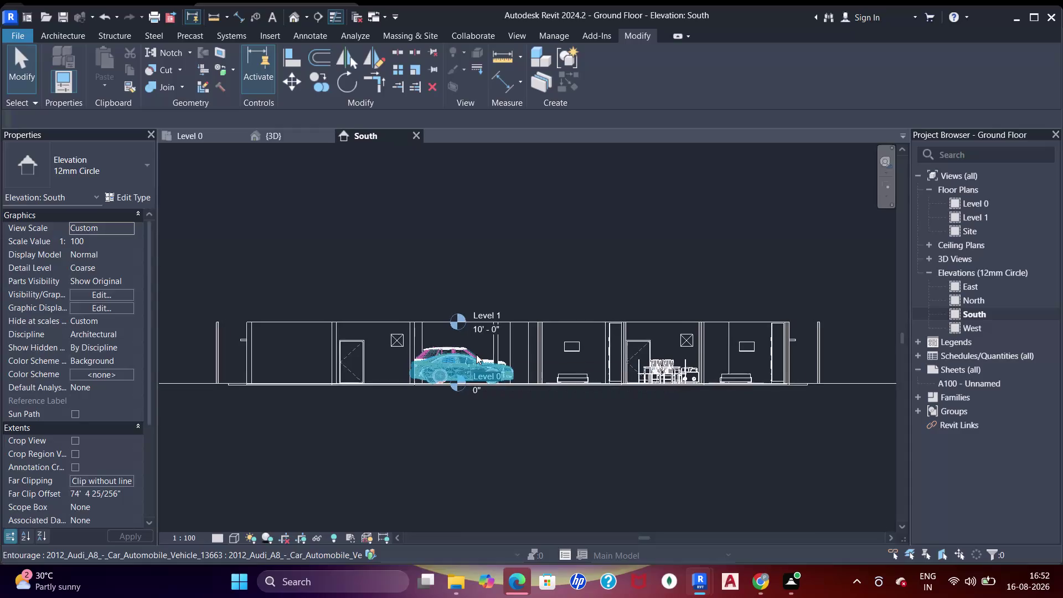
Zoom and pan the elevation to centre on the parked car.
scroll(up, 3)
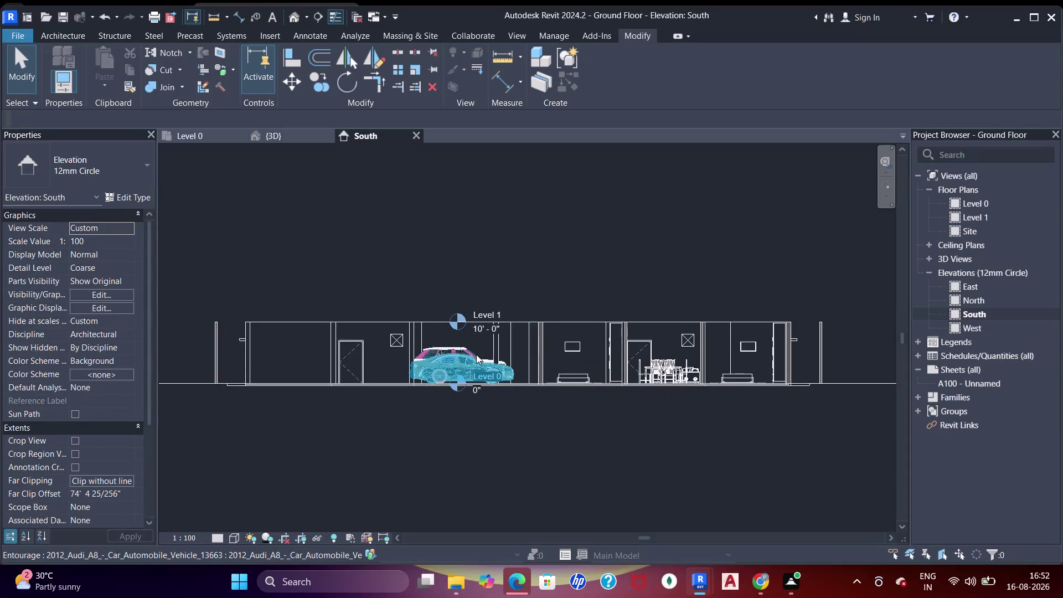
scroll(up, 3)
scroll(up, 3)
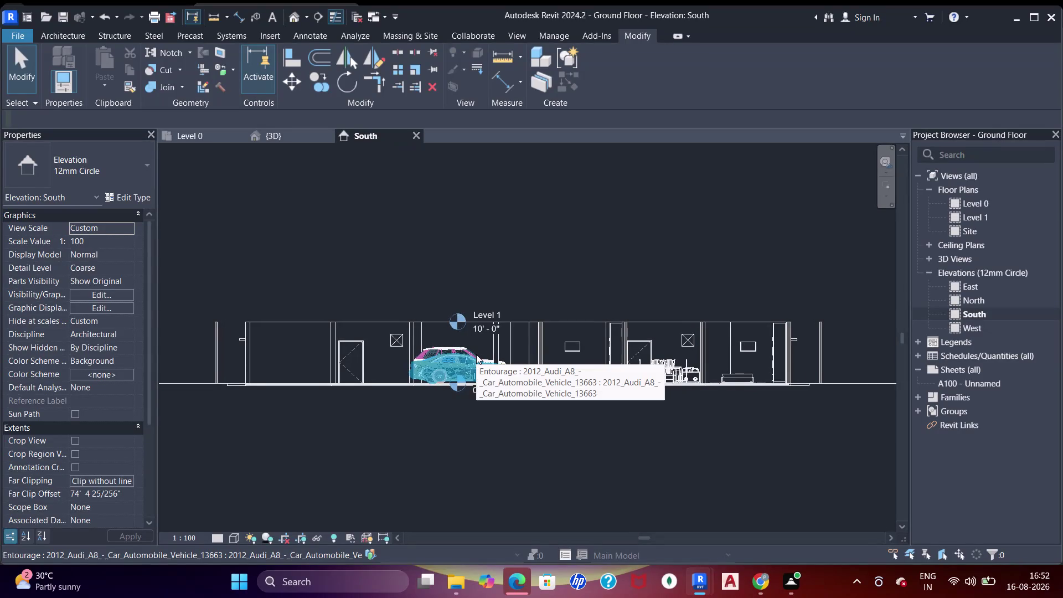
scroll(up, 3)
scroll(up, 3)
scroll(up, 3)
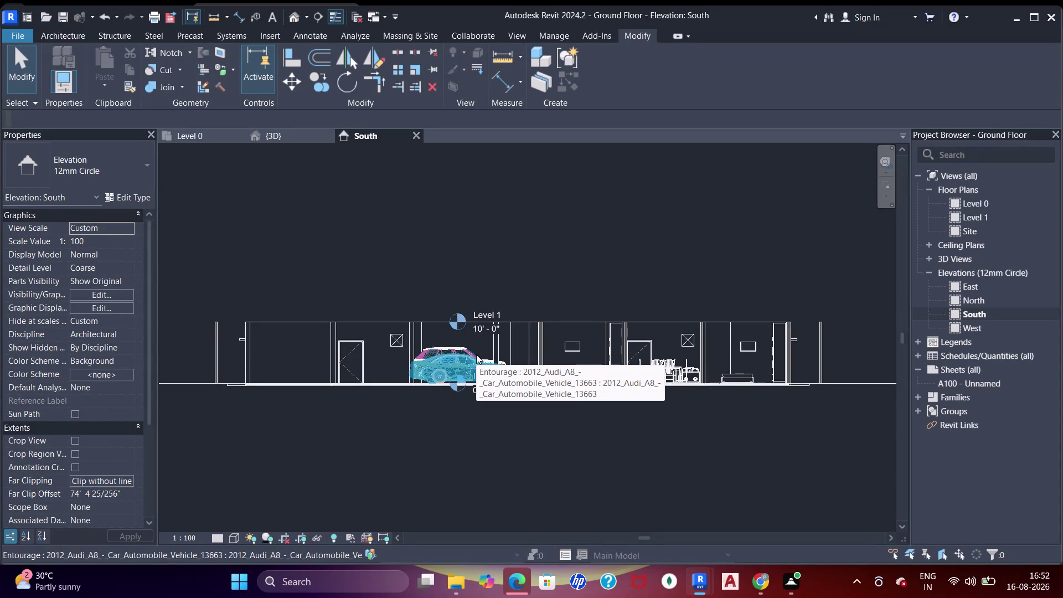
scroll(up, 3)
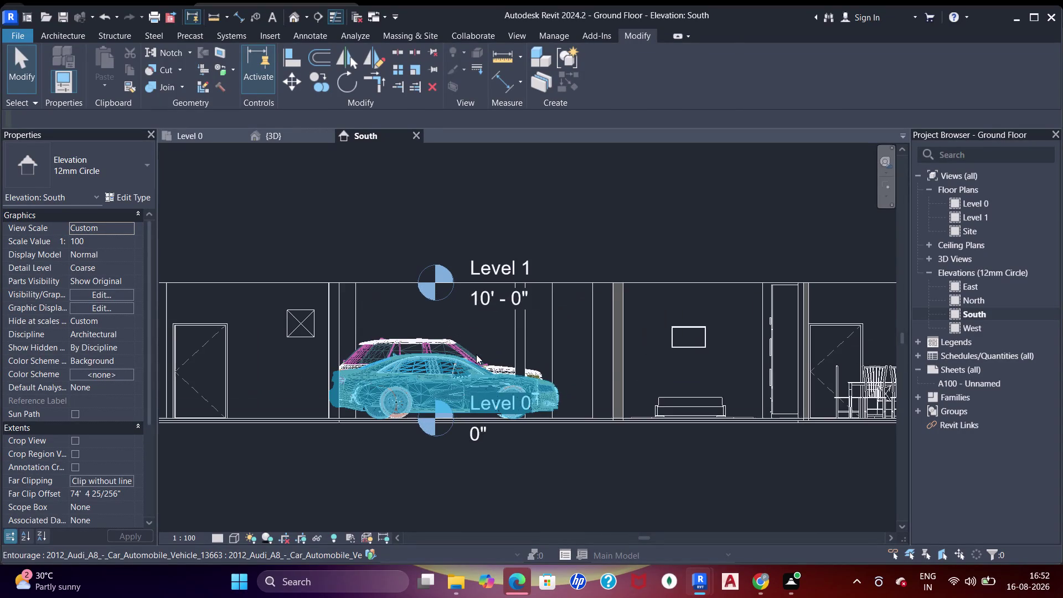
scroll(up, 3)
scroll(down, 3)
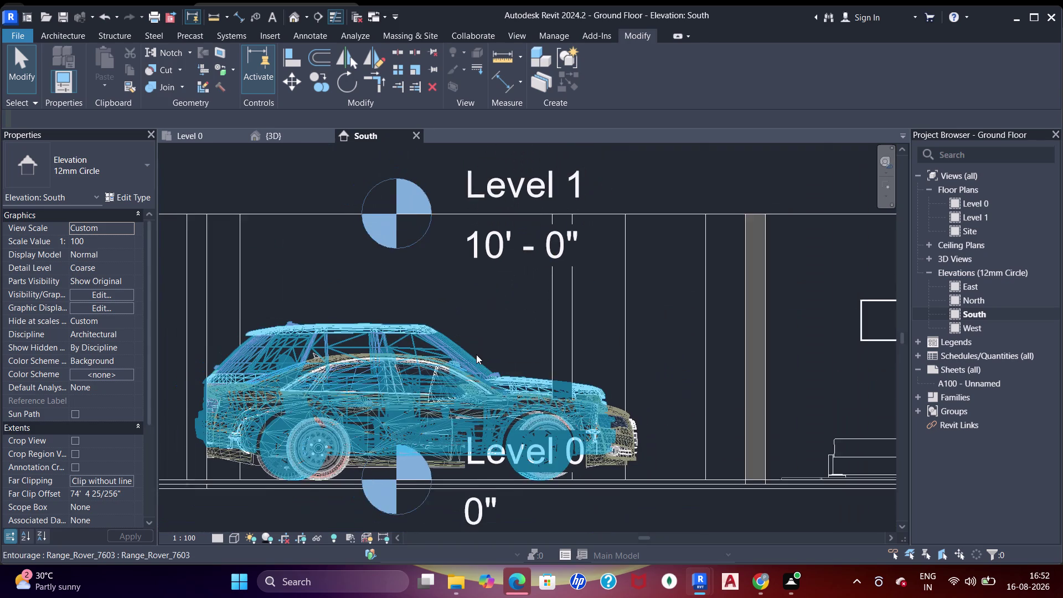
scroll(down, 3)
scroll(down, 3)
scroll(down, 3)
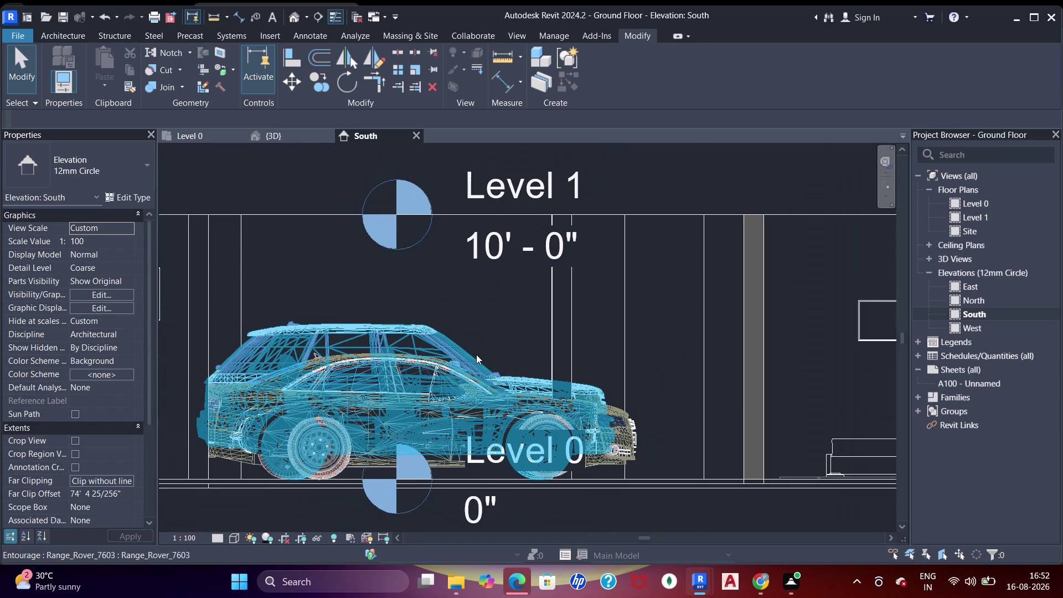
scroll(down, 3)
scroll(down, 3)
scroll(down, 3)
scroll(down, 3)
scroll(down, 3)
scroll(down, 3)
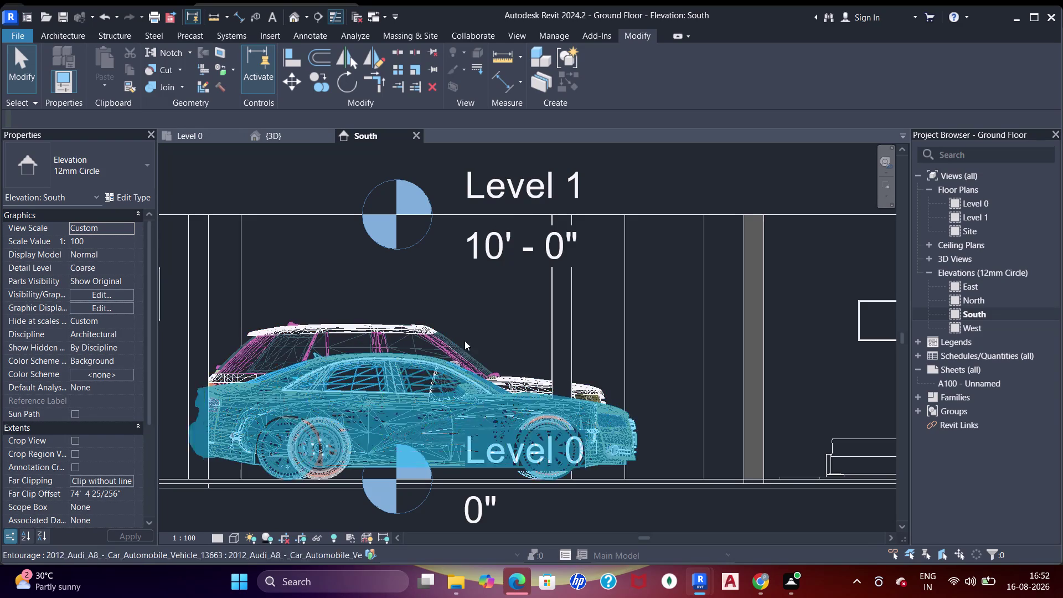
scroll(down, 3)
middle_drag(653, 293, 649, 299)
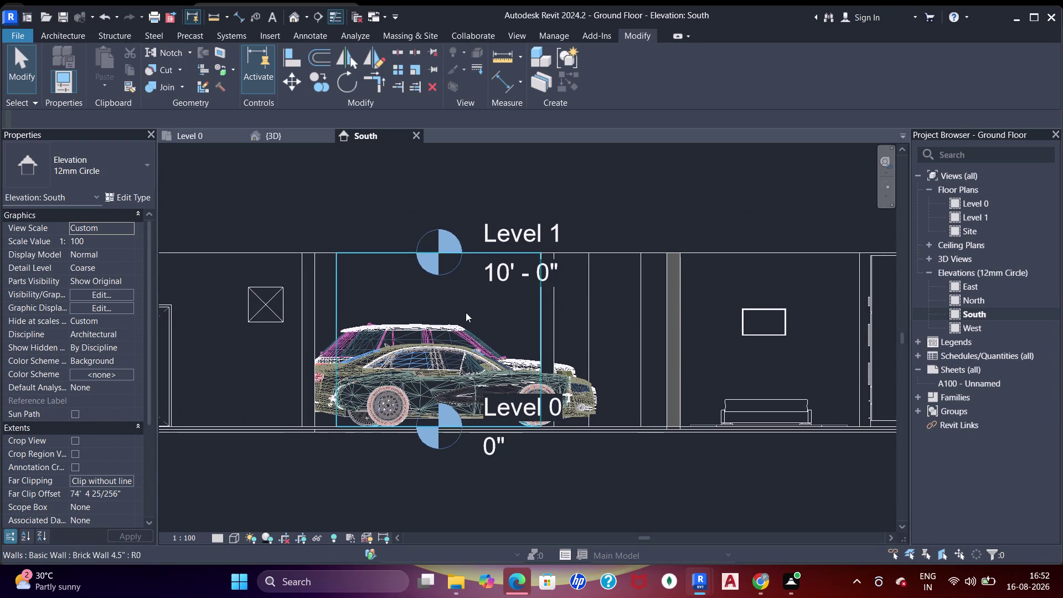
scroll(down, 3)
middle_drag(422, 320, 474, 362)
scroll(down, 3)
middle_click(473, 346)
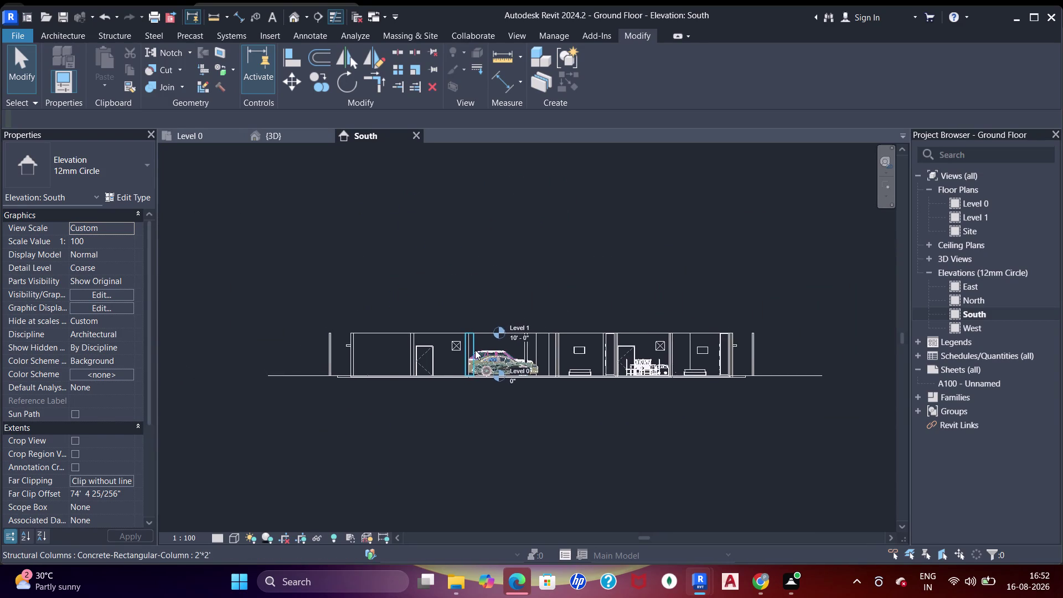
Zoom in and out repeatedly, then shift the elevation view sideways.
scroll(up, 3)
scroll(down, 3)
scroll(up, 3)
scroll(down, 3)
scroll(up, 3)
scroll(down, 3)
scroll(up, 3)
scroll(down, 3)
scroll(up, 3)
scroll(down, 3)
scroll(up, 3)
scroll(down, 3)
scroll(up, 3)
scroll(down, 3)
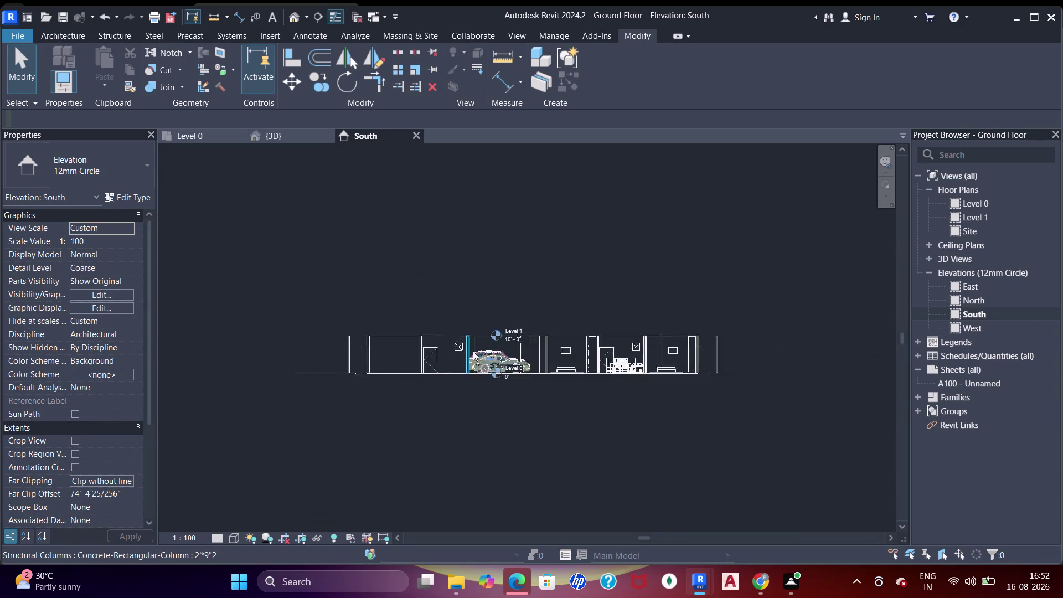
scroll(down, 3)
scroll(up, 3)
scroll(down, 3)
scroll(up, 3)
scroll(down, 3)
scroll(up, 3)
scroll(down, 3)
scroll(up, 3)
scroll(down, 3)
scroll(up, 3)
scroll(down, 3)
scroll(up, 3)
scroll(down, 3)
scroll(up, 3)
scroll(down, 3)
scroll(up, 3)
scroll(down, 3)
scroll(up, 3)
scroll(down, 3)
scroll(up, 3)
scroll(down, 3)
scroll(up, 3)
scroll(down, 3)
scroll(up, 3)
scroll(down, 3)
scroll(up, 3)
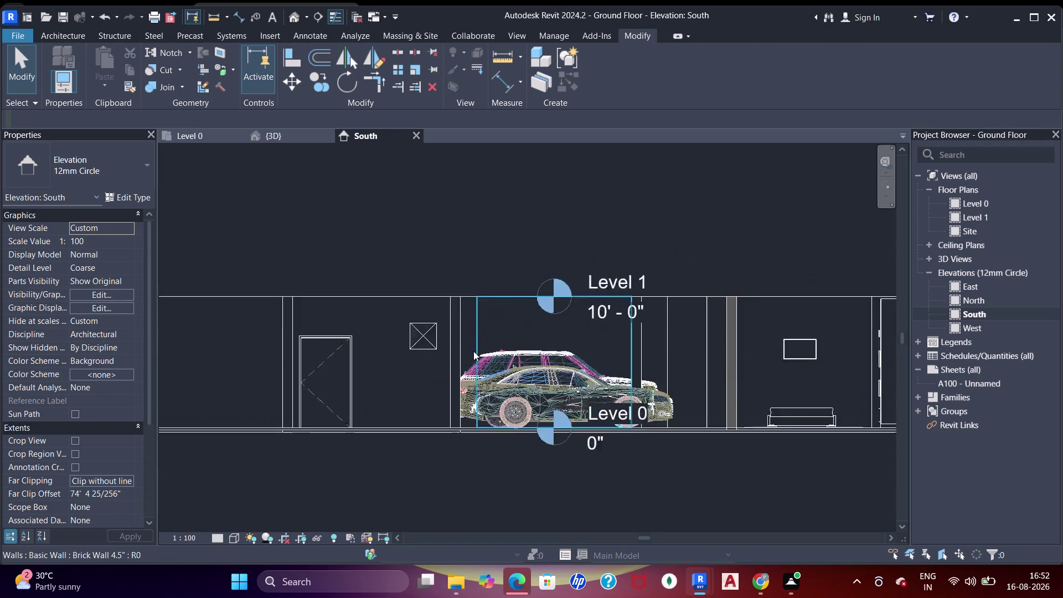
scroll(down, 3)
scroll(up, 3)
scroll(down, 3)
scroll(down, 3)
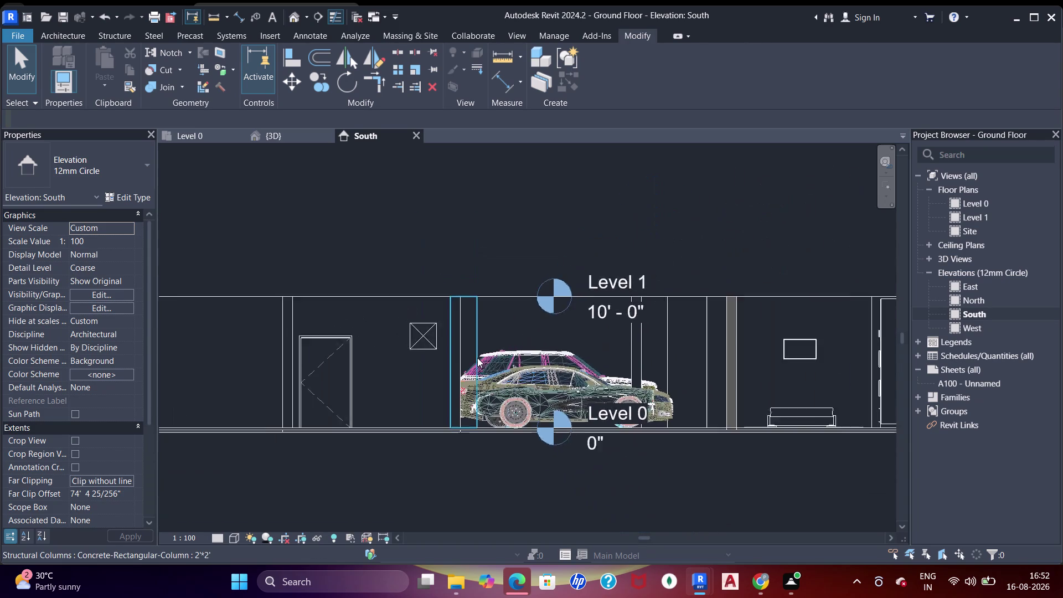
scroll(up, 3)
scroll(down, 3)
scroll(up, 3)
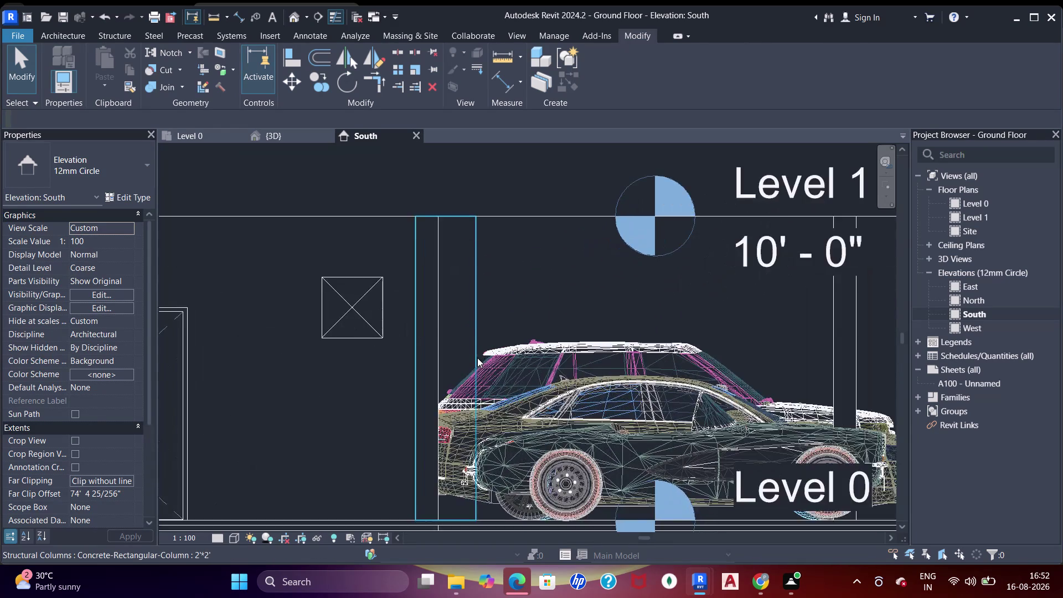
scroll(down, 3)
scroll(down, 3)
scroll(up, 3)
scroll(down, 3)
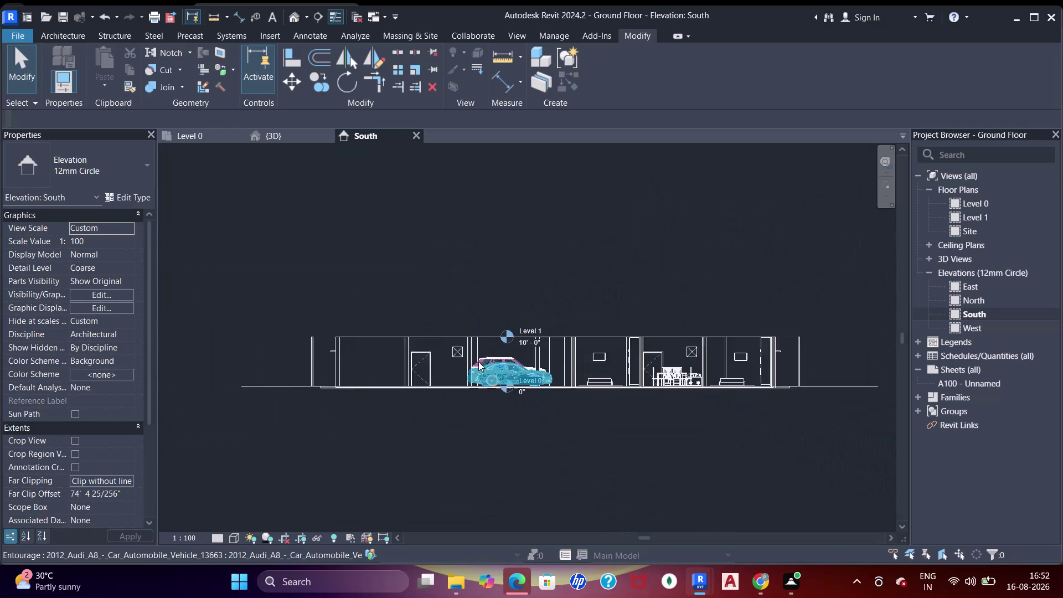
scroll(up, 3)
scroll(down, 3)
scroll(up, 3)
scroll(down, 3)
scroll(up, 3)
scroll(down, 3)
scroll(up, 3)
scroll(down, 3)
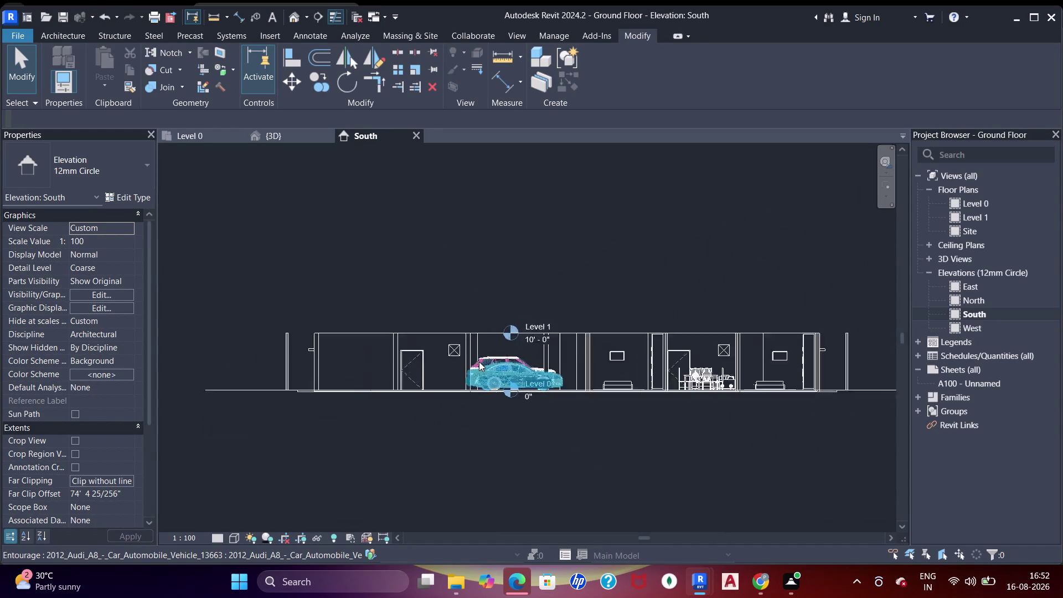
scroll(up, 3)
scroll(down, 3)
scroll(up, 3)
scroll(down, 3)
scroll(up, 3)
scroll(down, 3)
scroll(up, 3)
scroll(down, 3)
scroll(up, 3)
scroll(down, 3)
scroll(up, 3)
scroll(down, 3)
scroll(up, 3)
scroll(down, 3)
scroll(up, 3)
scroll(down, 3)
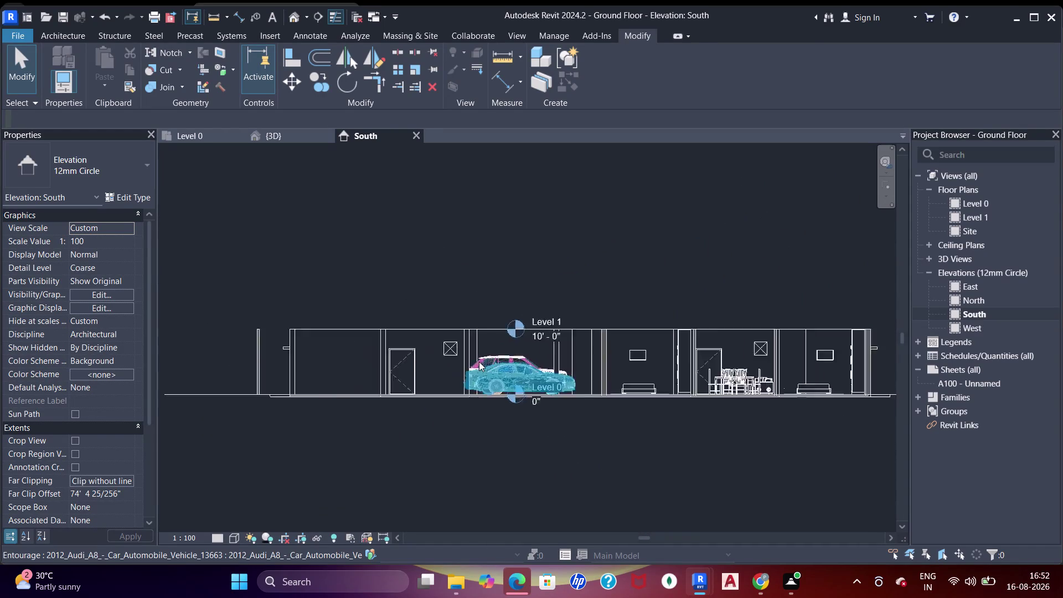
scroll(down, 3)
scroll(up, 3)
scroll(down, 3)
scroll(up, 3)
scroll(down, 3)
scroll(up, 3)
scroll(down, 3)
scroll(up, 3)
scroll(down, 3)
scroll(up, 3)
scroll(down, 3)
scroll(up, 3)
scroll(down, 3)
scroll(up, 3)
scroll(down, 3)
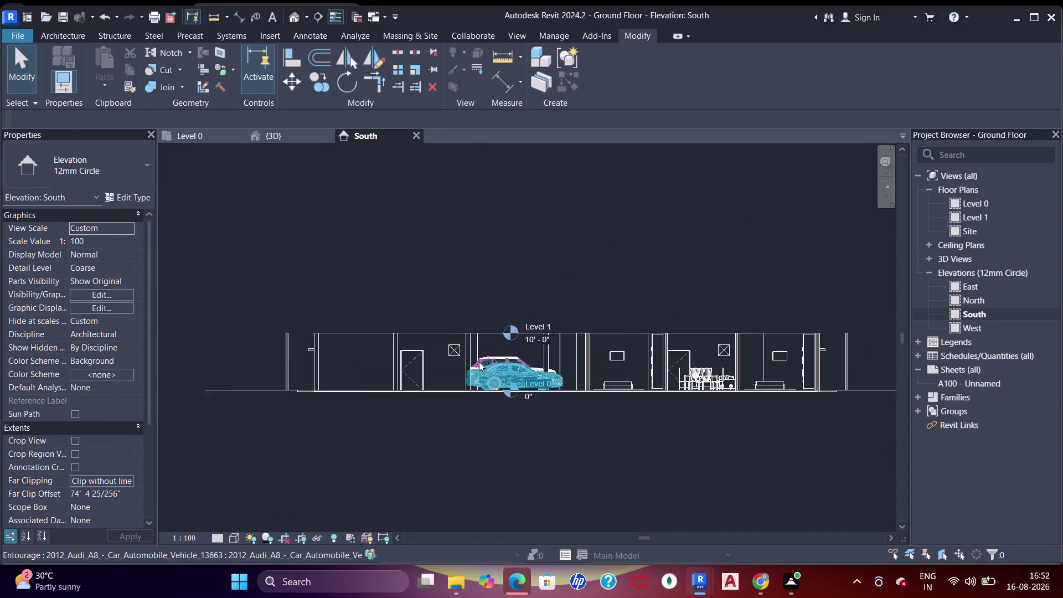
scroll(down, 3)
scroll(up, 3)
scroll(down, 3)
scroll(up, 3)
scroll(down, 3)
scroll(up, 3)
scroll(down, 3)
scroll(up, 3)
scroll(down, 3)
scroll(up, 3)
scroll(down, 3)
scroll(up, 3)
scroll(down, 3)
scroll(up, 3)
scroll(down, 3)
scroll(up, 3)
scroll(down, 3)
scroll(up, 3)
scroll(down, 3)
scroll(down, 3)
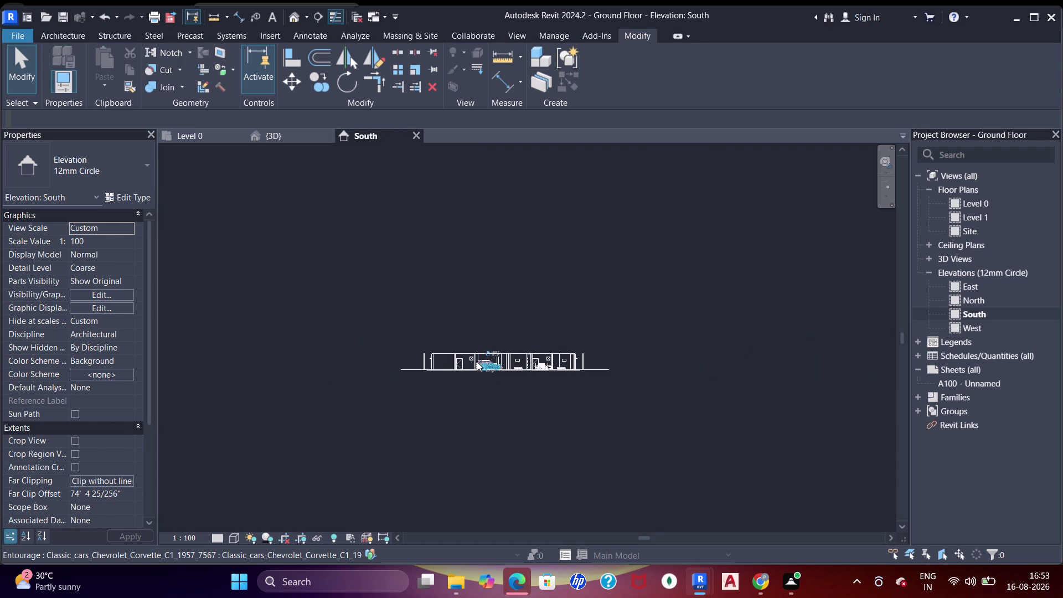
scroll(up, 3)
scroll(up, 3)
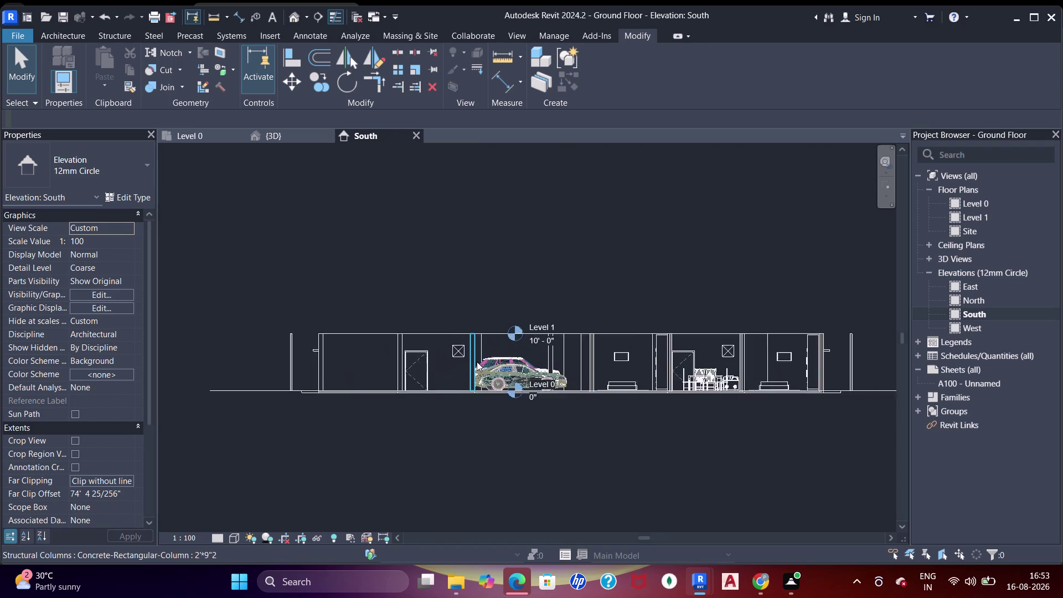
scroll(down, 3)
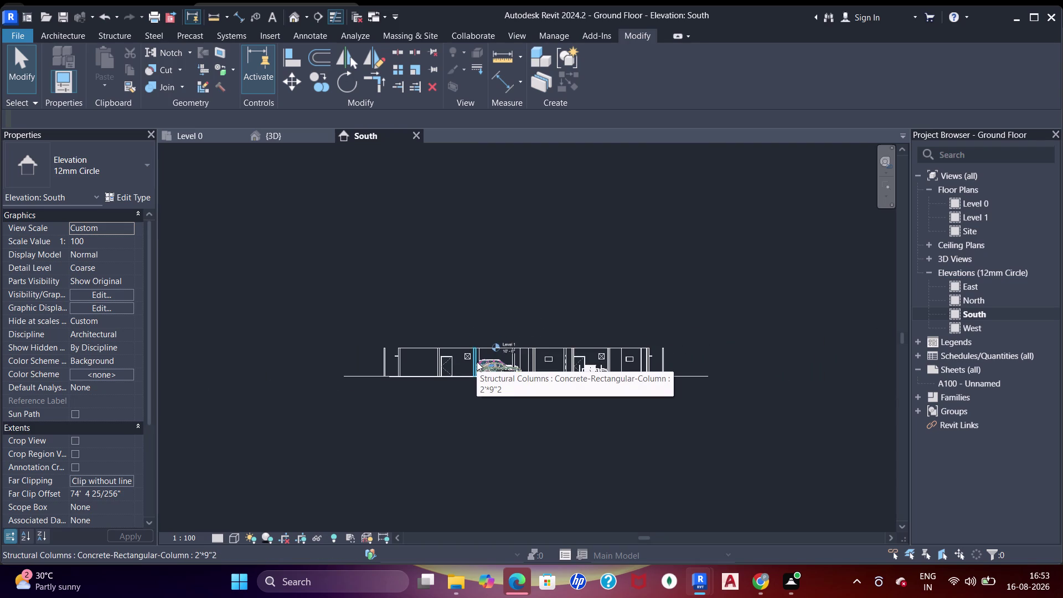
scroll(down, 3)
scroll(up, 3)
scroll(up, 3)
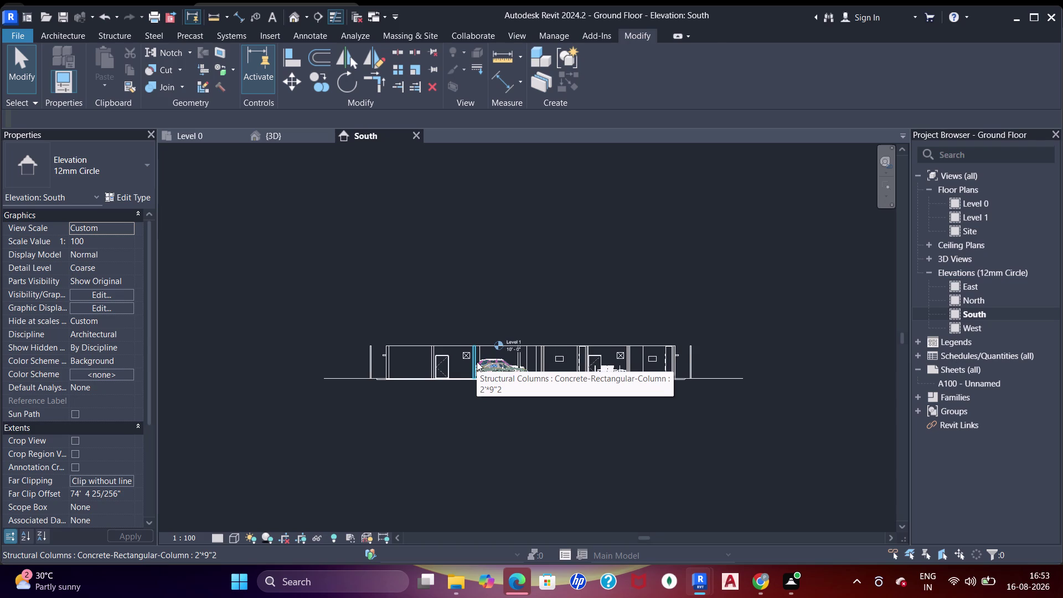
scroll(down, 3)
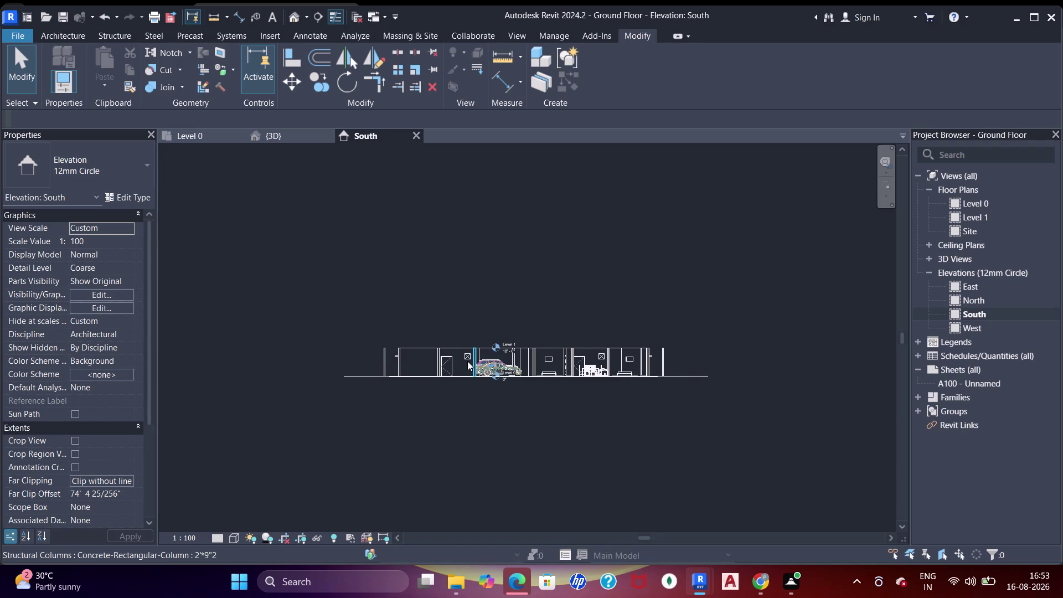
scroll(up, 3)
scroll(up, 3)
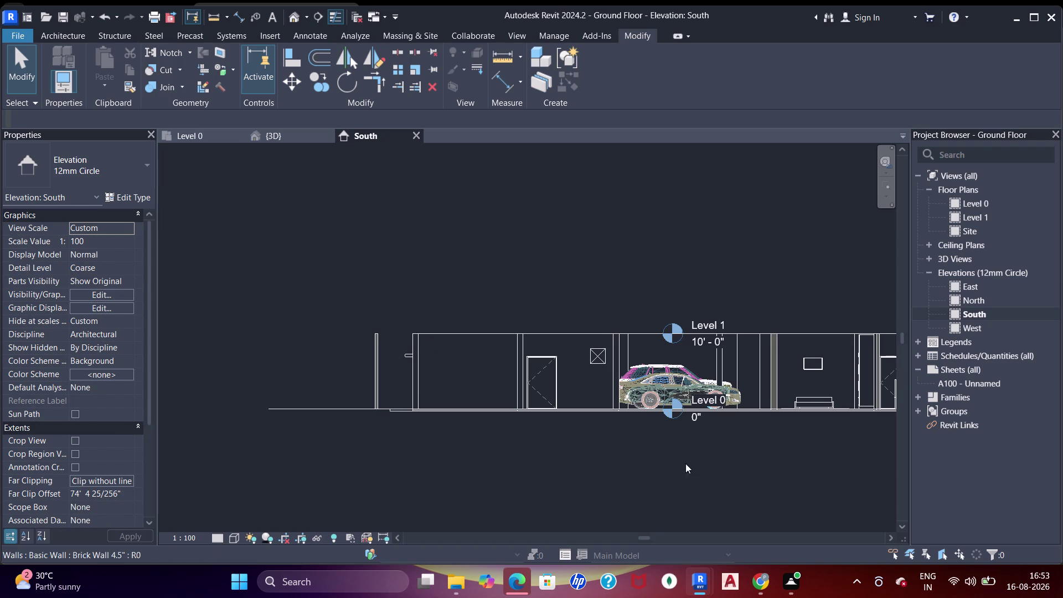
middle_drag(691, 443, 592, 416)
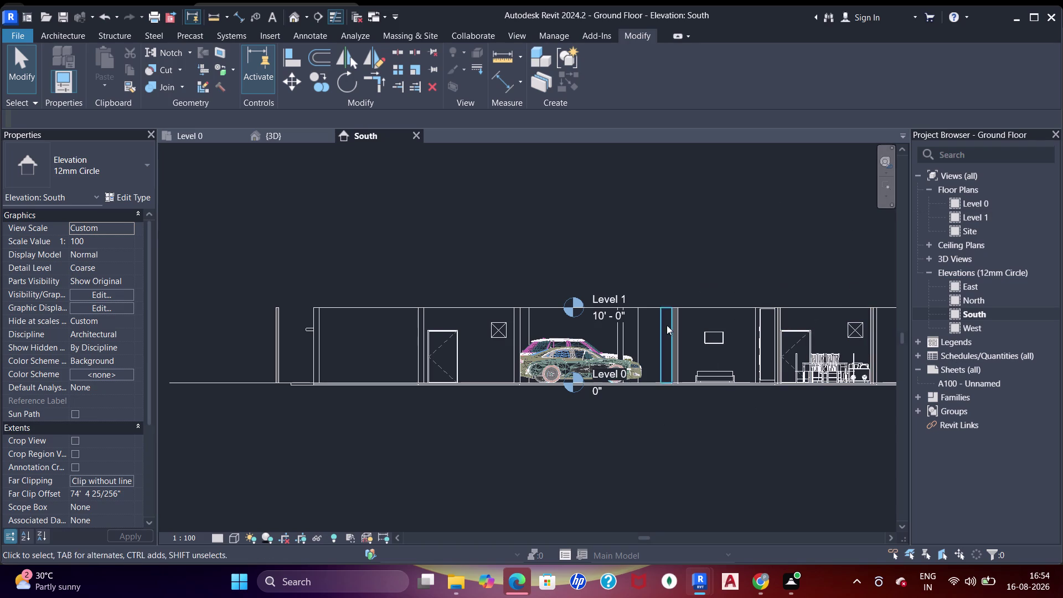
Box-select elements, then select the brick wall and Level 1 datum, keeping Level 1 at 10' 0".
drag(795, 268, 718, 391)
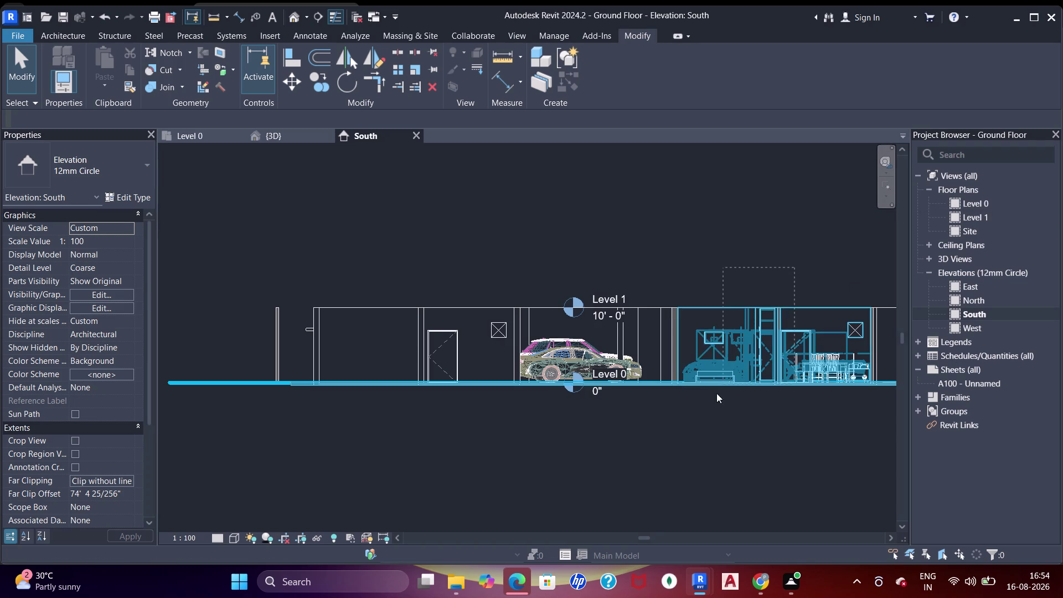
drag(719, 390, 171, 339)
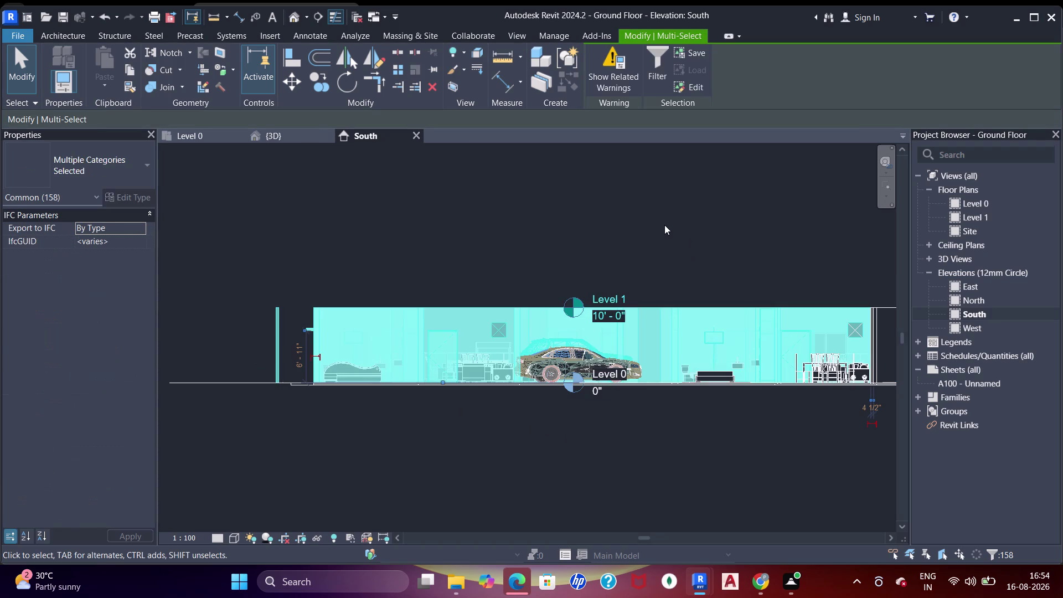
click(665, 225)
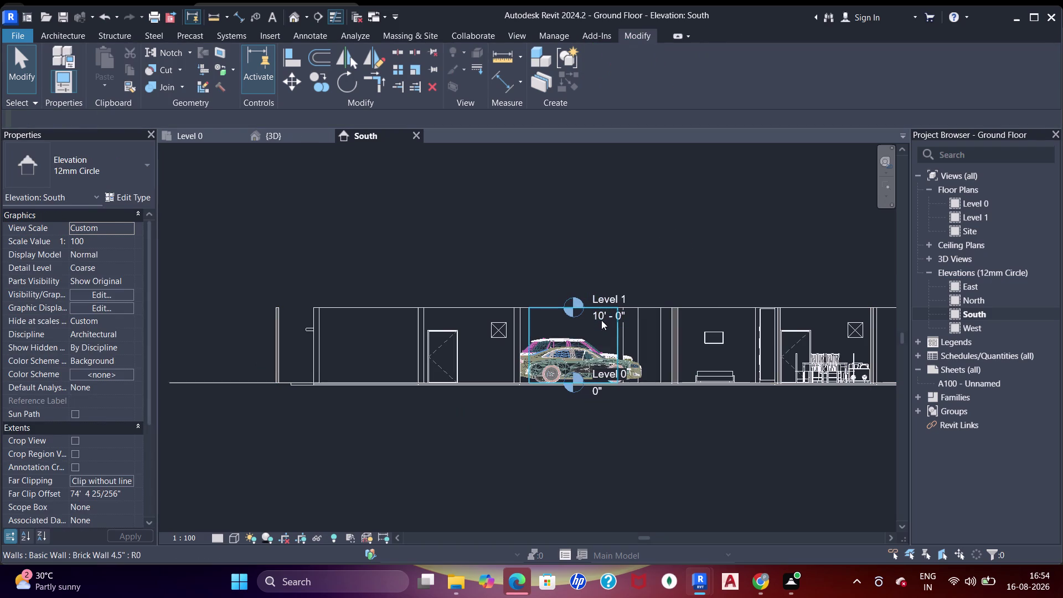
click(601, 320)
click(615, 297)
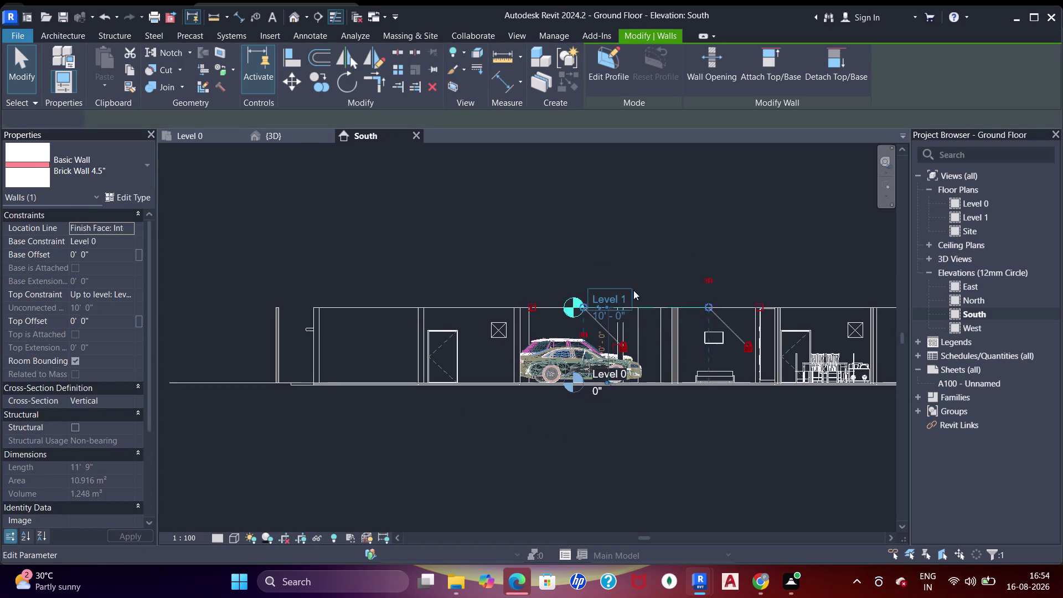
click(654, 265)
click(603, 298)
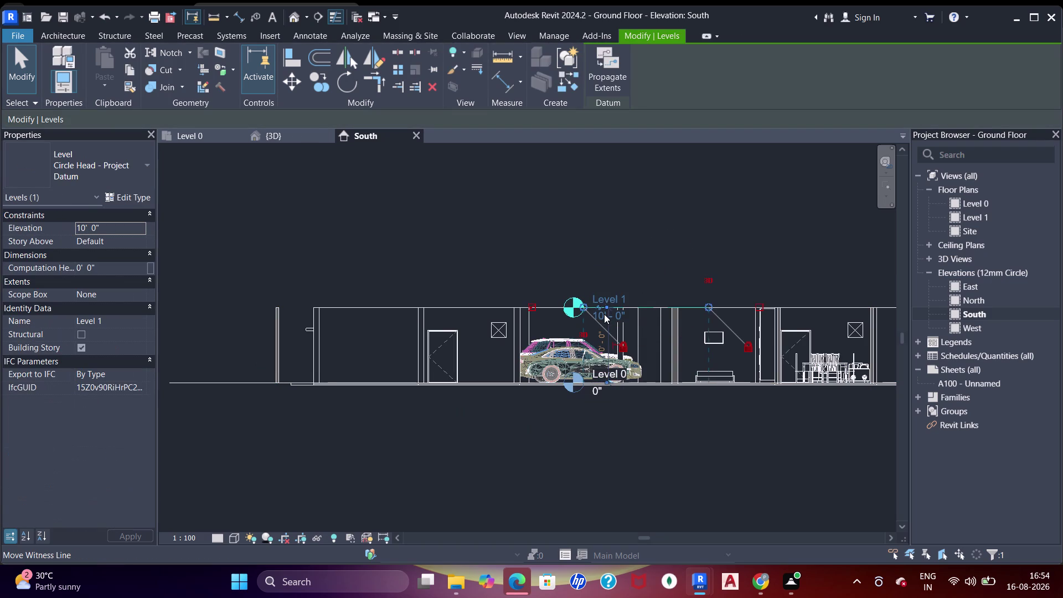
click(604, 314)
click(616, 317)
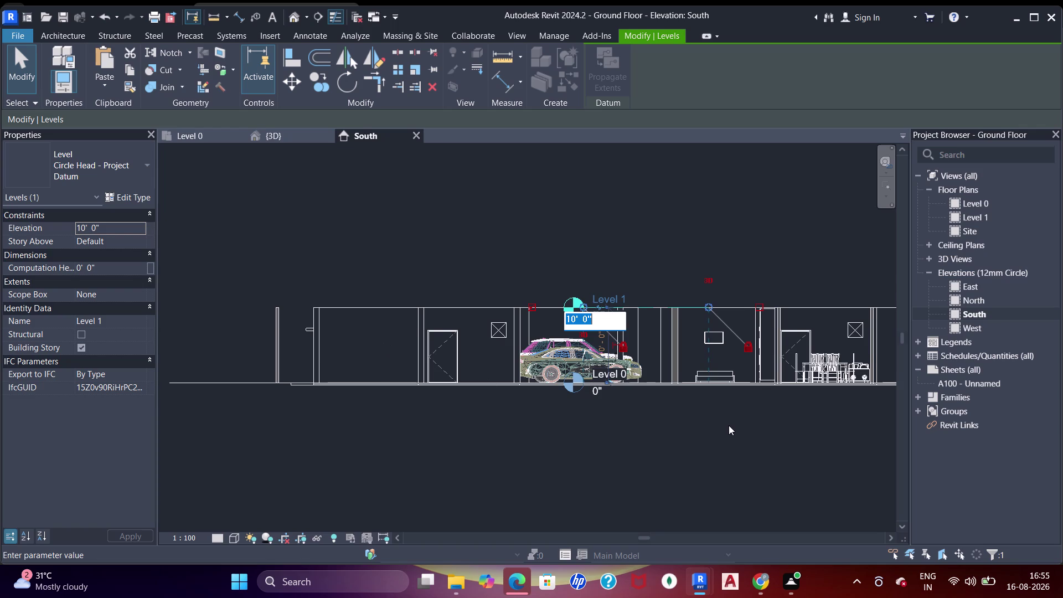
middle_drag(544, 408, 531, 405)
click(530, 404)
middle_drag(699, 451, 508, 417)
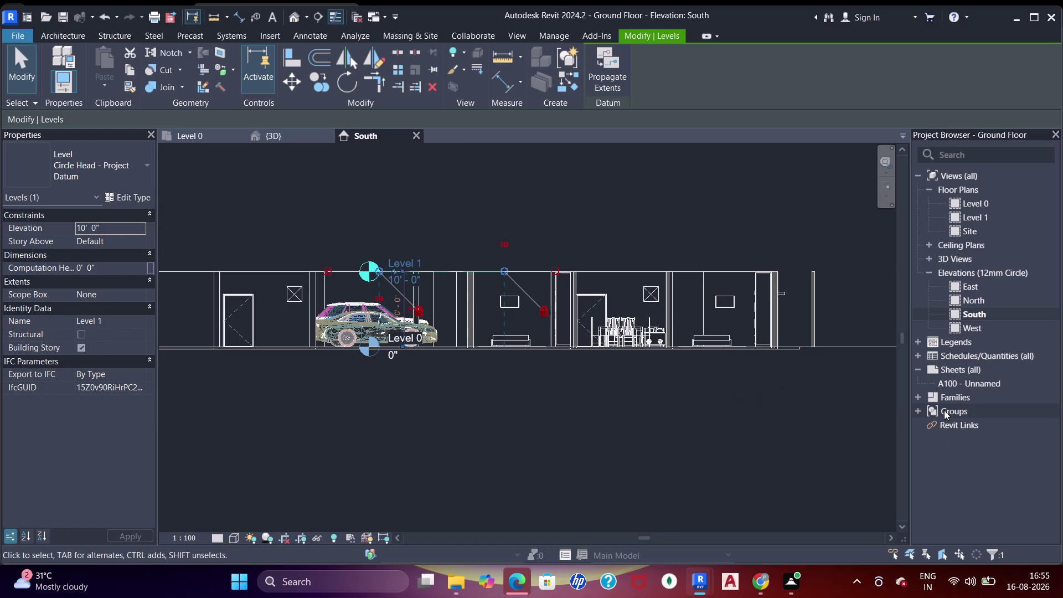
Open the East elevation and recentre the building in view.
double_click(970, 286)
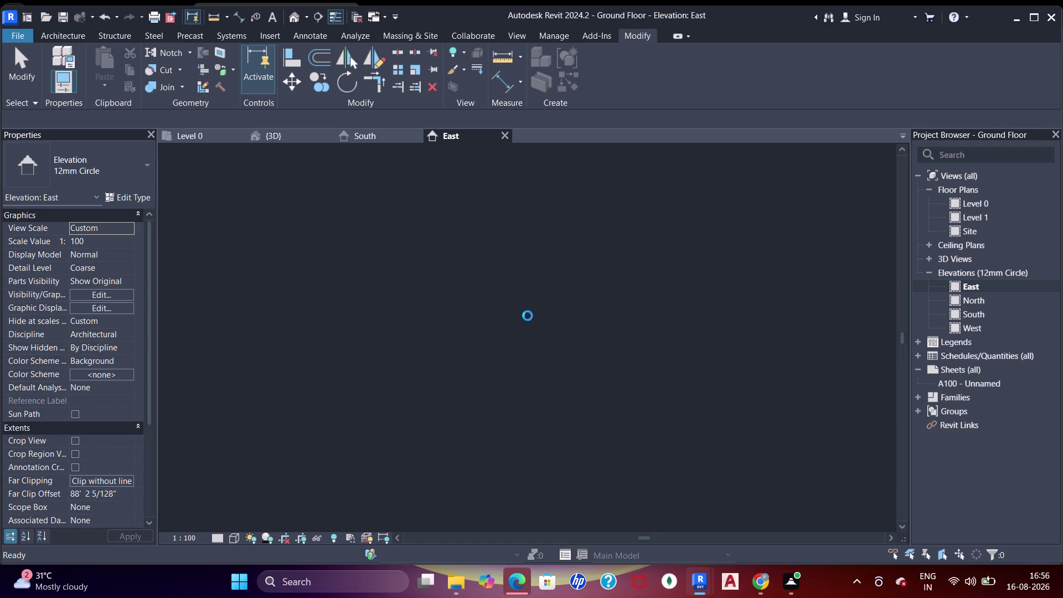
scroll(up, 3)
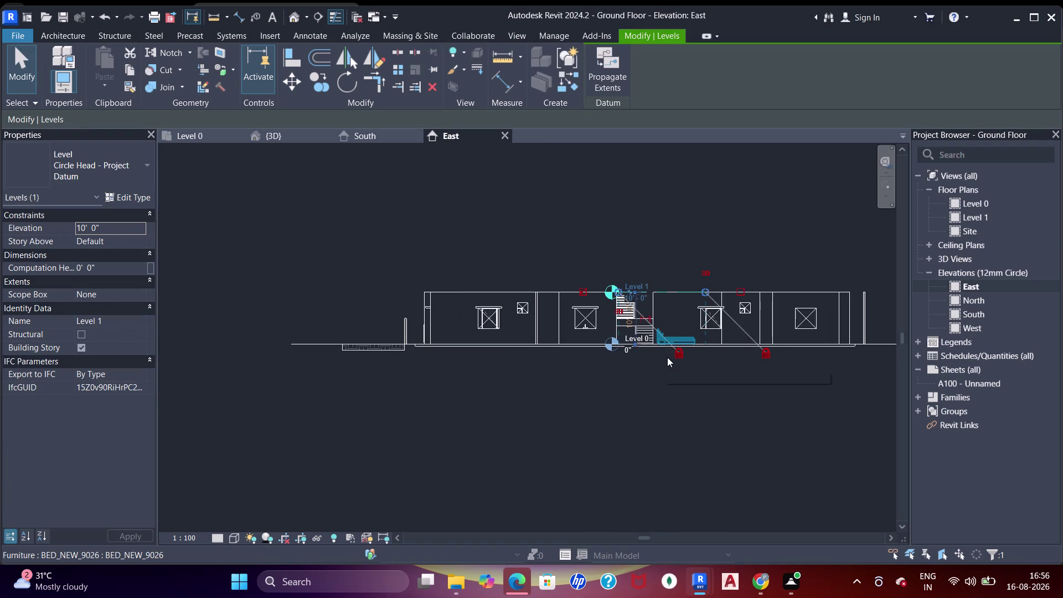
scroll(up, 3)
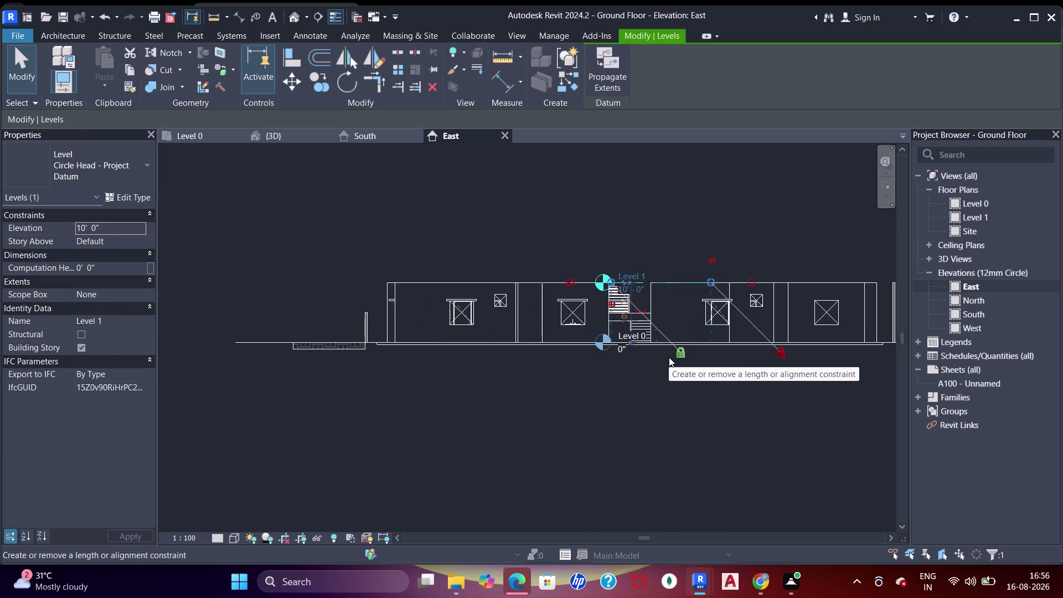
middle_drag(658, 356, 651, 357)
middle_drag(730, 379, 689, 381)
middle_click(668, 380)
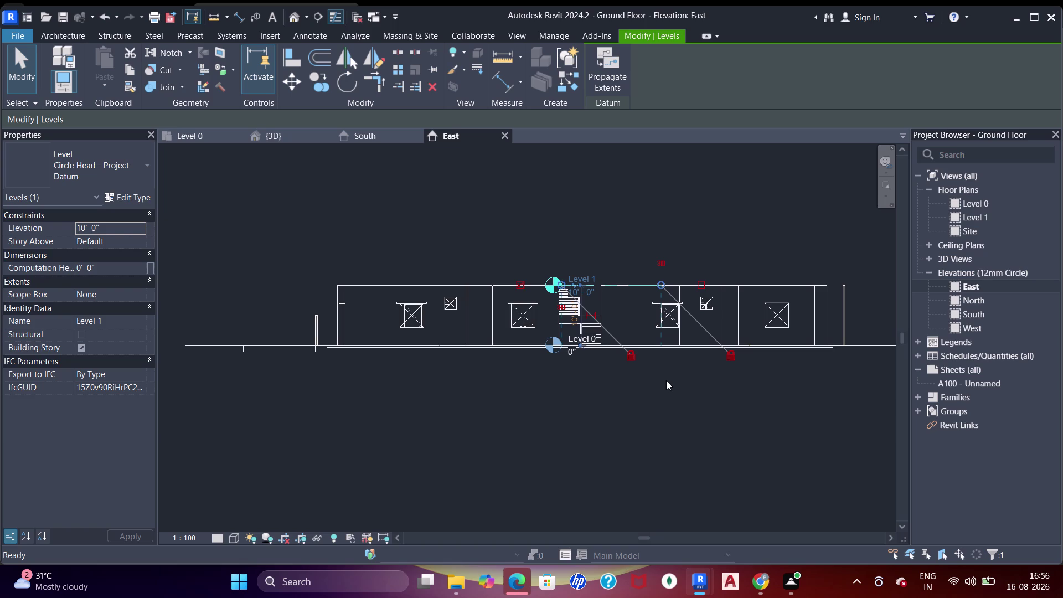
Open the West elevation and bring the building into view.
double_click(978, 325)
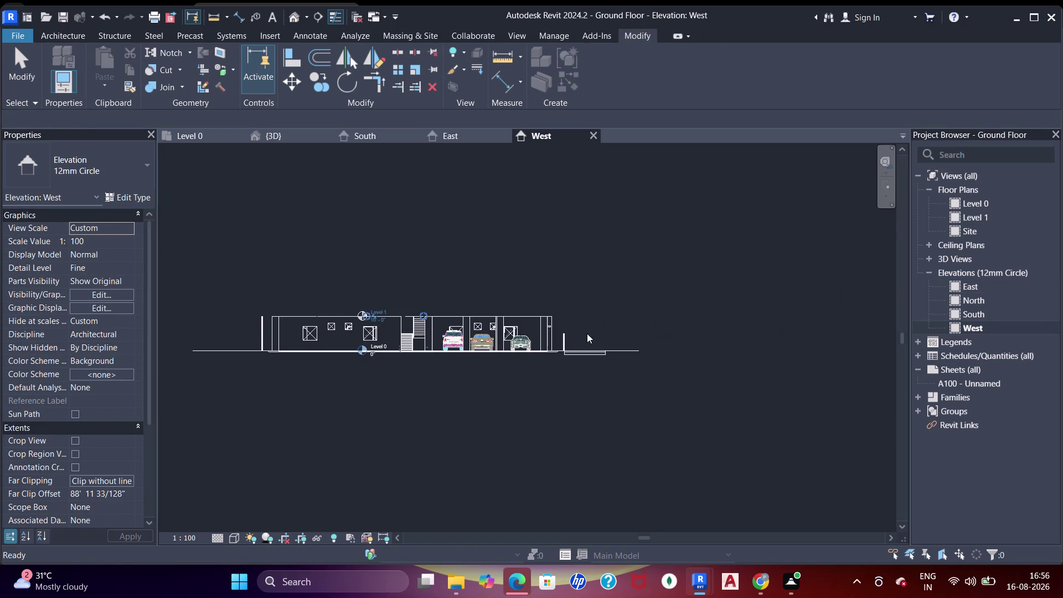
scroll(up, 3)
scroll(up, 3)
middle_drag(475, 359, 477, 372)
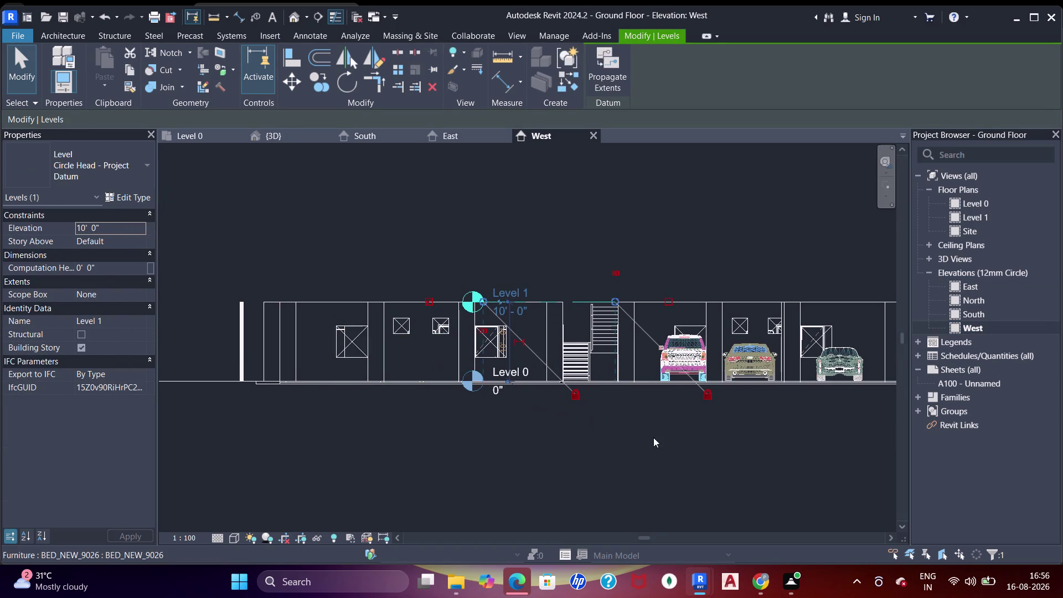
middle_drag(760, 460, 732, 455)
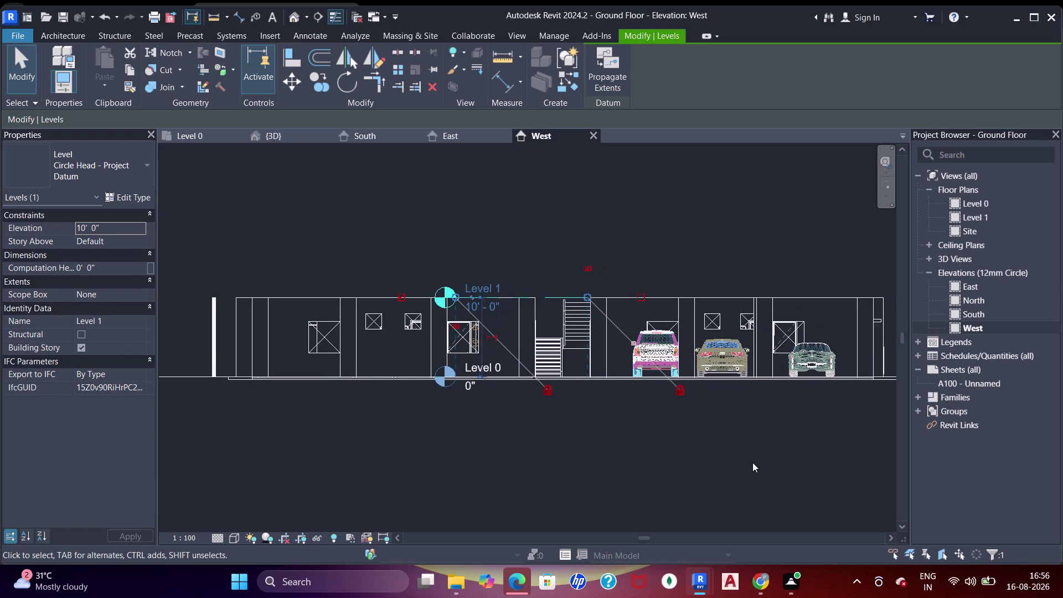
Switch to East again, return to West, and pan toward the building's left end.
click(973, 289)
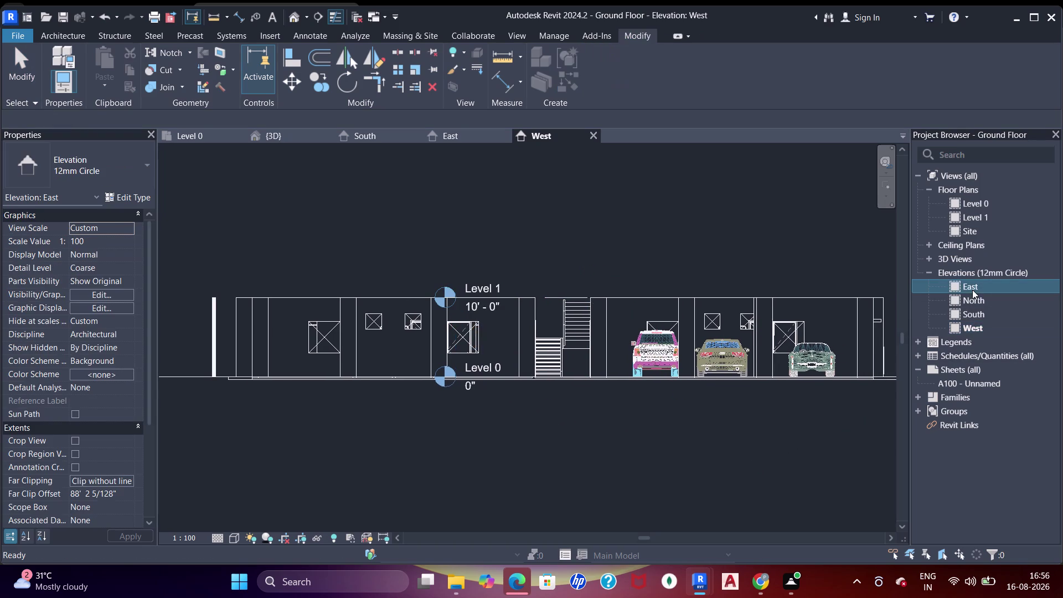
click(473, 134)
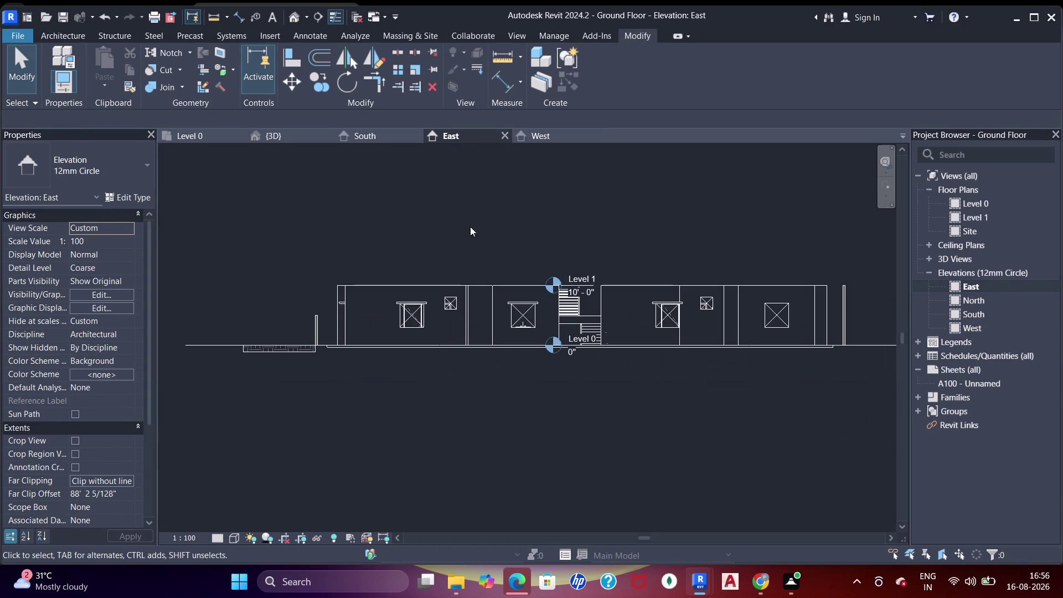
scroll(up, 3)
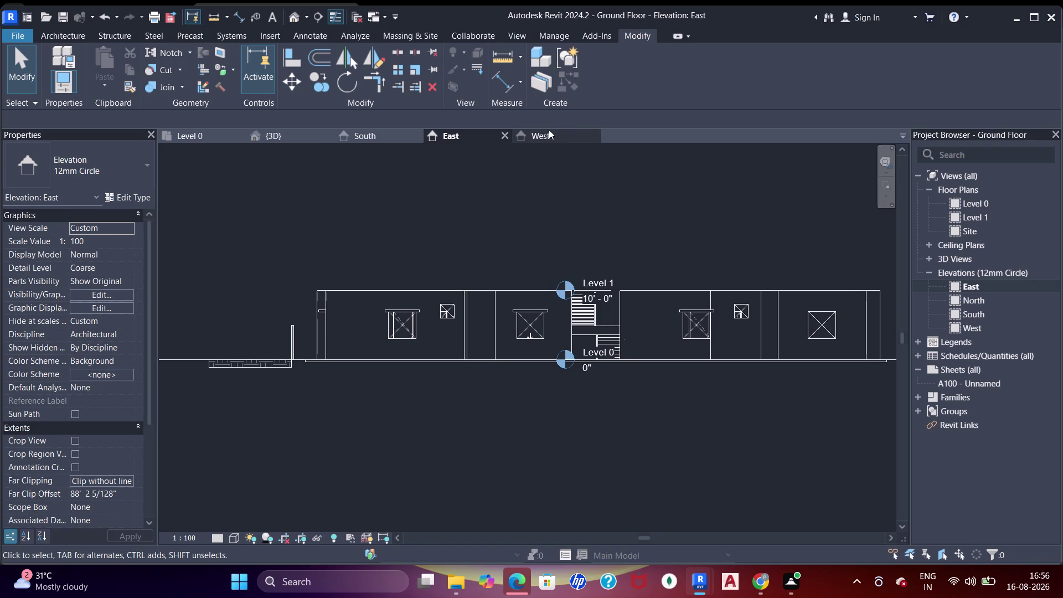
click(549, 129)
scroll(up, 3)
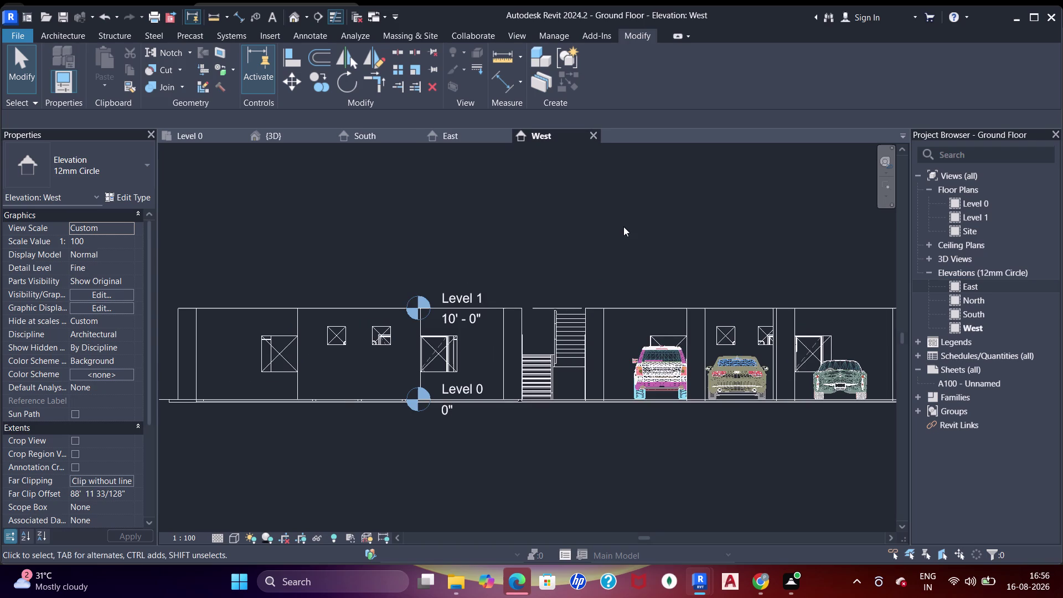
scroll(down, 3)
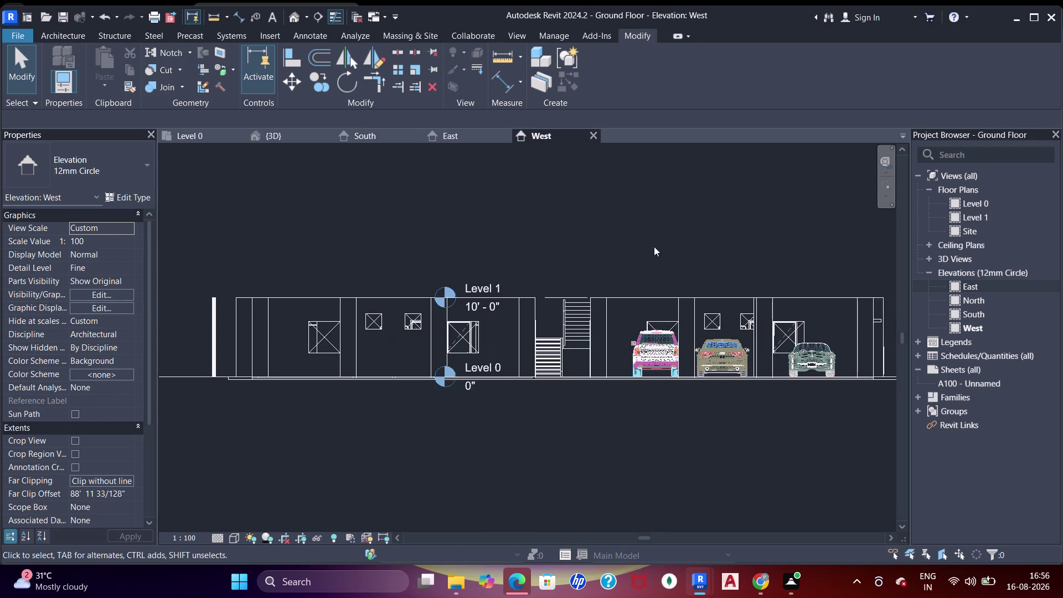
middle_click(660, 252)
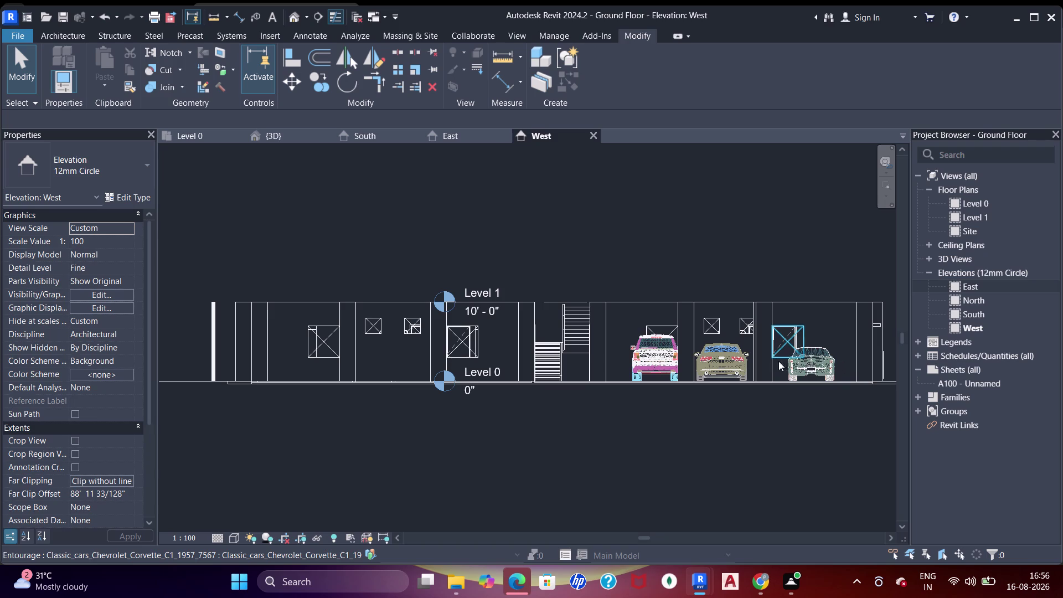
middle_drag(568, 401, 608, 412)
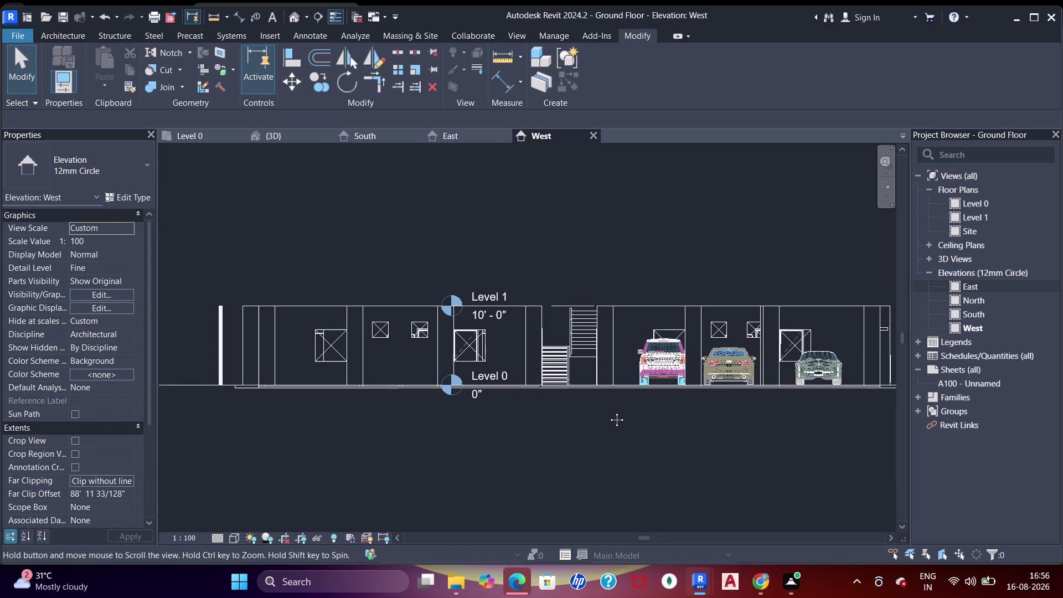
middle_drag(607, 411, 674, 416)
Check the floor slab, wardrobe, columns and left-room walls in West elevation, then return to Level 0.
middle_drag(506, 390, 558, 405)
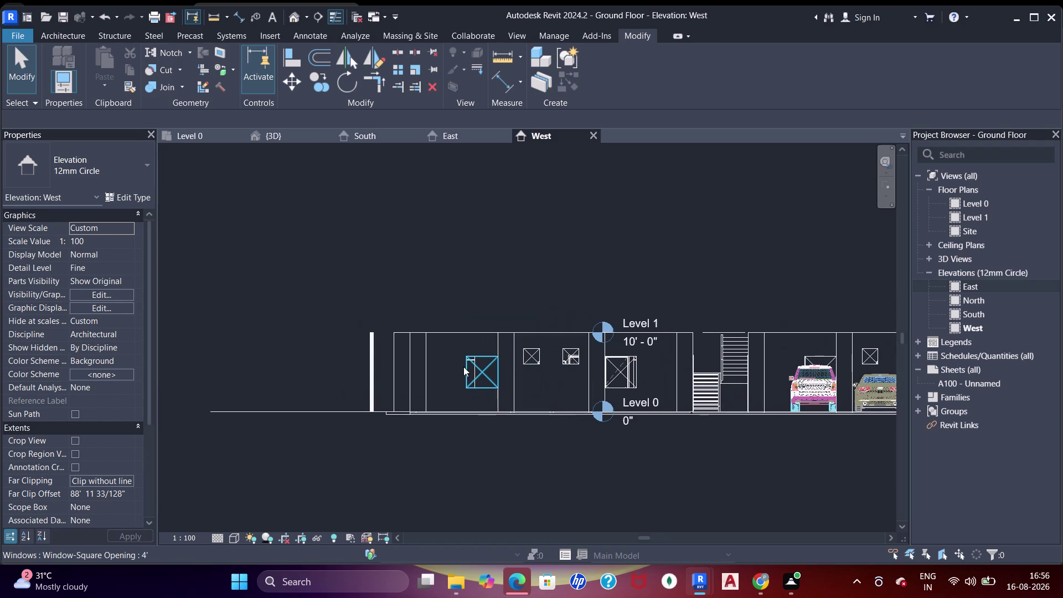
click(450, 407)
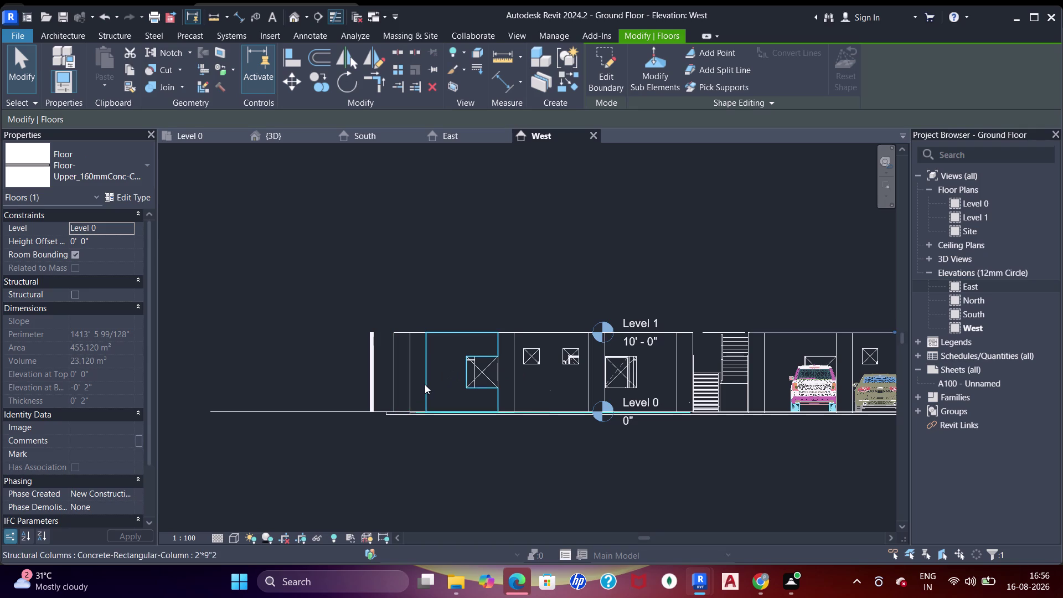
click(426, 385)
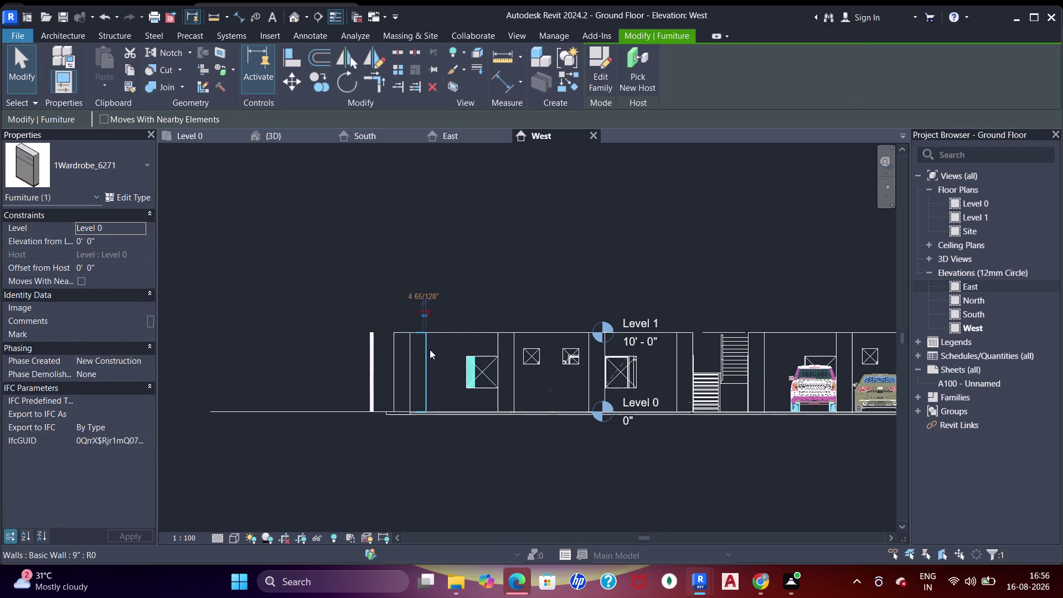
click(504, 328)
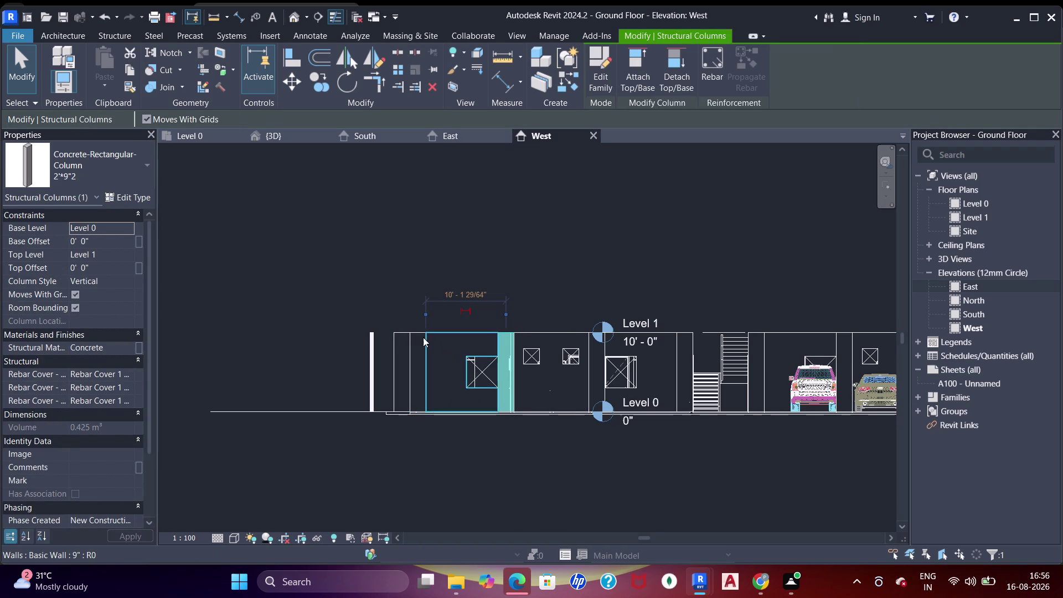
click(418, 331)
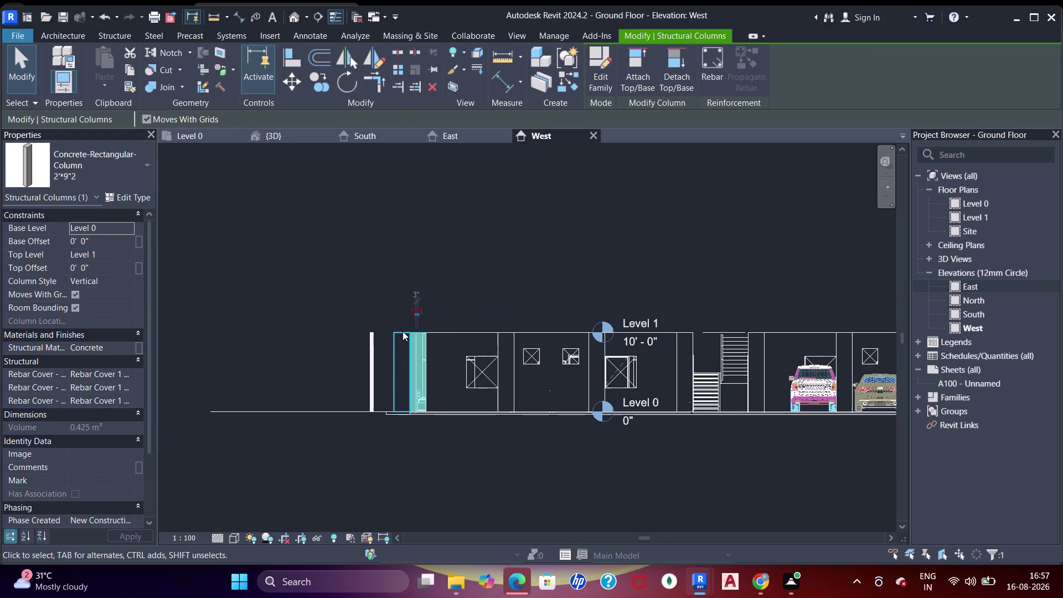
click(402, 331)
click(461, 333)
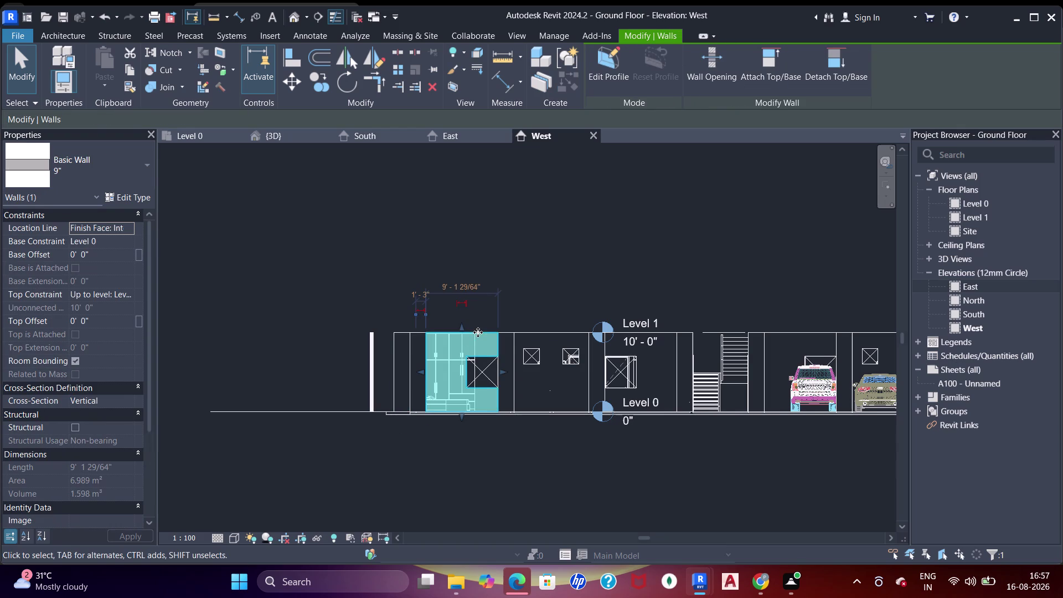
click(476, 335)
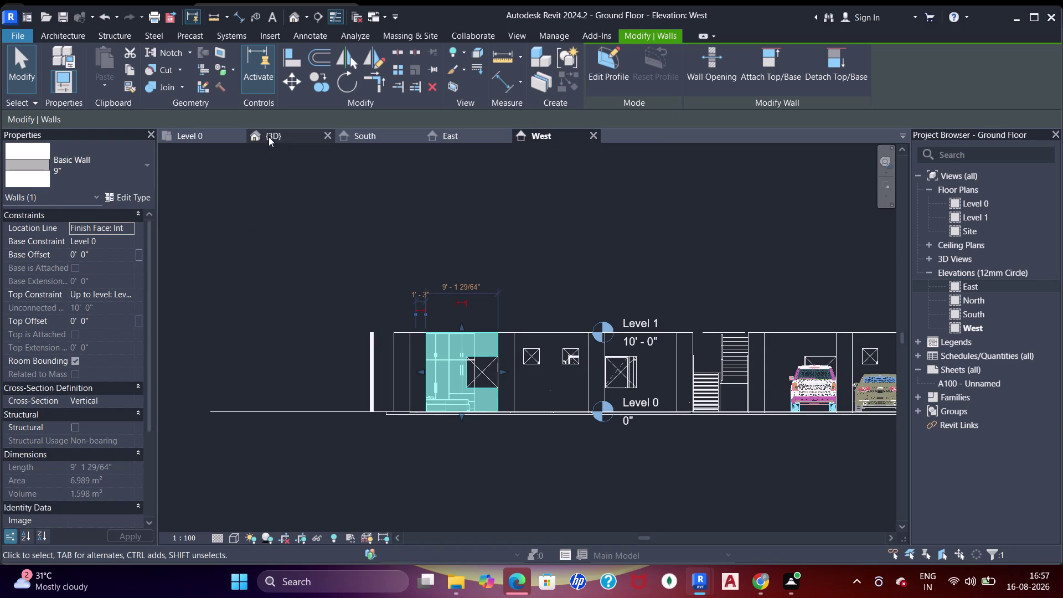
click(190, 142)
Frame the whole Level 0 plan, then move toward the parking area and street.
scroll(down, 3)
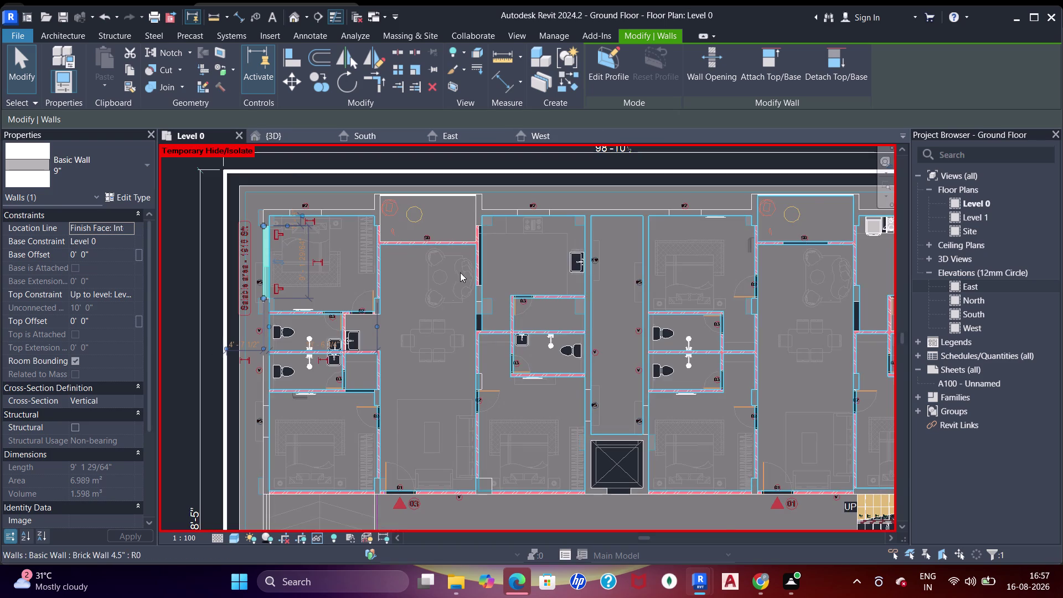
middle_drag(476, 281, 513, 225)
scroll(down, 3)
middle_drag(582, 227, 572, 240)
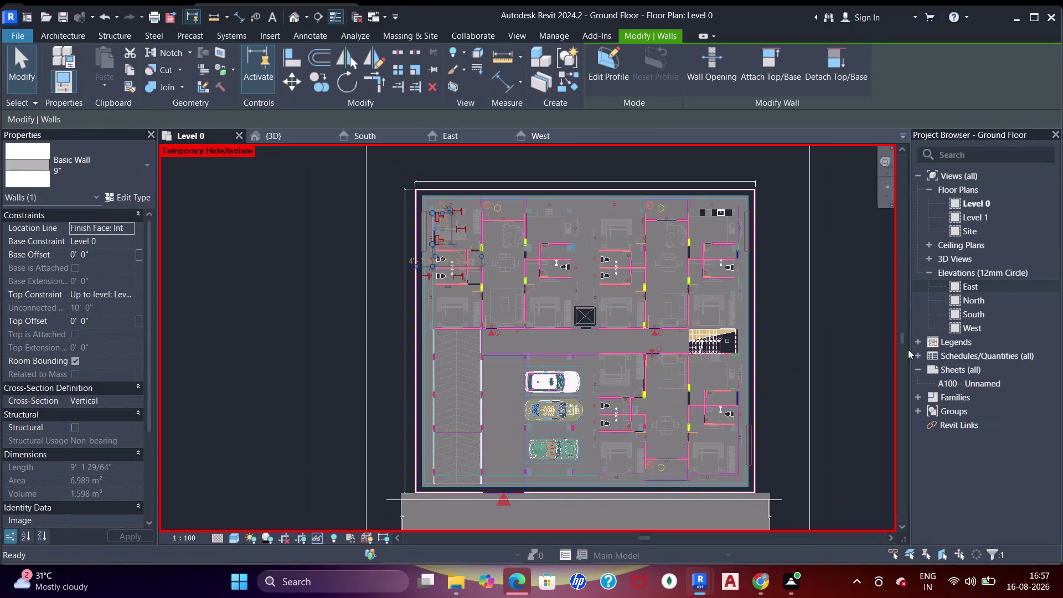
scroll(up, 3)
middle_drag(454, 394, 470, 324)
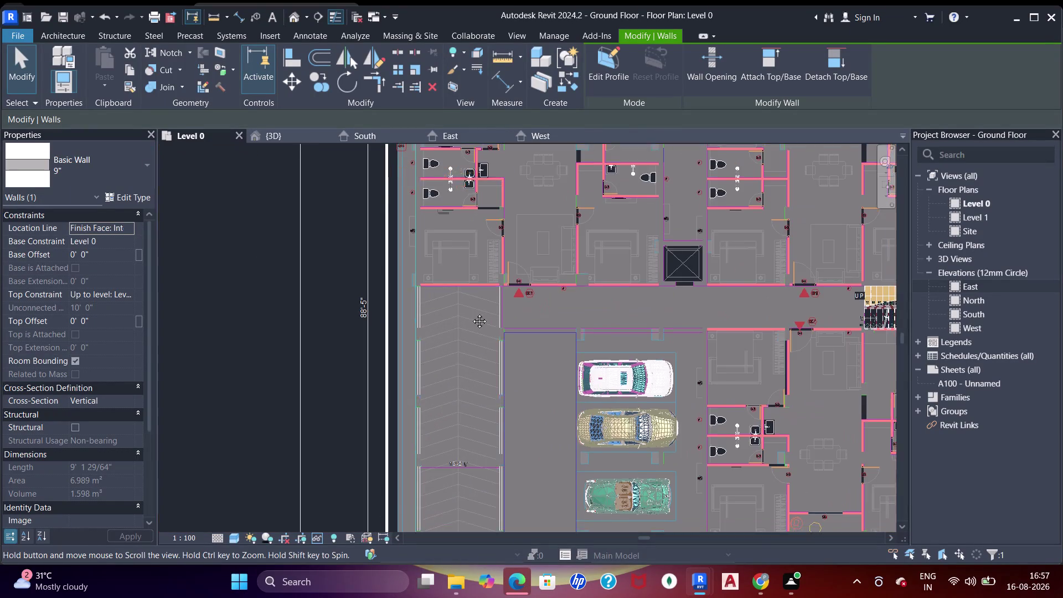
middle_drag(470, 324, 473, 308)
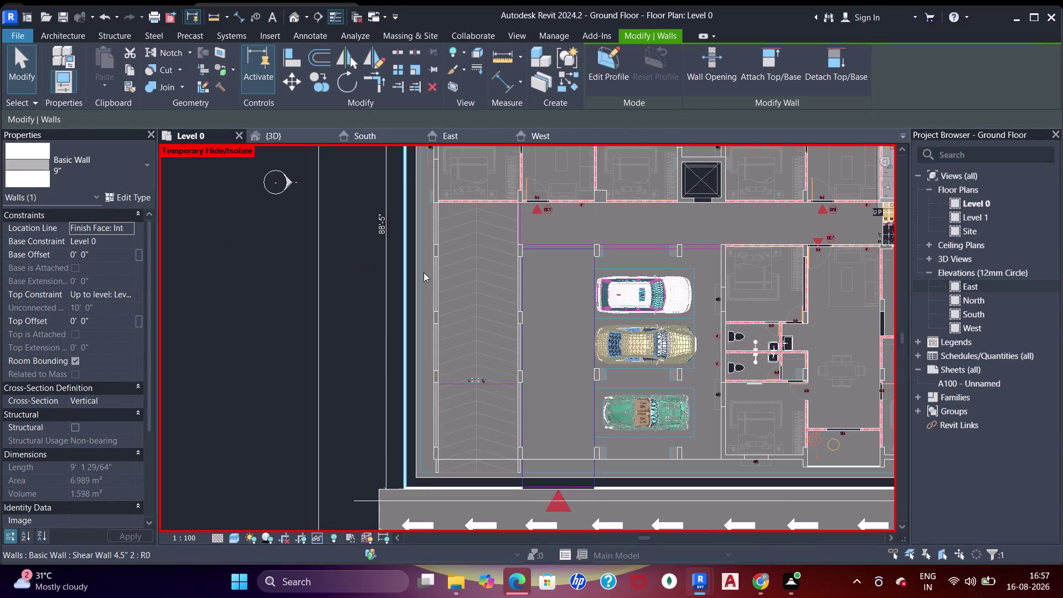
Hide the Floors category in the Level 0 plan's Visibility/Graphic Overrides (VG).
key(v)
key(g)
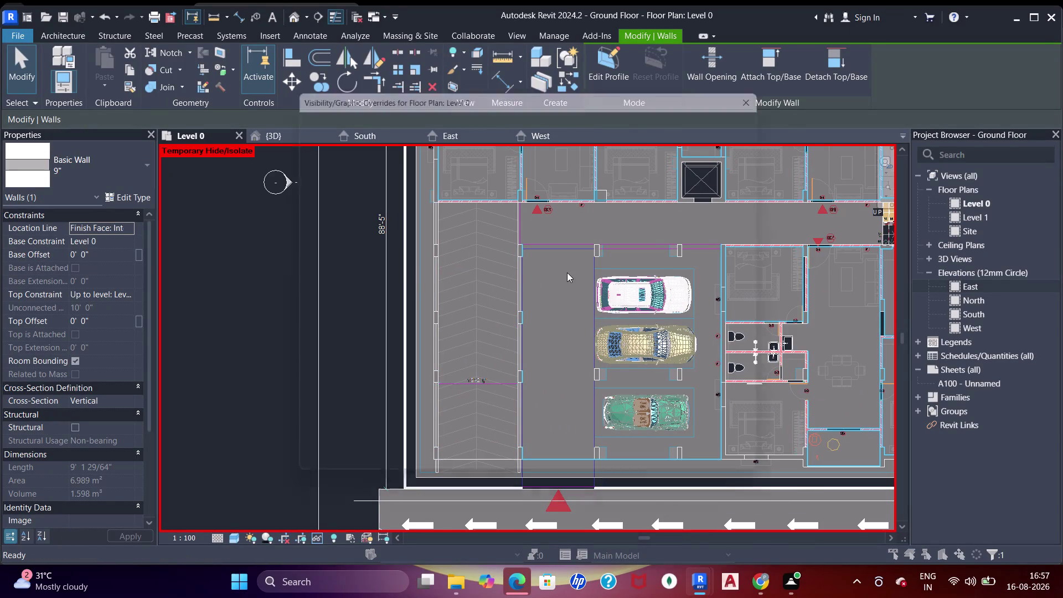
double_click(401, 149)
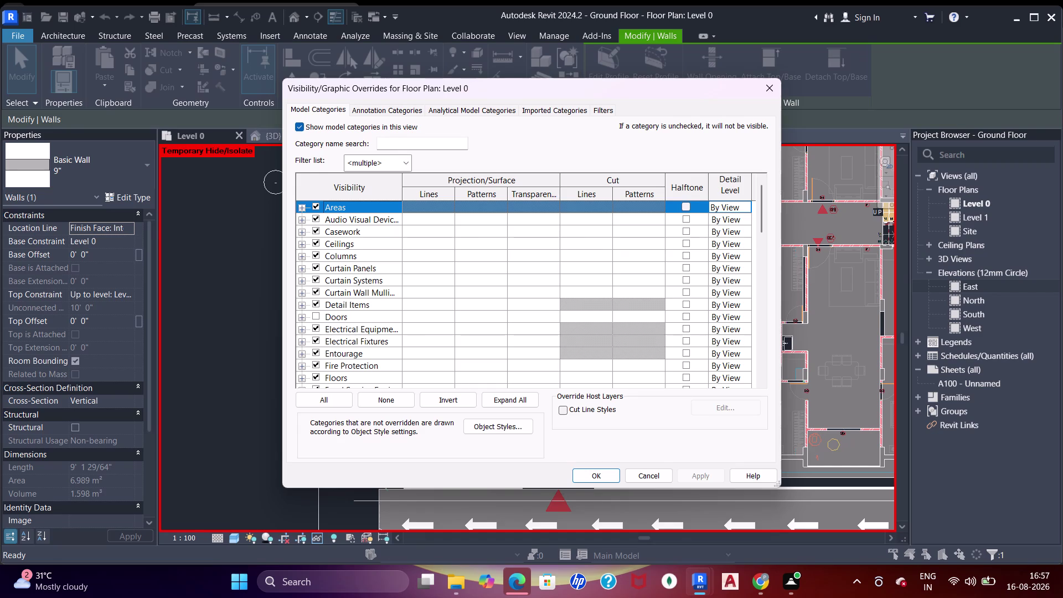
key(f)
key(l)
key(o)
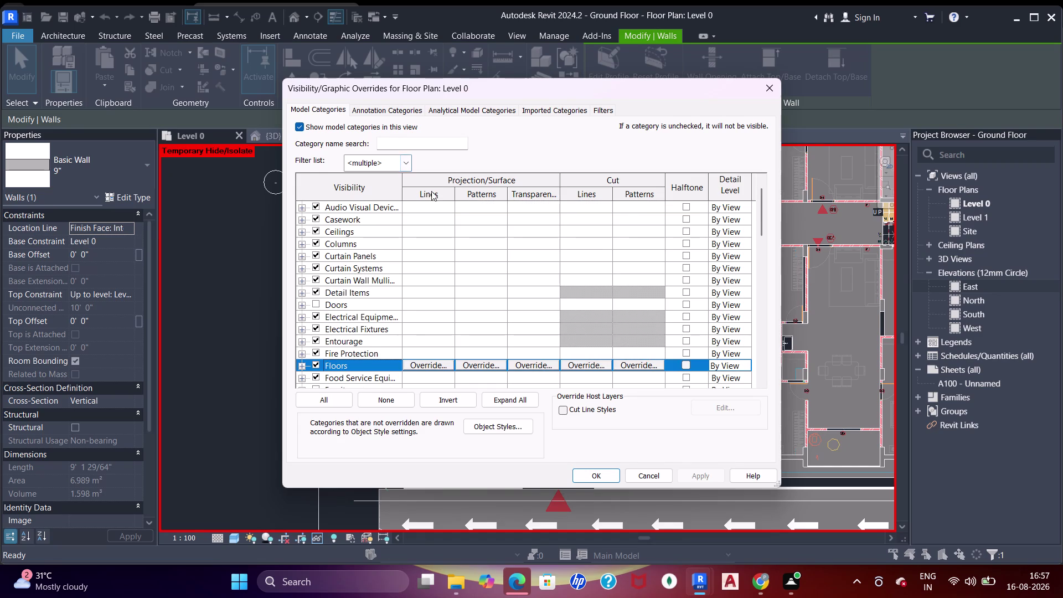
click(319, 365)
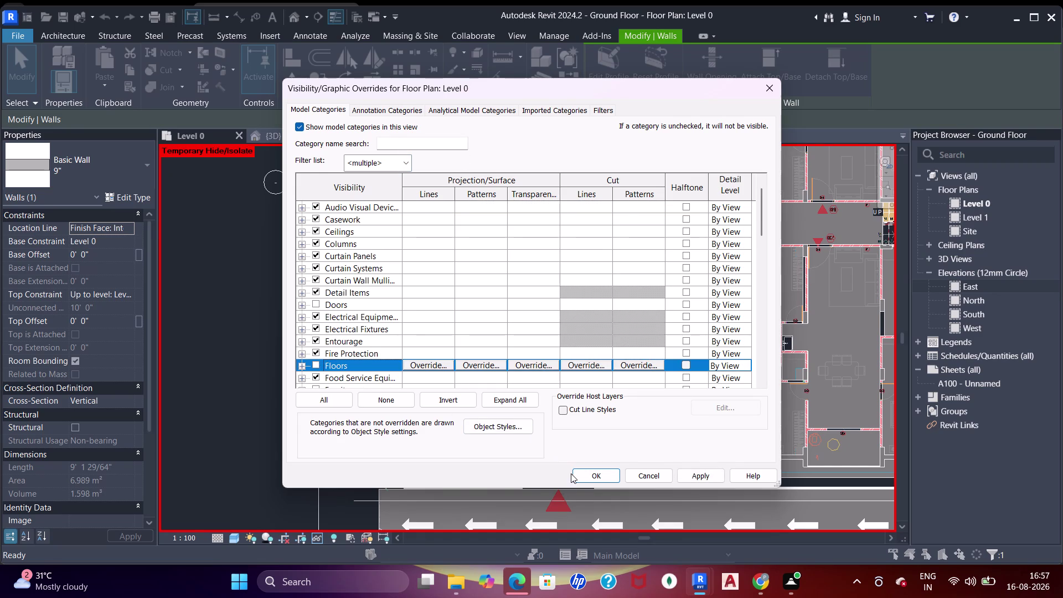
click(572, 473)
click(590, 475)
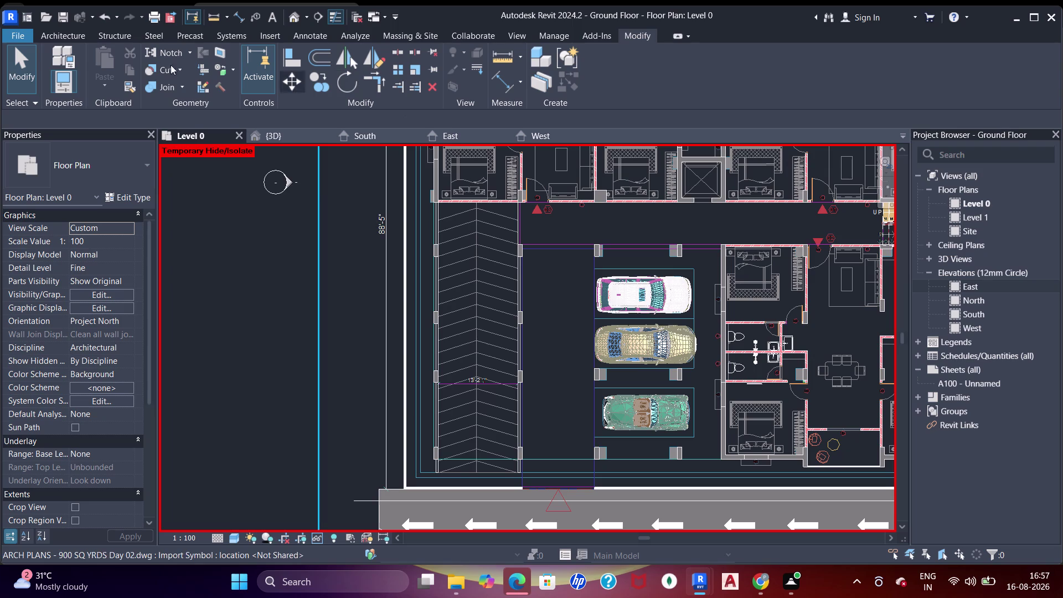
click(63, 39)
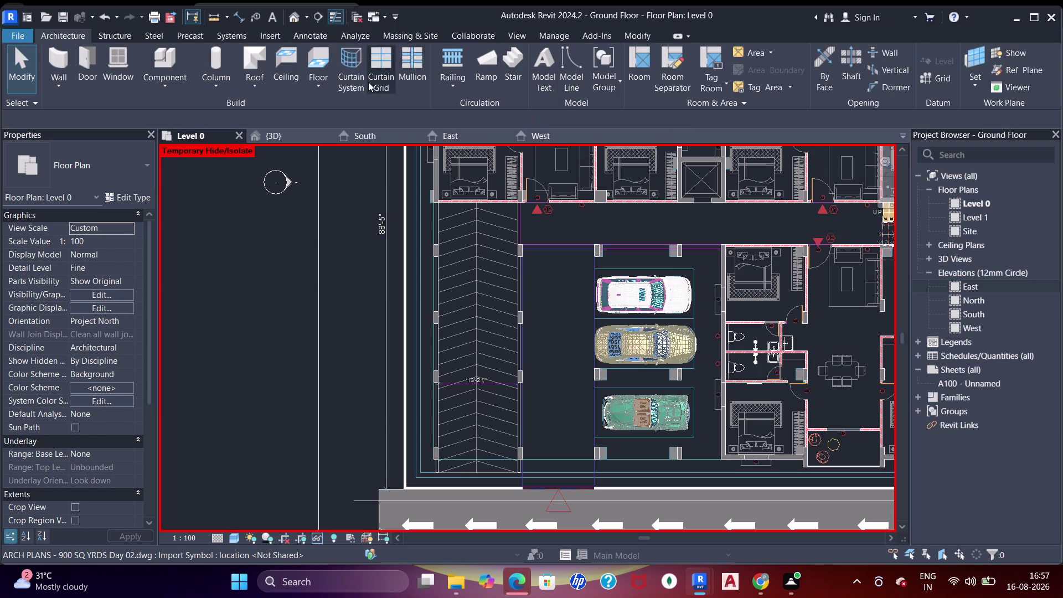
Sketch a single ramp run beside the parked cars.
click(487, 66)
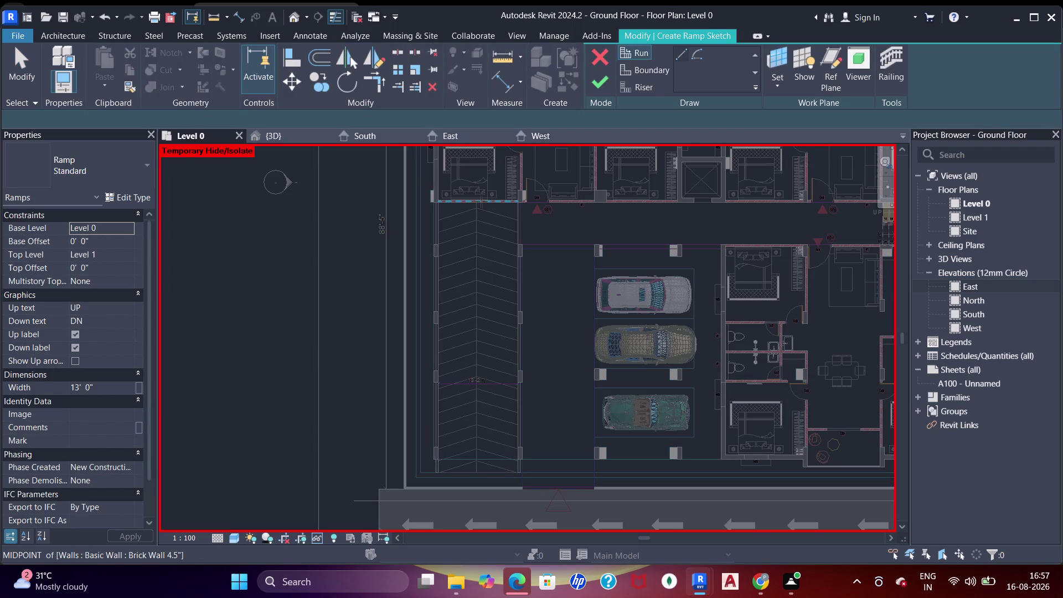
click(477, 203)
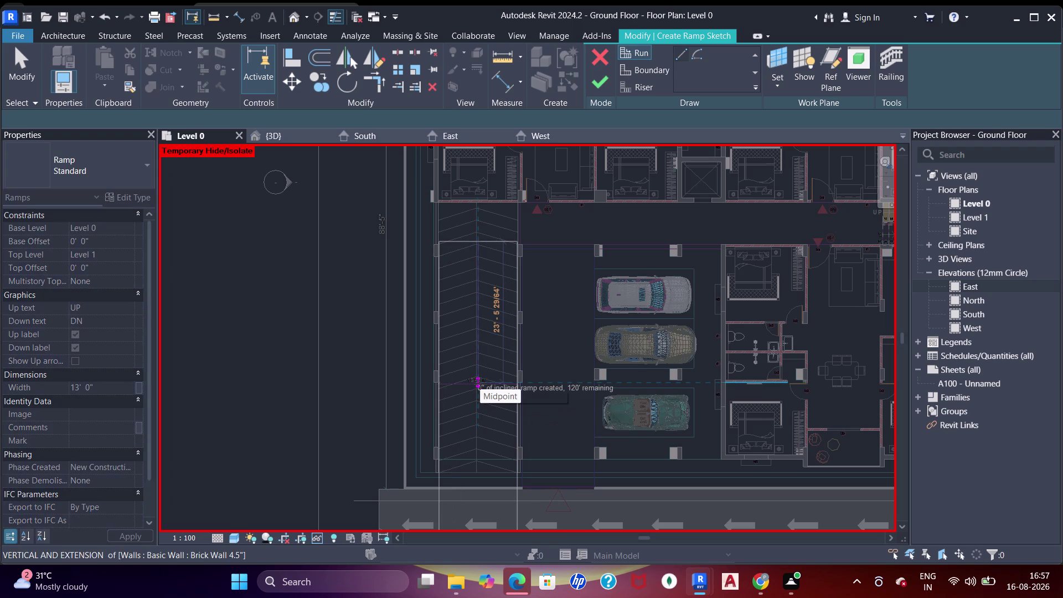
click(480, 393)
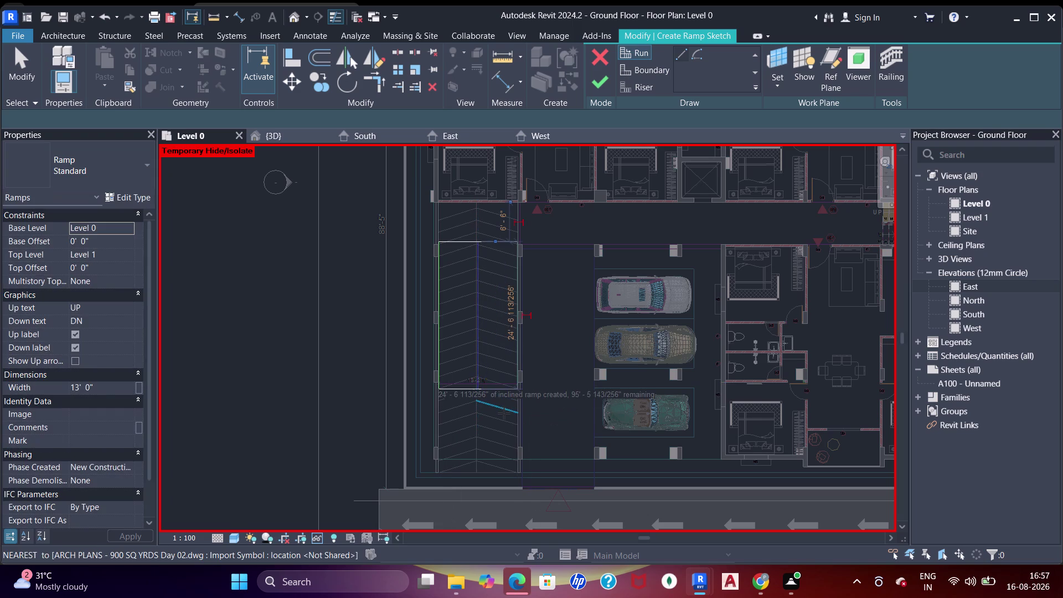
key(Escape)
key(Escape)
Align the ramp run's upper end to the wall edge using Align (AL).
key(Escape)
key(a)
key(a)
key(a)
scroll(up, 3)
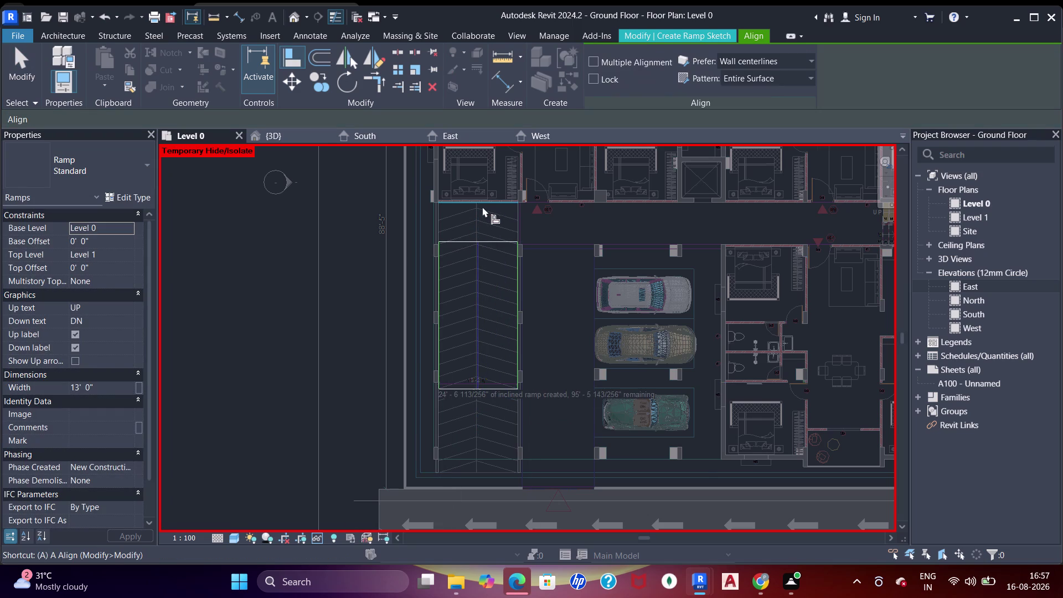
scroll(up, 3)
click(554, 193)
click(548, 349)
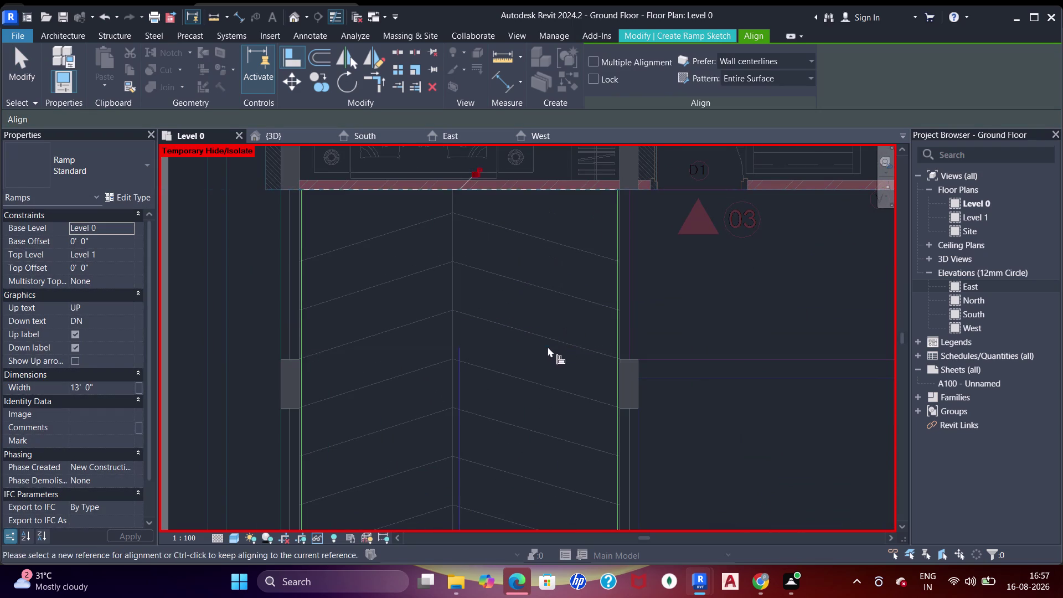
Align the ramp run's lower end to a nearby reference.
scroll(down, 3)
middle_drag(574, 348, 554, 185)
middle_drag(549, 340, 552, 244)
scroll(up, 3)
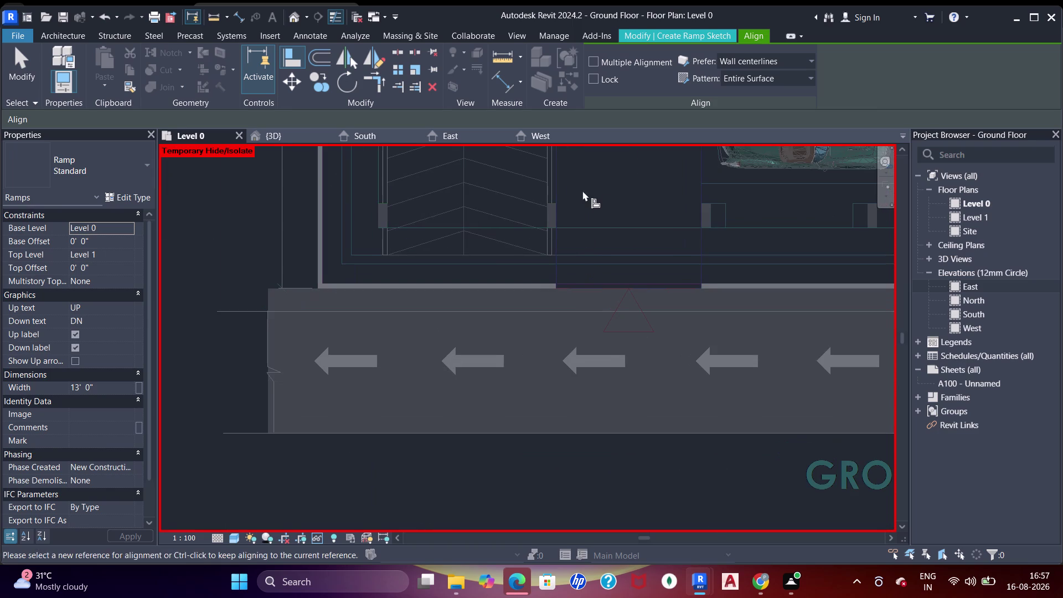
click(584, 177)
click(506, 252)
Frame the ramp run and bring up the Standard ramp type properties.
scroll(down, 3)
middle_drag(502, 216, 524, 343)
click(483, 259)
scroll(down, 3)
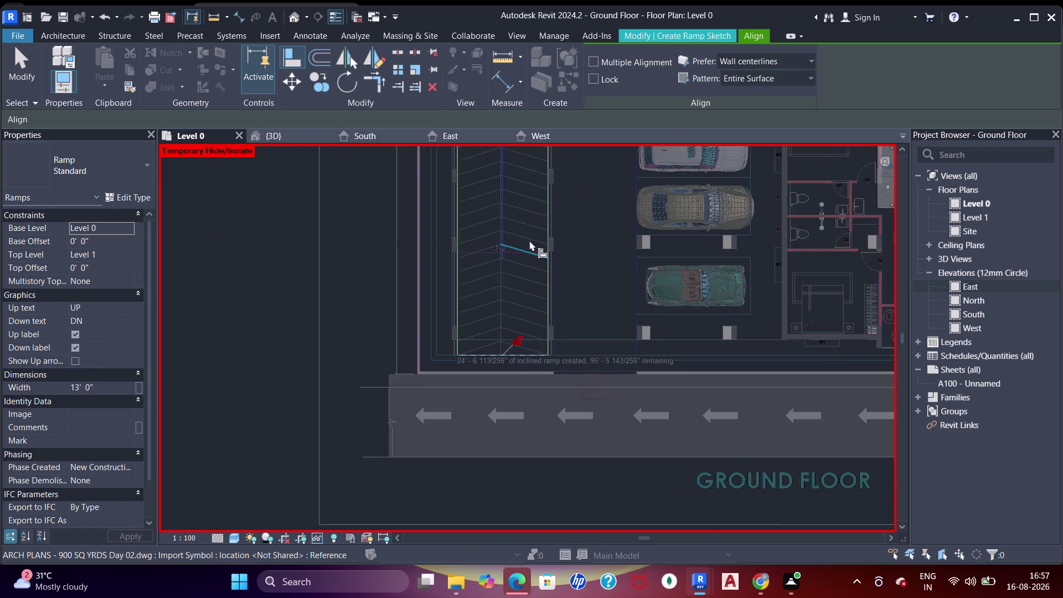
middle_drag(533, 261, 556, 330)
scroll(up, 3)
middle_drag(595, 297, 595, 343)
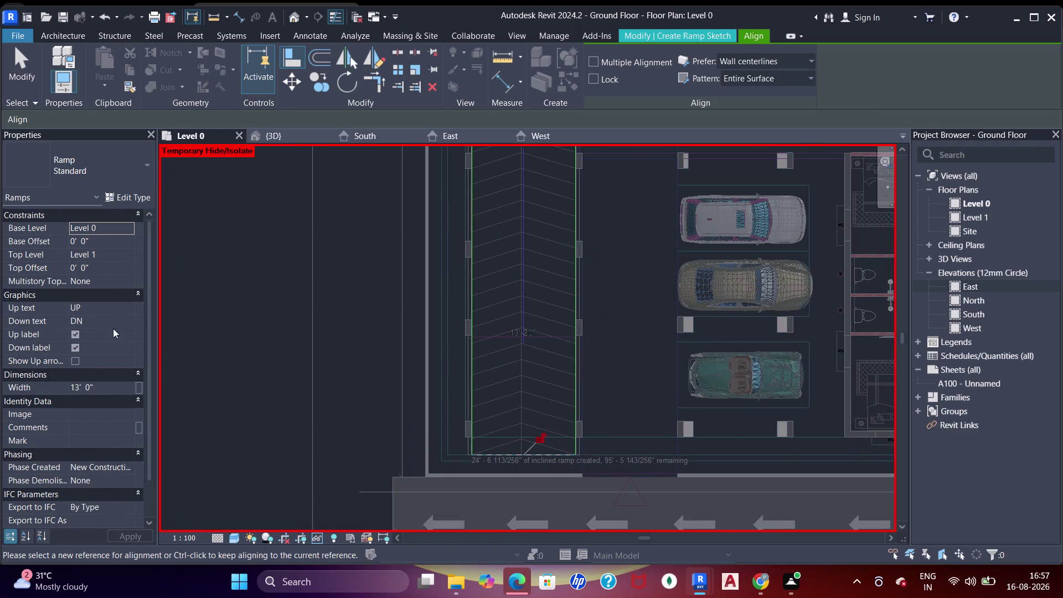
click(138, 198)
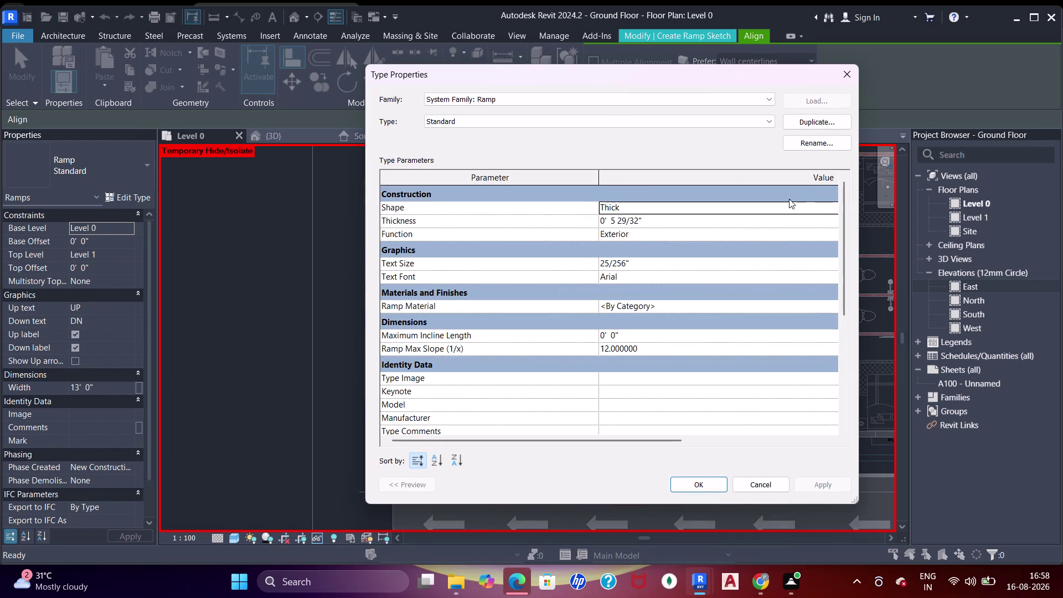
Set the Standard ramp type's Shape to Solid and confirm.
click(753, 210)
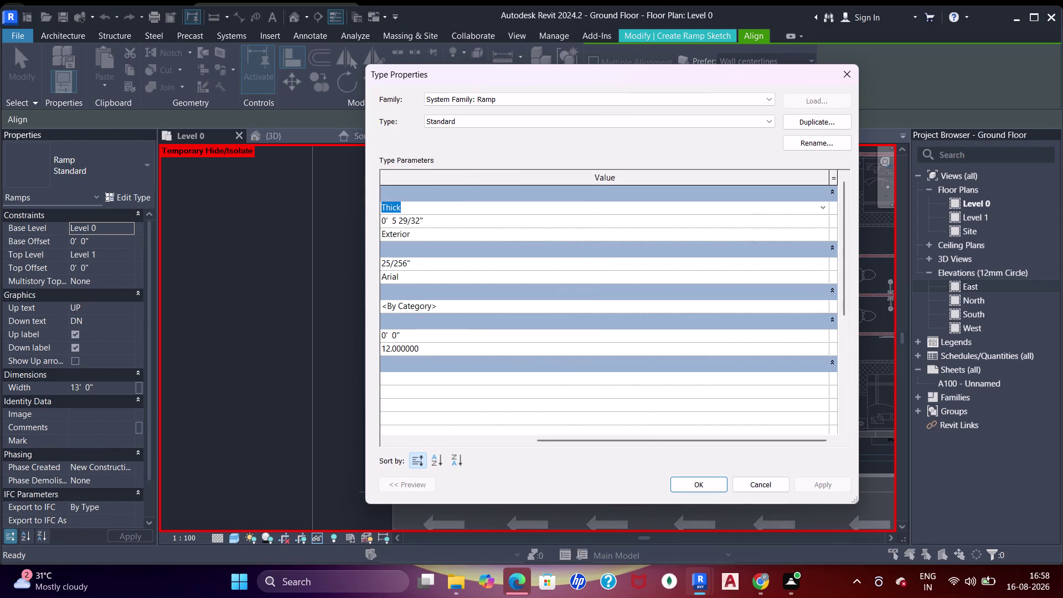
click(823, 208)
click(721, 231)
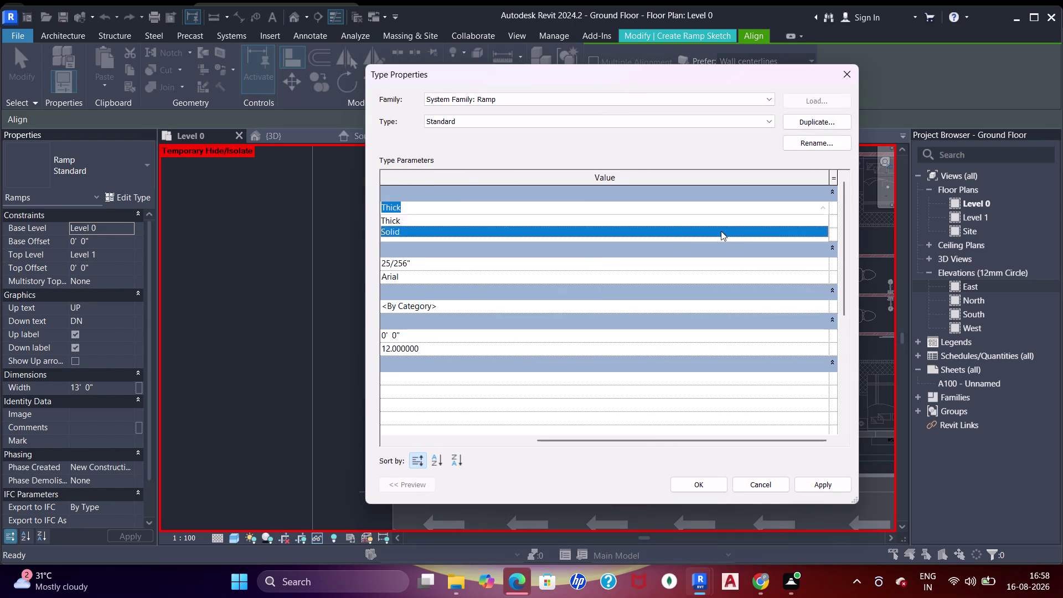
drag(832, 482, 827, 478)
drag(708, 489, 708, 484)
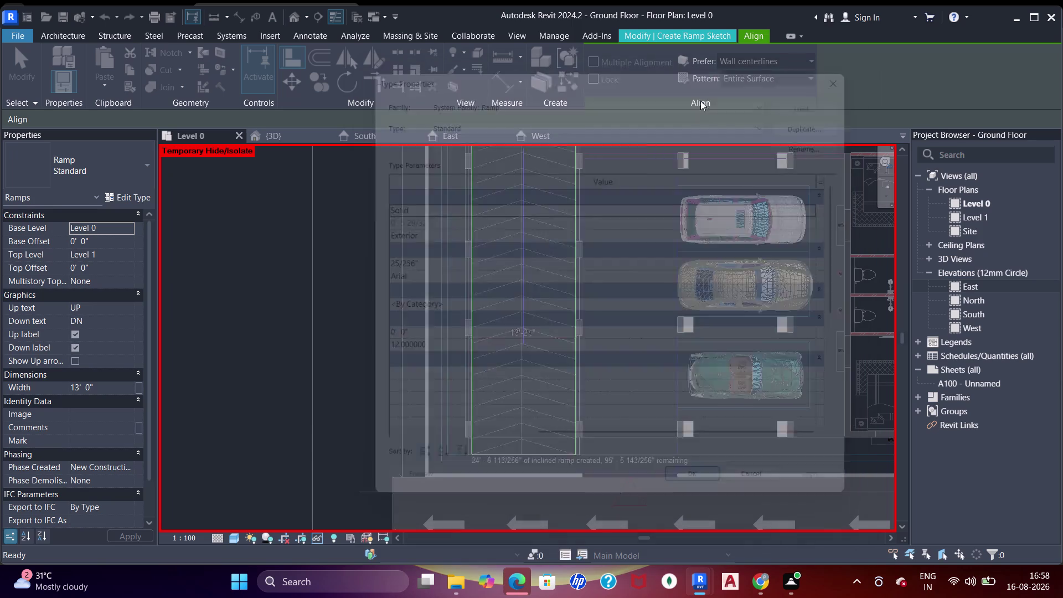
Leave the Align operation and finish the ramp sketch.
key(Escape)
key(Escape)
key(Escape)
click(599, 84)
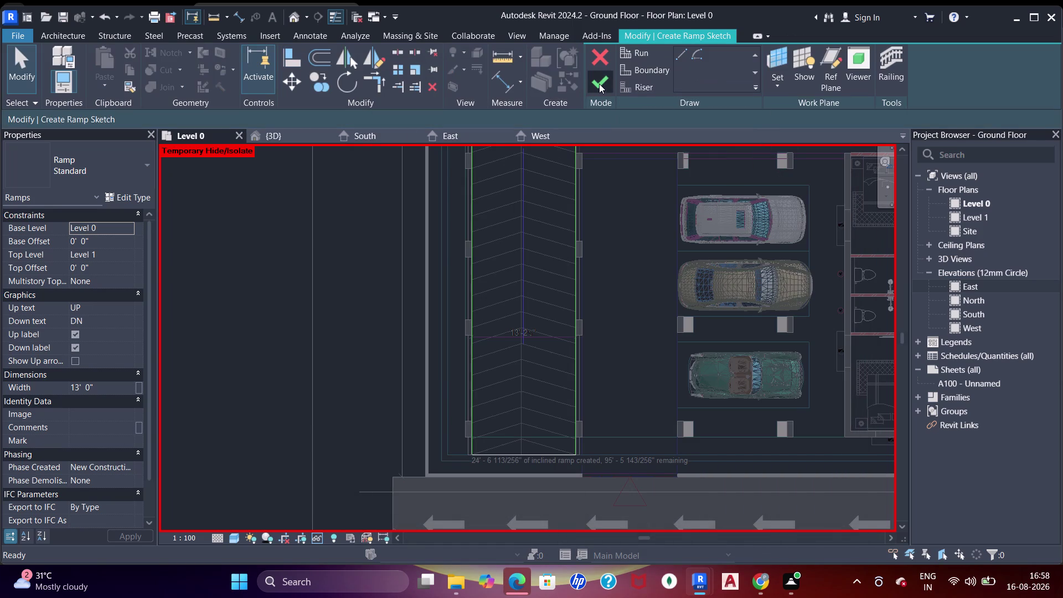
click(278, 133)
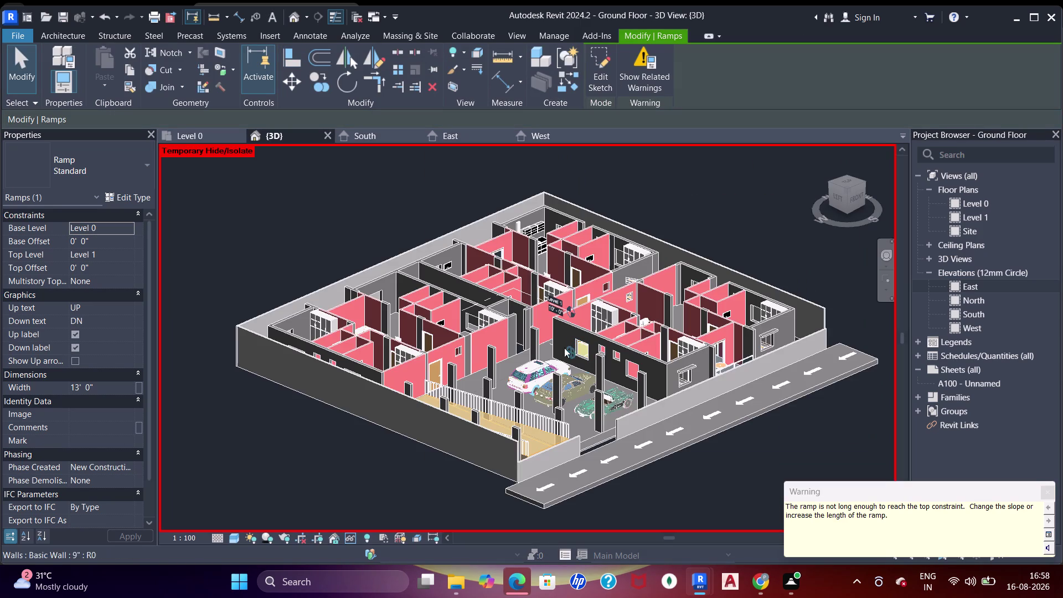
Delete the railings placed along the new ramp.
scroll(up, 3)
click(558, 412)
key(Delete)
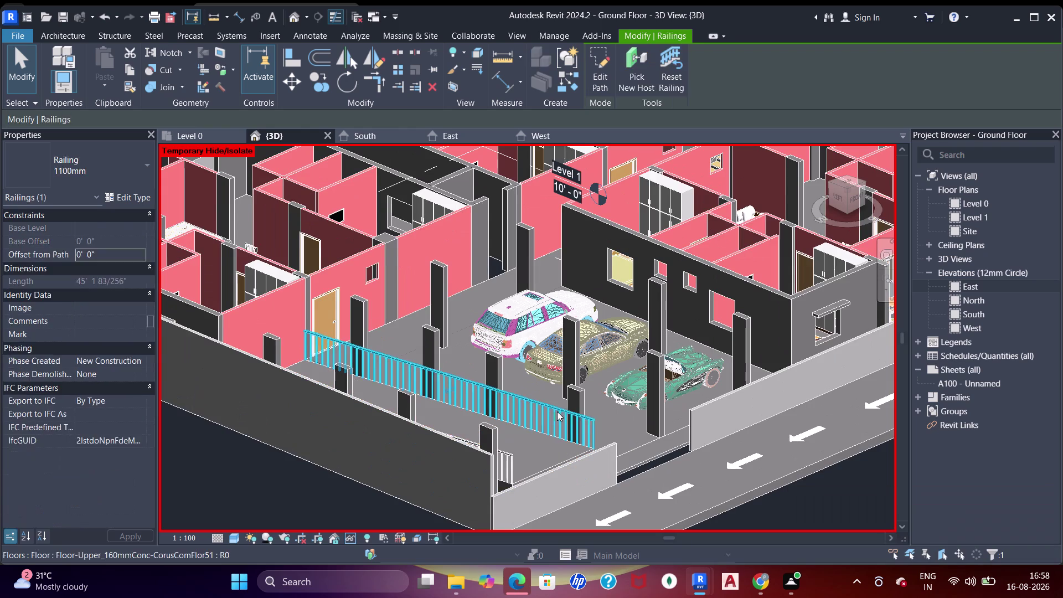
click(514, 467)
key(Delete)
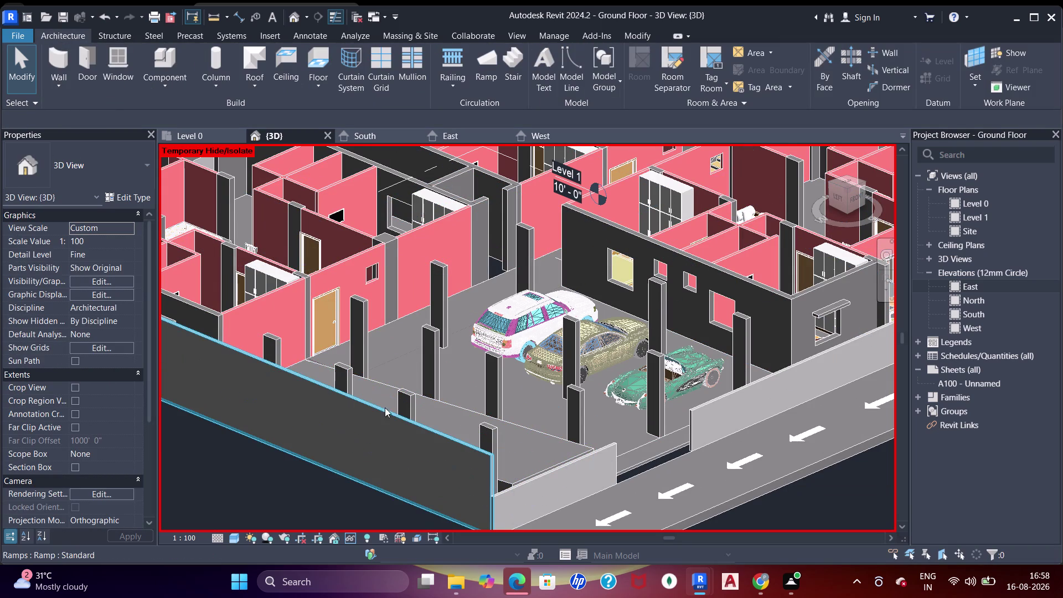
Select the new ramp, switch to the 3D view and clear the selection.
click(524, 427)
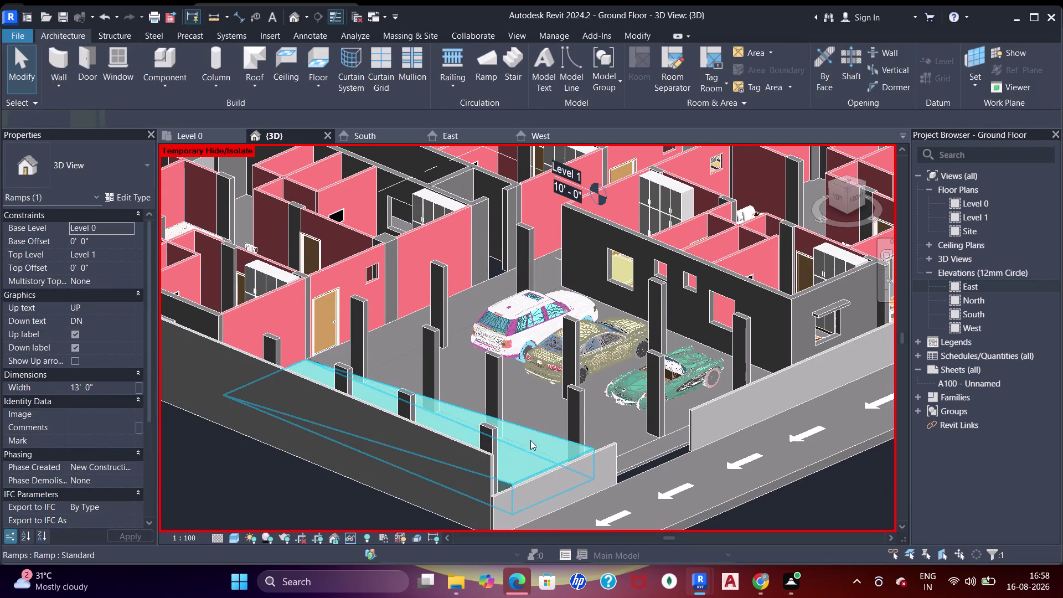
click(212, 135)
scroll(up, 3)
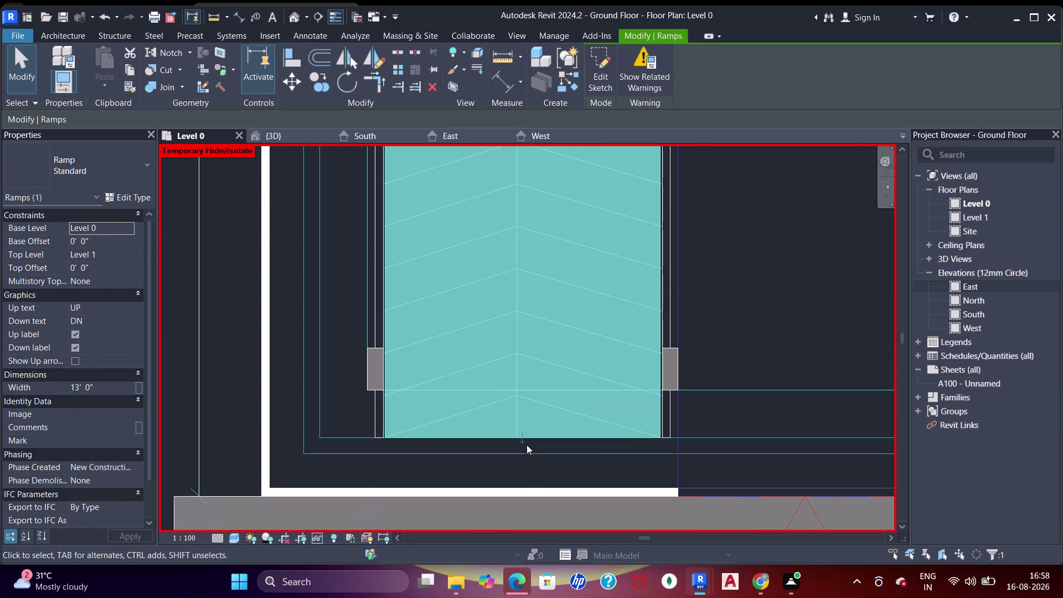
click(522, 442)
click(273, 139)
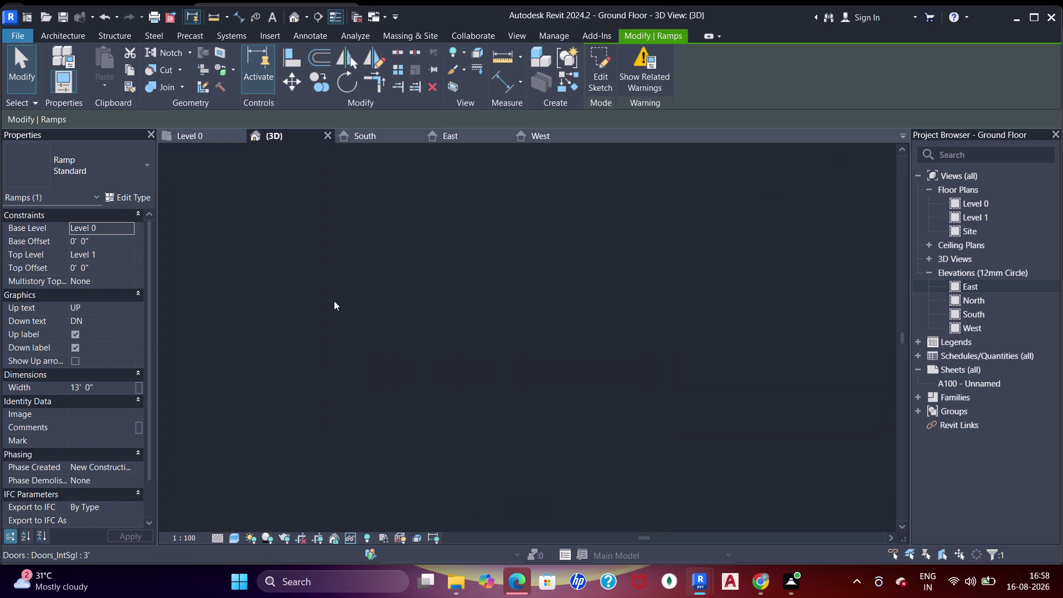
key(Escape)
Orbit the 3D model to view the ramp from the road, then open West elevation.
scroll(down, 3)
middle_drag(520, 374, 474, 394)
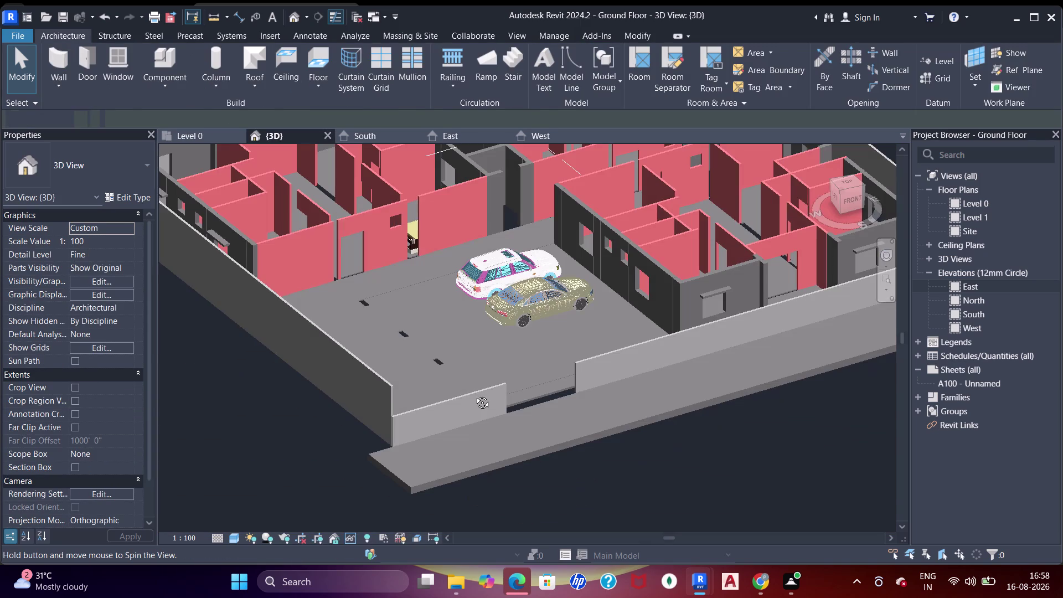
middle_drag(474, 394, 425, 376)
middle_drag(453, 370, 422, 324)
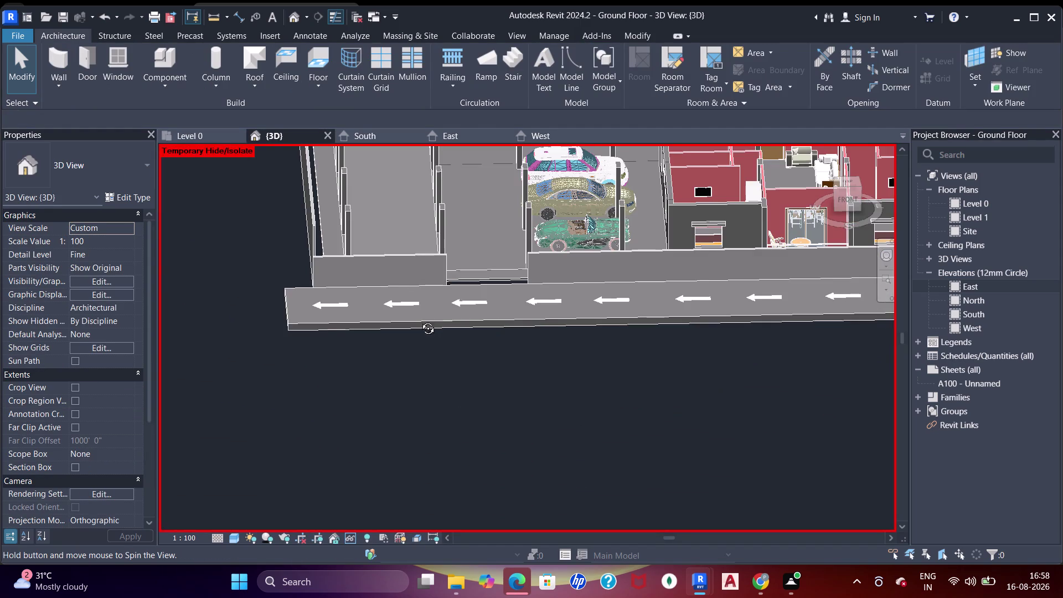
middle_drag(422, 324, 372, 267)
middle_drag(471, 247, 451, 353)
middle_drag(515, 353, 558, 423)
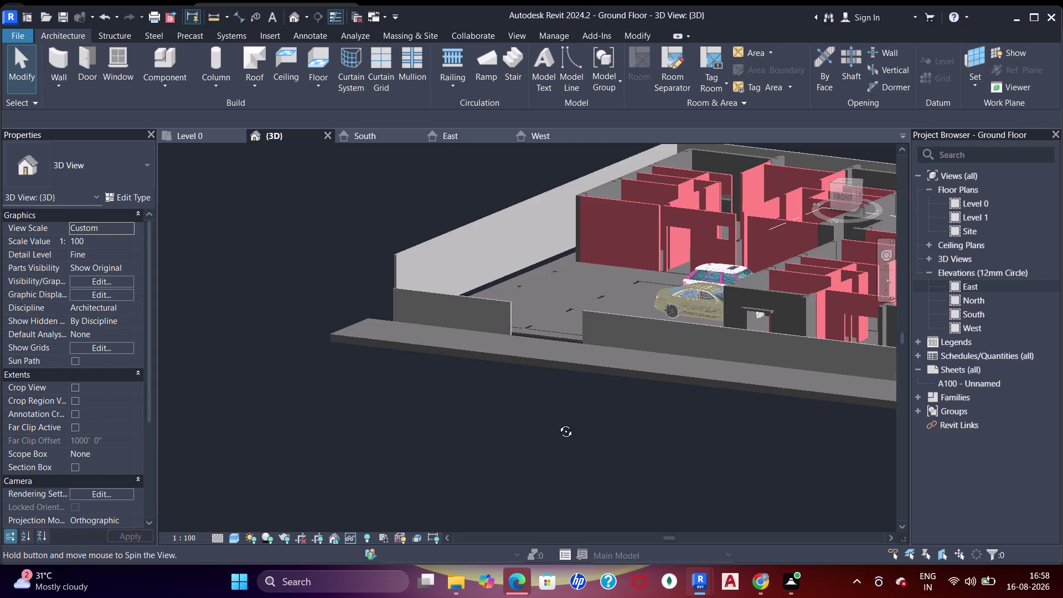
scroll(up, 3)
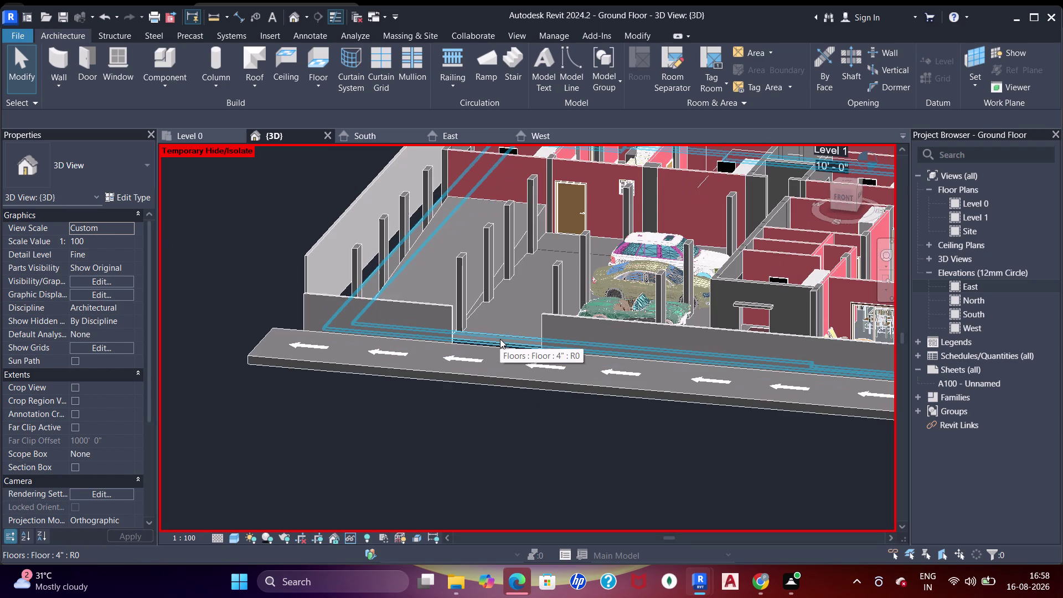
middle_drag(500, 339, 497, 361)
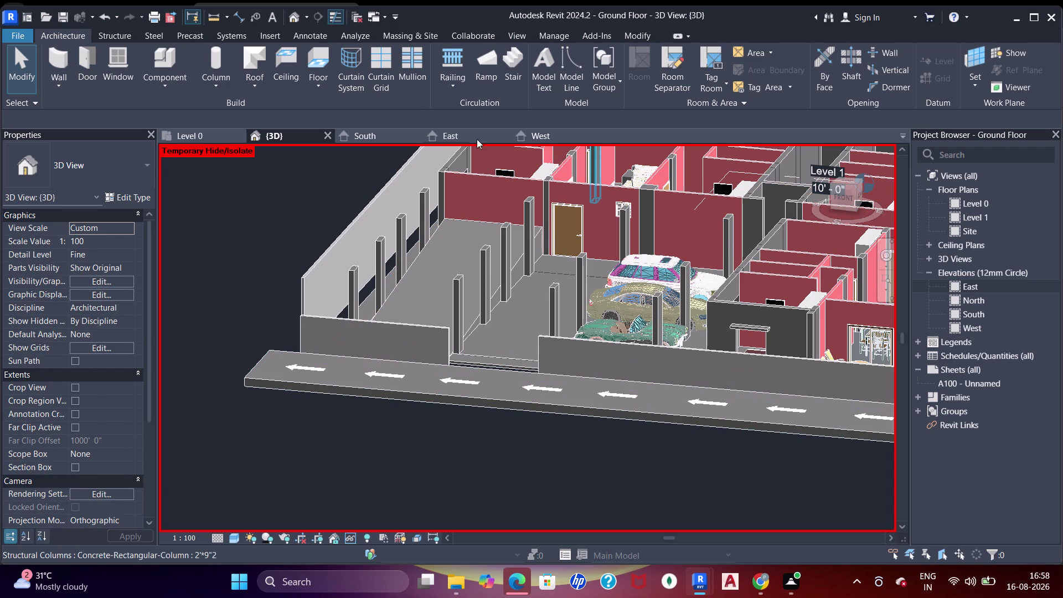
click(553, 138)
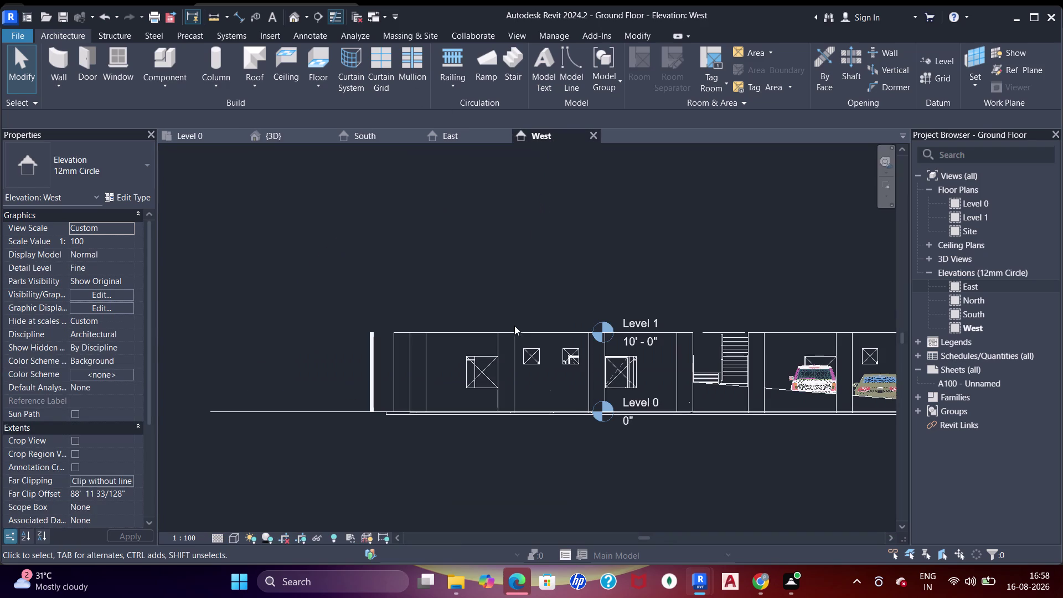
Zoom in on the ramp in West elevation, select it, and reopen the Level 0 plan.
middle_drag(555, 339, 372, 365)
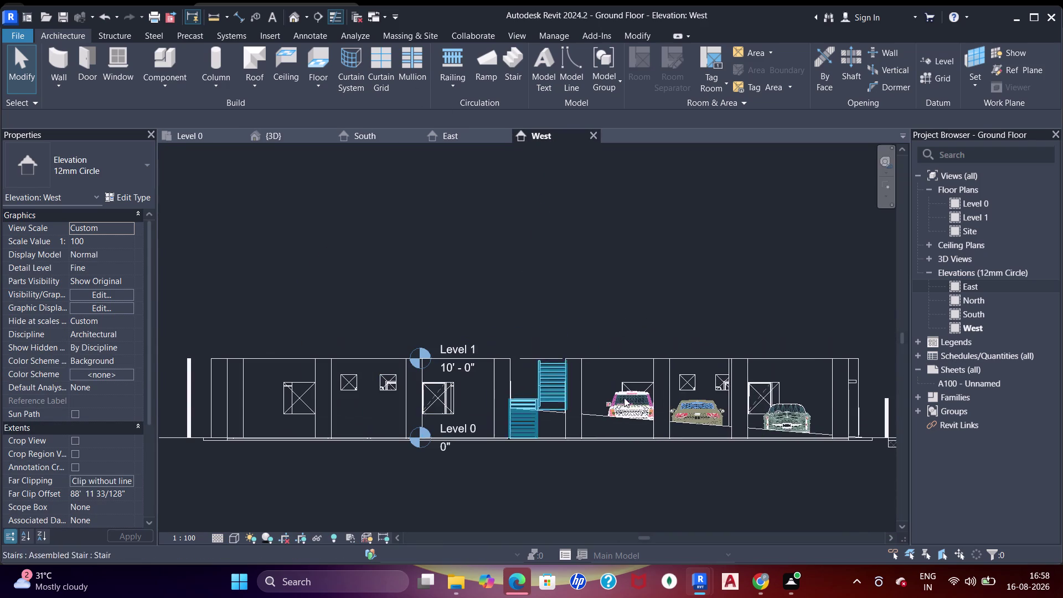
middle_drag(638, 437, 579, 430)
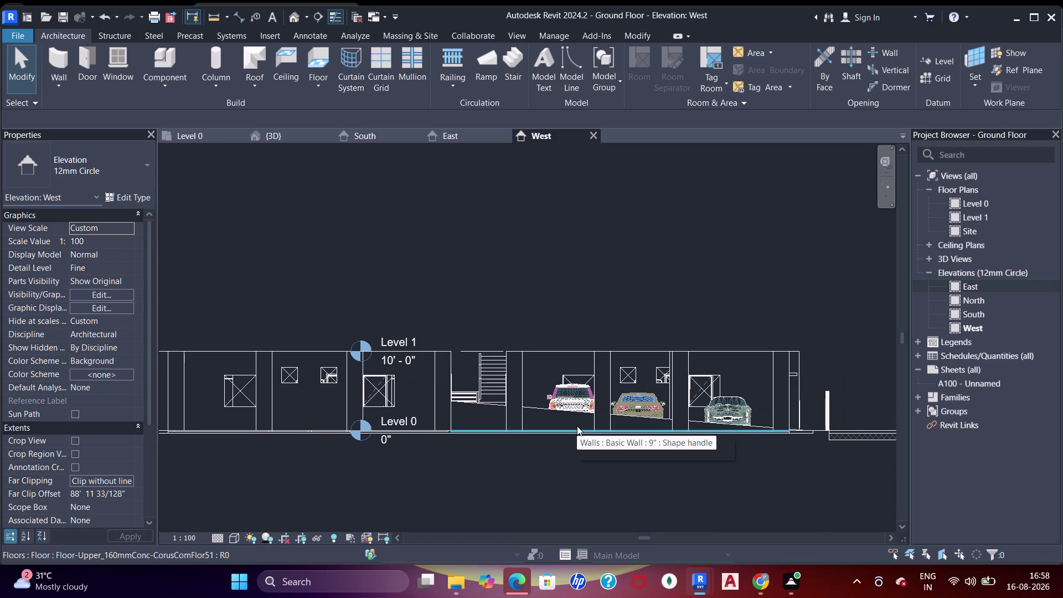
middle_drag(461, 425, 481, 417)
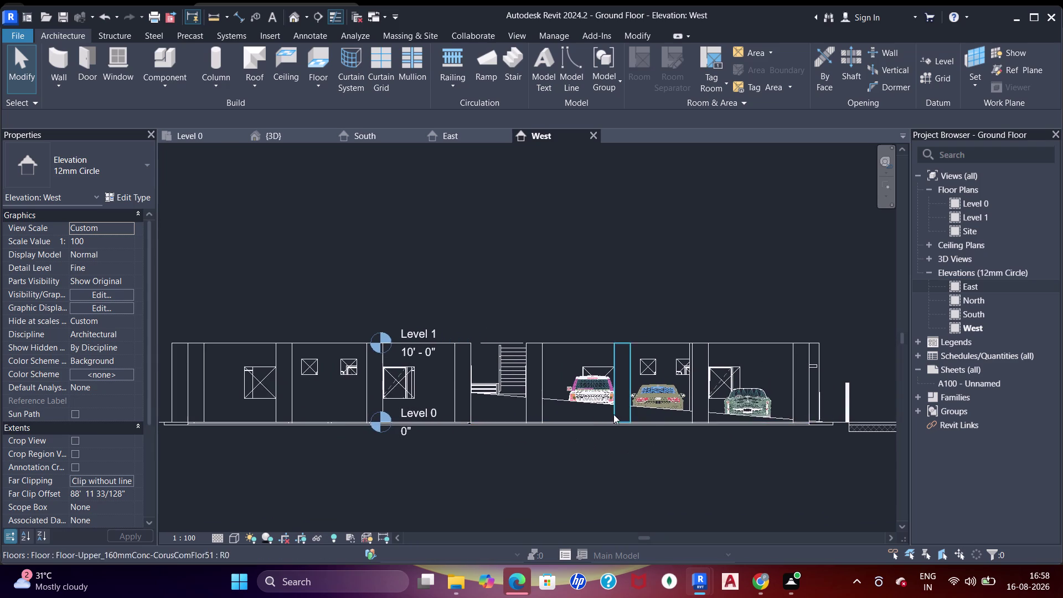
scroll(up, 3)
click(561, 401)
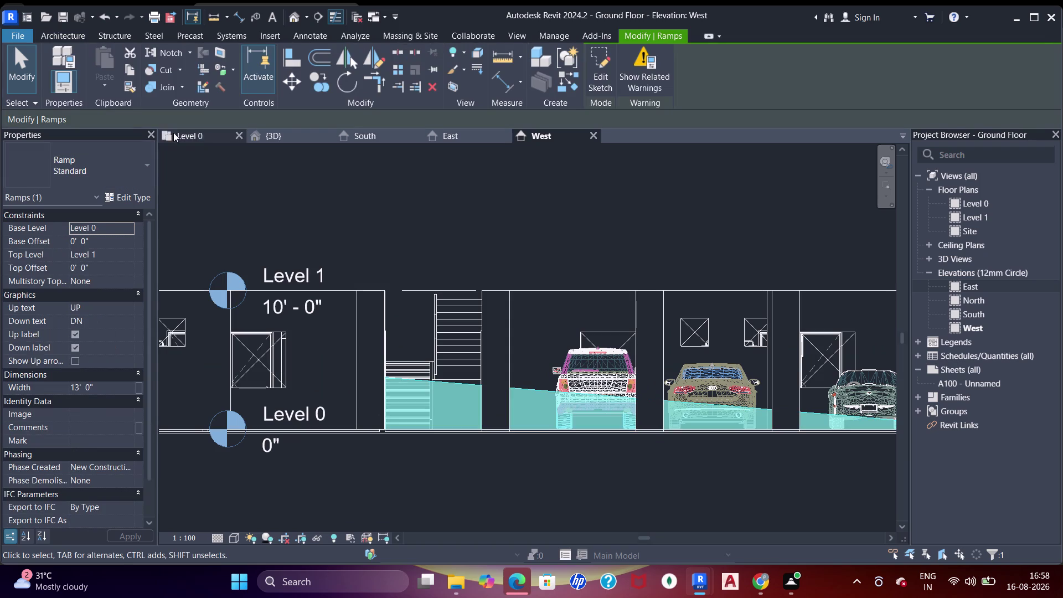
click(200, 139)
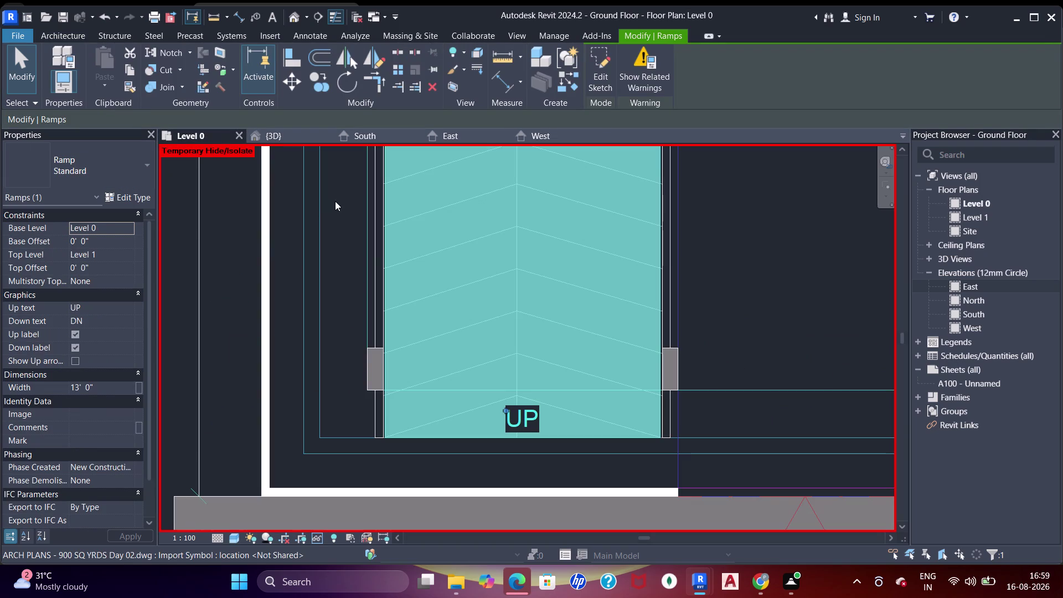
In the 3D view, enter 10 as the Standard ramp type's maximum slope.
click(273, 135)
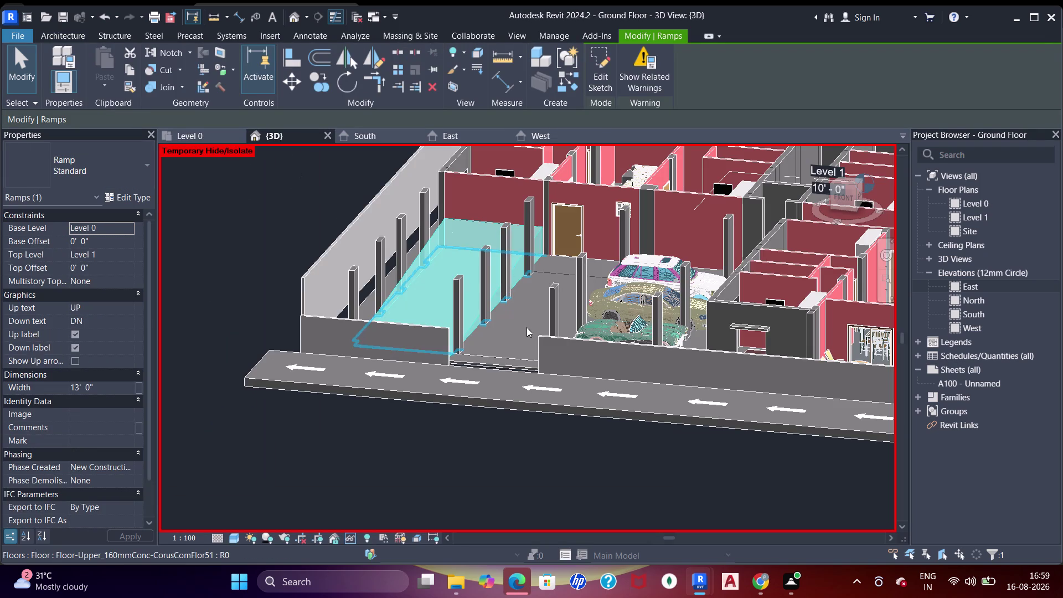
click(132, 200)
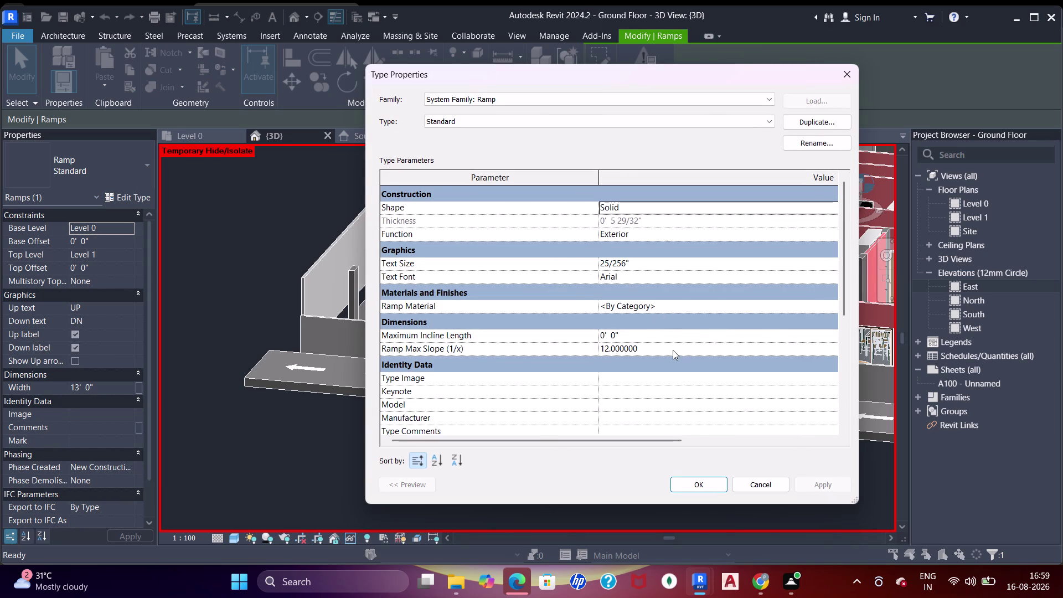
drag(673, 350, 659, 343)
text(10)
key(Return)
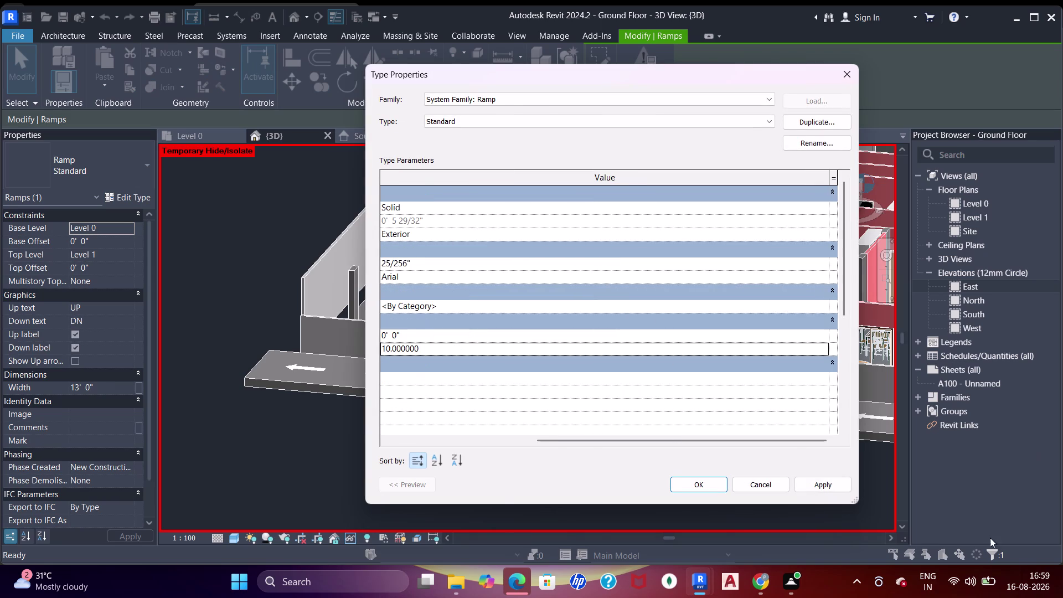
click(841, 484)
click(707, 483)
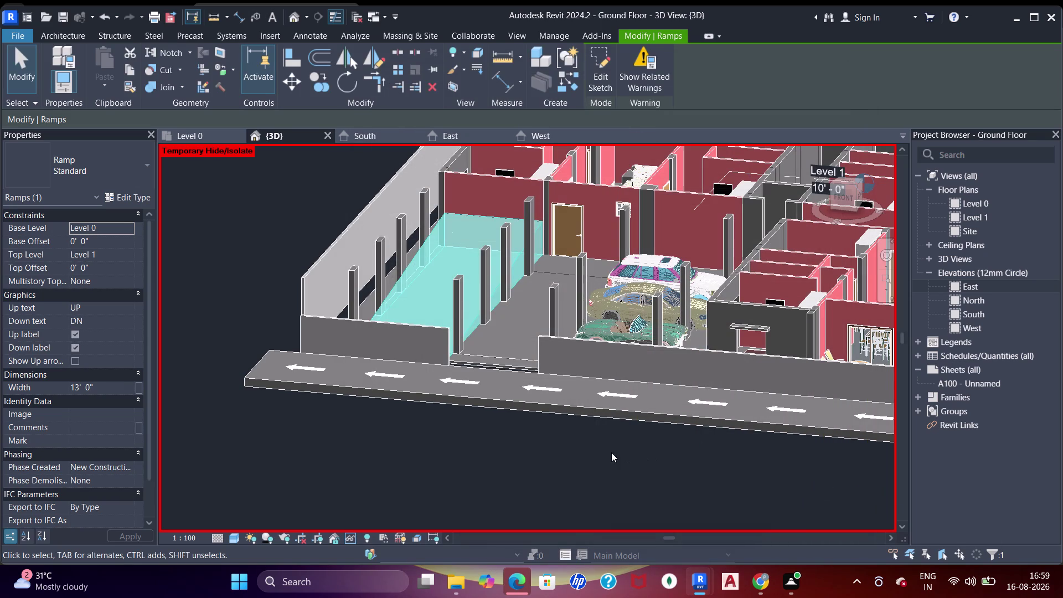
Change the ramp maximum slope to 1/25, accept, and clear the selection.
click(114, 196)
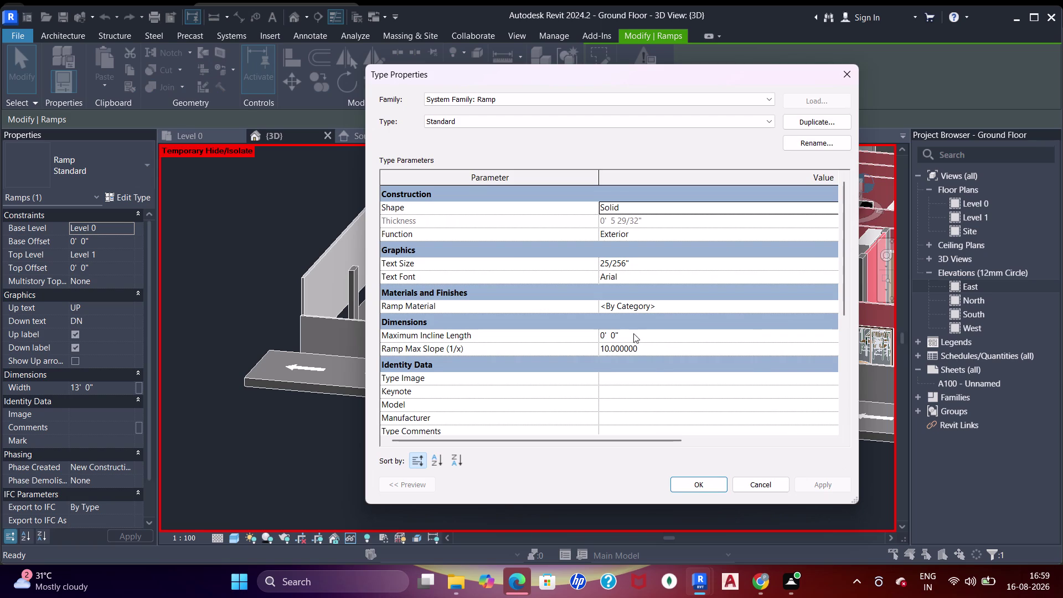
click(656, 348)
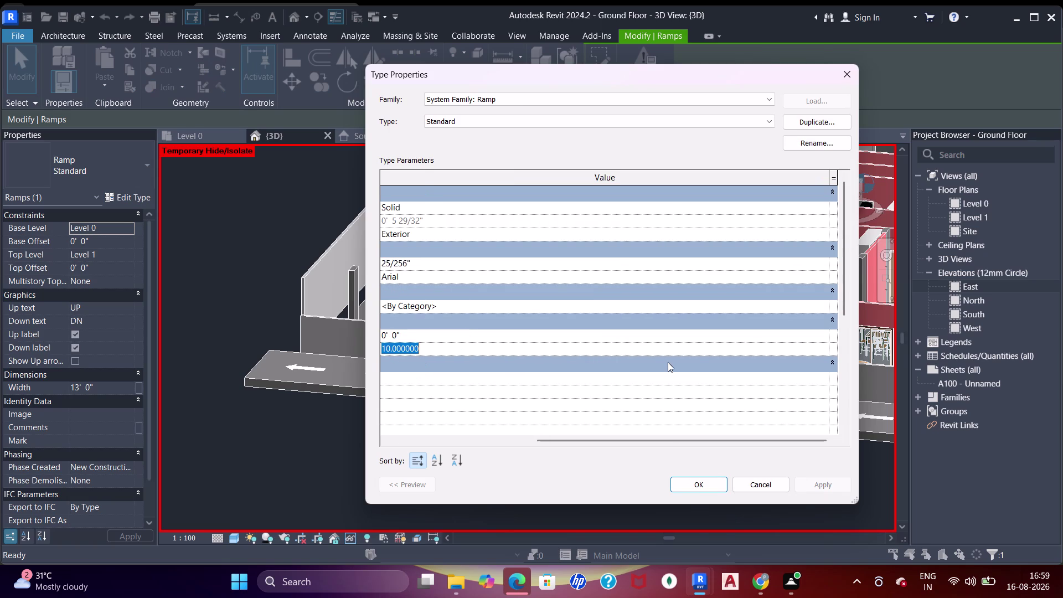
text(25)
key(Return)
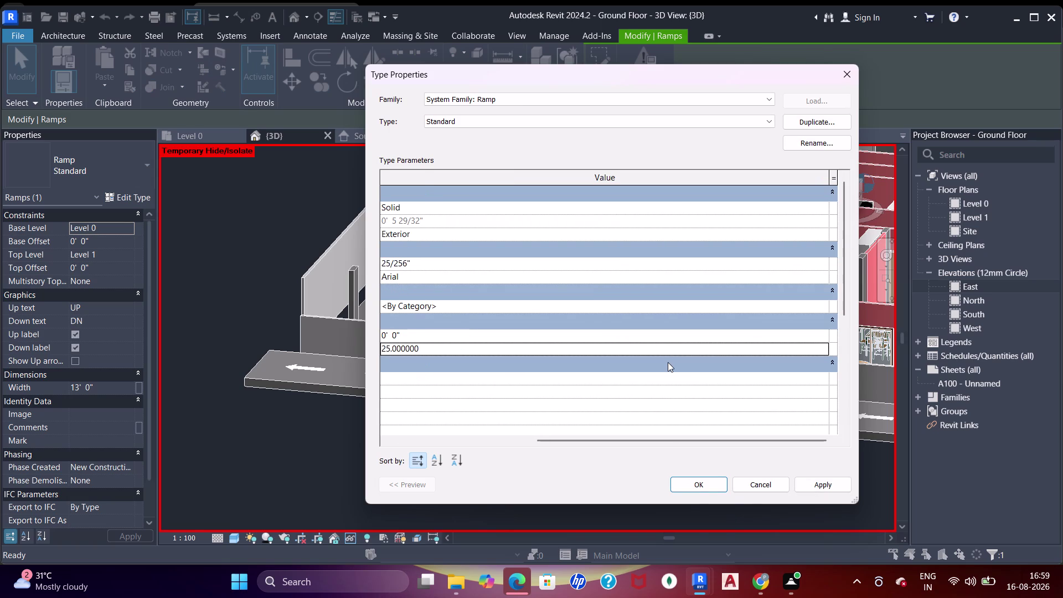
click(694, 488)
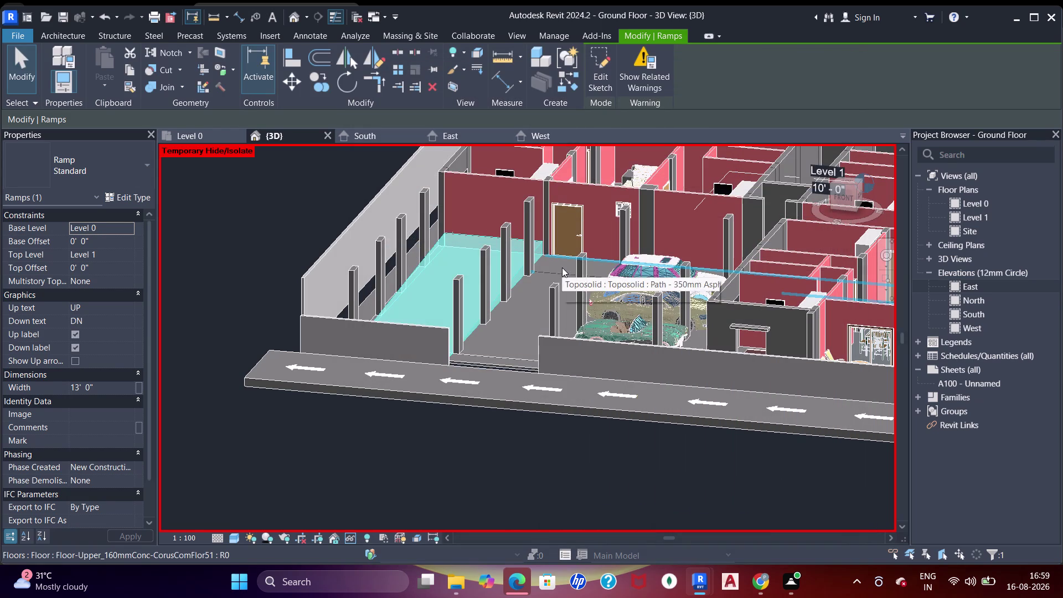
key(Escape)
Pan the 3D view across the parking entrance and parked cars, then pull back.
middle_drag(570, 371, 536, 356)
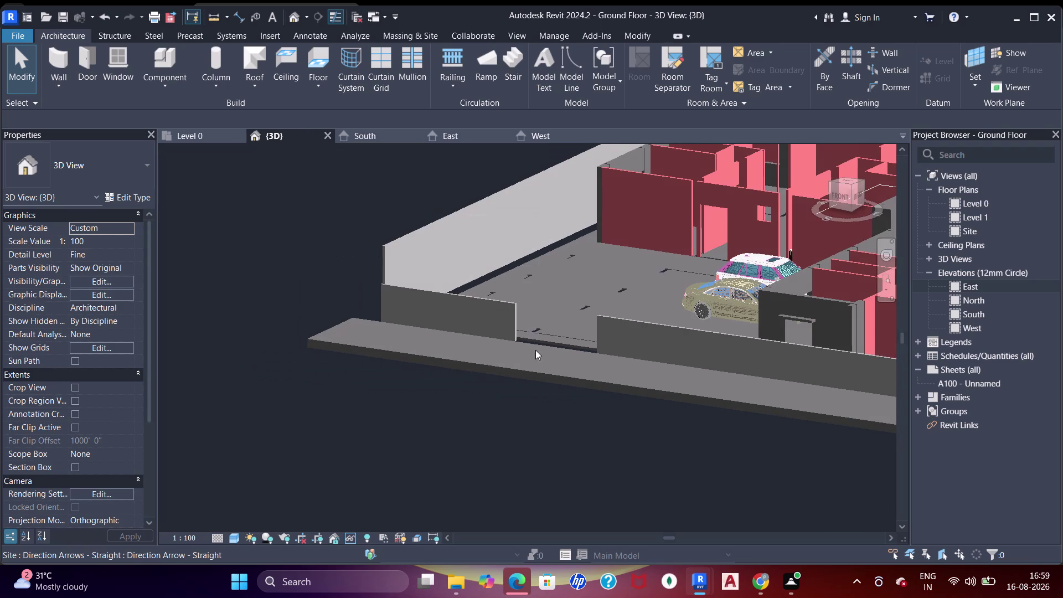
scroll(up, 3)
scroll(down, 3)
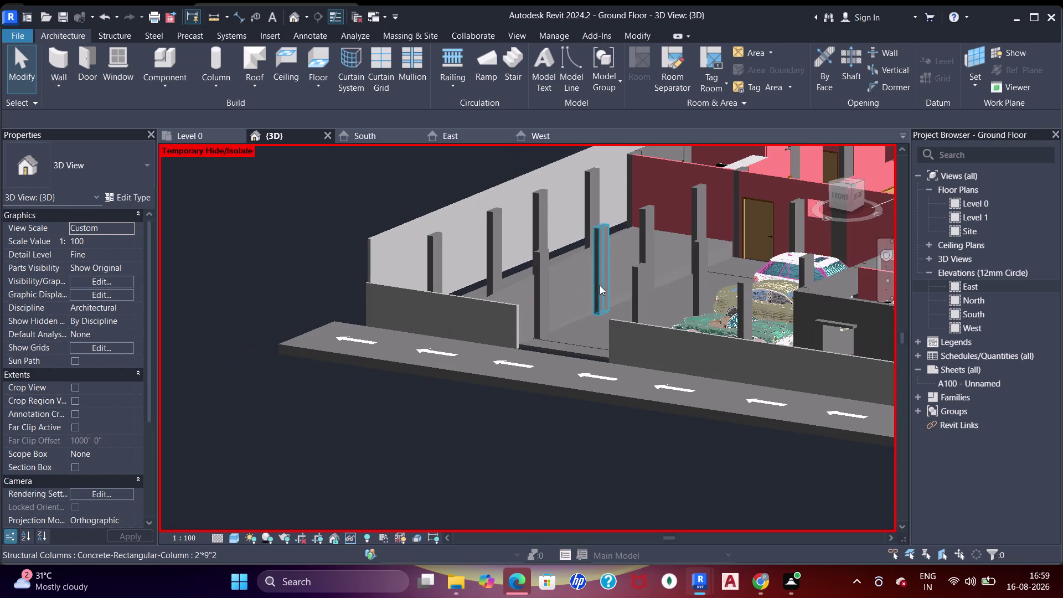
middle_drag(612, 322, 672, 329)
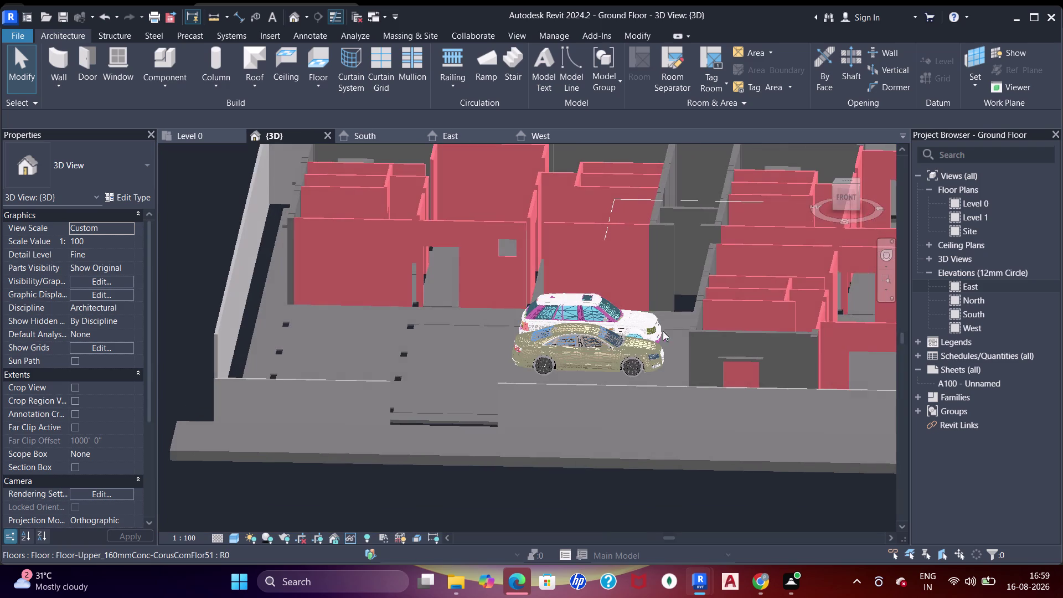
middle_drag(377, 381, 409, 382)
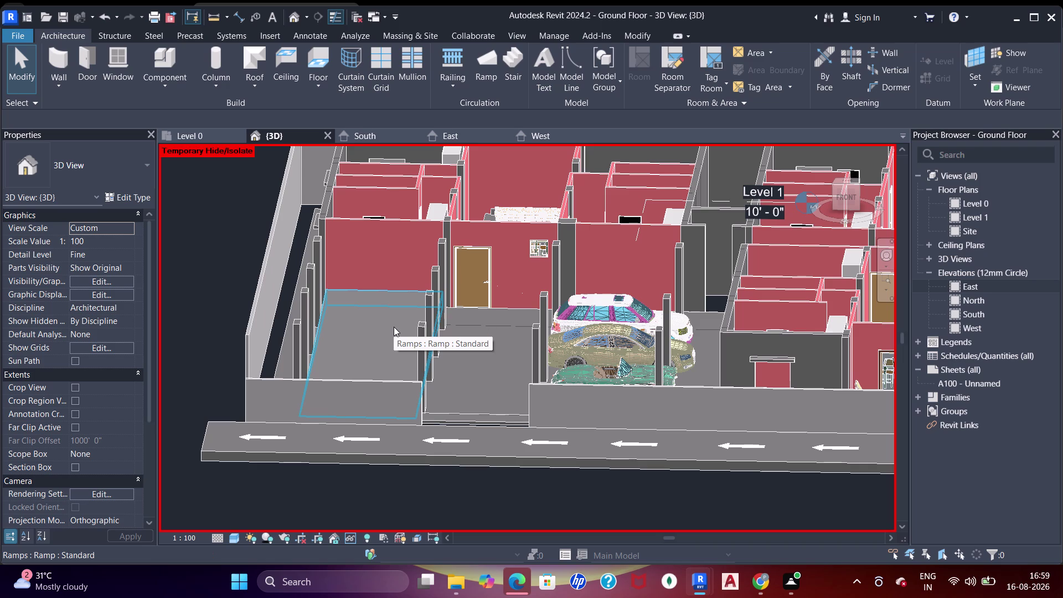
scroll(down, 3)
middle_drag(366, 327, 415, 338)
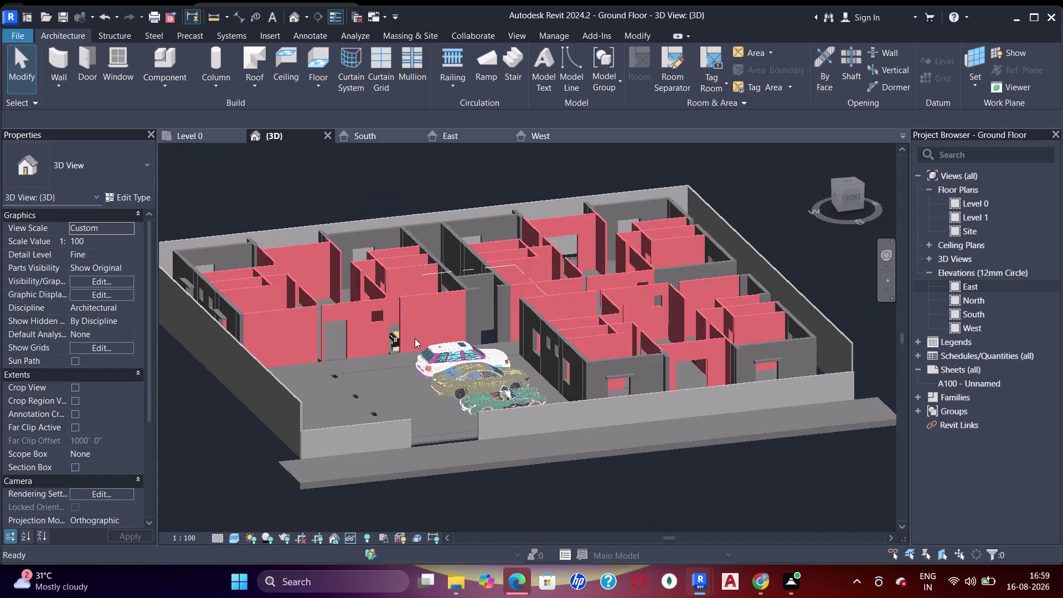
middle_drag(412, 340, 388, 354)
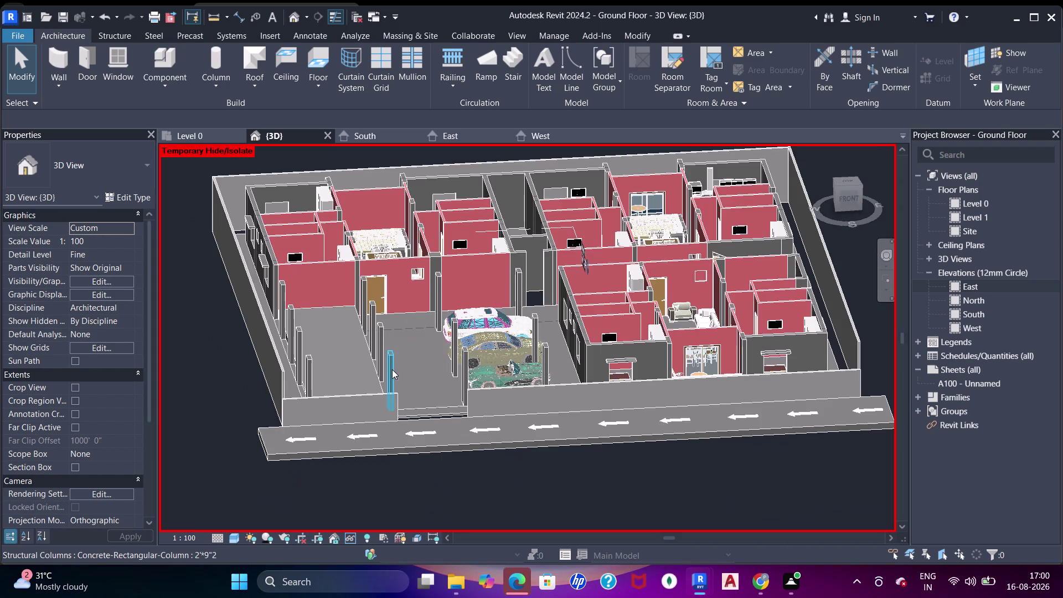
middle_drag(391, 370, 369, 364)
Move in close to the entrance ramp between the columns and switch to West elevation.
click(372, 326)
middle_drag(449, 391, 385, 344)
scroll(up, 3)
middle_click(426, 343)
middle_drag(413, 358, 423, 373)
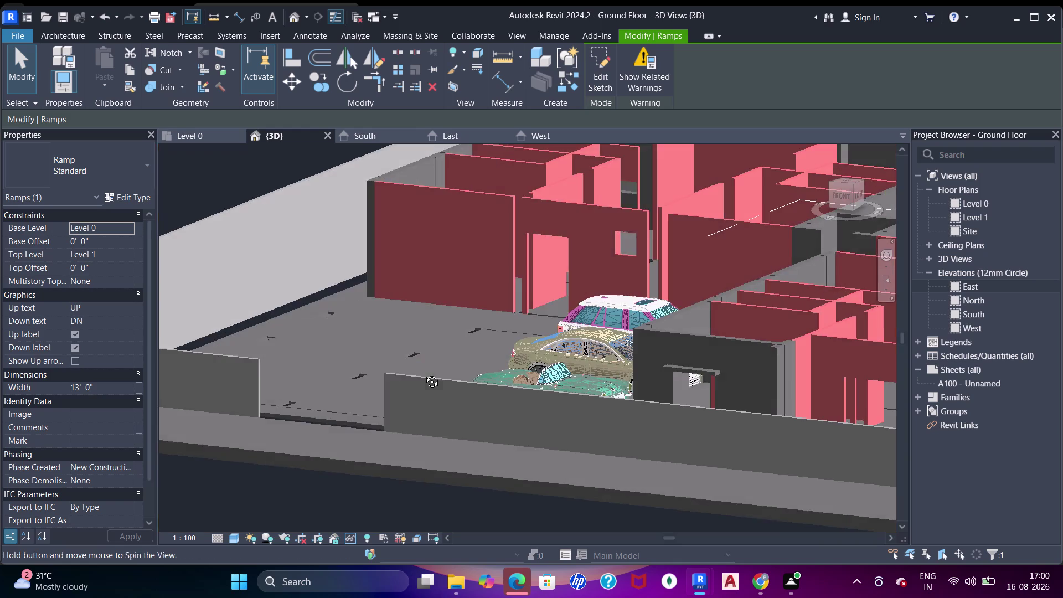
middle_drag(424, 373, 437, 385)
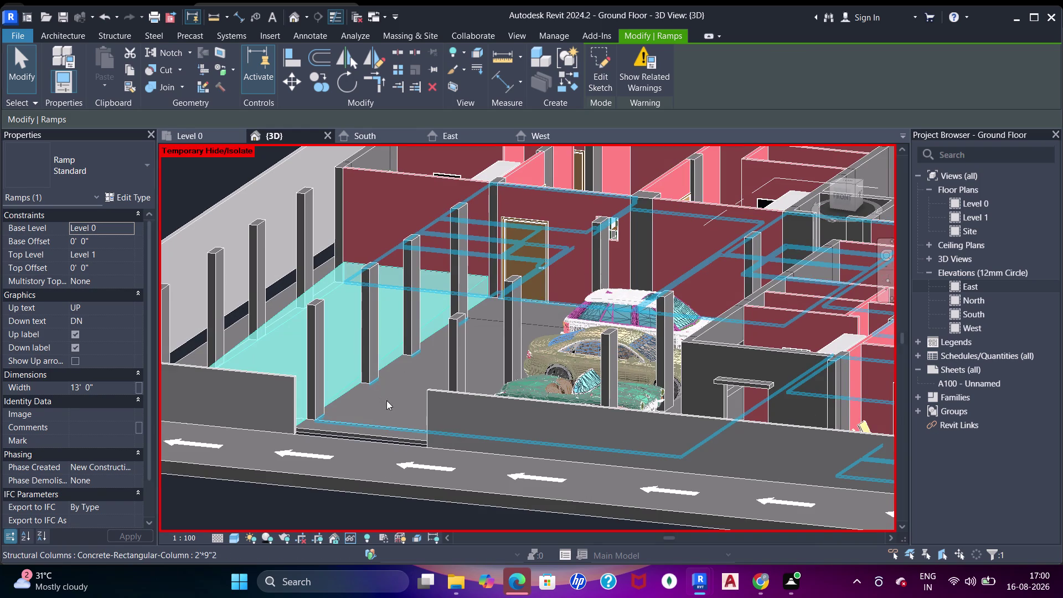
middle_drag(403, 401, 413, 397)
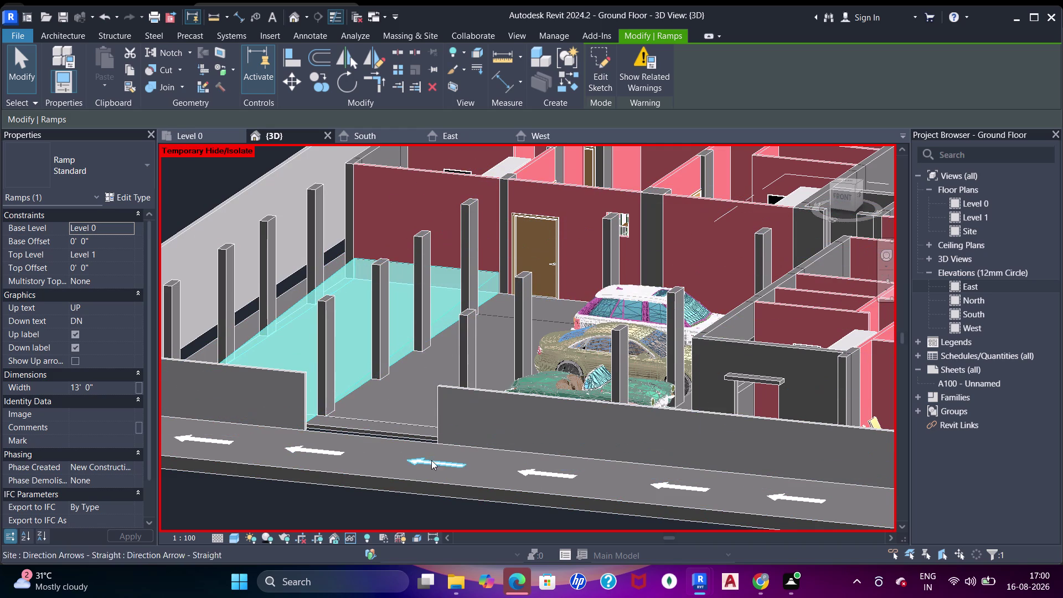
click(531, 137)
middle_drag(649, 337, 617, 352)
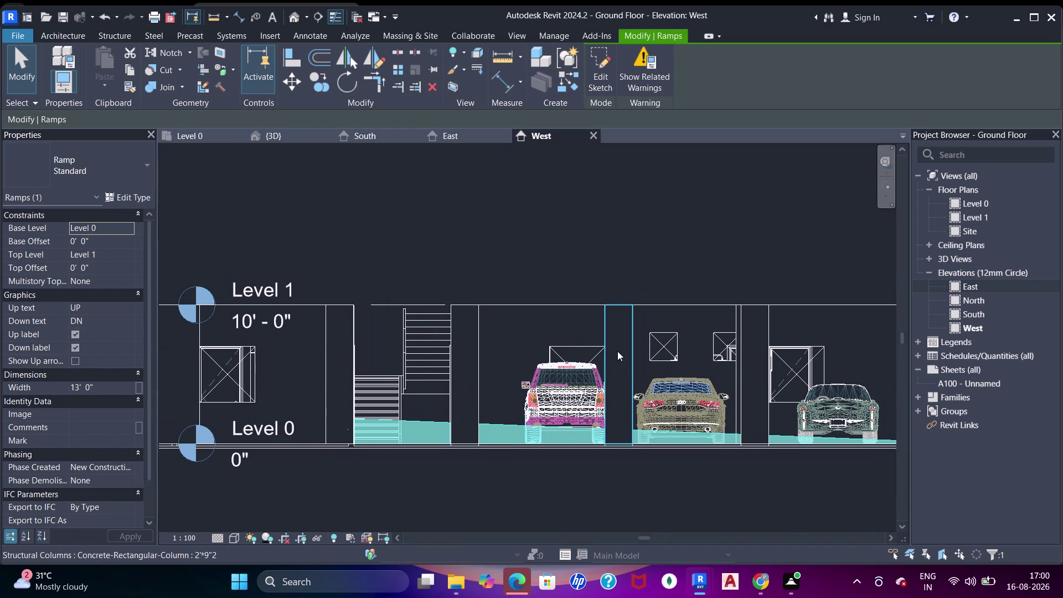
middle_drag(644, 361, 556, 360)
key(Escape)
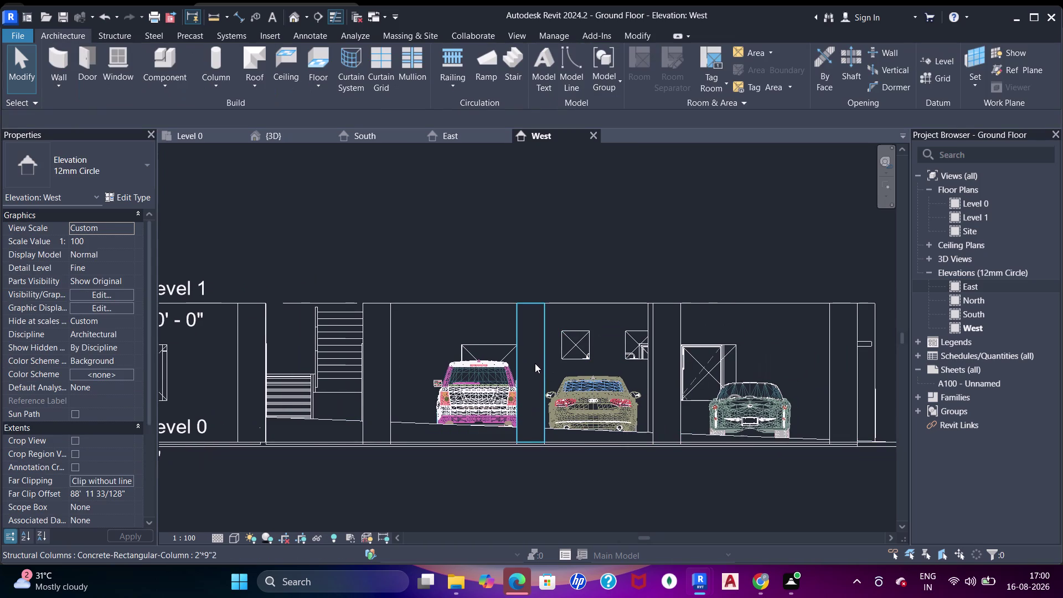
click(430, 424)
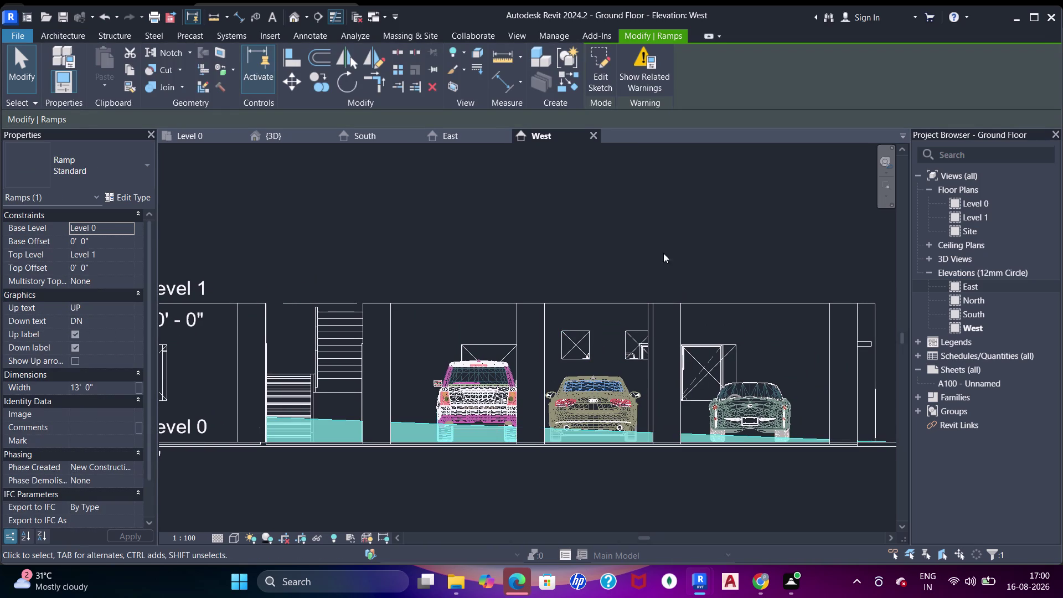
click(73, 347)
click(76, 332)
click(138, 538)
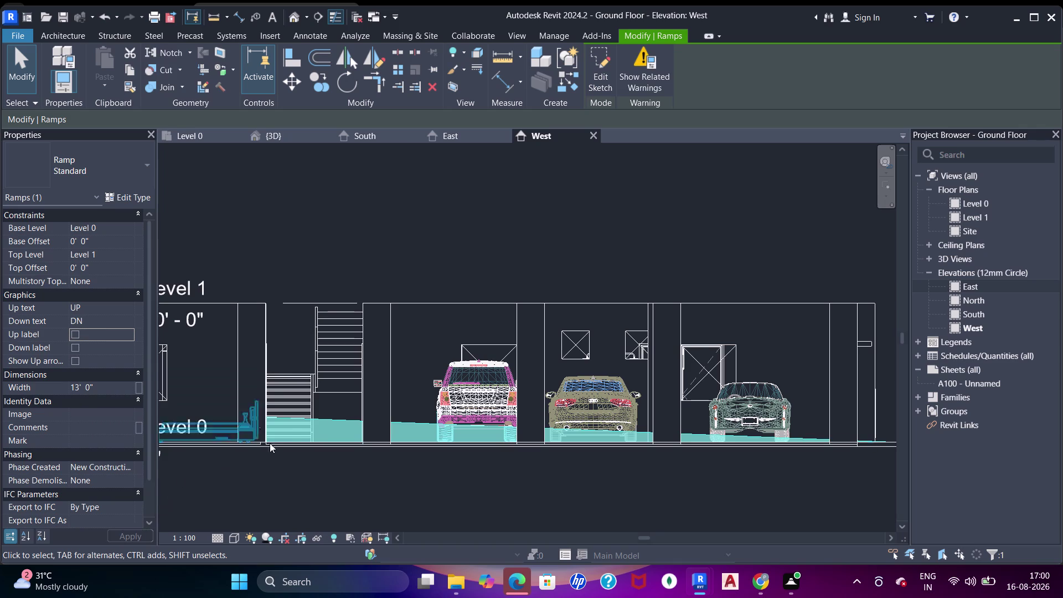
click(74, 334)
click(73, 348)
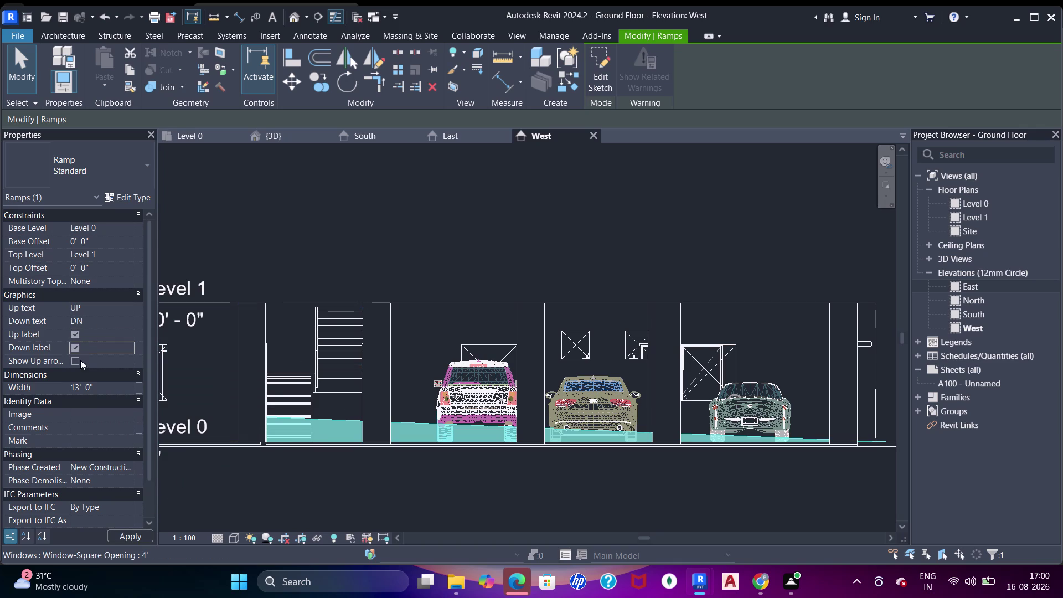
click(75, 362)
click(115, 529)
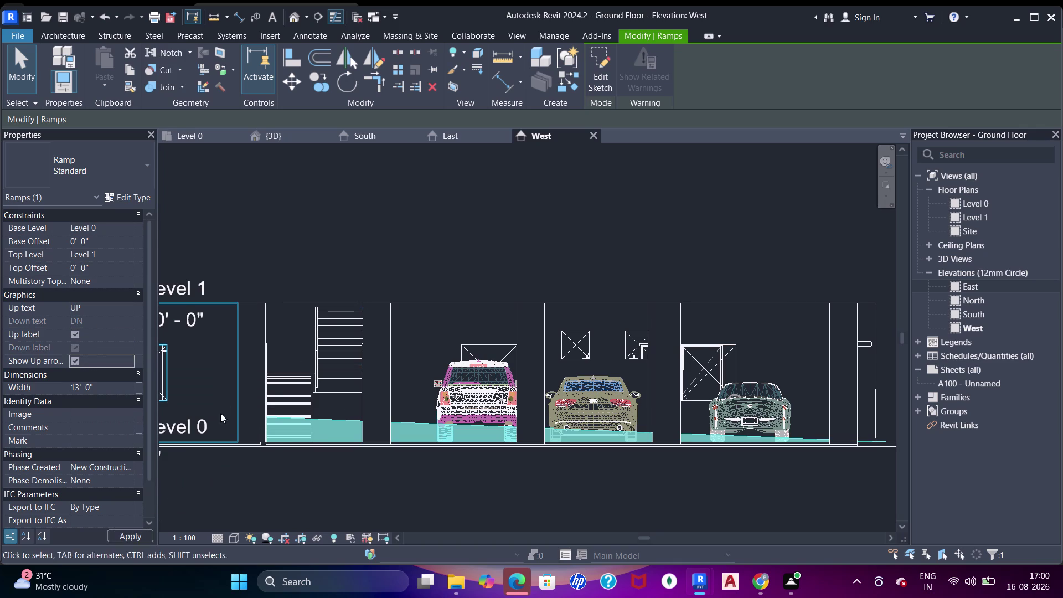
click(78, 362)
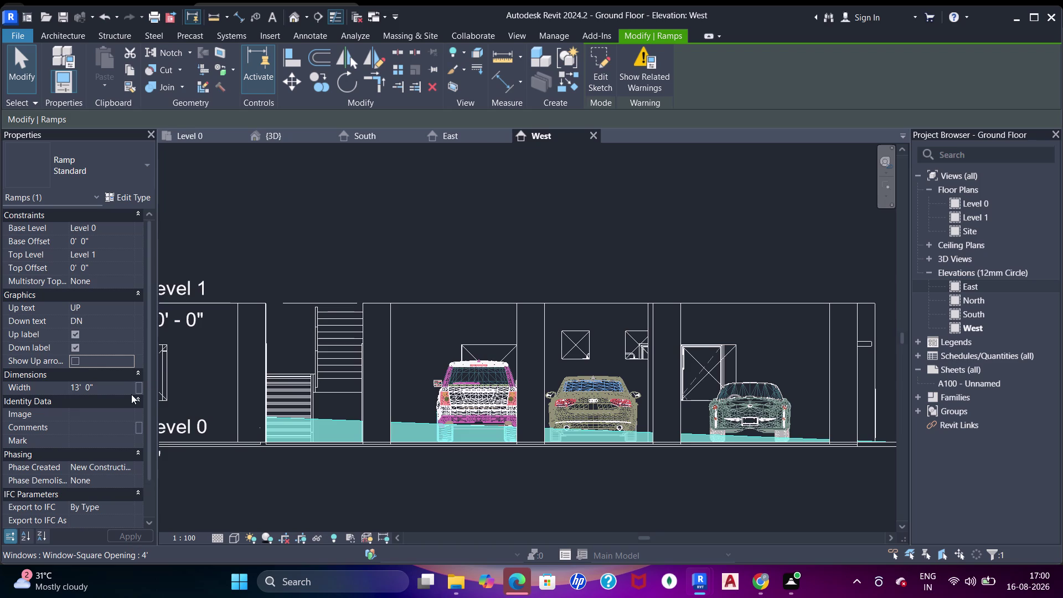
scroll(up, 3)
scroll(down, 3)
scroll(up, 3)
click(116, 283)
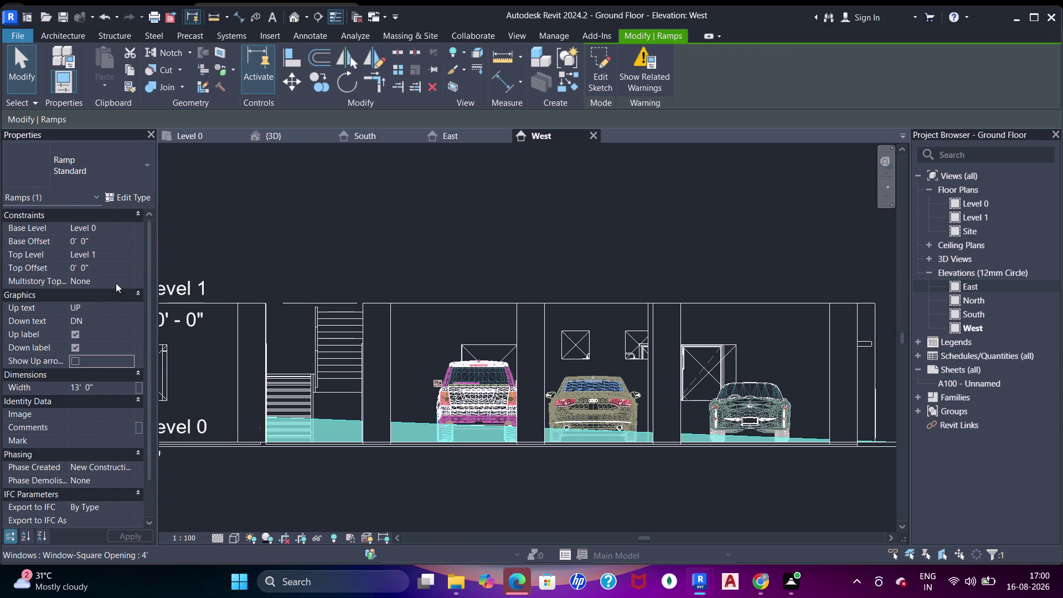
click(129, 283)
click(102, 317)
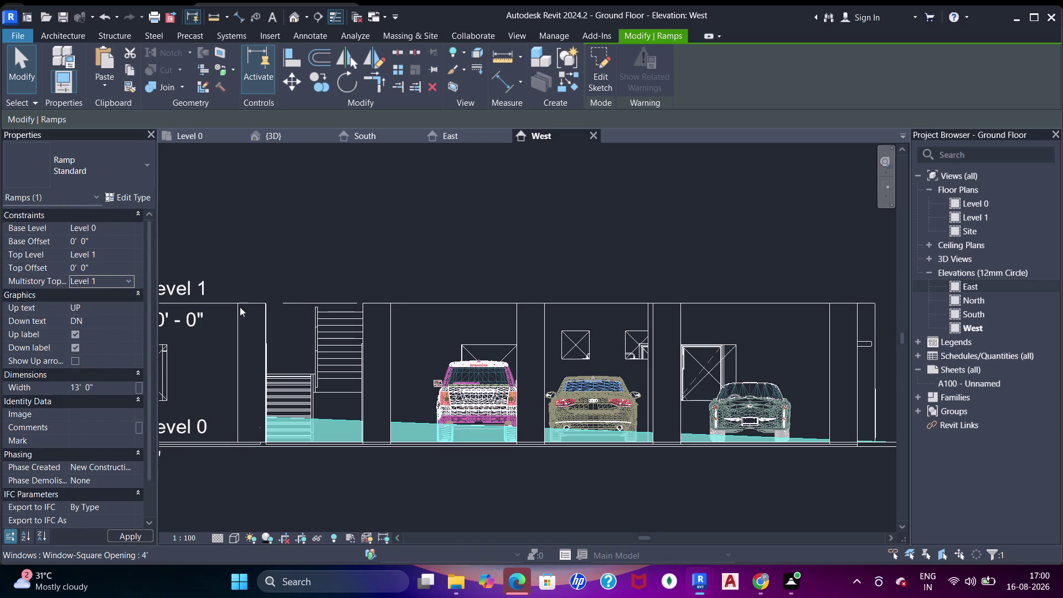
click(636, 338)
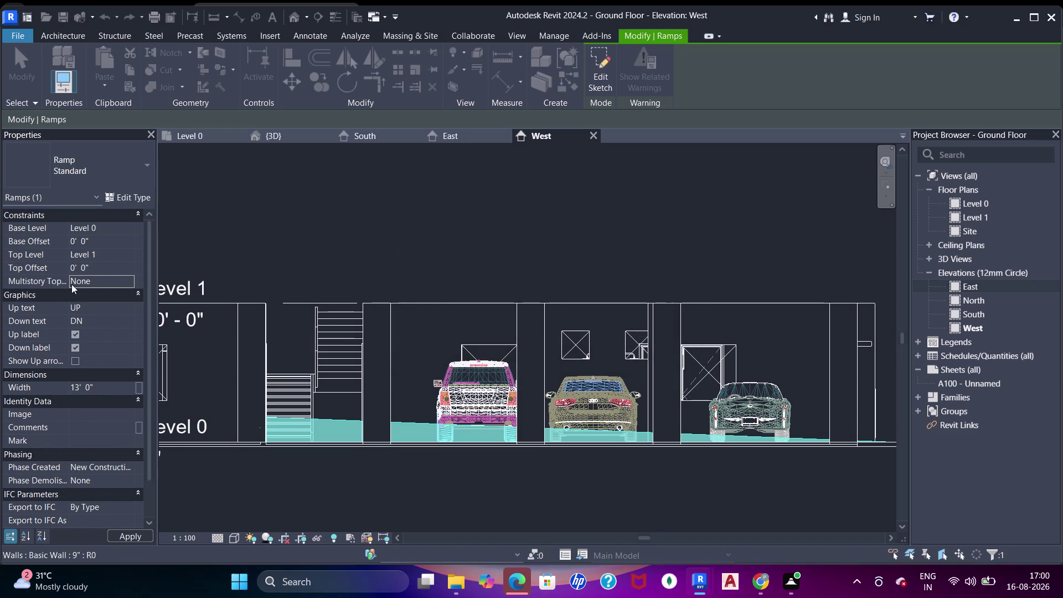
click(119, 183)
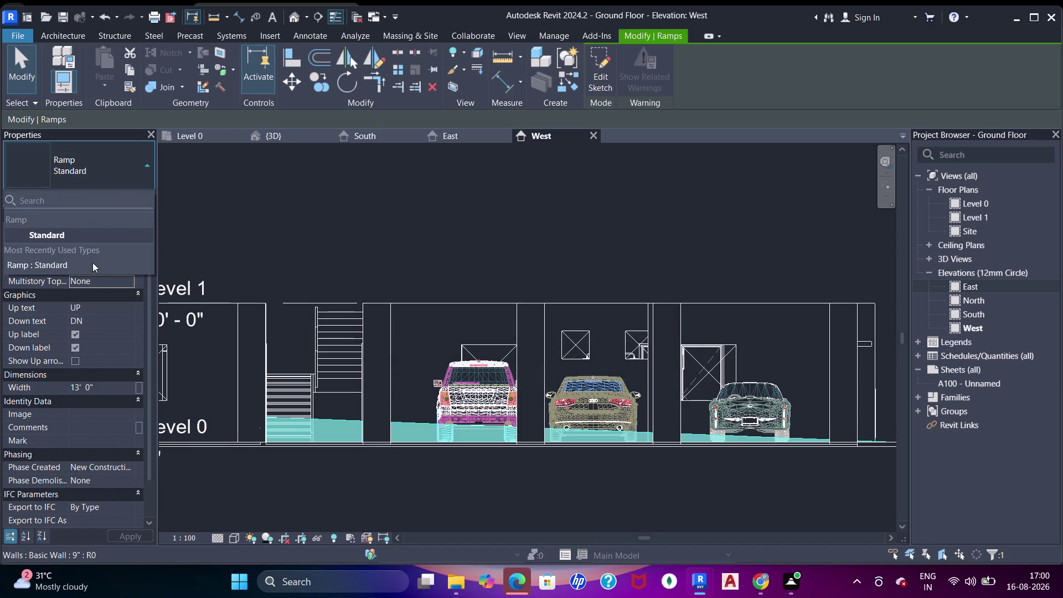
click(116, 175)
click(186, 176)
click(122, 197)
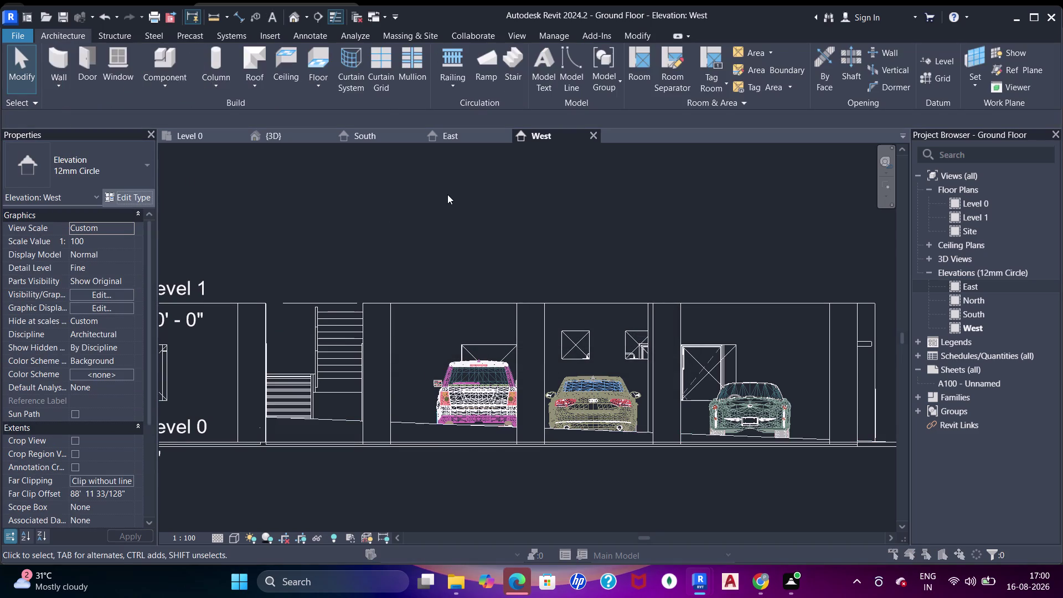
click(856, 75)
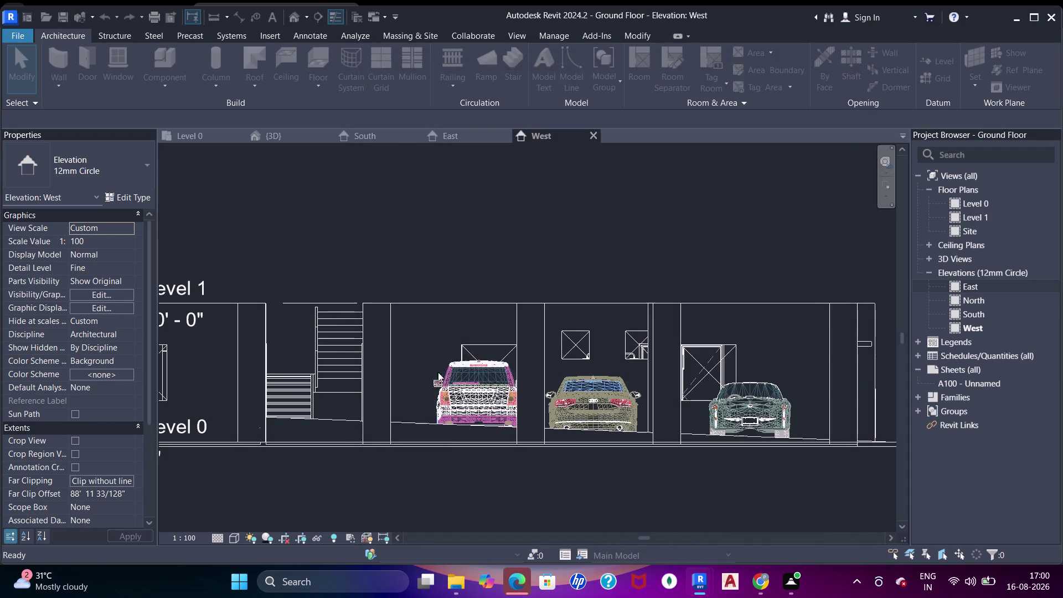
click(433, 420)
click(110, 185)
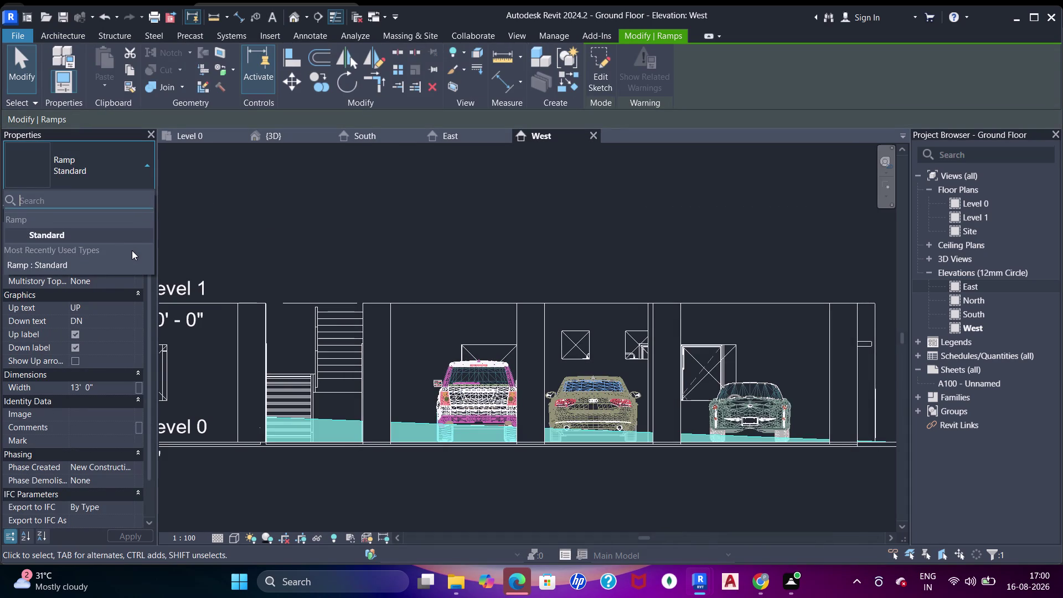
Set the Standard ramp type's maximum incline length to 12' 0" and return to 3D view.
key(Escape)
click(137, 197)
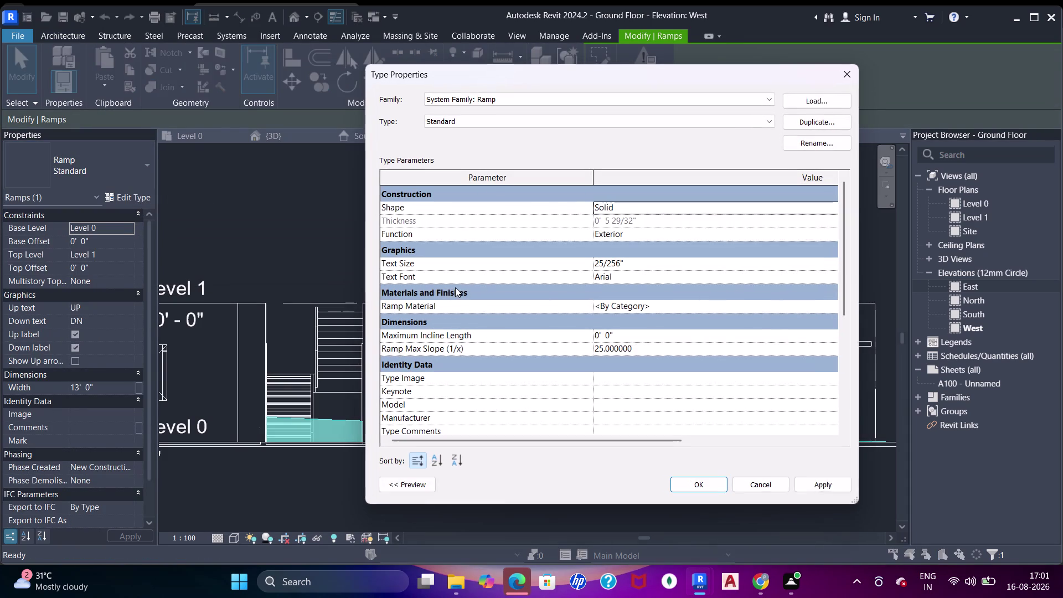
click(749, 265)
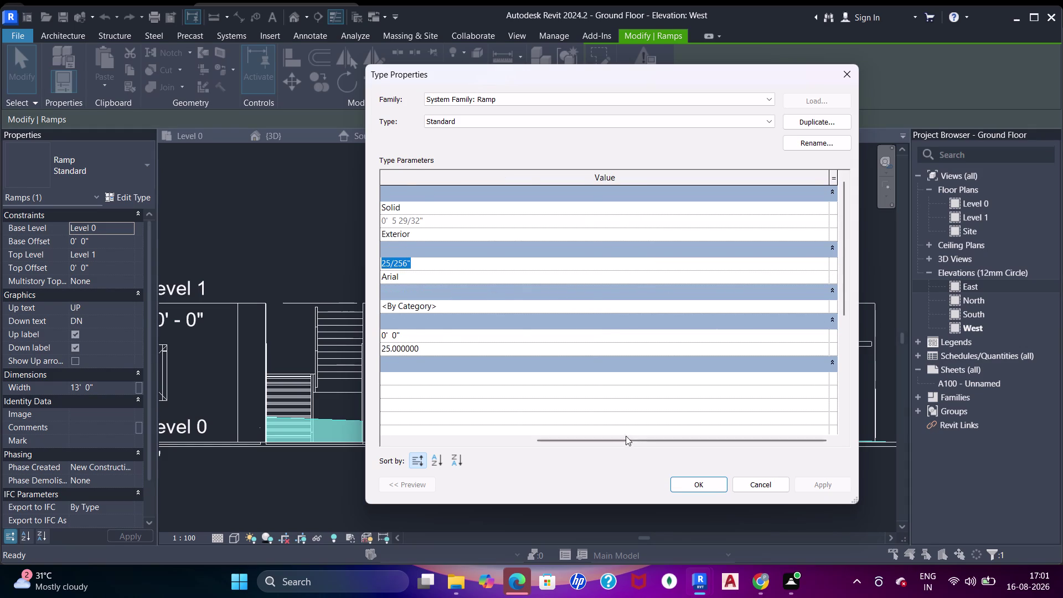
drag(624, 439, 377, 429)
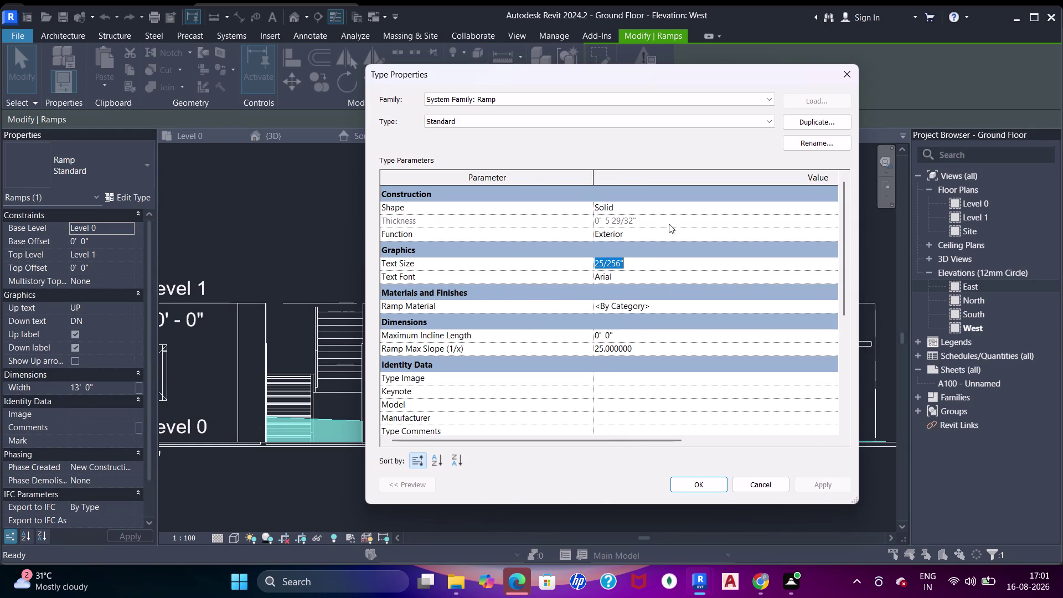
scroll(down, 3)
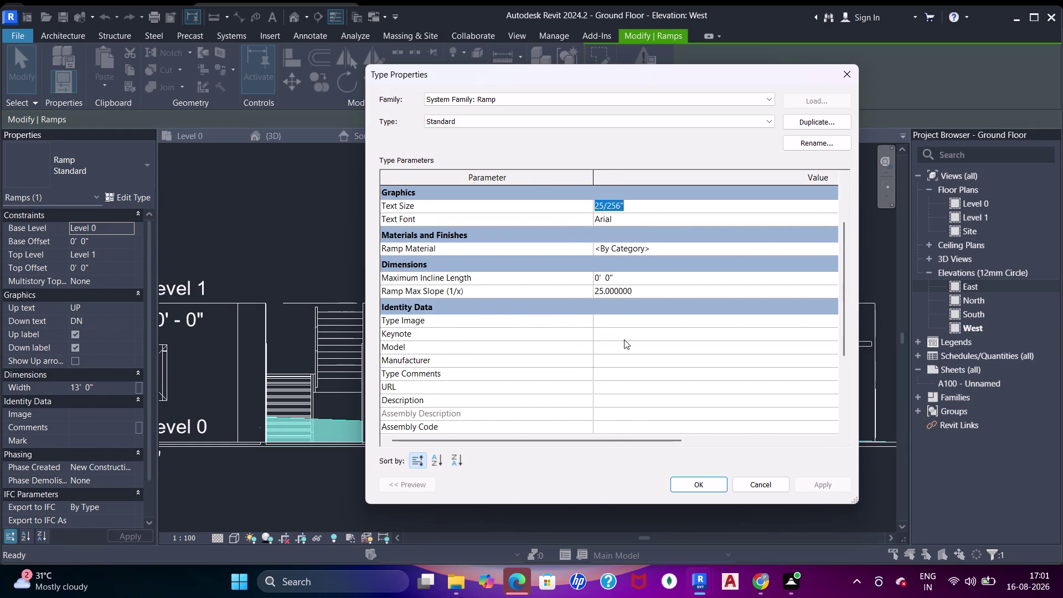
scroll(down, 3)
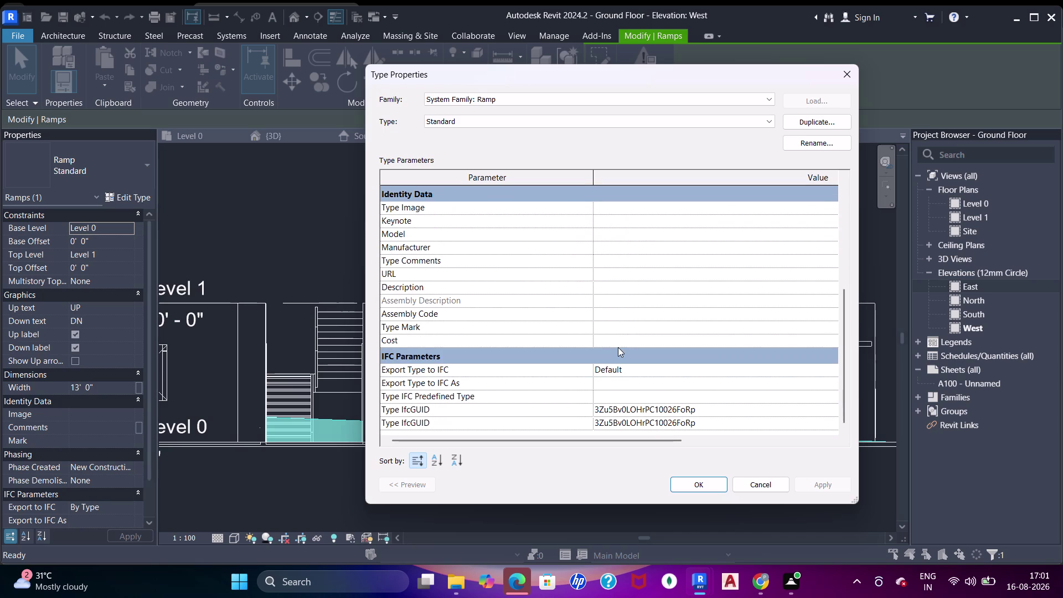
scroll(up, 3)
click(645, 330)
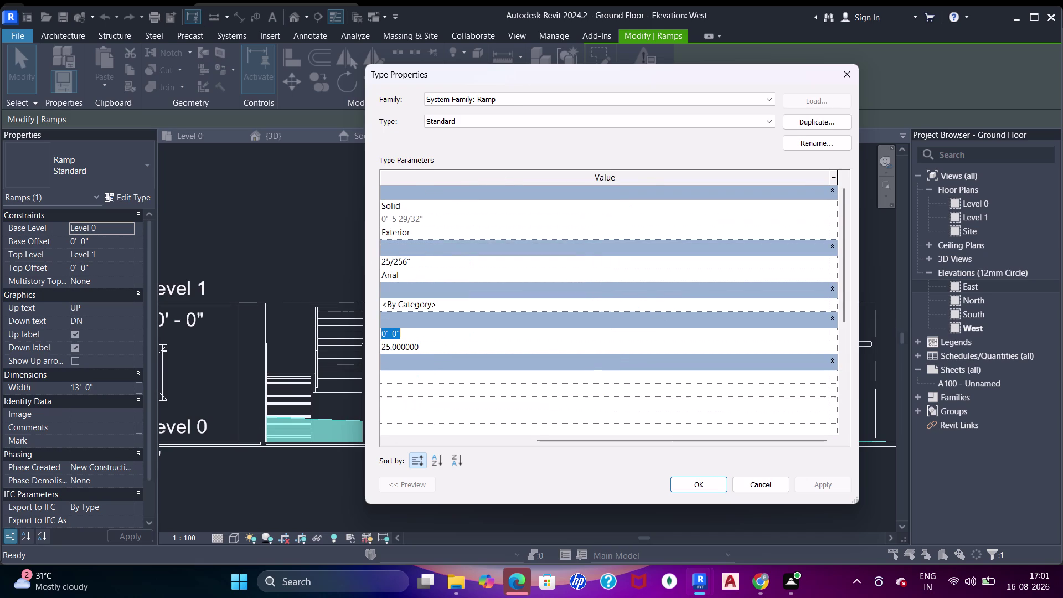
text(12')
key(Return)
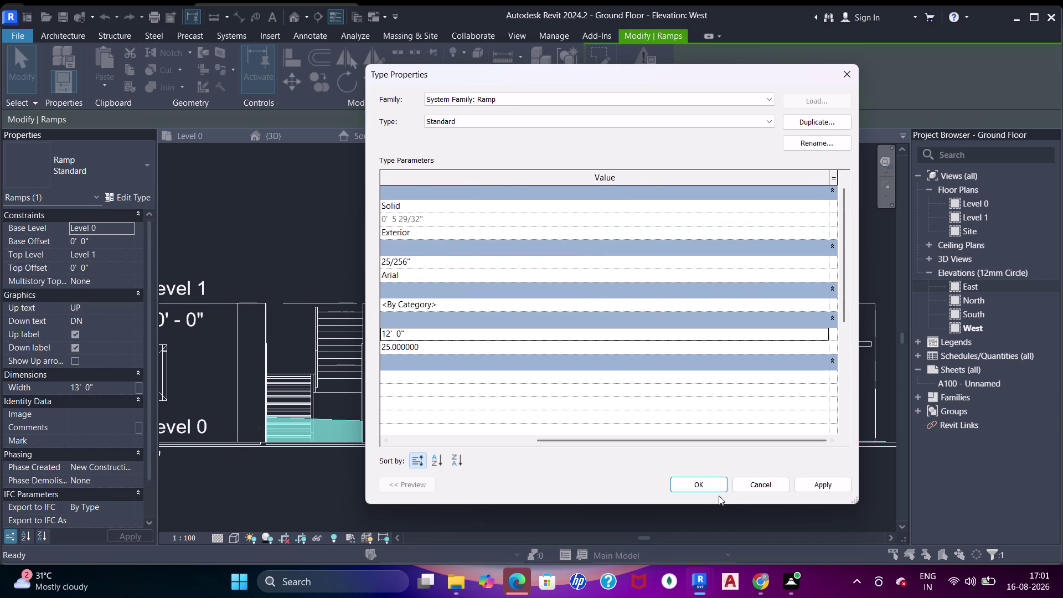
drag(706, 489, 706, 484)
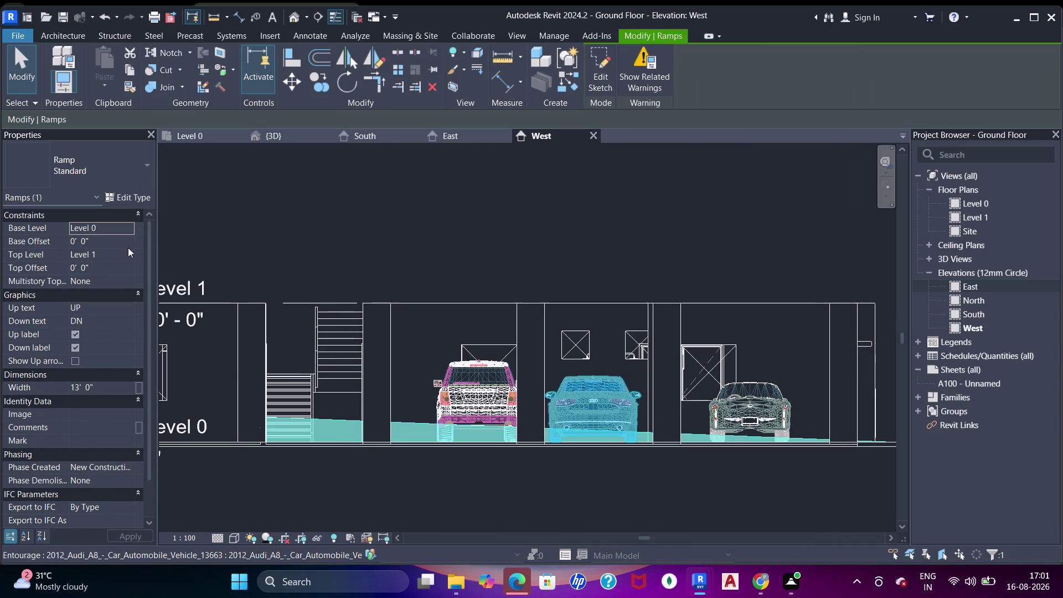
click(262, 139)
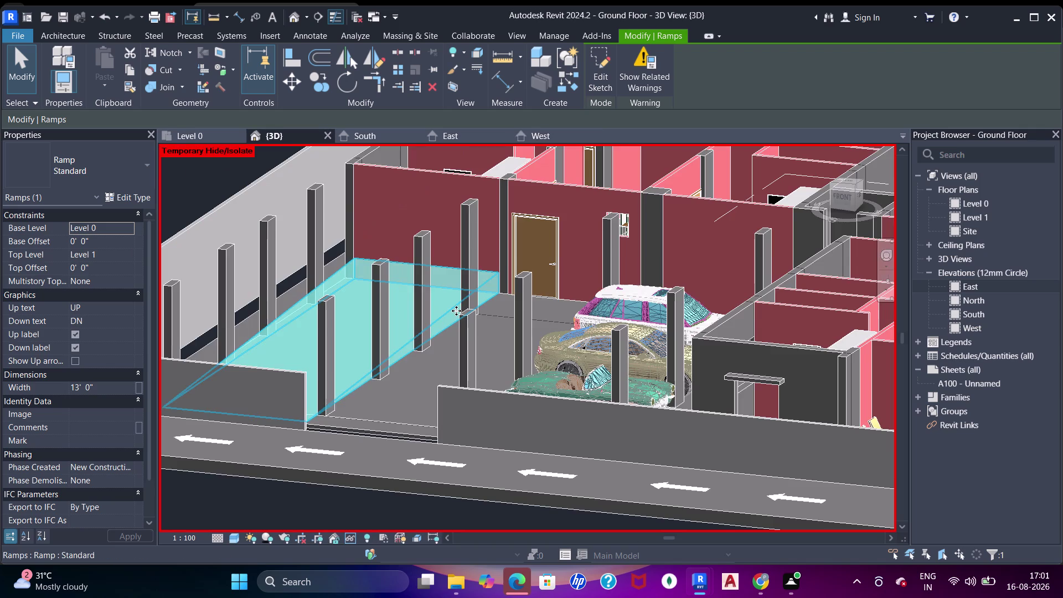
Orbit the 3D view around the ramp, parking floor and road, clearing the ramp selection.
middle_drag(440, 374, 457, 381)
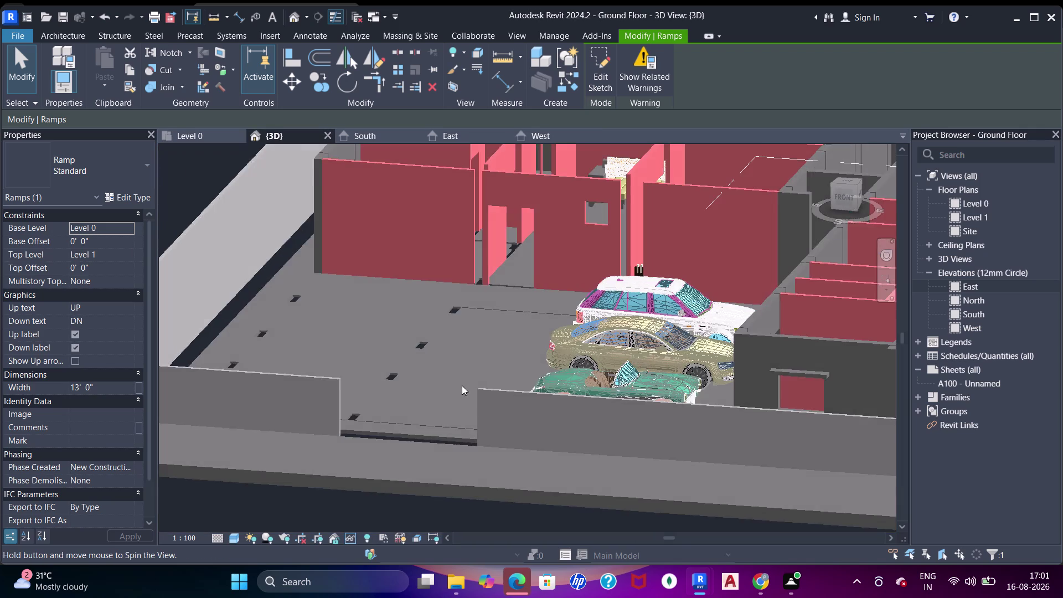
key(Escape)
middle_drag(456, 351, 443, 339)
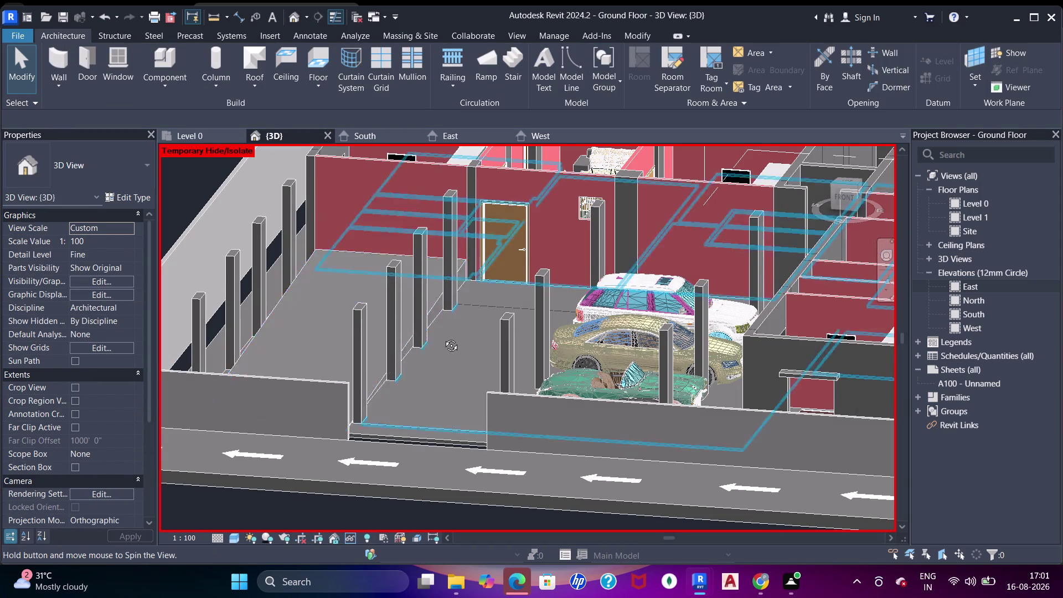
middle_drag(443, 340, 443, 290)
middle_drag(411, 326, 440, 340)
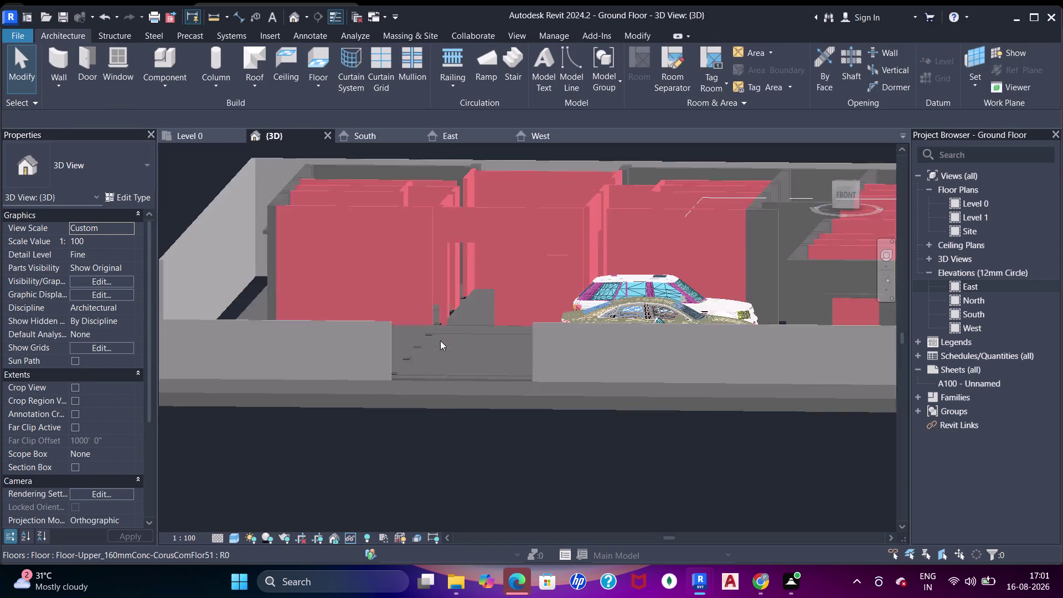
middle_drag(407, 365, 473, 410)
middle_drag(512, 411, 479, 423)
middle_drag(504, 421, 447, 404)
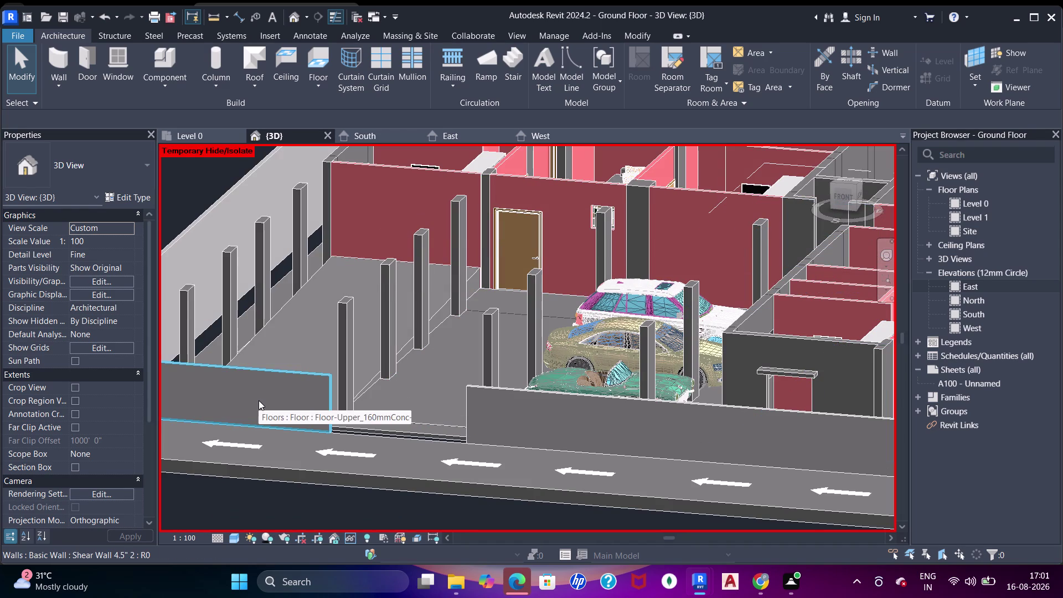
middle_drag(322, 442, 378, 473)
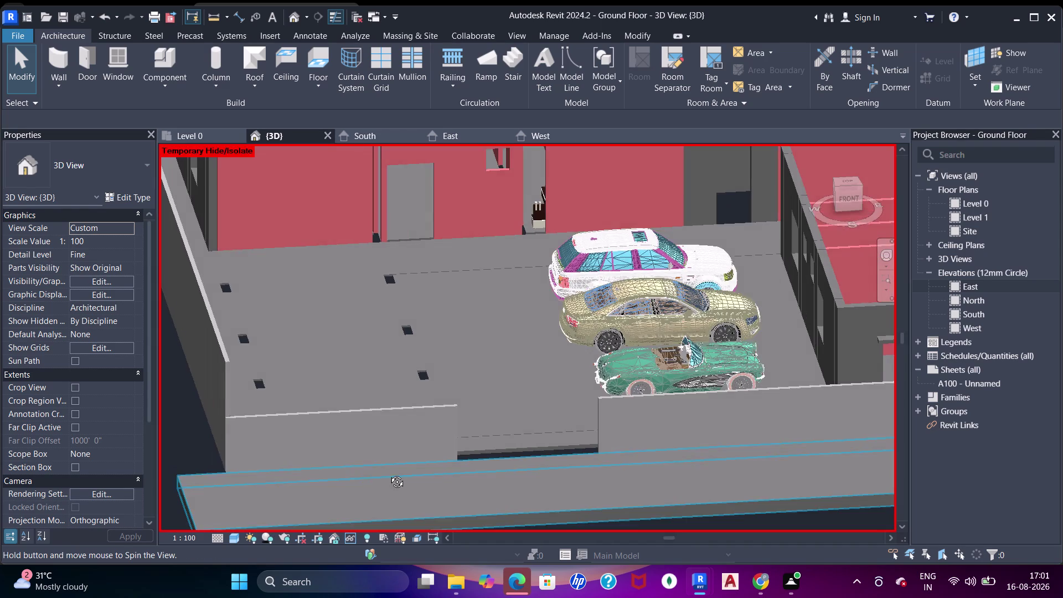
middle_drag(378, 473, 397, 473)
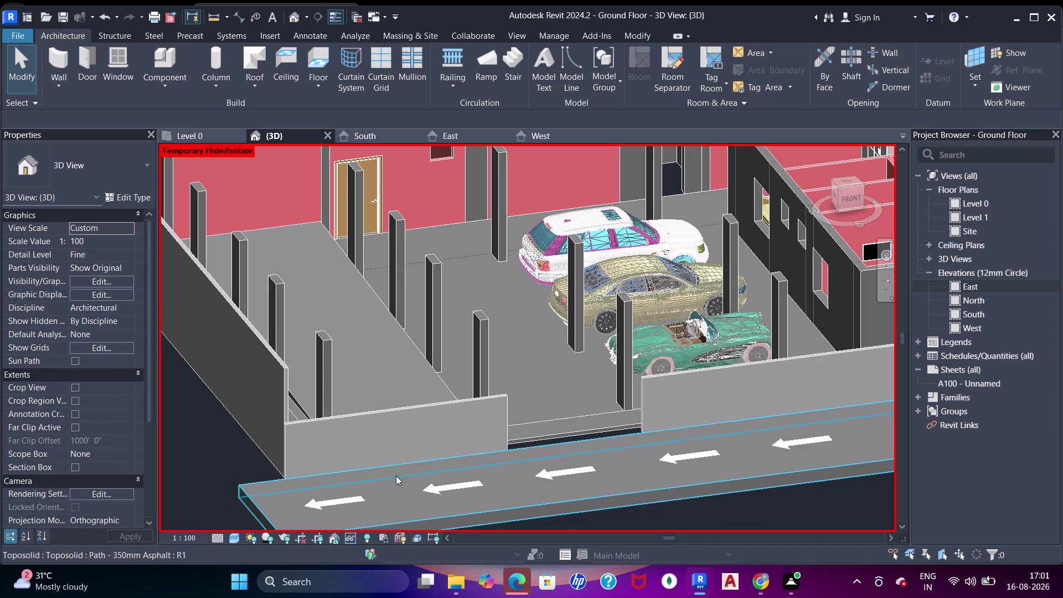
Find the ramp near the parked cars on the Level 0 plan and select it.
click(206, 139)
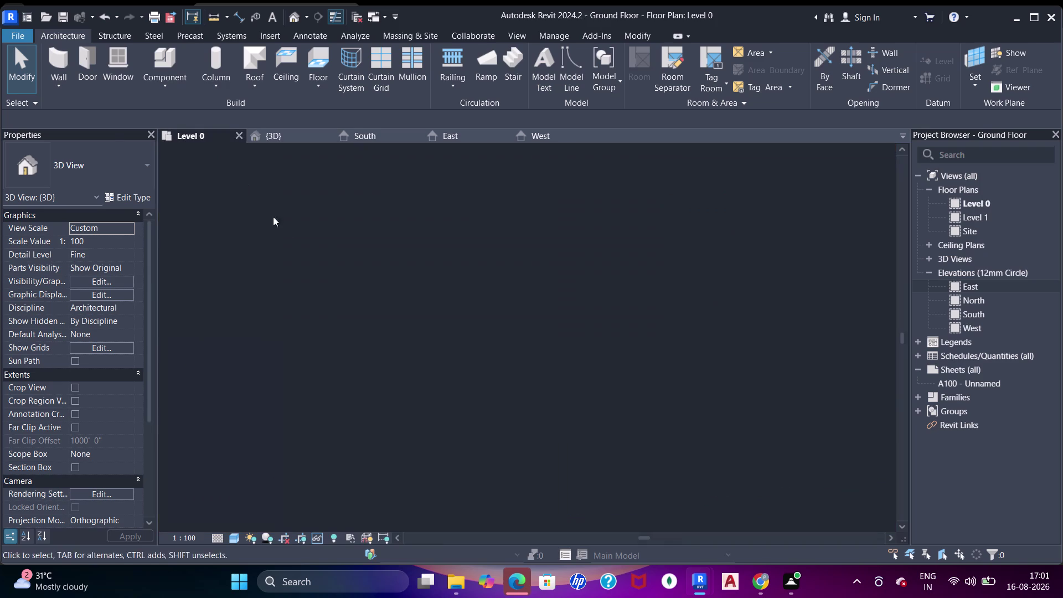
scroll(down, 3)
middle_drag(536, 393, 489, 385)
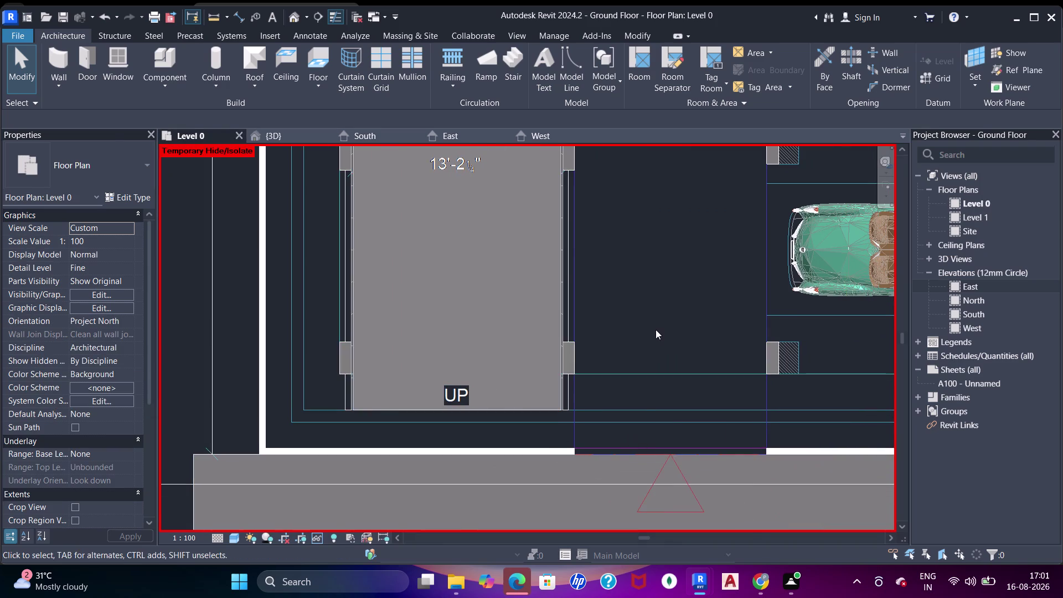
scroll(down, 3)
middle_drag(648, 358, 635, 416)
scroll(down, 3)
middle_drag(565, 298, 548, 369)
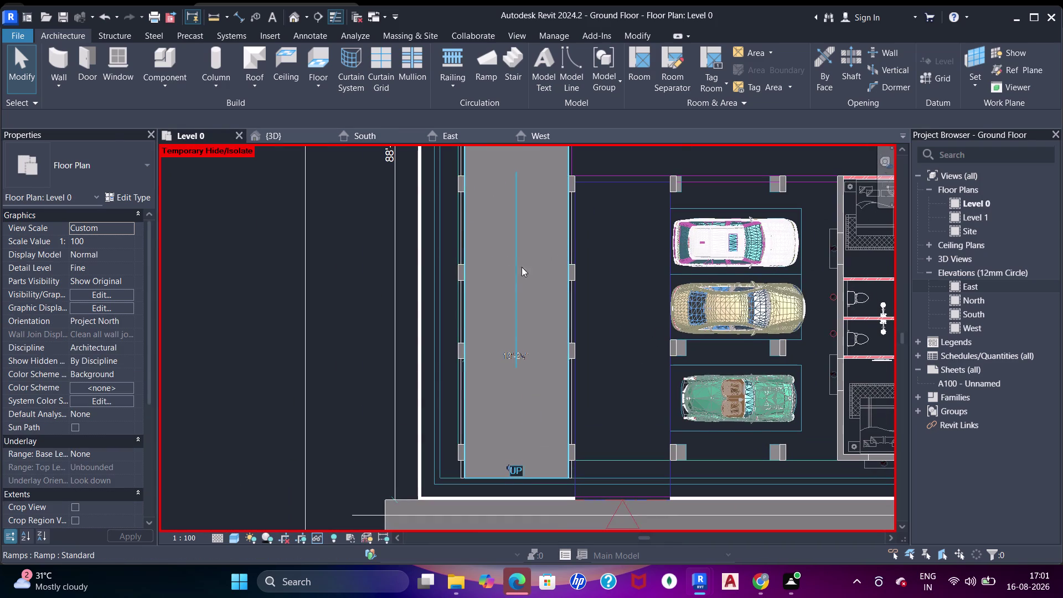
middle_drag(561, 235, 559, 250)
click(516, 294)
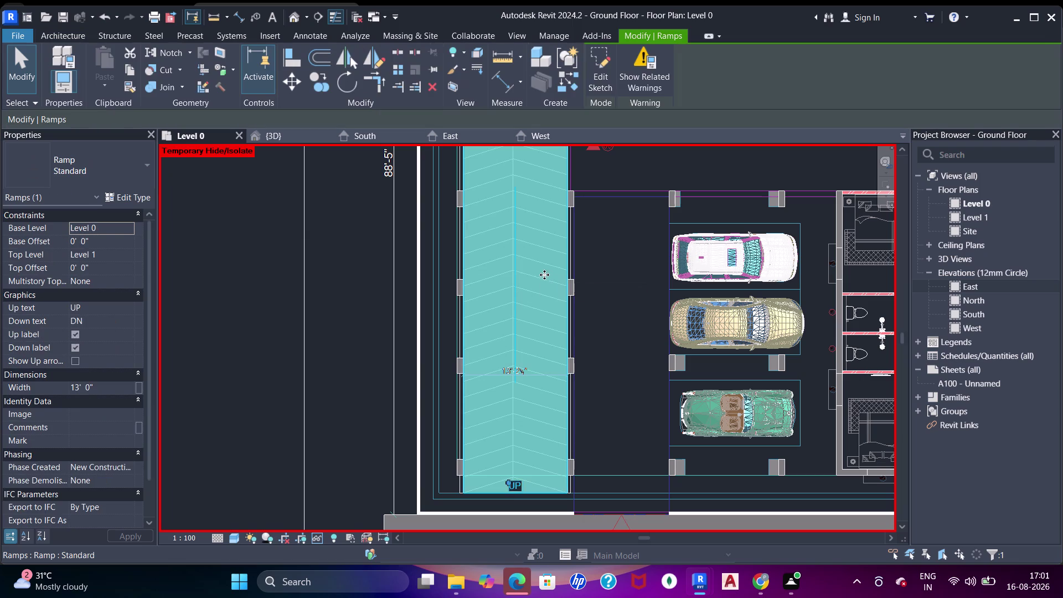
Set the ramp's Width property to 13' 2" and reselect the ramp.
middle_drag(542, 214, 533, 337)
scroll(up, 3)
scroll(down, 3)
click(102, 391)
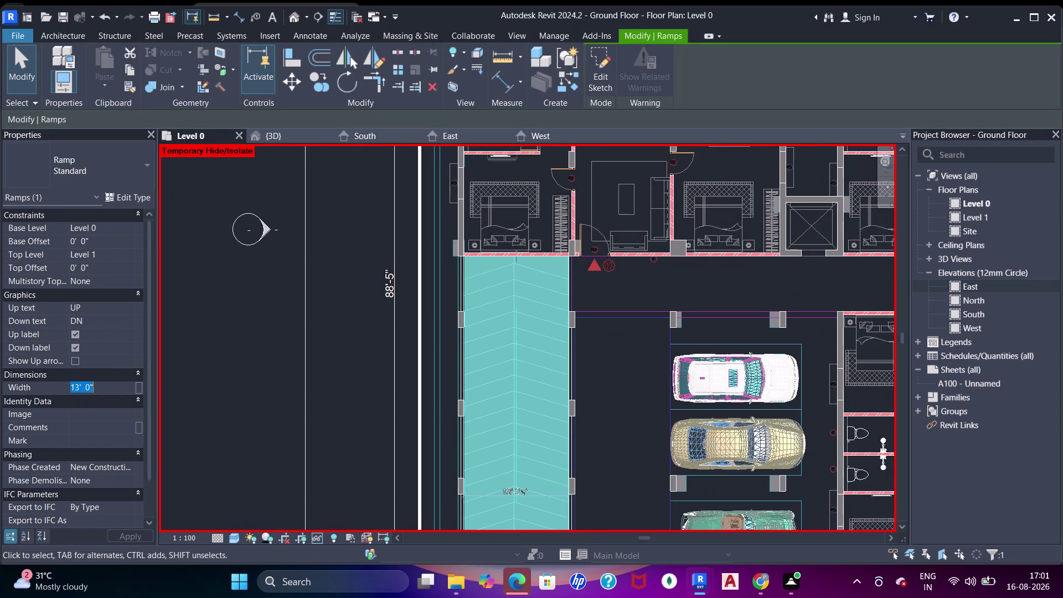
text(13'2)
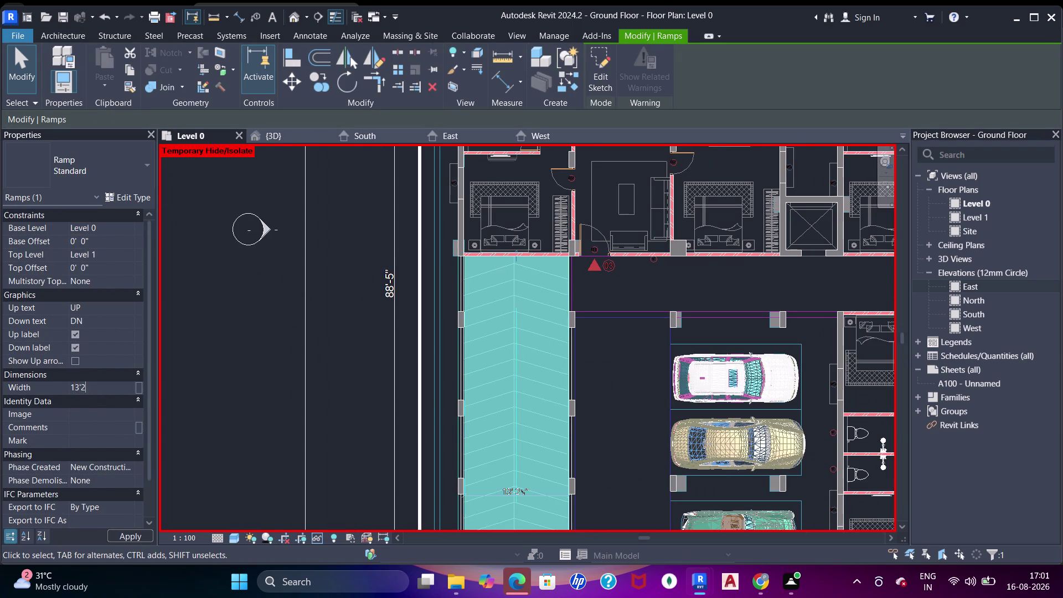
text(")
key(Return)
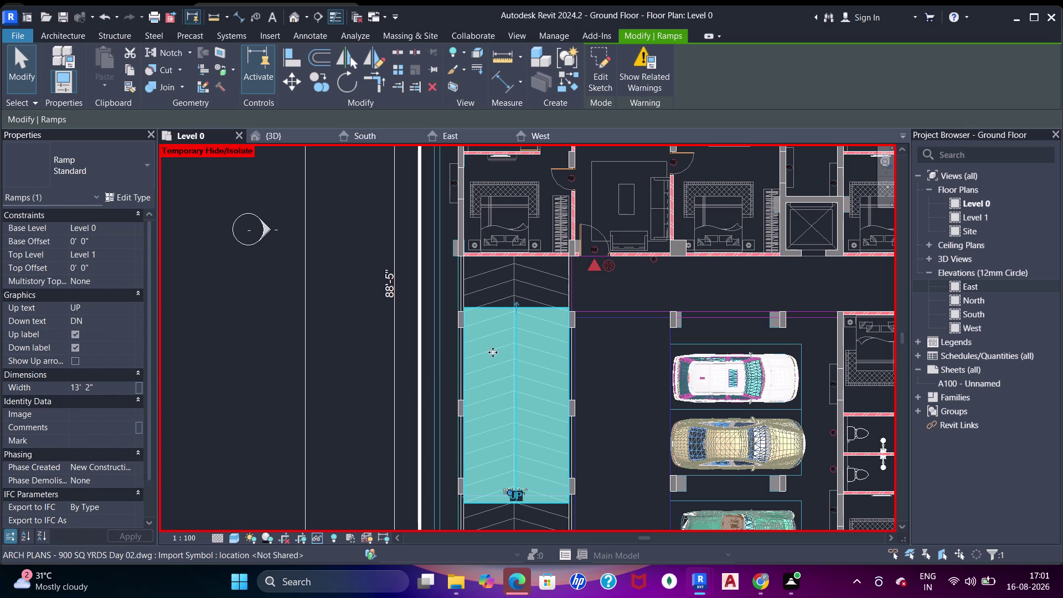
middle_drag(493, 384, 519, 265)
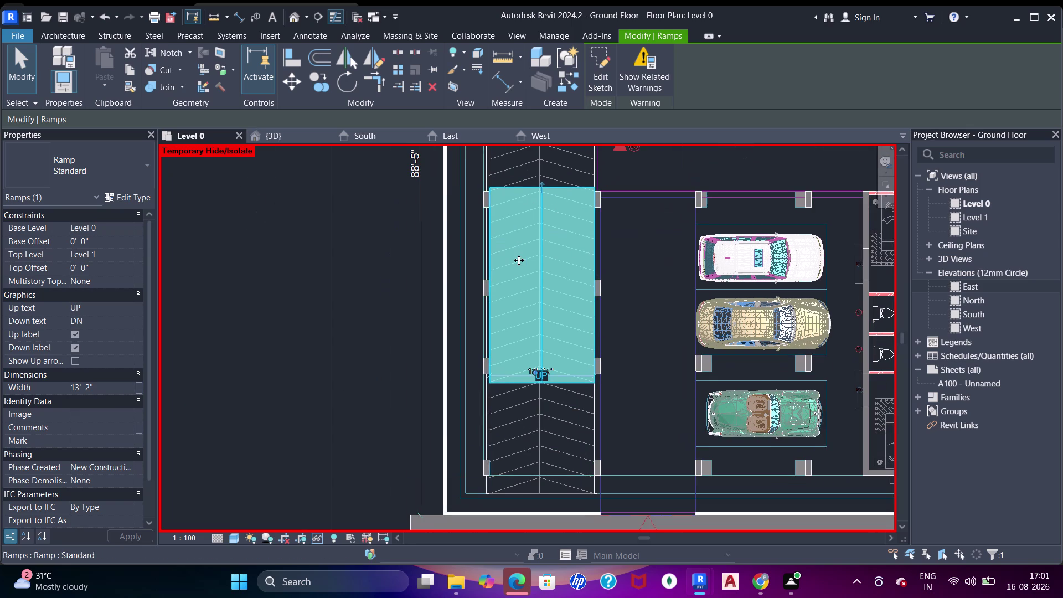
key(Escape)
click(569, 192)
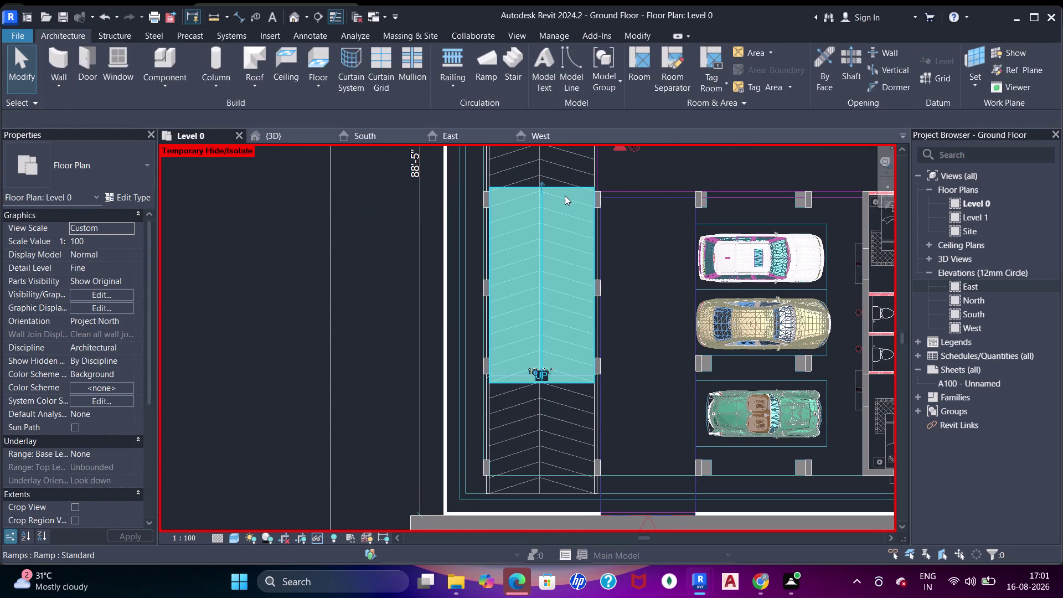
Zoom to the ramp's top end and align its edge to the top reference line.
scroll(up, 3)
middle_drag(555, 219, 554, 330)
scroll(up, 3)
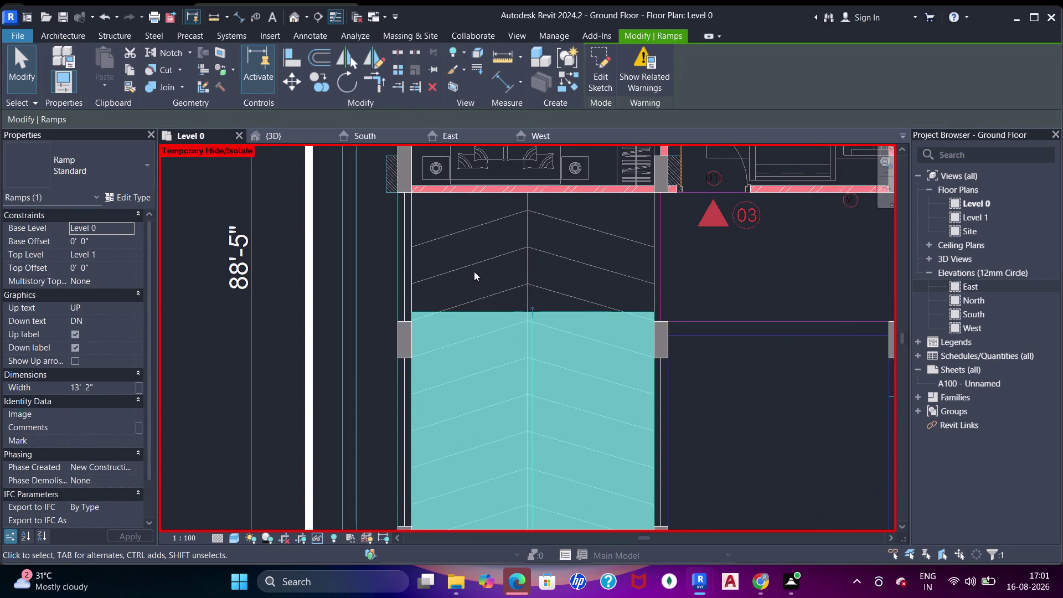
key(a)
key(a)
key(a)
key(a)
click(461, 195)
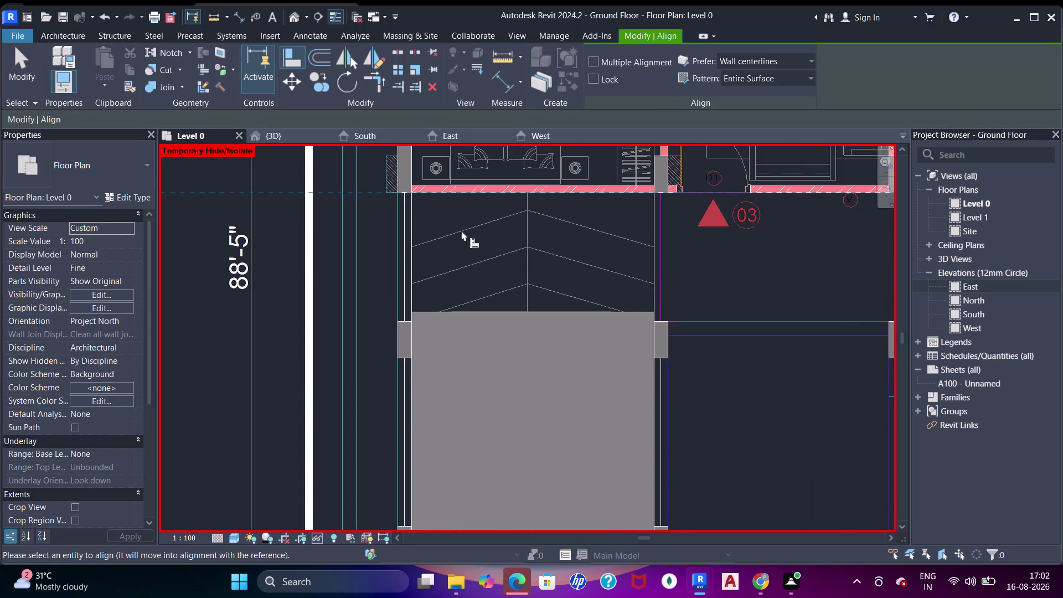
click(463, 313)
Pick another alignment reference at the ramp's lower end, then cancel Align.
scroll(down, 3)
middle_drag(530, 411, 537, 400)
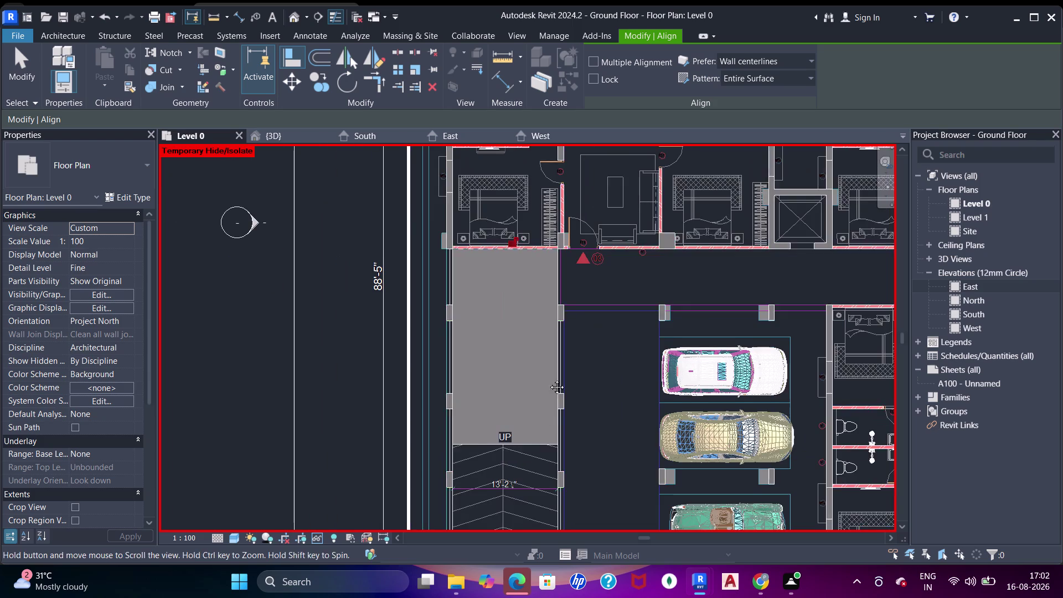
middle_drag(537, 399, 566, 282)
click(632, 334)
click(575, 480)
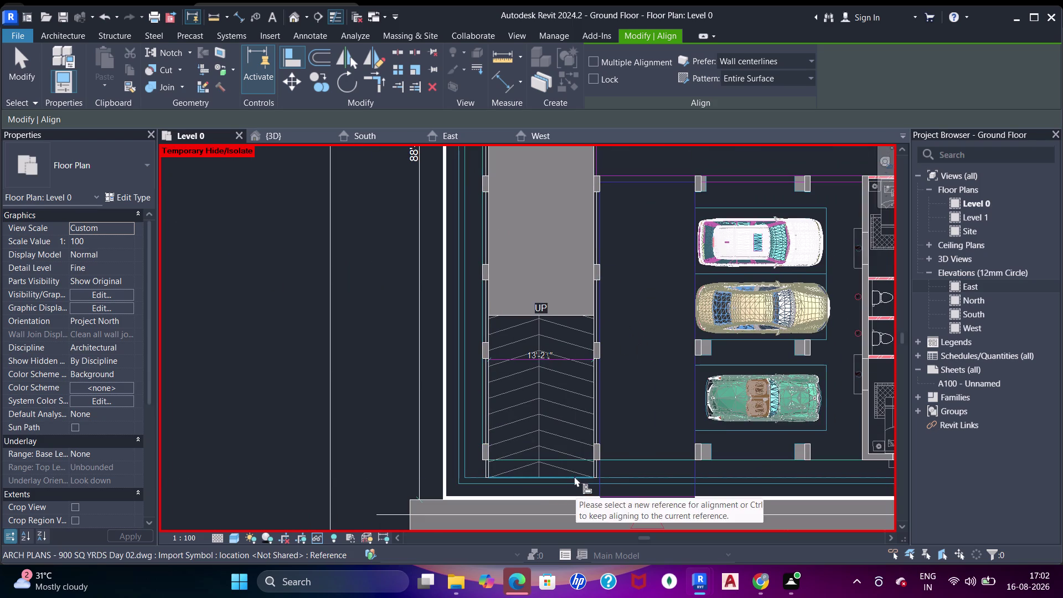
click(576, 321)
middle_drag(606, 242, 606, 327)
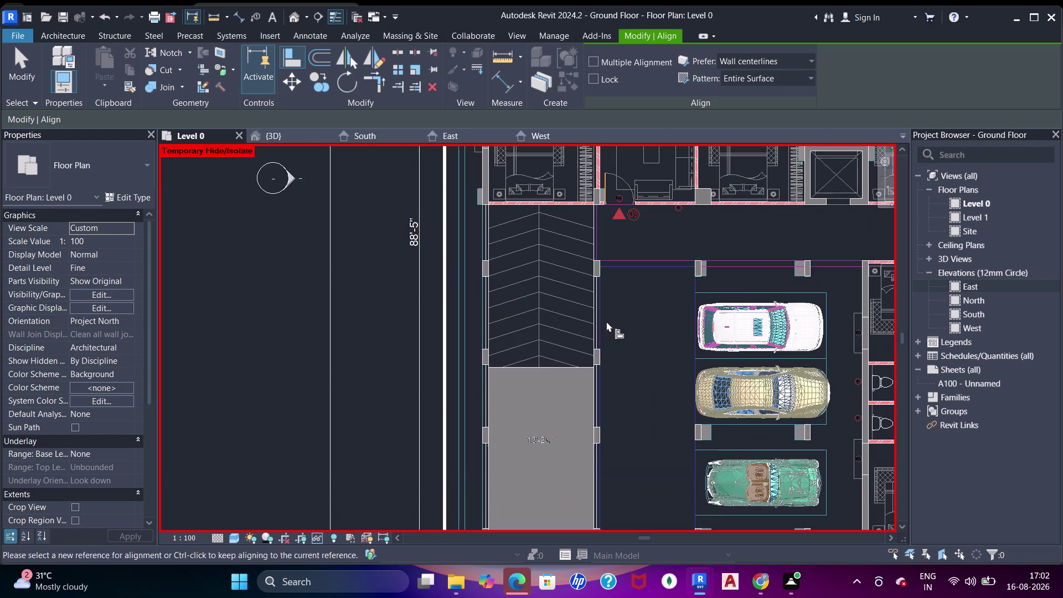
key(Escape)
key(Escape)
Open the ramp's sketch and align its end line to the top reference line.
click(561, 369)
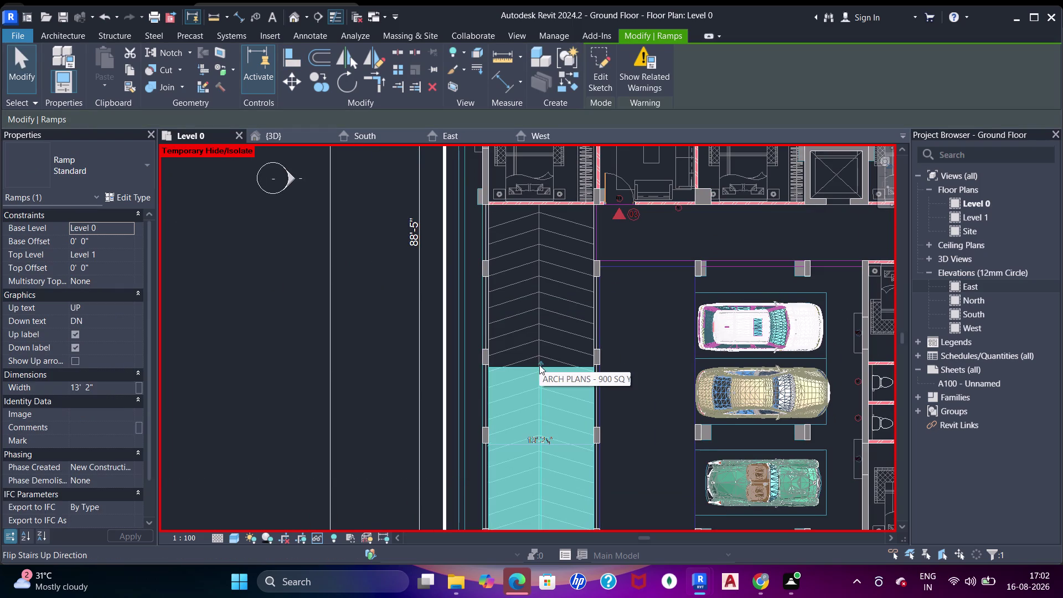
double_click(526, 367)
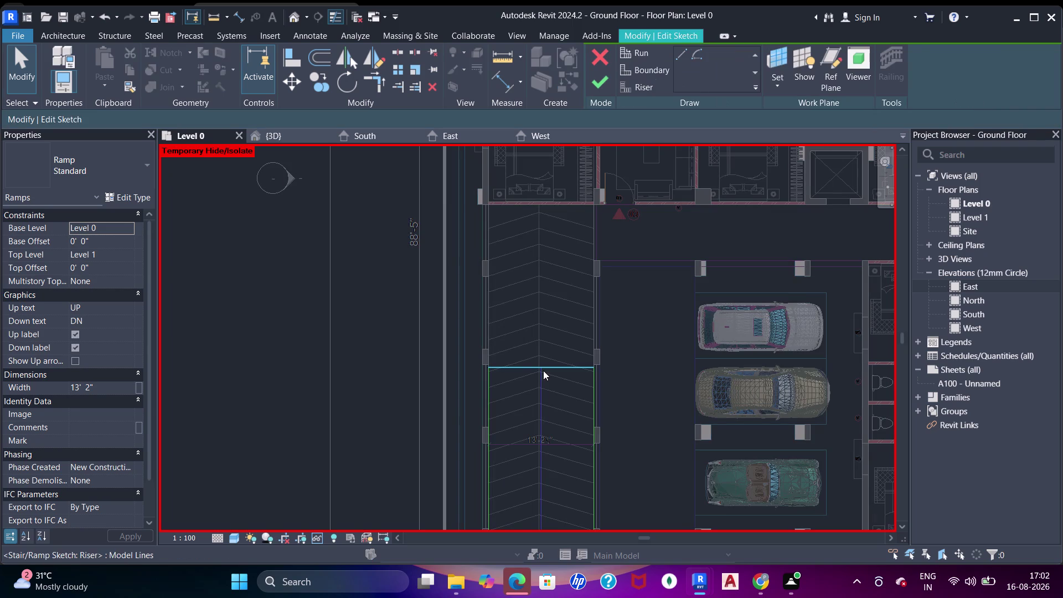
key(a)
key(a)
key(a)
click(528, 205)
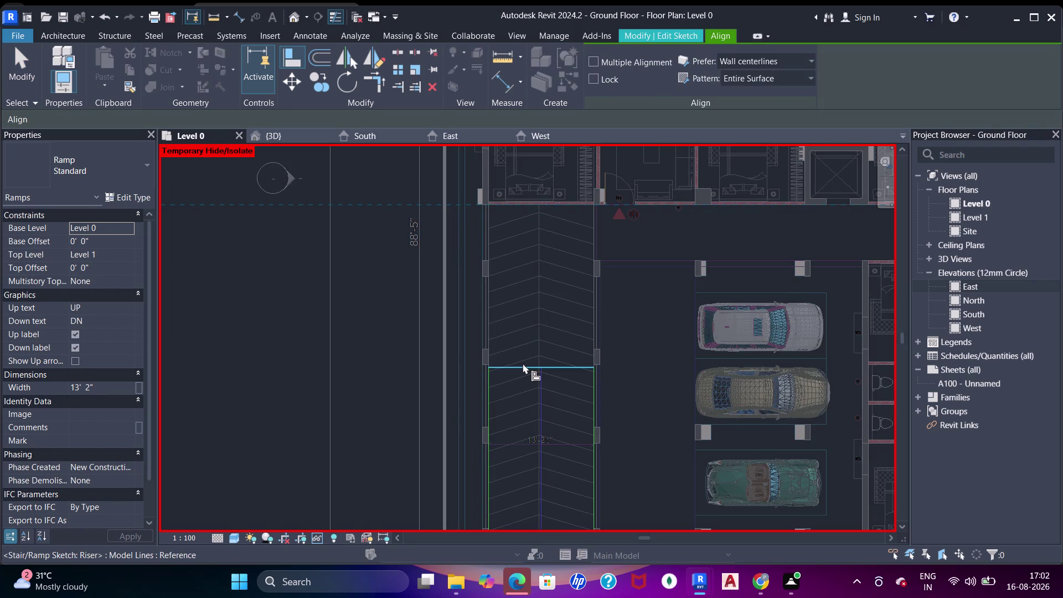
click(522, 363)
Exit Align, finish the ramp sketch and go to the 3D view.
scroll(down, 3)
middle_drag(565, 318, 560, 281)
scroll(up, 3)
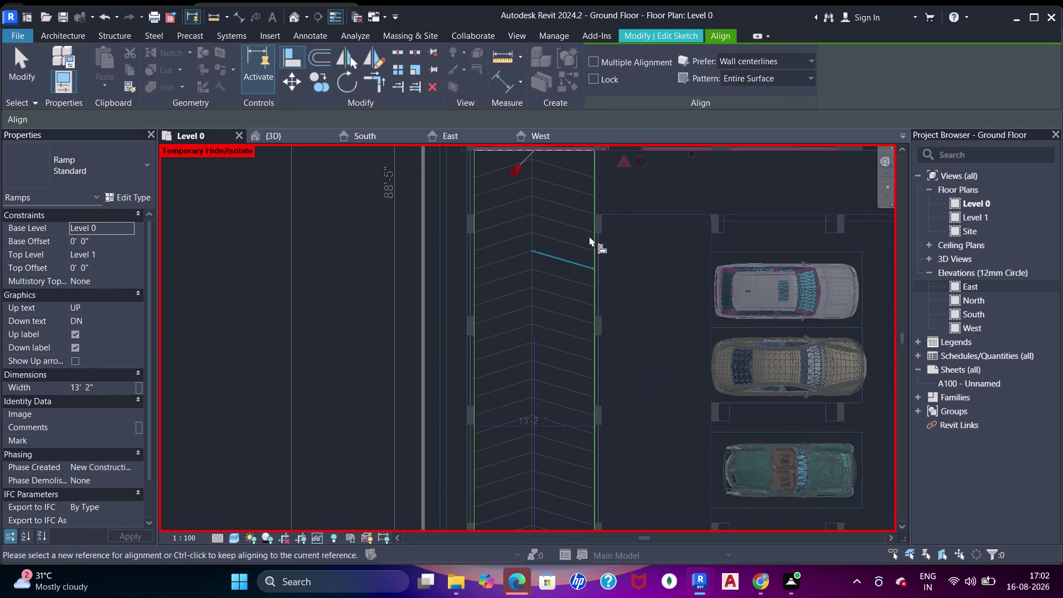
key(Escape)
key(Escape)
key(Escape)
click(602, 83)
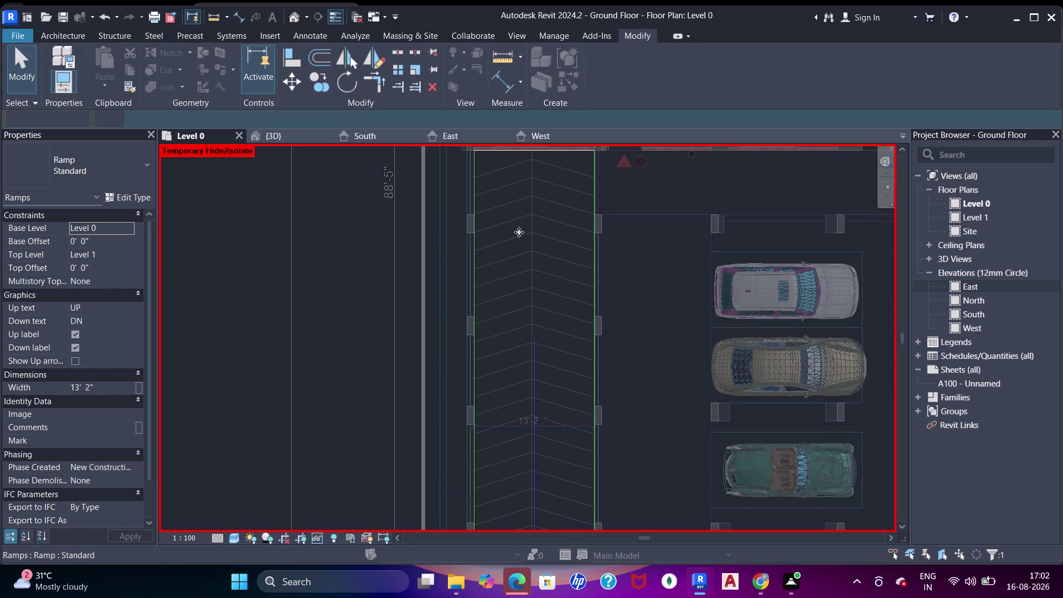
scroll(down, 3)
click(270, 138)
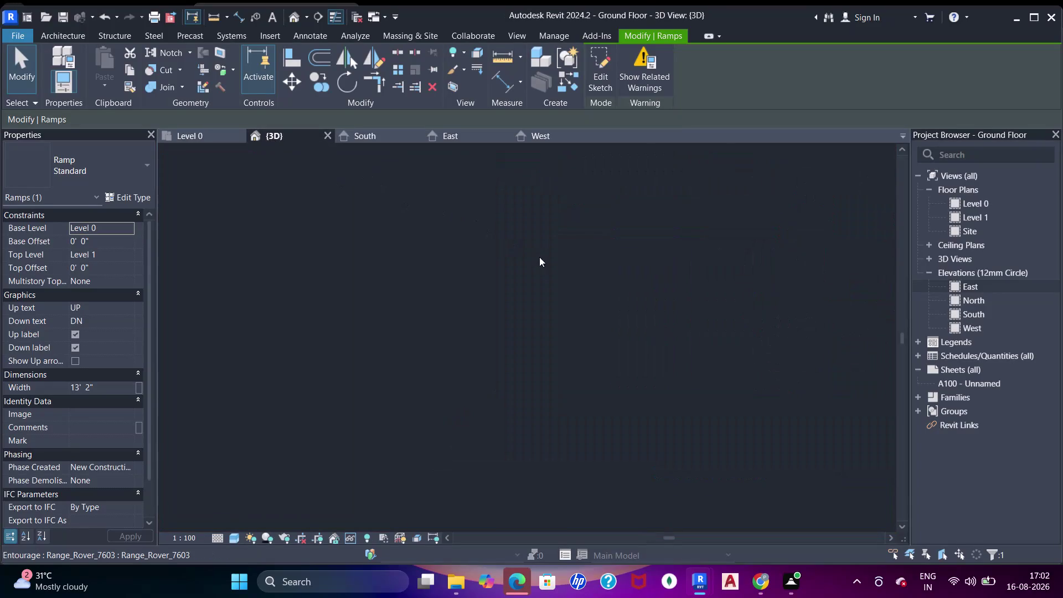
Orbit the 3D model around the parking area, road and building front.
key(Escape)
scroll(down, 3)
middle_drag(543, 371, 437, 405)
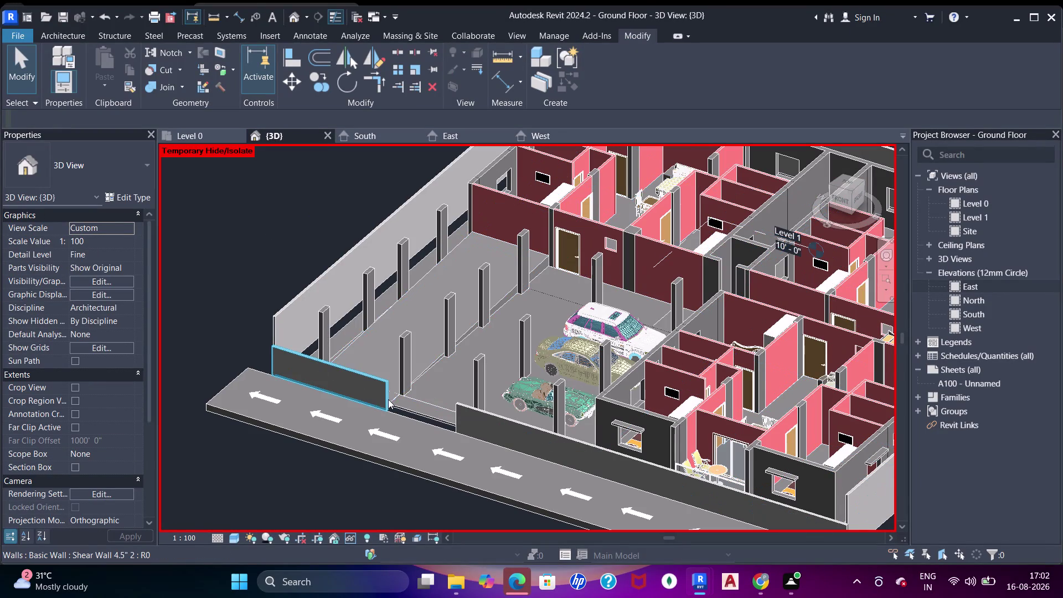
middle_drag(431, 416, 530, 330)
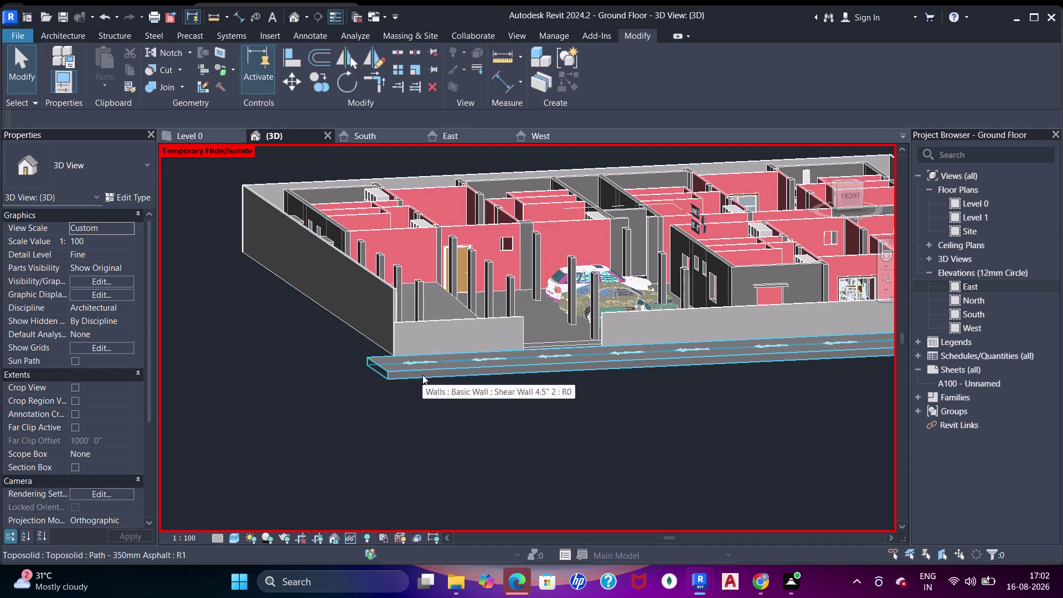
middle_drag(441, 372, 427, 402)
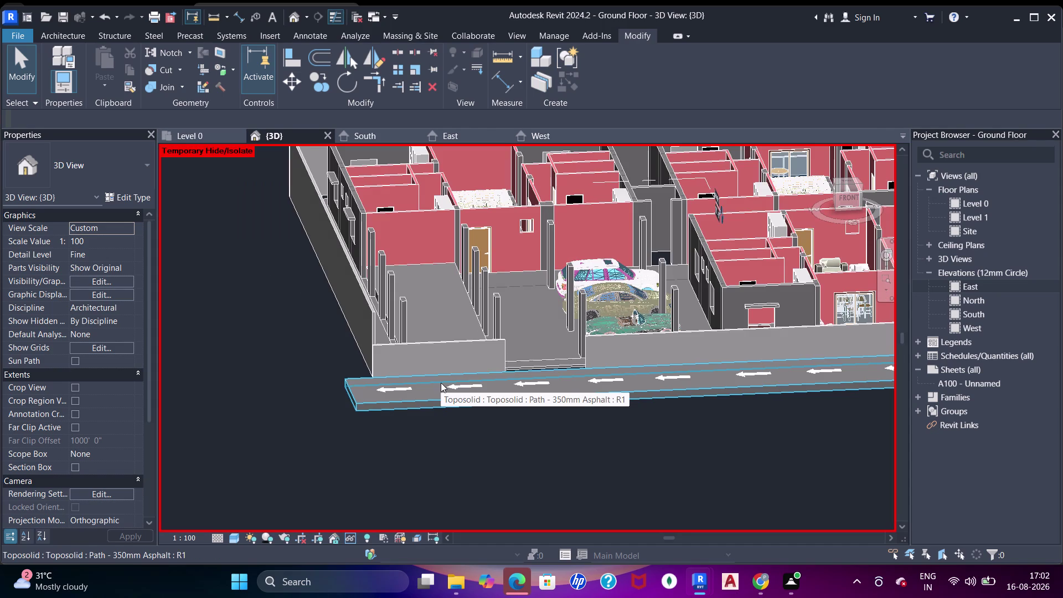
middle_drag(495, 392, 495, 409)
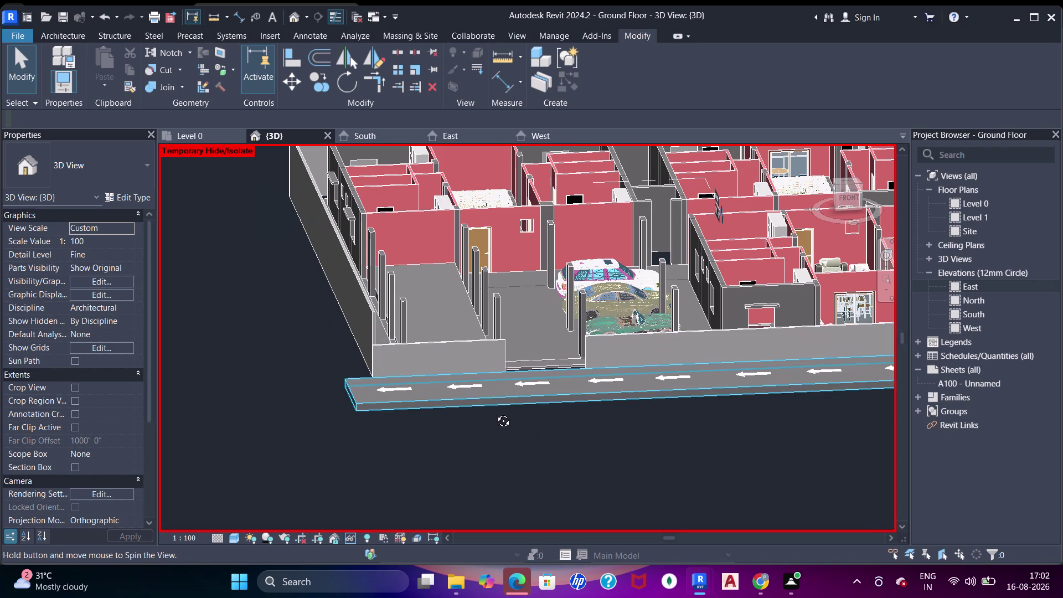
middle_drag(495, 409, 524, 415)
middle_drag(605, 406, 539, 406)
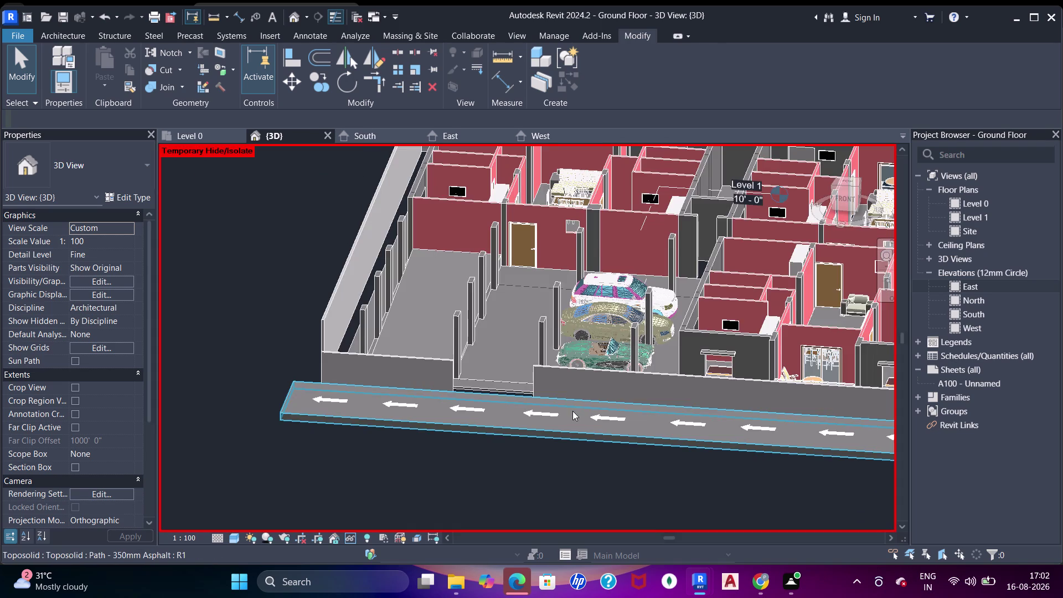
middle_drag(557, 413, 546, 414)
middle_drag(547, 411, 536, 406)
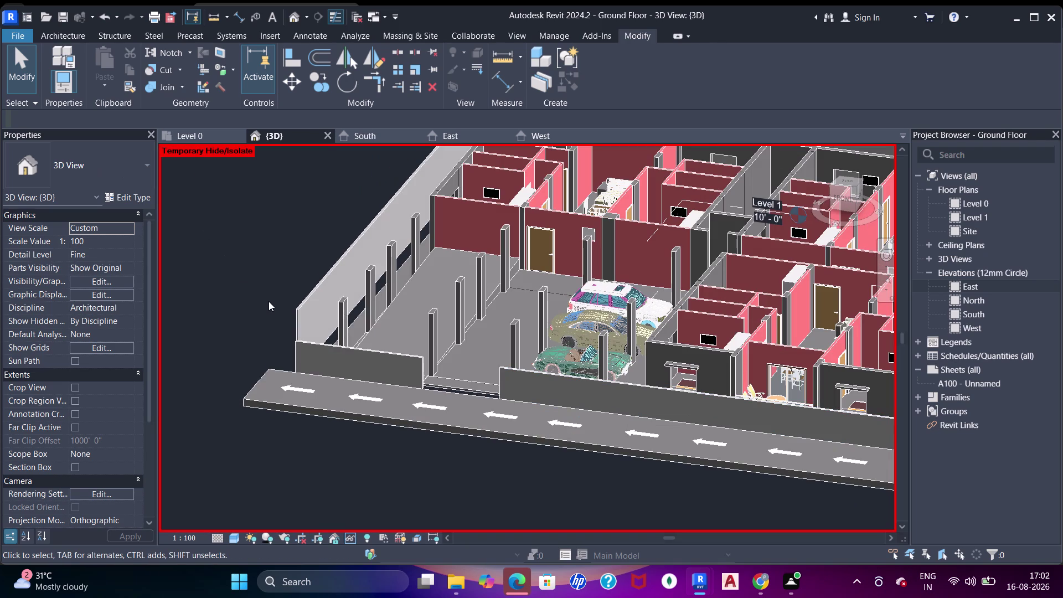
middle_drag(362, 332, 507, 284)
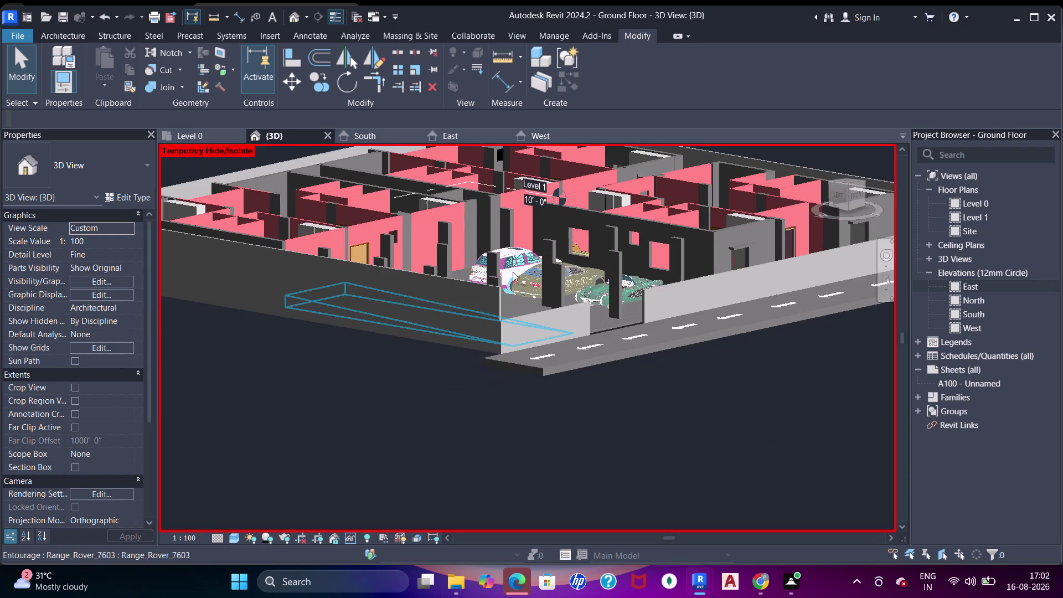
middle_drag(526, 247, 512, 282)
Orbit the whole ground floor and tilt down over the parking floor and rooms.
scroll(up, 3)
middle_drag(562, 265, 543, 292)
scroll(down, 3)
middle_drag(543, 289, 542, 291)
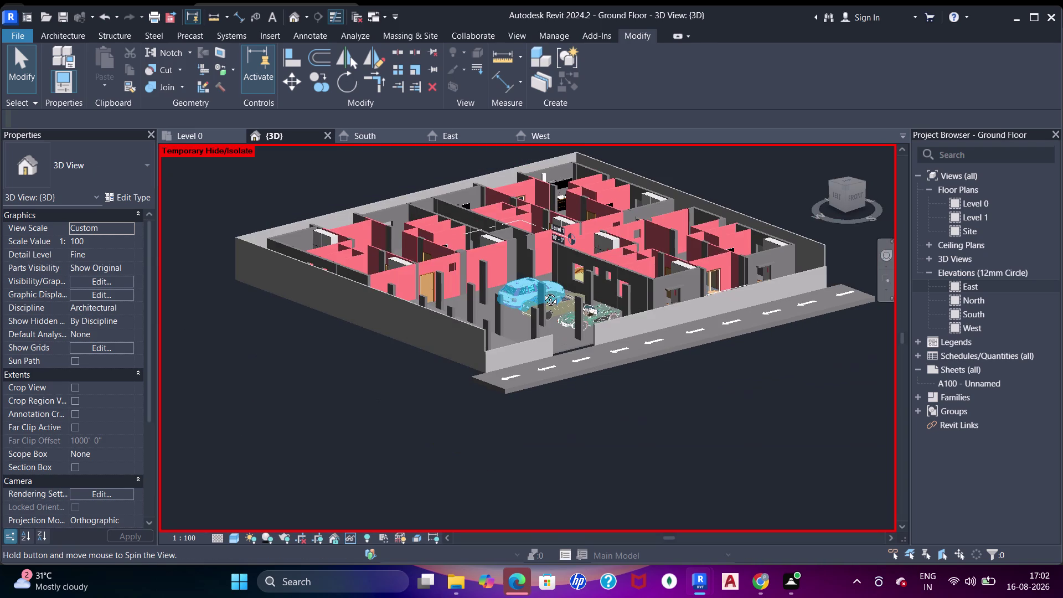
middle_drag(542, 291, 540, 309)
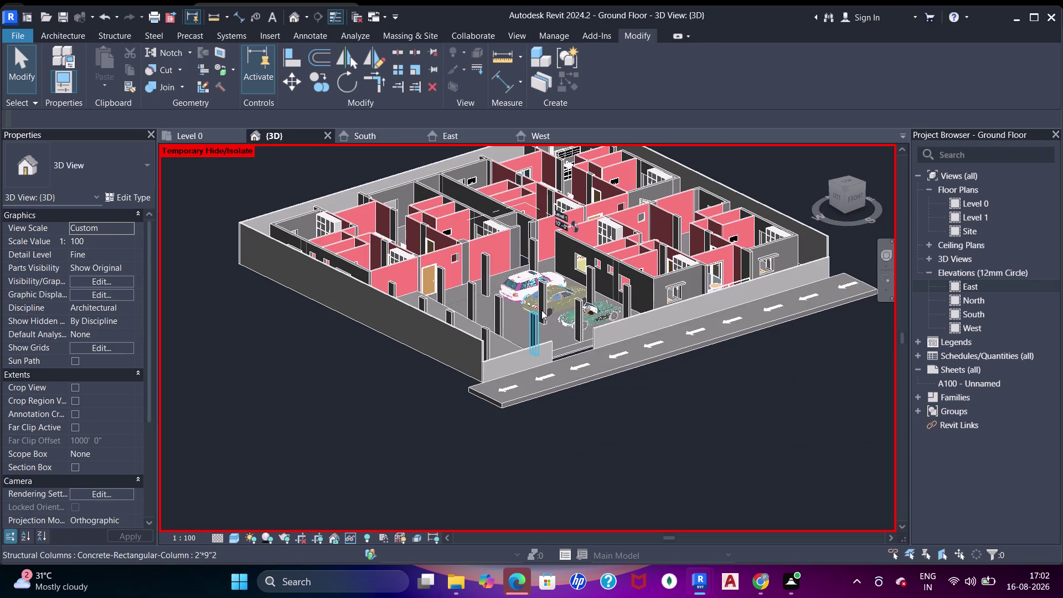
scroll(up, 3)
scroll(down, 3)
middle_drag(549, 303, 527, 336)
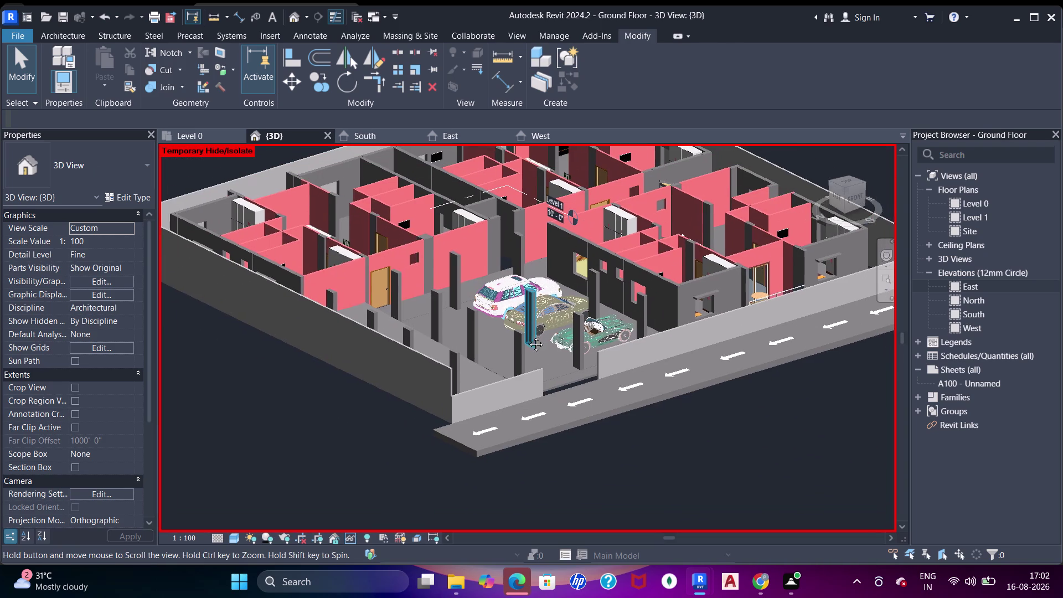
middle_drag(527, 337, 524, 346)
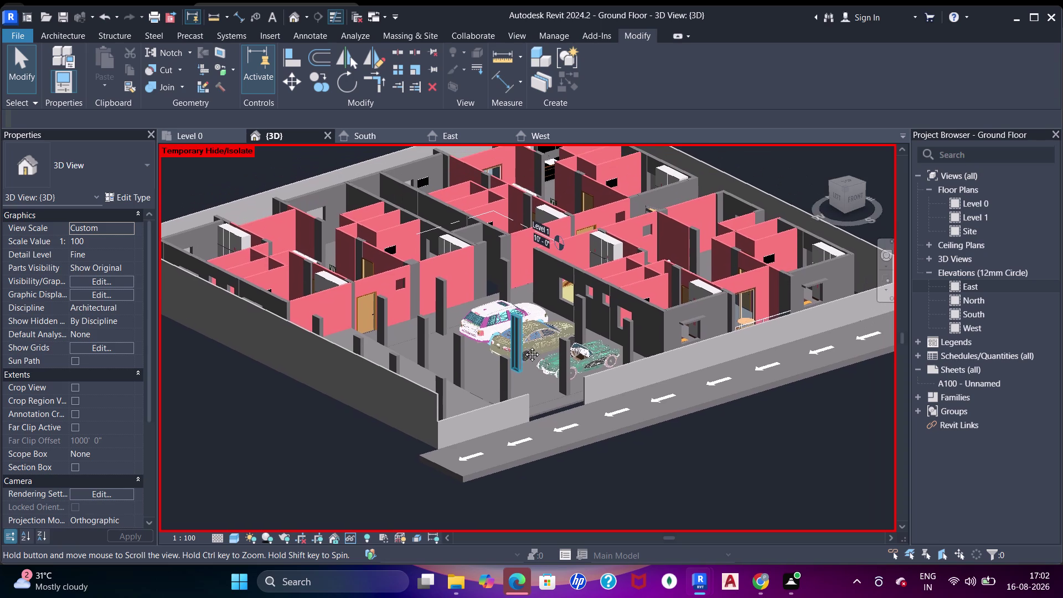
middle_drag(523, 346, 516, 375)
middle_drag(545, 327, 452, 404)
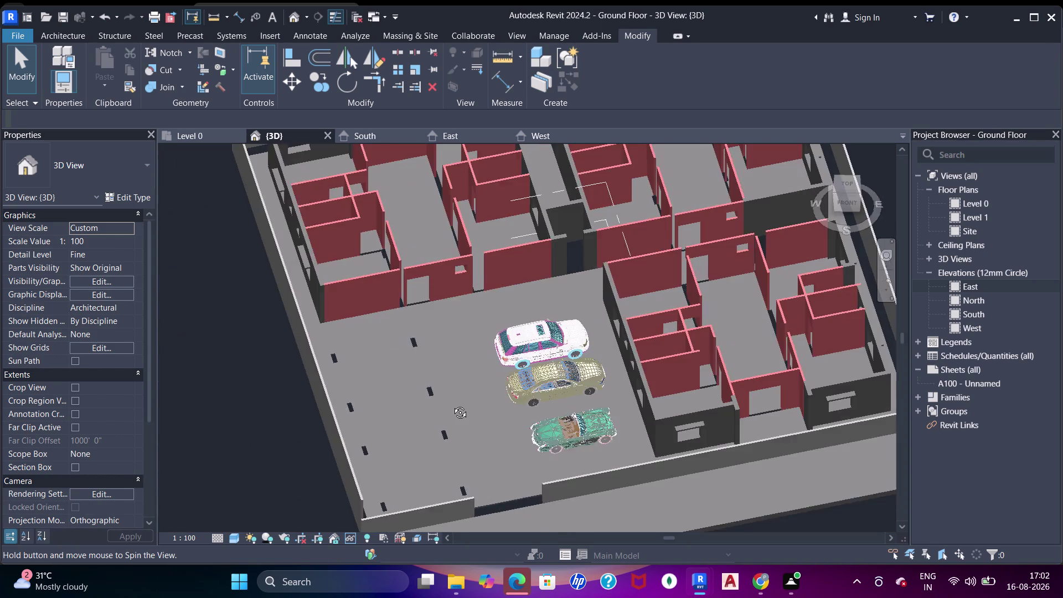
middle_drag(452, 405, 446, 404)
middle_drag(568, 321, 568, 330)
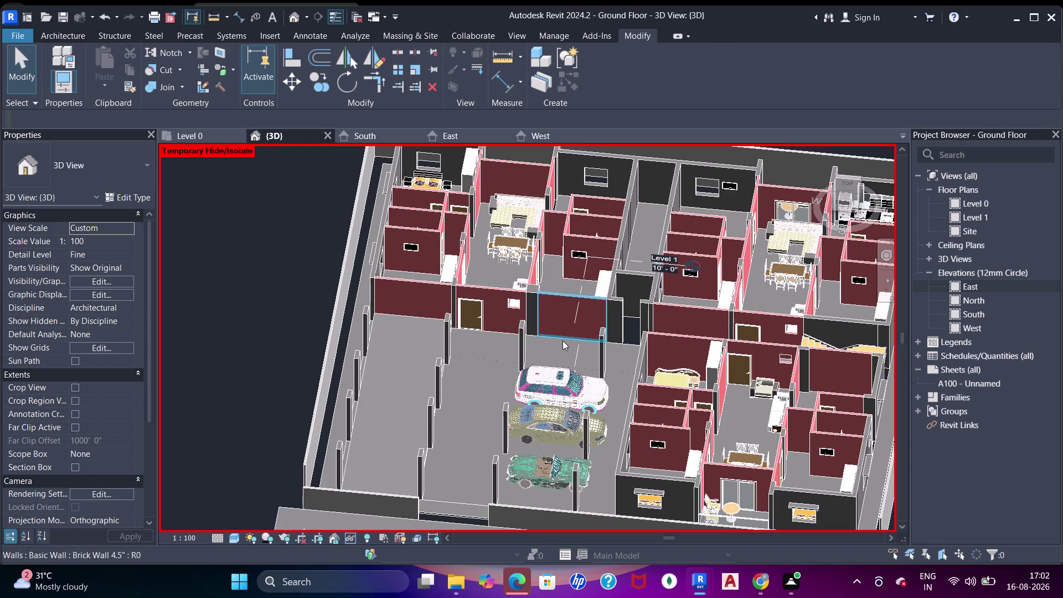
Pull back and rotate the entire building to view its corners and parking side.
text(hr)
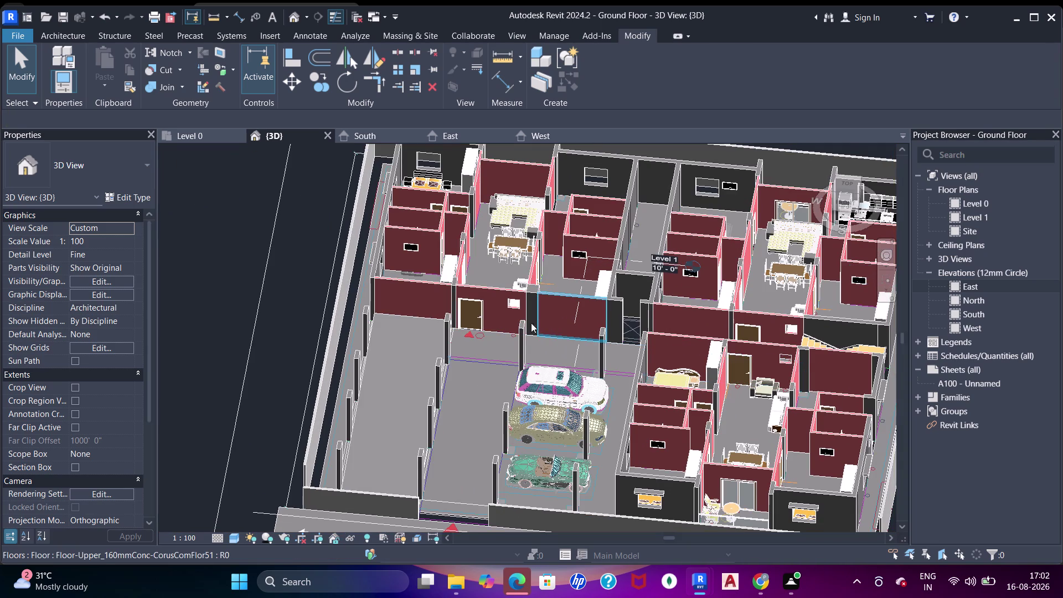
scroll(down, 3)
middle_drag(500, 370, 572, 305)
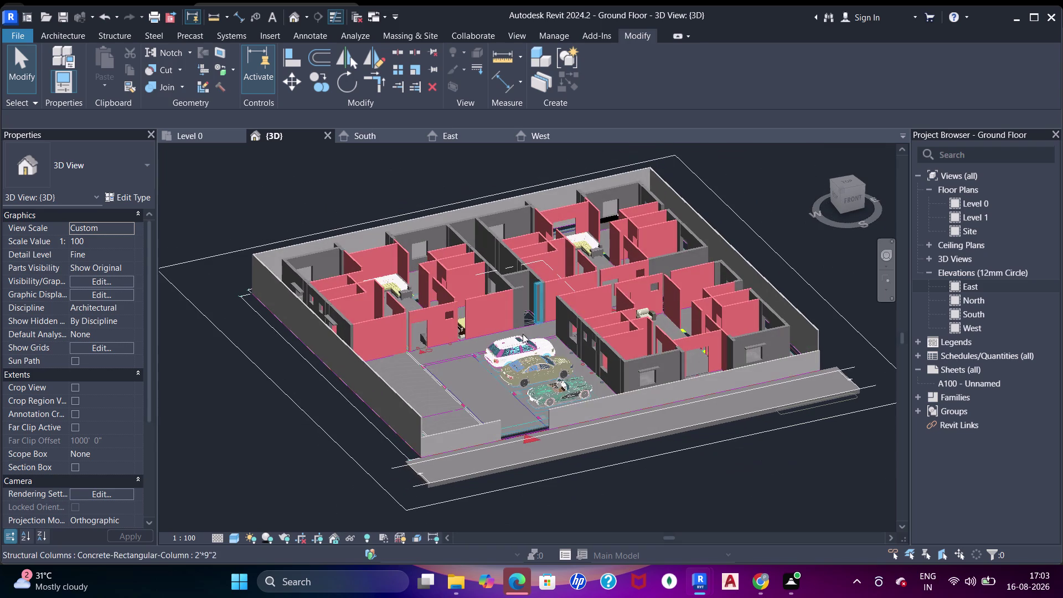
middle_drag(501, 361, 512, 338)
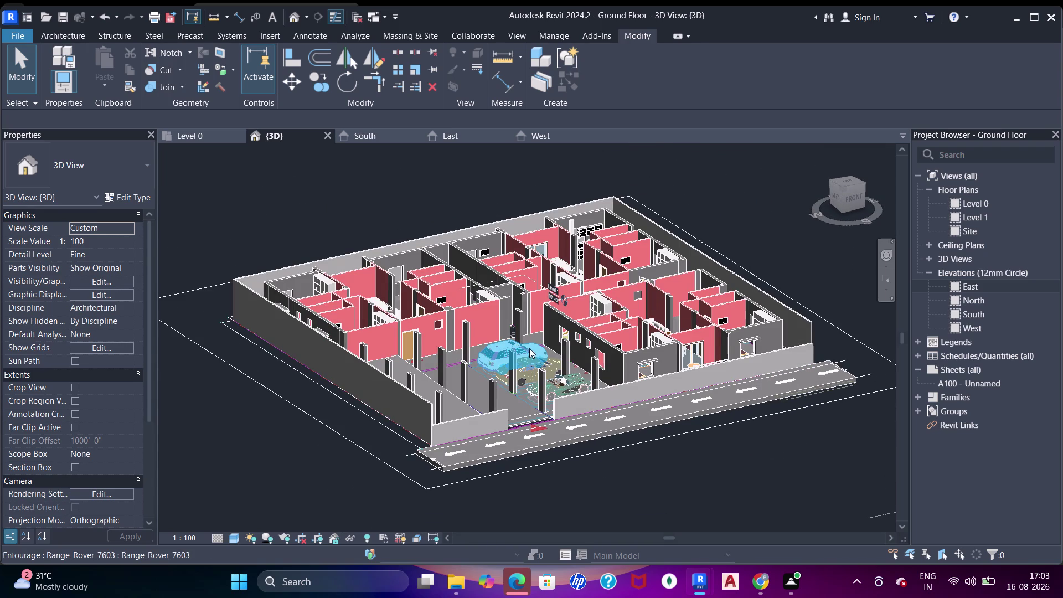
middle_drag(765, 239, 752, 266)
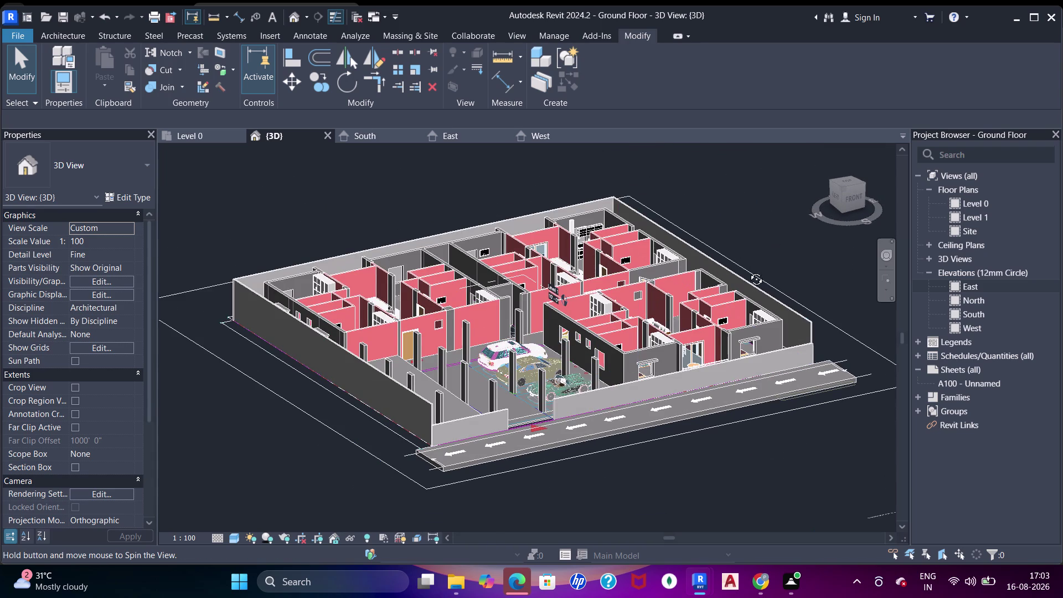
middle_drag(753, 265, 555, 332)
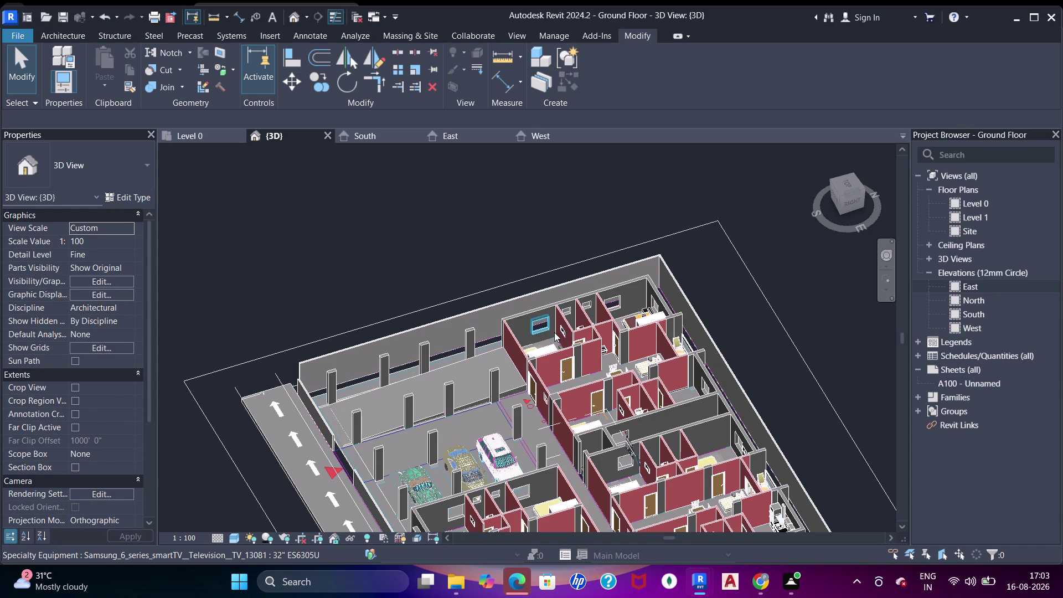
middle_drag(596, 371, 561, 276)
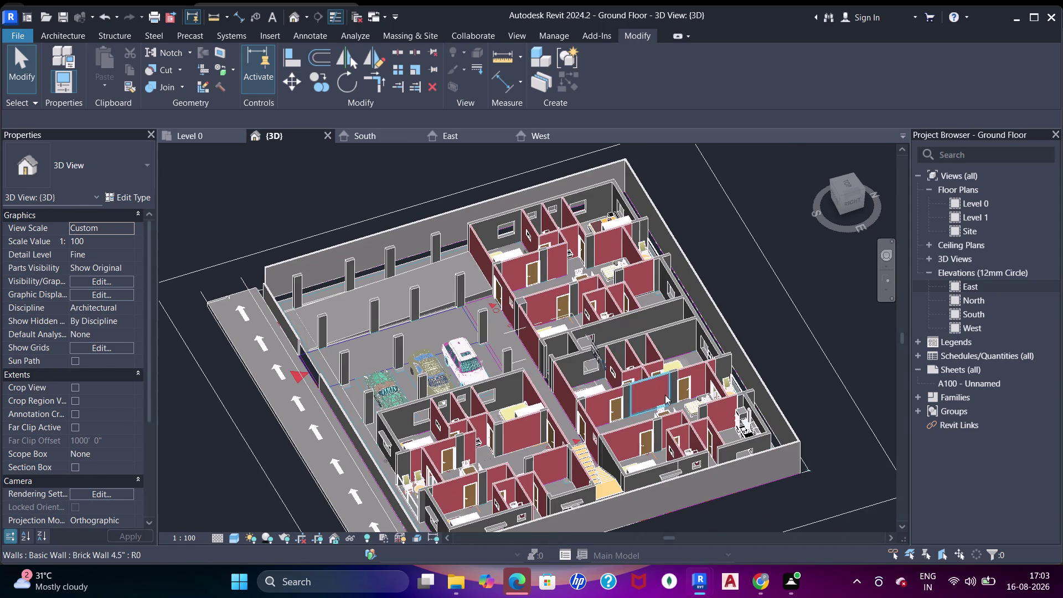
scroll(up, 3)
scroll(down, 3)
scroll(up, 3)
scroll(up, 3)
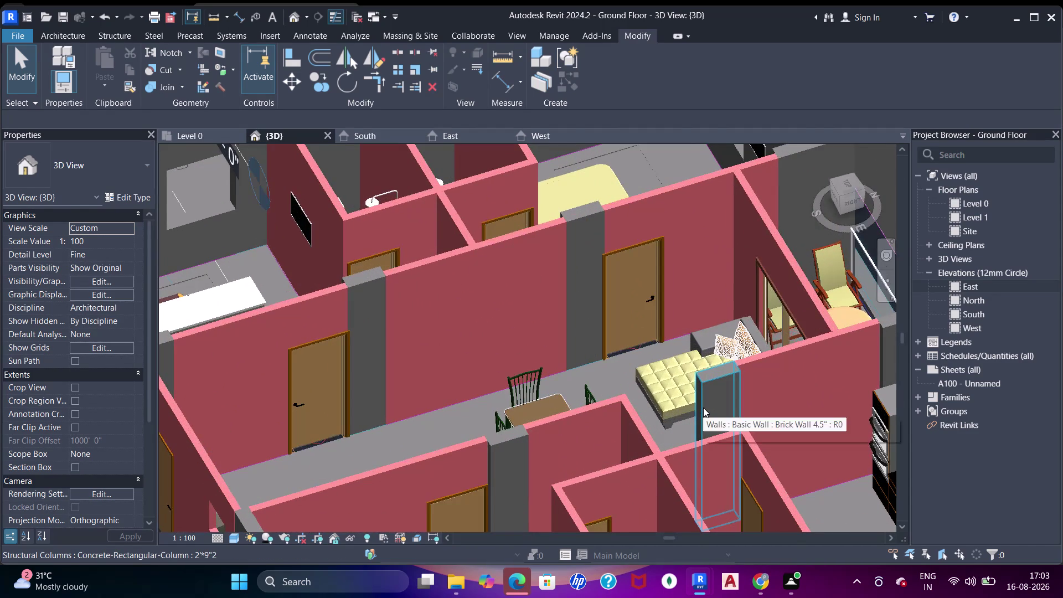
scroll(down, 3)
scroll(up, 3)
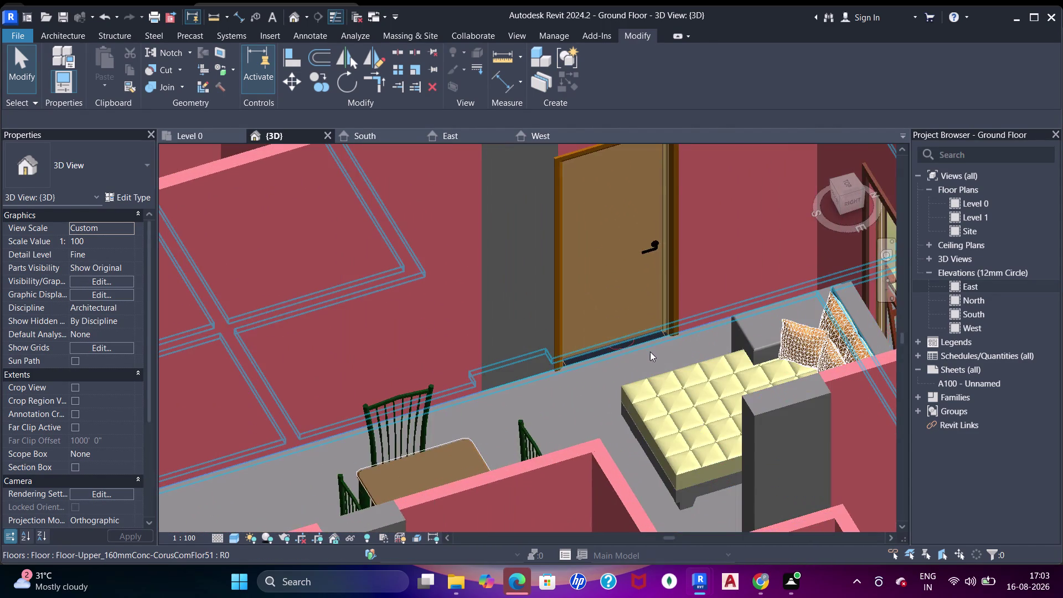
scroll(down, 3)
scroll(down, 3)
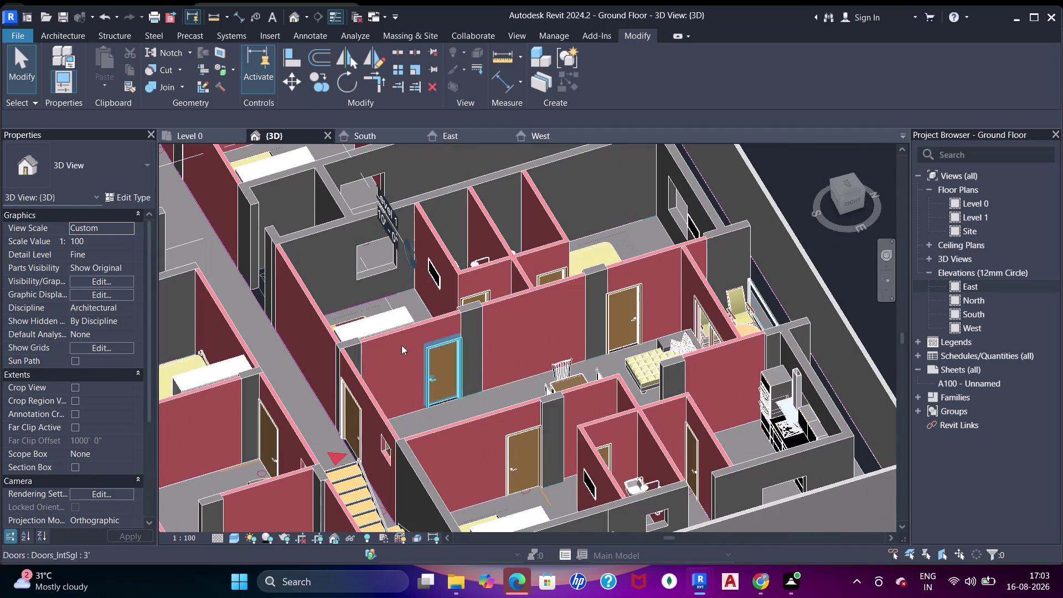
scroll(down, 3)
Pan toward the front road and parking, then return to the Level 0 plan.
middle_drag(370, 345, 415, 355)
scroll(down, 3)
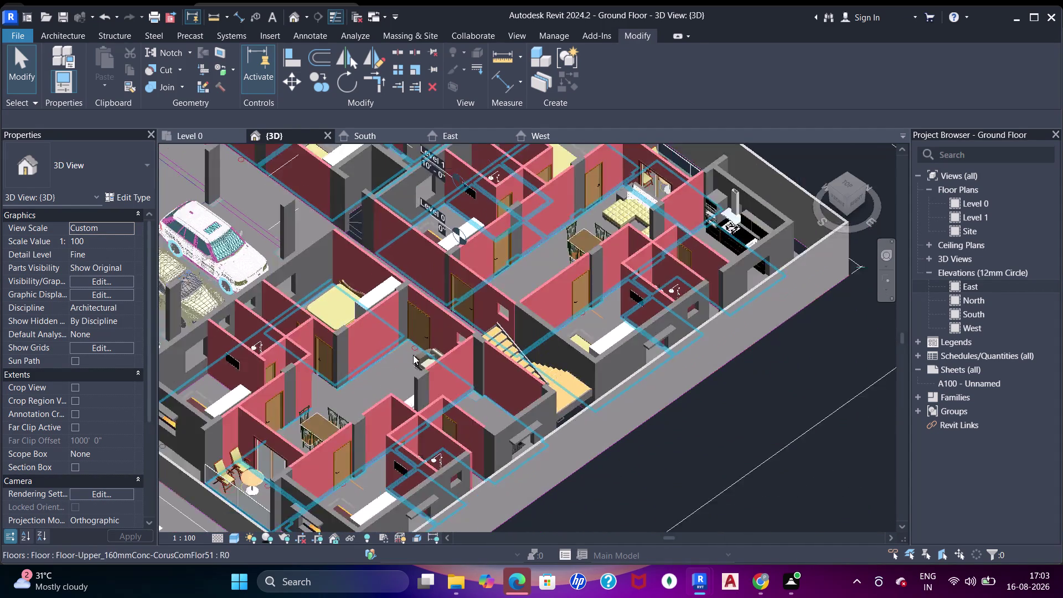
middle_drag(347, 386, 490, 369)
middle_drag(386, 351, 419, 338)
middle_drag(397, 291, 512, 378)
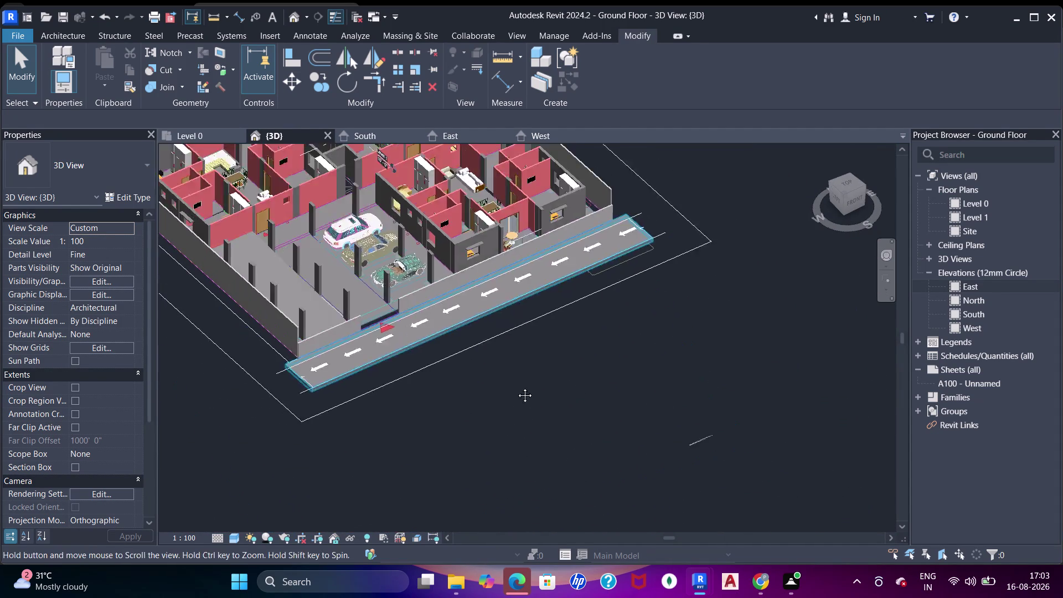
middle_drag(513, 378, 516, 387)
scroll(up, 3)
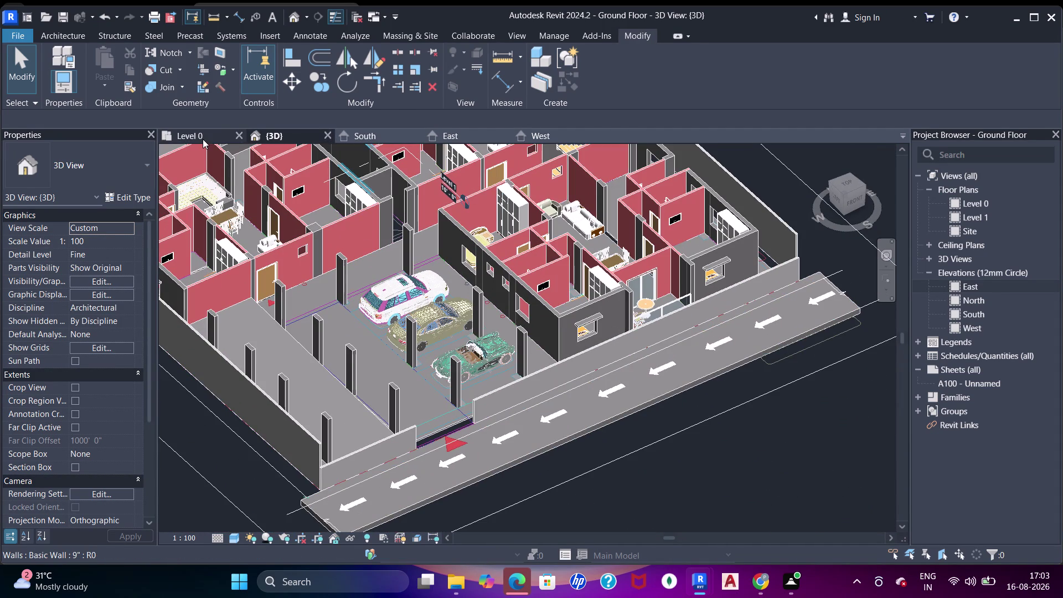
click(200, 138)
scroll(down, 3)
middle_drag(346, 251, 373, 290)
Frame the upper rooms on the Level 0 plan and start a Floor boundary sketch.
scroll(down, 3)
middle_drag(497, 264, 480, 315)
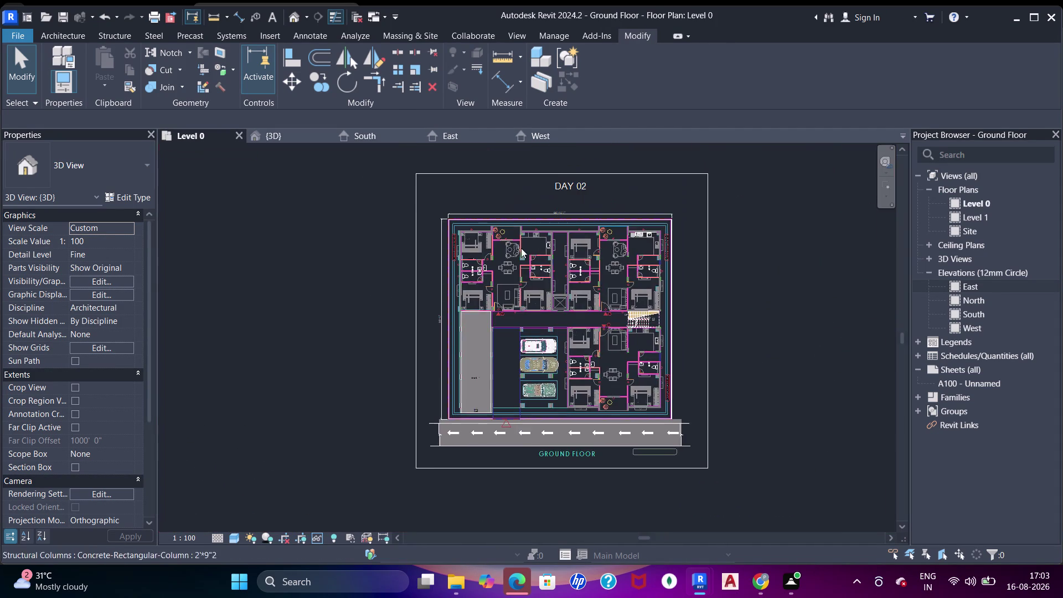
scroll(up, 3)
middle_drag(483, 249, 482, 264)
scroll(up, 3)
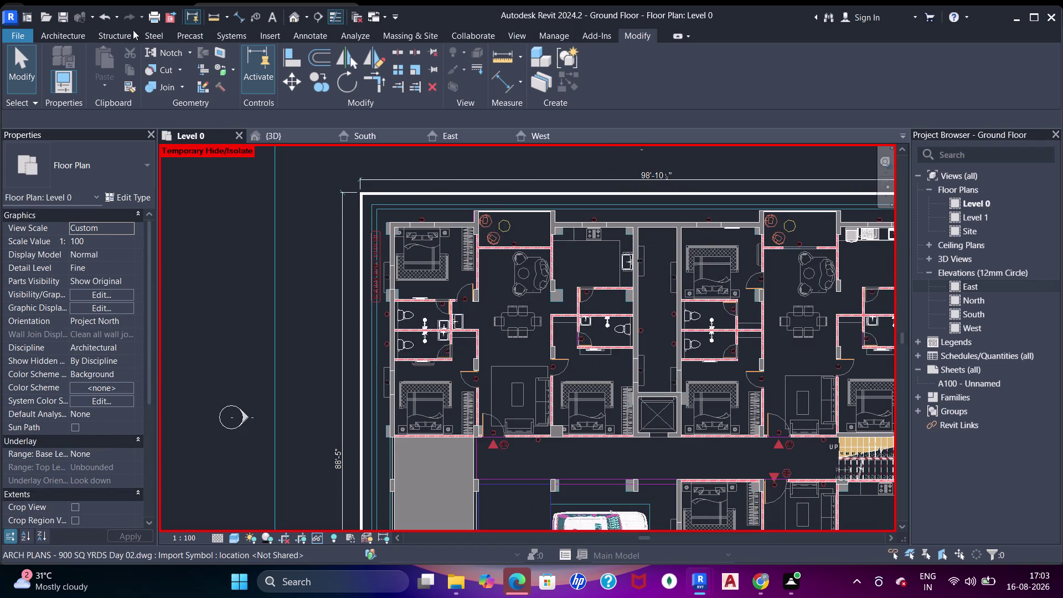
click(75, 39)
click(55, 55)
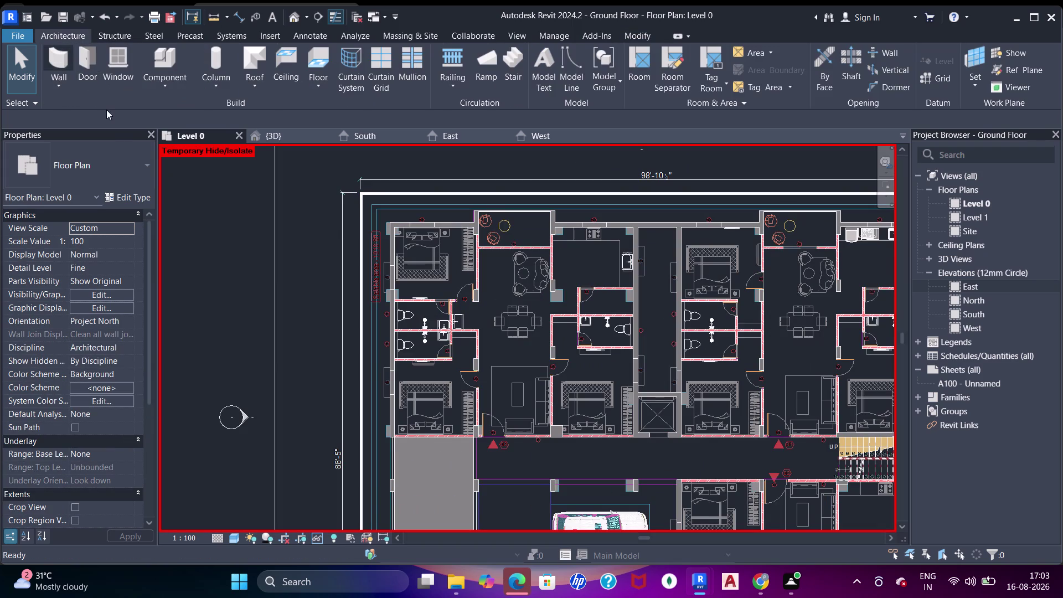
key(Escape)
key(Escape)
key(Escape)
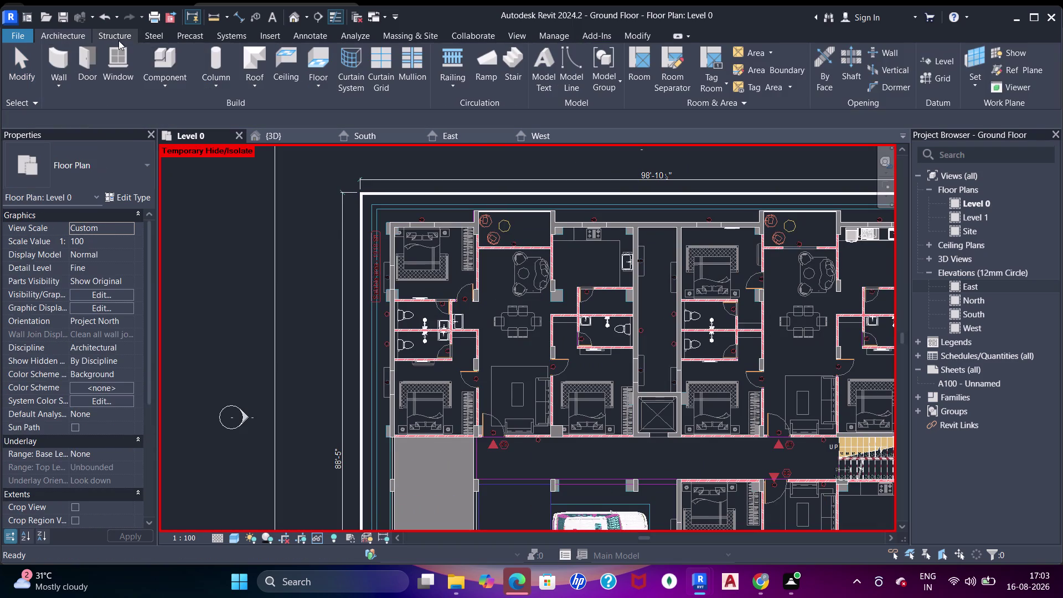
click(316, 61)
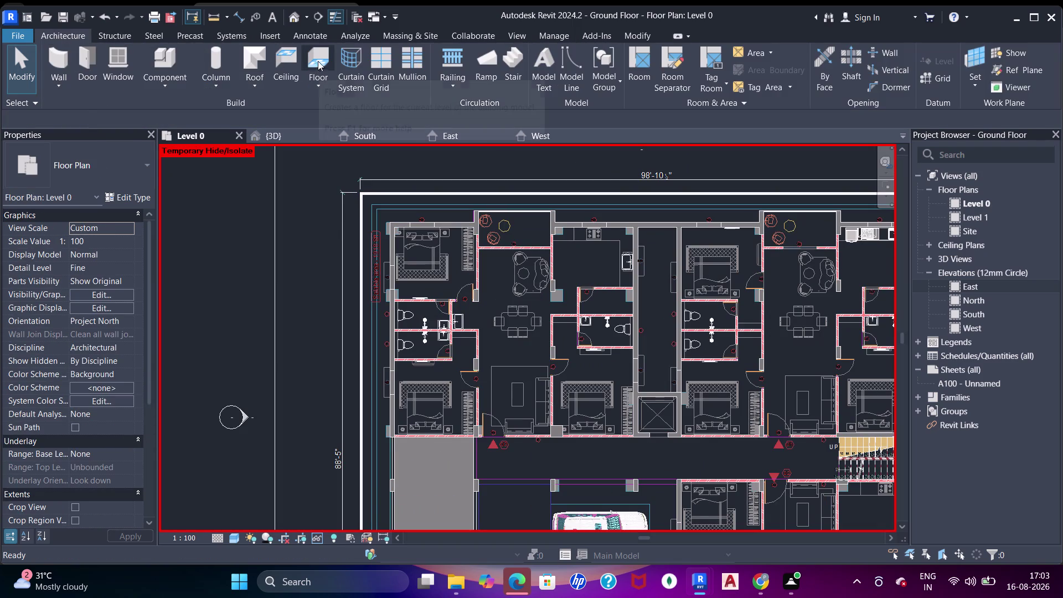
click(119, 195)
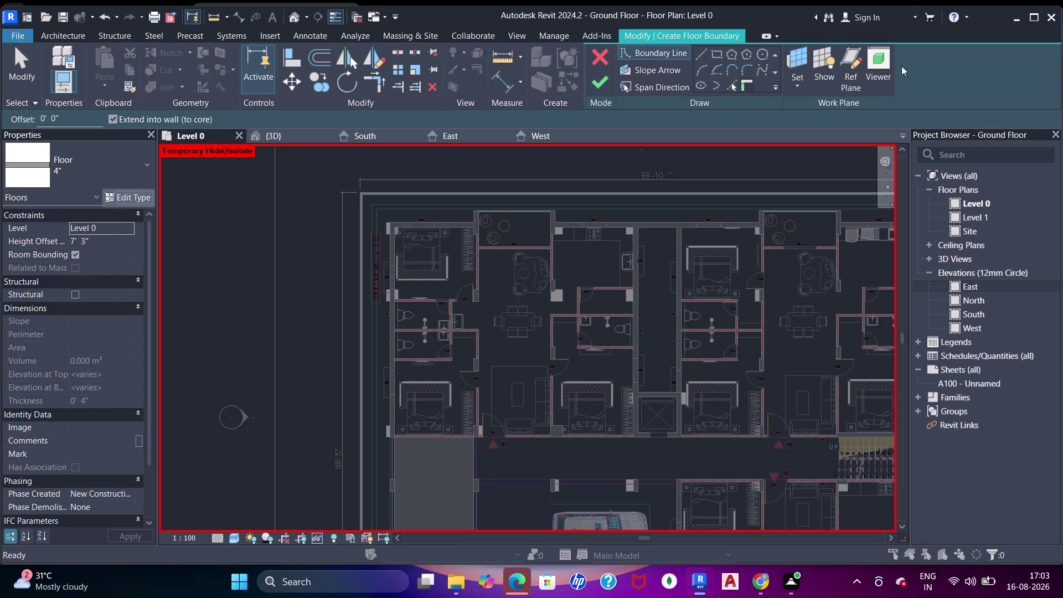
Duplicate the floor type as 'Tile' and open its Structure layer assembly.
click(833, 117)
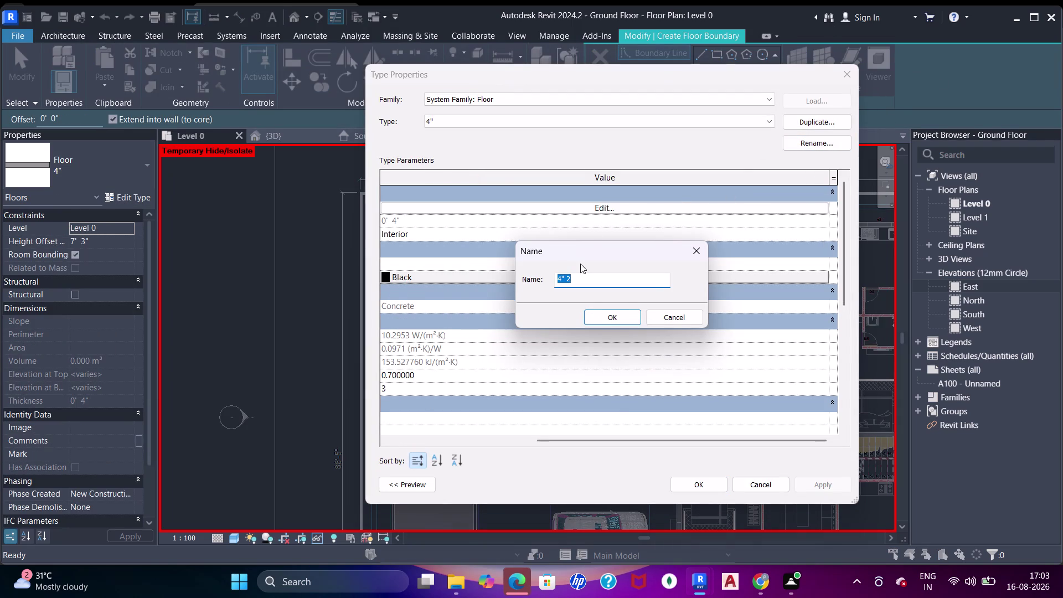
text(Ti)
text(l)
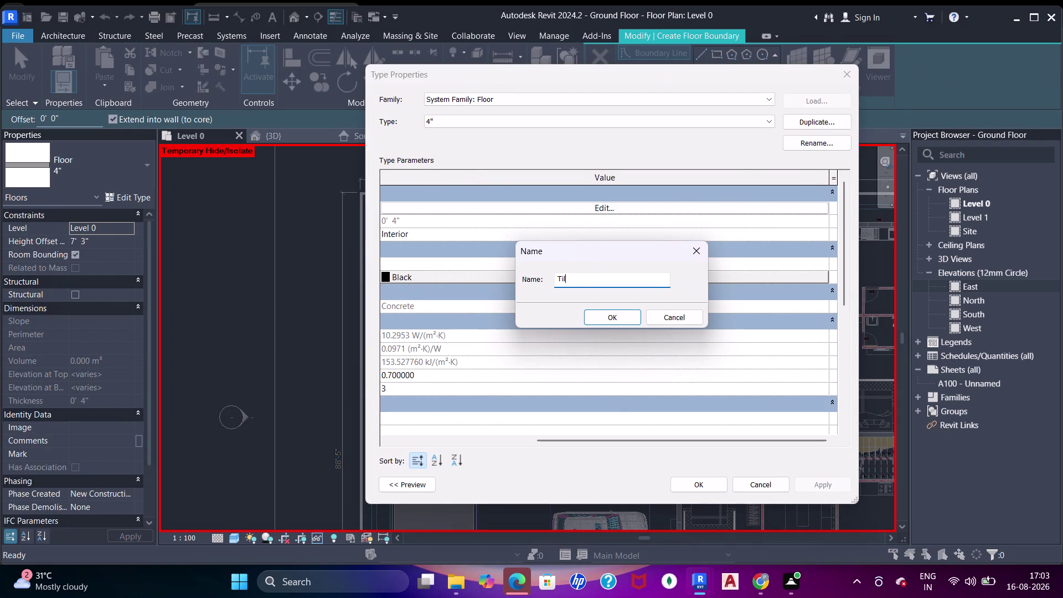
text(e)
key(Return)
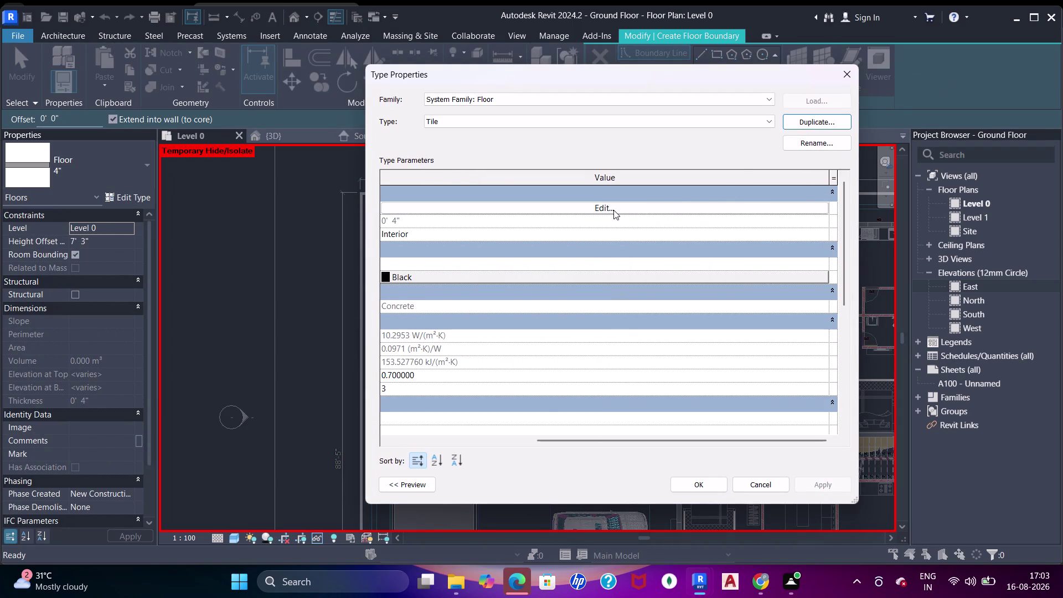
click(613, 210)
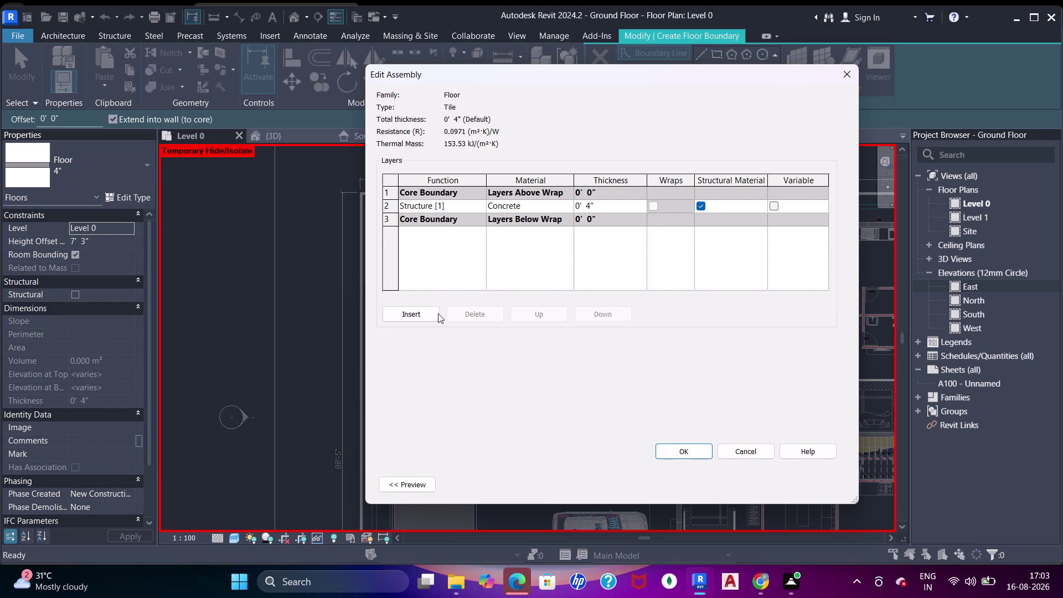
Insert a new layer in the Tile floor assembly and move it above Concrete.
click(426, 313)
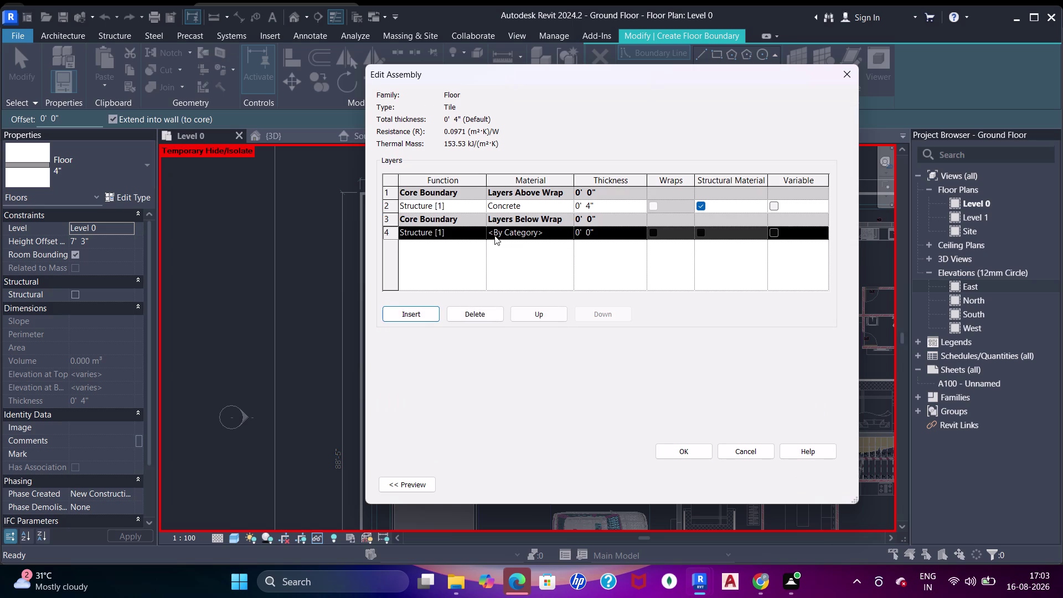
click(540, 314)
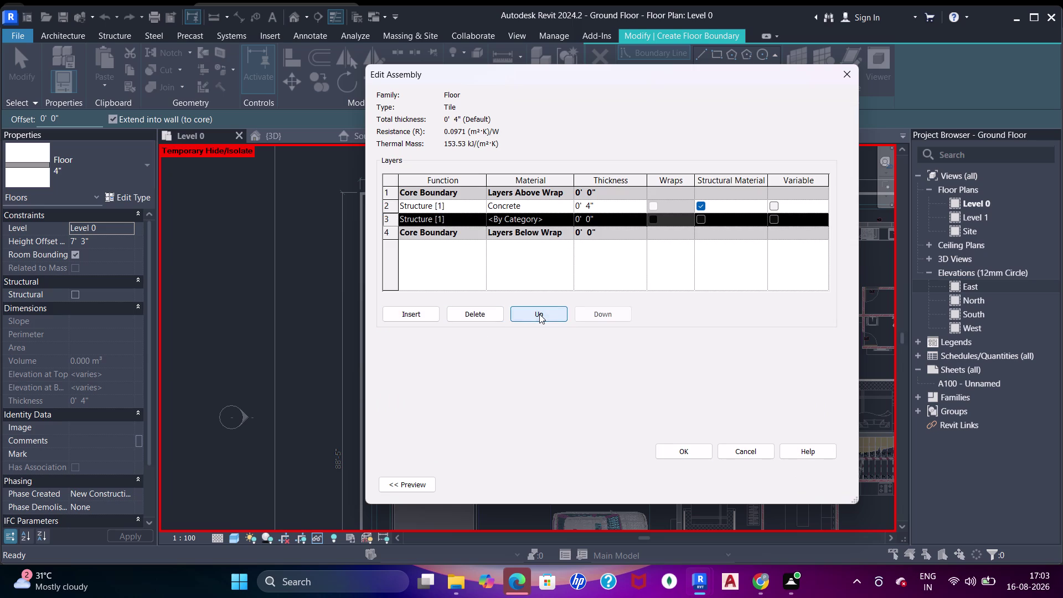
click(539, 313)
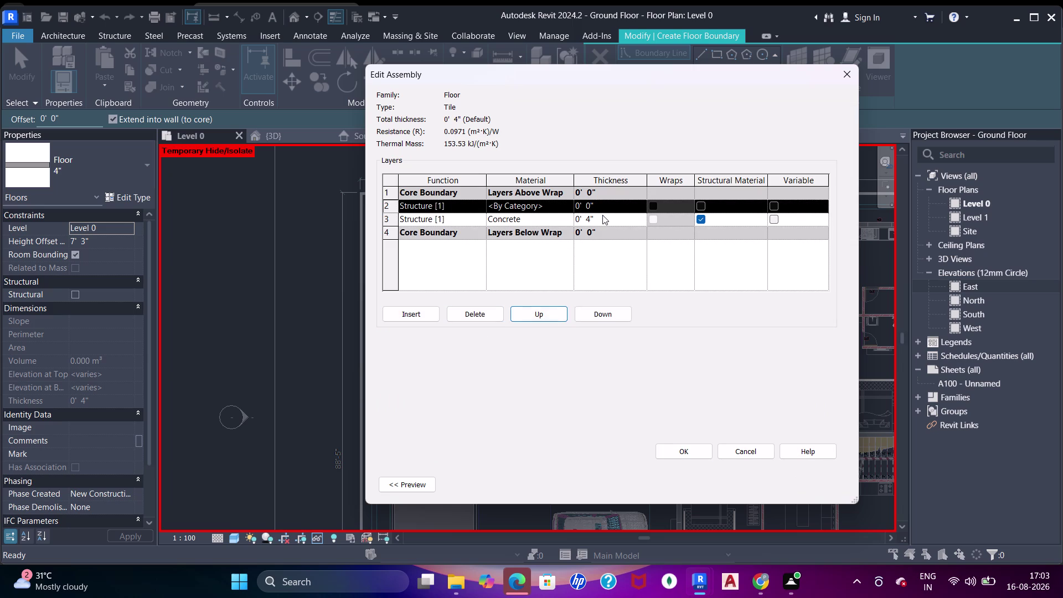
Set the Concrete layer thickness to 2" and the new layer to 3".
click(601, 217)
key(2)
key(shift+quotedbl)
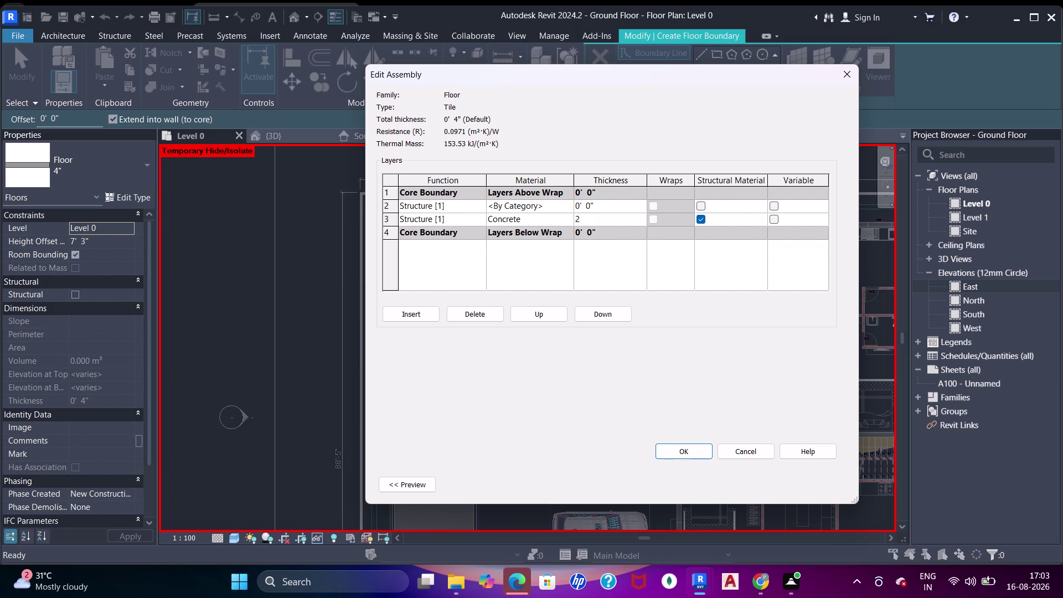
click(604, 208)
key(3)
key(shift+quotedbl)
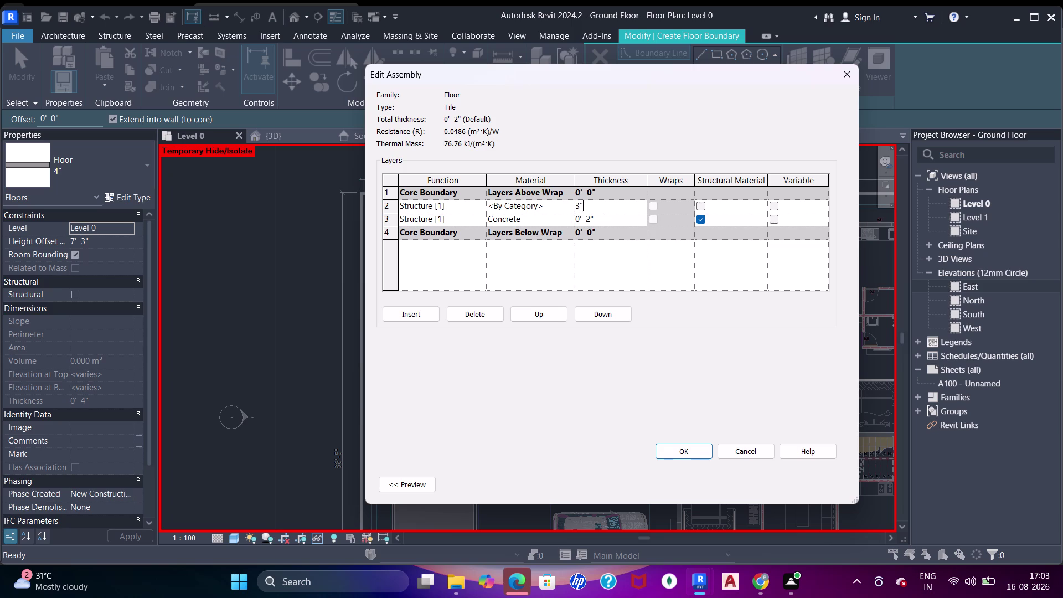
key(Return)
drag(568, 209, 576, 209)
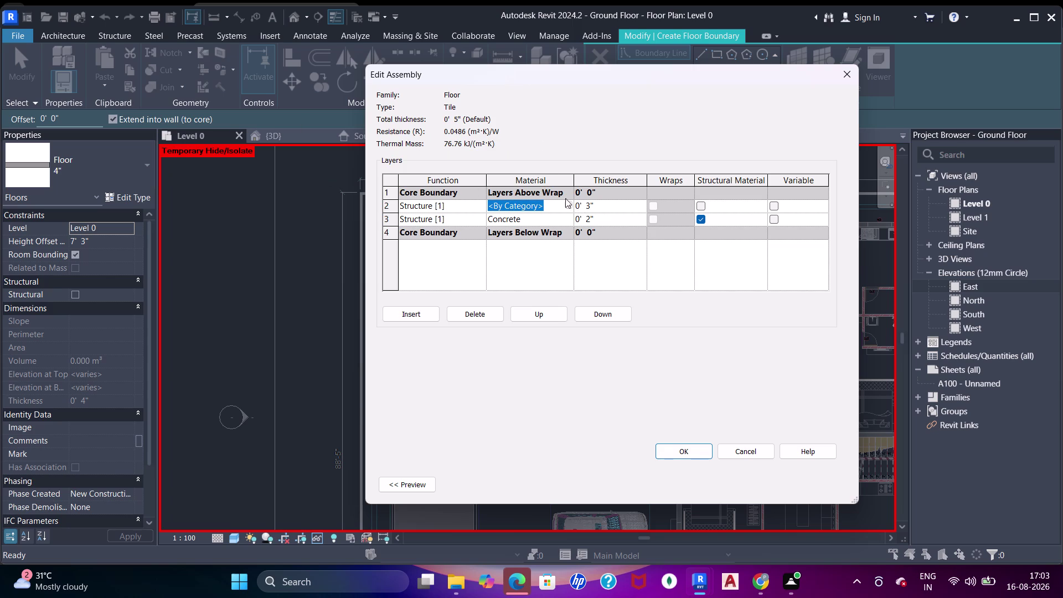
click(569, 208)
Search 'sand' in the Material Browser and select Sand for the new layer.
click(220, 110)
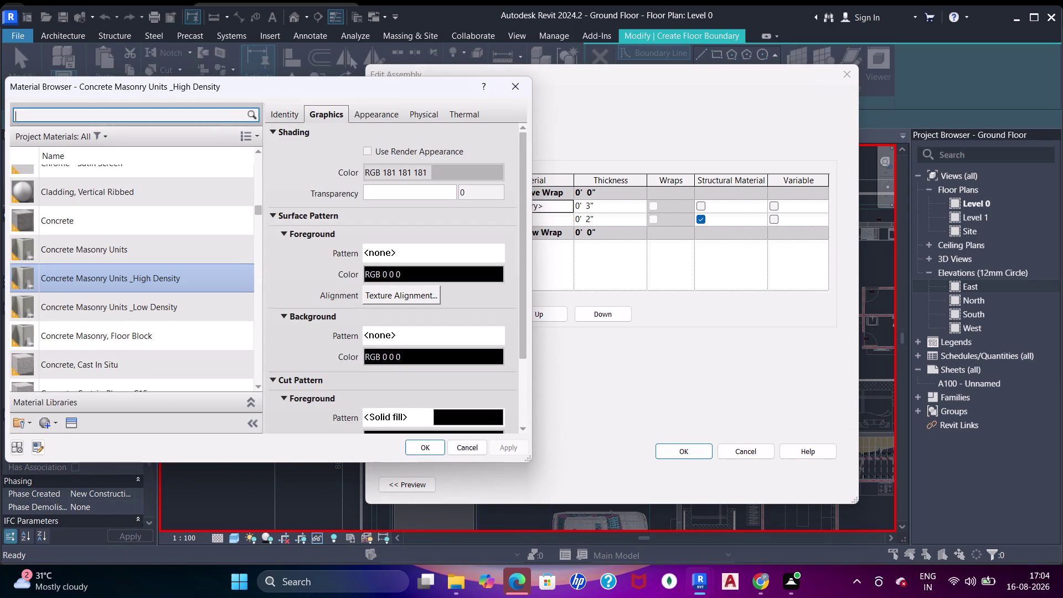
text(sa)
key(n)
key(d)
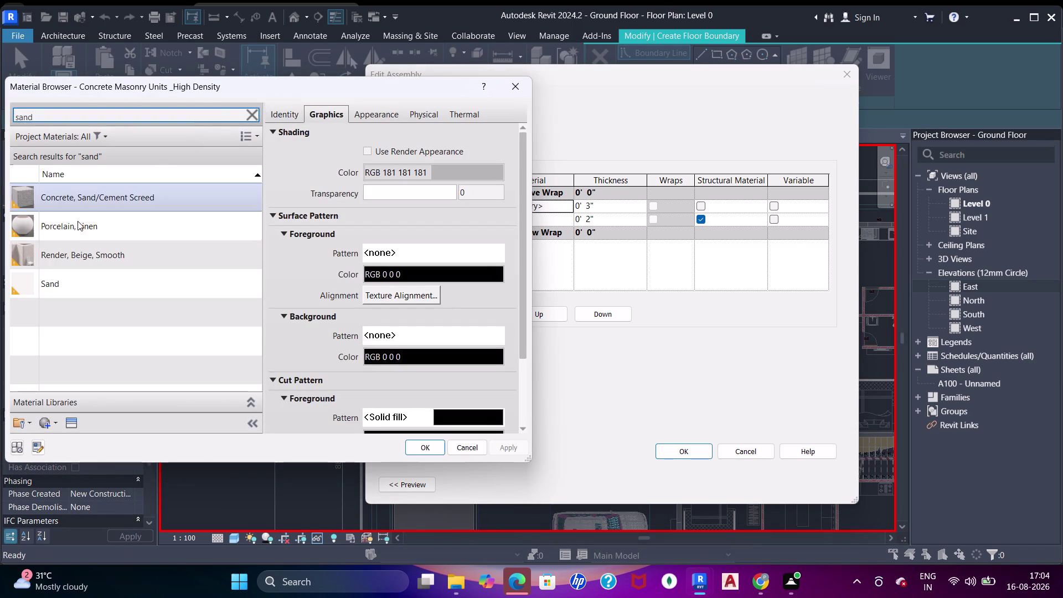
click(80, 278)
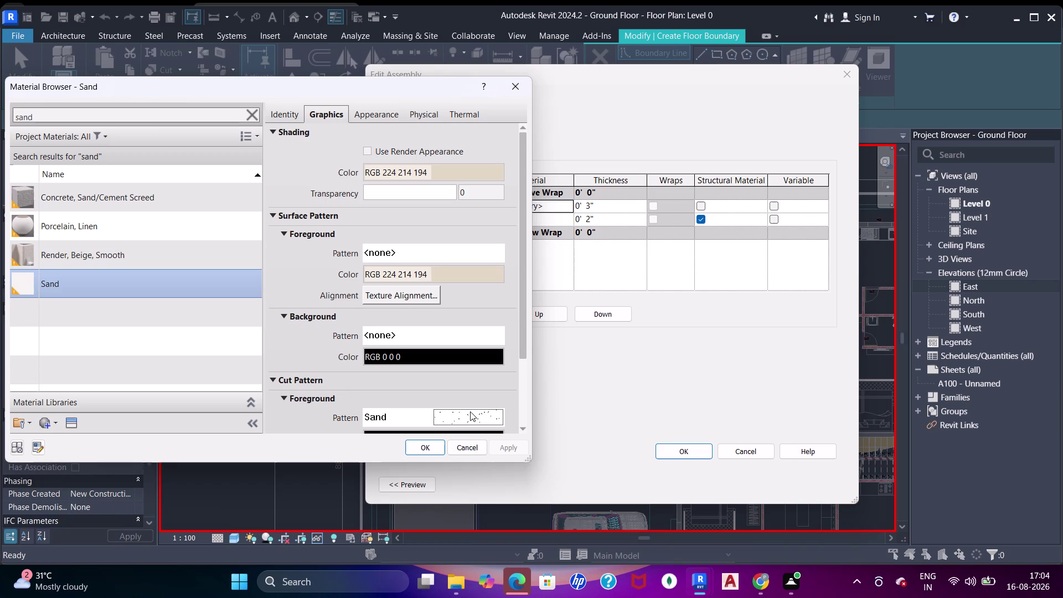
Set Sand's cut foreground pattern to Sand - Dense.
click(470, 411)
scroll(down, 3)
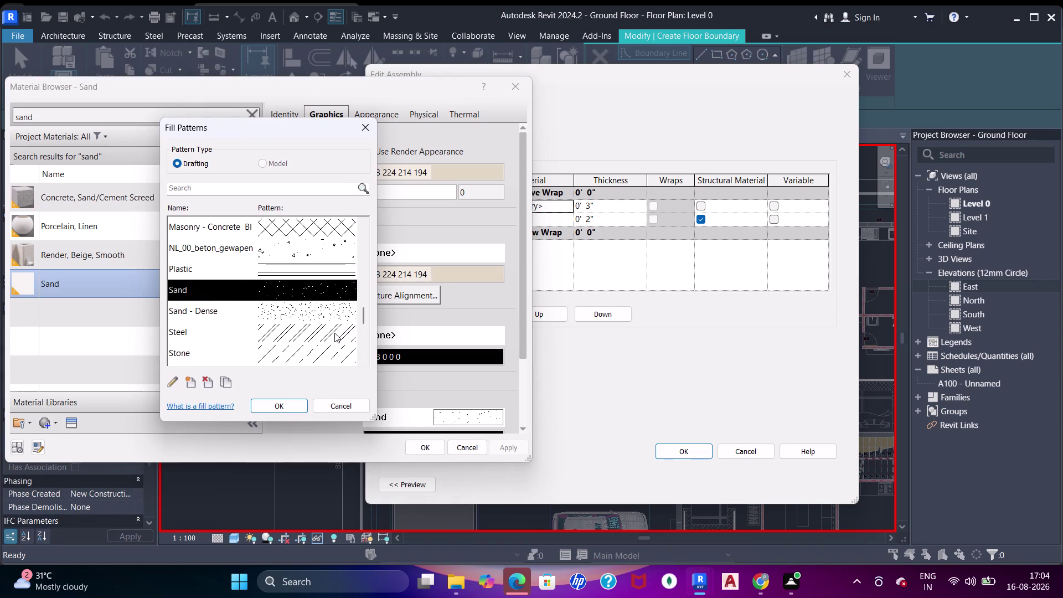
click(334, 318)
click(286, 399)
Set the cut background pattern to Sand - Dense and accept Sand as the layer material.
scroll(down, 3)
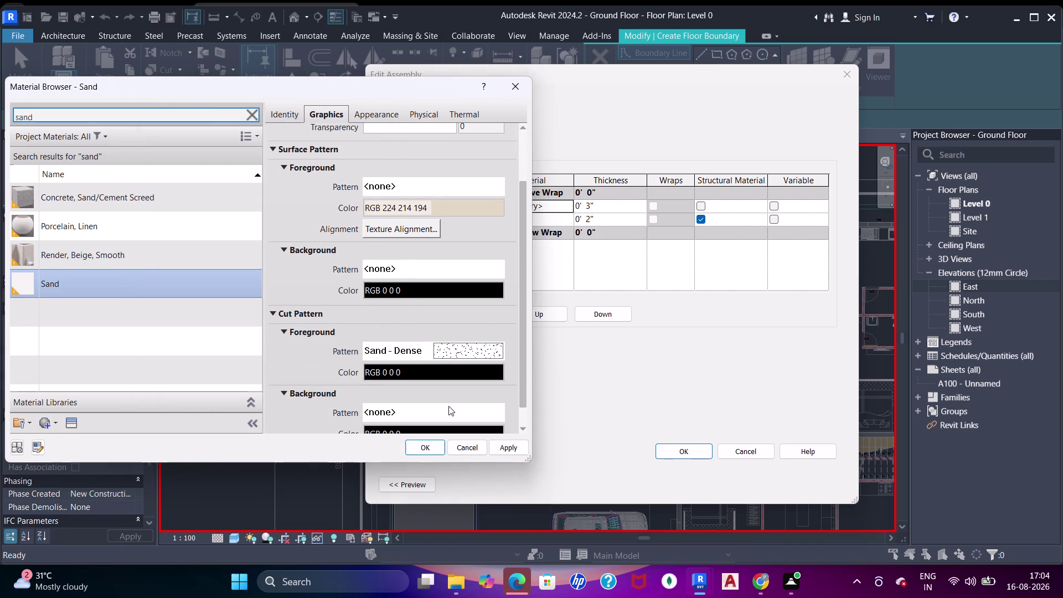
click(450, 412)
scroll(down, 3)
scroll(down, 3)
scroll(down, 3)
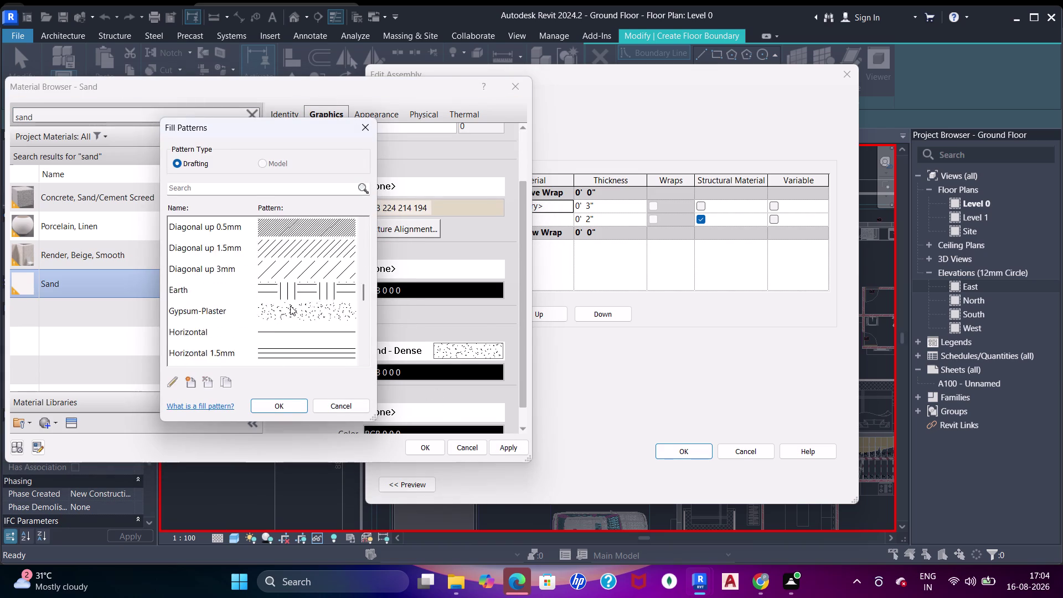
scroll(down, 3)
scroll(down, 3)
scroll(up, 3)
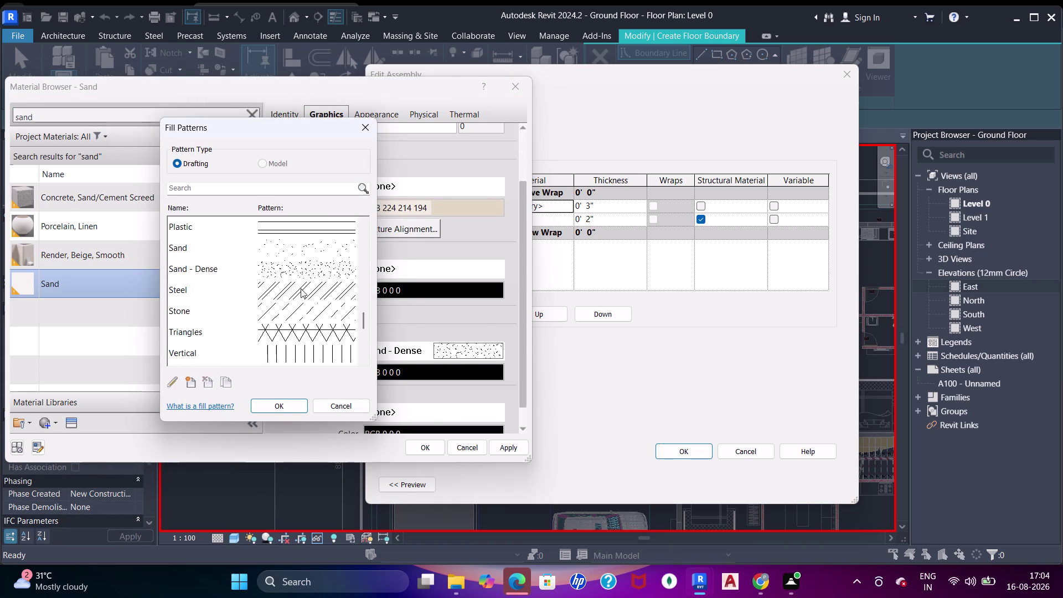
click(311, 269)
click(295, 401)
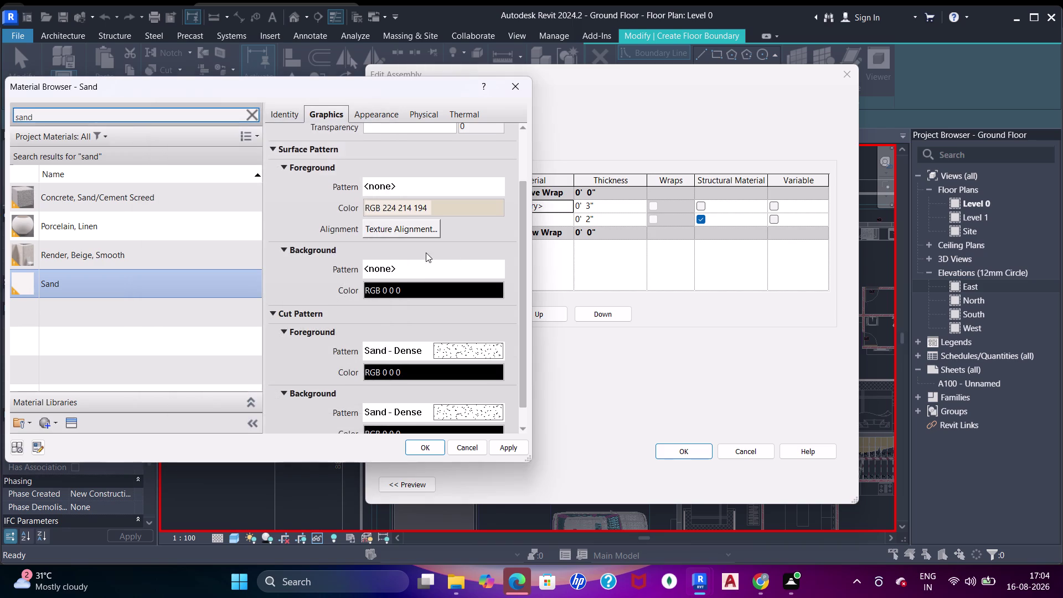
scroll(up, 3)
scroll(down, 3)
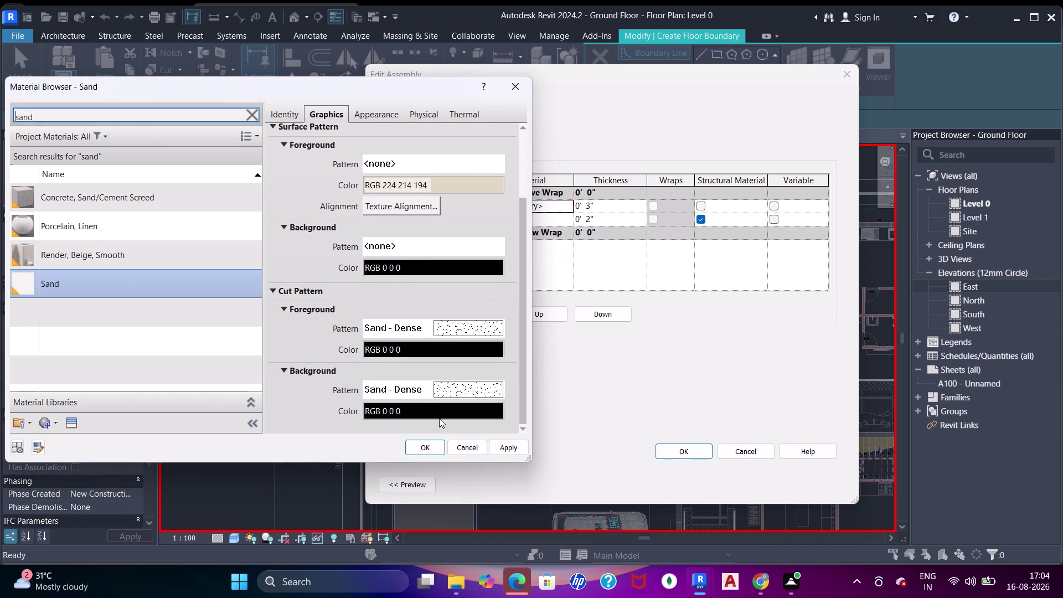
click(519, 447)
click(428, 444)
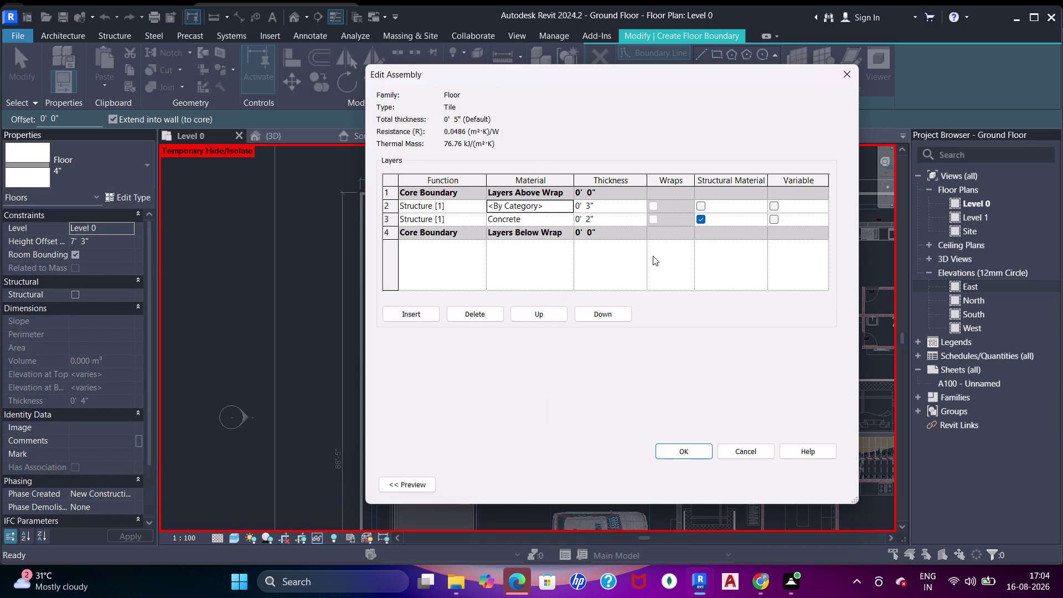
Search the Material Browser, first 'til' then 'san', and assign Sand to the Concrete layer.
click(573, 221)
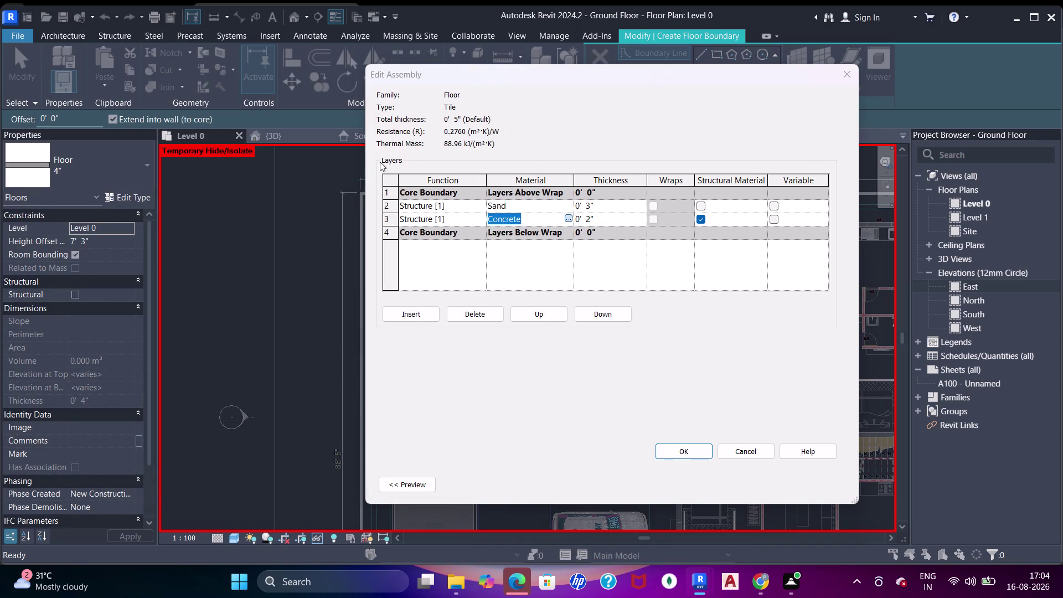
click(209, 117)
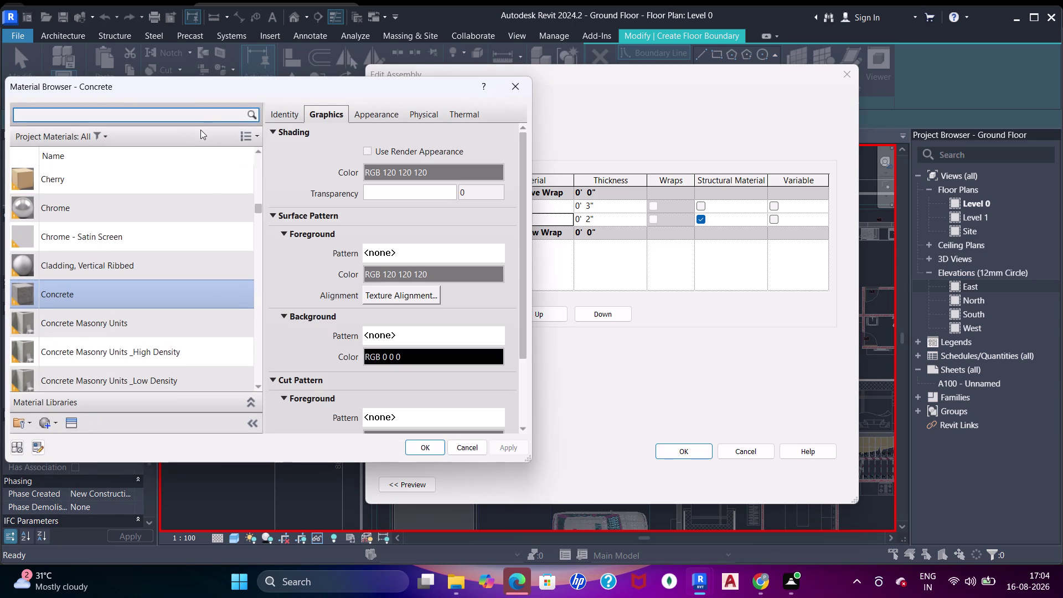
text(ti)
key(l)
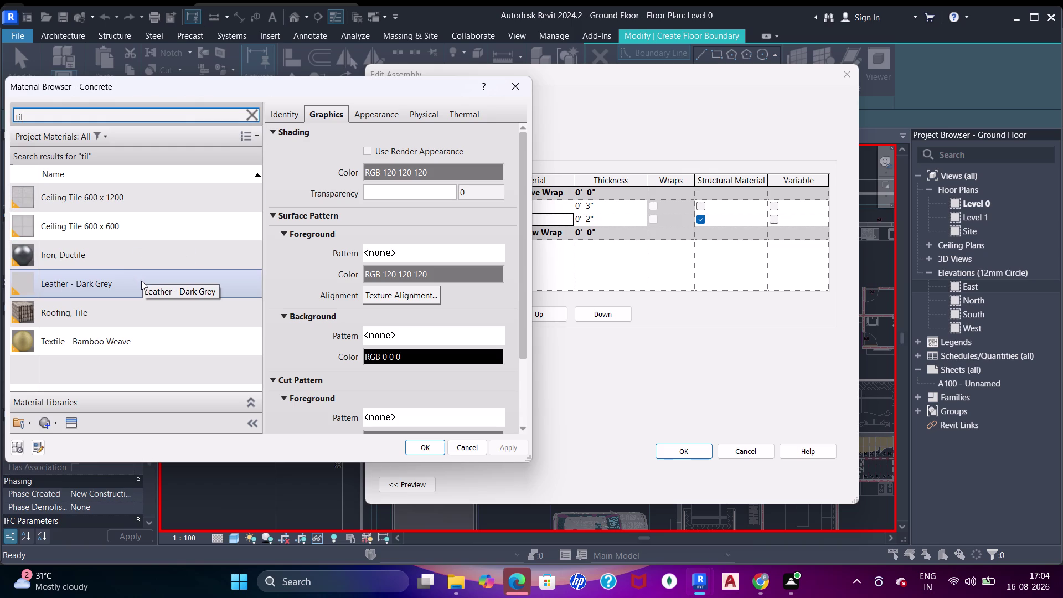
click(254, 118)
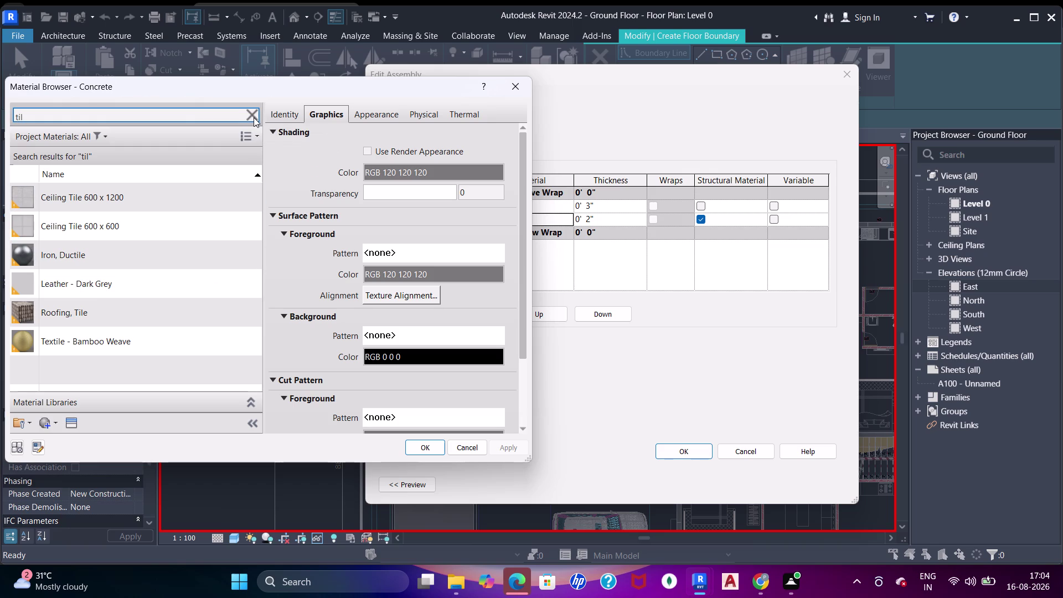
key(shift+t)
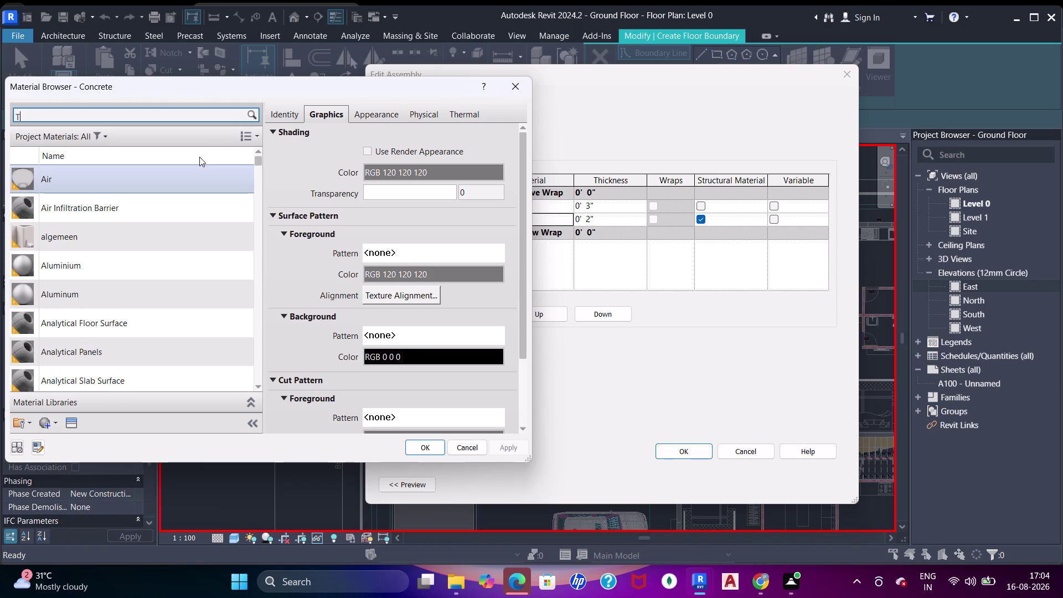
key(BackSpace)
text(sa)
text(n)
click(143, 303)
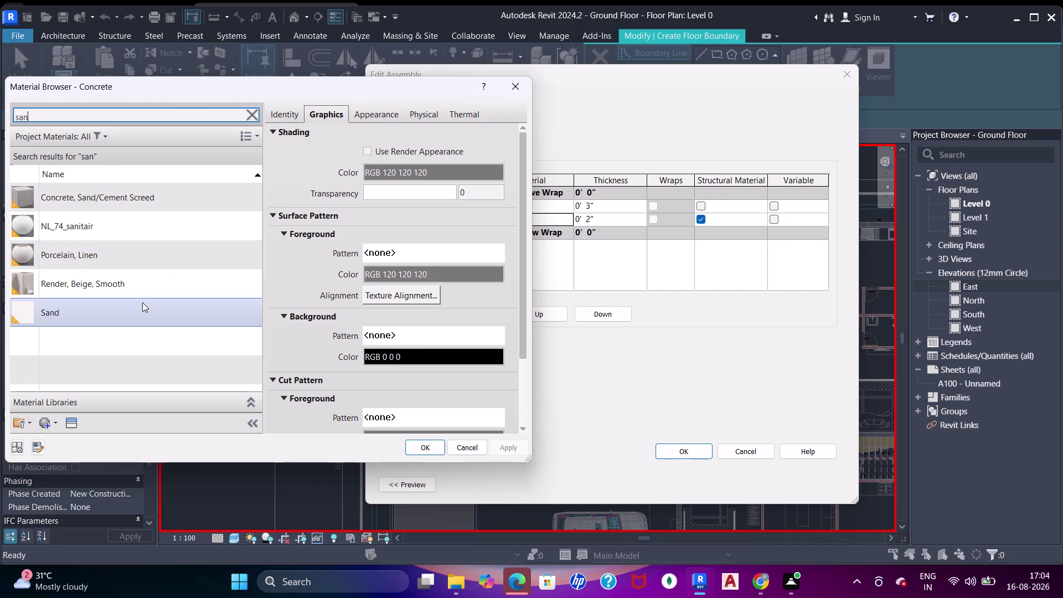
click(464, 418)
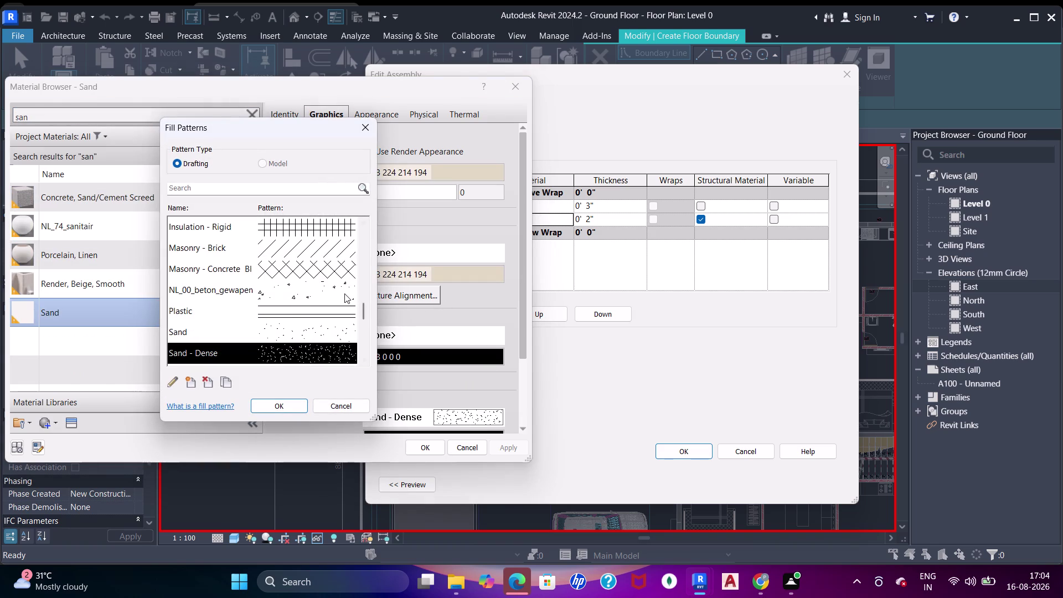
Set Sand's cut foreground pattern to Diagonal up.
scroll(up, 3)
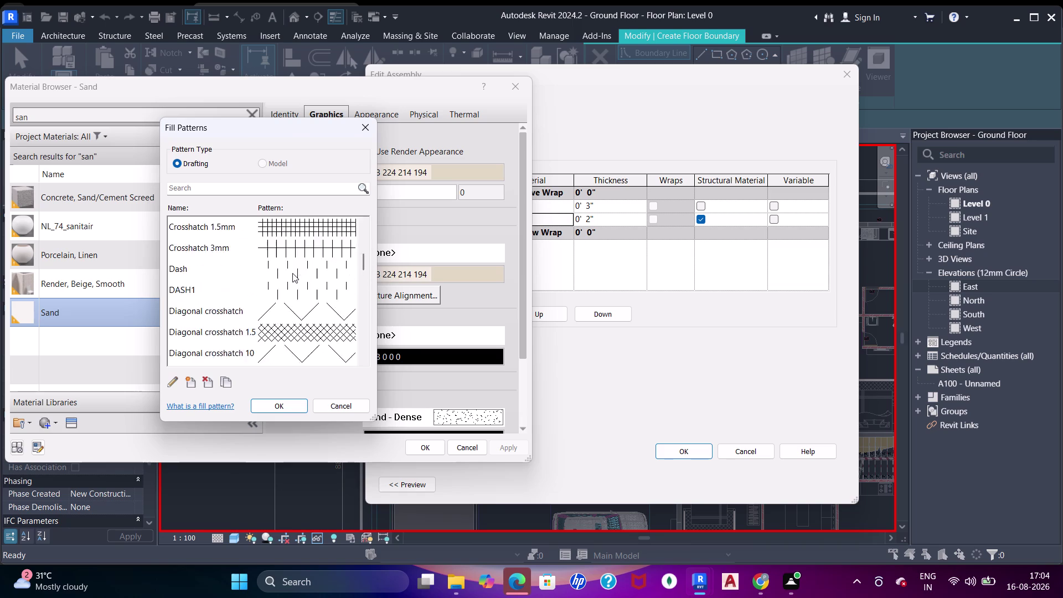
scroll(up, 3)
scroll(up, 3)
scroll(down, 3)
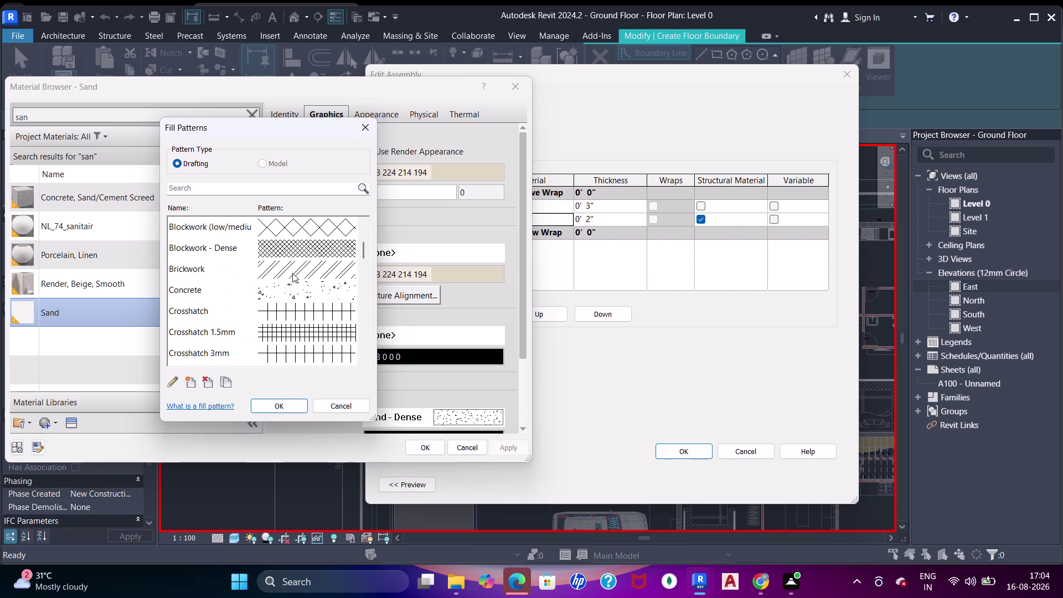
scroll(down, 3)
scroll(down, 3)
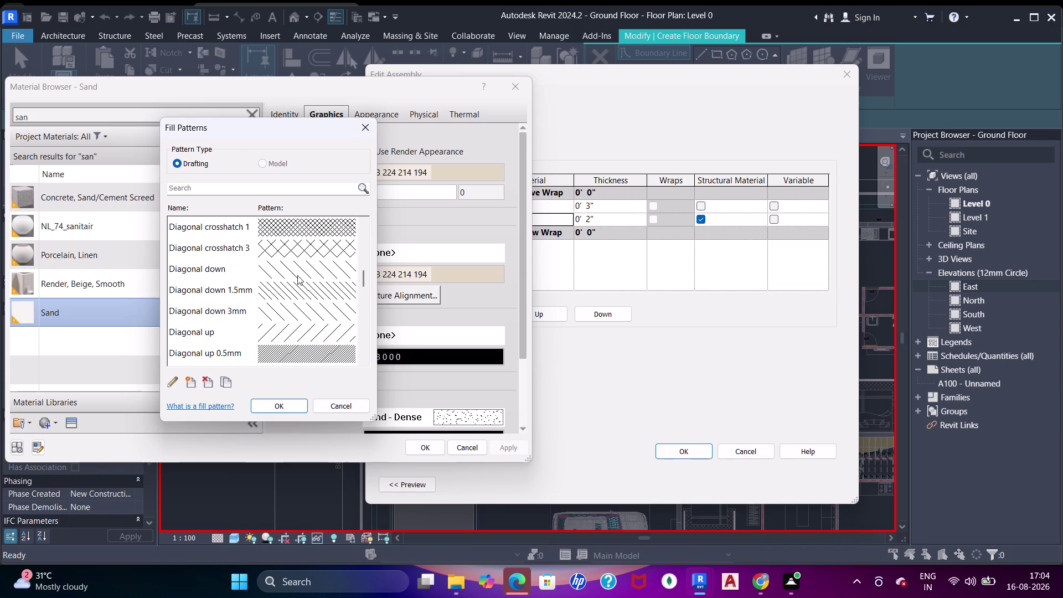
click(302, 331)
click(295, 400)
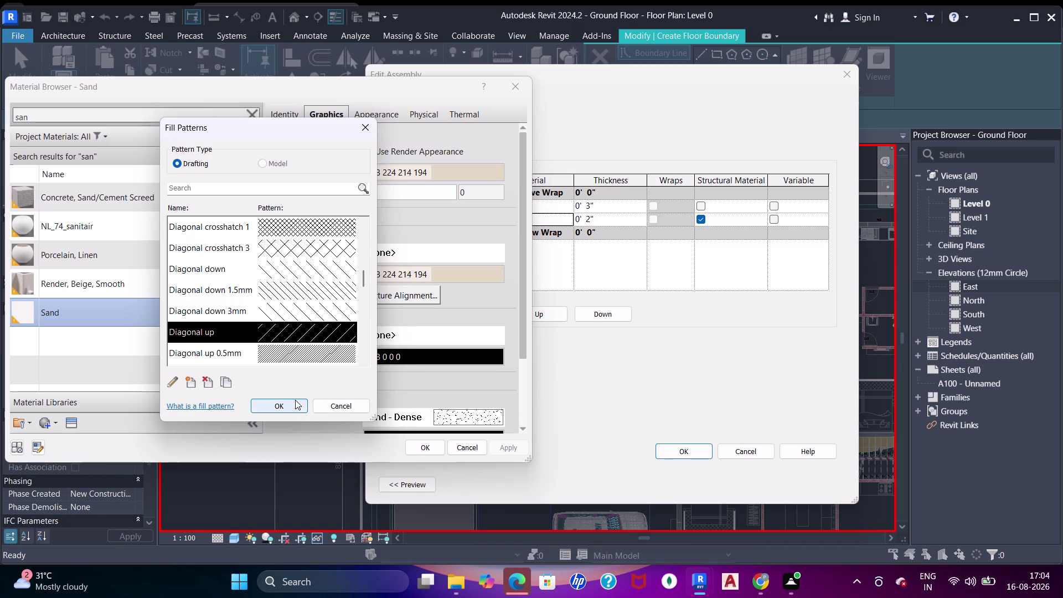
Set the cut background pattern to Diagonal up and bring up the surface pattern colour picker.
scroll(down, 3)
click(460, 383)
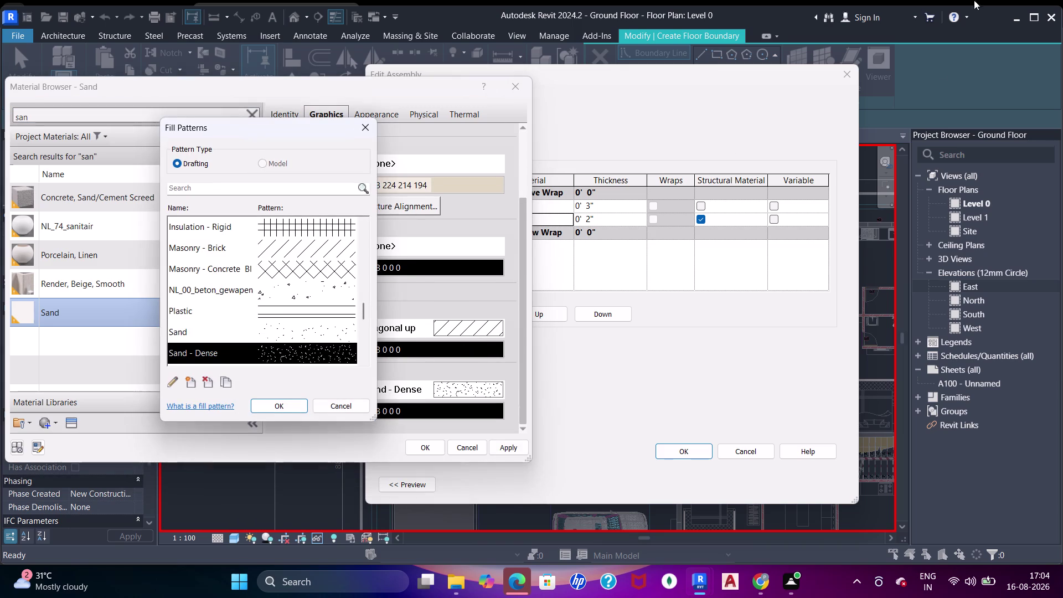
scroll(down, 3)
scroll(up, 3)
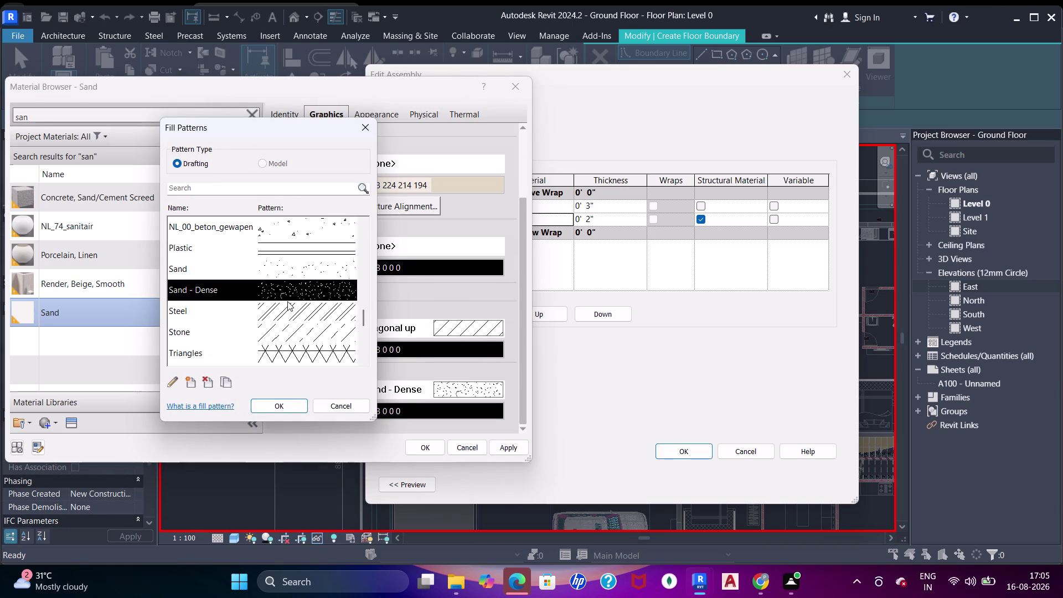
scroll(down, 3)
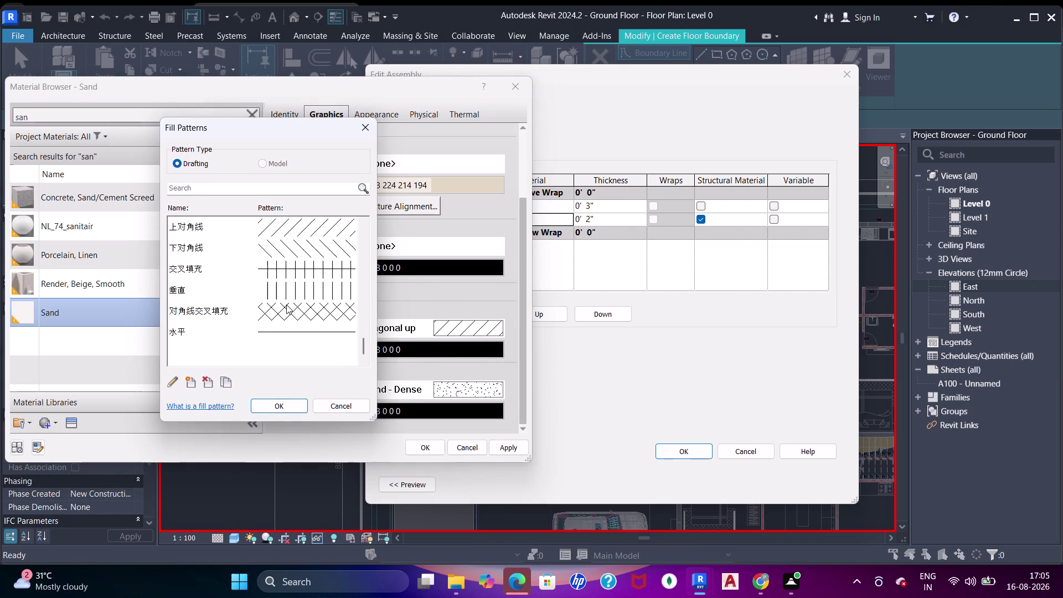
scroll(down, 3)
scroll(up, 3)
scroll(up, 3)
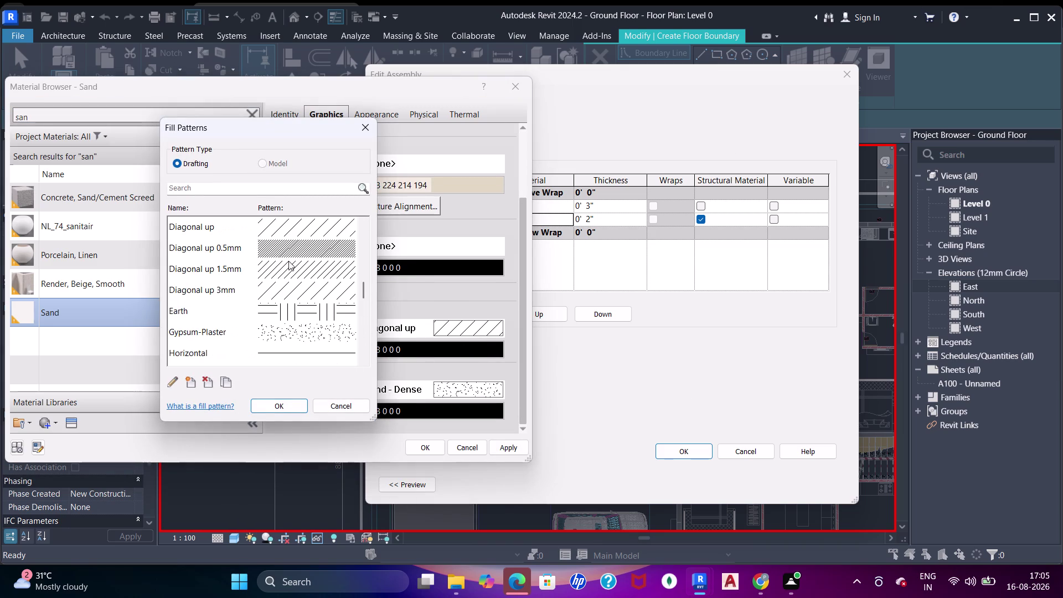
click(298, 230)
click(281, 401)
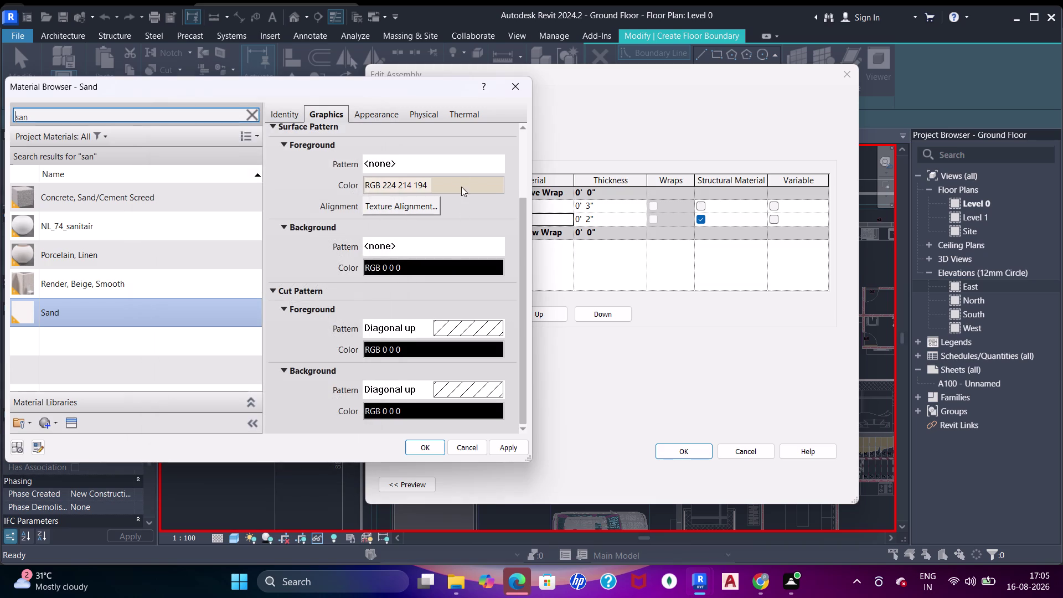
click(438, 187)
Make Sand's surface pattern colour pale yellow and close the Material Browser.
click(167, 282)
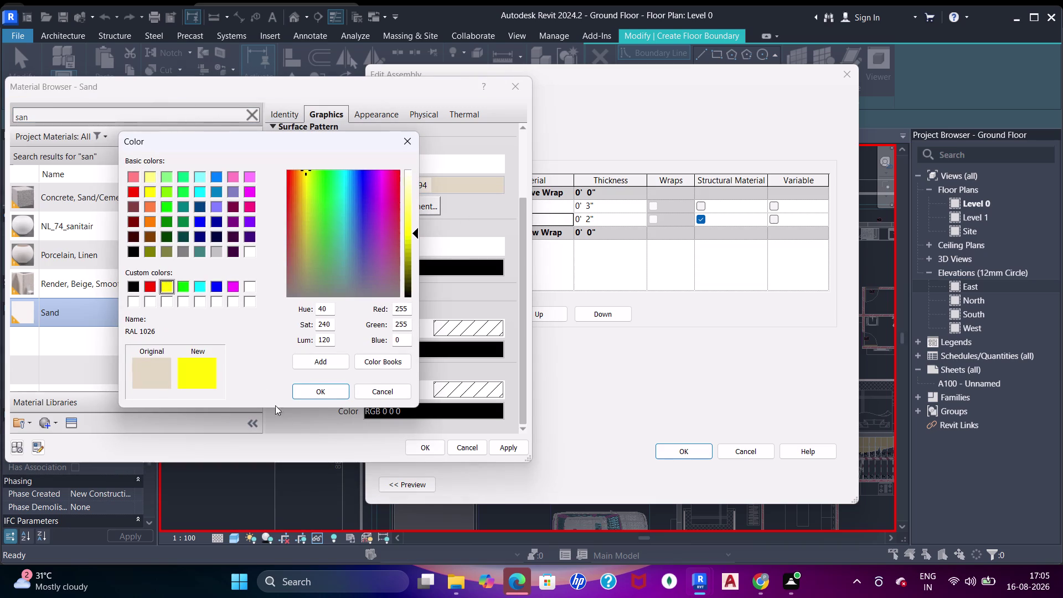
drag(418, 227, 417, 205)
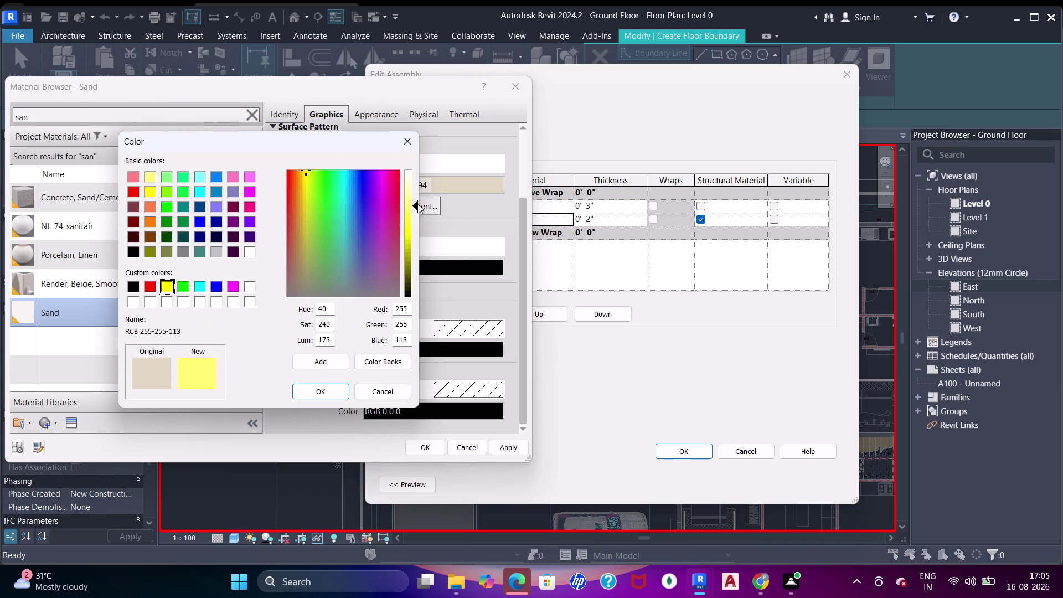
drag(418, 205, 419, 193)
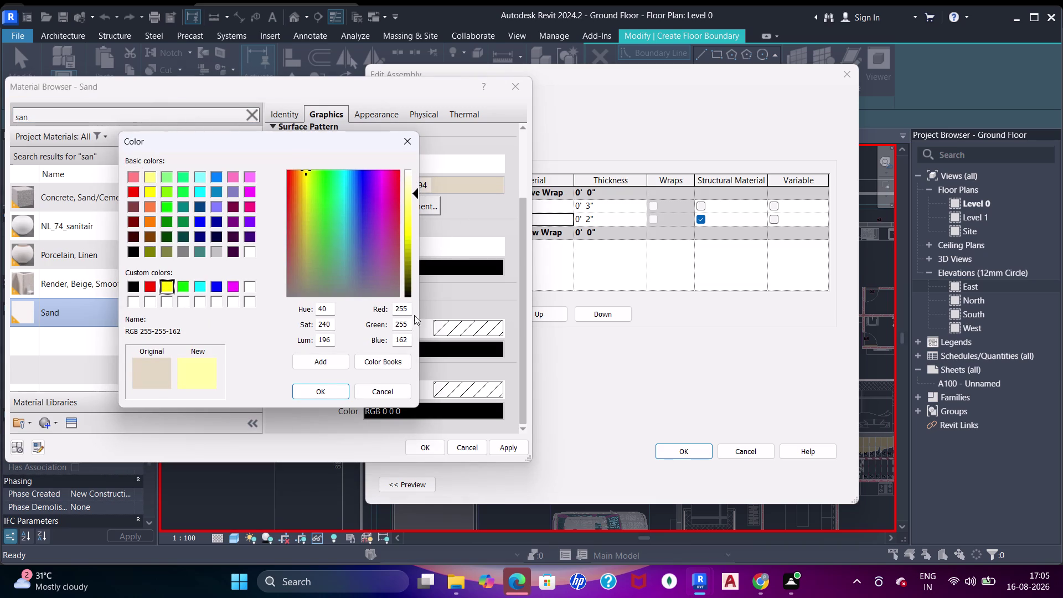
drag(323, 384, 331, 382)
click(328, 388)
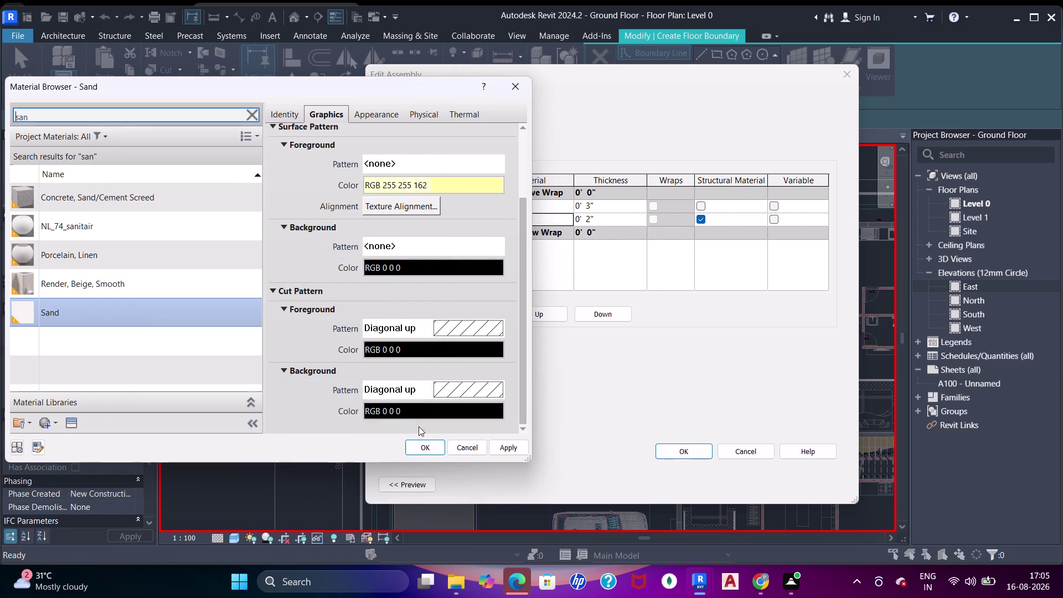
click(511, 452)
drag(425, 450, 445, 403)
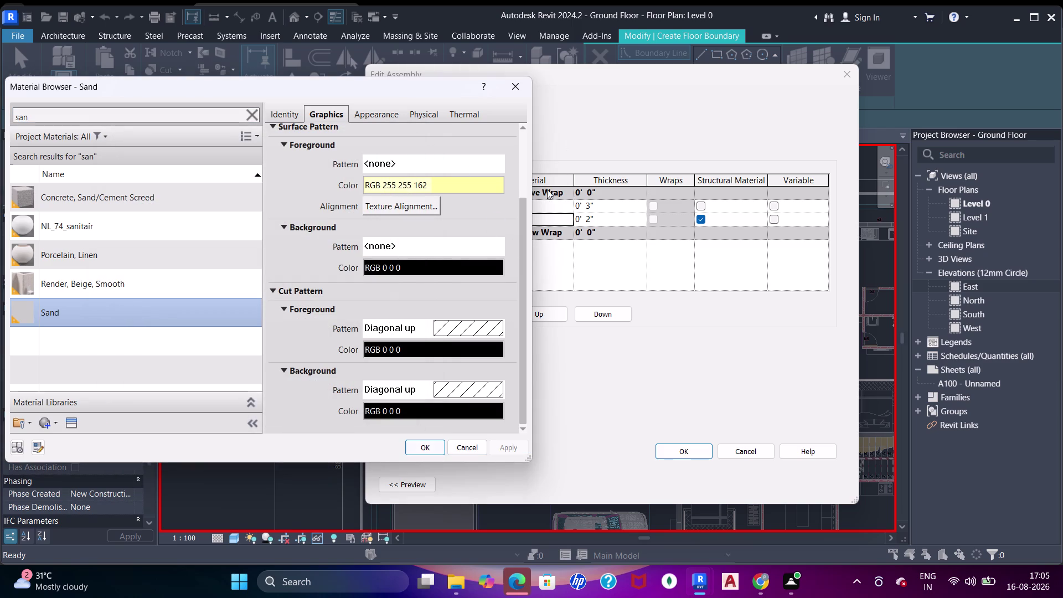
drag(439, 445, 444, 440)
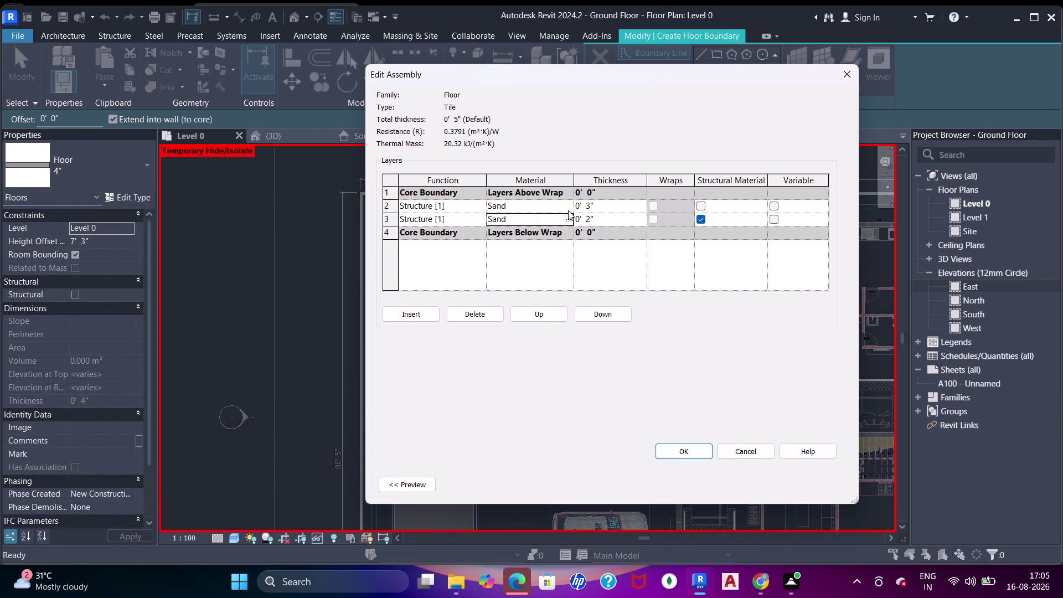
Change Sand's appearance colour to pale yellow.
click(569, 205)
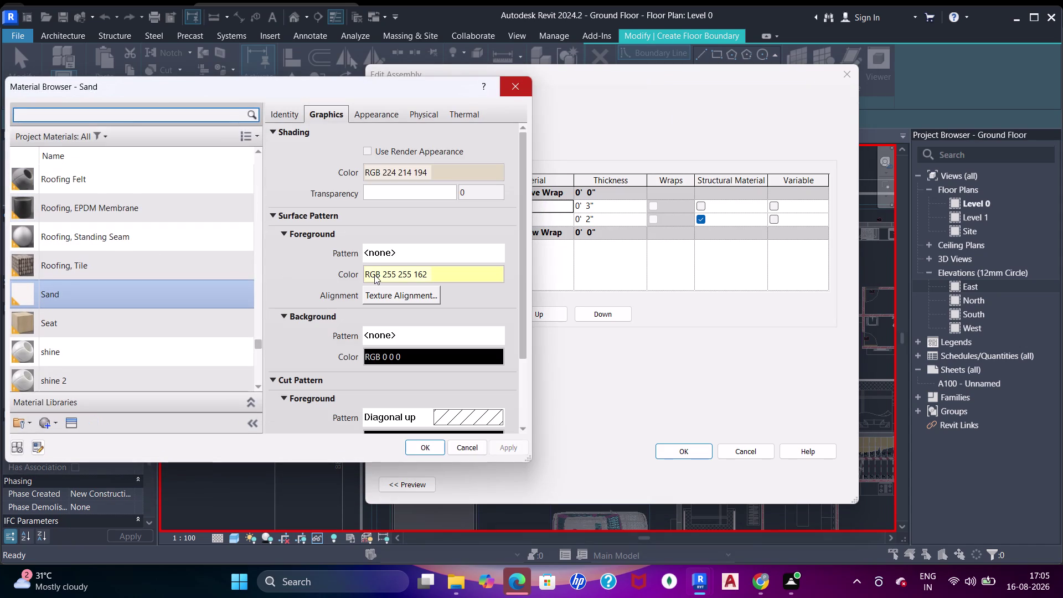
click(376, 274)
drag(415, 143, 398, 138)
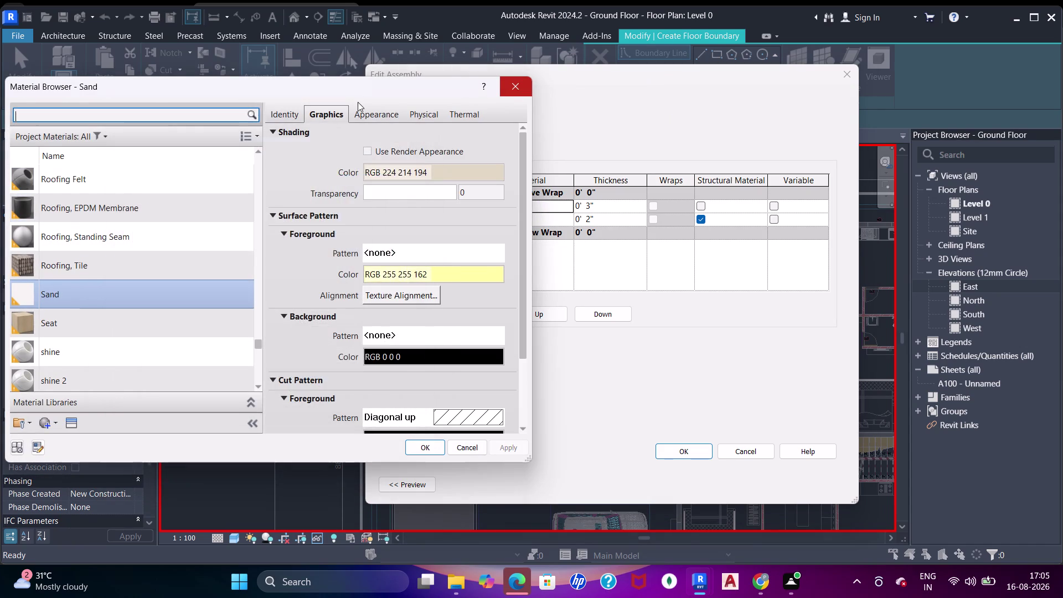
click(366, 117)
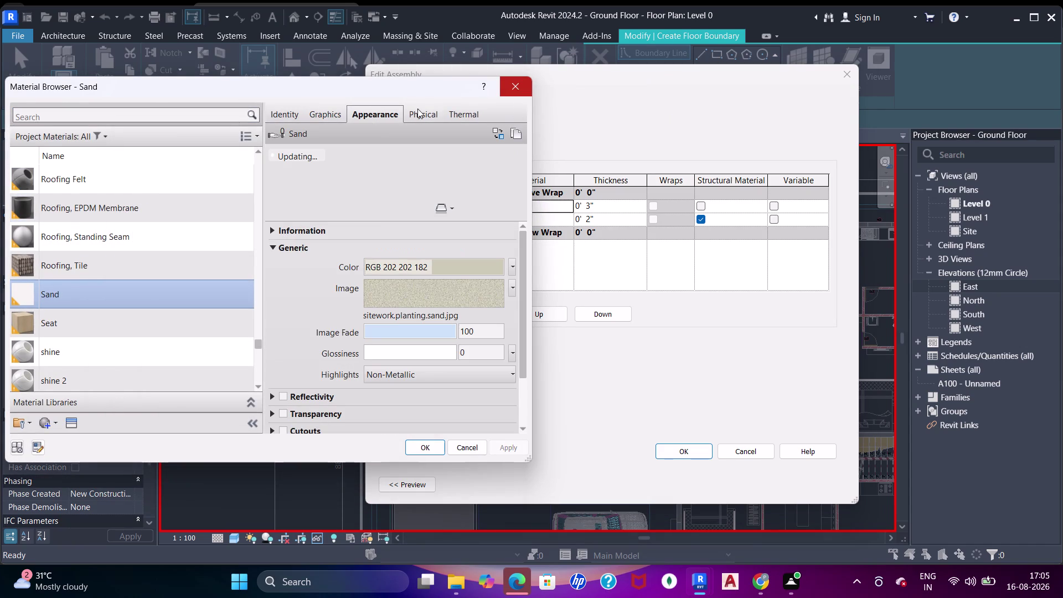
click(385, 262)
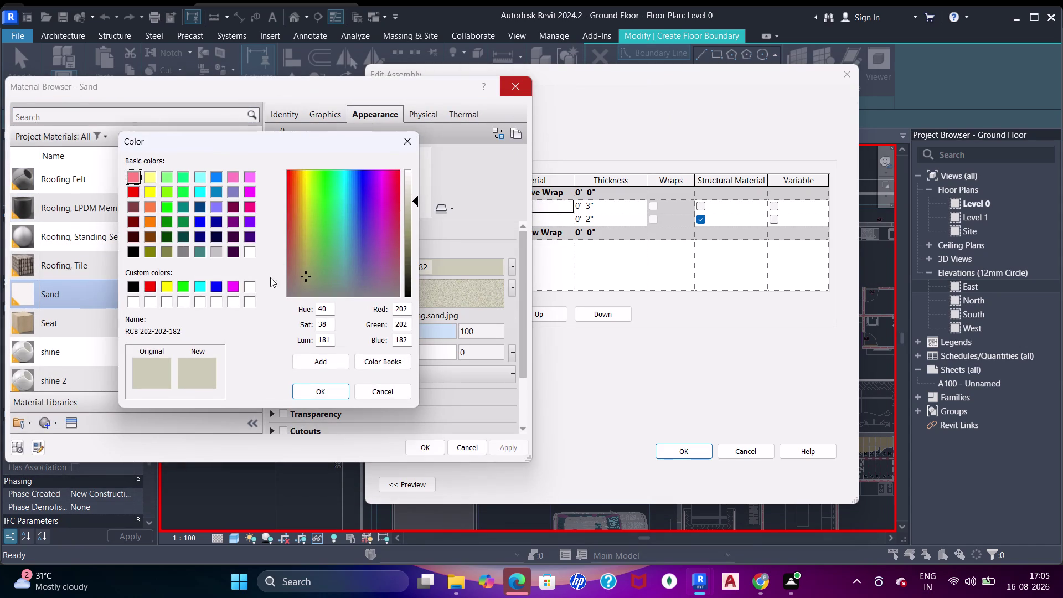
click(171, 286)
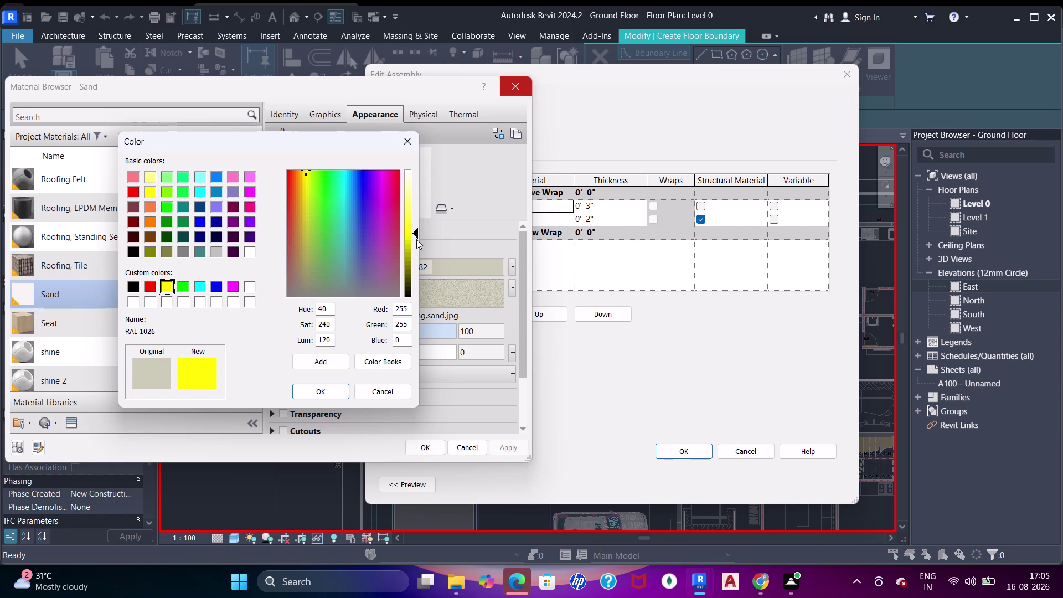
drag(417, 230, 419, 199)
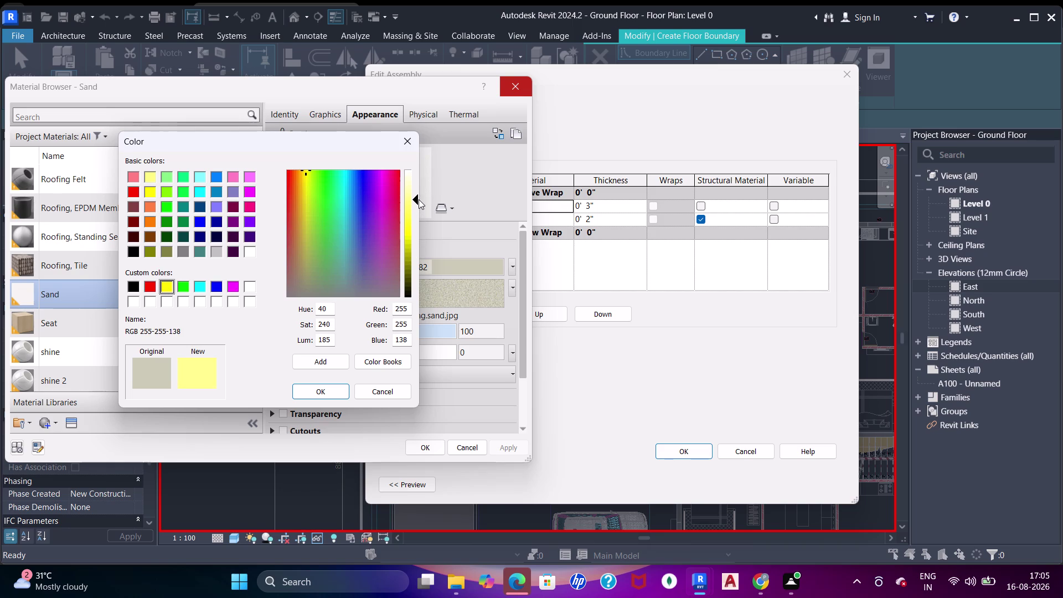
drag(419, 199, 418, 199)
click(325, 388)
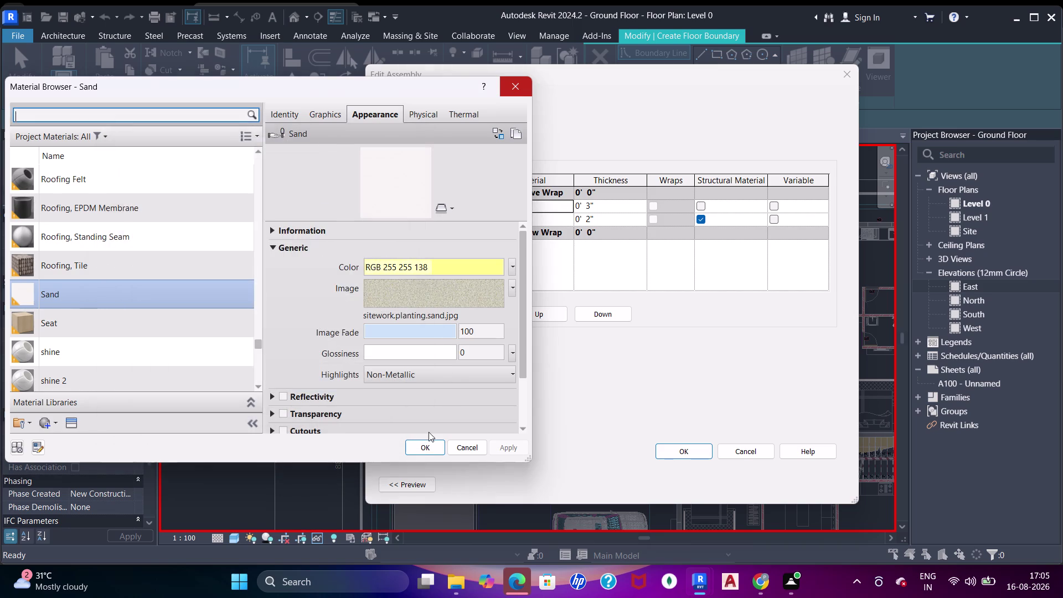
click(486, 442)
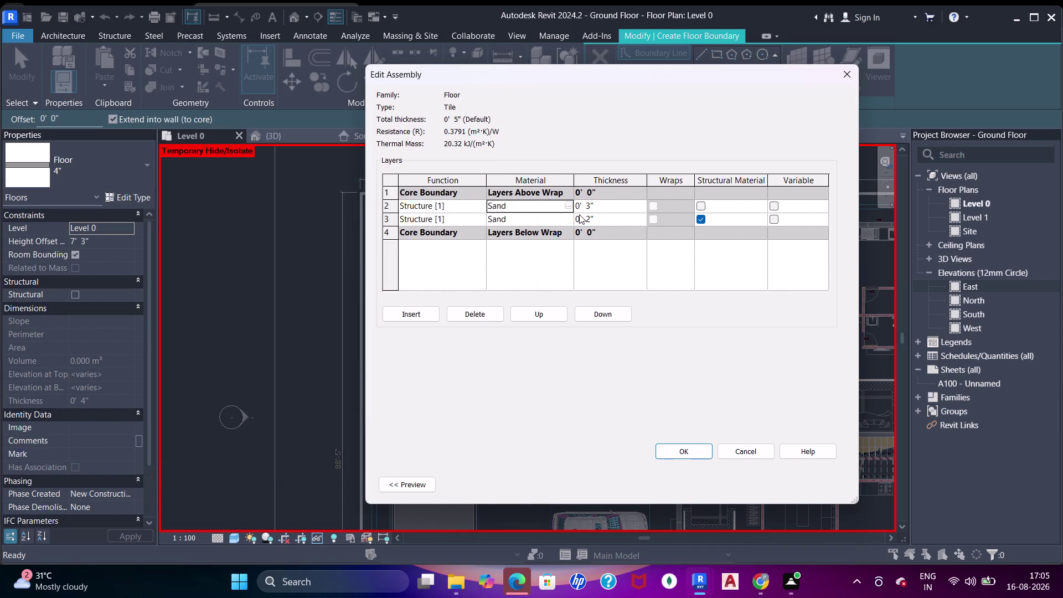
Tint the top layer's sand texture image pale yellow.
click(568, 206)
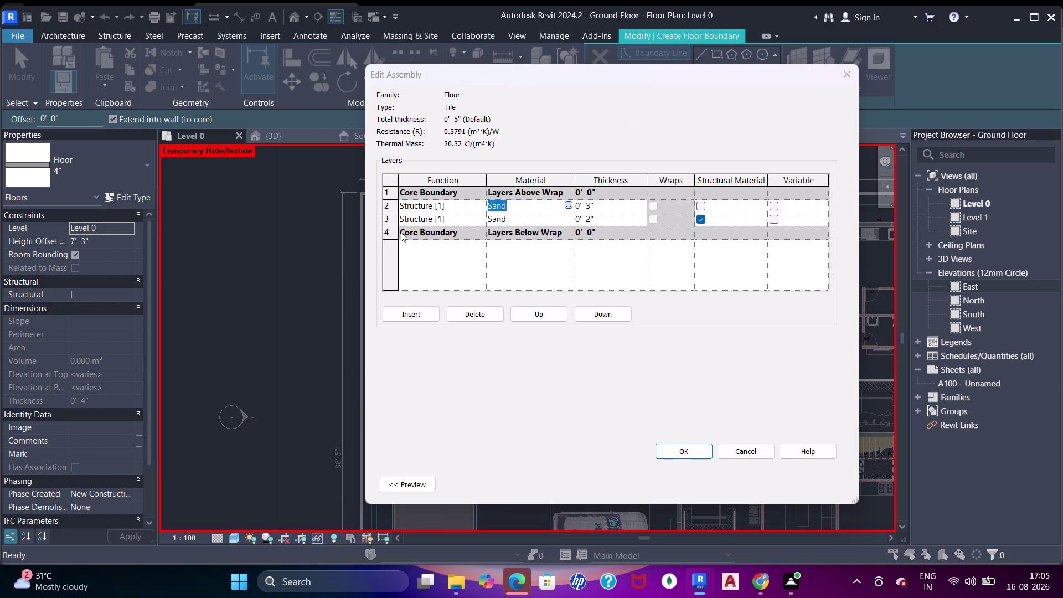
click(395, 298)
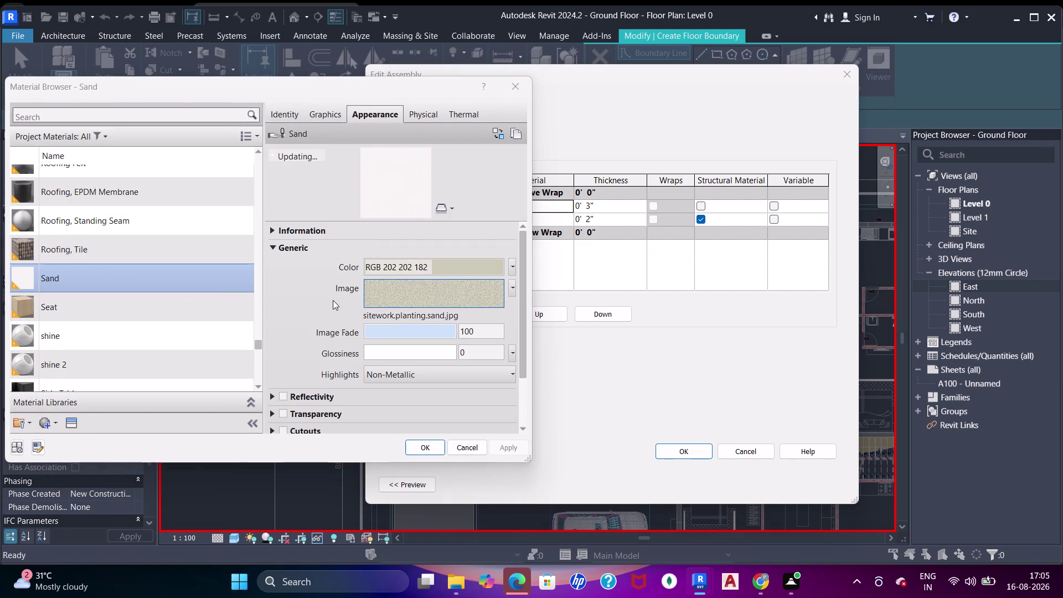
click(390, 269)
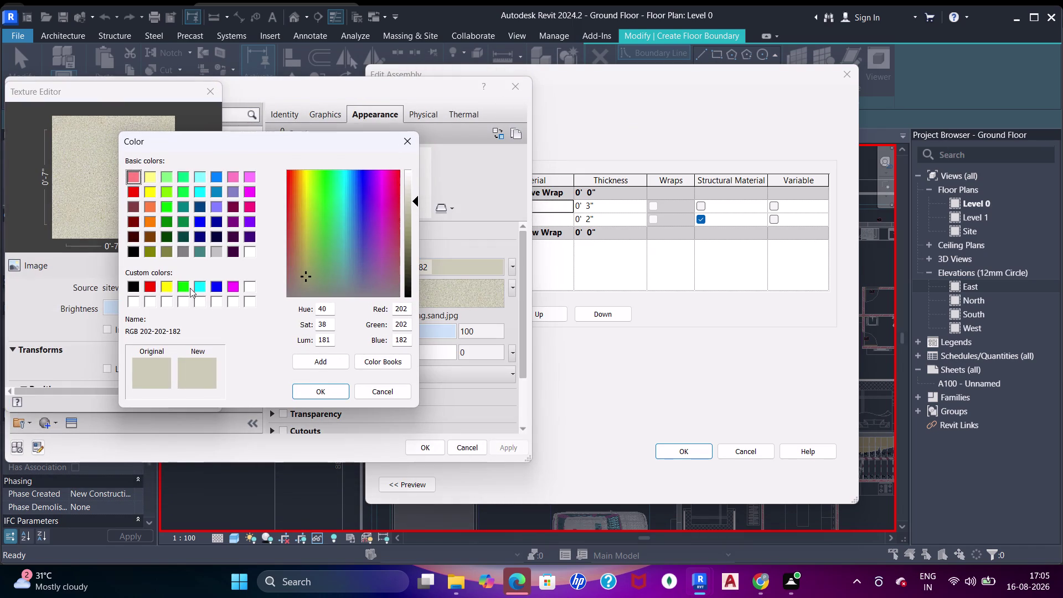
click(170, 289)
drag(415, 231, 417, 214)
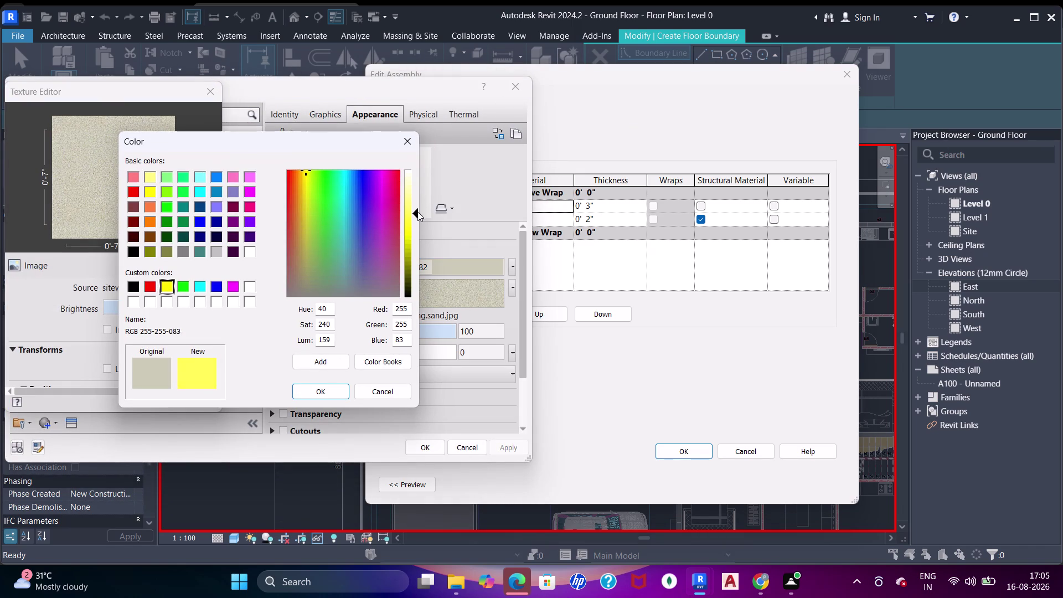
drag(417, 213, 418, 196)
click(319, 391)
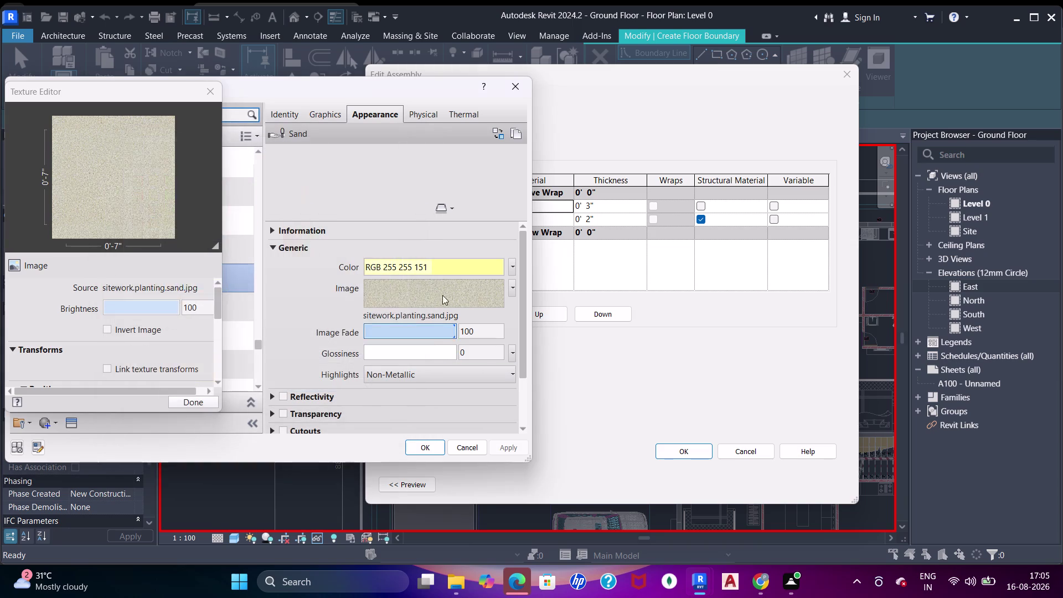
Apply the material changes and confirm the 5" Tile floor assembly.
click(323, 121)
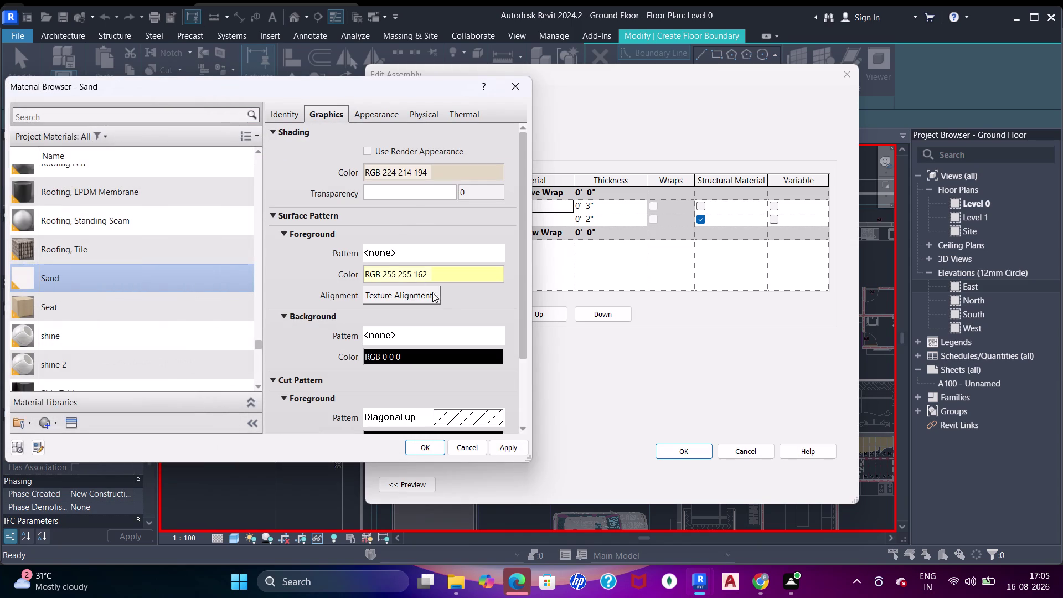
drag(499, 444, 488, 444)
click(426, 442)
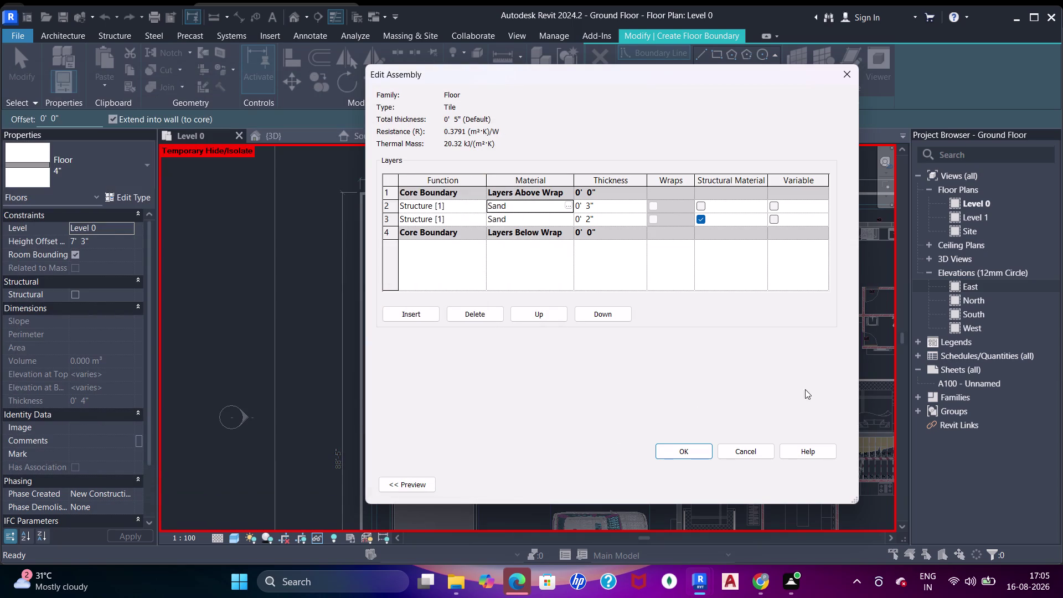
click(695, 448)
click(819, 486)
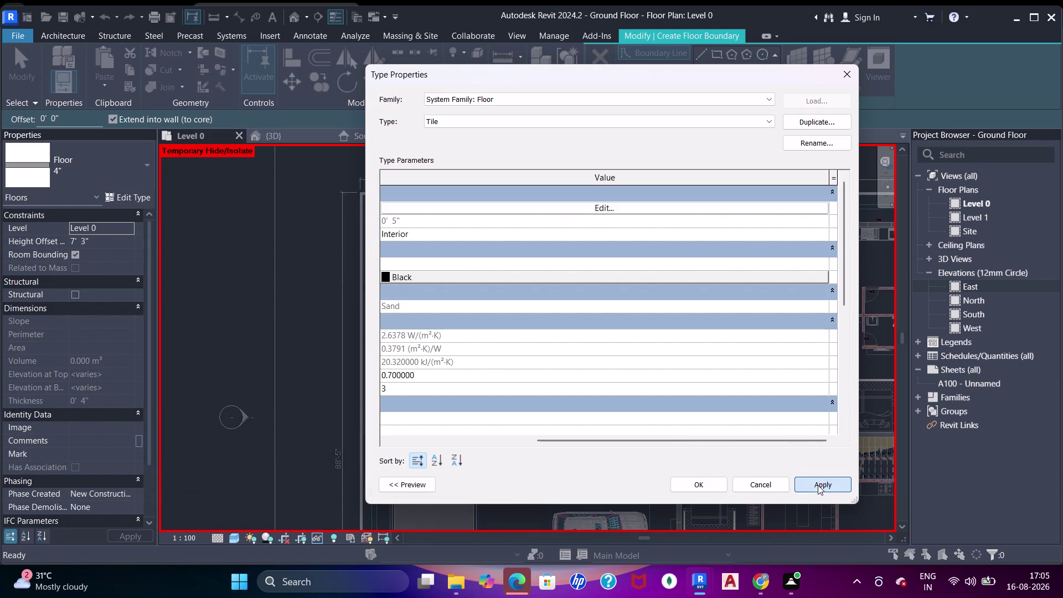
Confirm the Tile floor type and draw a boundary line across the doorway.
click(703, 483)
scroll(up, 3)
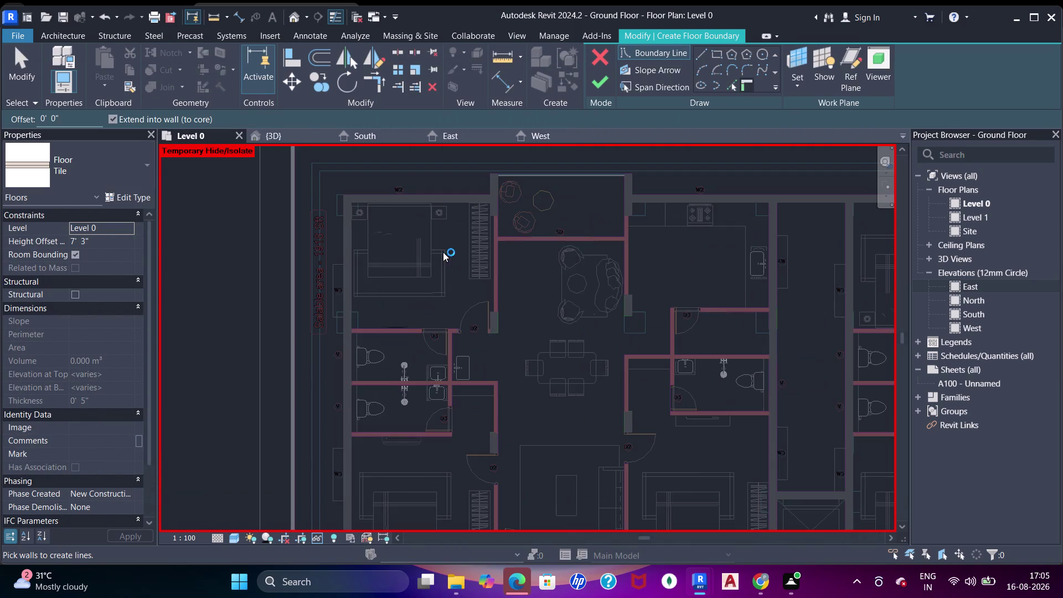
click(717, 58)
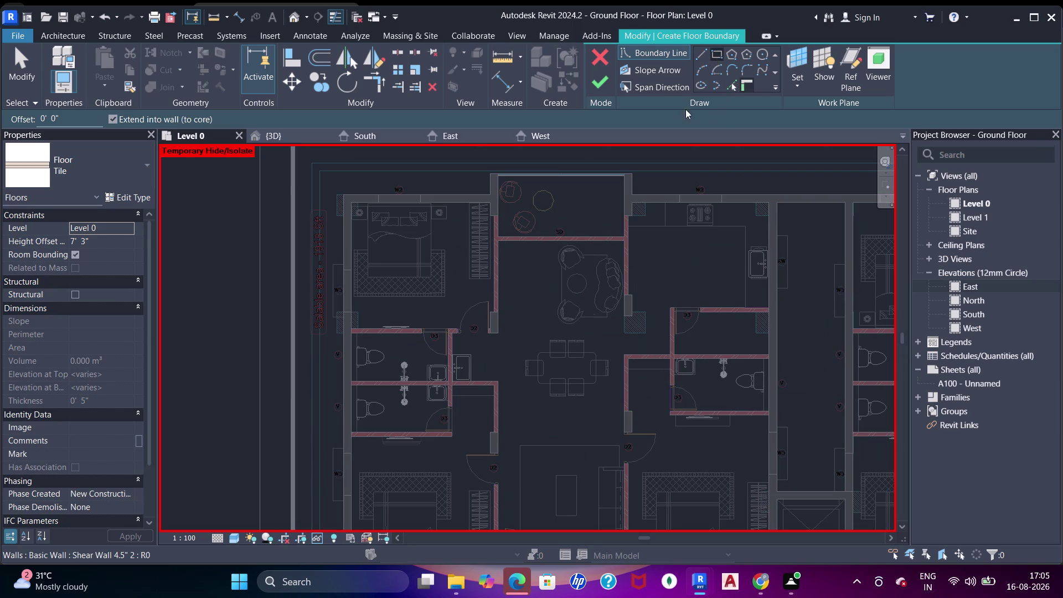
click(352, 202)
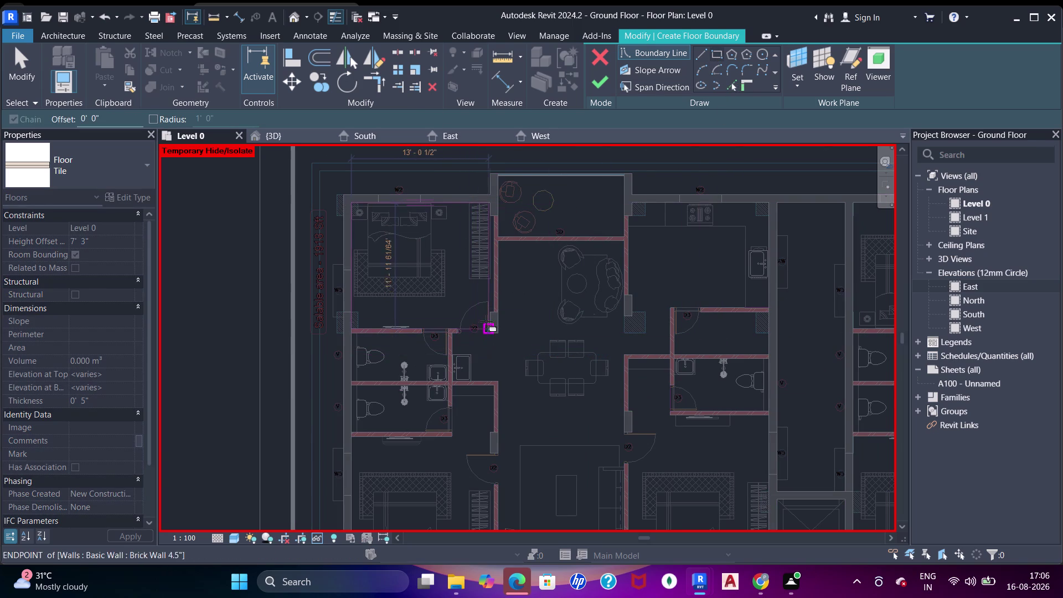
scroll(up, 3)
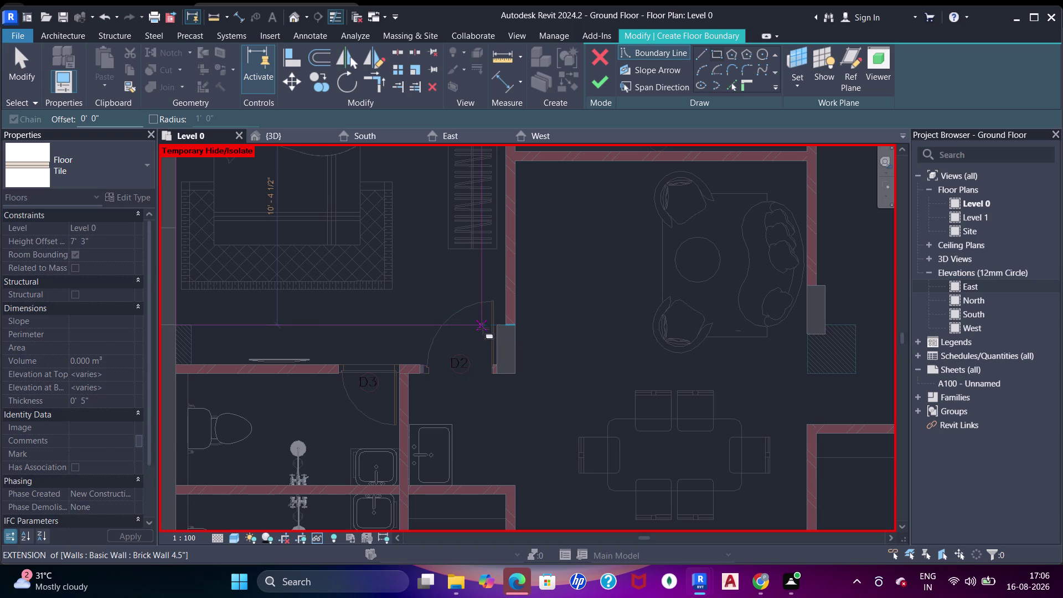
scroll(down, 3)
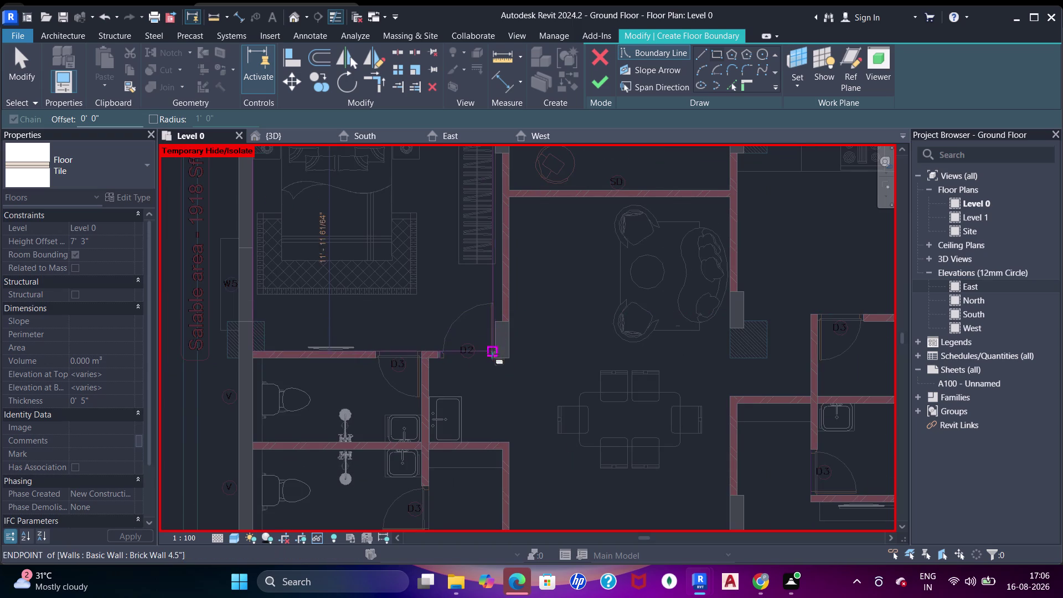
scroll(up, 3)
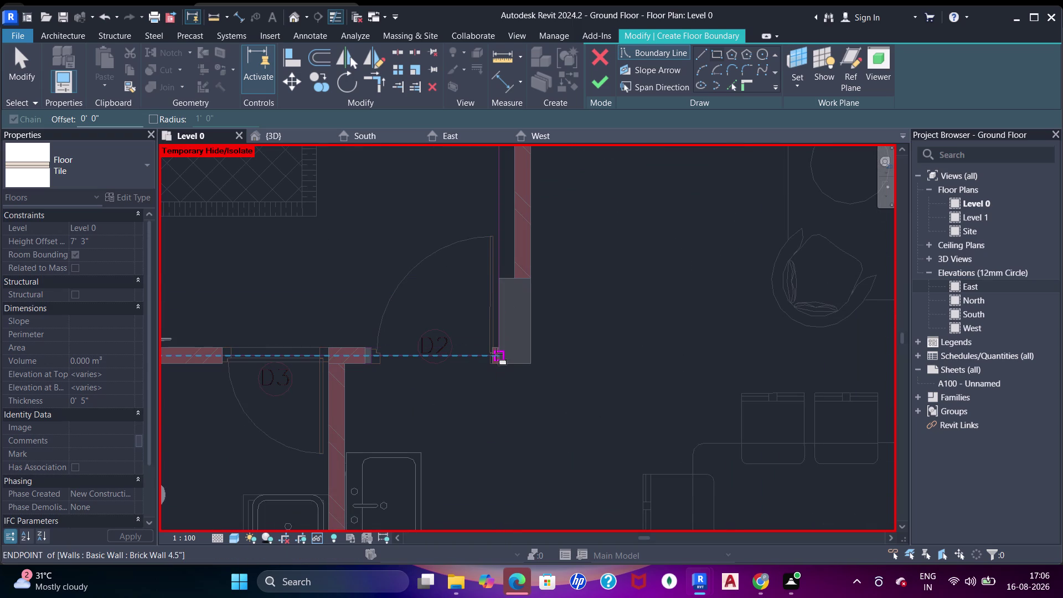
click(496, 354)
scroll(down, 3)
middle_drag(467, 322, 573, 321)
middle_drag(348, 338, 461, 335)
Align the doorway boundary line to the wall face.
key(Escape)
key(Escape)
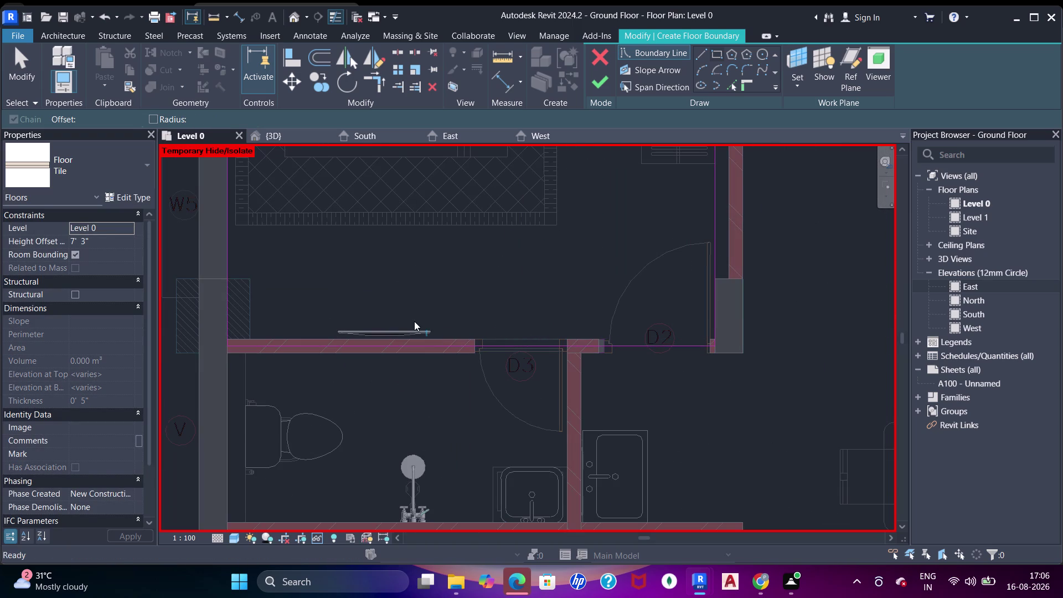
key(Escape)
scroll(up, 3)
key(a)
key(a)
key(a)
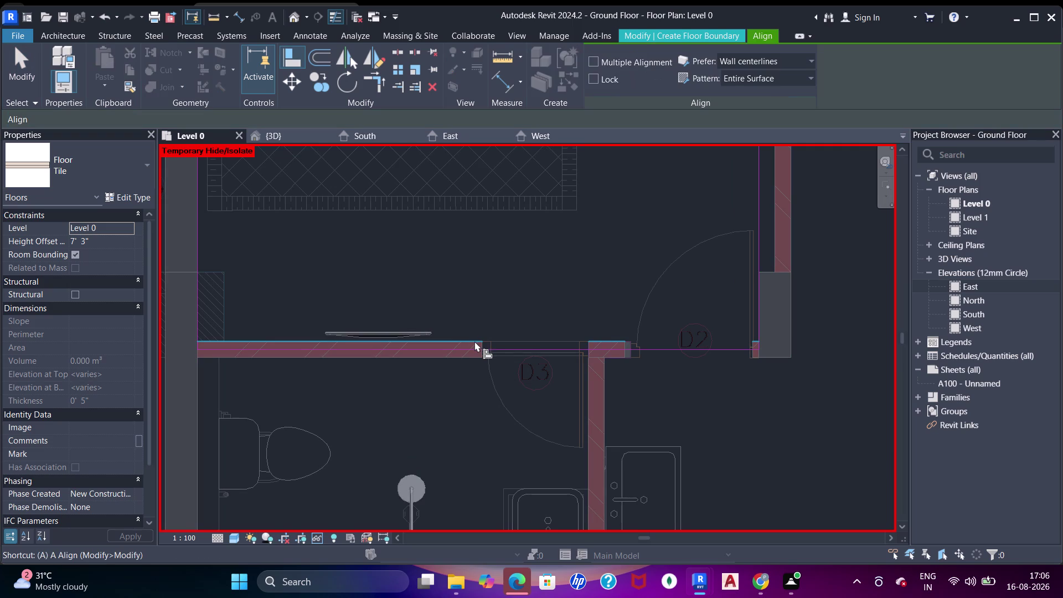
click(474, 341)
click(474, 349)
scroll(down, 3)
middle_drag(495, 331, 476, 342)
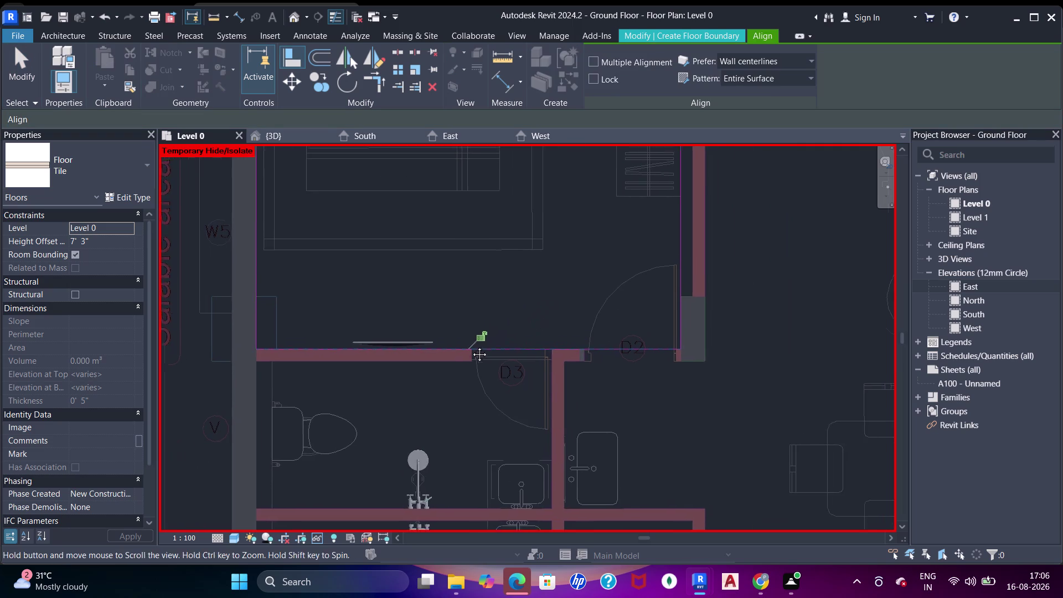
middle_drag(476, 343, 471, 346)
scroll(down, 3)
middle_drag(580, 295, 535, 376)
scroll(up, 3)
middle_drag(633, 286, 631, 305)
key(Escape)
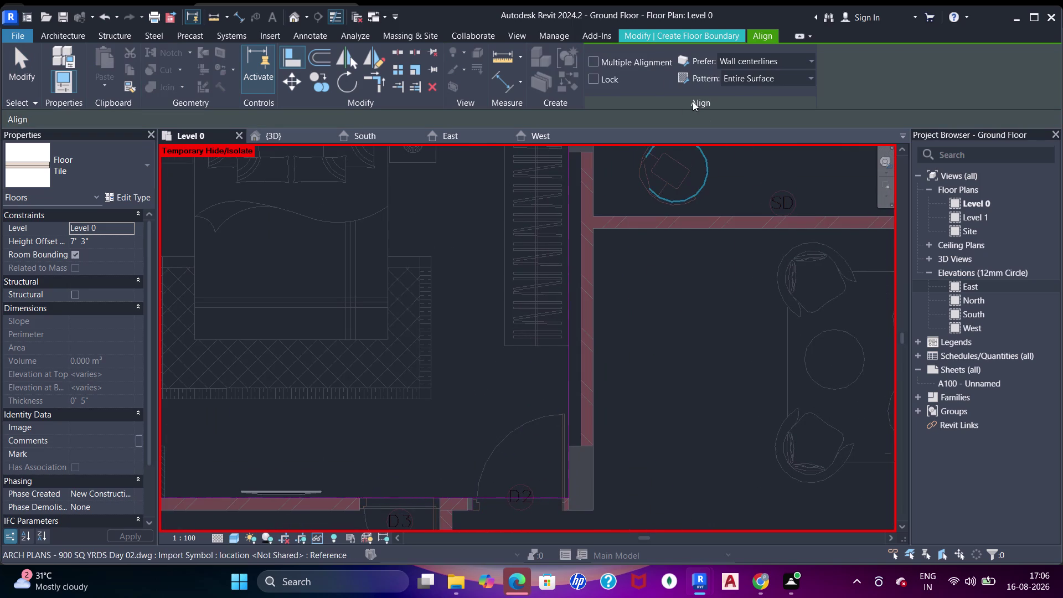
key(Escape)
key(Escape)
Trim the boundary lines beside the column into a clean corner with TR.
click(728, 88)
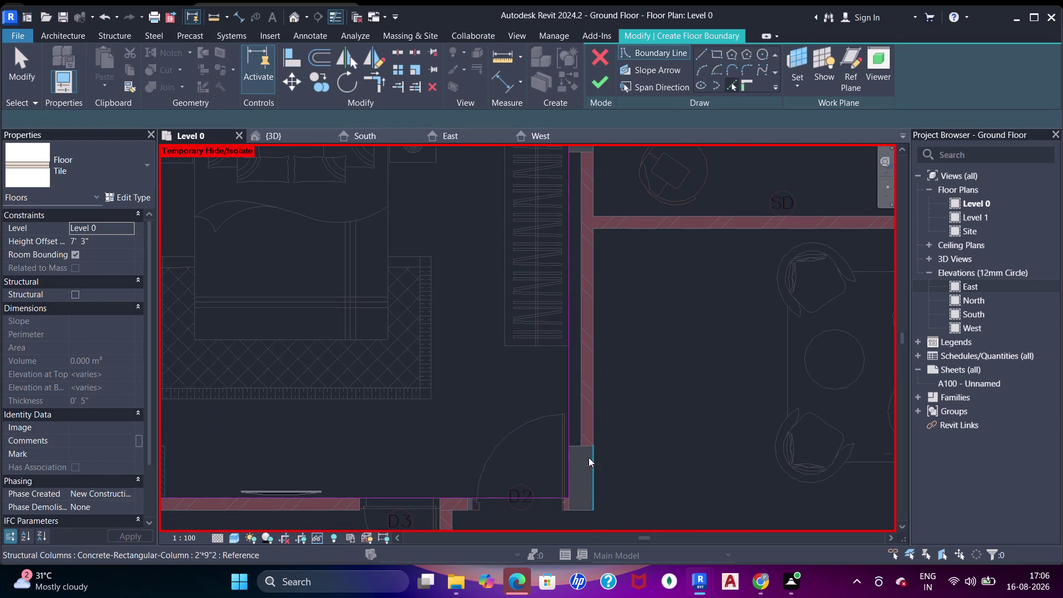
scroll(up, 3)
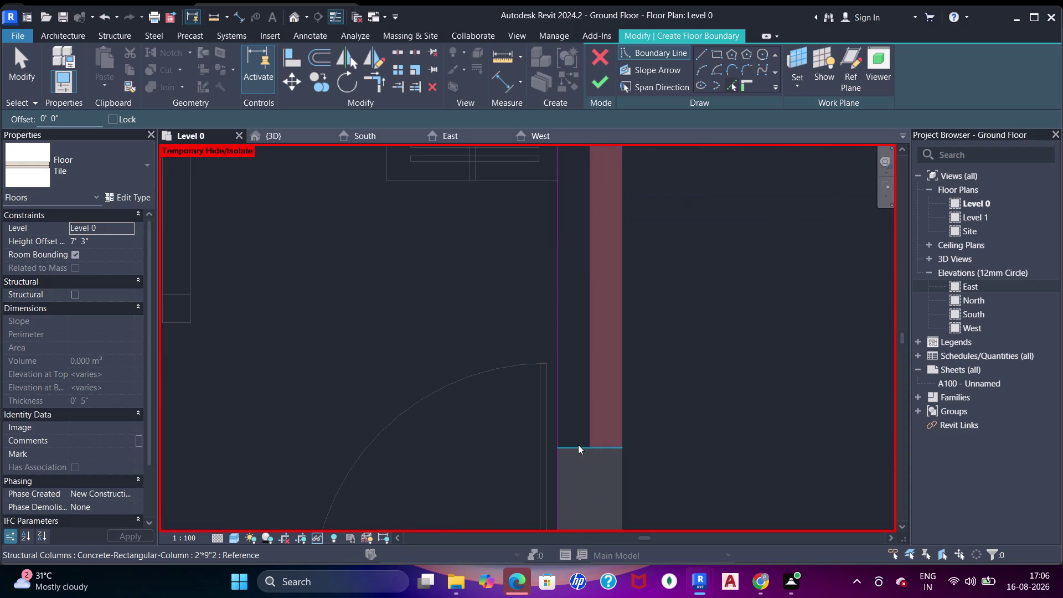
click(578, 444)
click(591, 421)
middle_click(596, 379)
key(Escape)
key(Escape)
text(tr)
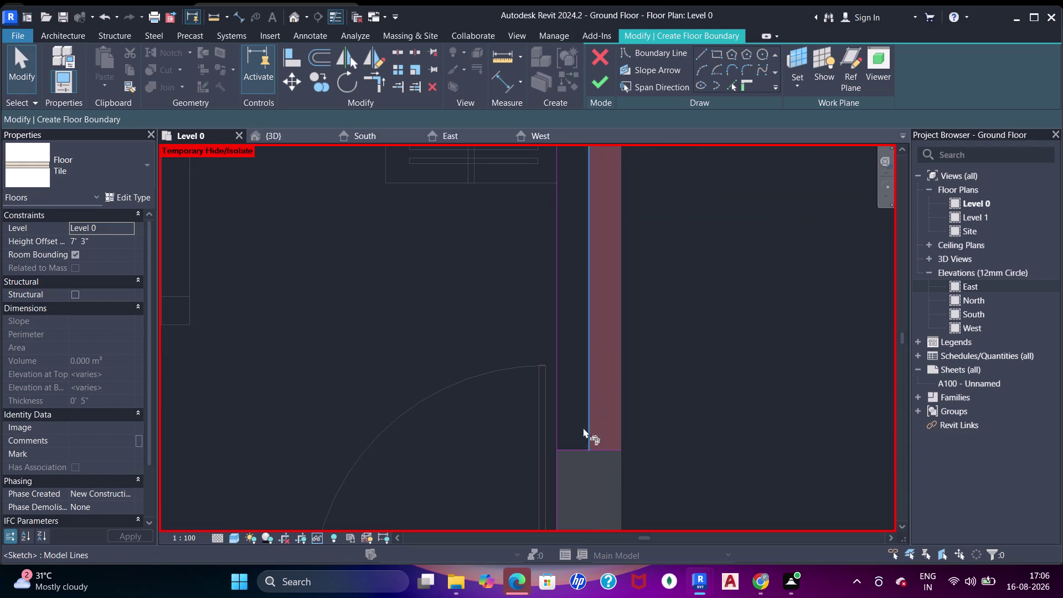
drag(567, 450, 578, 441)
click(592, 420)
drag(557, 470, 568, 466)
click(577, 448)
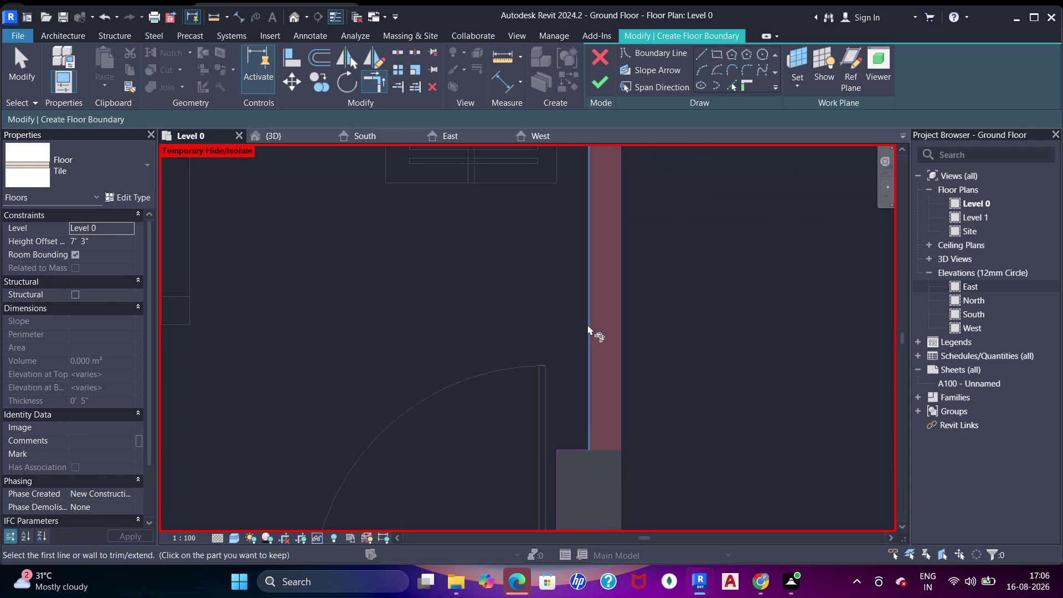
scroll(down, 3)
middle_drag(617, 255, 607, 434)
middle_drag(598, 257, 613, 491)
scroll(up, 3)
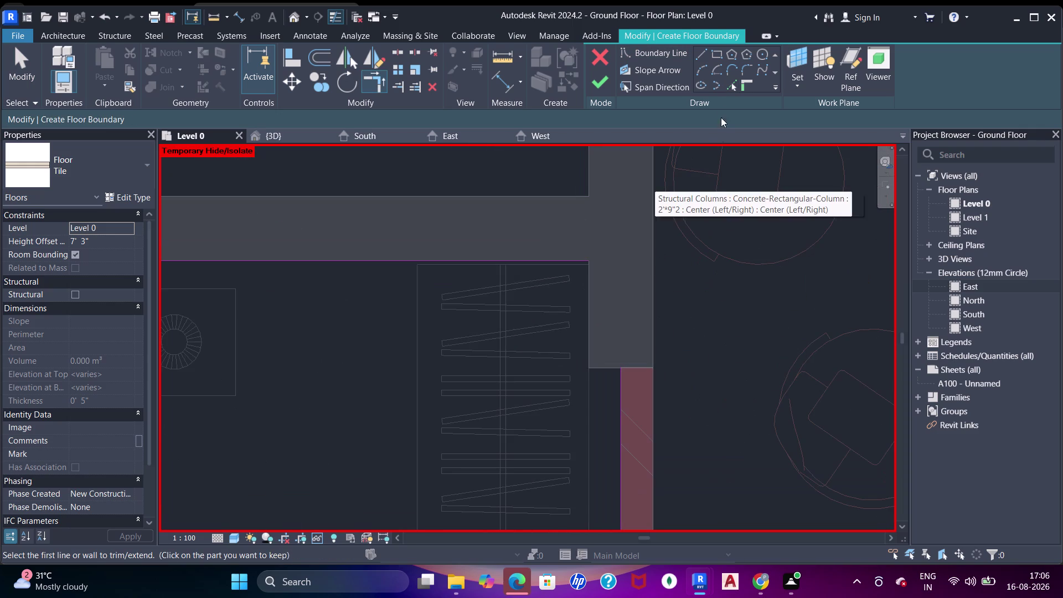
Trim the remaining column corners and finish the floor boundary sketch.
click(733, 78)
click(732, 90)
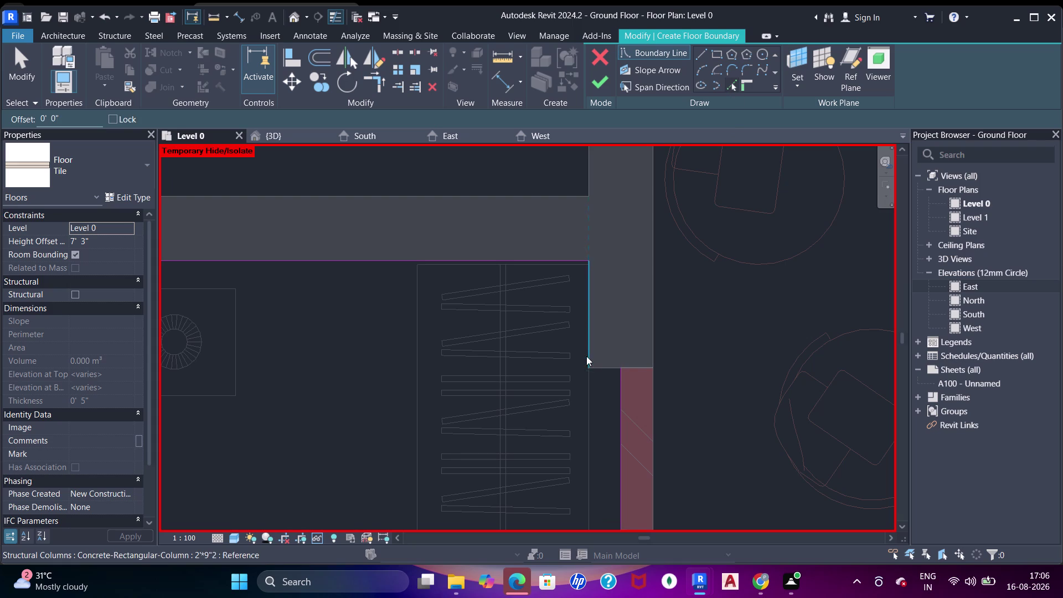
click(586, 355)
click(611, 372)
key(Escape)
key(Escape)
text(tr)
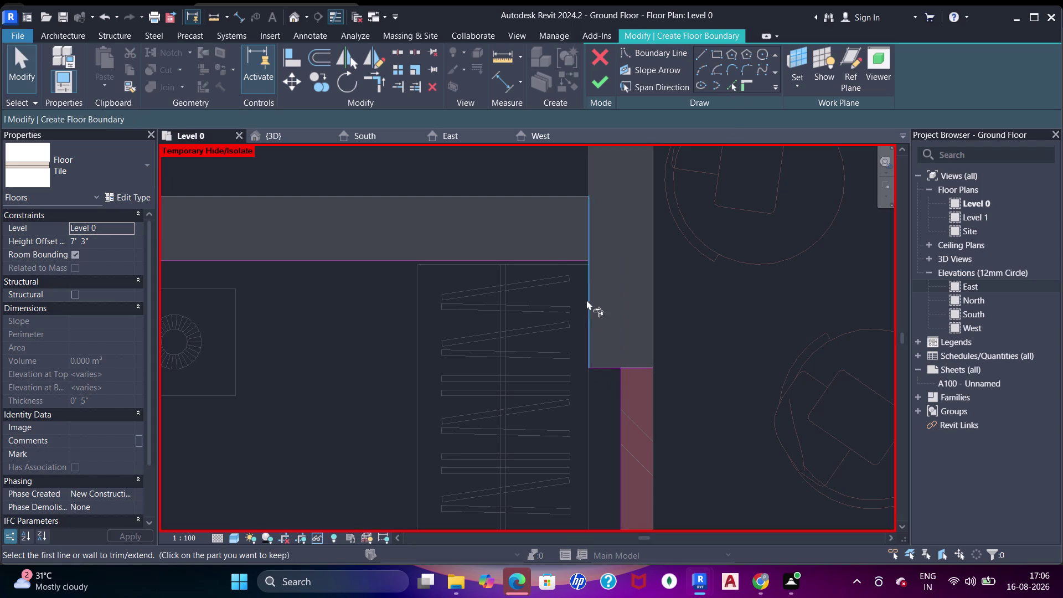
click(552, 258)
click(595, 286)
drag(599, 366, 608, 370)
click(625, 388)
scroll(down, 3)
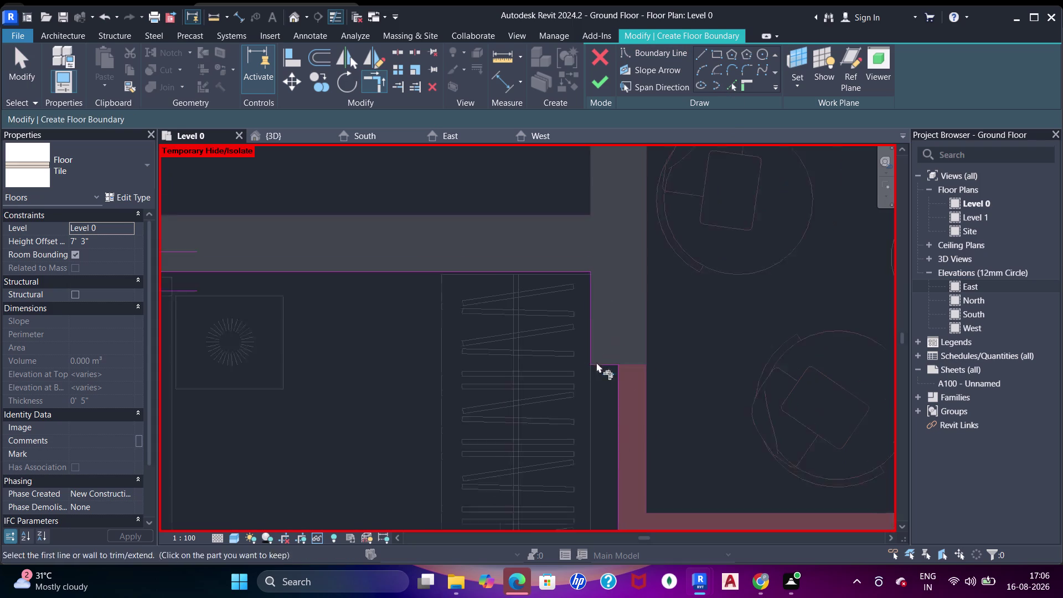
scroll(down, 3)
middle_drag(423, 343, 466, 247)
scroll(up, 3)
scroll(down, 3)
click(590, 85)
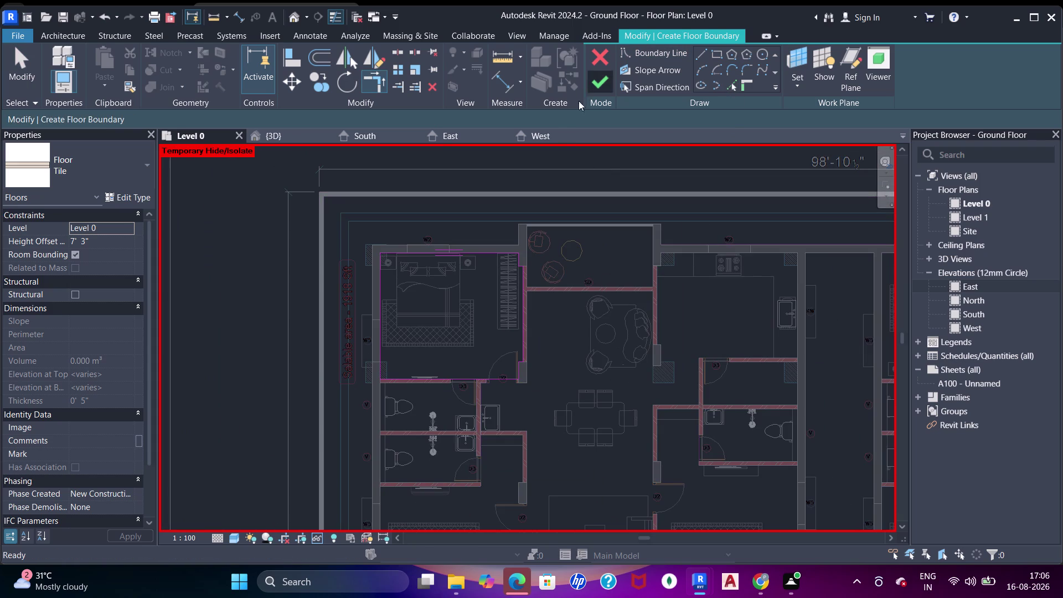
click(273, 136)
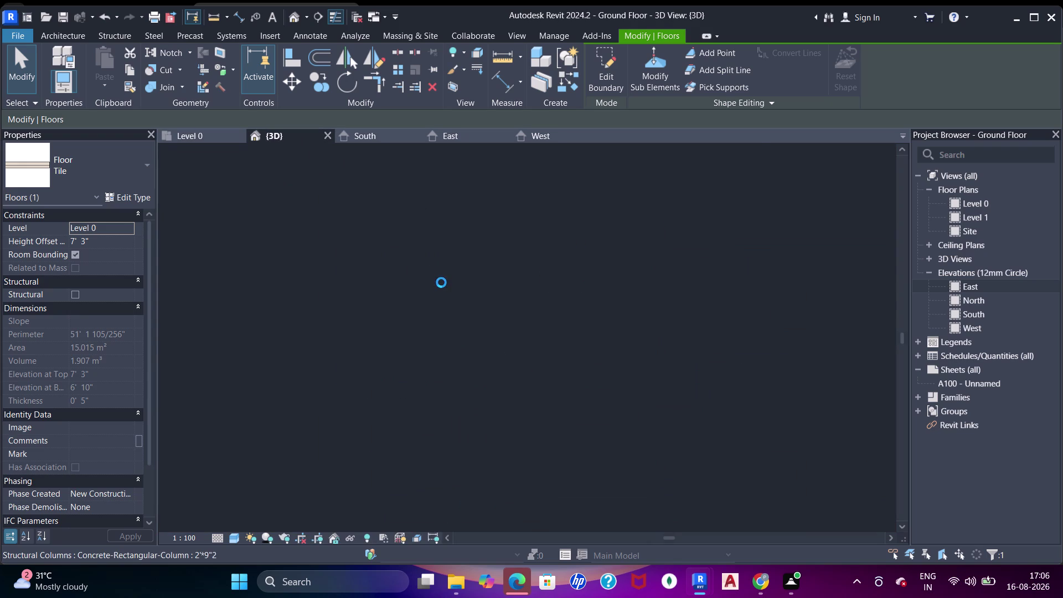
Set the new tile floor's height offset to 0 and accept the overlap warning.
scroll(down, 3)
middle_drag(460, 321, 603, 372)
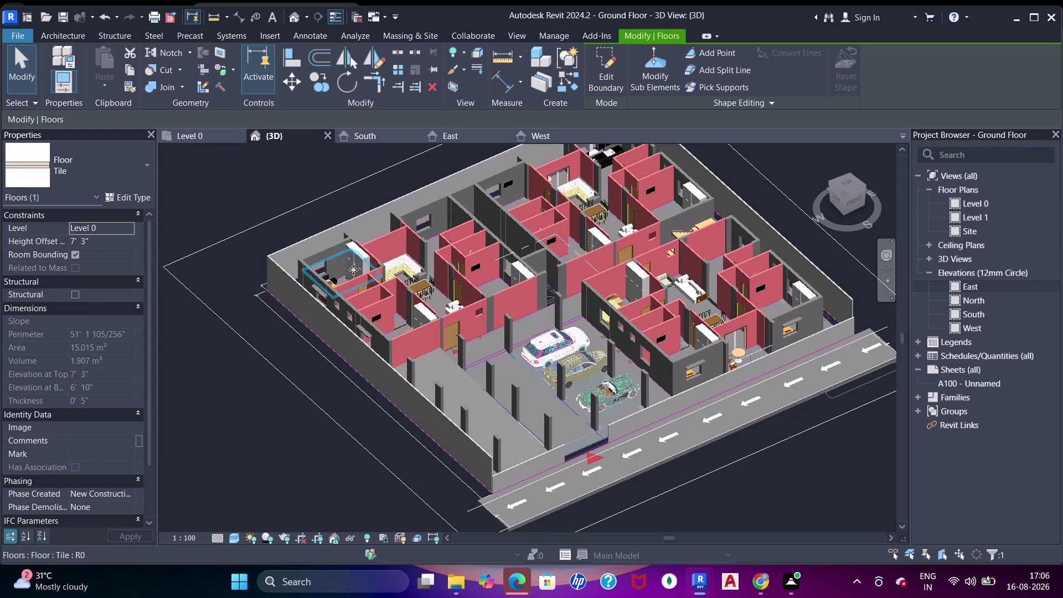
scroll(up, 3)
key(Escape)
click(353, 288)
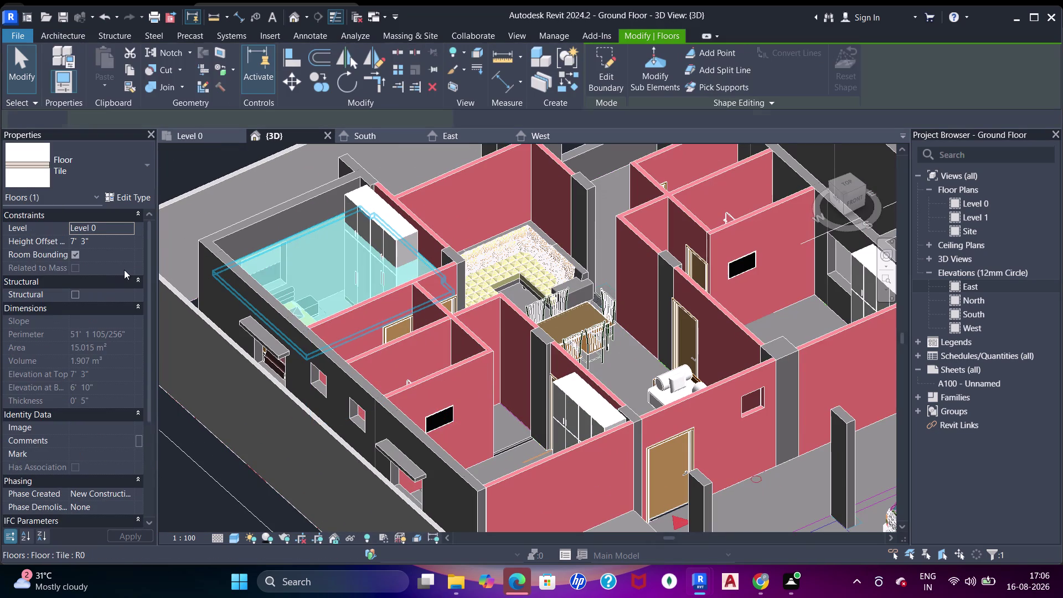
click(115, 235)
click(116, 247)
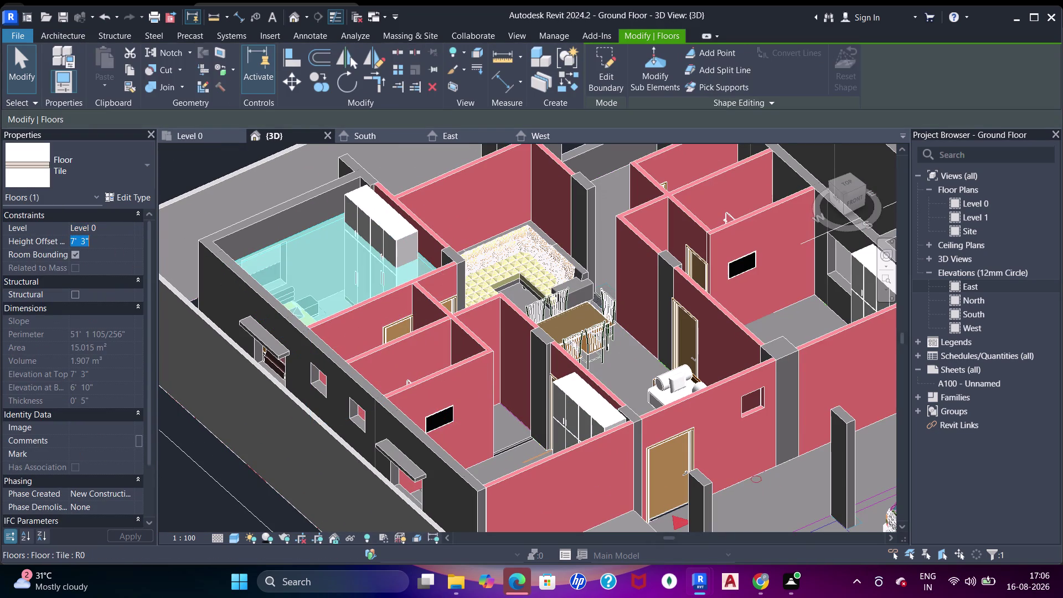
key(0)
key(Return)
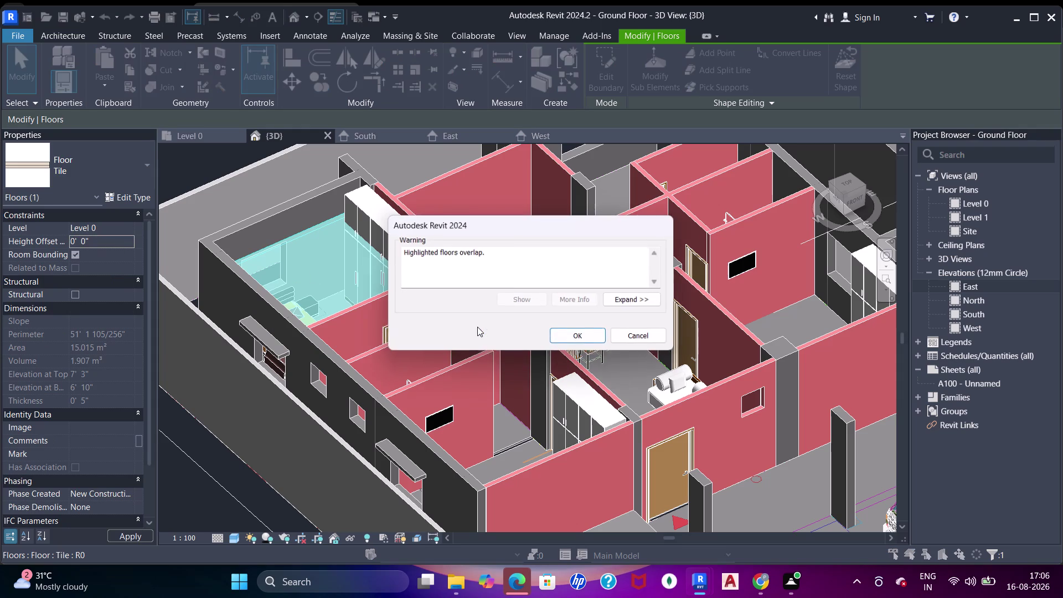
click(570, 334)
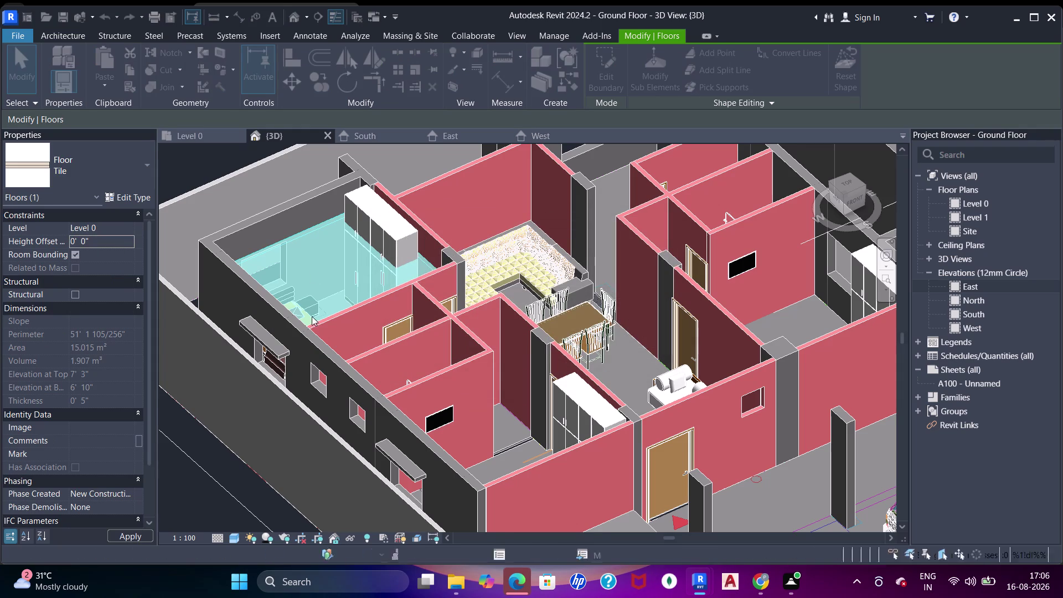
Change the floor's height offset to 5" and orbit to review it.
click(100, 248)
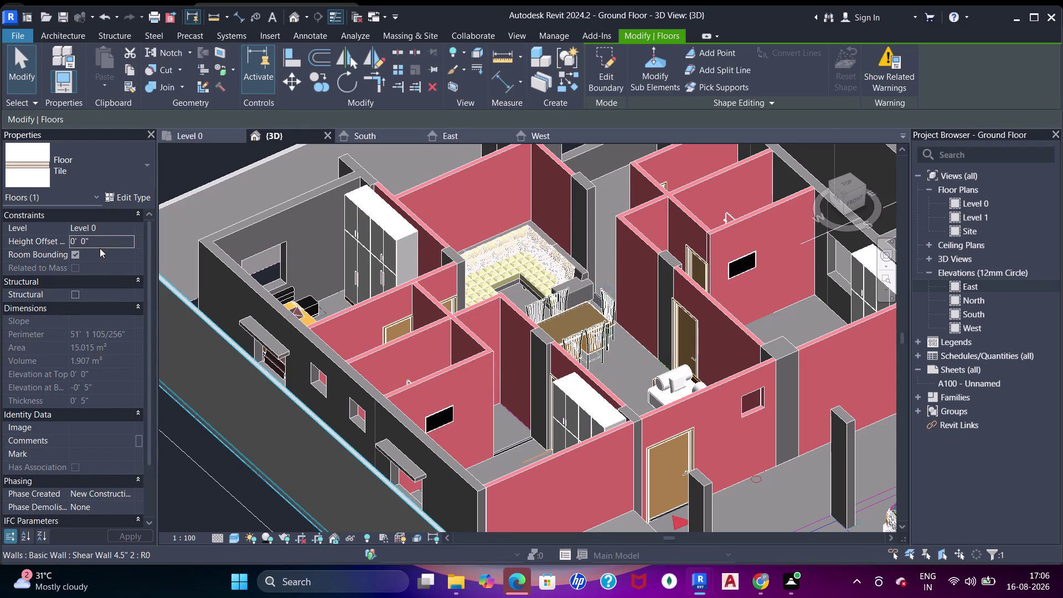
text(5")
key(Return)
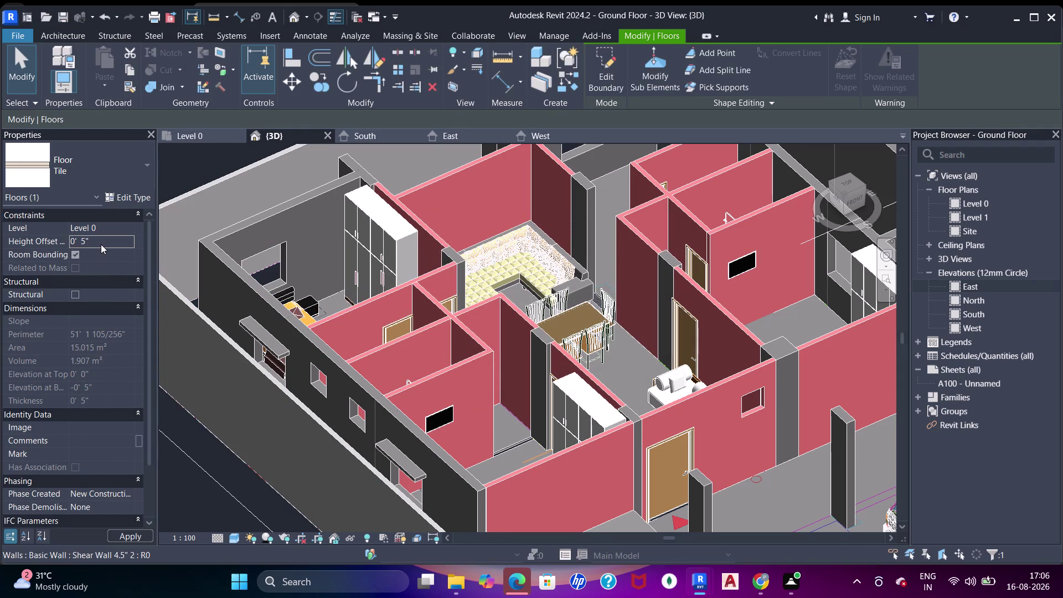
key(Escape)
key(grave)
scroll(down, 3)
middle_drag(358, 305, 408, 402)
middle_drag(342, 339, 509, 278)
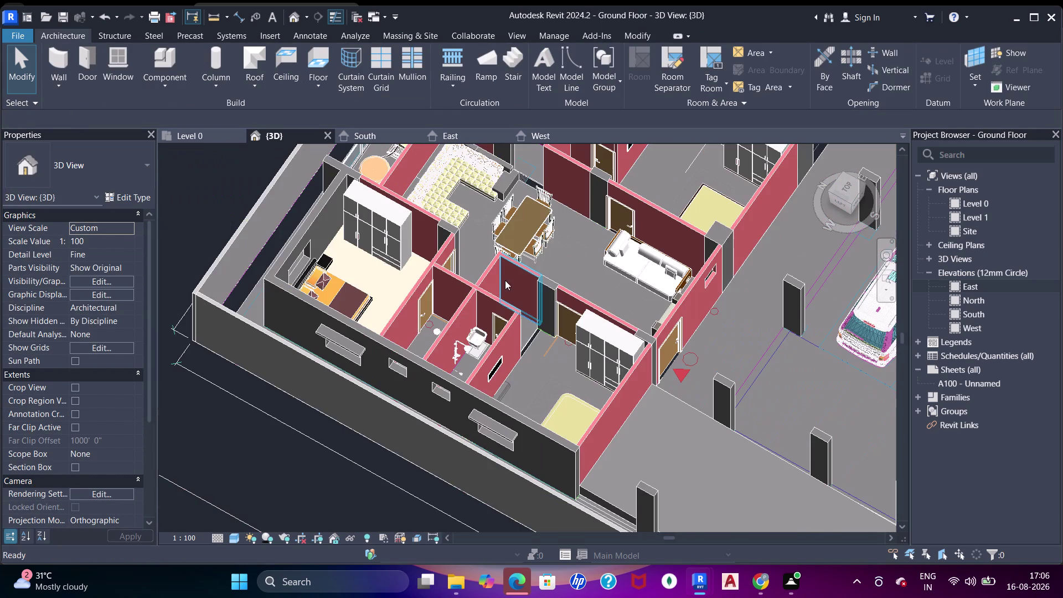
scroll(up, 3)
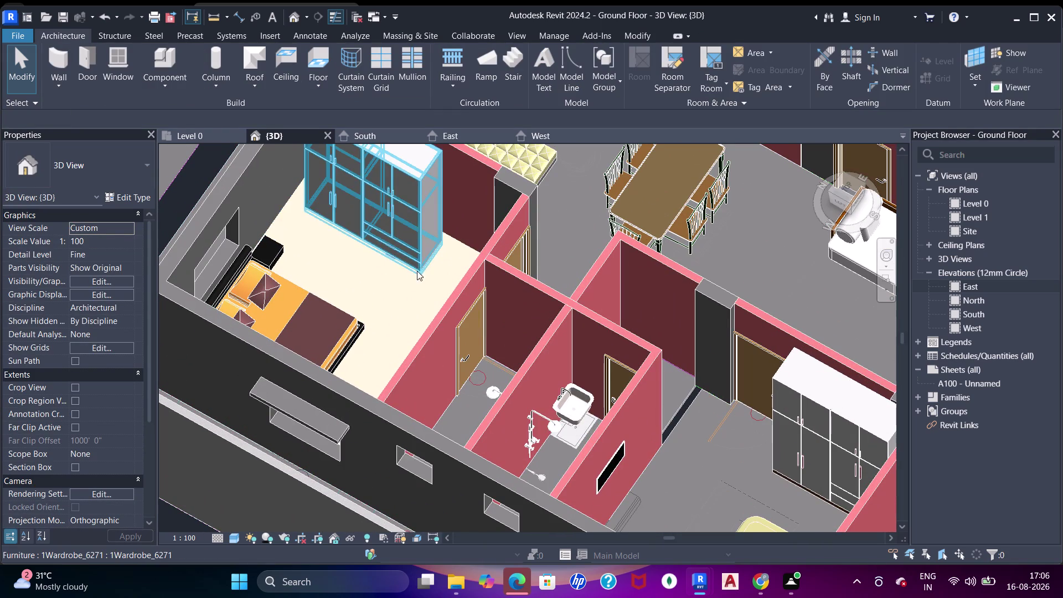
Cancel the mistyped CC command.
text(cc)
key(c)
text(c)
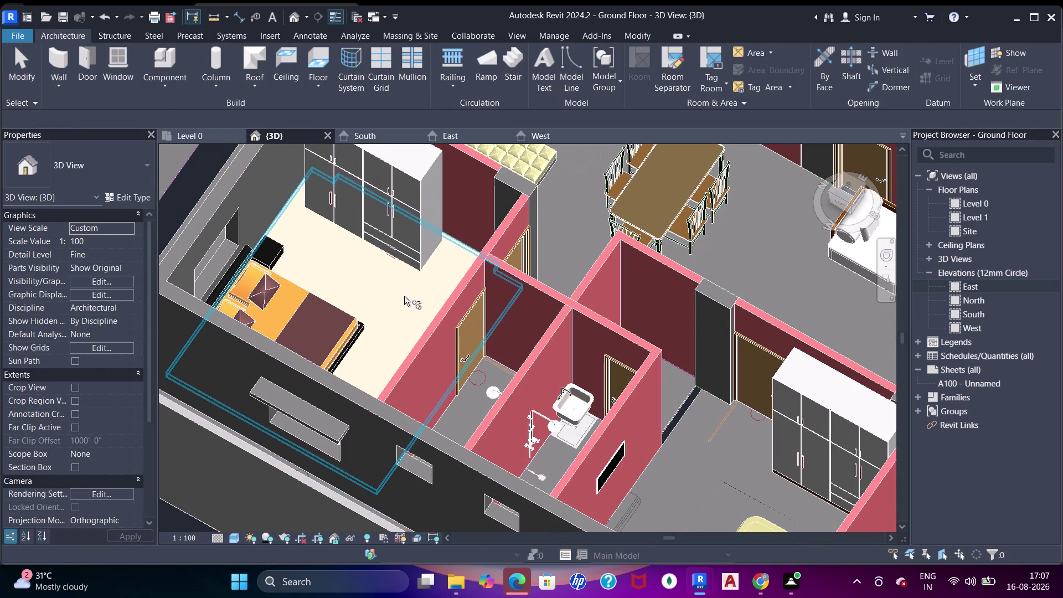
text(c)
key(Escape)
key(Escape)
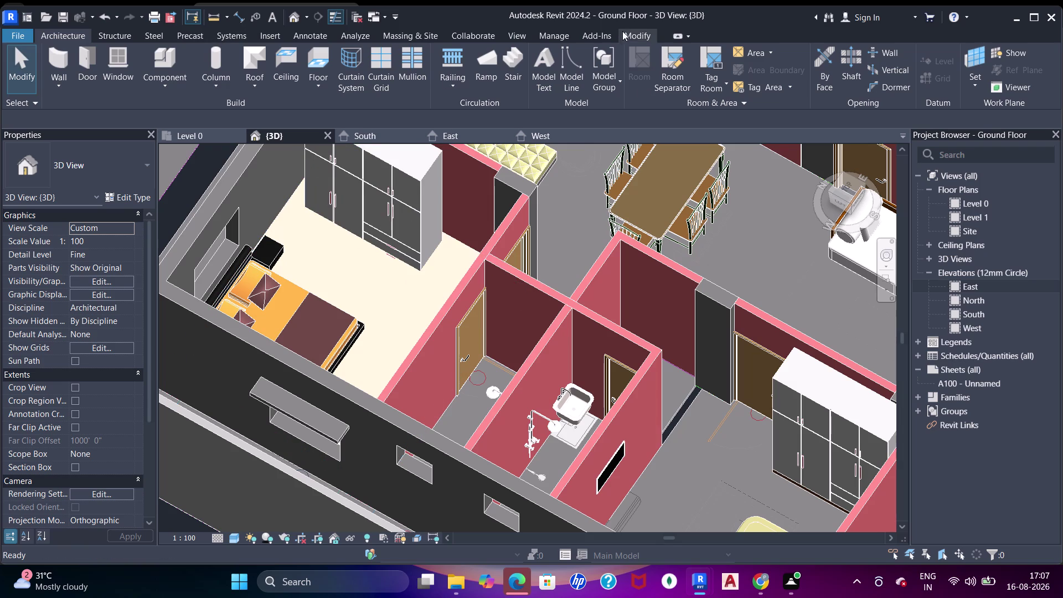
Use Cut Geometry to cut the bedroom floor with neighbouring elements.
click(633, 37)
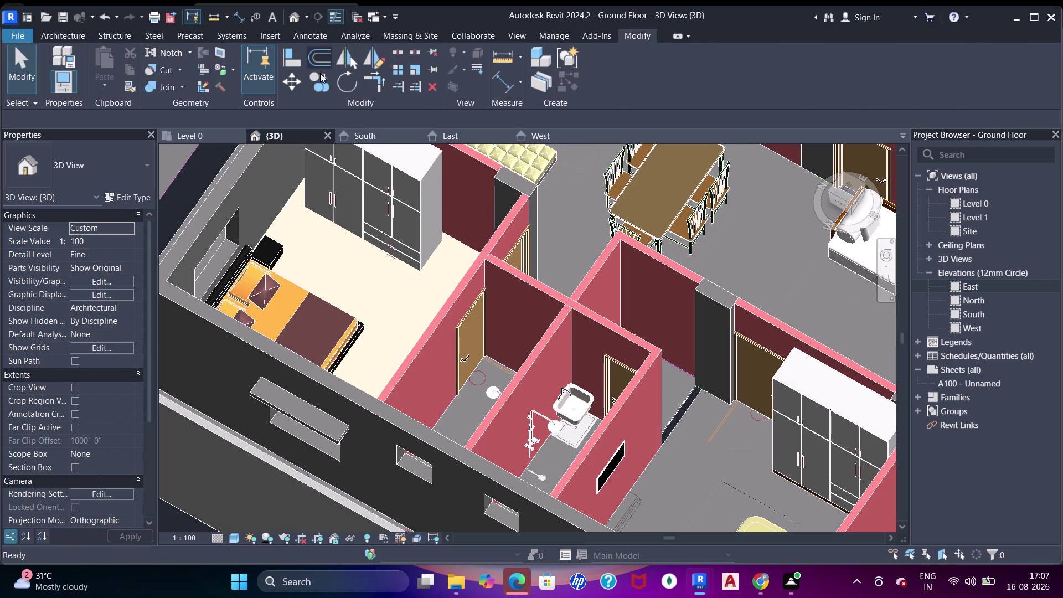
click(160, 68)
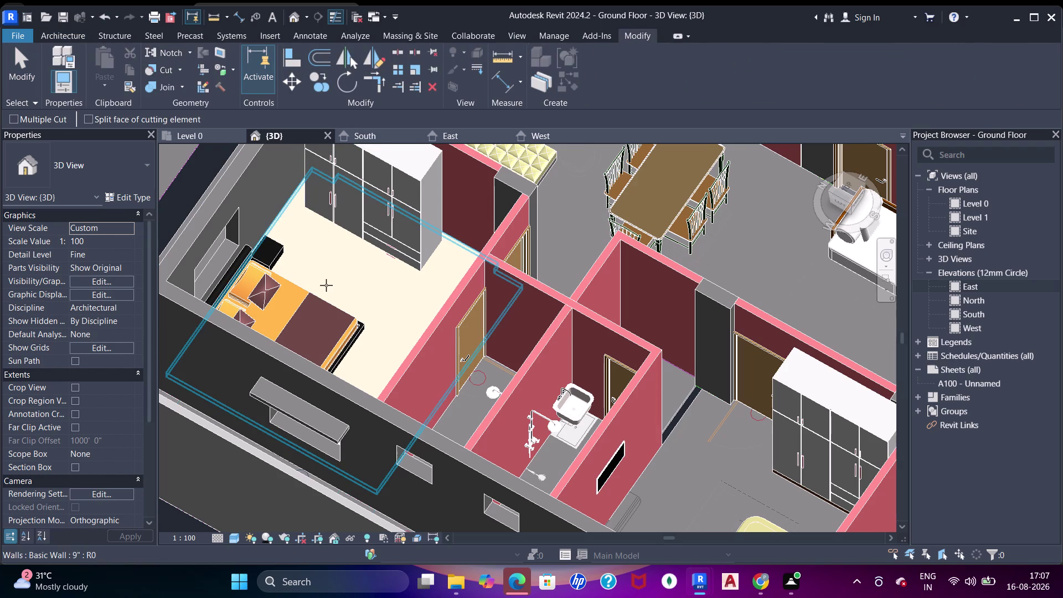
click(332, 282)
click(372, 235)
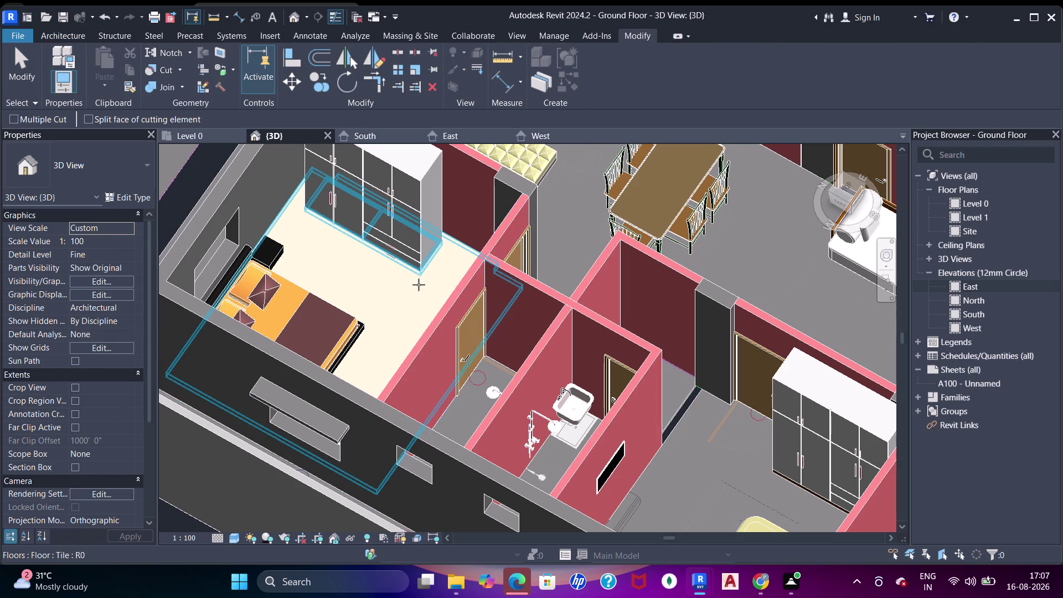
click(375, 306)
click(347, 327)
middle_drag(361, 297, 378, 272)
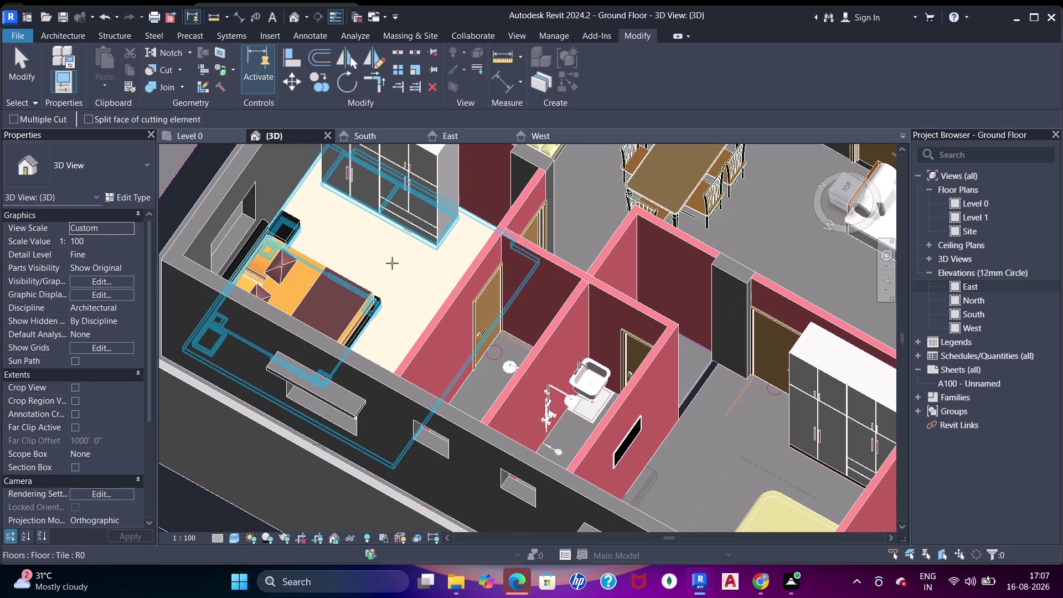
click(430, 206)
click(433, 216)
click(431, 265)
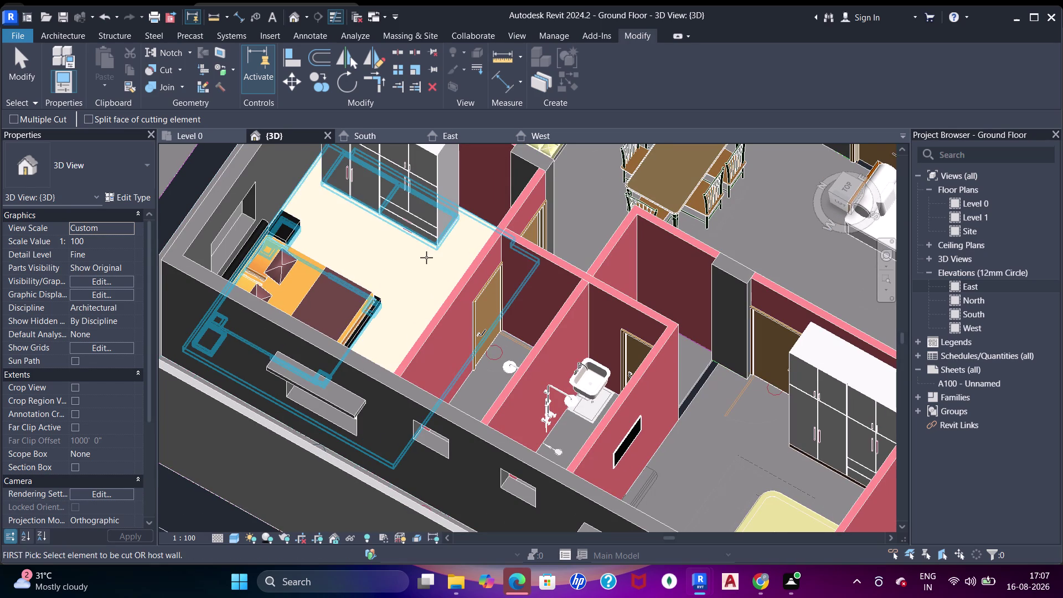
click(426, 258)
click(471, 207)
Orbit above the bedroom and cut the floor with the surrounding walls.
scroll(down, 3)
middle_drag(457, 307, 434, 312)
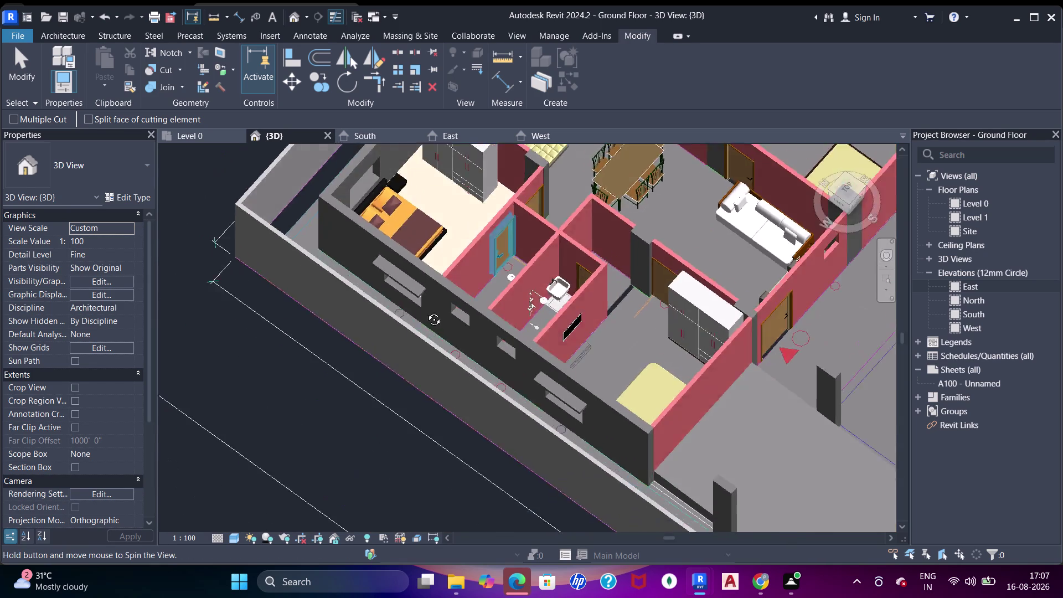
middle_drag(433, 311, 378, 277)
middle_drag(546, 250, 383, 396)
scroll(up, 3)
middle_drag(606, 266, 574, 256)
middle_drag(654, 244, 429, 306)
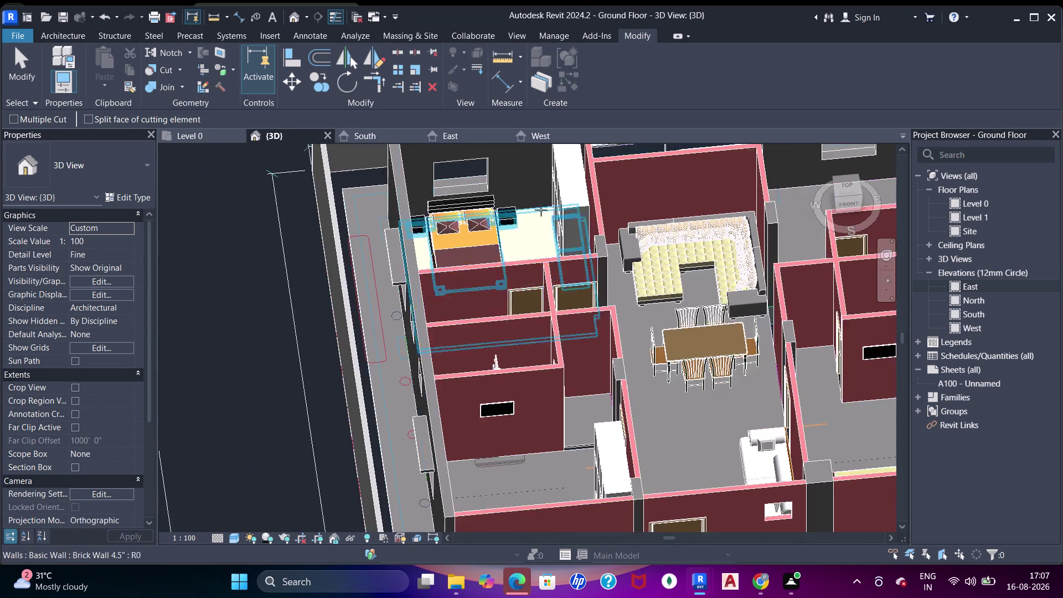
scroll(up, 3)
click(525, 264)
click(525, 193)
click(530, 251)
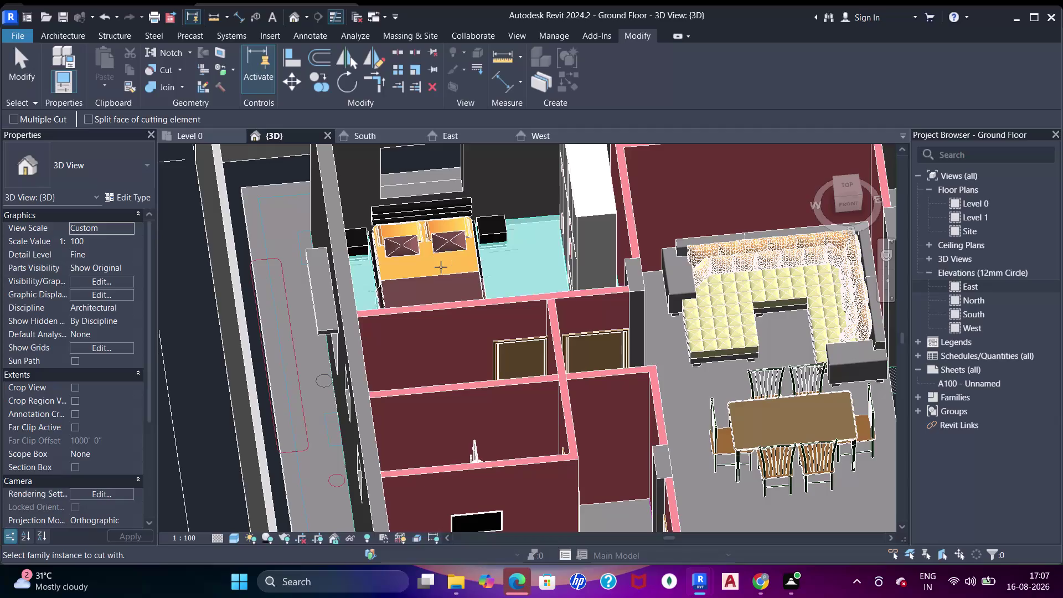
click(351, 262)
click(491, 273)
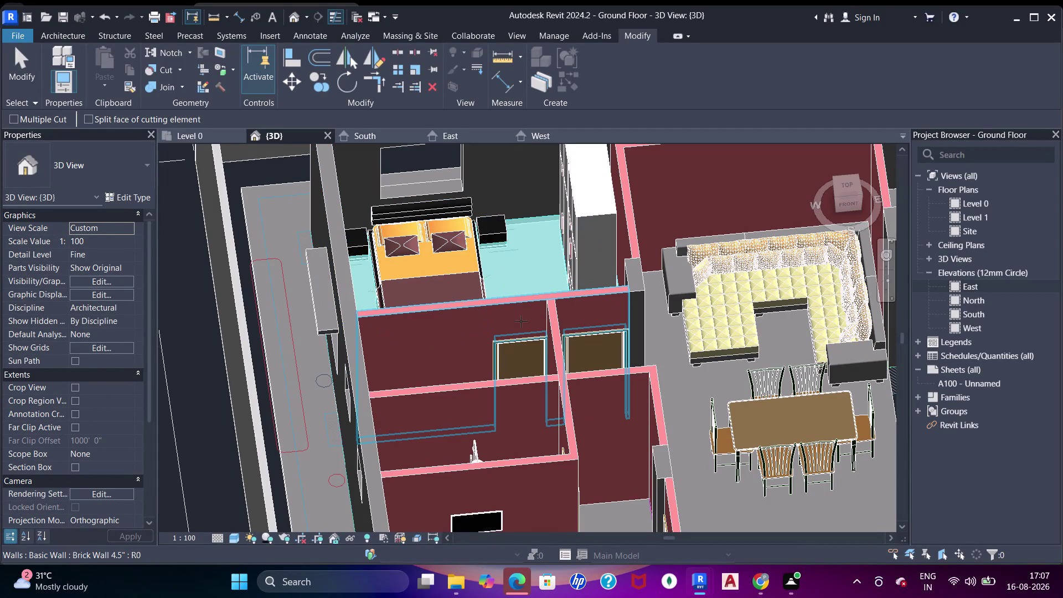
click(518, 319)
click(544, 269)
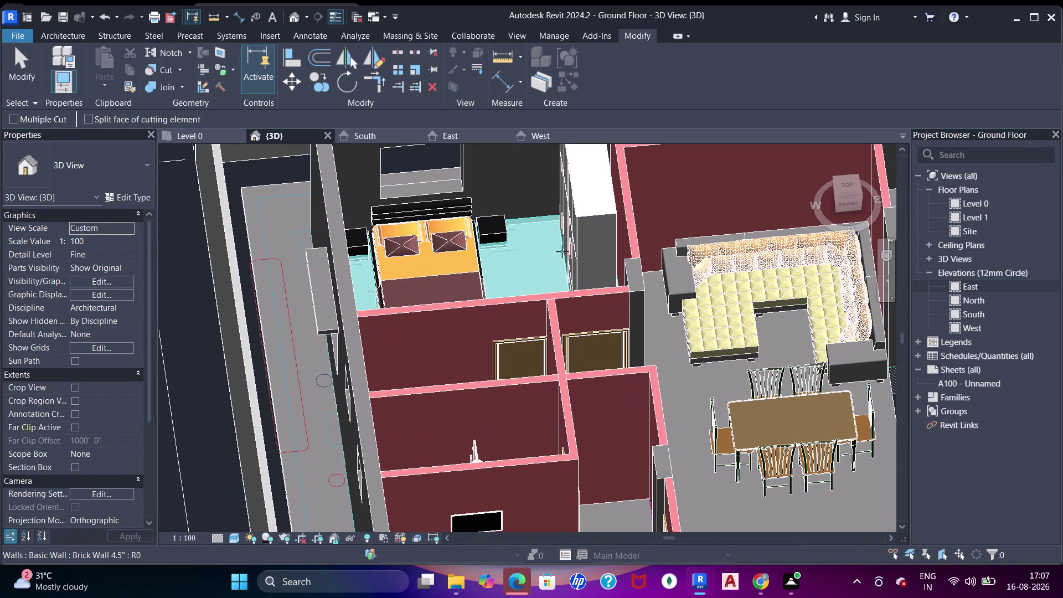
middle_drag(546, 219, 581, 337)
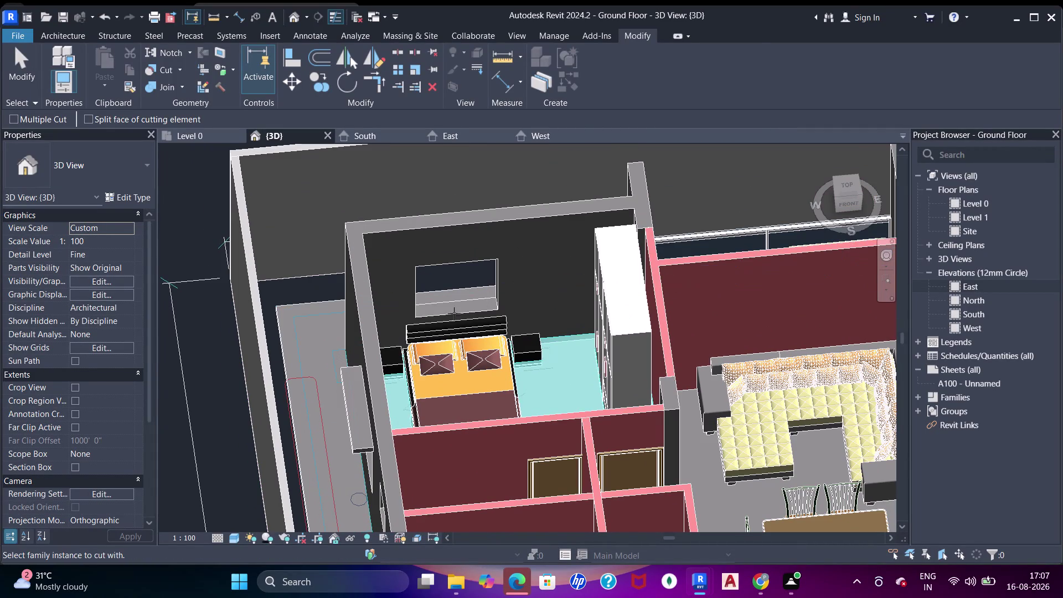
Cancel Cut Geometry and return to the Level 0 floor plan.
key(Escape)
key(Escape)
scroll(down, 3)
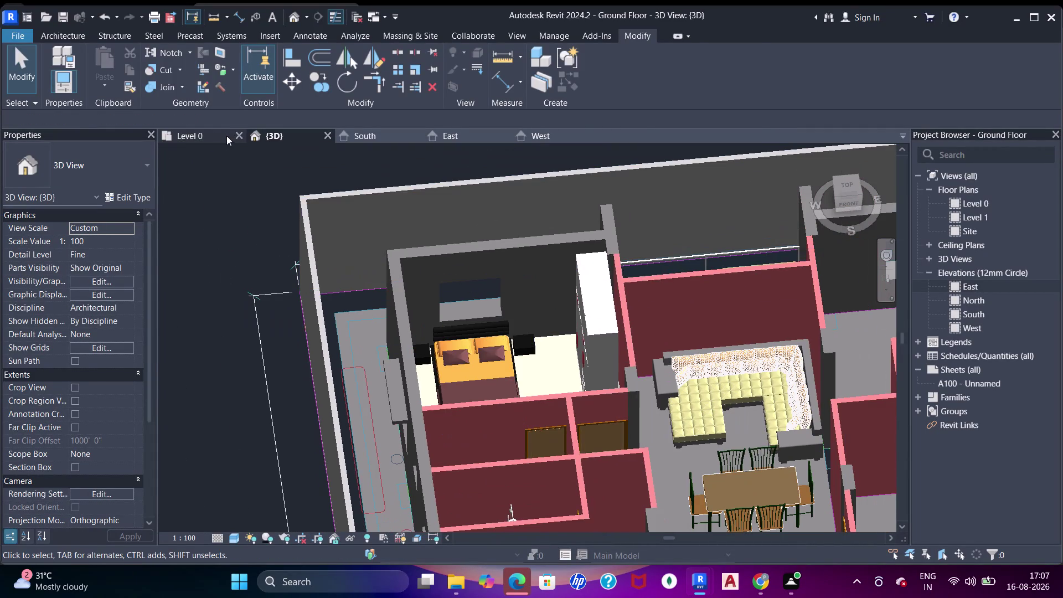
click(184, 133)
scroll(up, 3)
Draw a building section across the bedroom and open its view.
key(s)
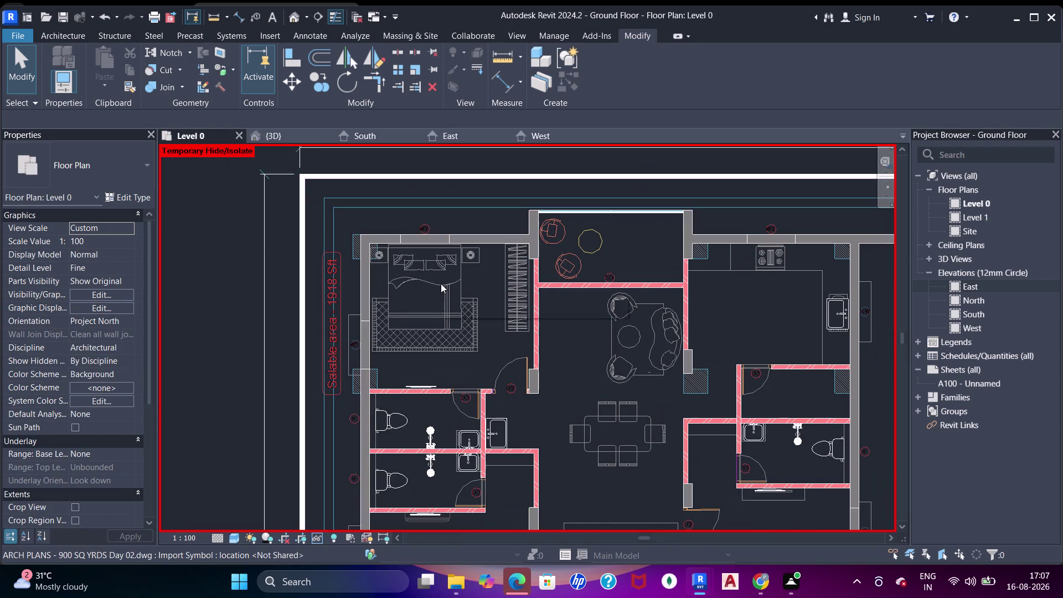
key(e)
key(c)
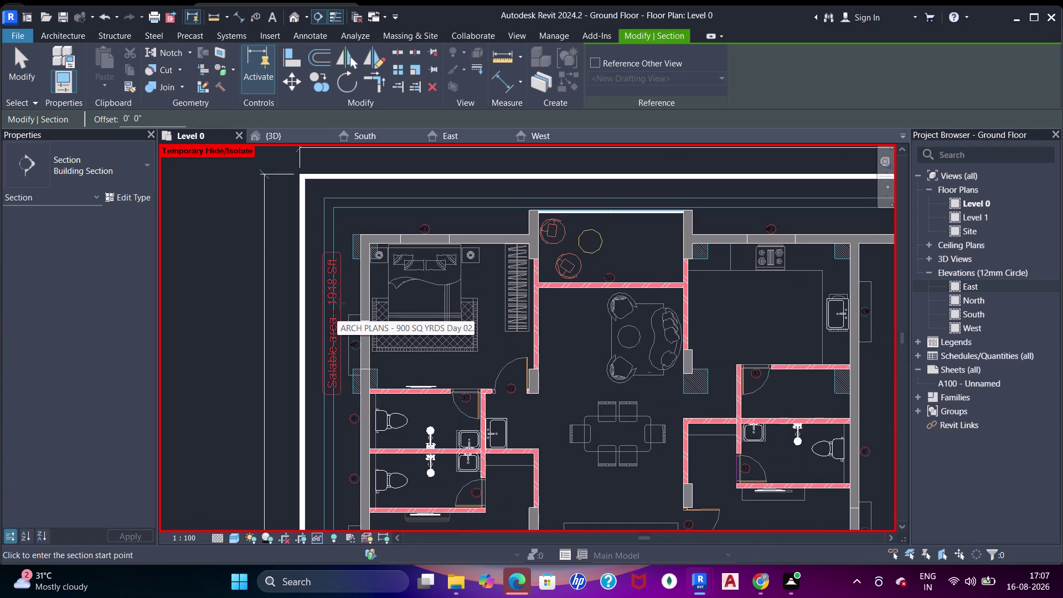
click(353, 339)
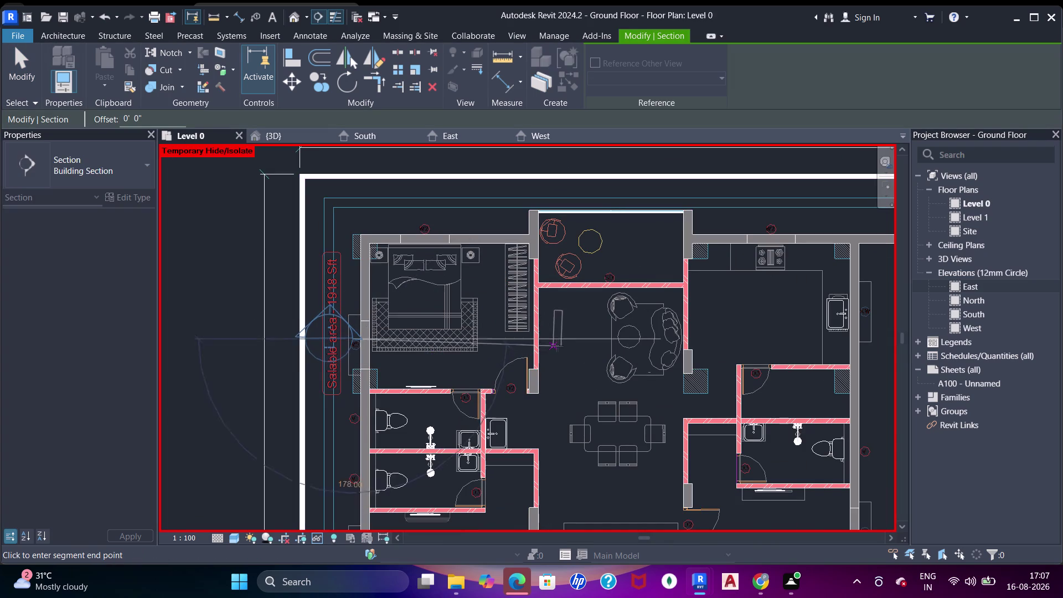
click(560, 344)
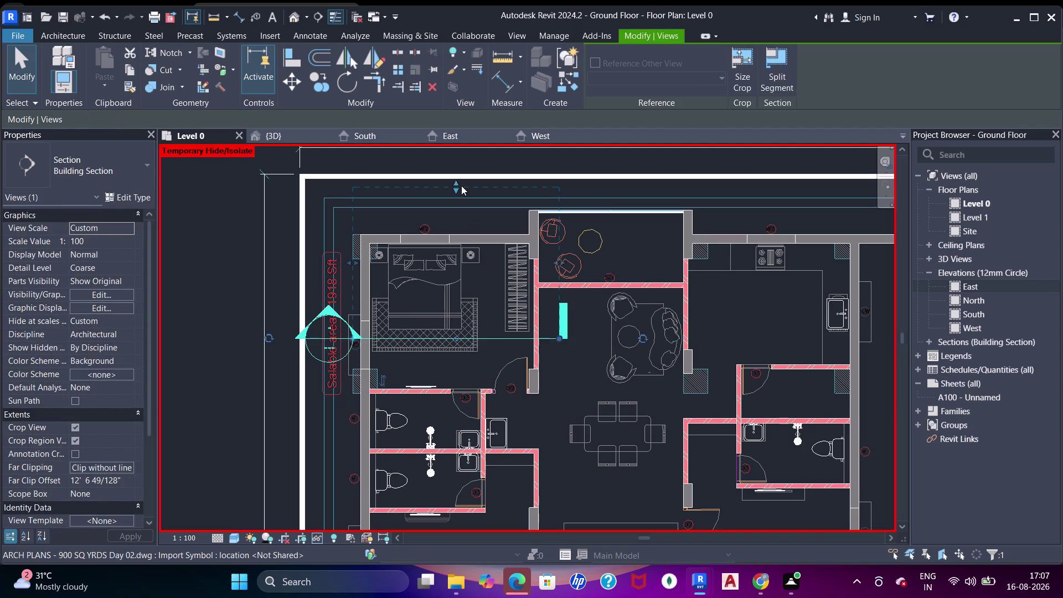
drag(459, 185, 471, 272)
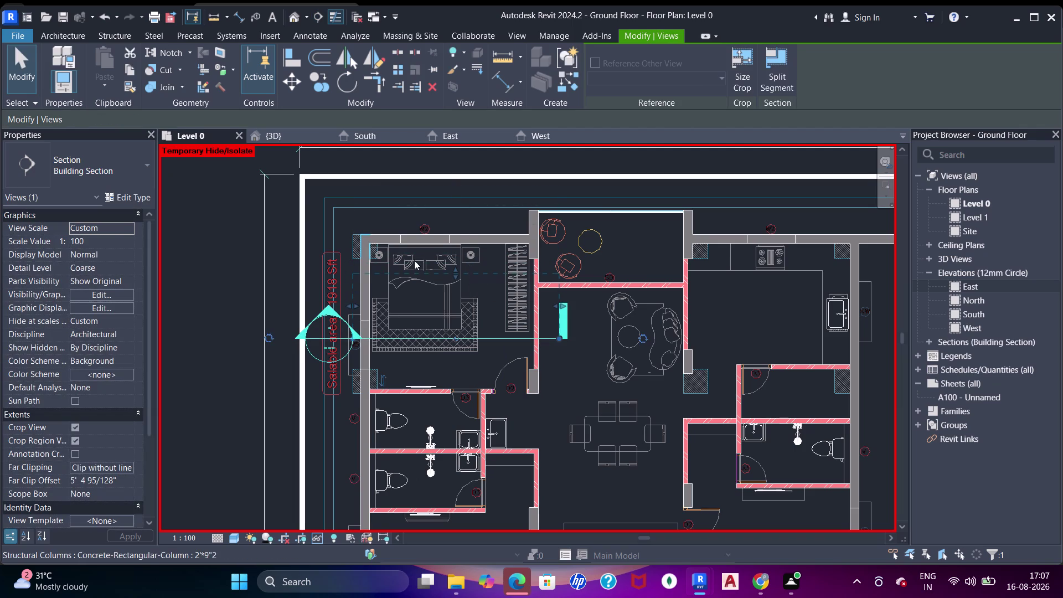
right_click(562, 332)
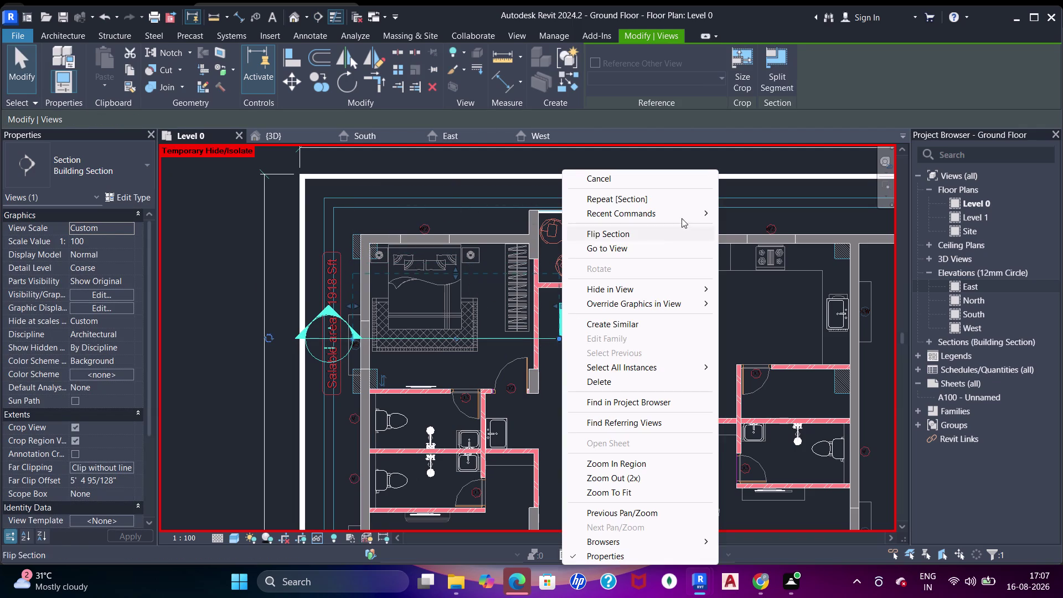
click(668, 254)
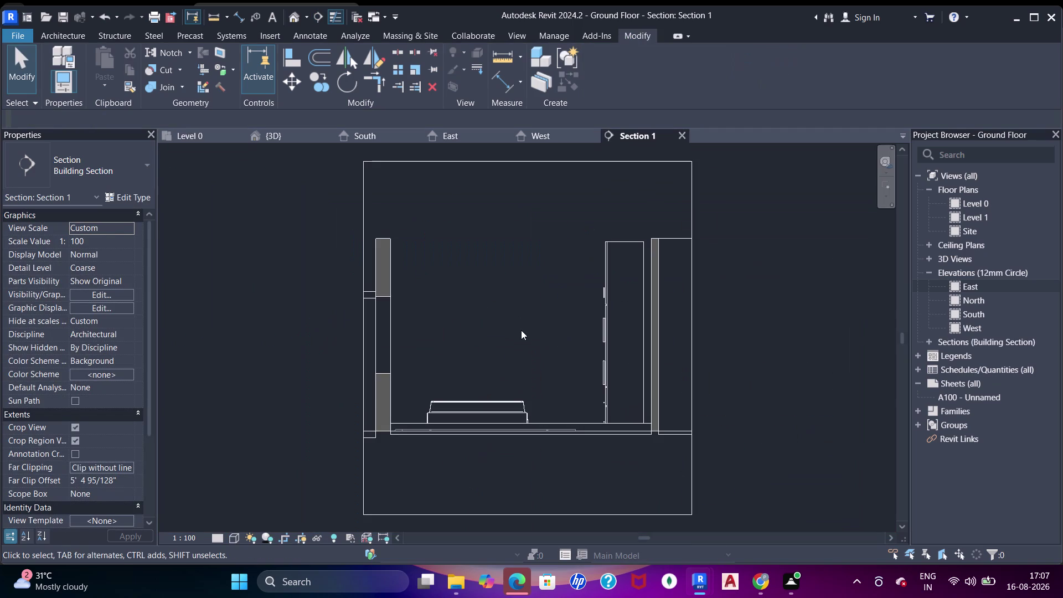
Move the section up through the bed, shrink its far depth, and open Section 1.
click(178, 140)
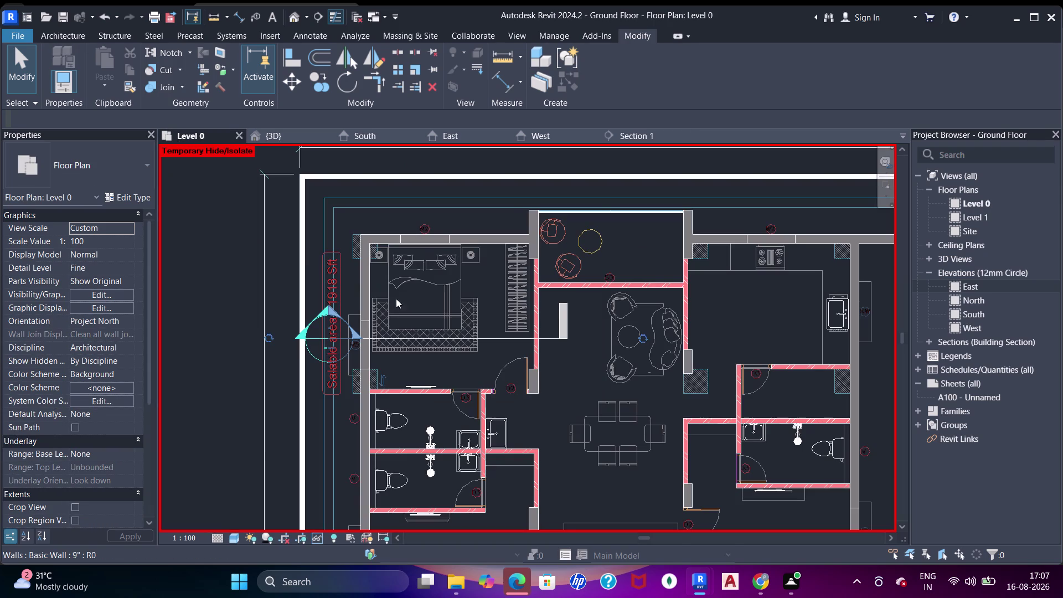
key(Escape)
click(403, 337)
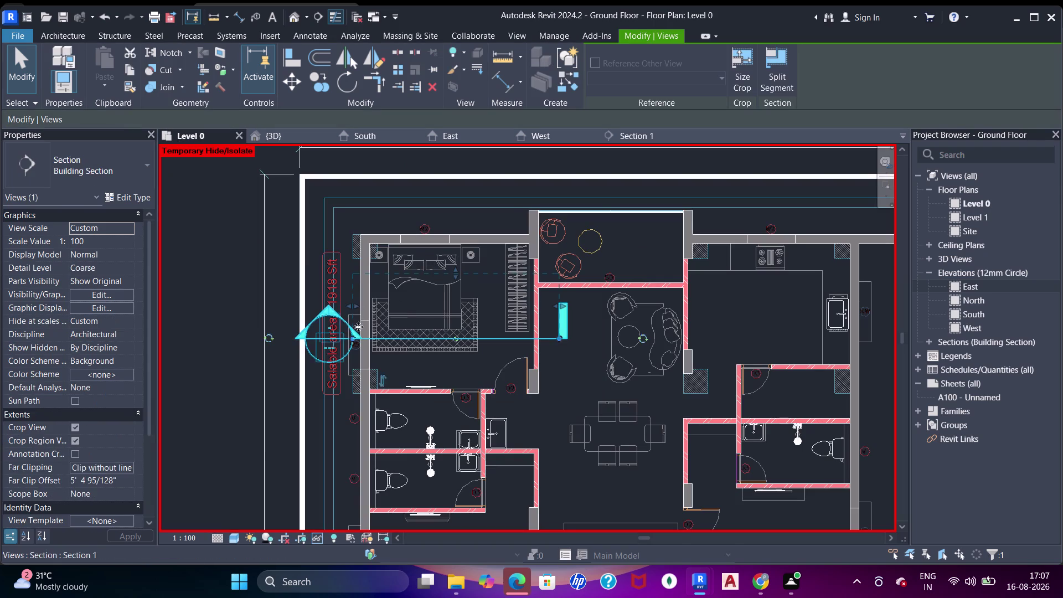
drag(393, 340, 393, 309)
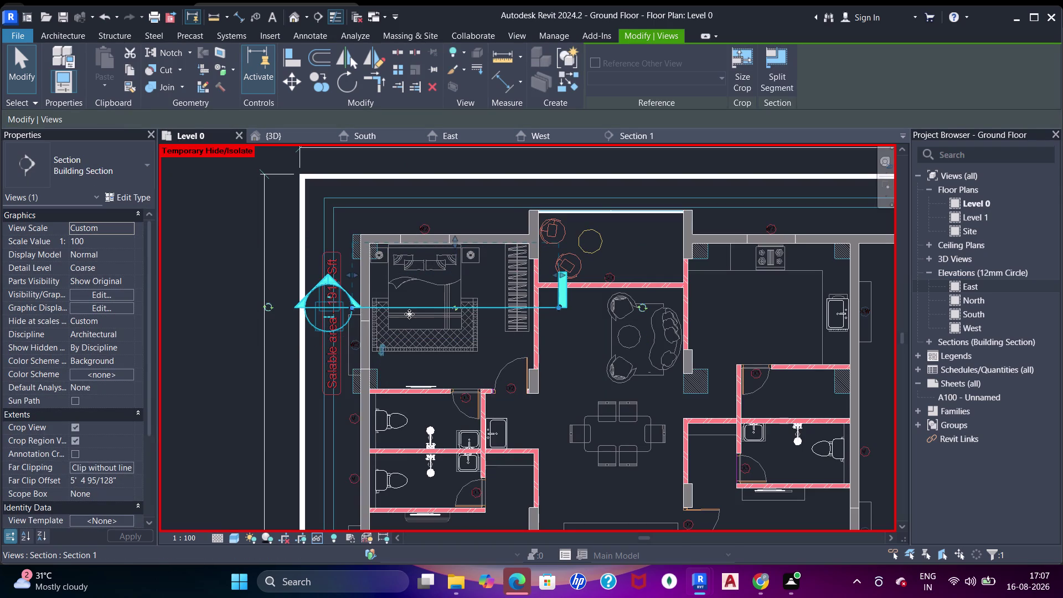
drag(459, 244, 461, 268)
drag(553, 286, 531, 288)
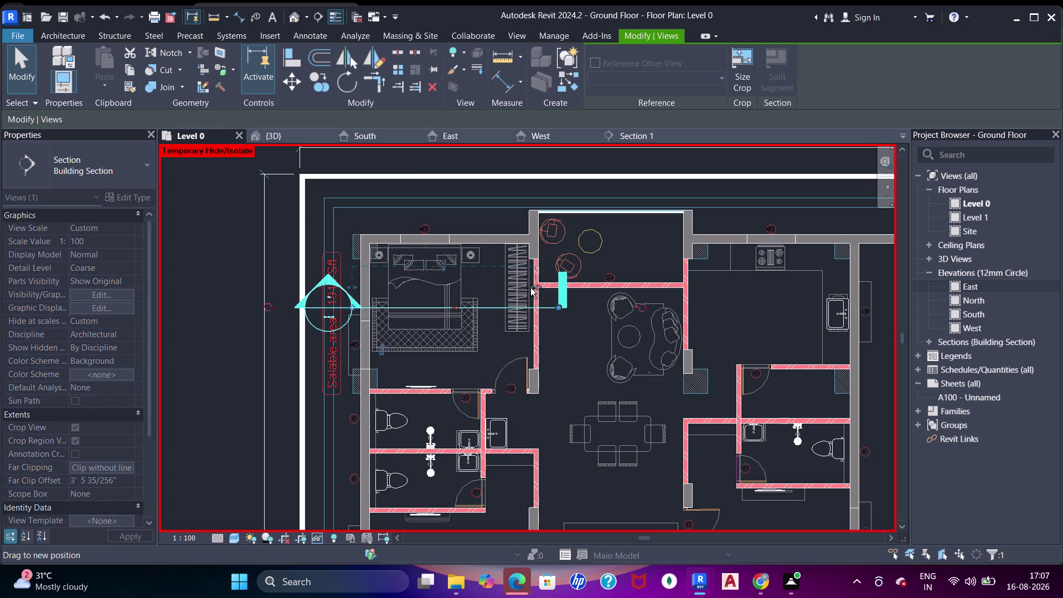
drag(530, 288, 543, 288)
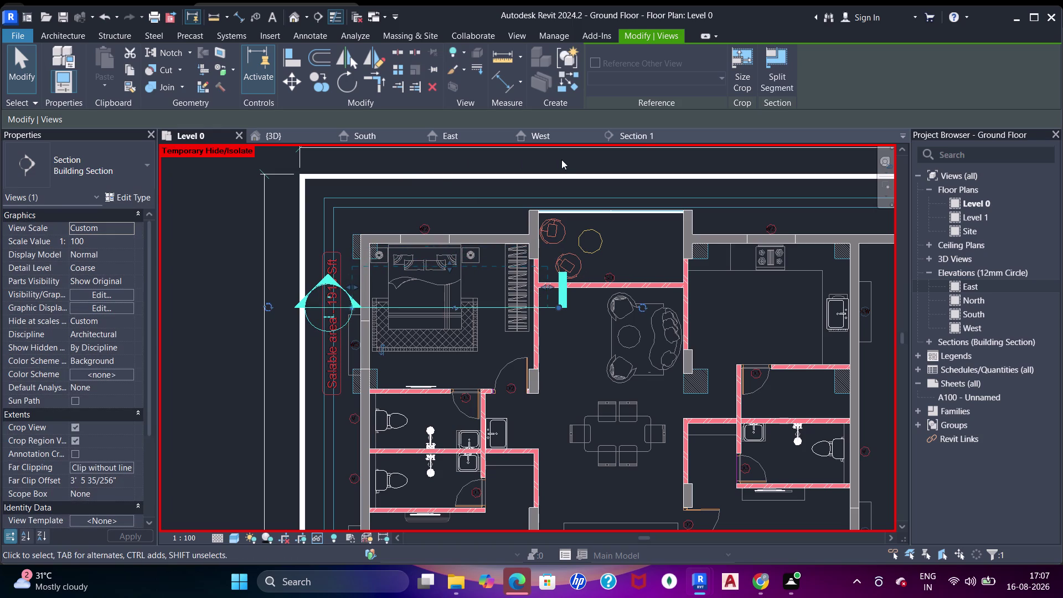
click(630, 134)
Zoom into Section 1 and cycle through the overlapping floors under the bedroom.
key(Escape)
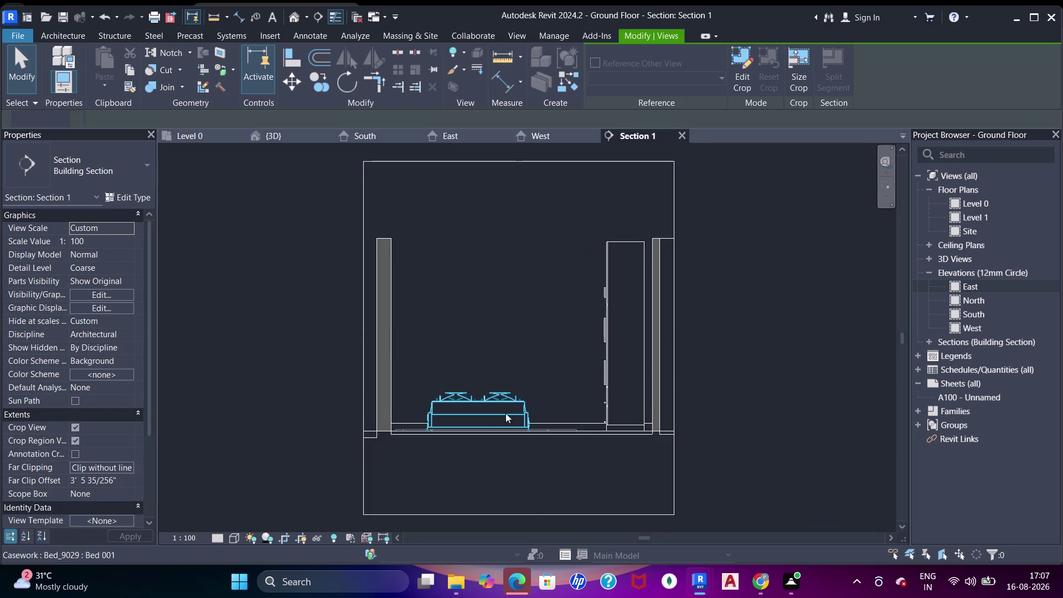
scroll(up, 3)
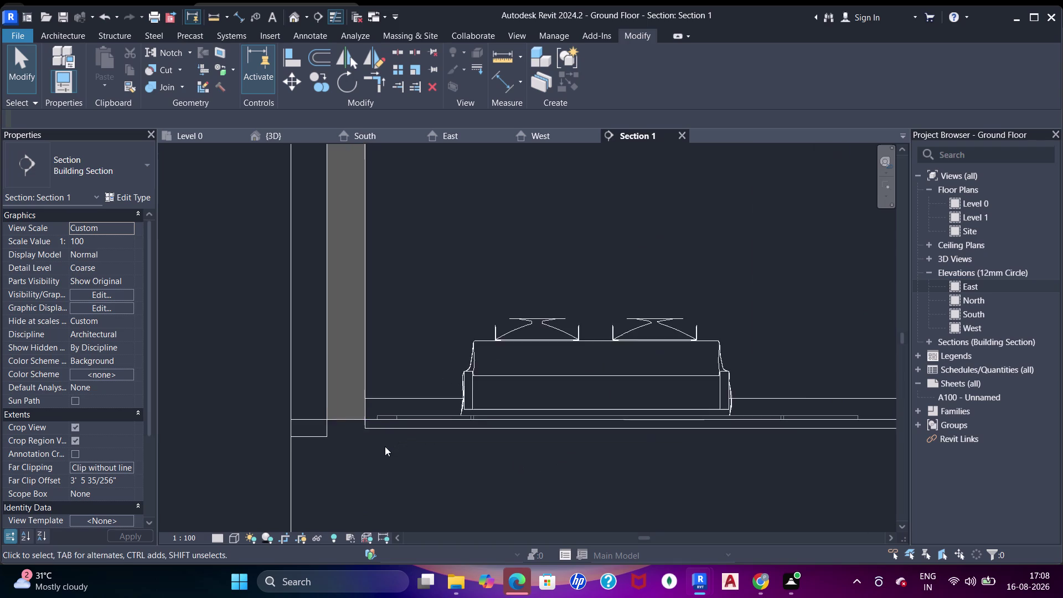
scroll(up, 3)
middle_drag(354, 428, 418, 418)
click(290, 413)
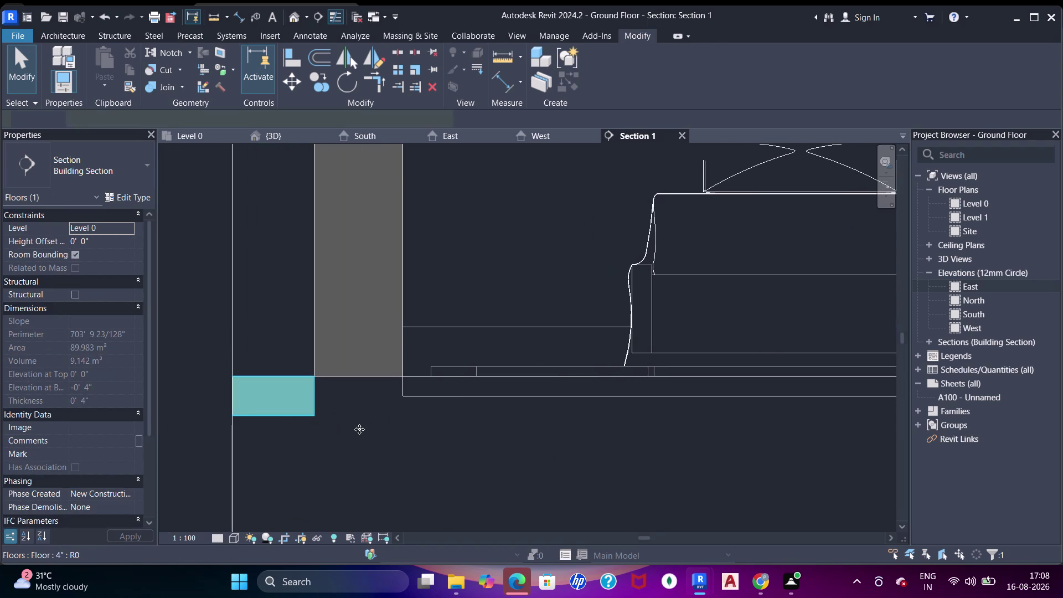
key(Escape)
click(416, 396)
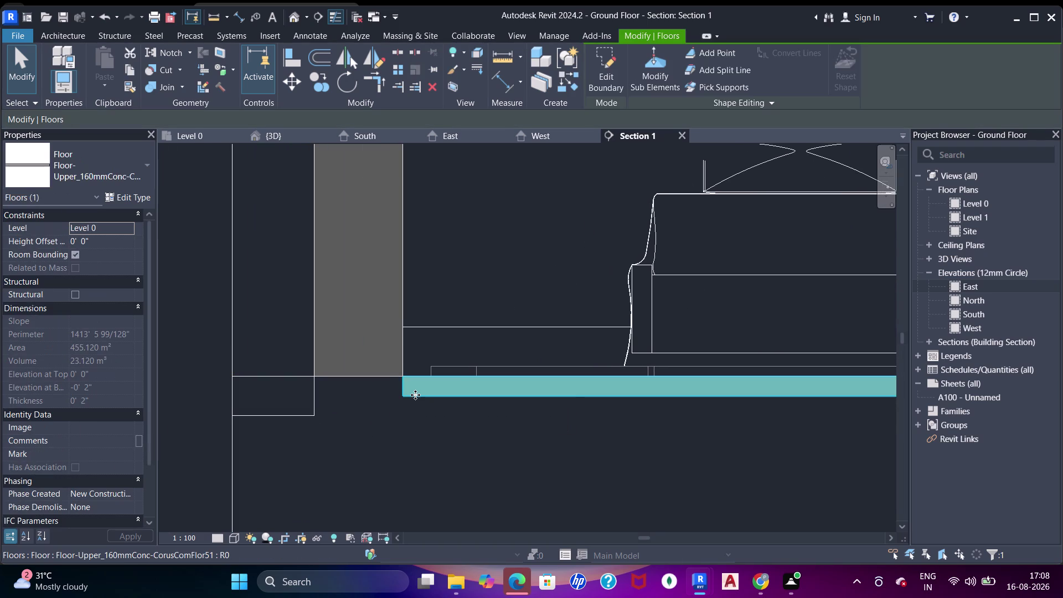
key(Escape)
Check the concrete slab's type settings, then select the Tile floor and open Edit Type.
click(472, 365)
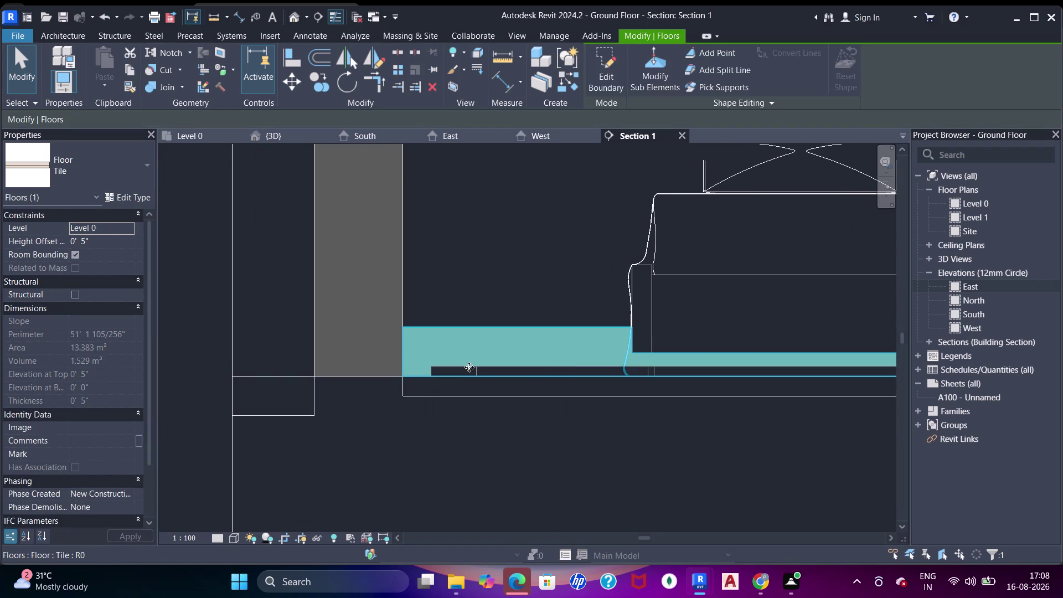
key(Escape)
click(462, 394)
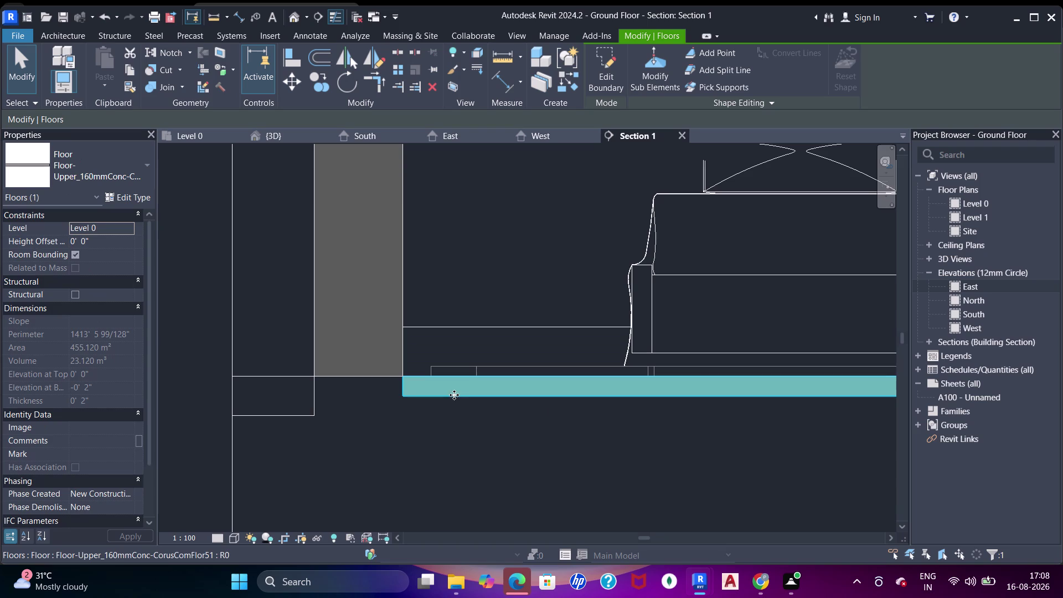
click(131, 202)
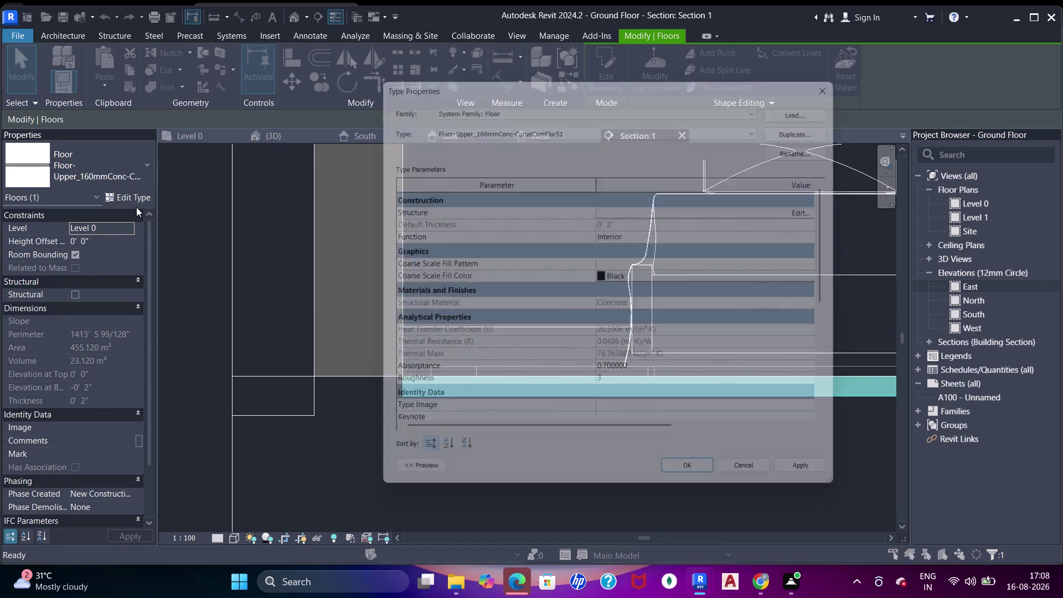
key(Escape)
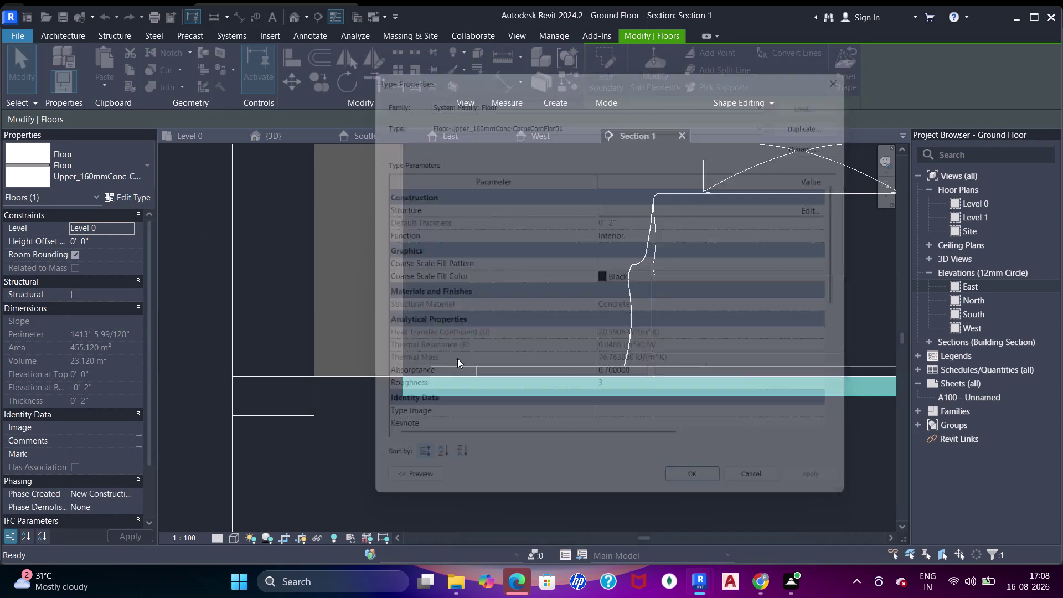
click(467, 336)
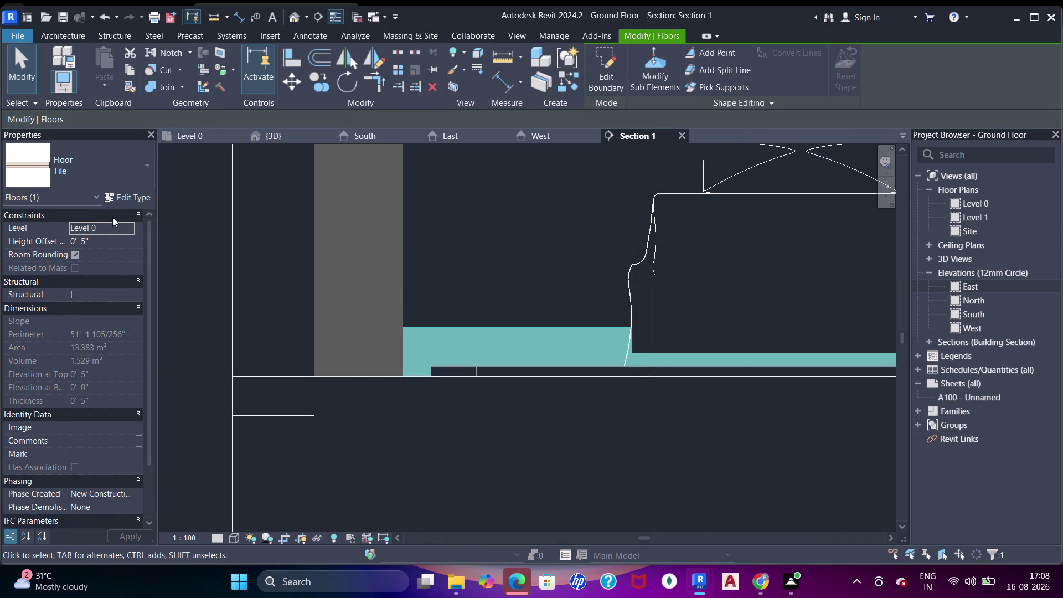
click(131, 199)
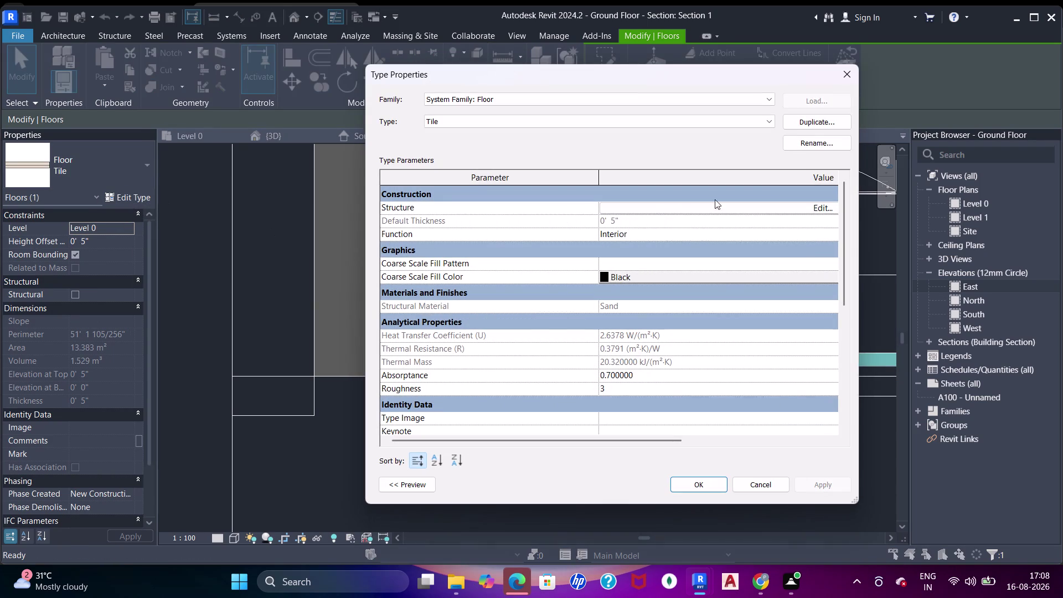
Set the Tile type's sand layers to 2" upper and 1" lower, and apply.
click(802, 208)
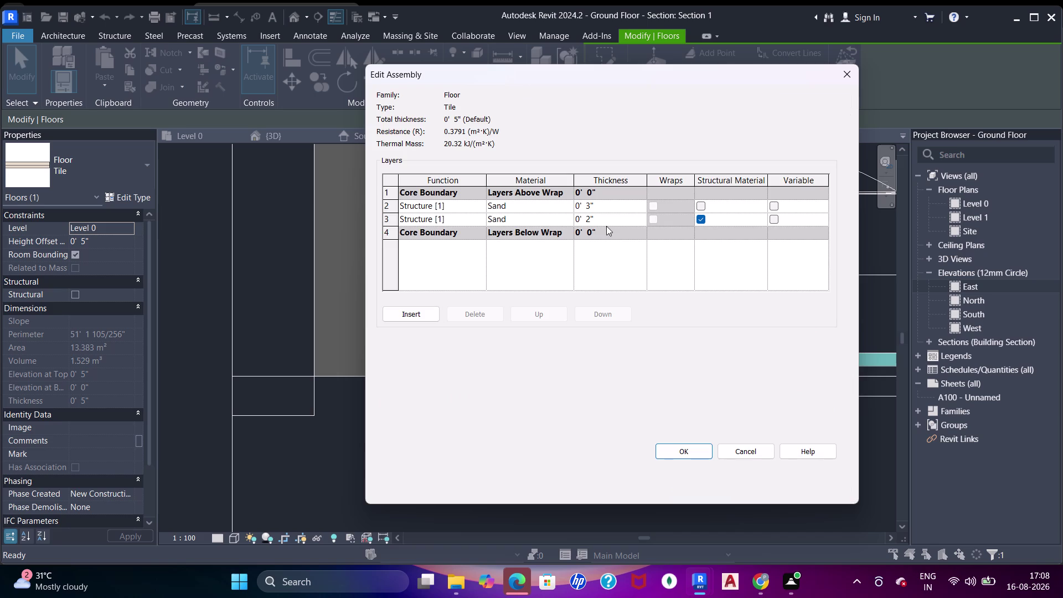
click(605, 223)
text(1)
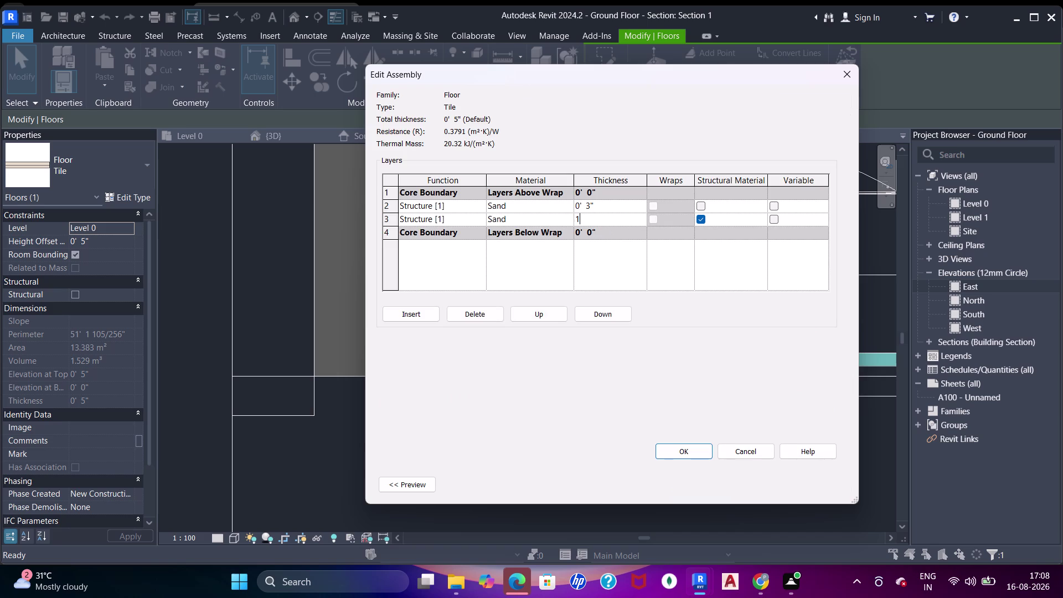
text(")
click(620, 204)
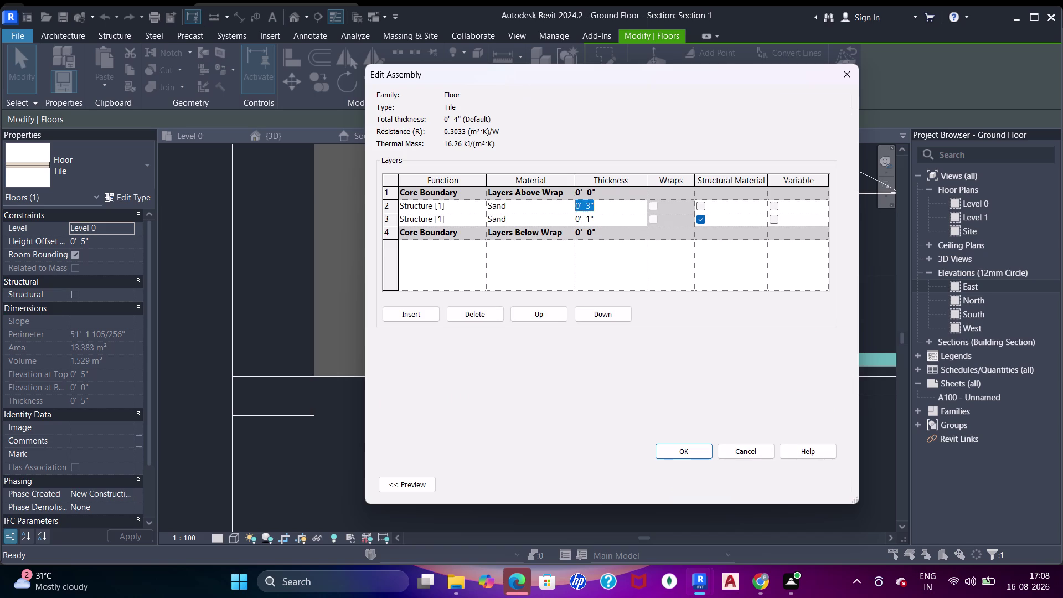
text(2")
key(Return)
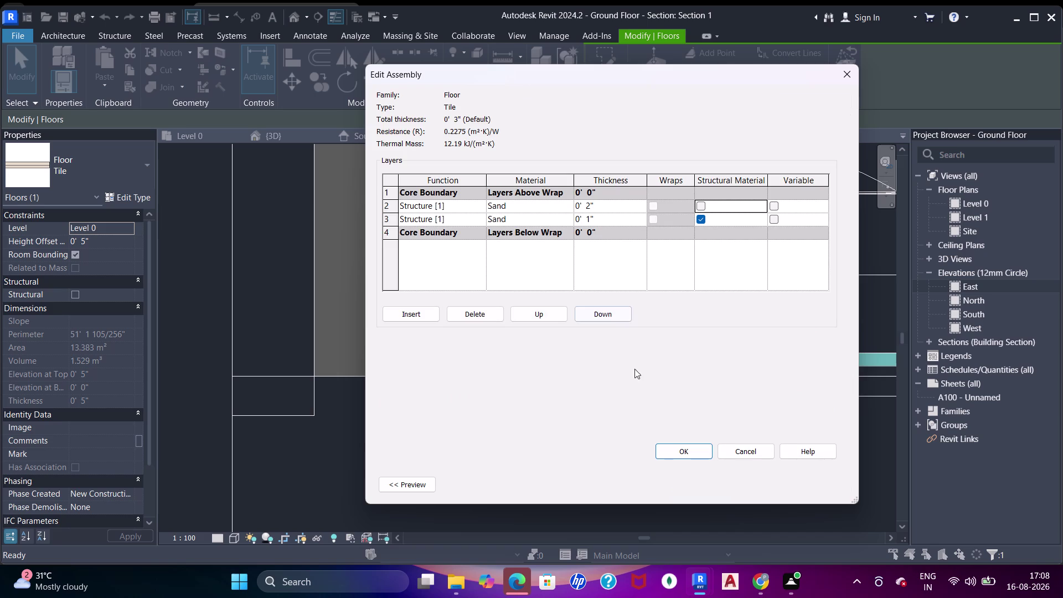
click(685, 458)
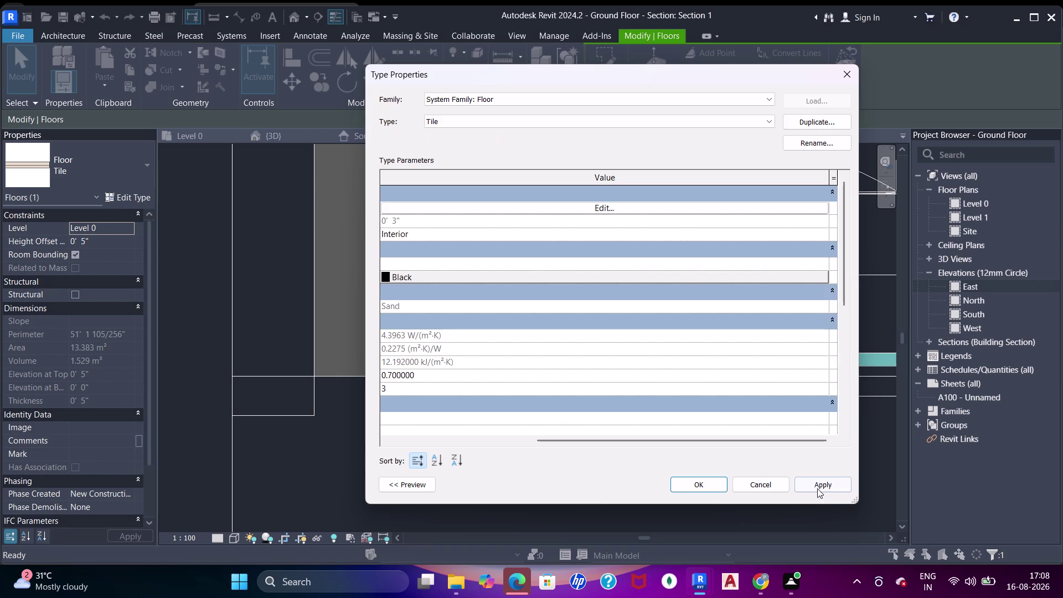
drag(818, 489, 810, 484)
click(706, 482)
key(Escape)
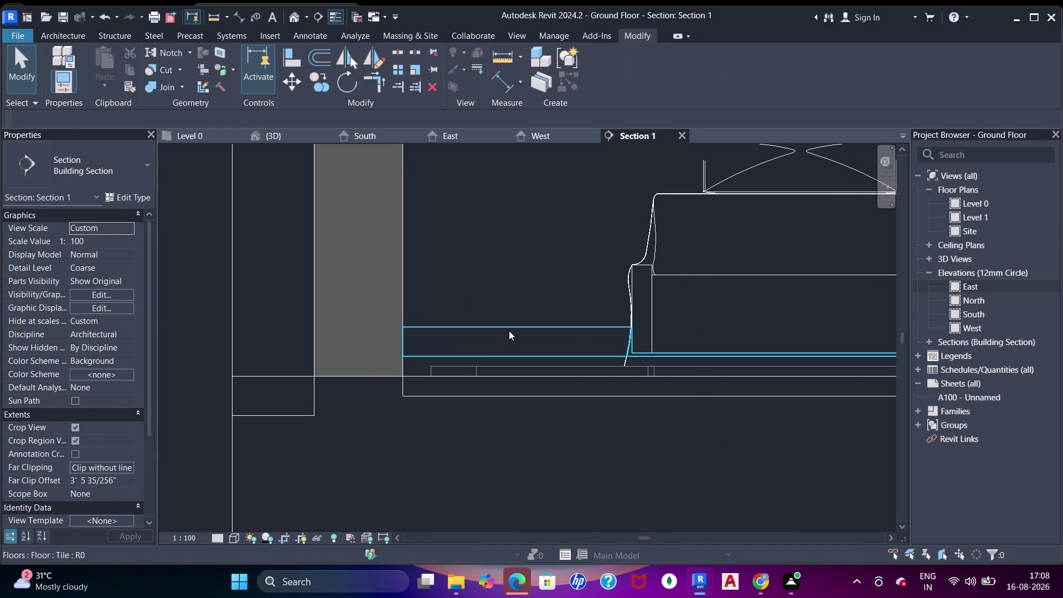
Start Cut Geometry (CC) and pick the tile floor and nearby elements.
scroll(down, 3)
middle_drag(567, 332, 492, 355)
key(c)
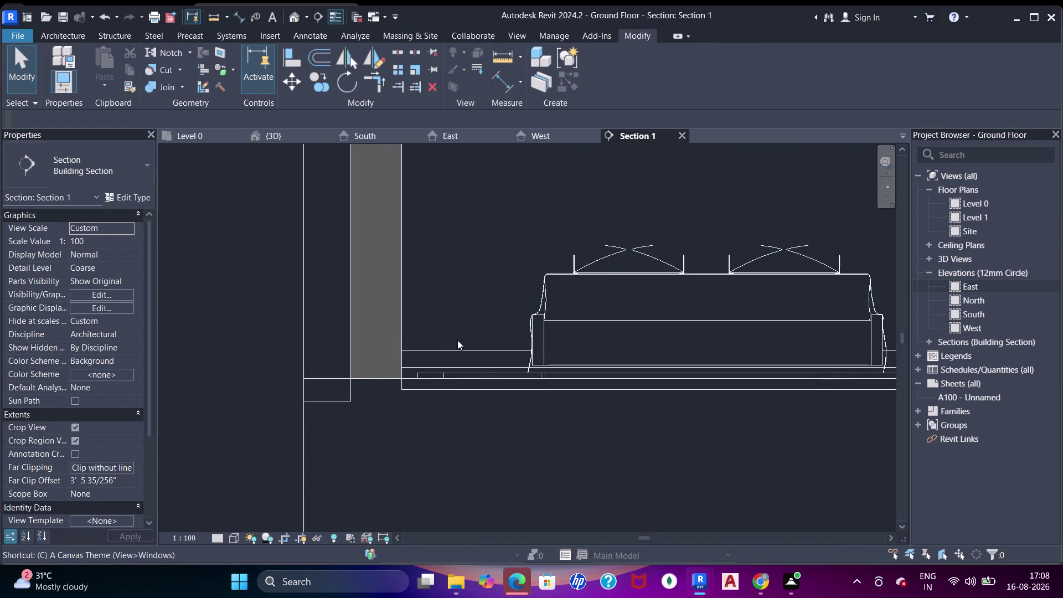
key(c)
text(cc)
key(Escape)
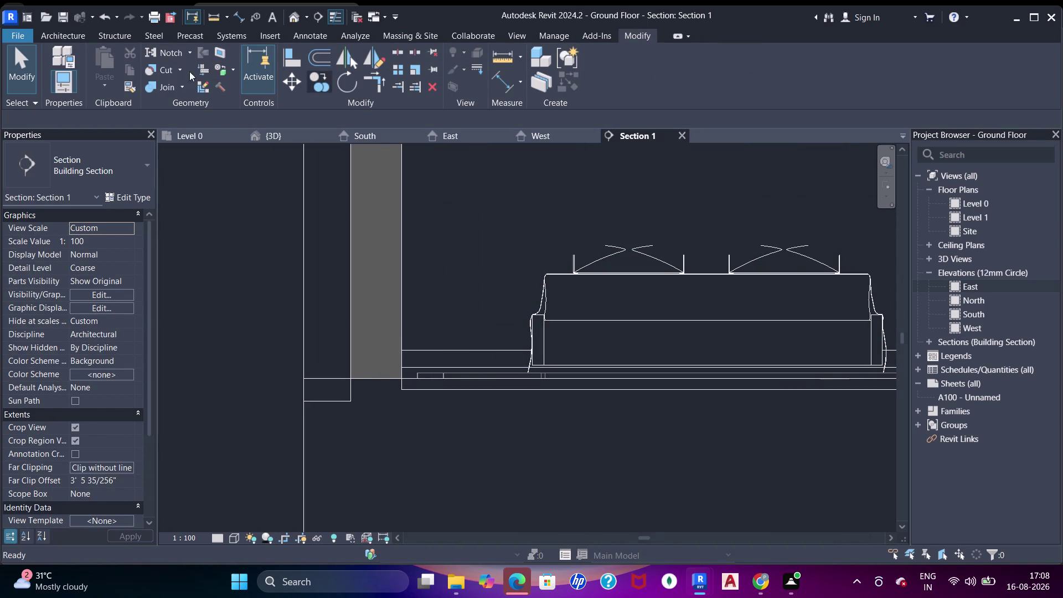
click(149, 65)
click(469, 350)
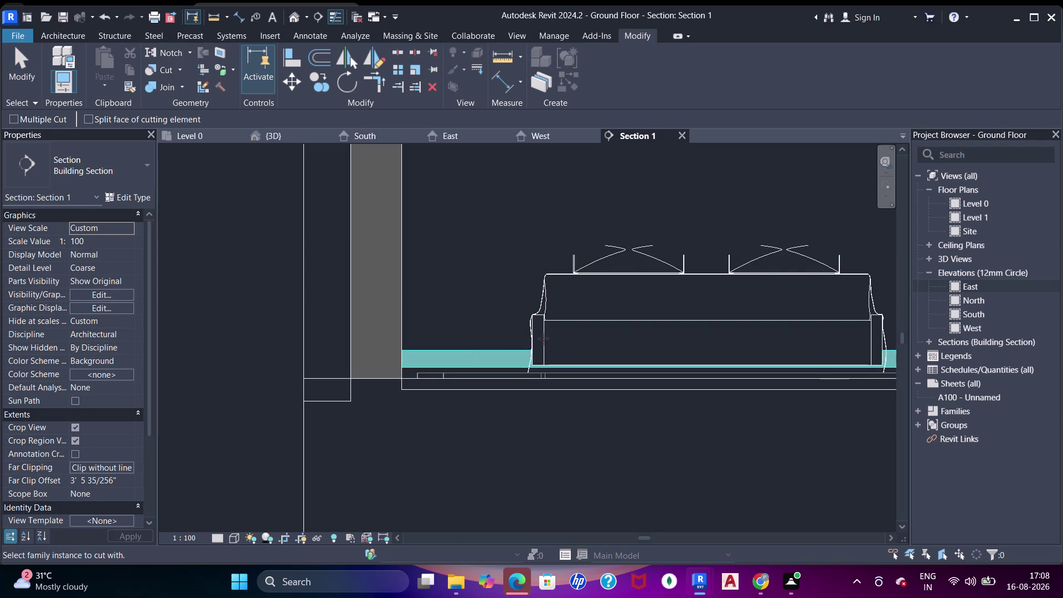
click(544, 338)
middle_drag(511, 323, 481, 325)
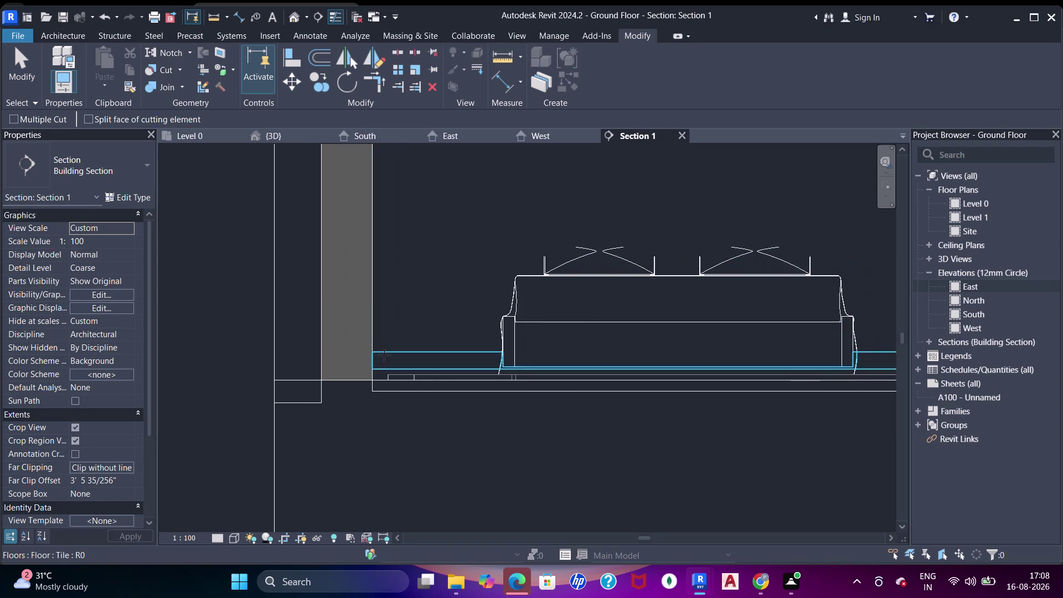
click(385, 354)
click(374, 338)
Pick more elements across the section, then cancel the geometry cut.
middle_drag(503, 330, 283, 309)
middle_drag(696, 316, 573, 320)
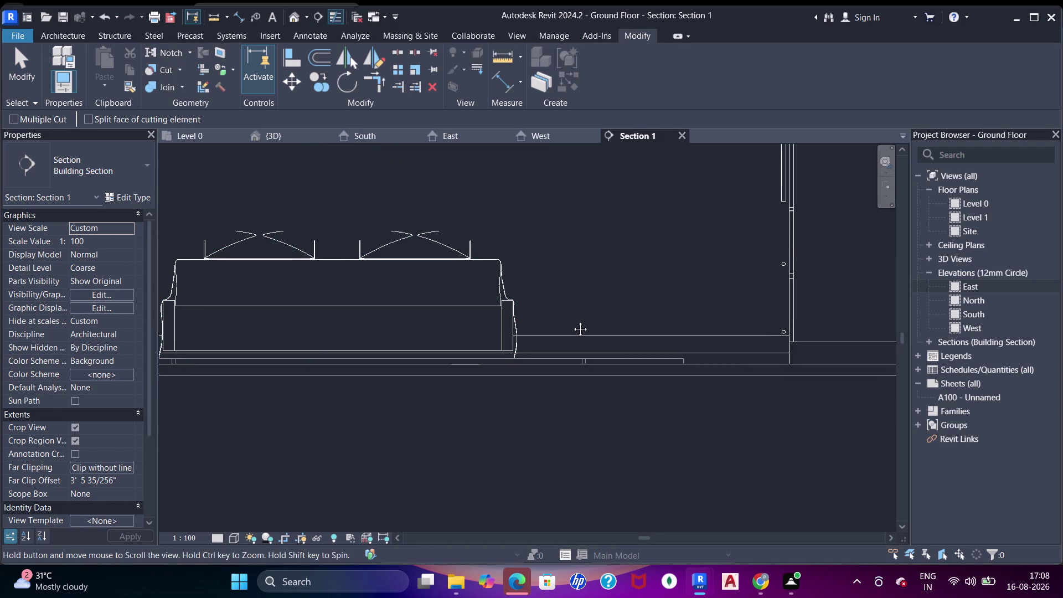
middle_drag(573, 320, 572, 321)
click(689, 339)
click(788, 307)
scroll(down, 3)
middle_drag(744, 274, 745, 368)
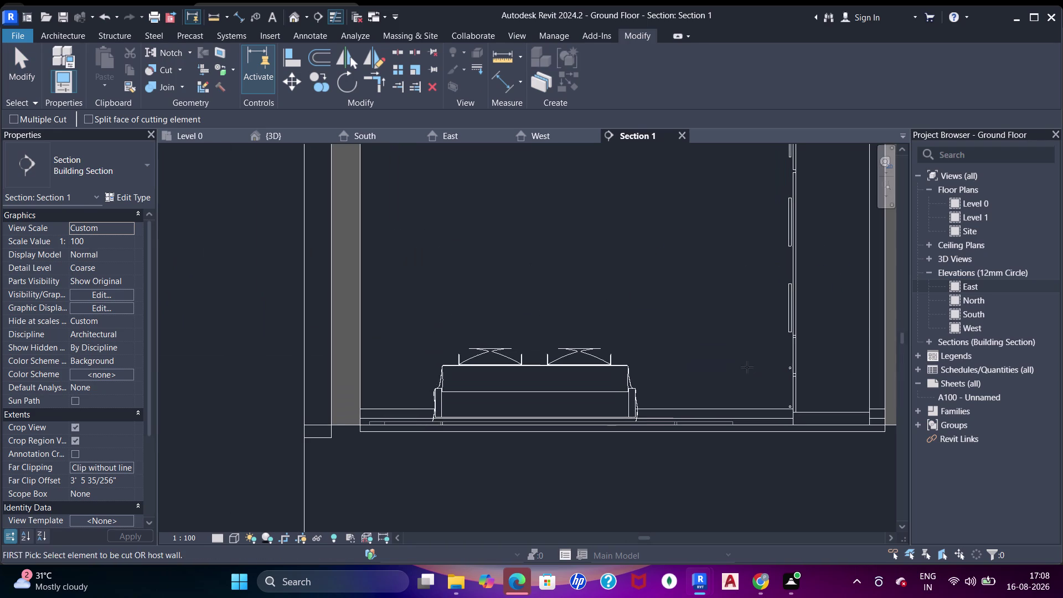
scroll(down, 3)
middle_drag(491, 296, 563, 314)
scroll(up, 3)
key(Escape)
Dismiss the save reminder and switch Section 1 to the Shaded visual style (SD).
text(s)
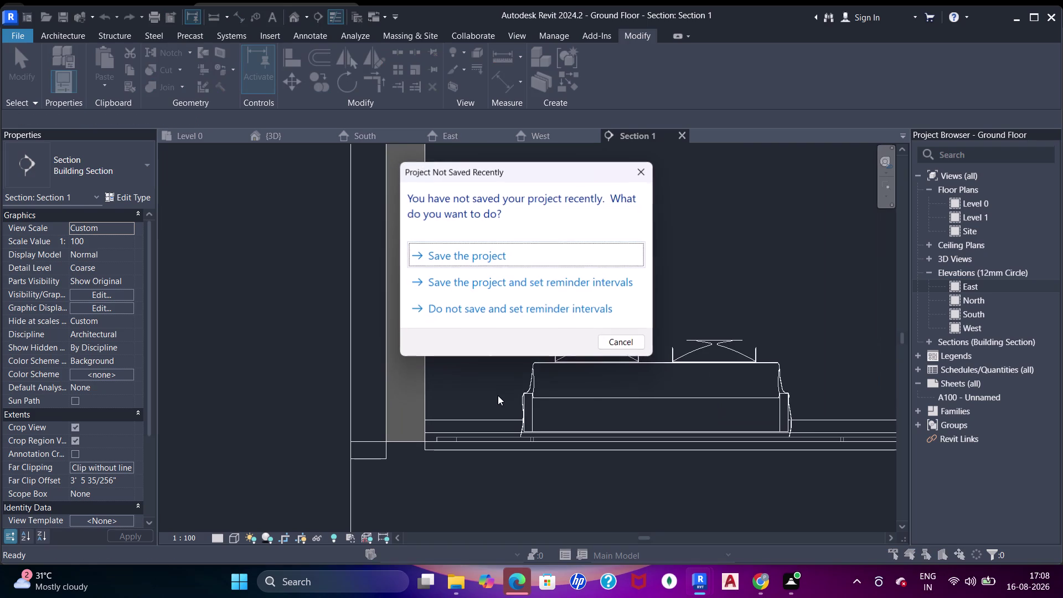
text(d)
click(635, 171)
key(s)
key(d)
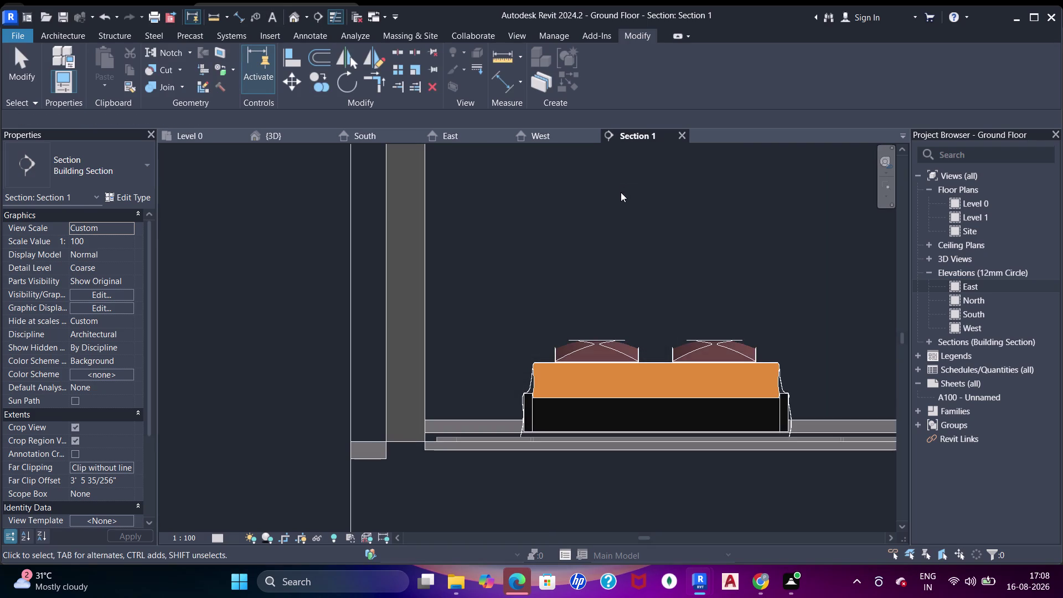
middle_drag(581, 244, 545, 270)
key(Escape)
key(Escape)
Select the tile floor and then the concrete slab to inspect them.
click(431, 453)
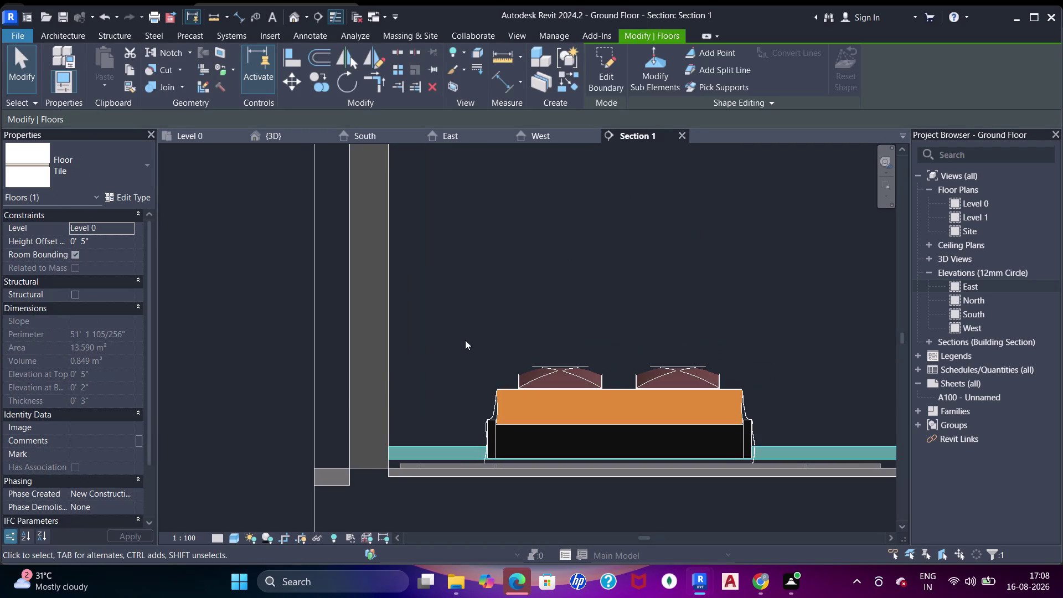
middle_drag(466, 339, 498, 240)
scroll(up, 3)
key(Escape)
click(428, 362)
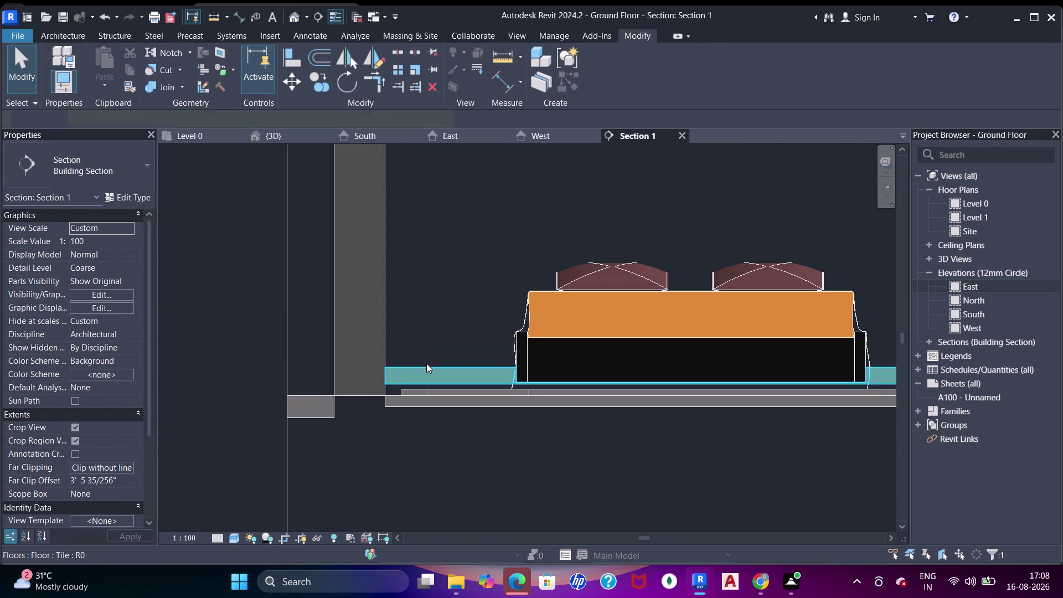
key(Escape)
click(415, 391)
scroll(up, 3)
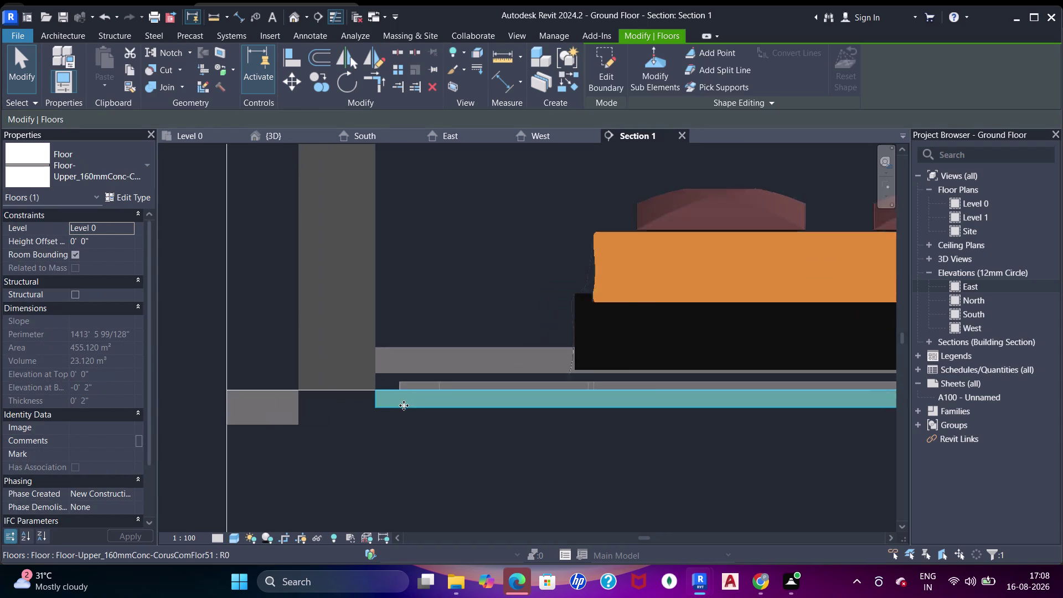
scroll(up, 3)
key(Escape)
Reselect the concrete slab under the tile, then pan toward the wardrobe.
scroll(up, 3)
click(402, 375)
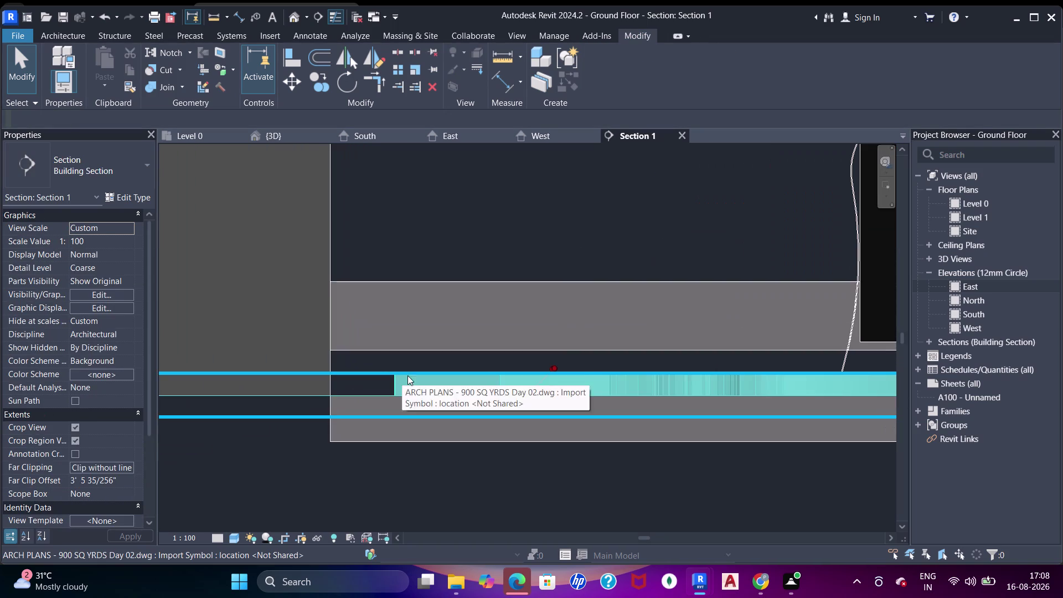
scroll(down, 3)
key(Escape)
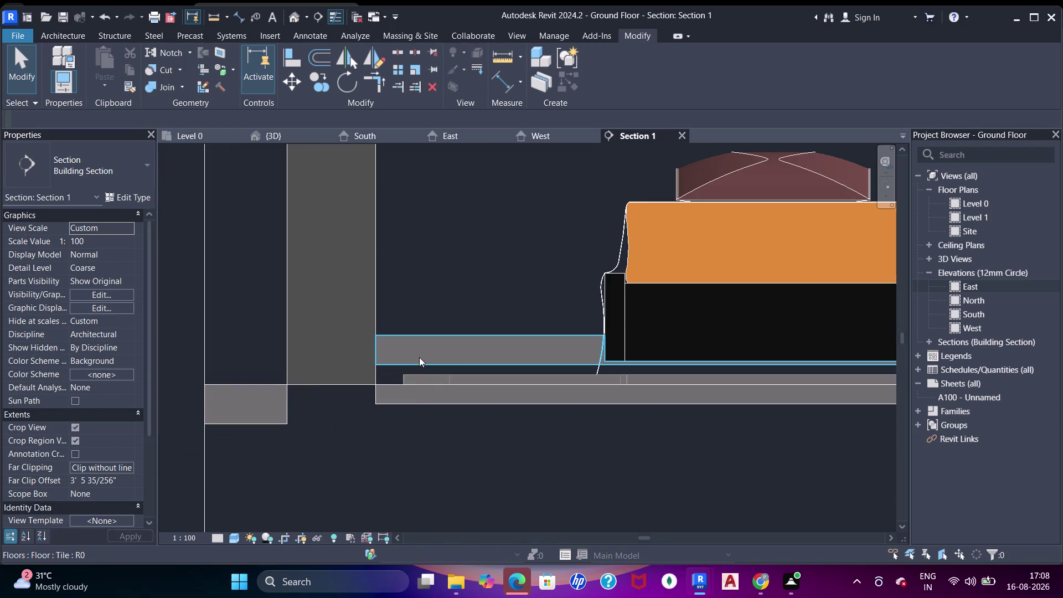
click(411, 400)
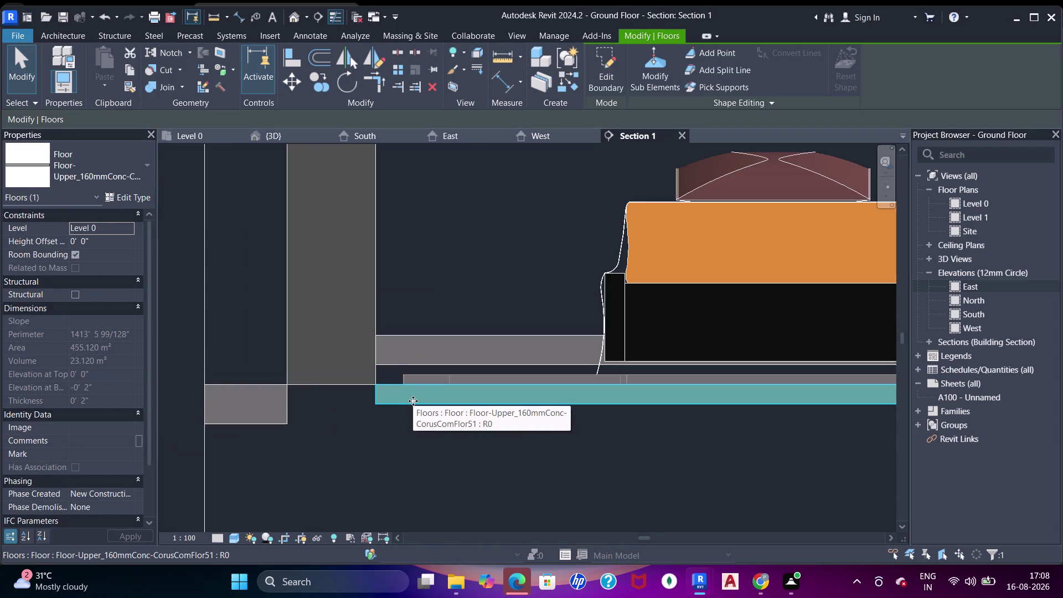
key(Escape)
scroll(down, 3)
middle_drag(544, 415, 541, 415)
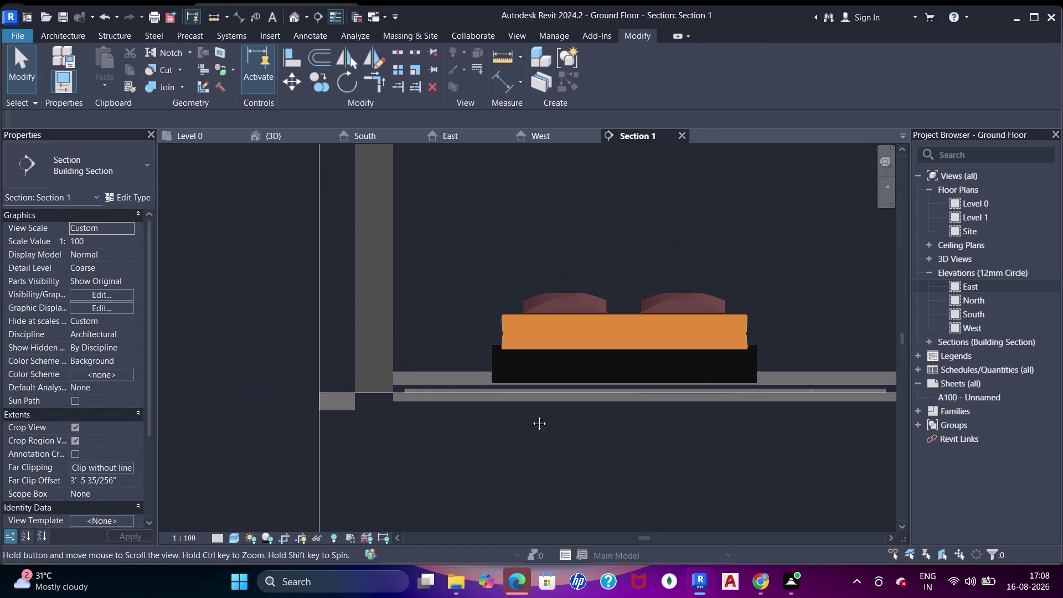
middle_drag(541, 416, 341, 409)
middle_drag(523, 412, 335, 499)
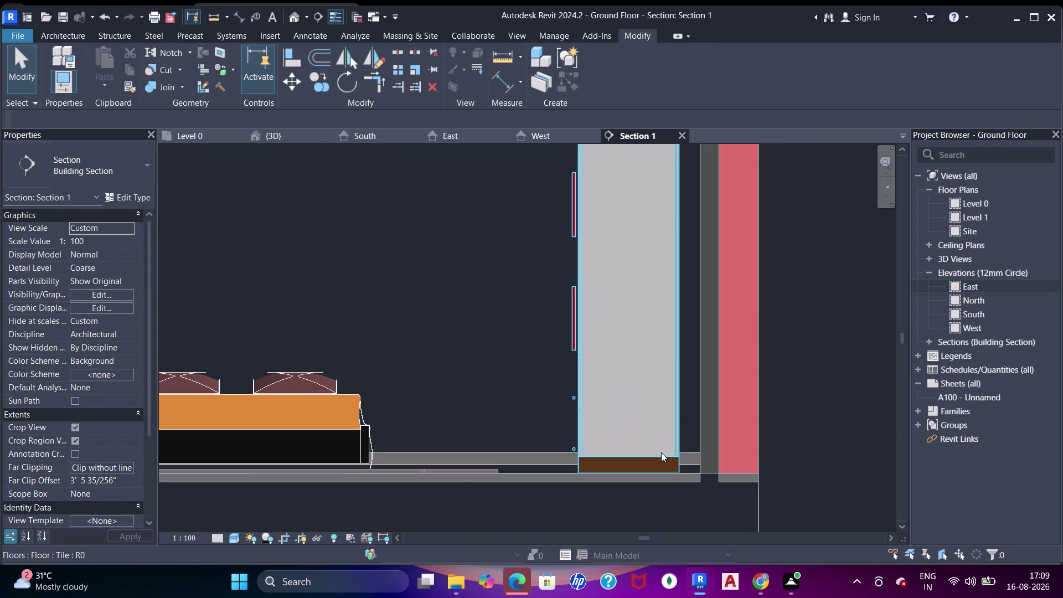
Select the bedroom wardrobe, Tab-cycling past overlapping elements.
click(661, 452)
key(Escape)
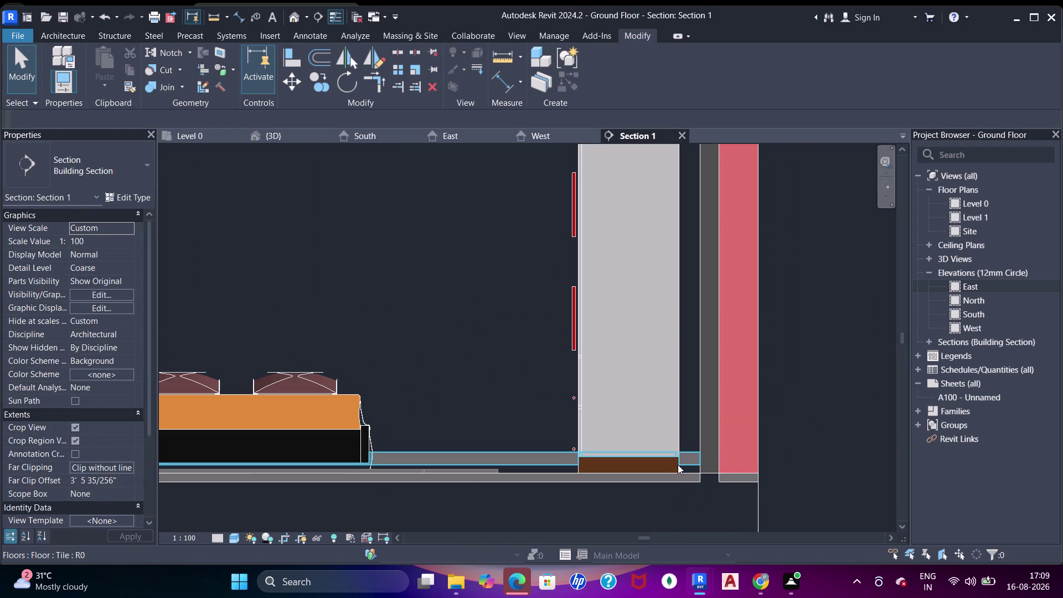
click(678, 464)
key(Escape)
scroll(up, 3)
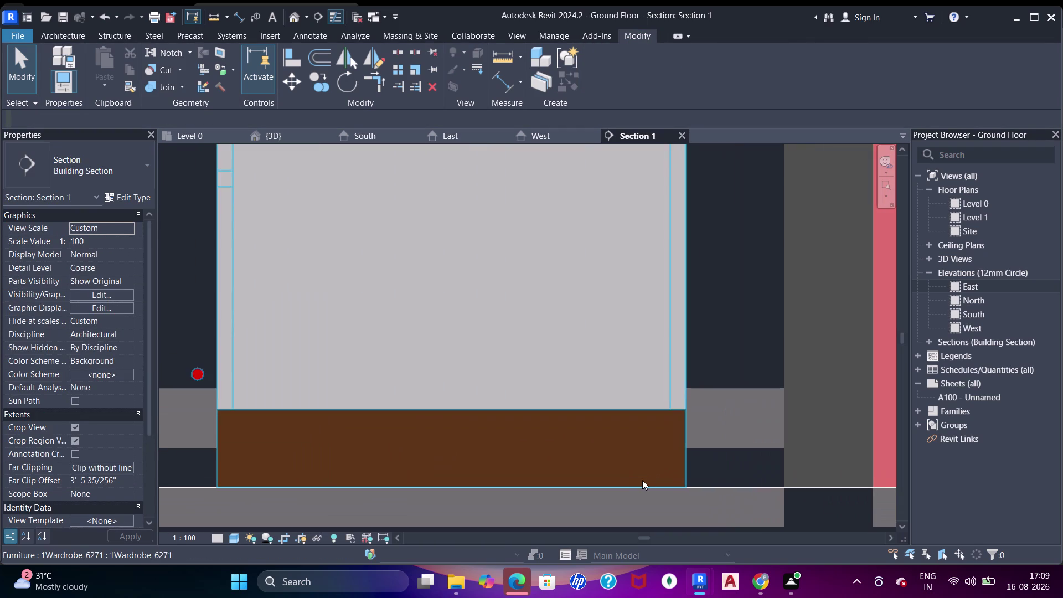
key(Tab)
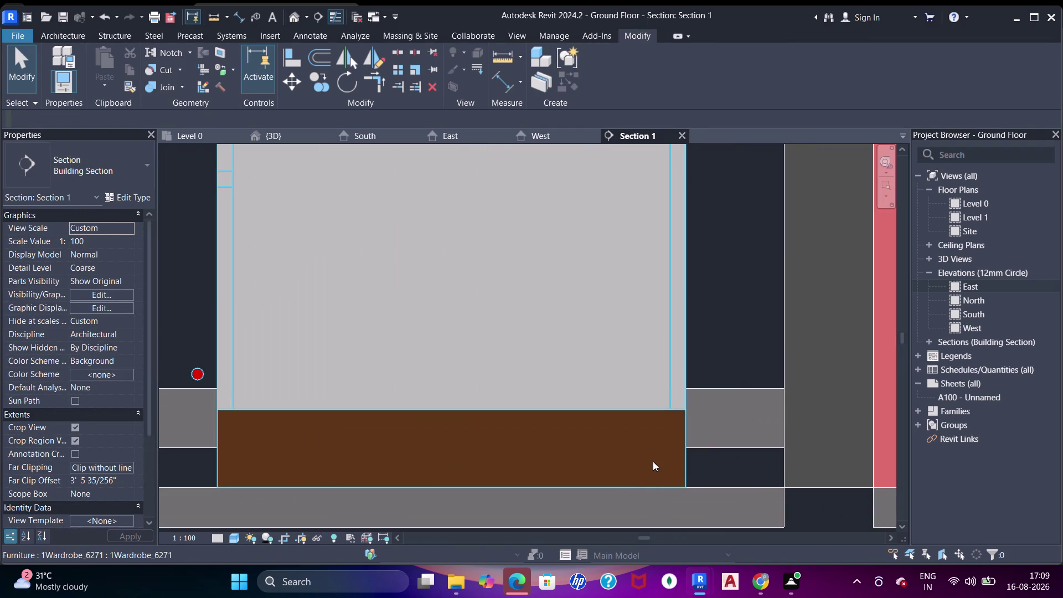
key(Tab)
key(Tab)
key(Tab)
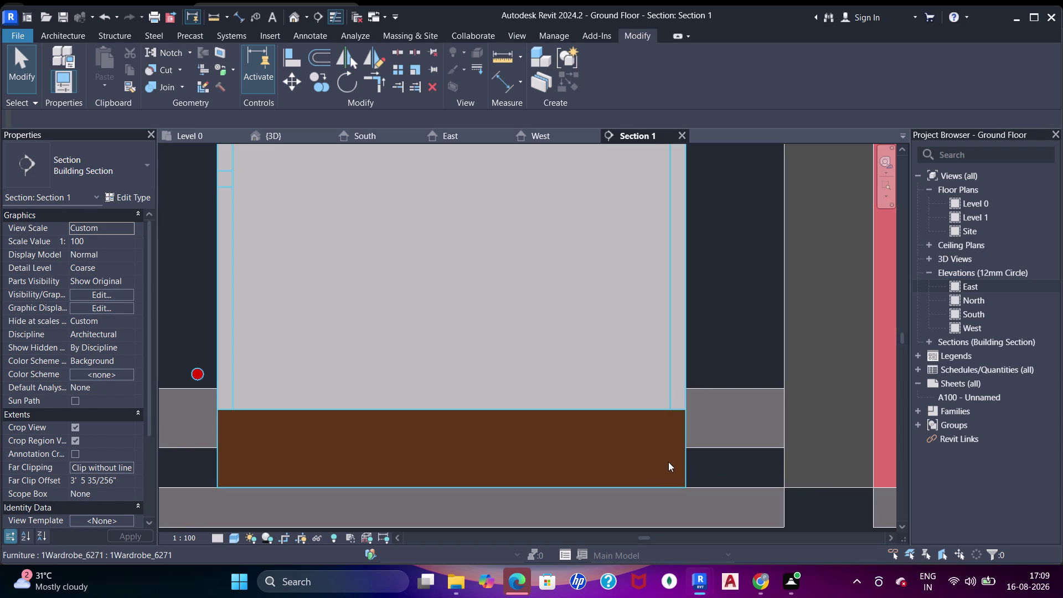
click(668, 461)
scroll(down, 3)
middle_drag(497, 395, 608, 408)
key(Escape)
scroll(down, 3)
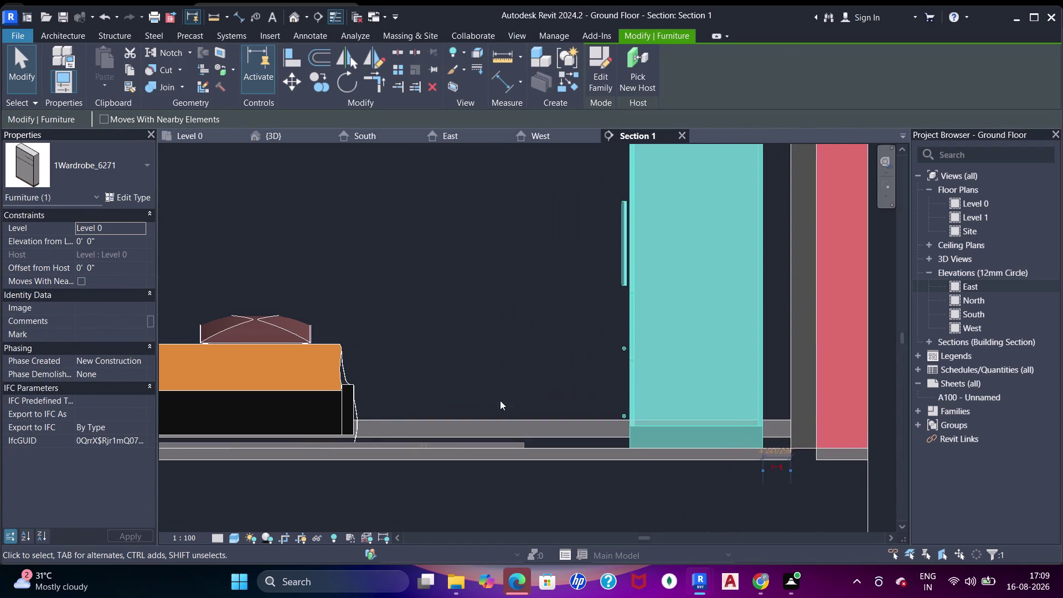
scroll(down, 3)
click(661, 398)
Nudge the wardrobe up to 0' 5 1/4" and accept the intersection warning.
key(Up)
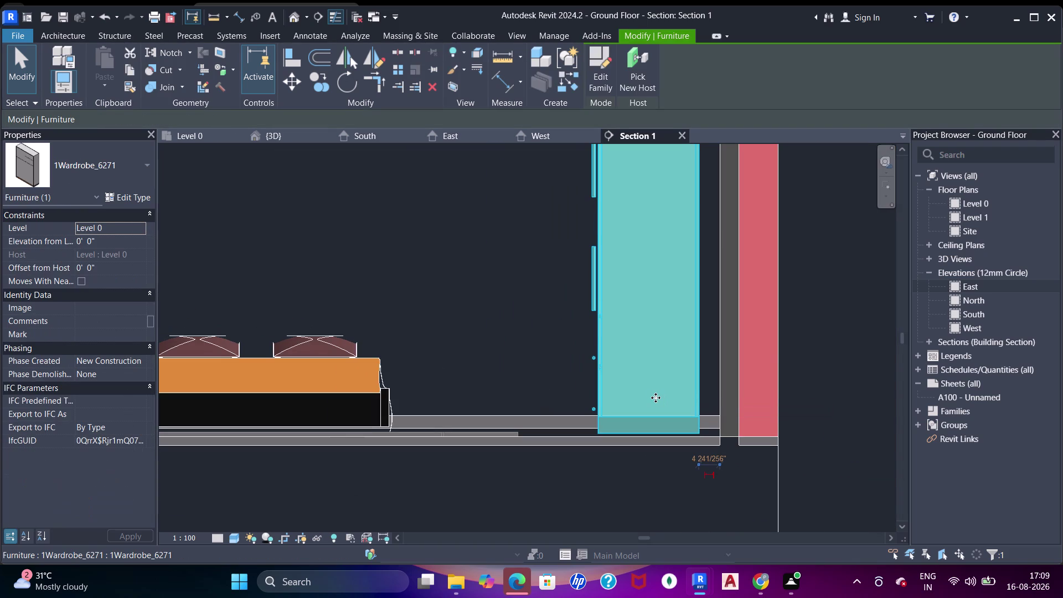
key(Up)
key(Up)
key(Up)
key(Up)
key(Up)
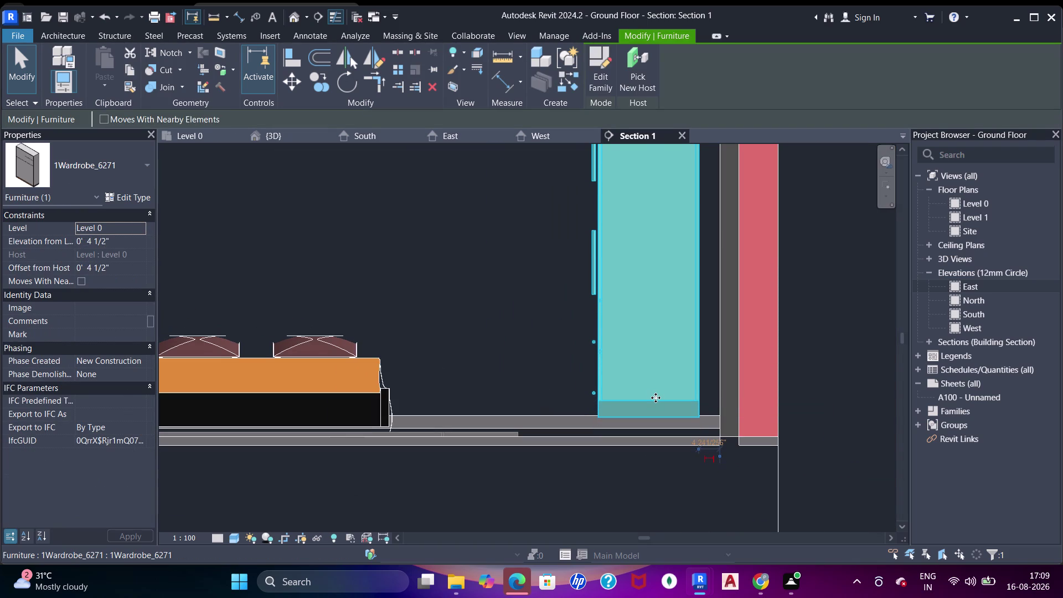
key(Up)
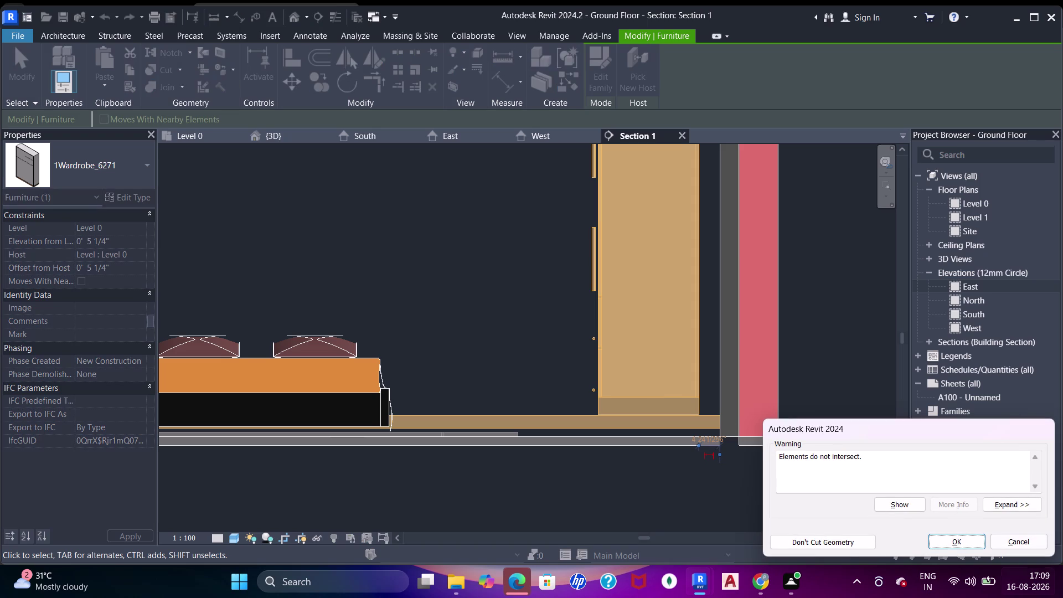
click(839, 539)
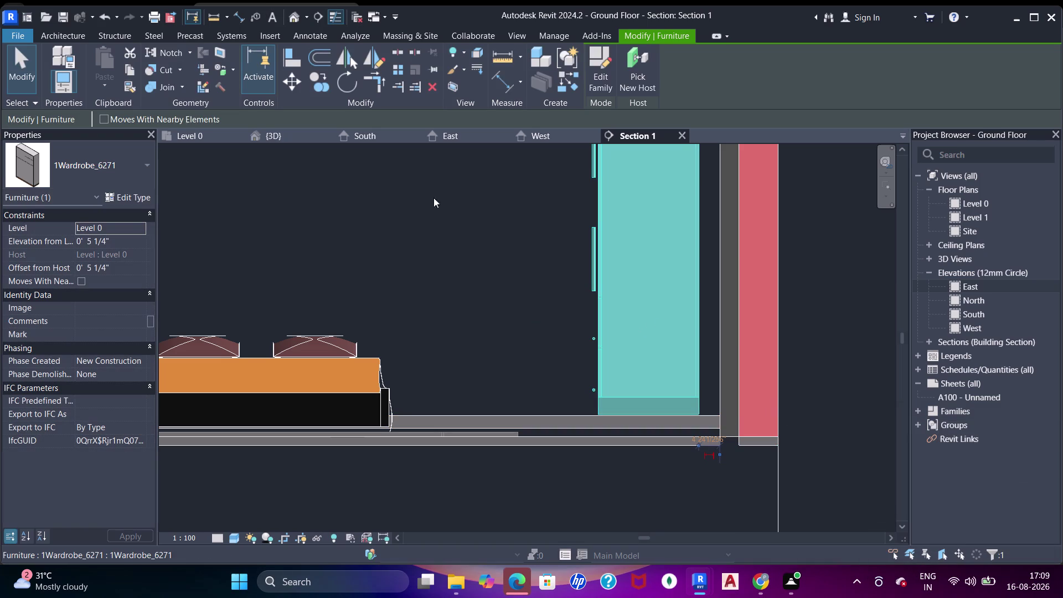
Orbit the {3D} view around the wardrobe, then return to Section 1.
click(276, 139)
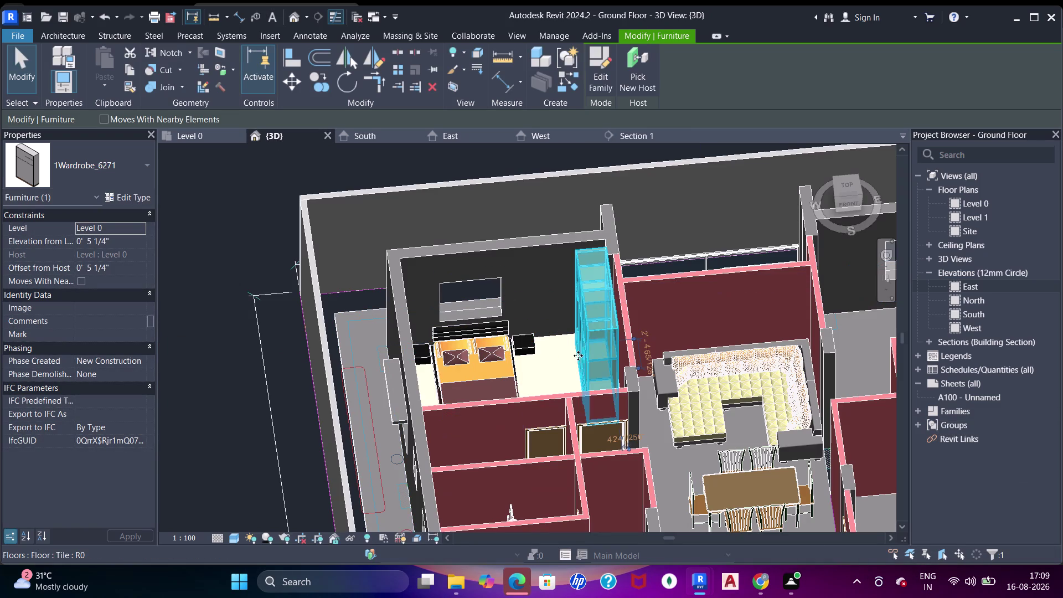
middle_drag(573, 363, 719, 352)
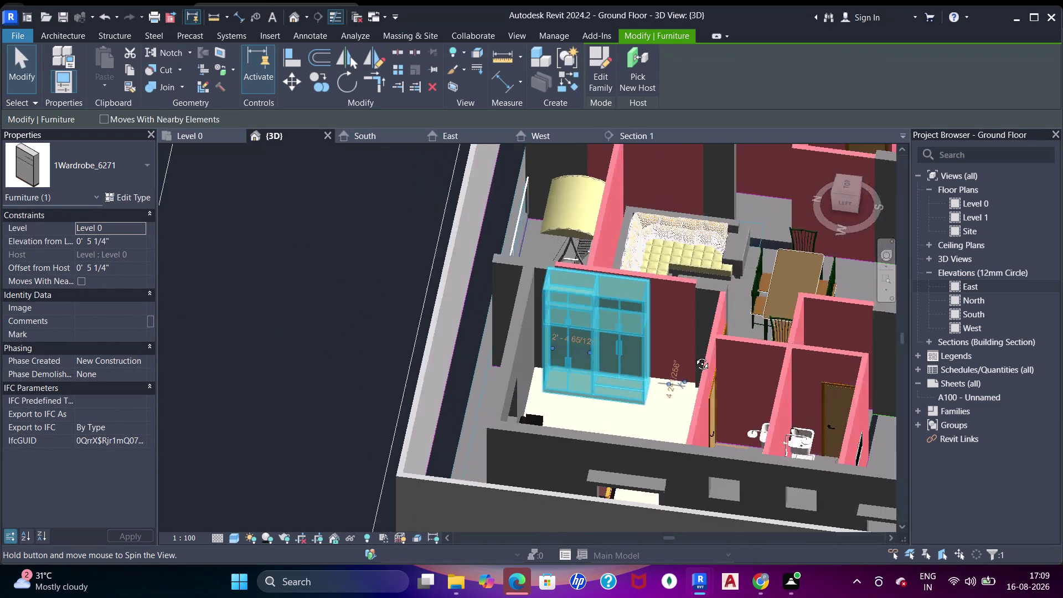
middle_drag(719, 352, 677, 351)
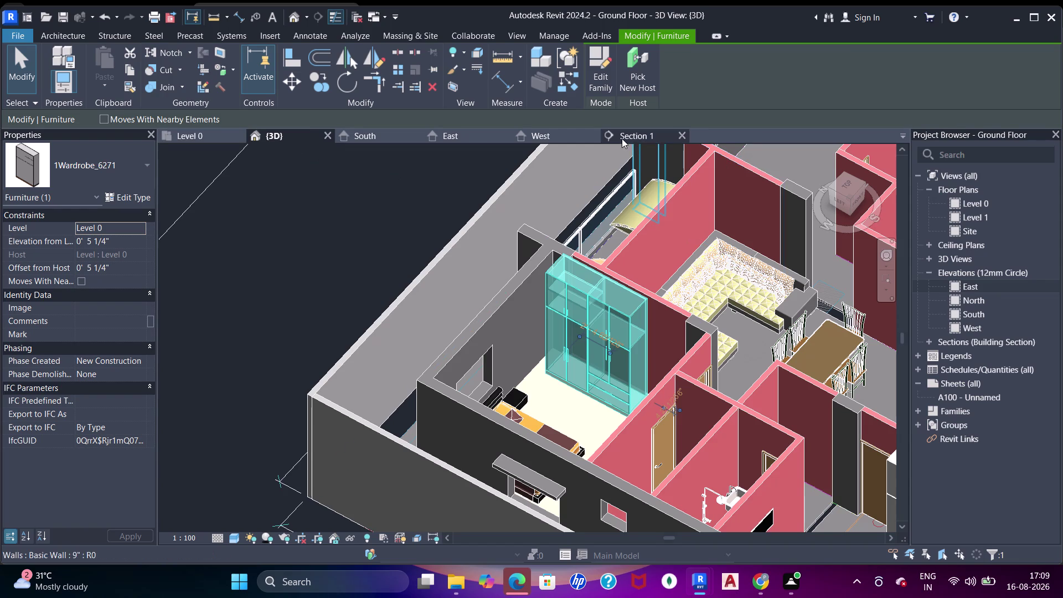
click(621, 138)
key(Escape)
scroll(up, 3)
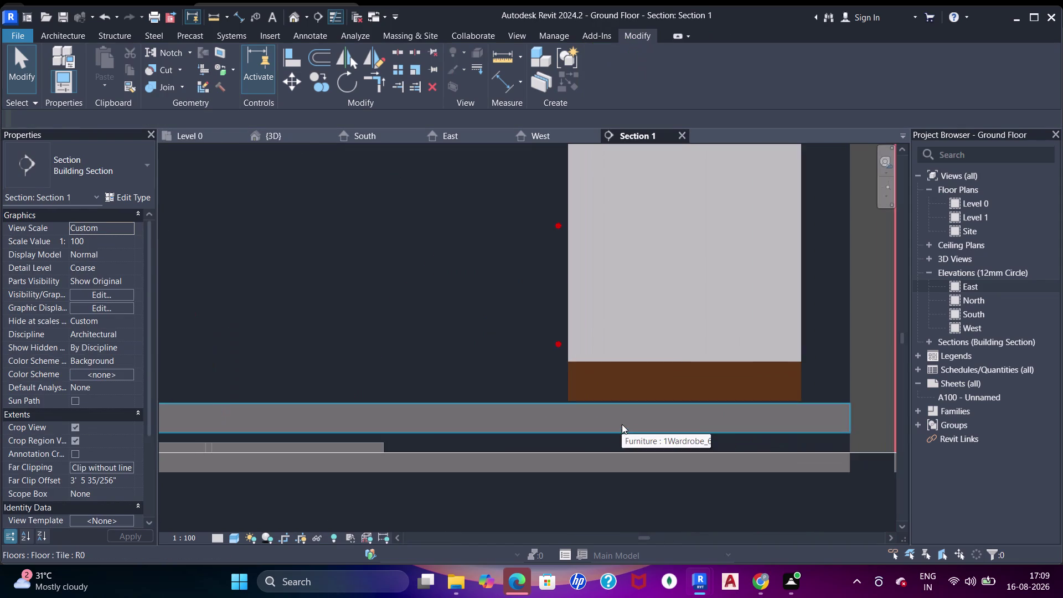
Try aligning the wardrobe base to a reference surface with Align (AL).
scroll(up, 3)
key(a)
key(a)
key(a)
click(682, 393)
scroll(up, 3)
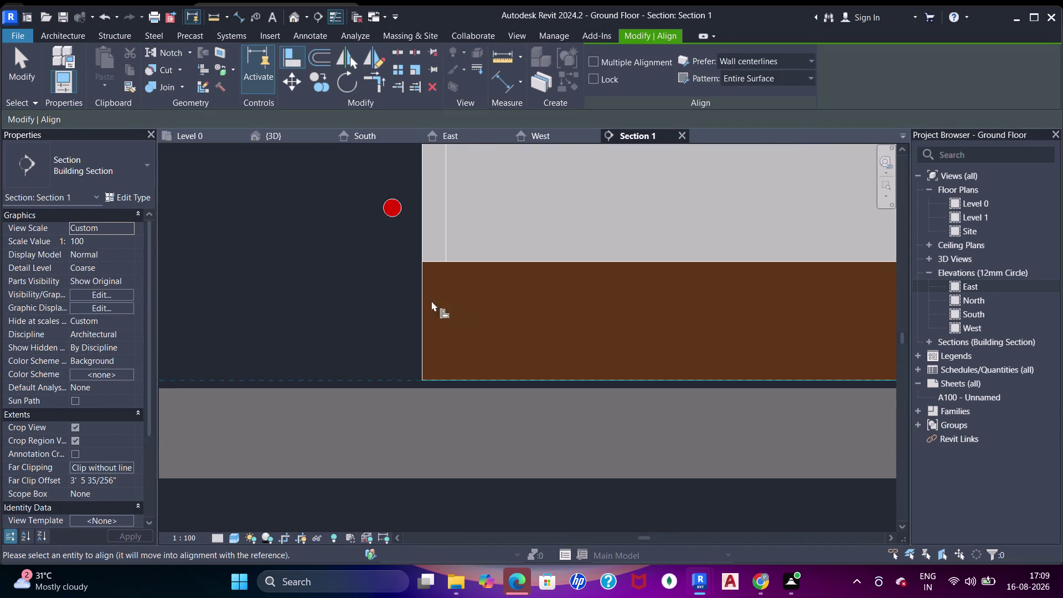
click(364, 279)
drag(412, 389, 417, 388)
click(442, 381)
scroll(down, 3)
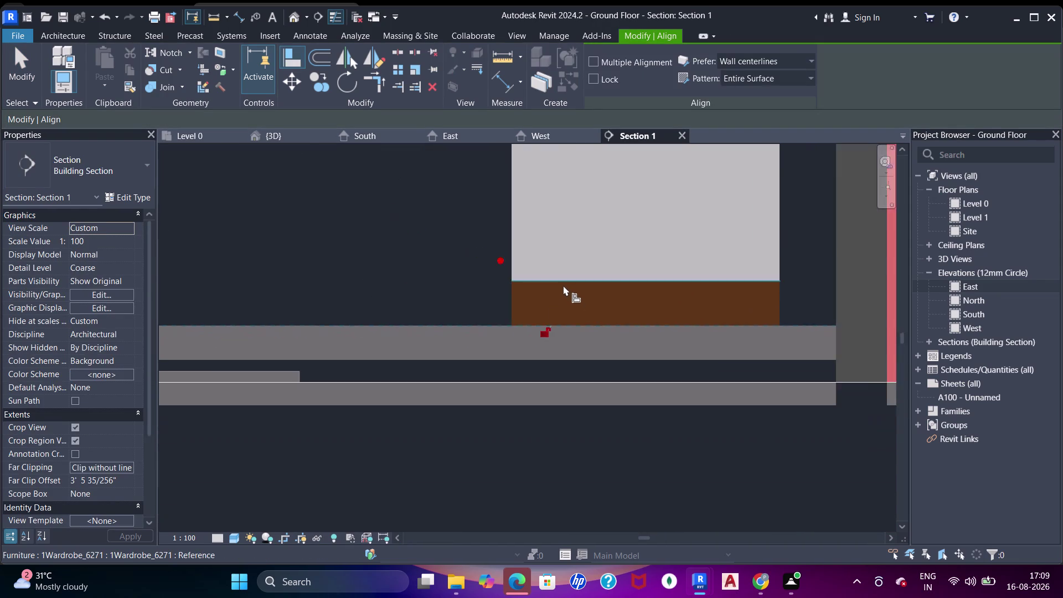
scroll(down, 3)
middle_drag(603, 346, 636, 361)
key(Escape)
key(Escape)
key(Escape)
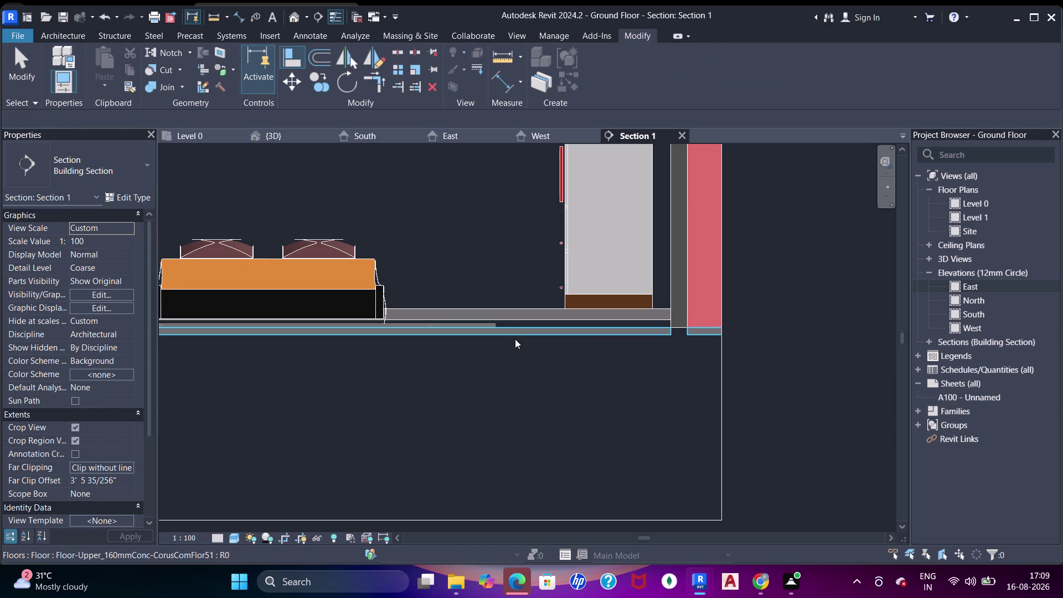
Select the concrete slab, then the tile floor strip at the wall junction.
click(515, 338)
middle_drag(358, 310, 486, 312)
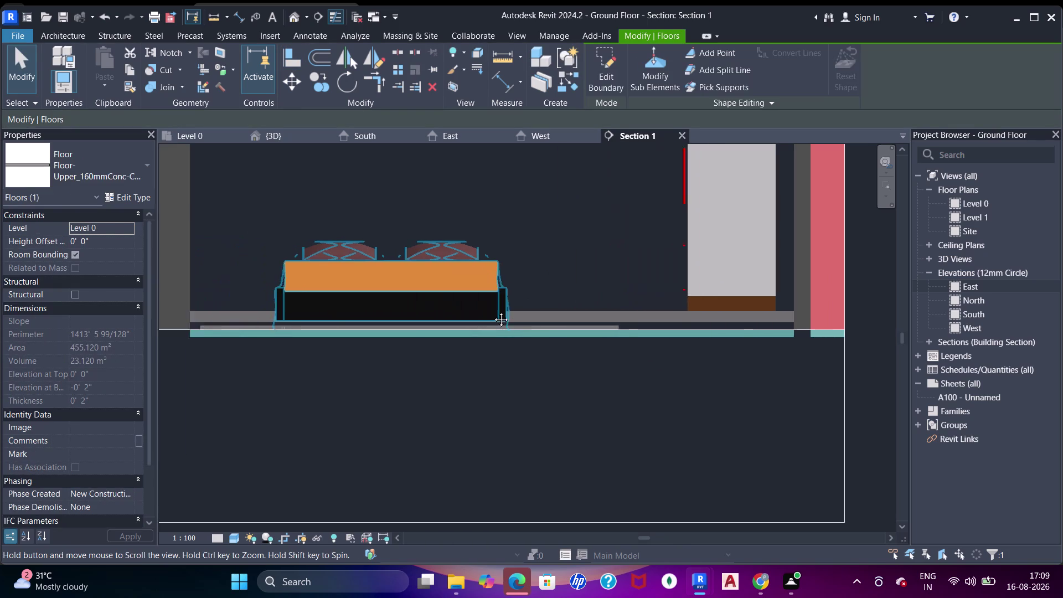
middle_drag(485, 312, 589, 311)
scroll(up, 3)
middle_drag(308, 324, 318, 327)
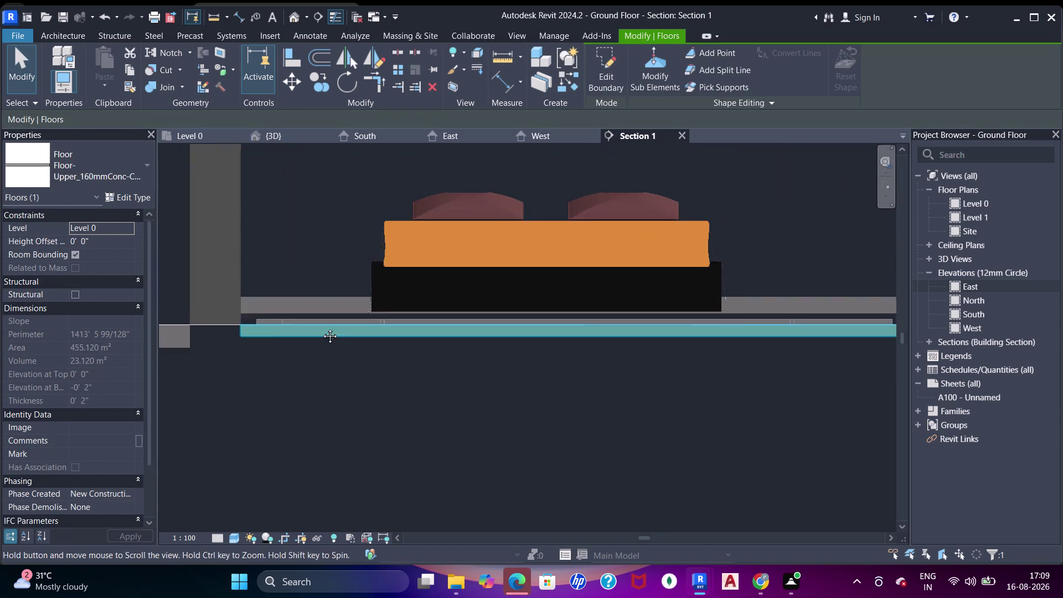
middle_drag(318, 327, 335, 330)
click(317, 319)
scroll(up, 3)
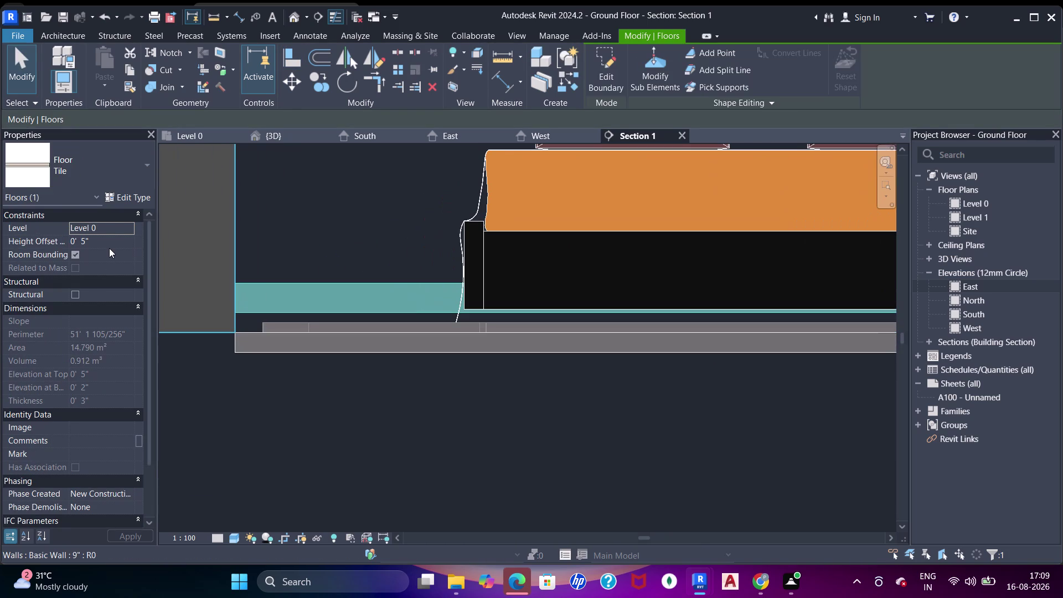
Set the Tile floor's Height Offset From Level to 0' 3" and open its type properties.
click(109, 248)
text(3")
key(Return)
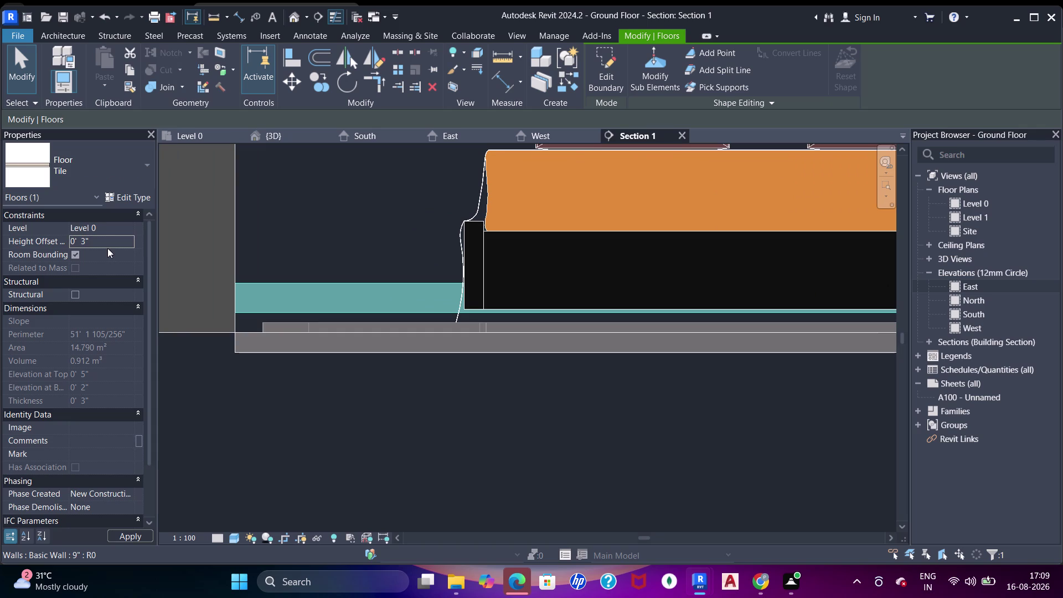
key(Escape)
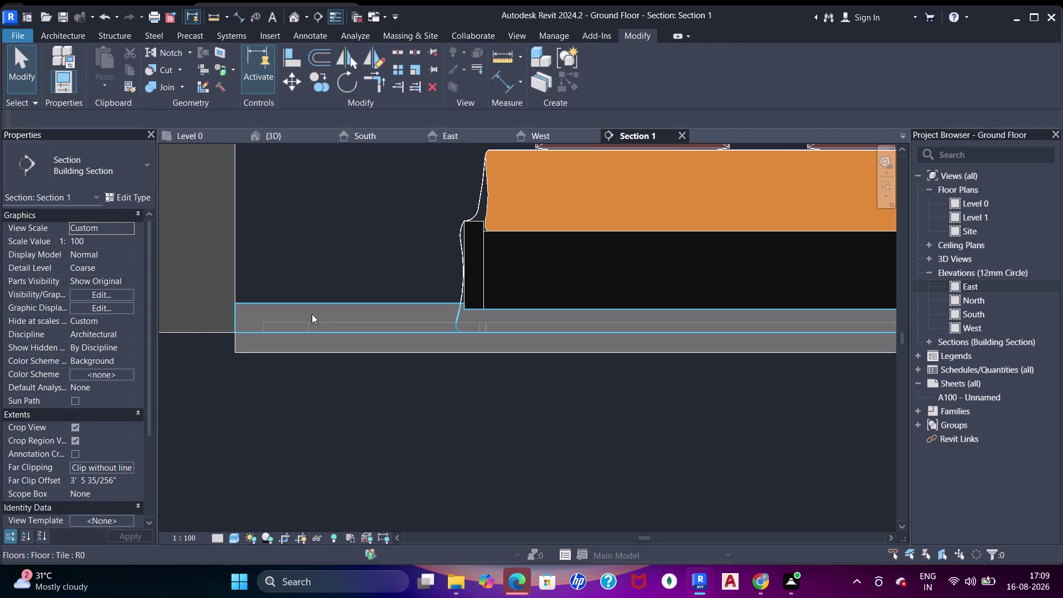
click(311, 314)
scroll(down, 3)
key(Escape)
click(299, 295)
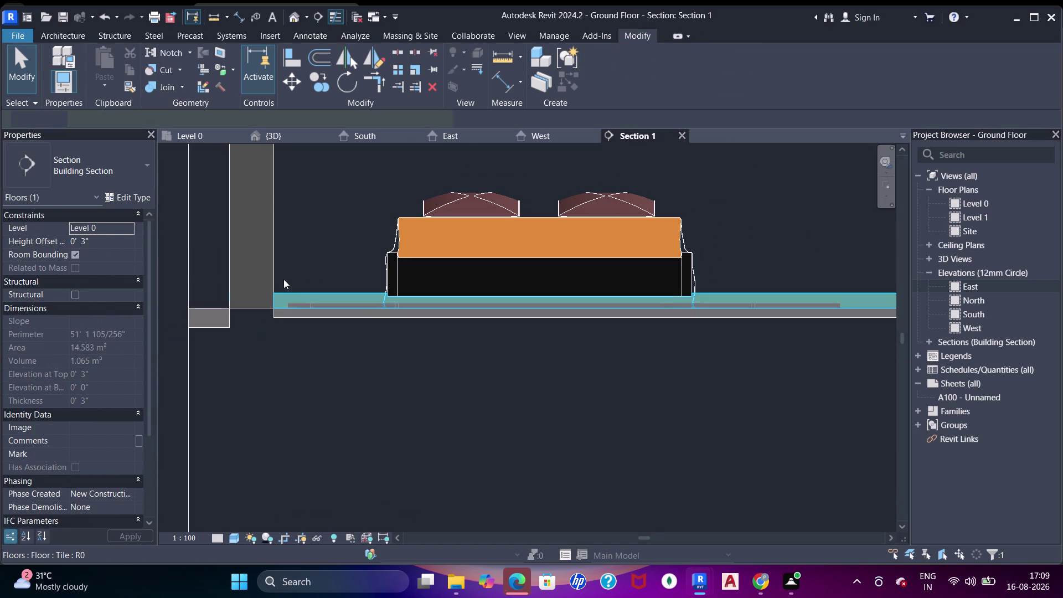
click(128, 193)
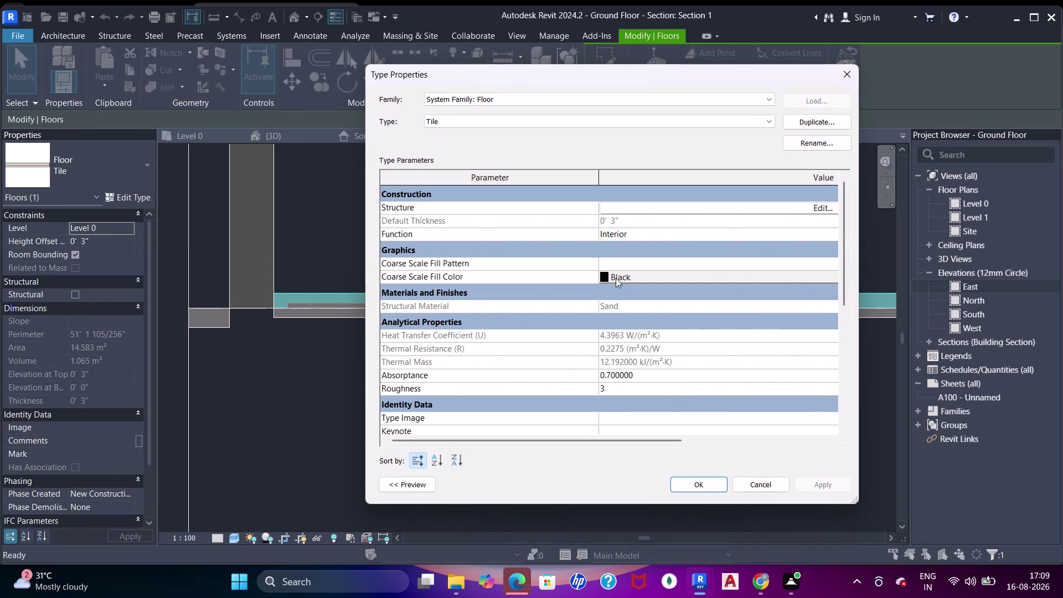
Set the Tile floor type's Coarse Scale Fill Color to pale yellow RGB 255-255-134 and apply.
click(606, 272)
click(514, 298)
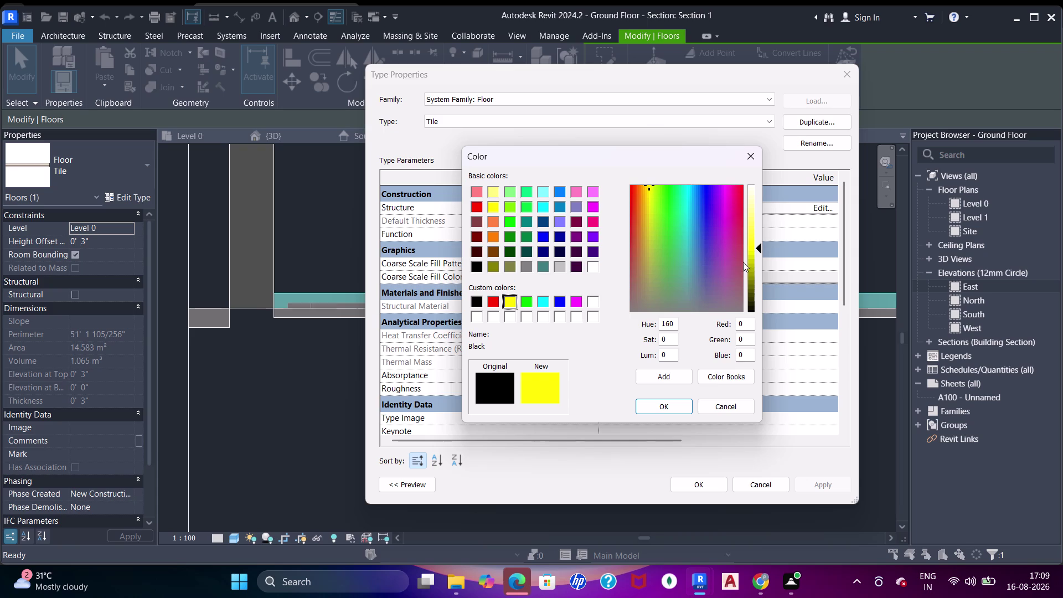
drag(763, 246, 760, 233)
drag(760, 233, 759, 225)
drag(755, 249, 760, 215)
click(703, 480)
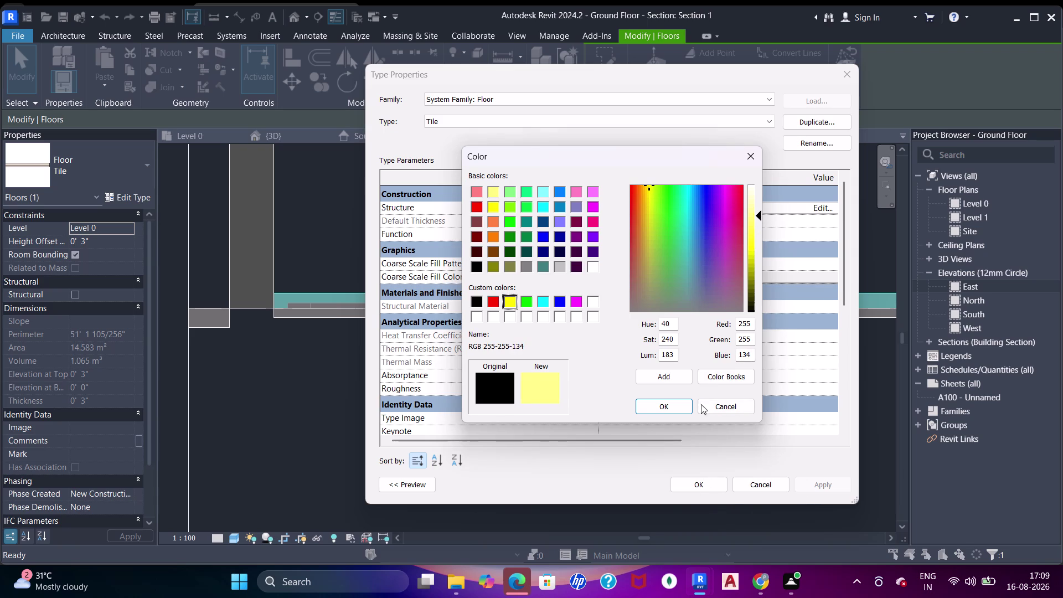
click(655, 403)
drag(802, 484, 782, 484)
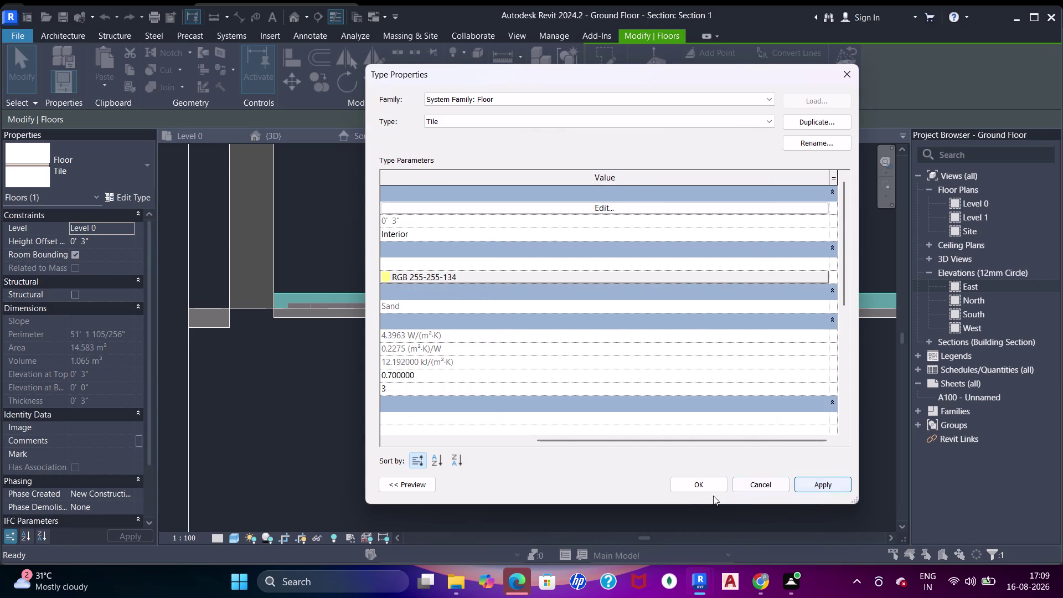
click(695, 479)
Reselect the tile floor and reopen its type's layer structure.
key(Escape)
click(330, 295)
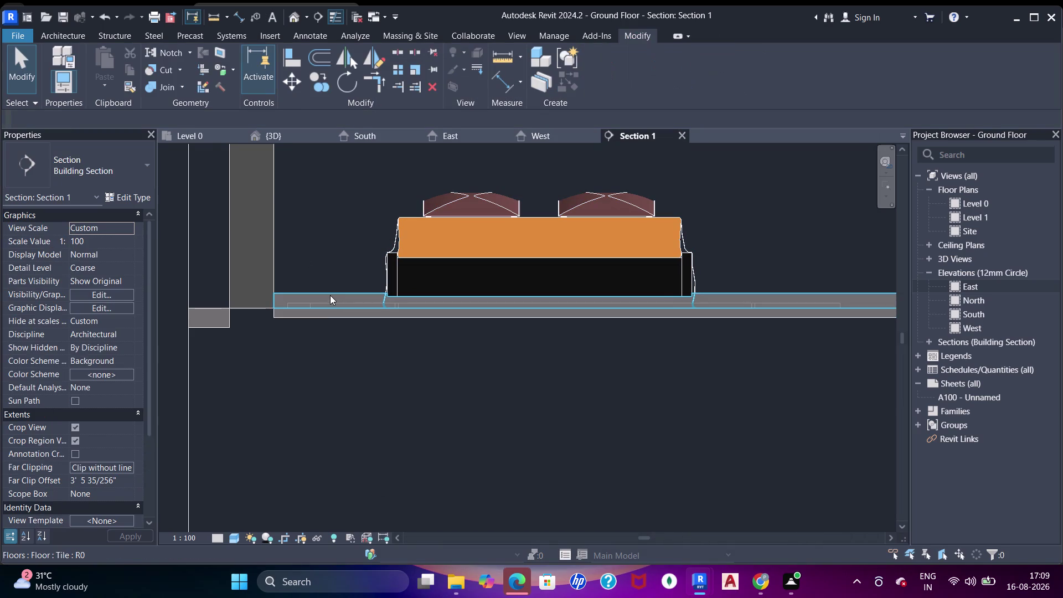
click(125, 200)
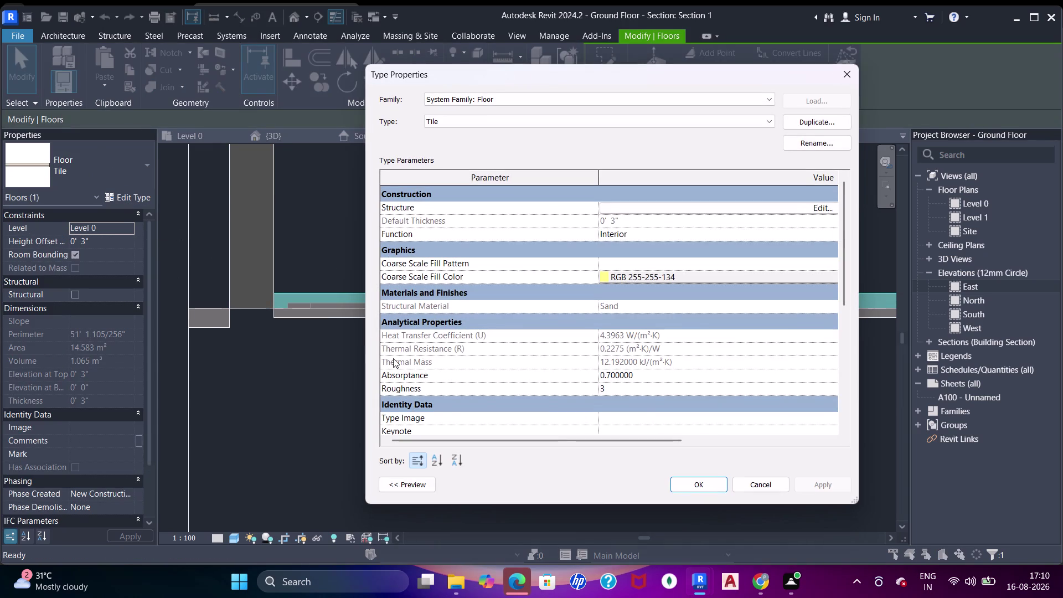
click(815, 209)
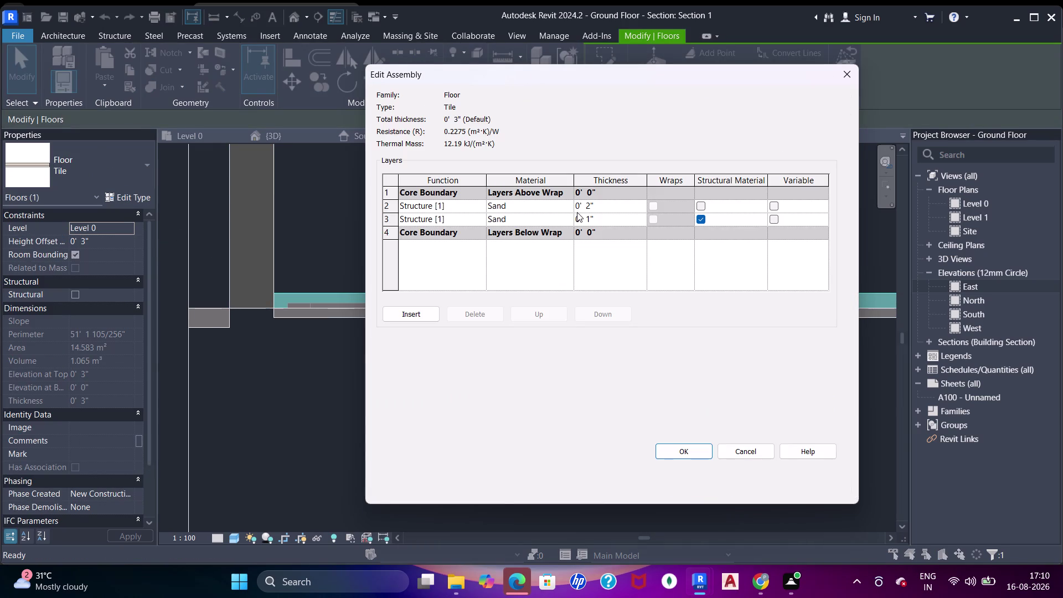
Make the top Sand layer the structural material and bring up the Sand material.
click(570, 210)
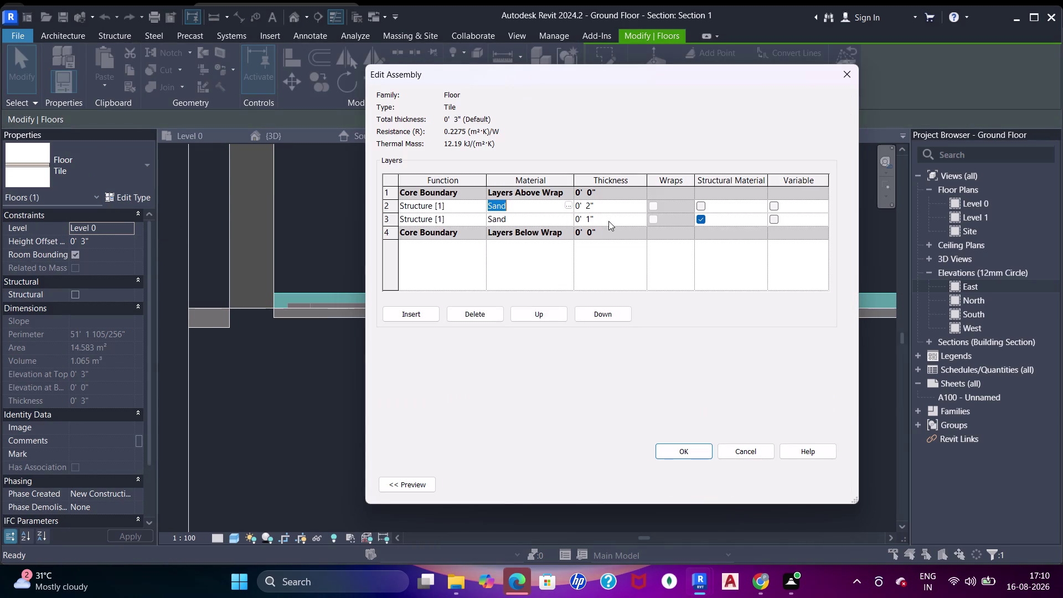
click(699, 207)
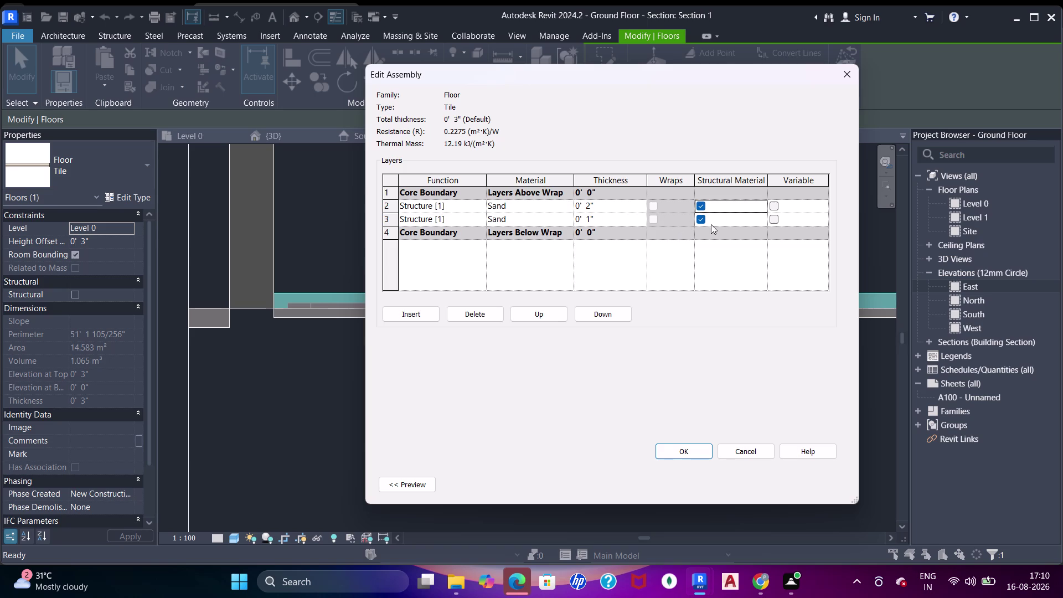
click(570, 209)
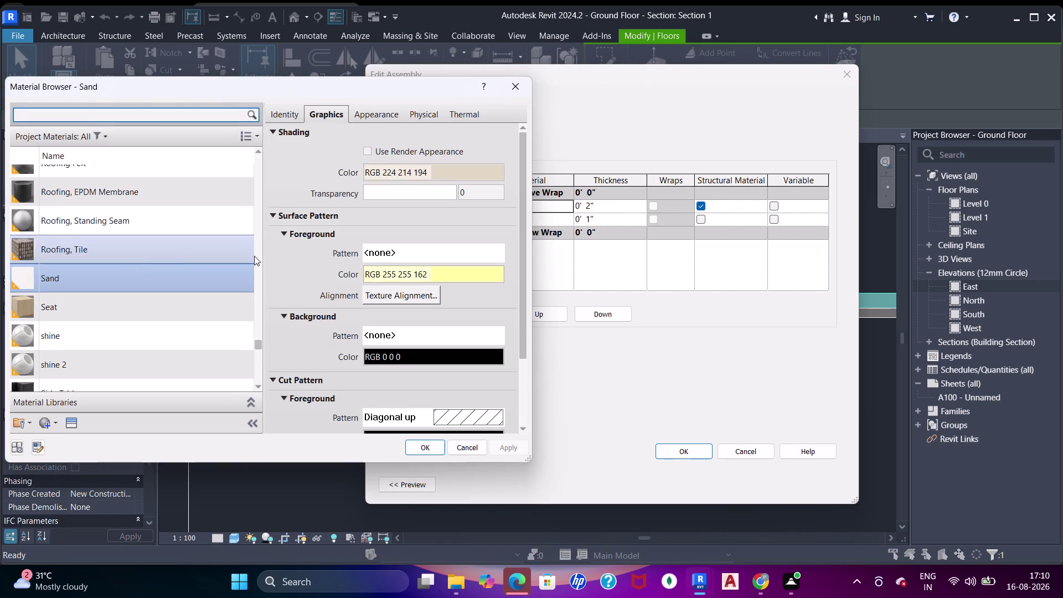
click(367, 110)
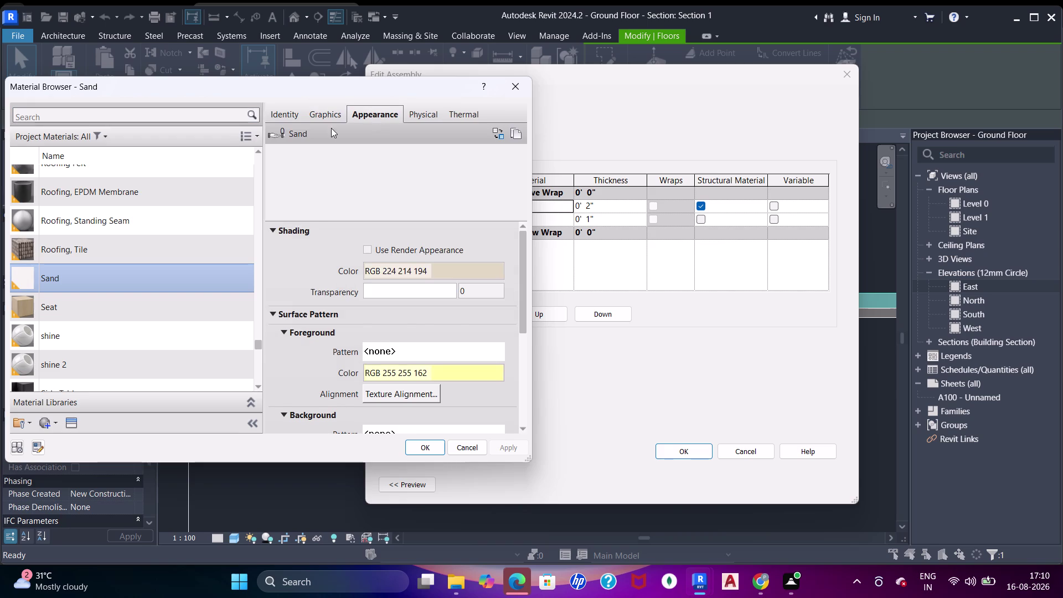
click(321, 115)
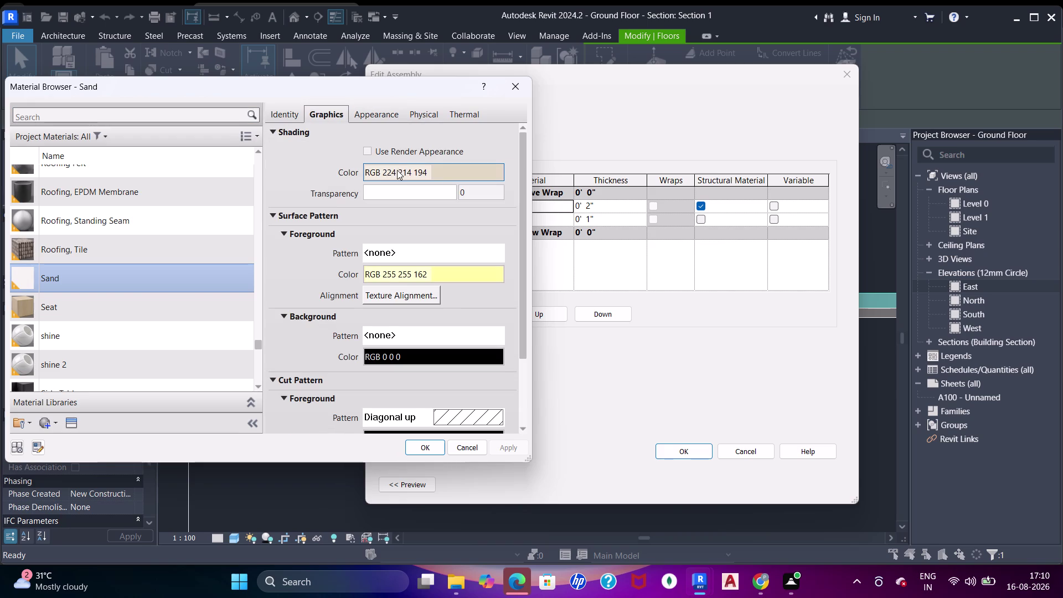
Set the Sand material's shading colour to pale yellow RGB 255-255-130.
click(397, 170)
click(162, 286)
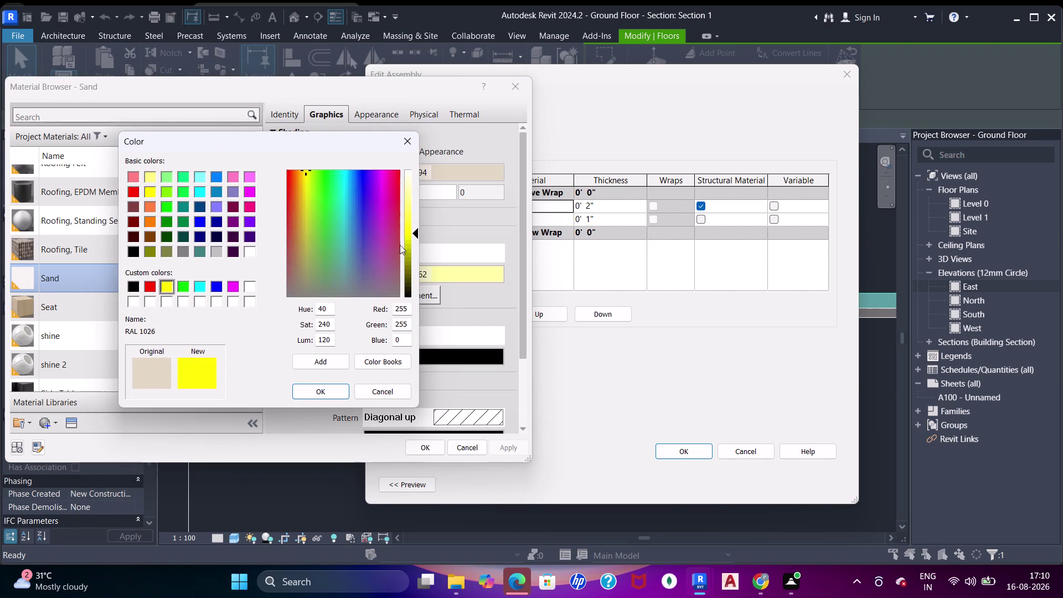
drag(413, 235, 411, 202)
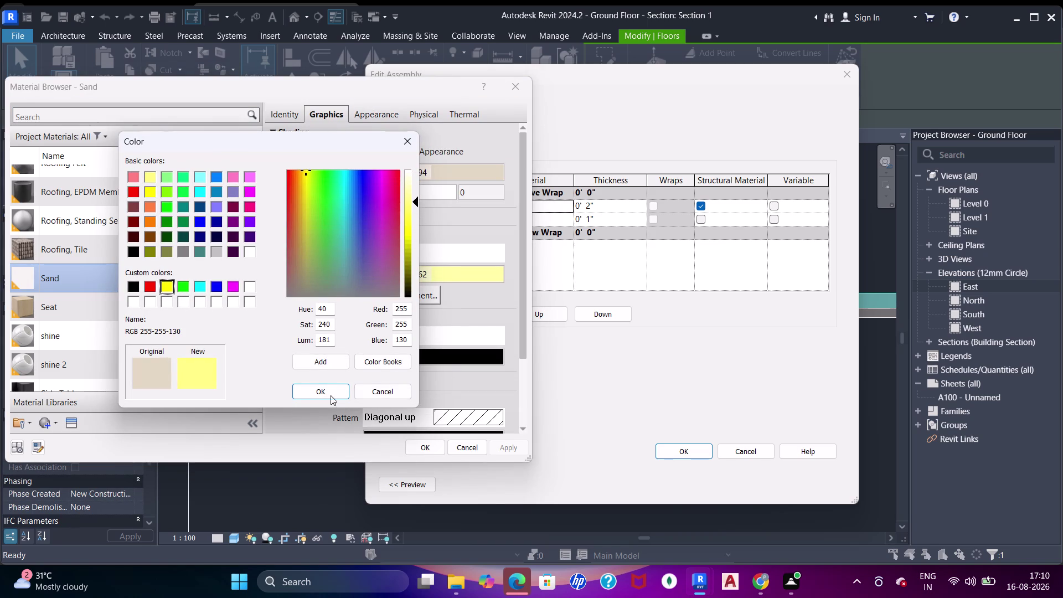
click(325, 386)
click(504, 447)
drag(420, 446, 427, 446)
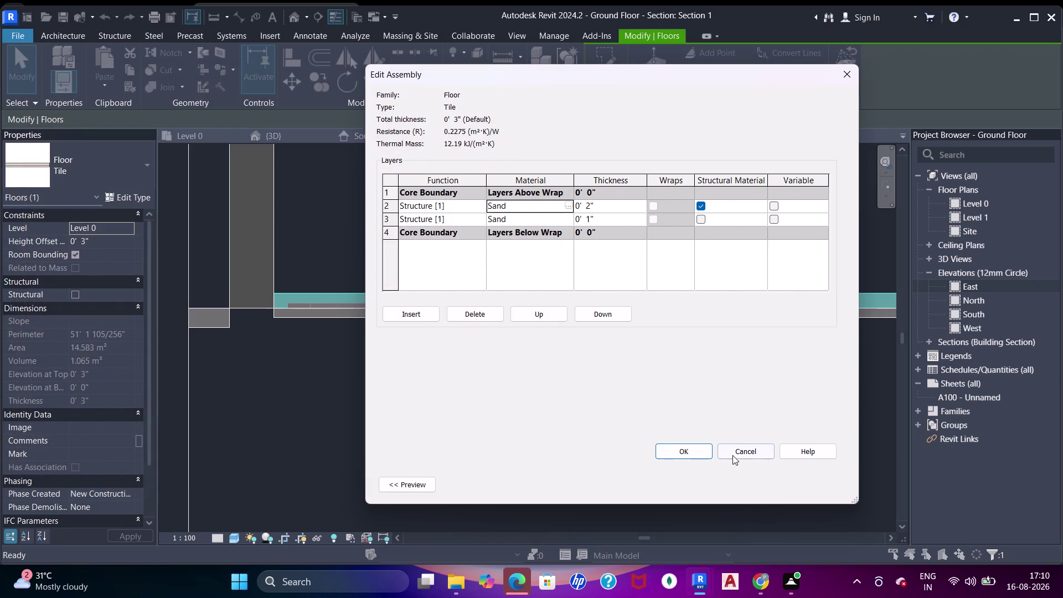
Recheck the Sand material's appearance, then accept the assembly and Tile type changes.
click(573, 216)
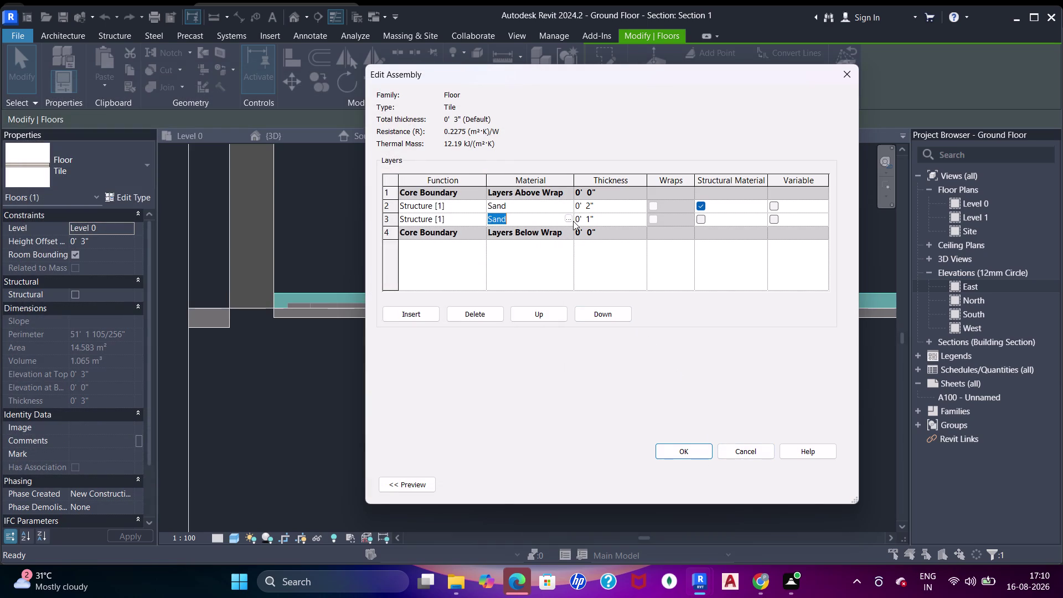
click(570, 221)
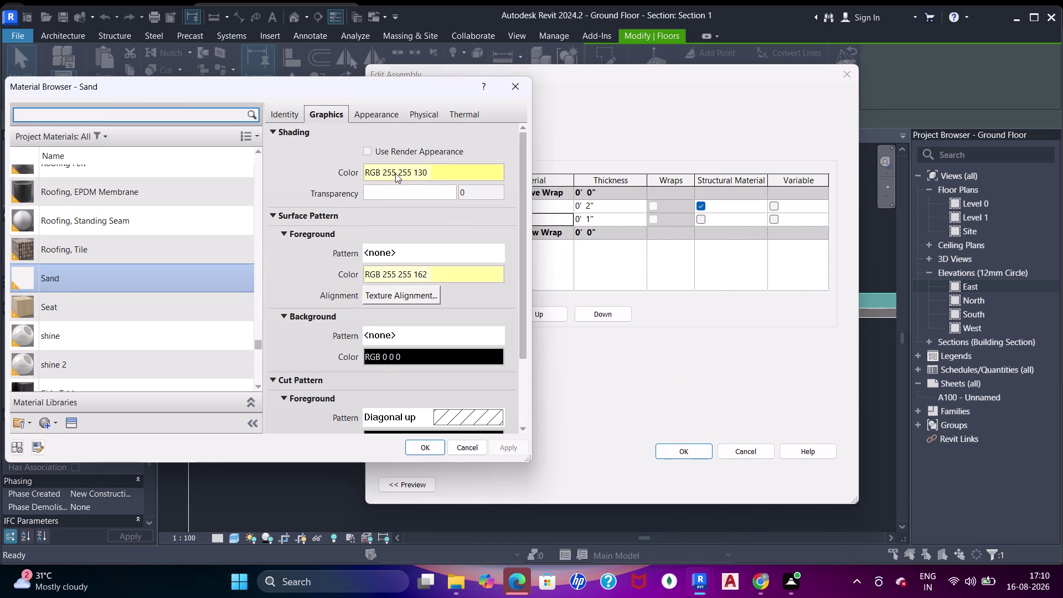
click(371, 117)
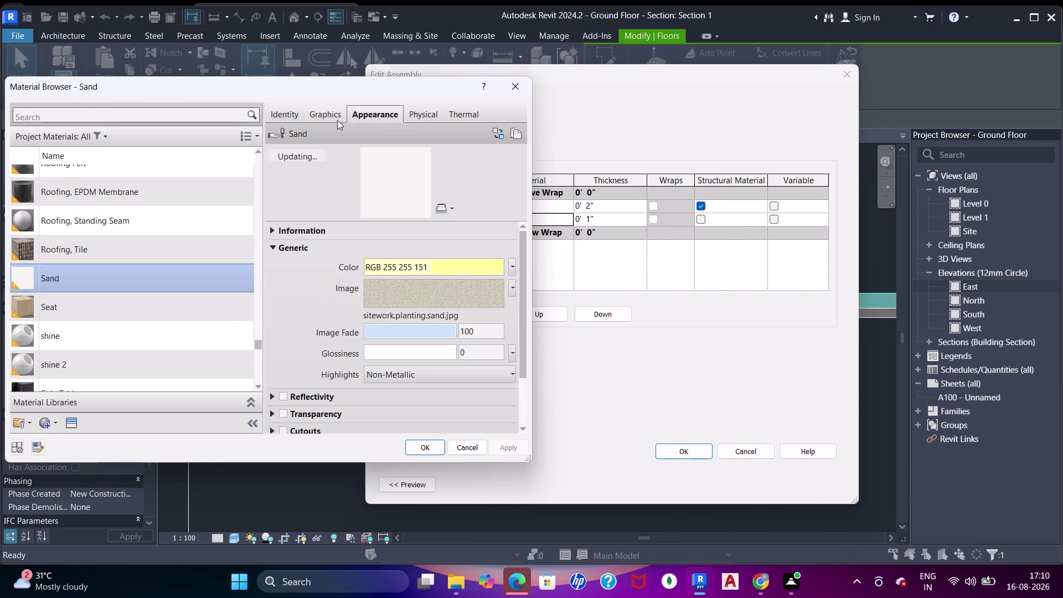
key(Escape)
click(693, 453)
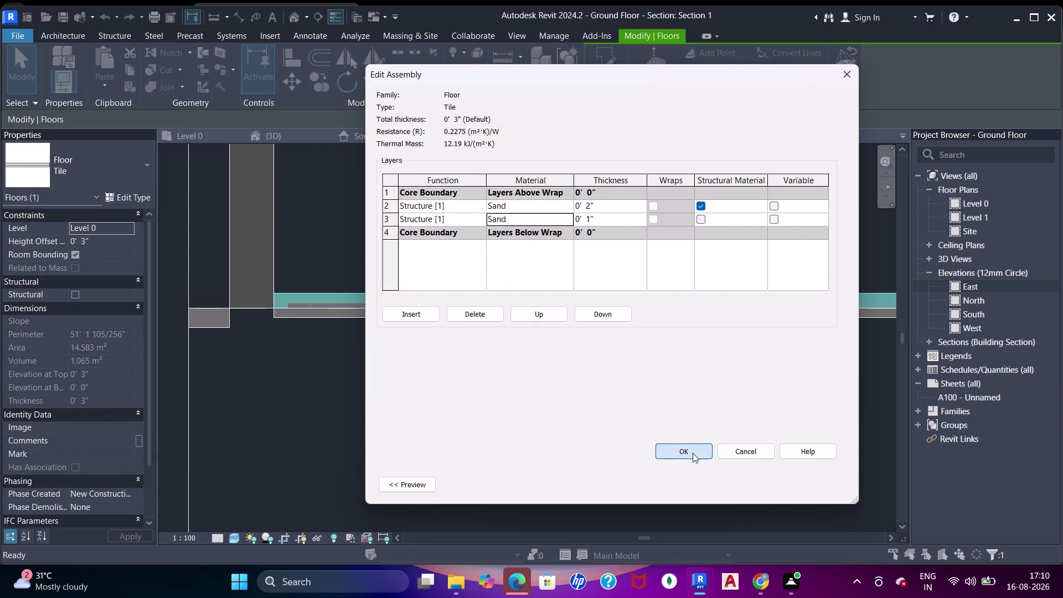
click(827, 481)
click(705, 480)
key(Escape)
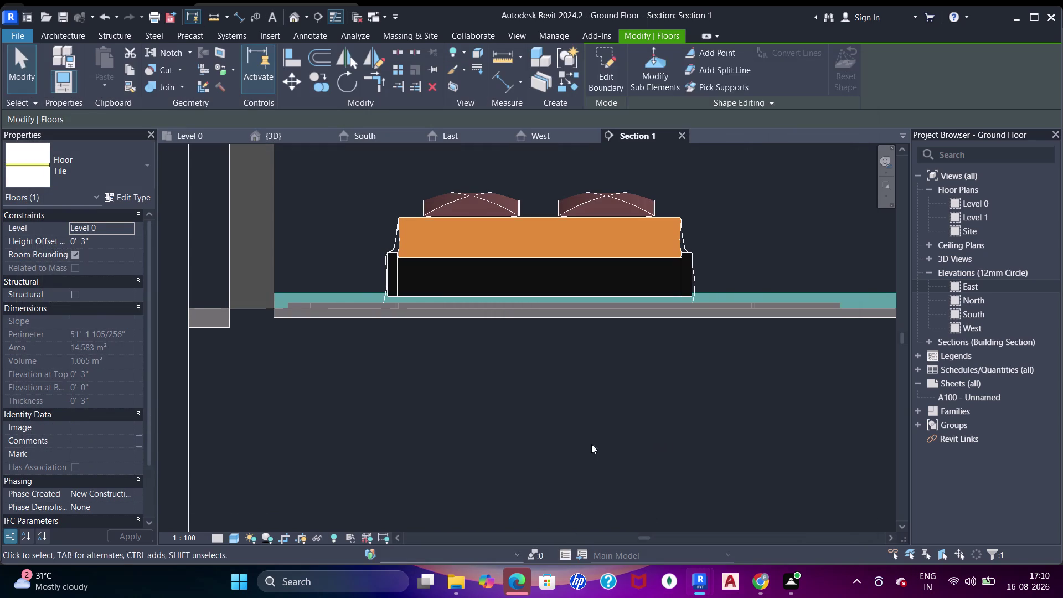
Review the Tile floor type's layer structure once more and close the dialogs.
key(Escape)
scroll(up, 3)
scroll(down, 3)
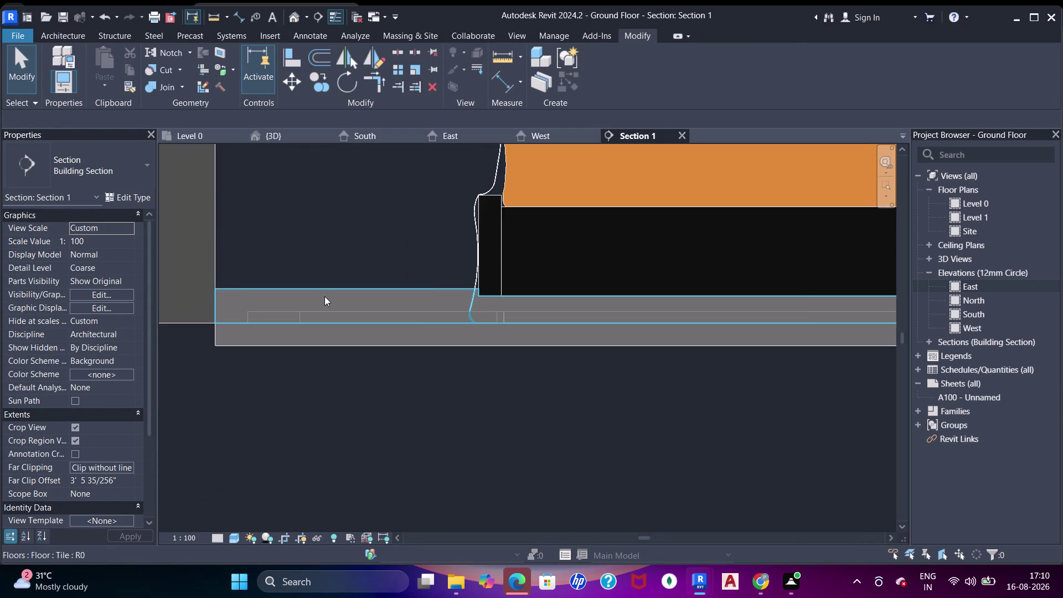
scroll(down, 3)
click(325, 296)
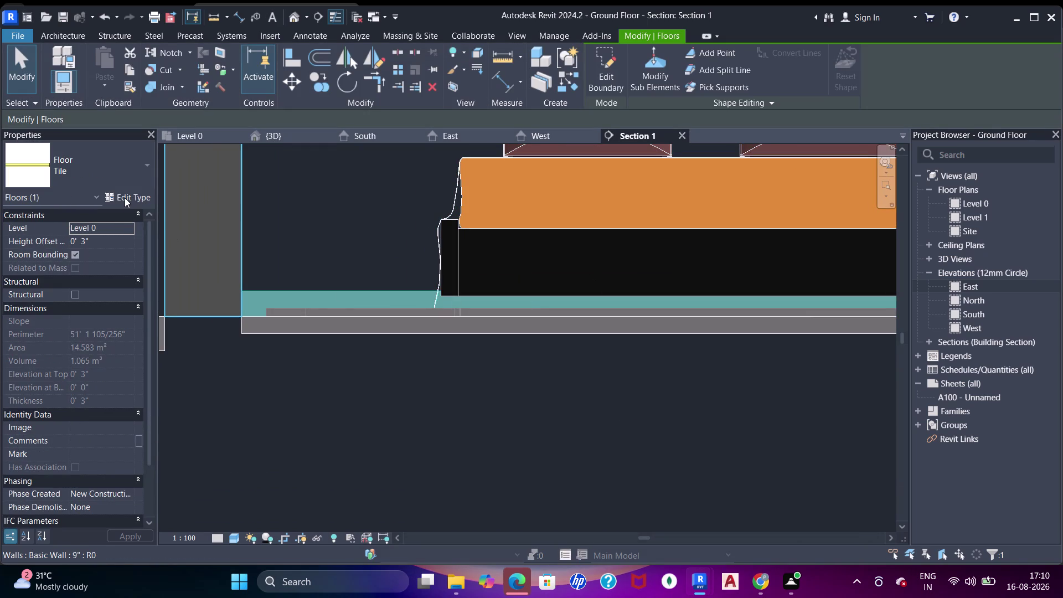
click(123, 198)
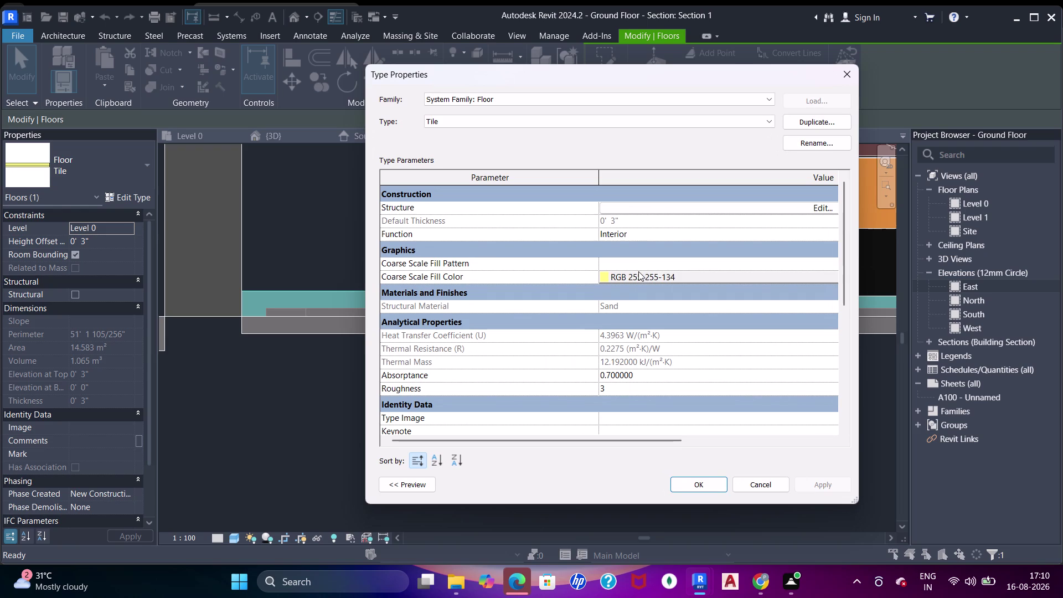
click(754, 209)
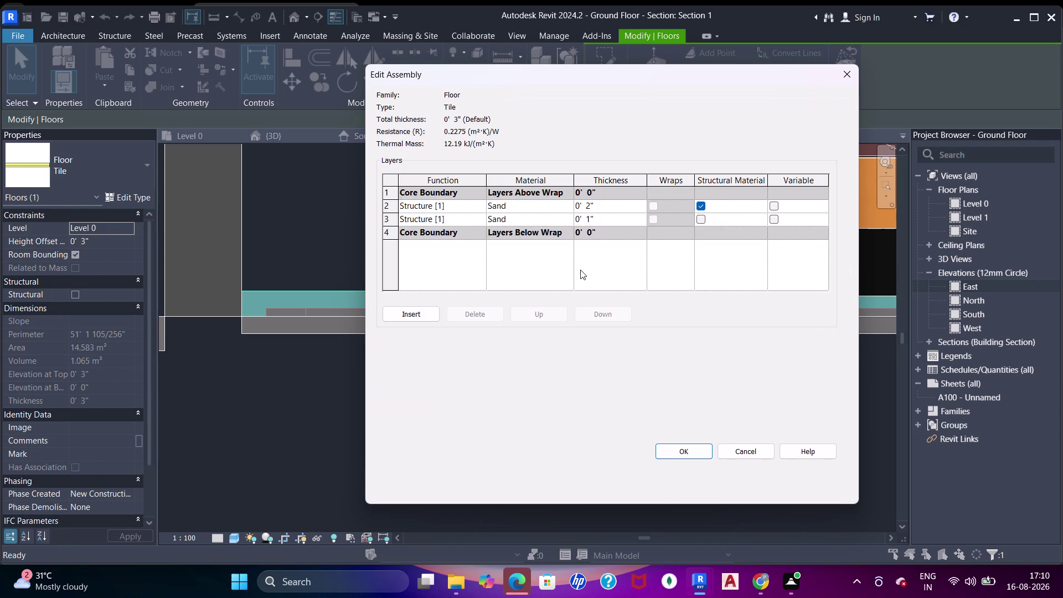
key(Escape)
key(Escape)
key(Escape)
Inspect the pale yellow floors in the {3D} view across bedroom, dining and bathrooms.
click(283, 131)
scroll(down, 3)
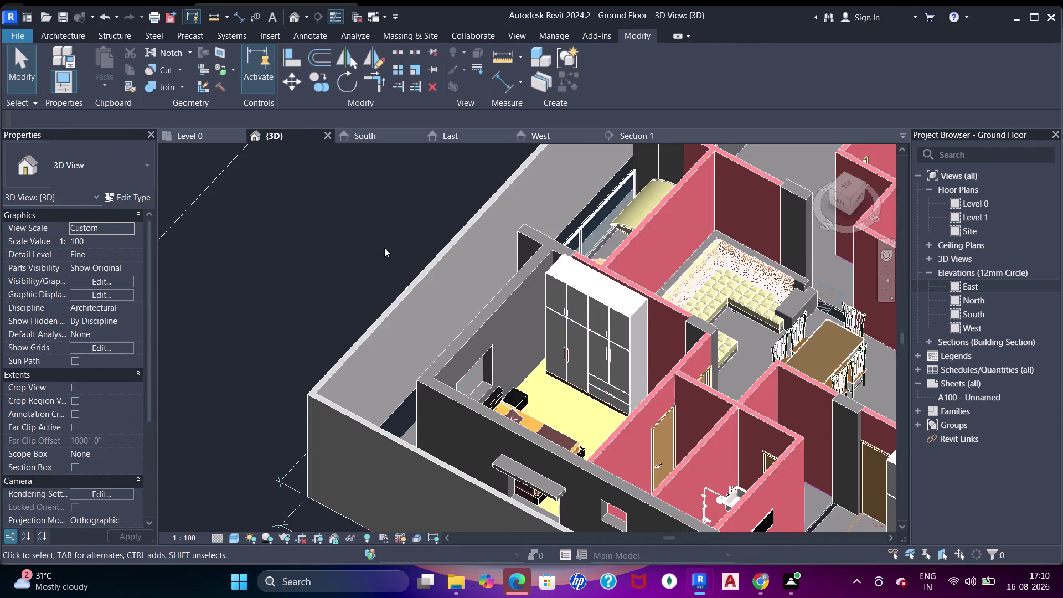
scroll(down, 3)
middle_drag(640, 414, 633, 429)
scroll(up, 3)
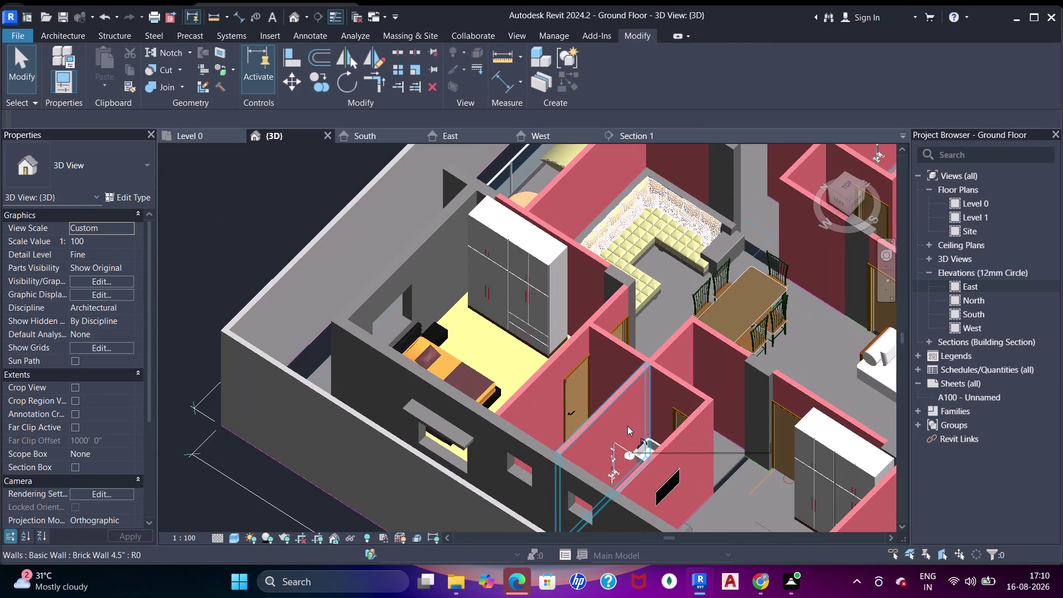
middle_drag(627, 426, 612, 411)
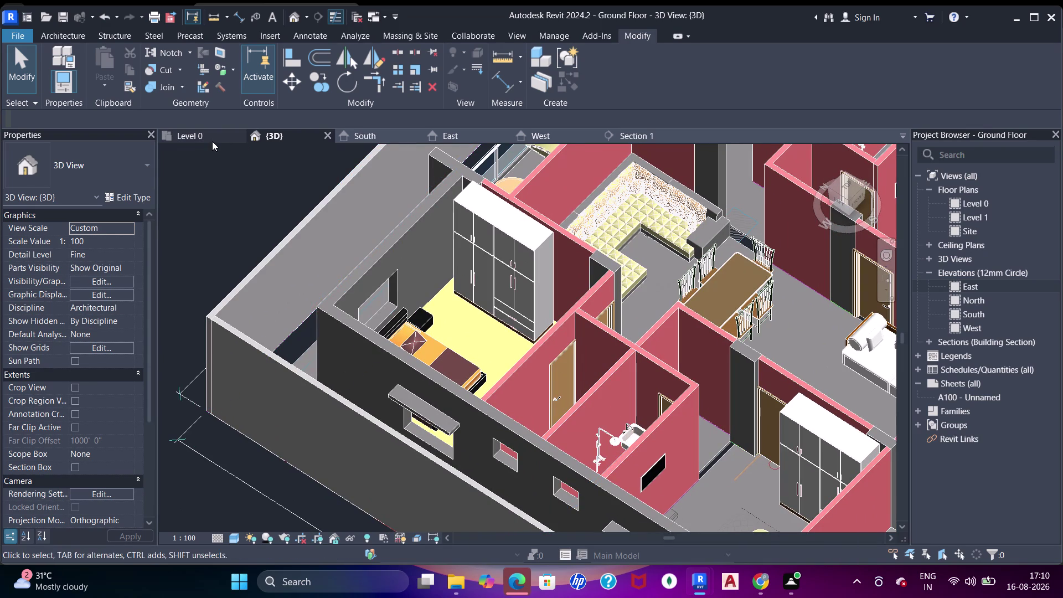
click(188, 134)
scroll(down, 3)
middle_drag(565, 348, 475, 292)
Reposition the Level 0 plan and filter Visibility/Graphics model categories by 'flo'.
scroll(up, 3)
key(Escape)
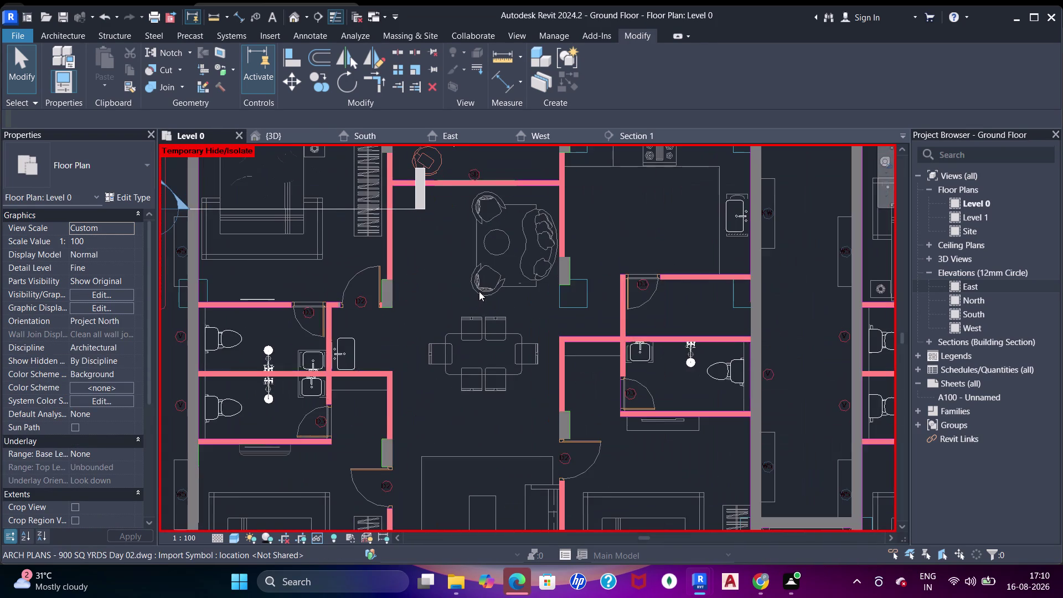
middle_drag(481, 300, 494, 311)
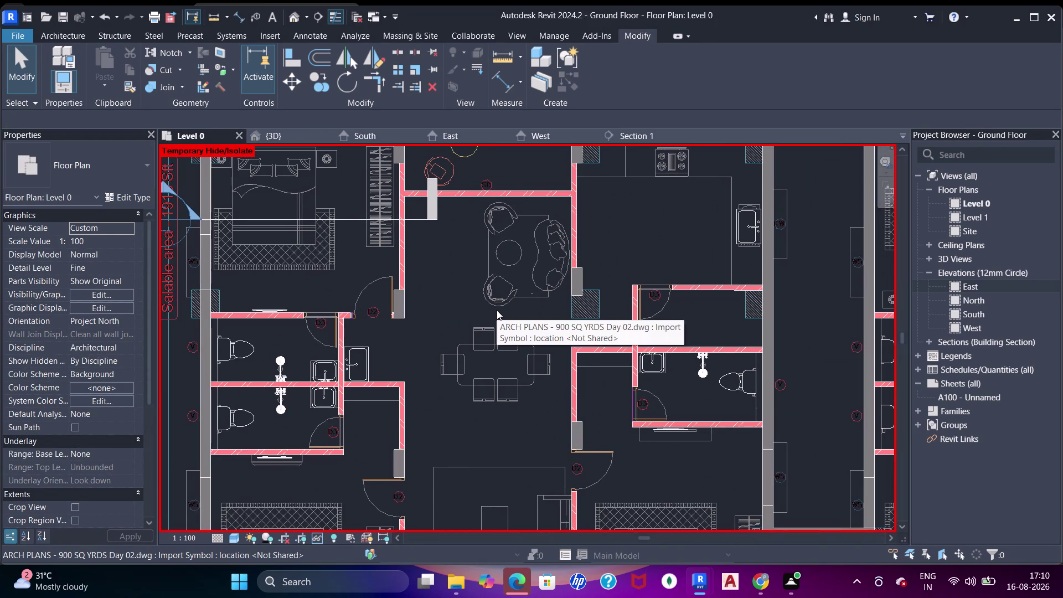
text(sd)
middle_click(490, 313)
middle_drag(477, 307, 496, 330)
text(vg)
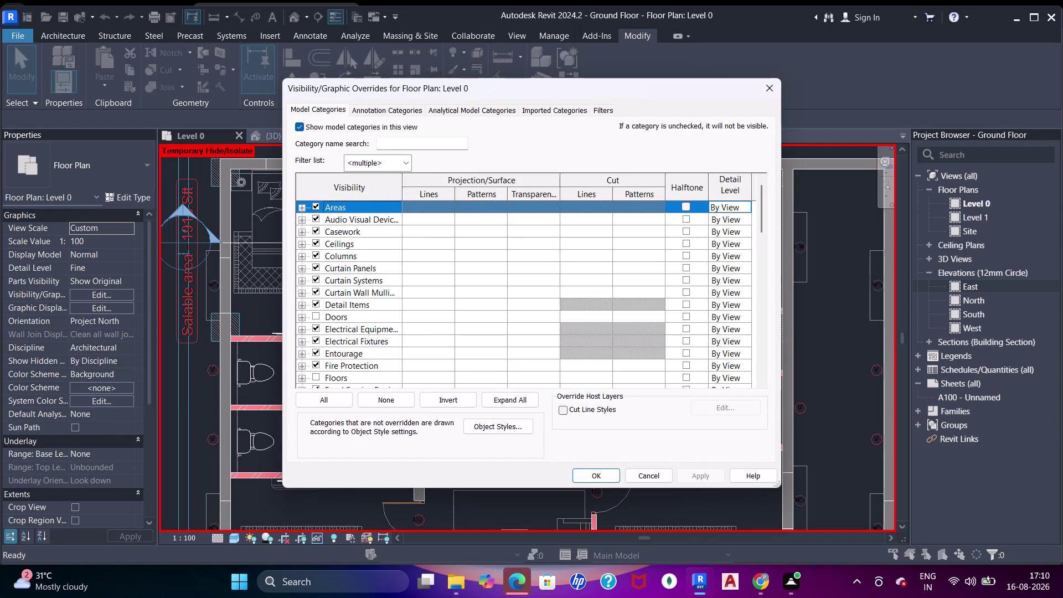
click(435, 143)
key(f)
key(l)
key(o)
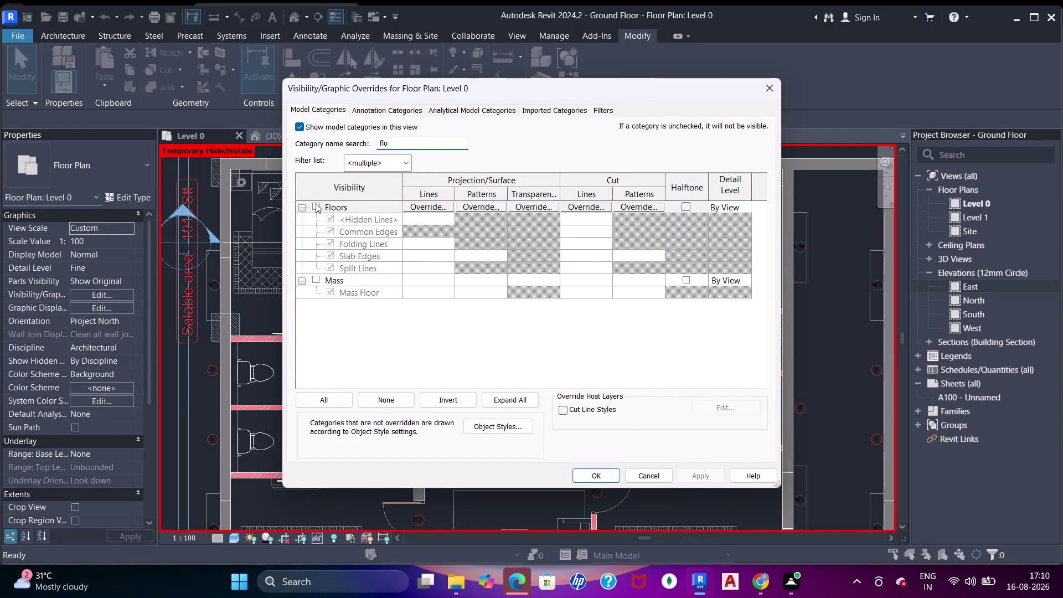
Turn on Floors visibility in the Level 0 plan and go to the Architecture tab.
click(315, 200)
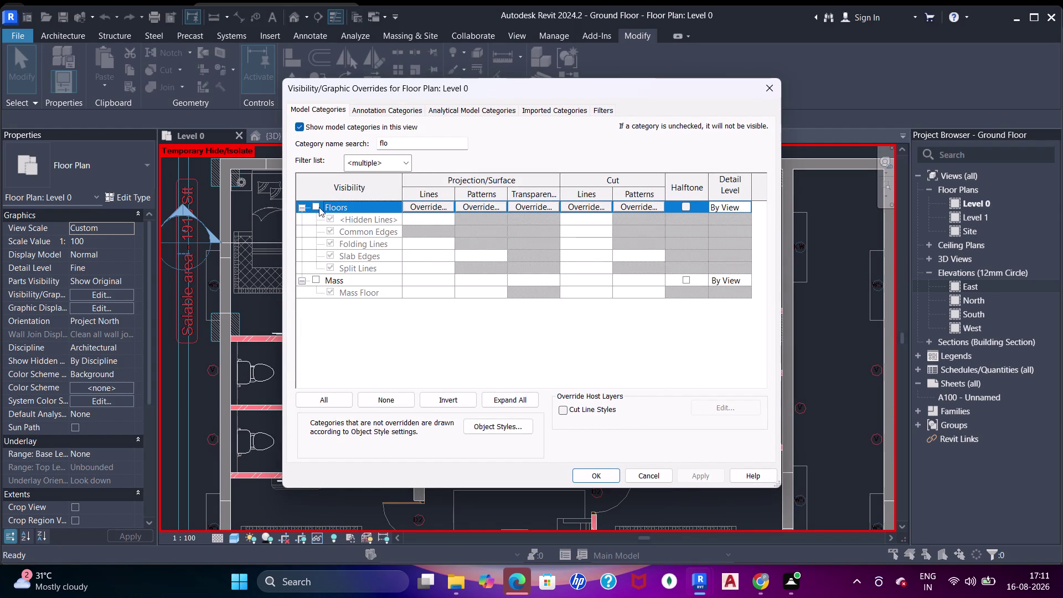
click(318, 204)
click(592, 476)
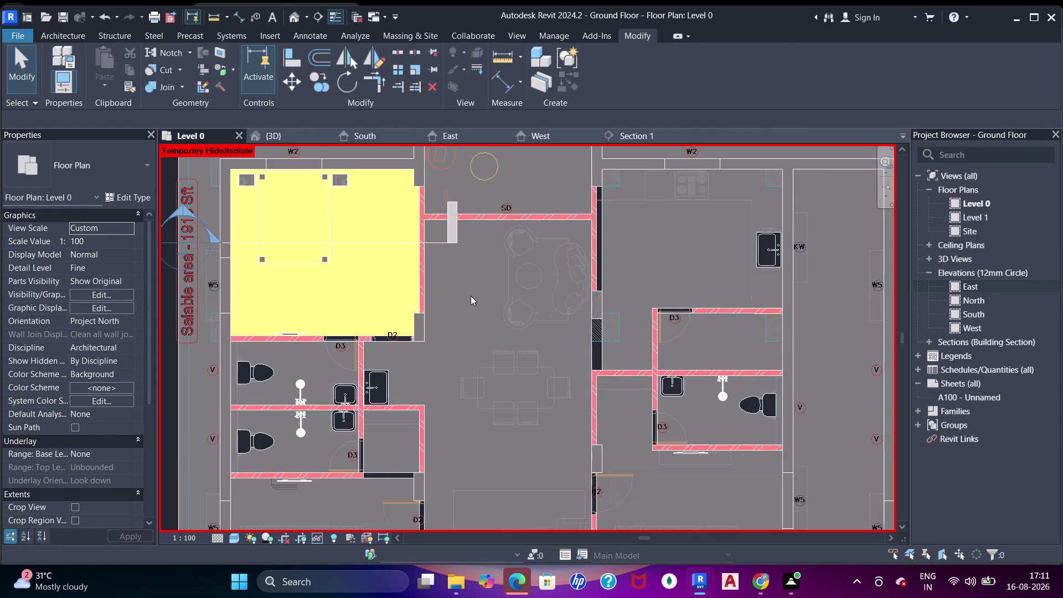
key(Escape)
middle_drag(475, 315, 492, 316)
middle_drag(492, 312, 494, 320)
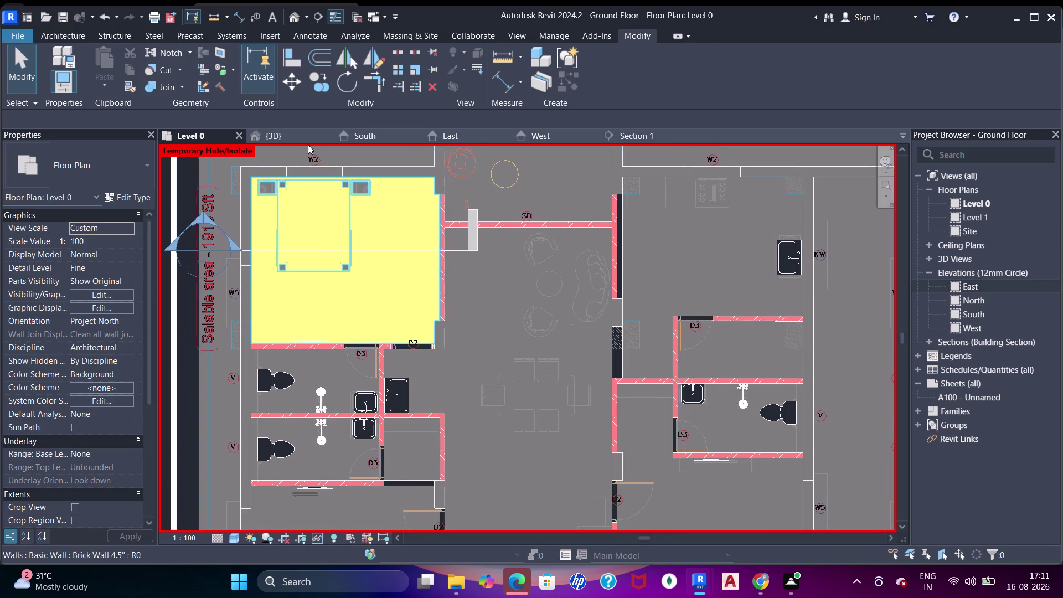
click(67, 38)
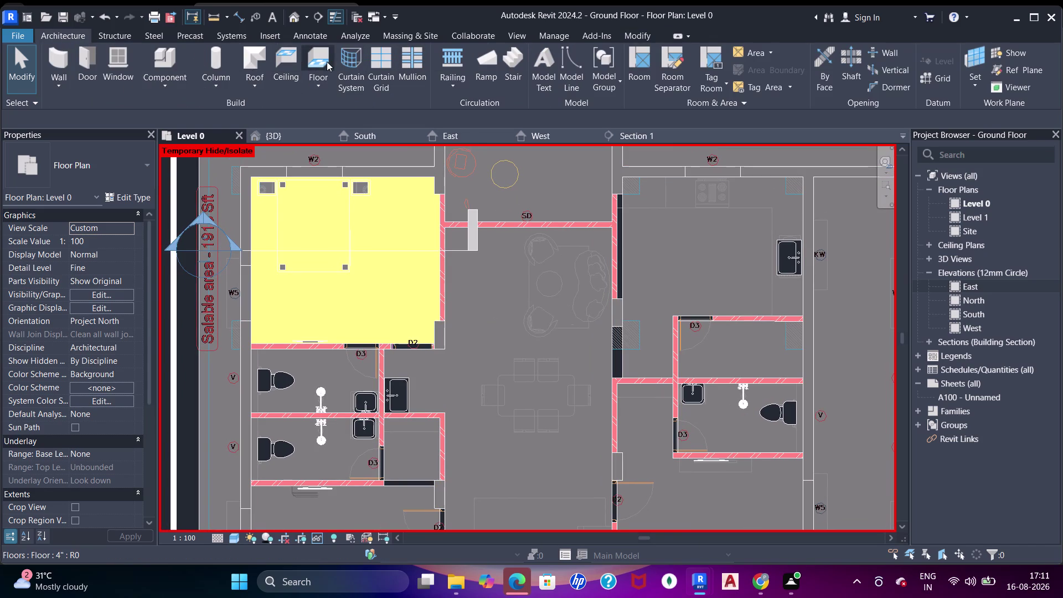
Start a new floor sketch with the Rectangle boundary tool over the Level 0 plan.
click(326, 61)
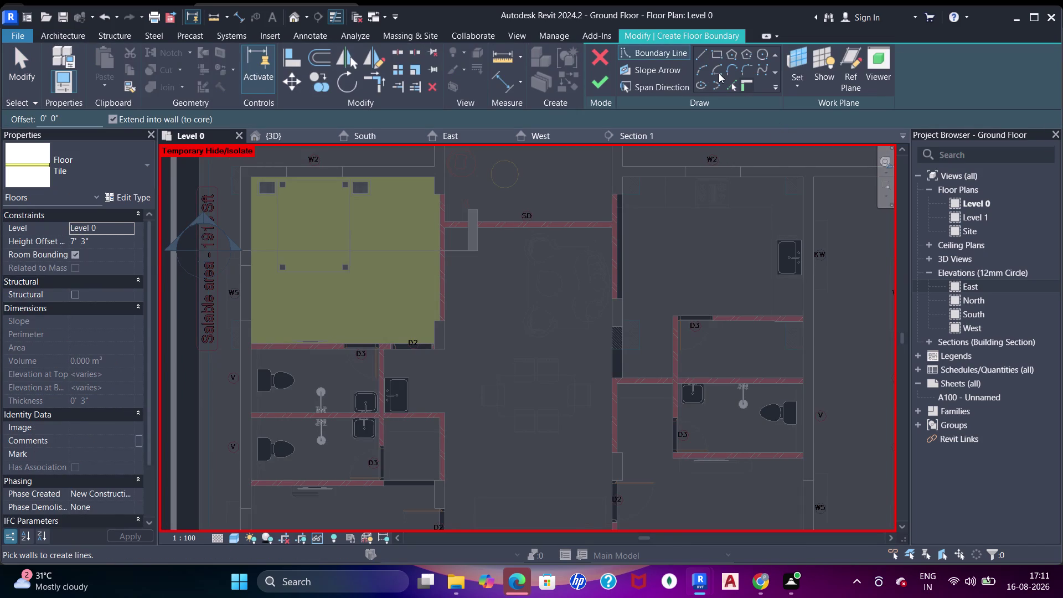
middle_drag(472, 354, 497, 329)
middle_drag(542, 300, 527, 341)
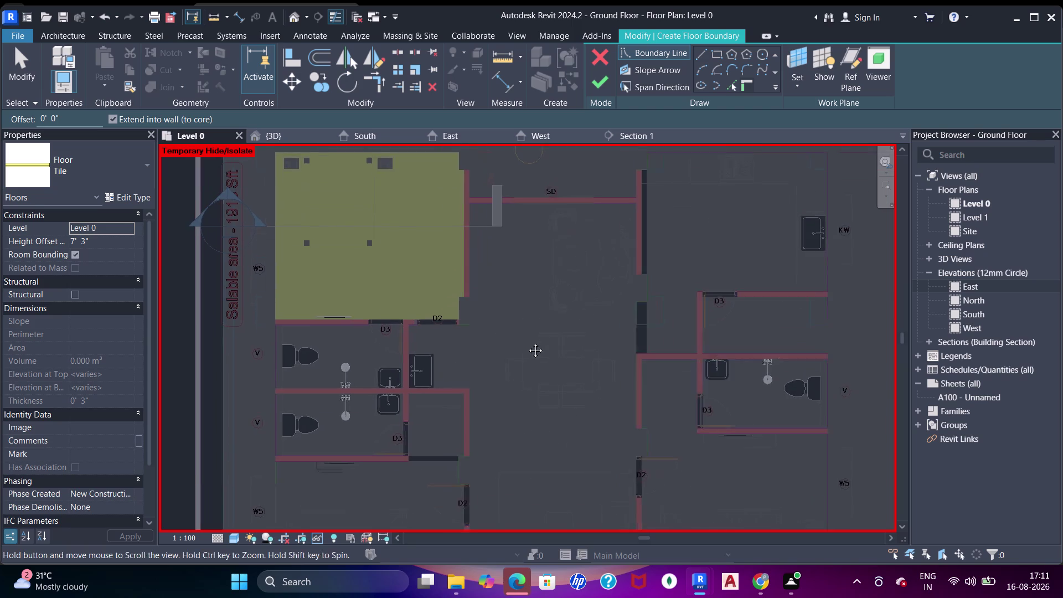
middle_drag(527, 341, 531, 332)
click(717, 52)
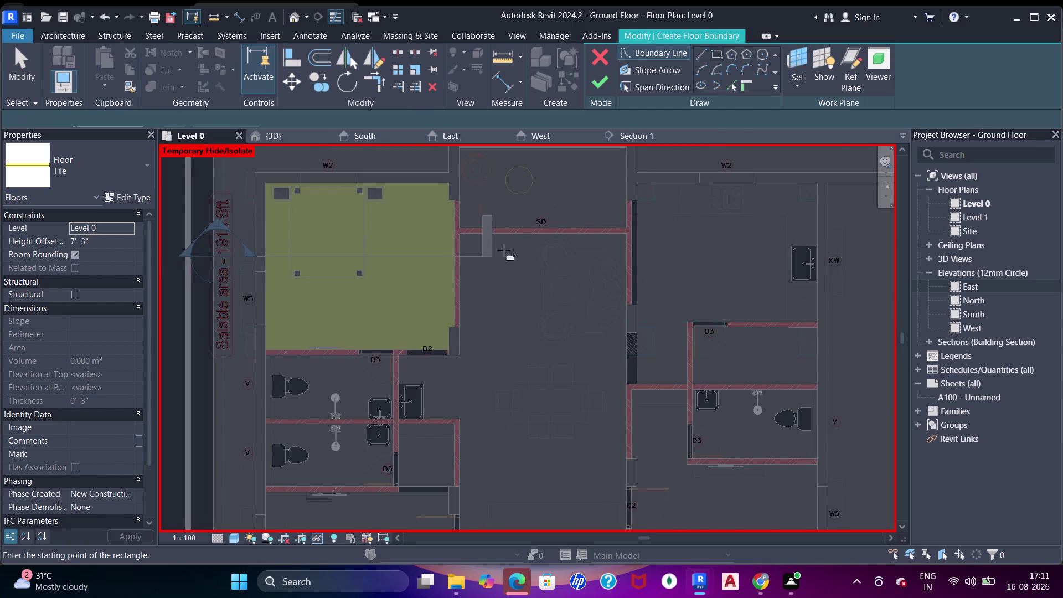
scroll(up, 3)
scroll(down, 3)
middle_drag(500, 266, 515, 400)
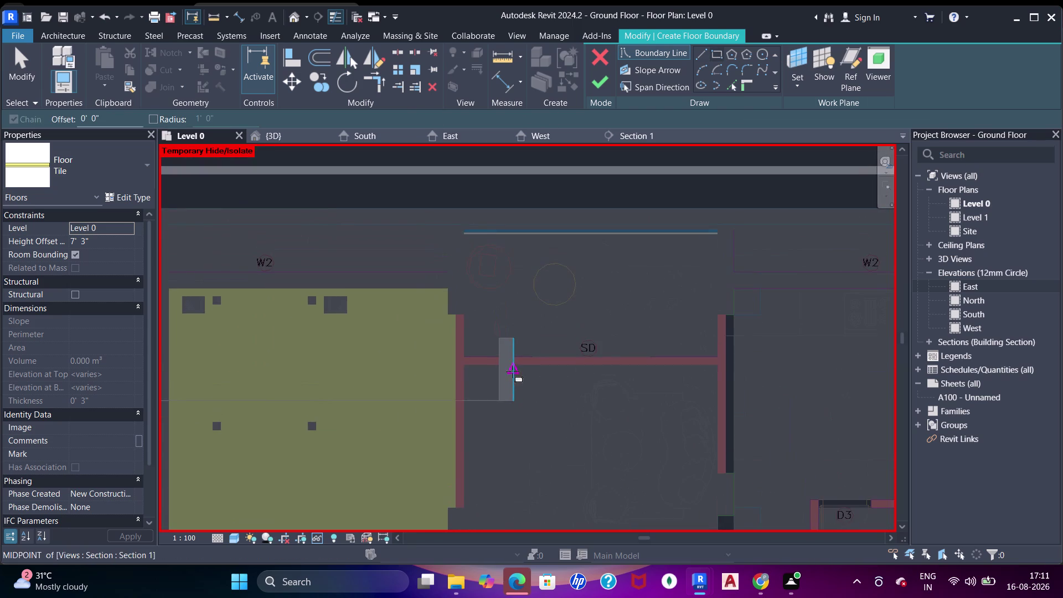
scroll(down, 3)
middle_drag(528, 406, 547, 244)
middle_drag(565, 274, 563, 292)
Turn on Structural Columns visibility in the view's Visibility/Graphics settings.
key(v)
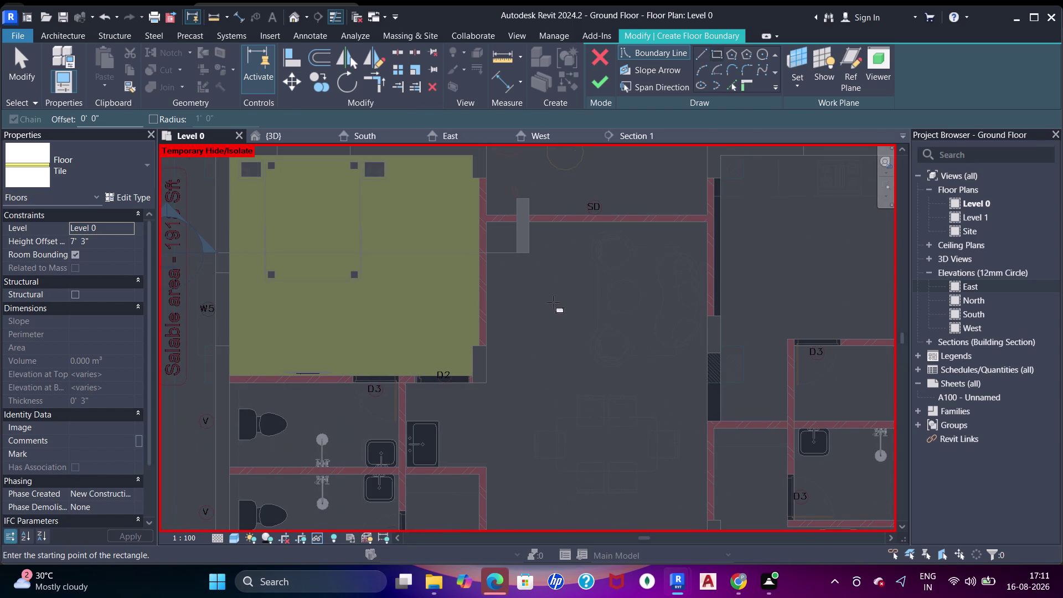
key(g)
key(v)
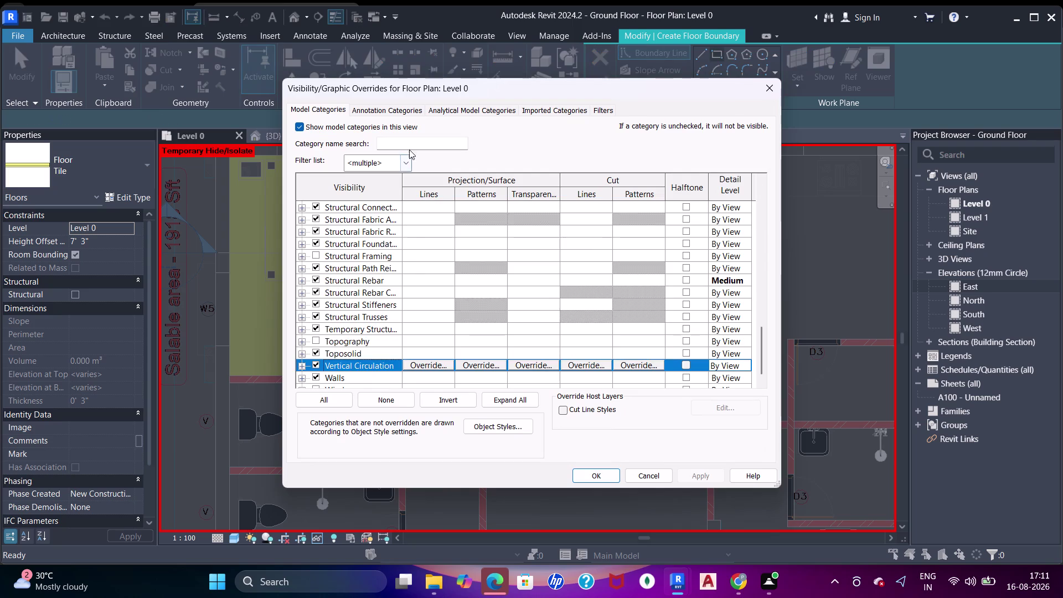
click(409, 144)
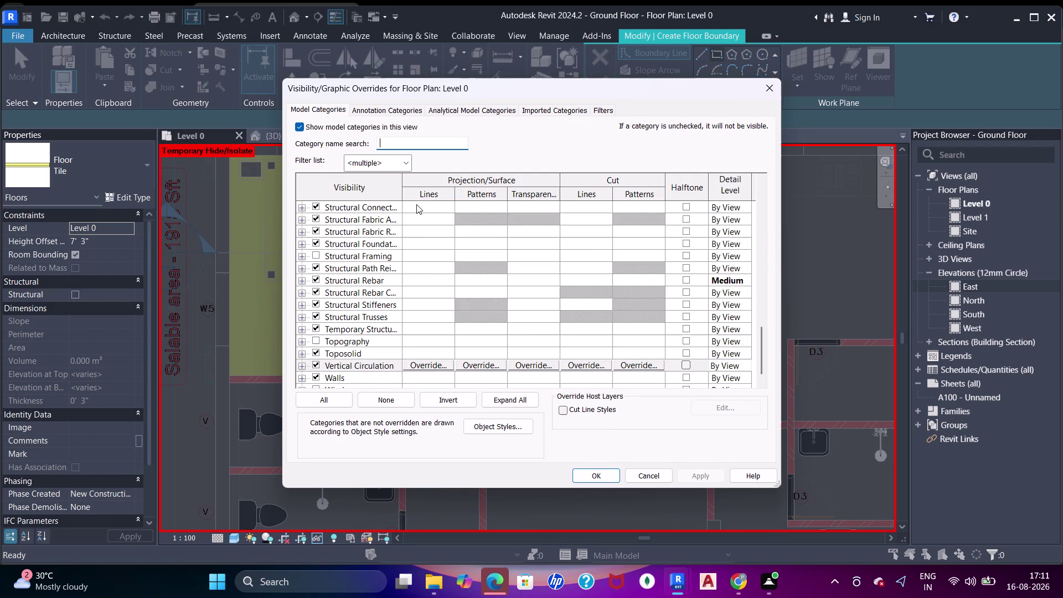
key(c)
key(o)
key(l)
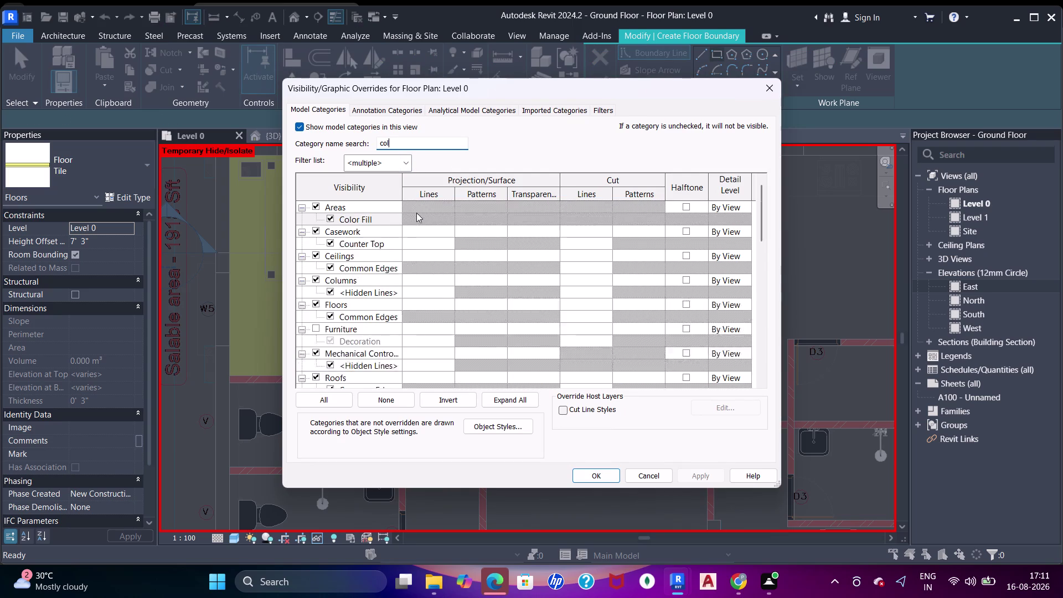
click(314, 277)
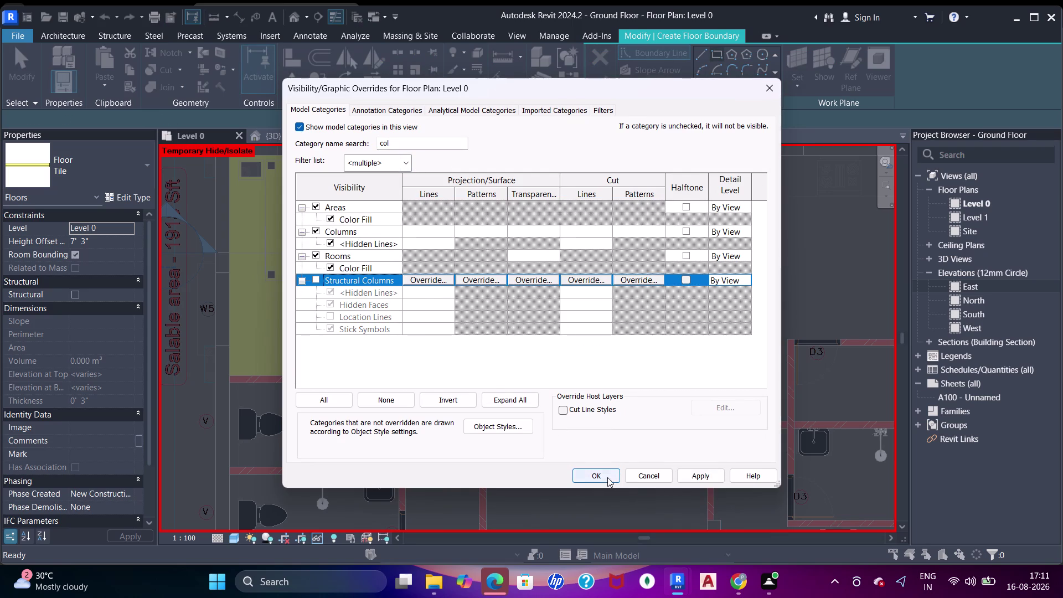
click(607, 477)
Redraw a rectangular floor boundary from a room corner to the wall intersection.
middle_drag(546, 308, 555, 344)
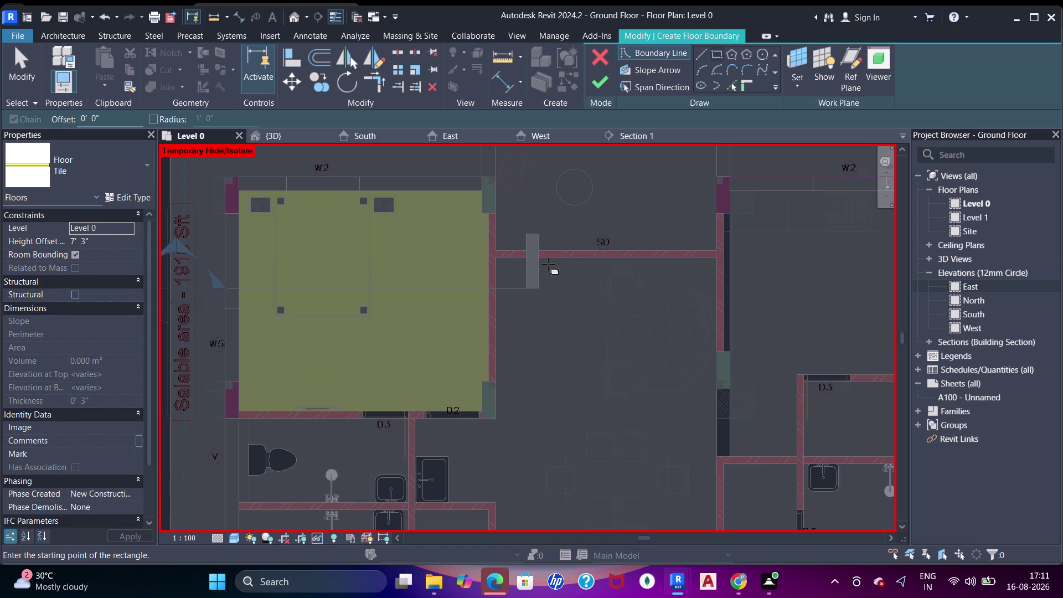
key(Escape)
key(Escape)
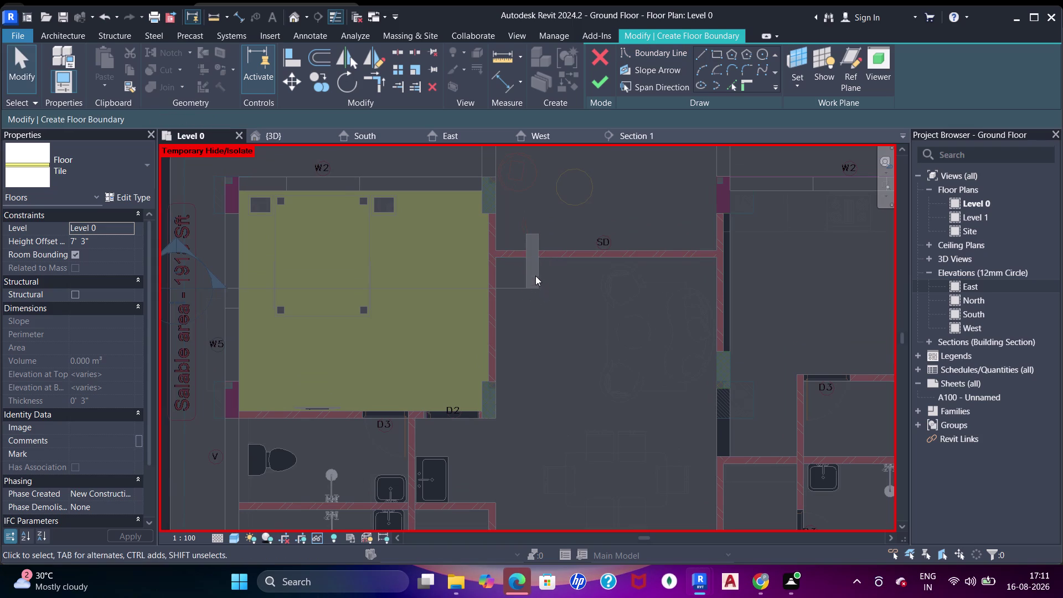
middle_drag(525, 273, 538, 271)
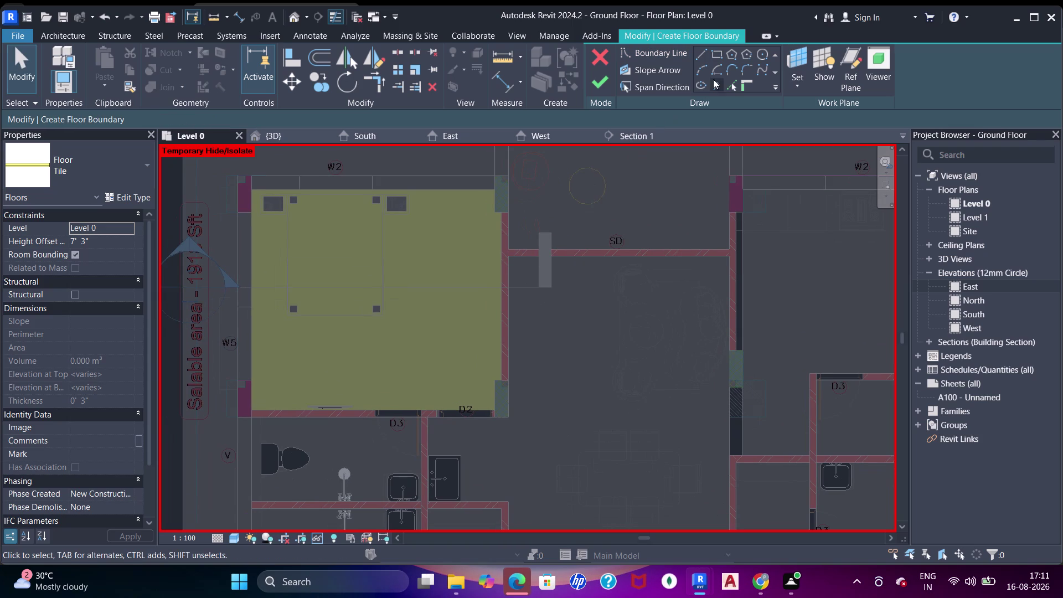
click(718, 54)
click(508, 258)
scroll(down, 3)
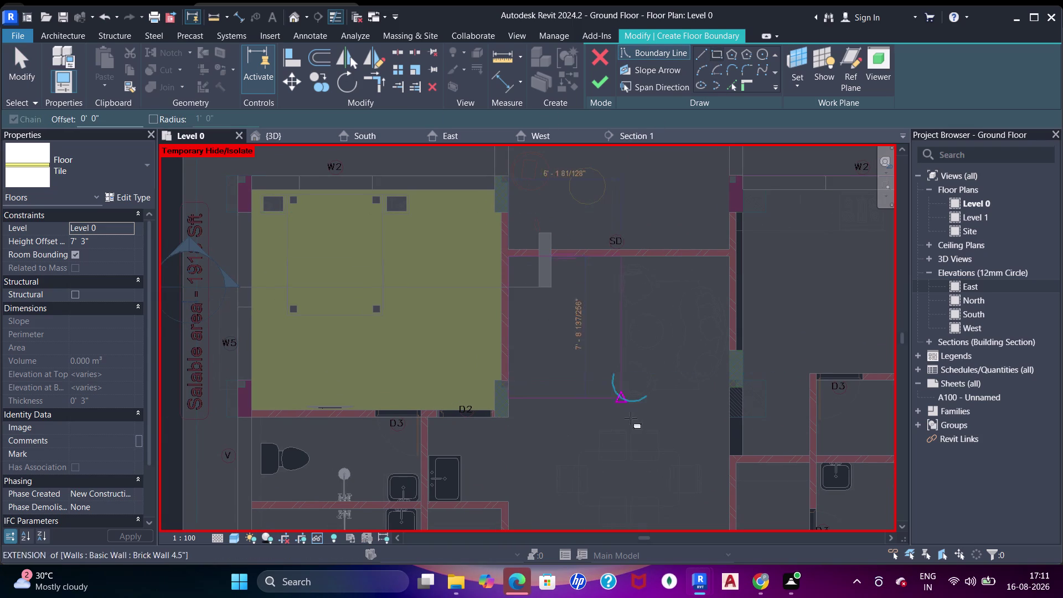
middle_drag(631, 418, 638, 241)
middle_drag(667, 393, 660, 201)
middle_drag(677, 317, 675, 262)
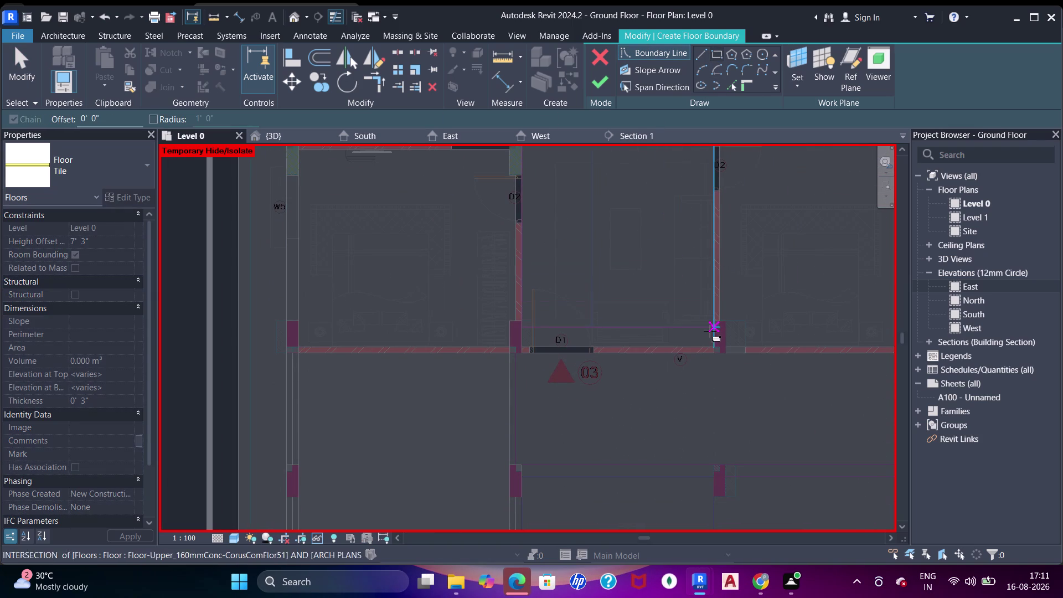
click(711, 343)
middle_drag(555, 215, 726, 374)
scroll(up, 3)
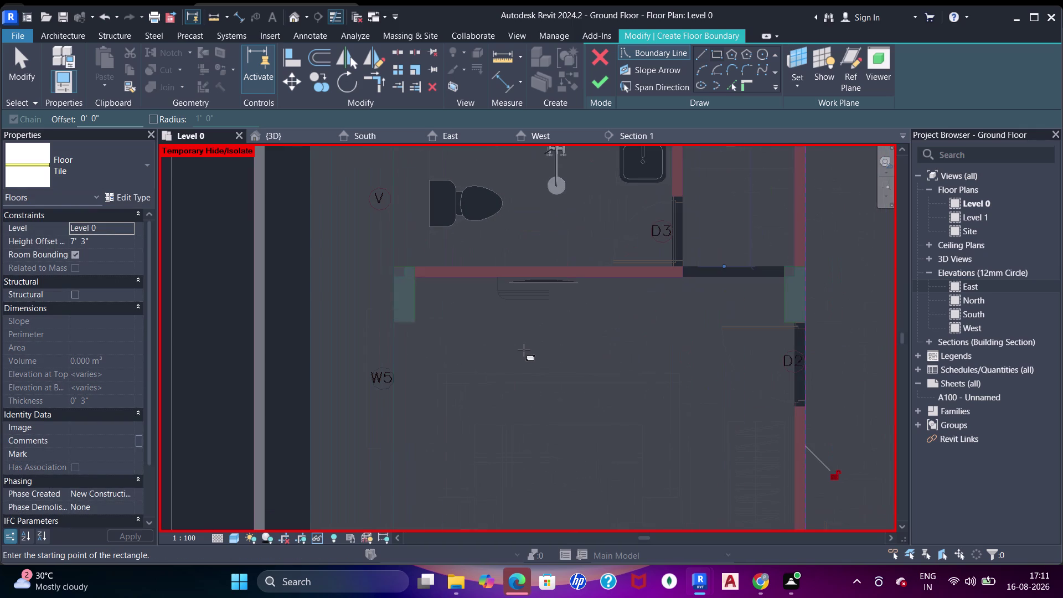
click(412, 278)
Sketch a rectangular boundary around the next room.
middle_drag(769, 486, 694, 273)
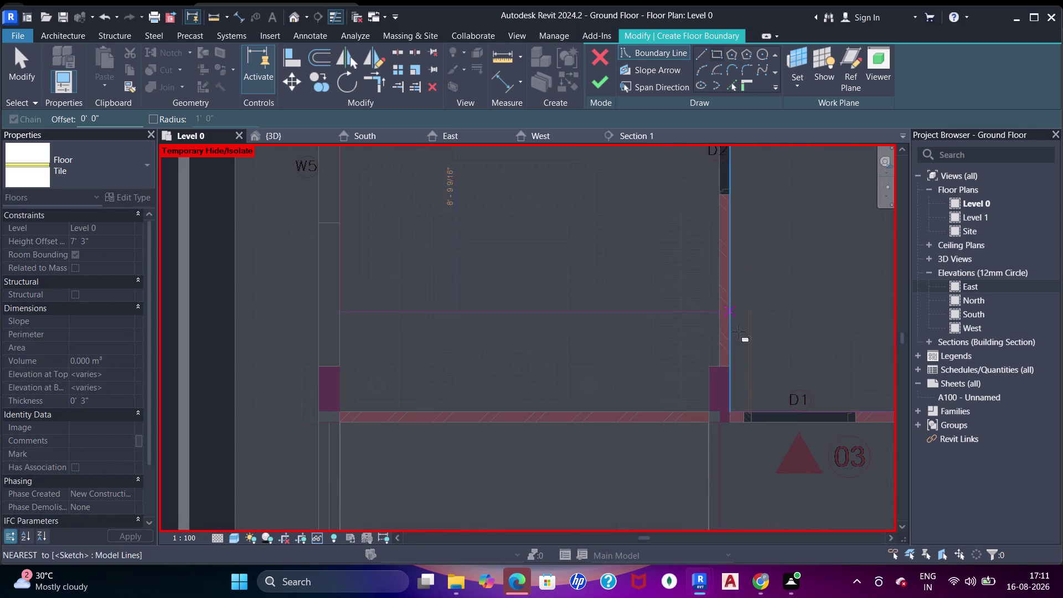
click(708, 410)
middle_drag(719, 237, 722, 383)
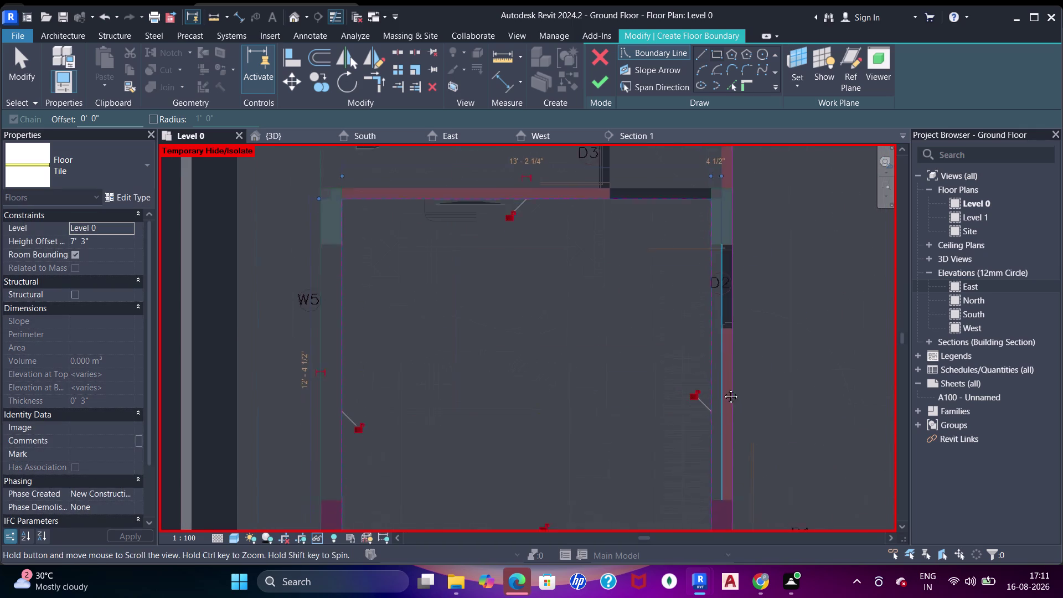
middle_drag(722, 383, 723, 387)
scroll(up, 3)
middle_drag(724, 385, 728, 371)
click(735, 85)
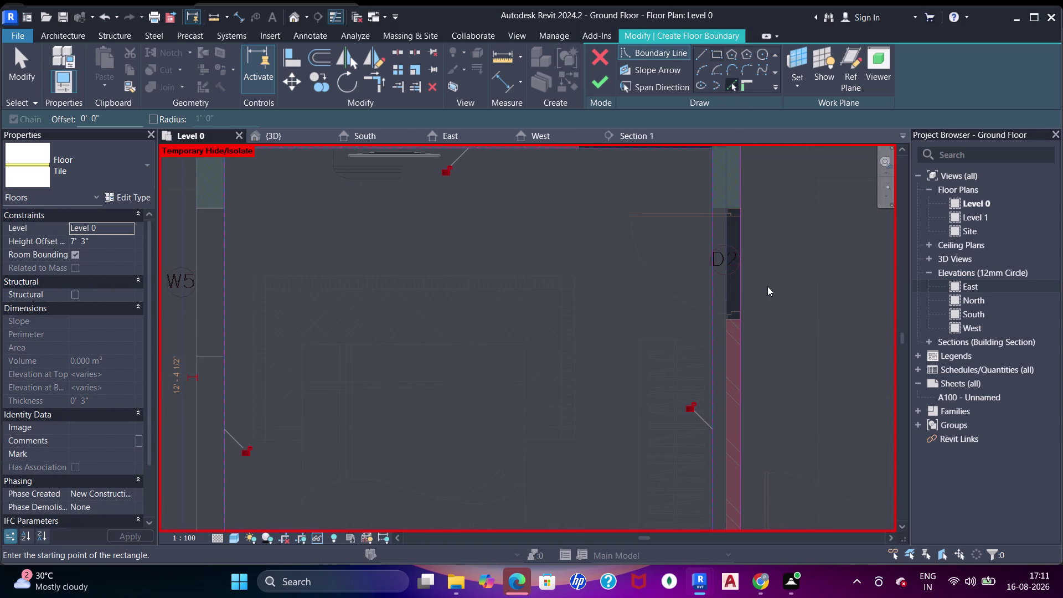
scroll(up, 3)
middle_drag(759, 348, 709, 127)
scroll(up, 3)
Pick a wall edge near the doorway as an added boundary line.
click(642, 438)
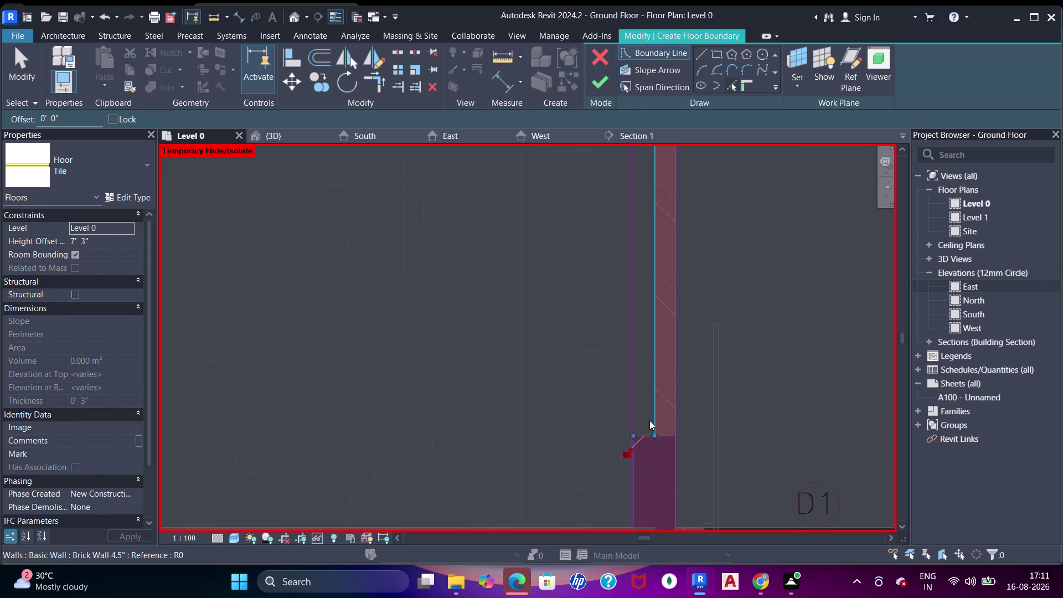
click(650, 417)
scroll(down, 3)
middle_drag(670, 267, 685, 493)
scroll(up, 3)
middle_drag(657, 299, 704, 458)
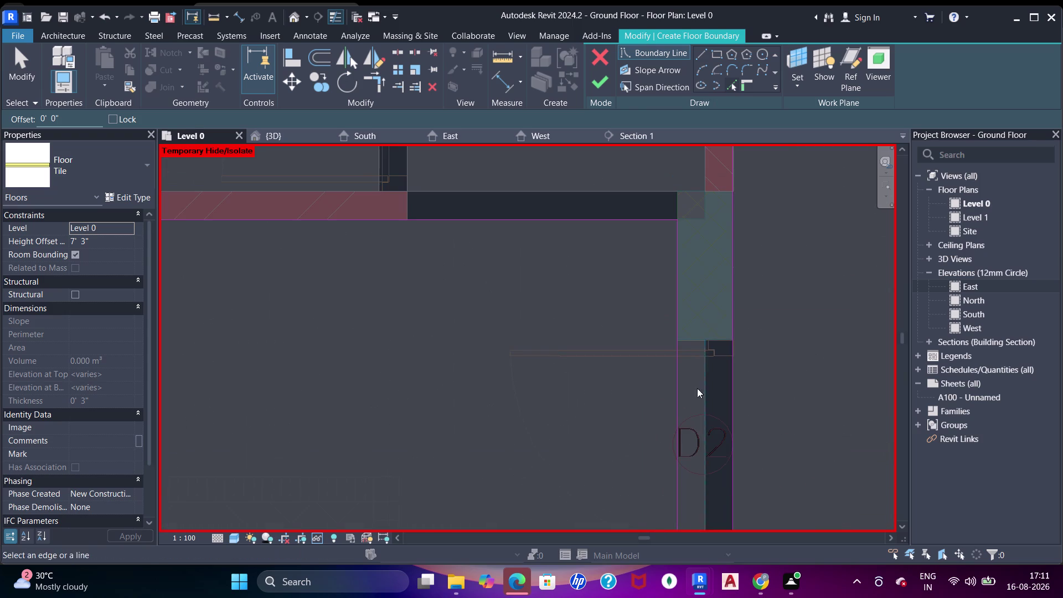
click(695, 344)
key(Escape)
key(Escape)
key(t)
key(r)
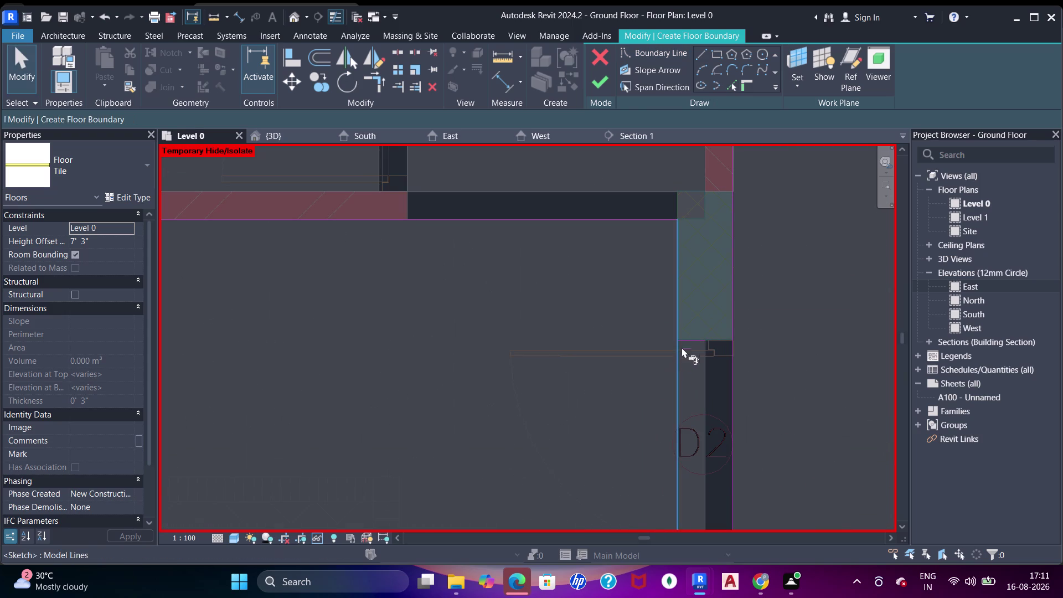
Trim two boundary lines to a corner after dismissing the joined-elements error.
click(681, 325)
click(692, 339)
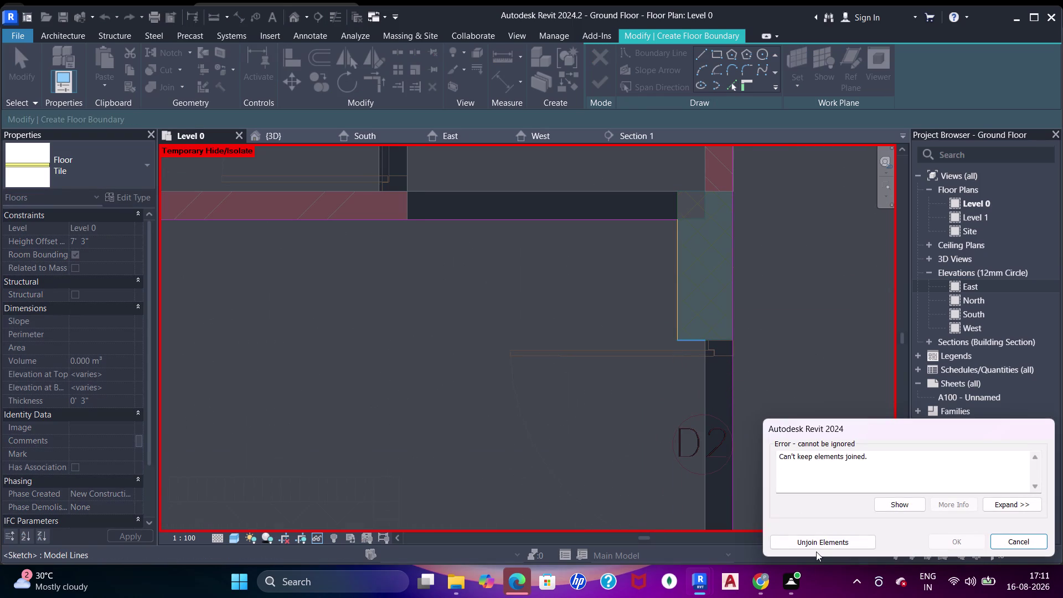
click(816, 550)
click(814, 540)
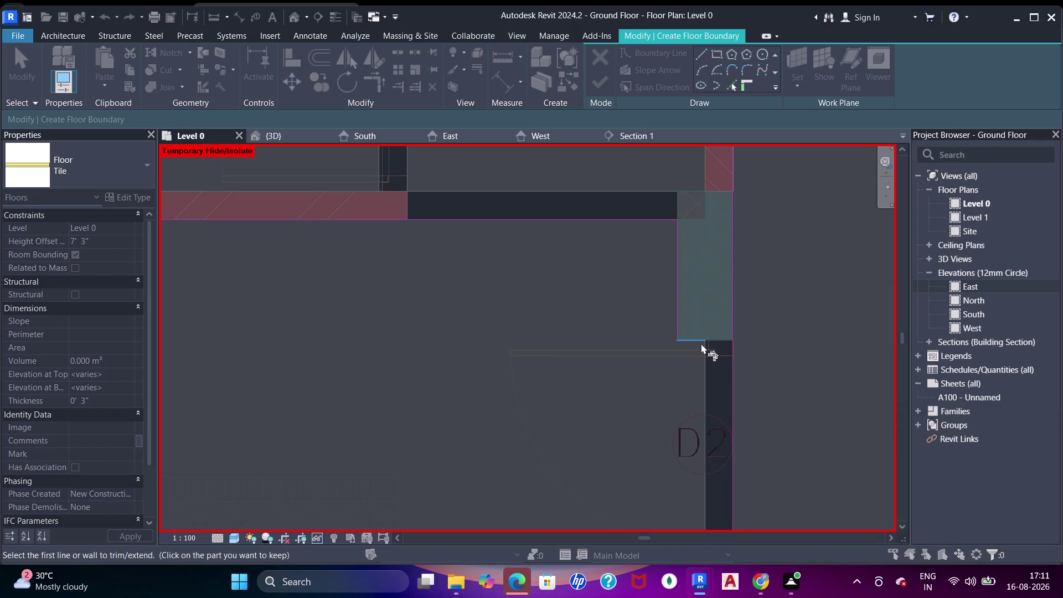
scroll(down, 3)
middle_drag(711, 411, 687, 227)
middle_drag(680, 387, 684, 328)
click(688, 296)
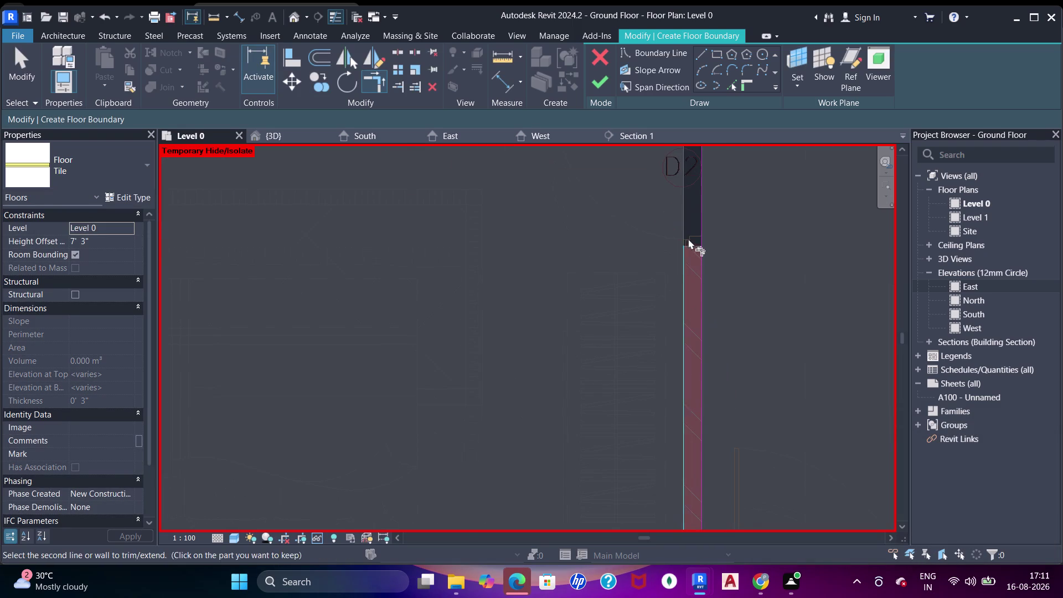
Join the two boundary lines at the wall corner near D1 with Trim/Extend to Corner.
middle_drag(688, 248, 708, 383)
click(699, 231)
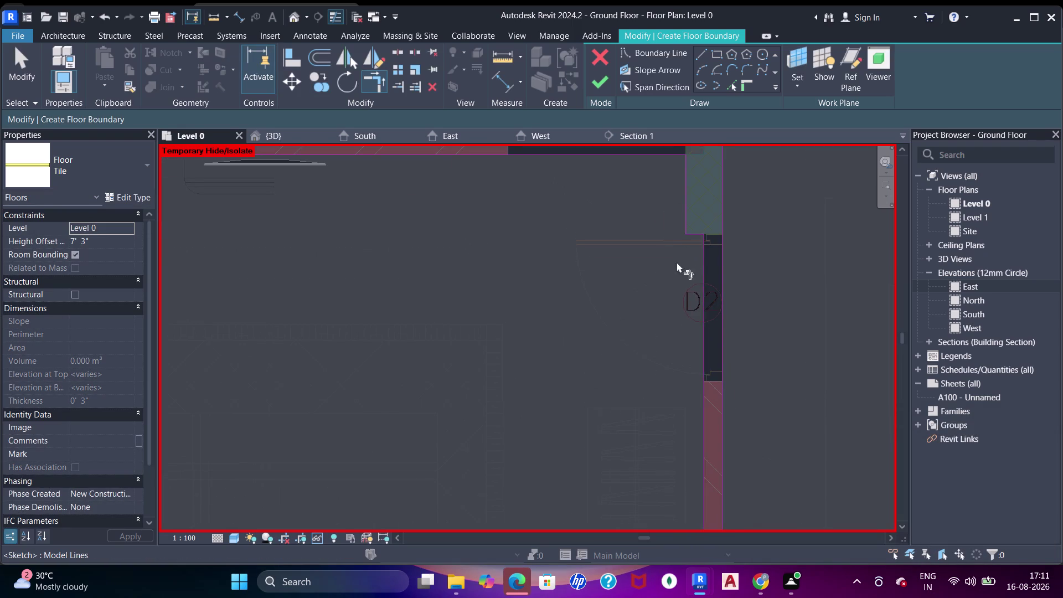
scroll(down, 3)
middle_drag(686, 378, 699, 240)
scroll(up, 3)
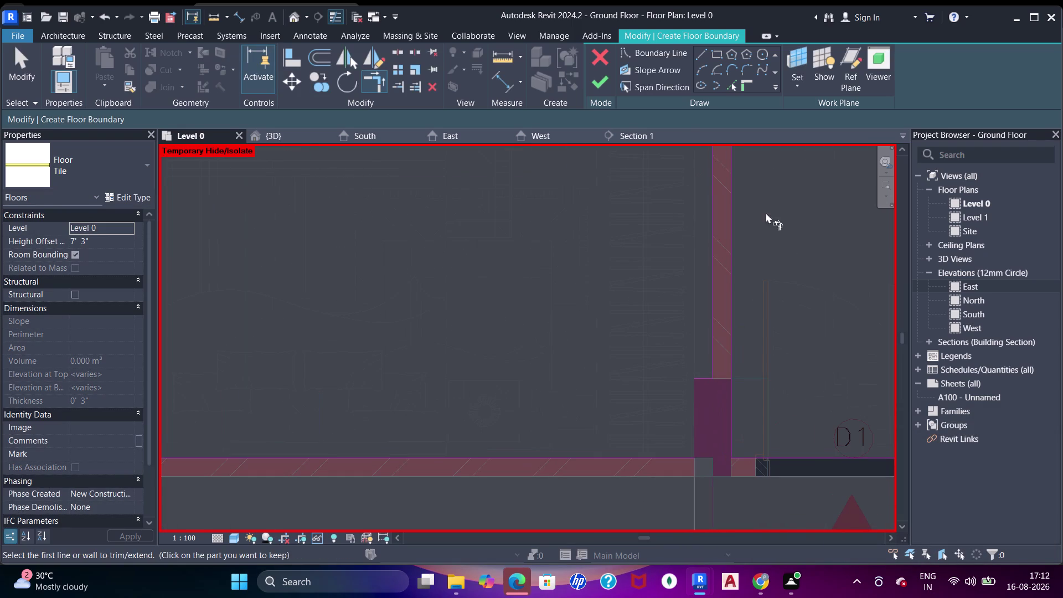
click(735, 85)
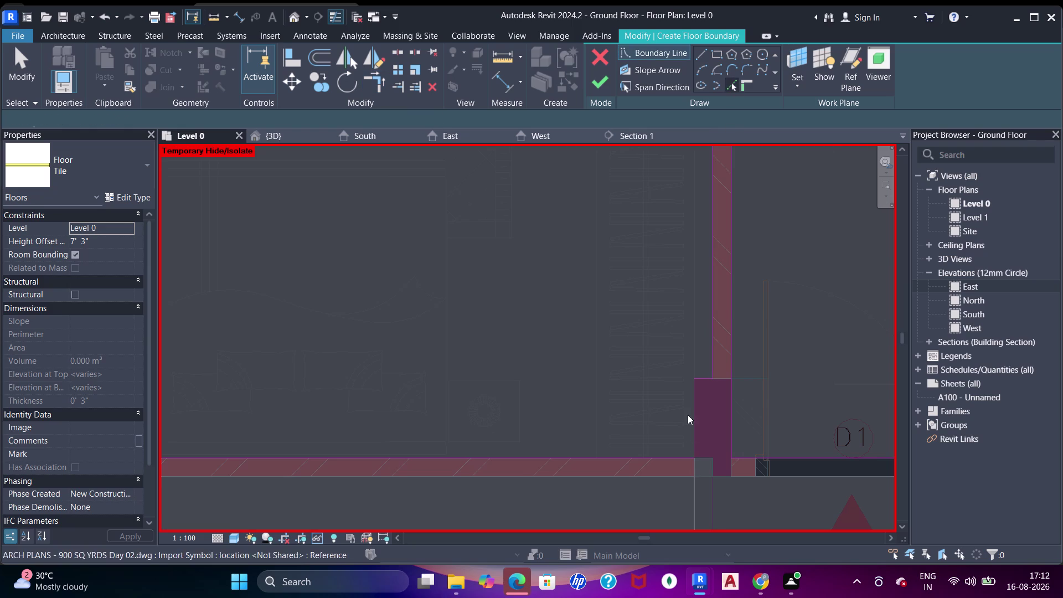
click(694, 416)
key(Escape)
key(Escape)
key(Escape)
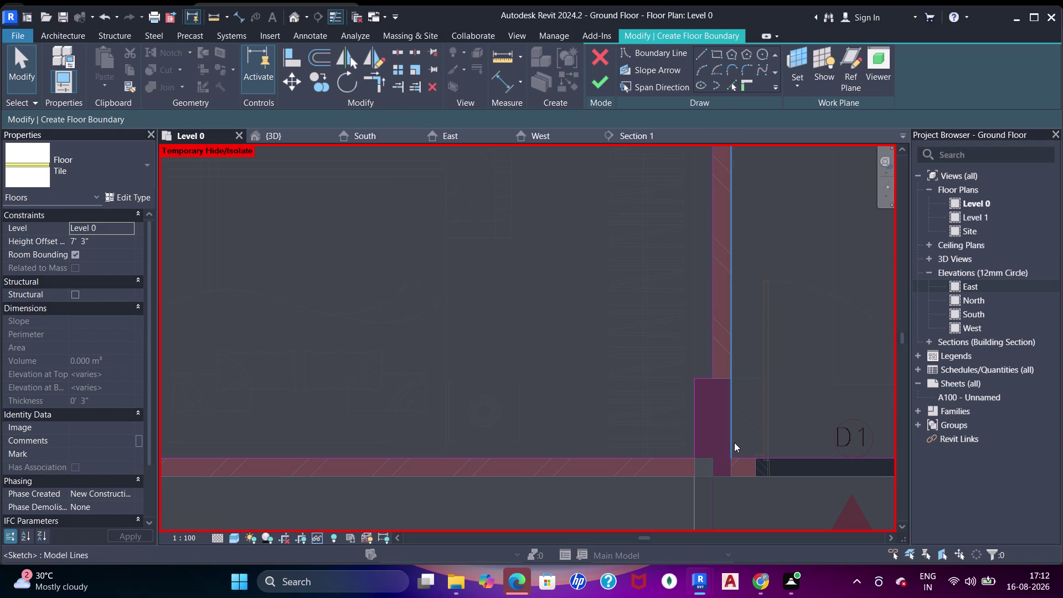
Extend the boundary line along the wall to the wall corner using TR.
key(t)
key(r)
click(692, 393)
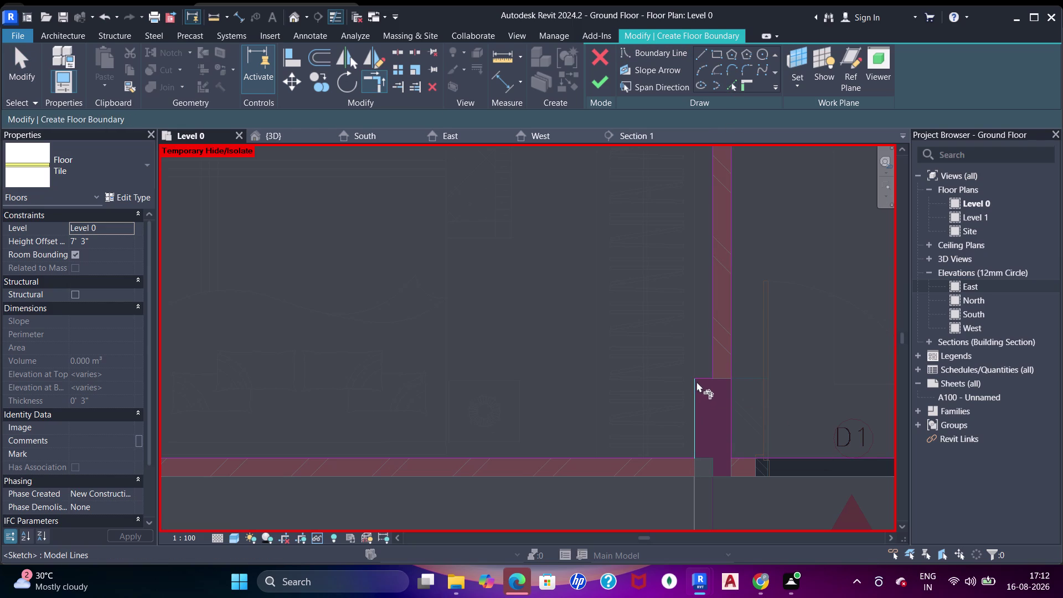
click(699, 378)
scroll(down, 3)
middle_drag(503, 329, 577, 388)
scroll(down, 3)
click(719, 52)
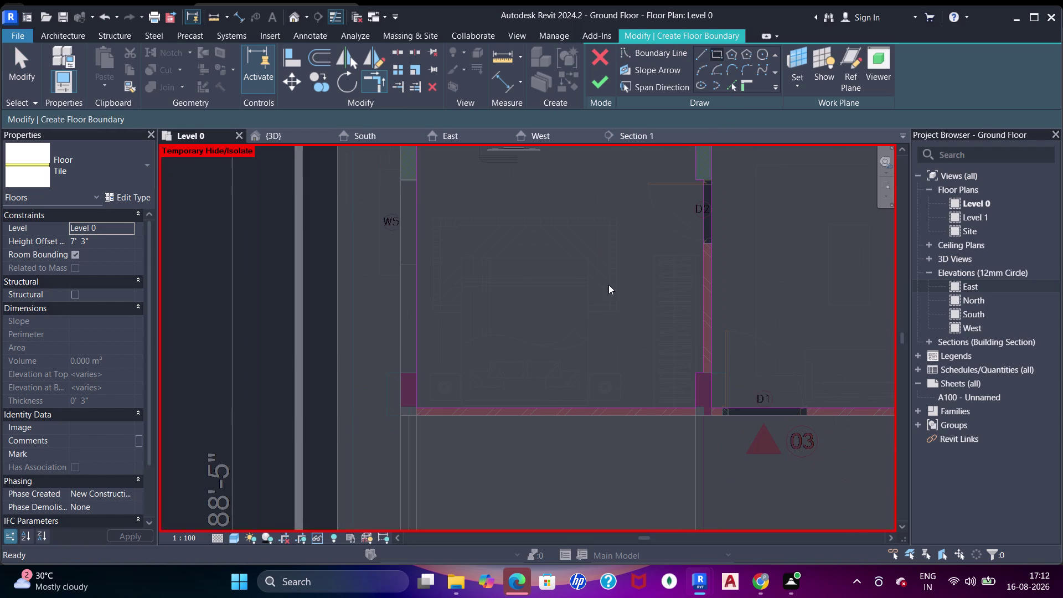
Draw a rectangular boundary around the upper toilet room.
middle_drag(604, 351, 581, 217)
scroll(down, 3)
middle_drag(571, 309, 526, 267)
middle_drag(521, 348, 525, 333)
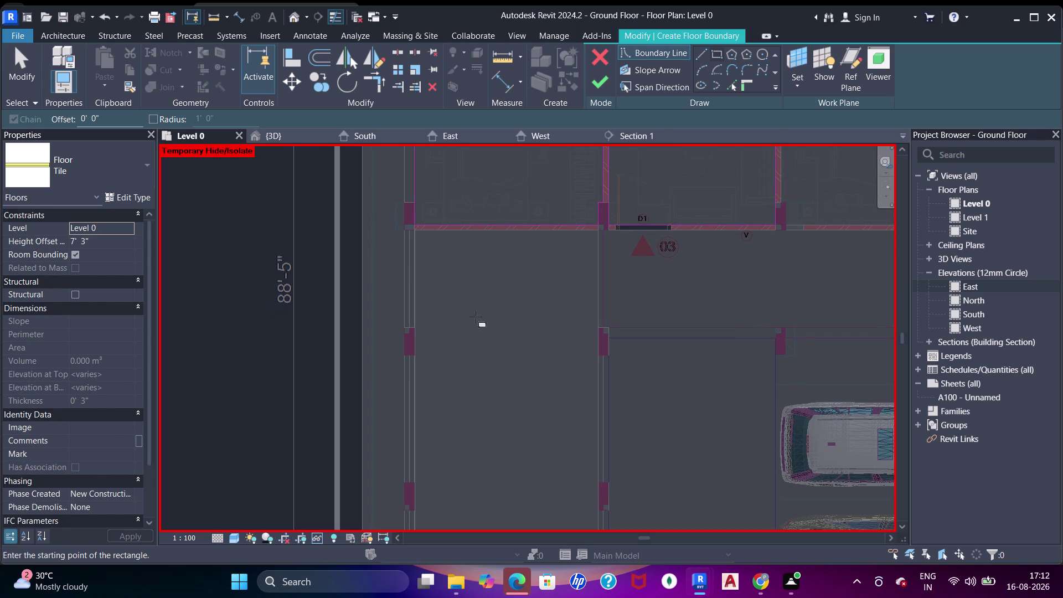
scroll(up, 3)
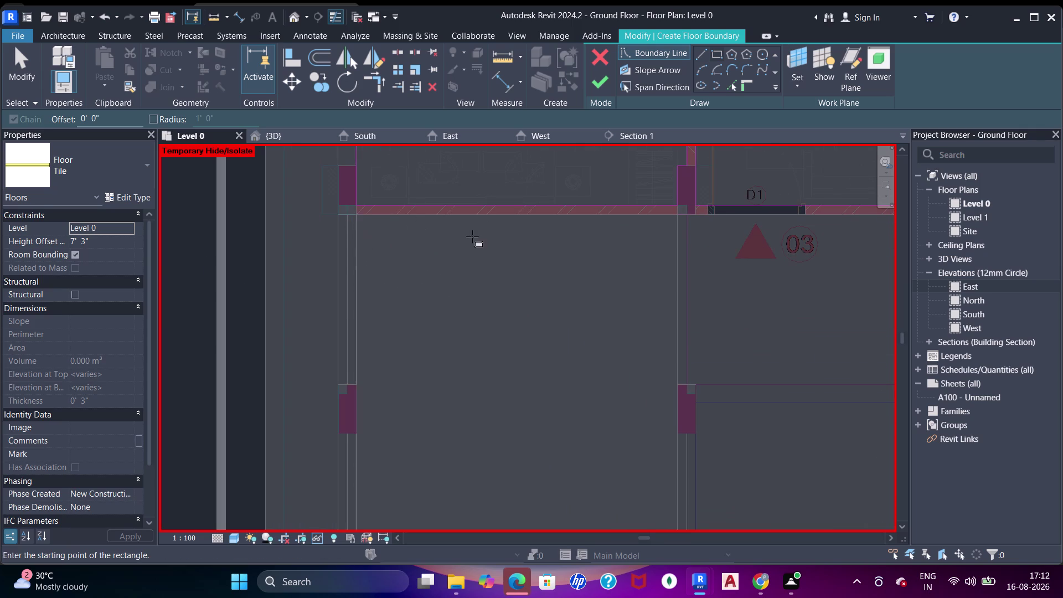
scroll(down, 3)
middle_drag(479, 323, 439, 411)
scroll(down, 3)
middle_drag(593, 265, 571, 392)
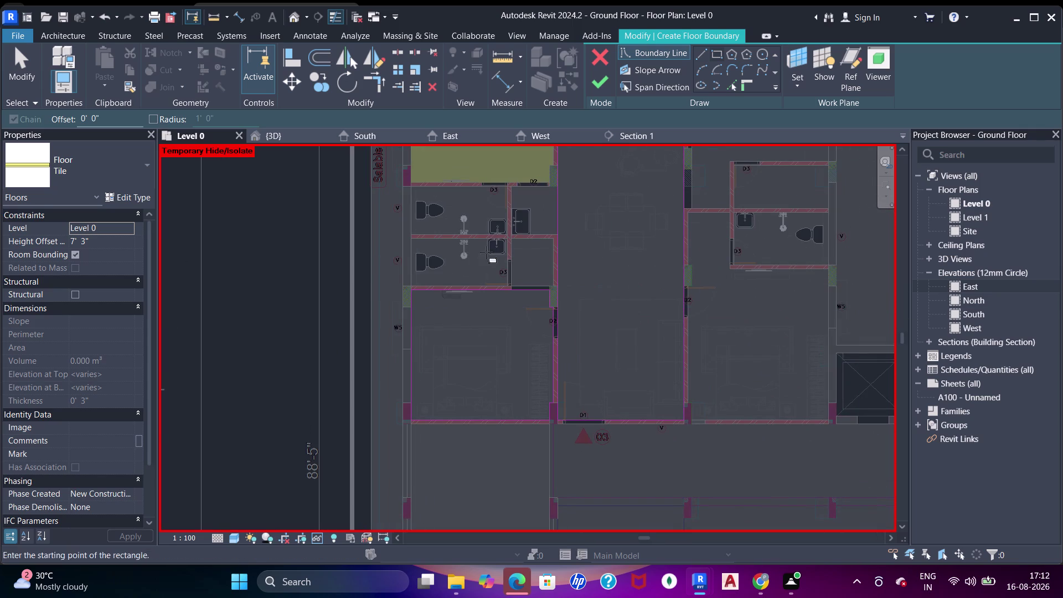
middle_drag(483, 270, 553, 358)
scroll(up, 3)
scroll(up, 3)
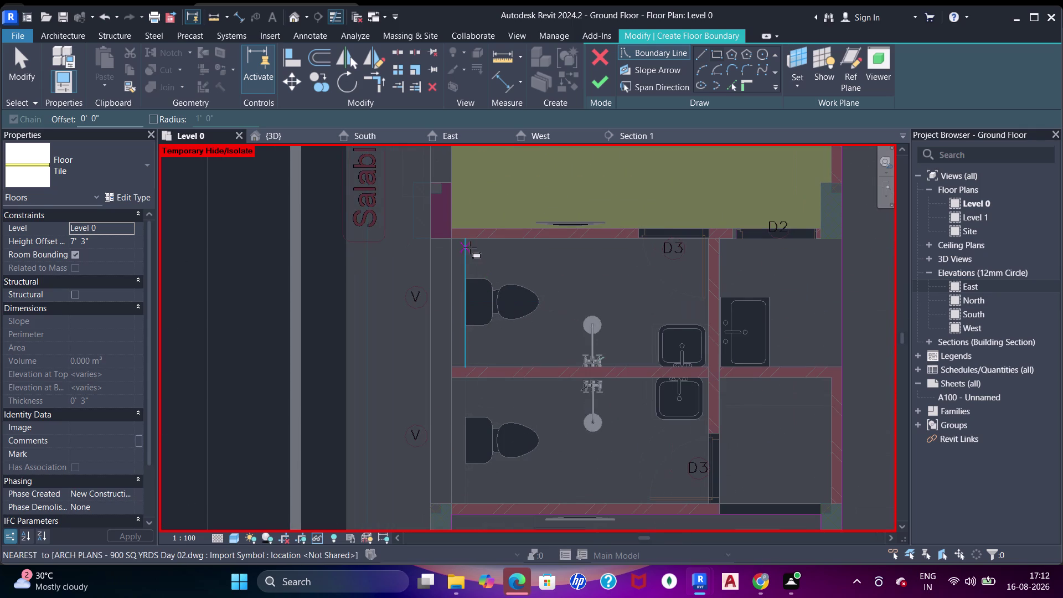
click(449, 242)
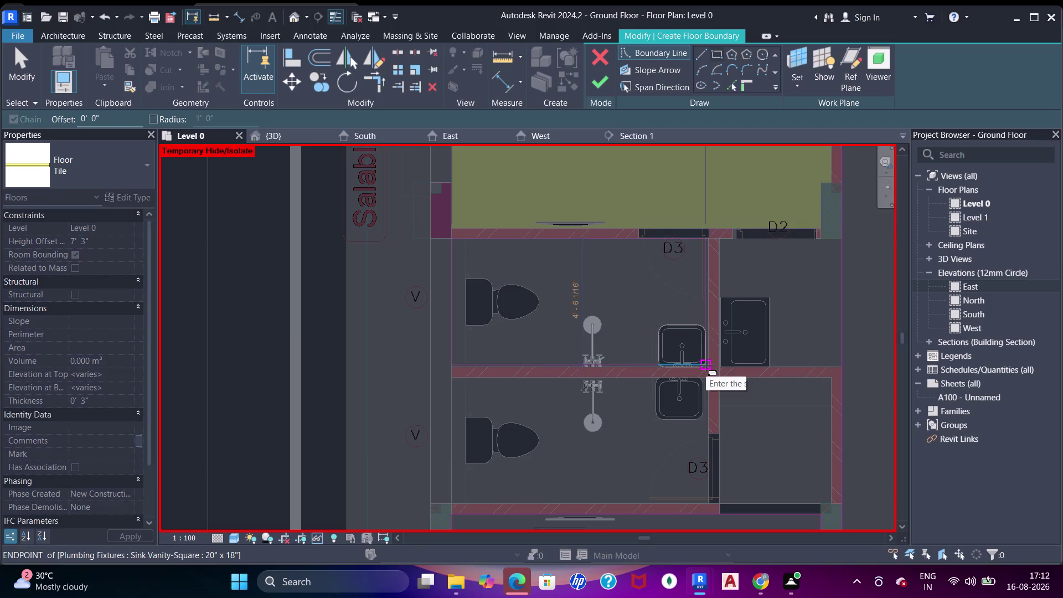
scroll(up, 3)
click(707, 368)
Begin a rectangle at the wall corner near D3, then cancel it.
scroll(down, 3)
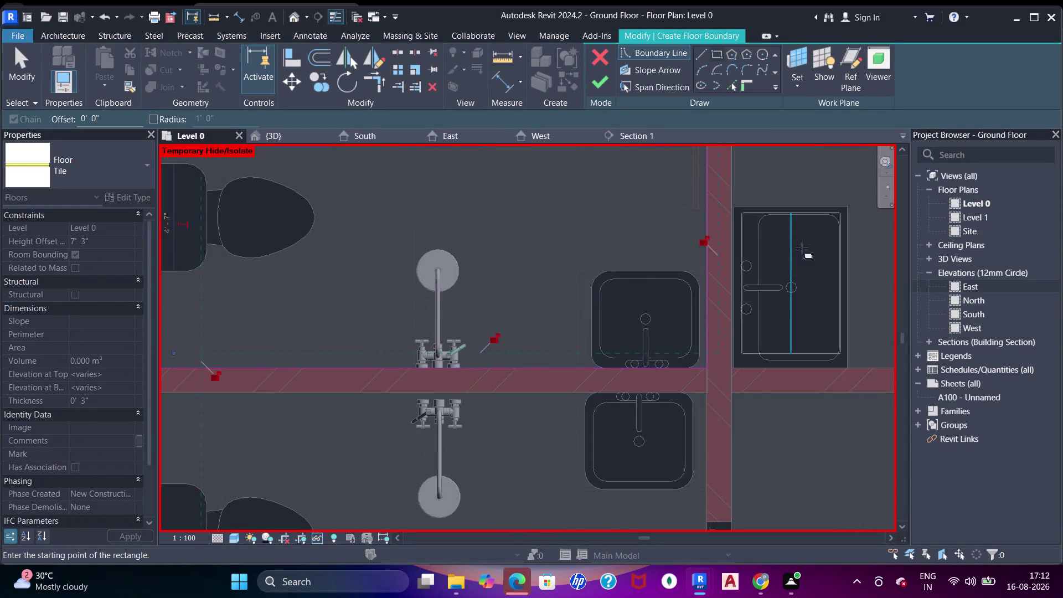
middle_drag(786, 263, 622, 395)
scroll(up, 3)
click(586, 287)
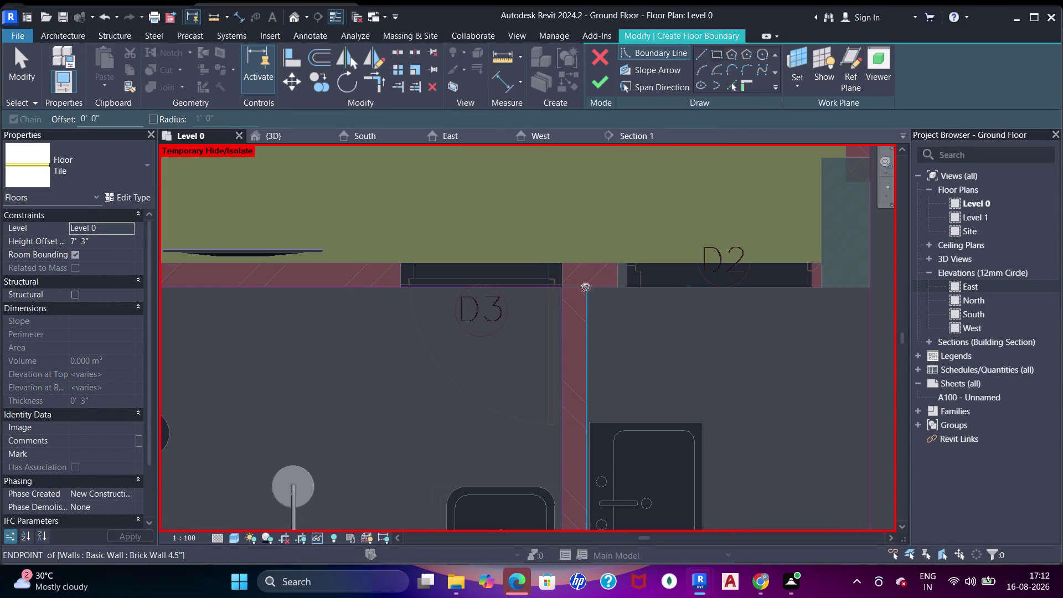
scroll(down, 3)
middle_drag(722, 414, 602, 242)
scroll(down, 3)
middle_drag(605, 306, 620, 334)
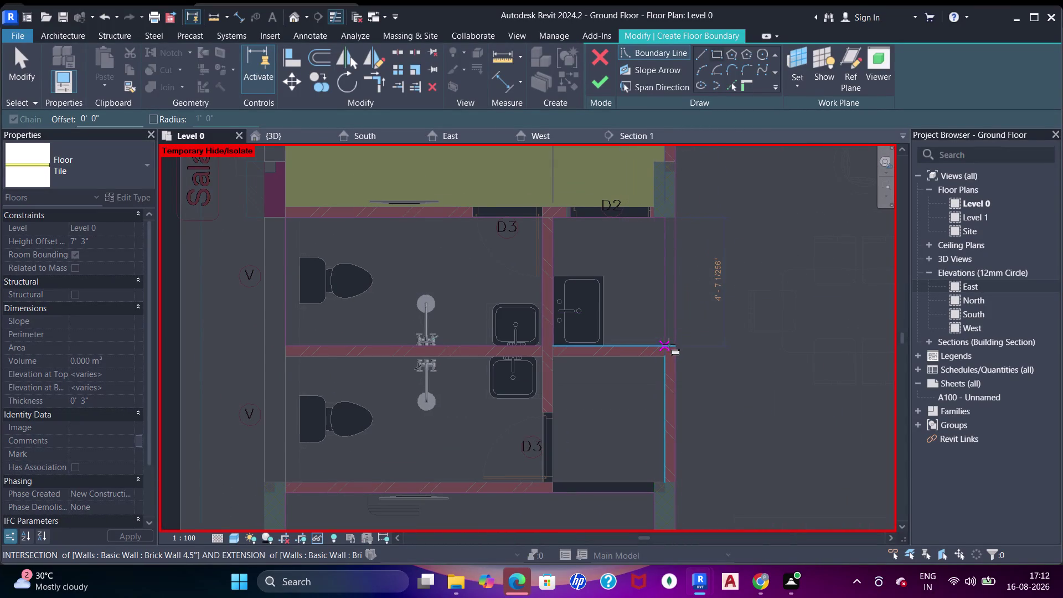
key(Escape)
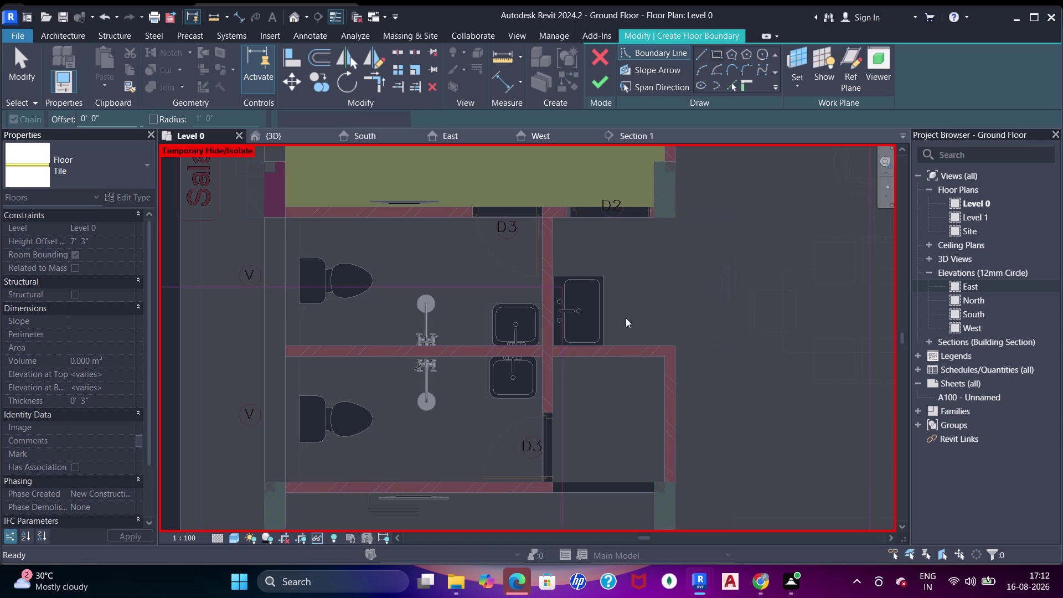
Draw a rectangular boundary around the lower toilet room ending at the corner near D3.
scroll(down, 3)
middle_drag(587, 305, 576, 271)
scroll(up, 3)
scroll(down, 3)
middle_drag(596, 393, 641, 235)
scroll(up, 3)
scroll(down, 3)
middle_drag(568, 304, 588, 258)
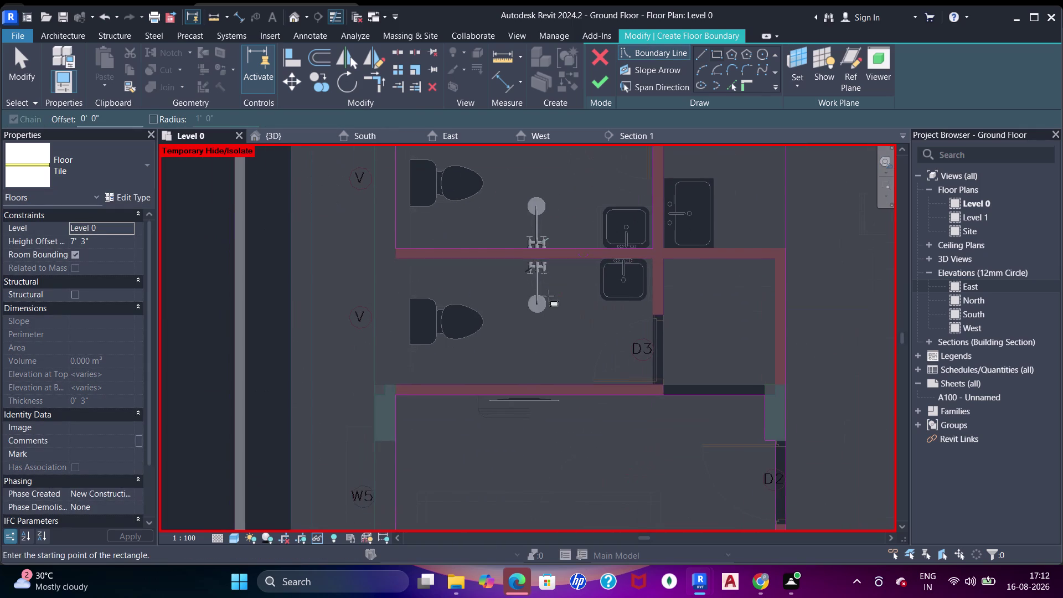
click(399, 263)
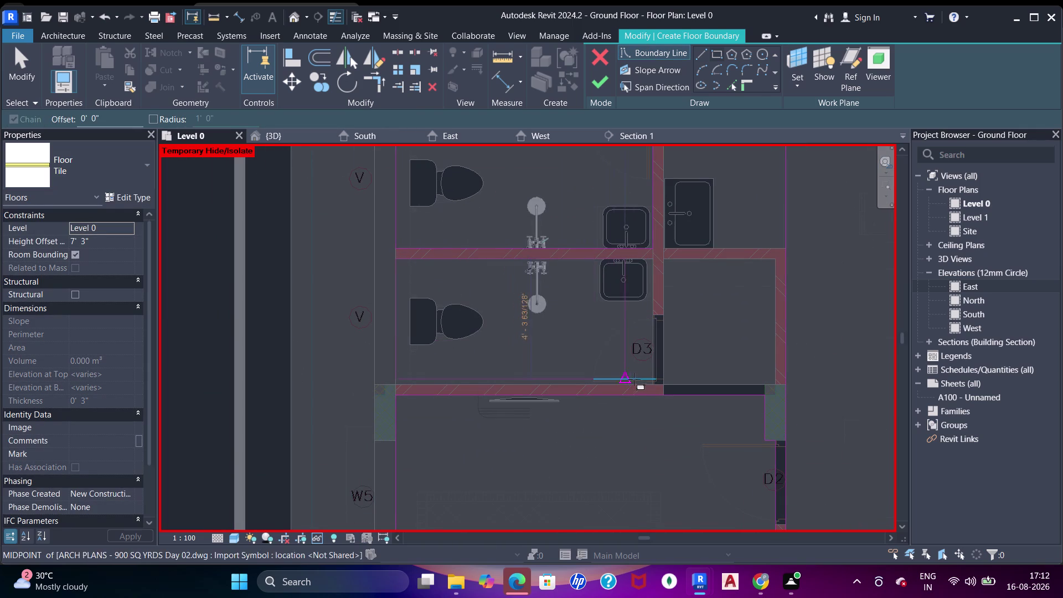
scroll(up, 3)
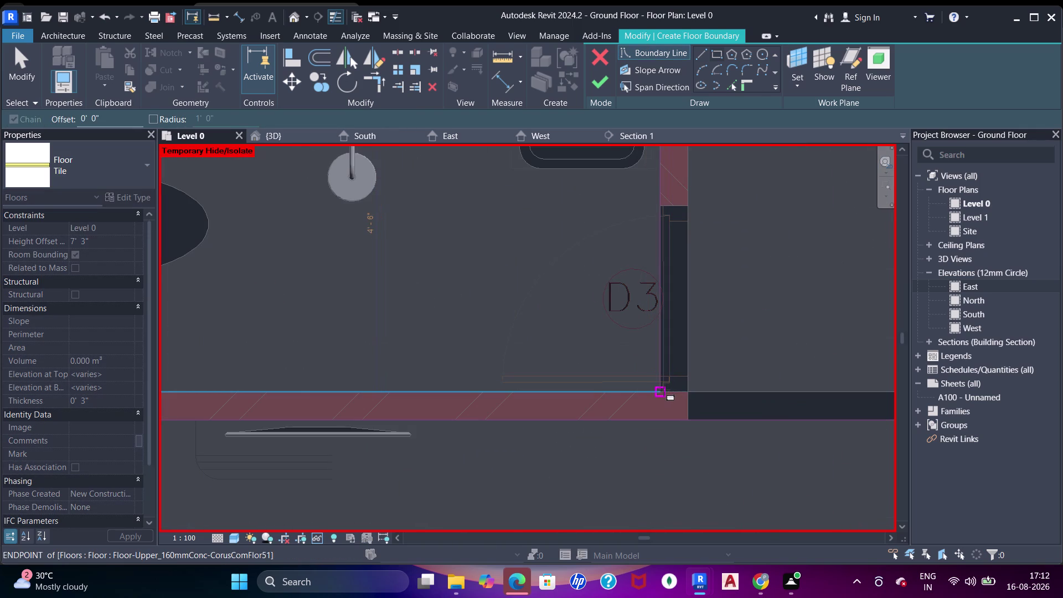
scroll(up, 3)
click(663, 394)
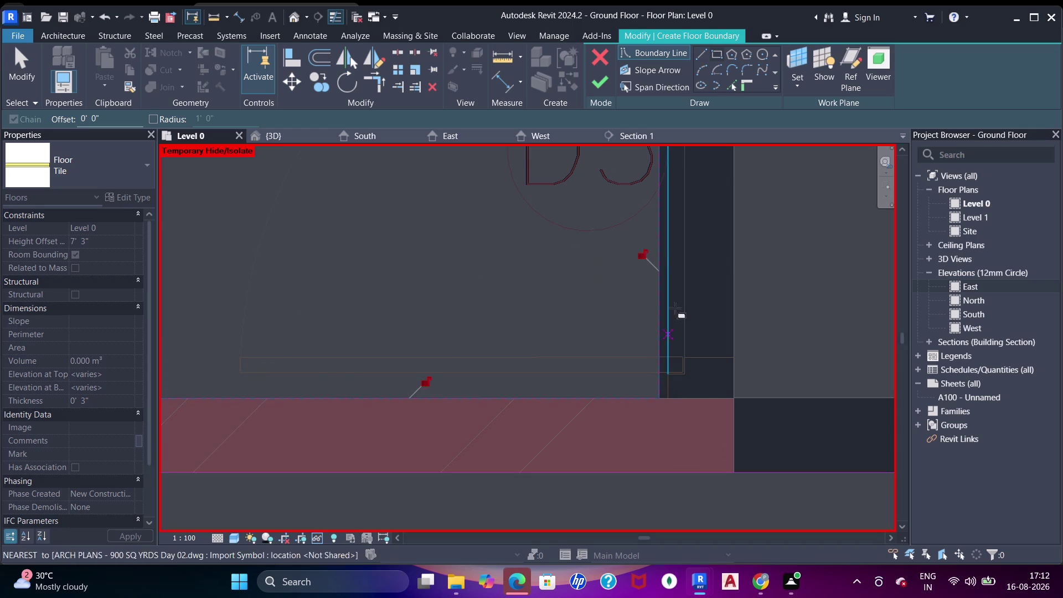
Draw a rectangular boundary for the room right of D3.
scroll(down, 3)
middle_drag(695, 308, 602, 366)
scroll(down, 3)
middle_drag(687, 302, 601, 304)
middle_drag(613, 249, 612, 267)
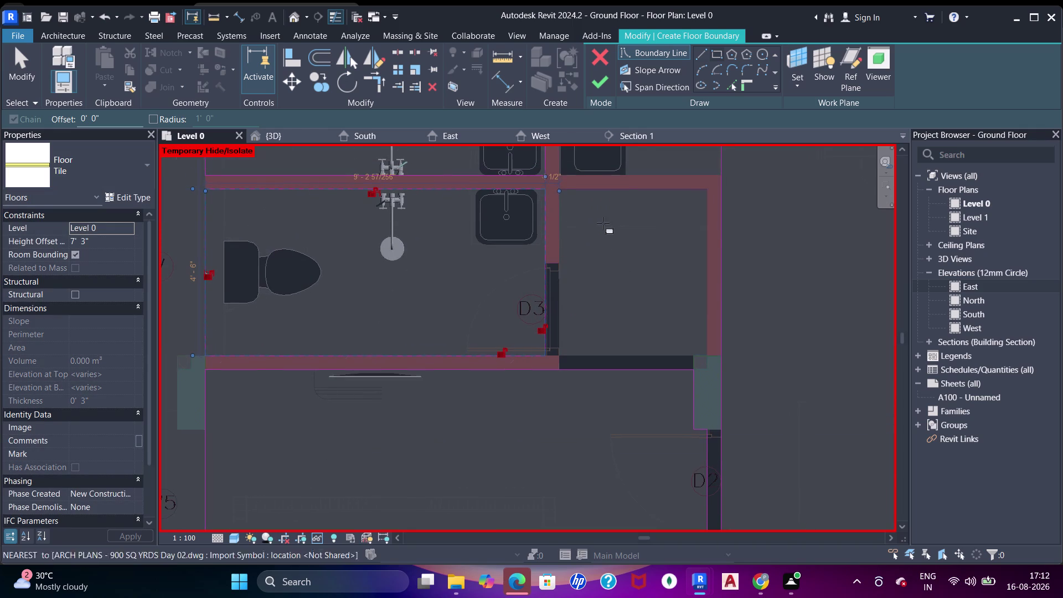
scroll(up, 3)
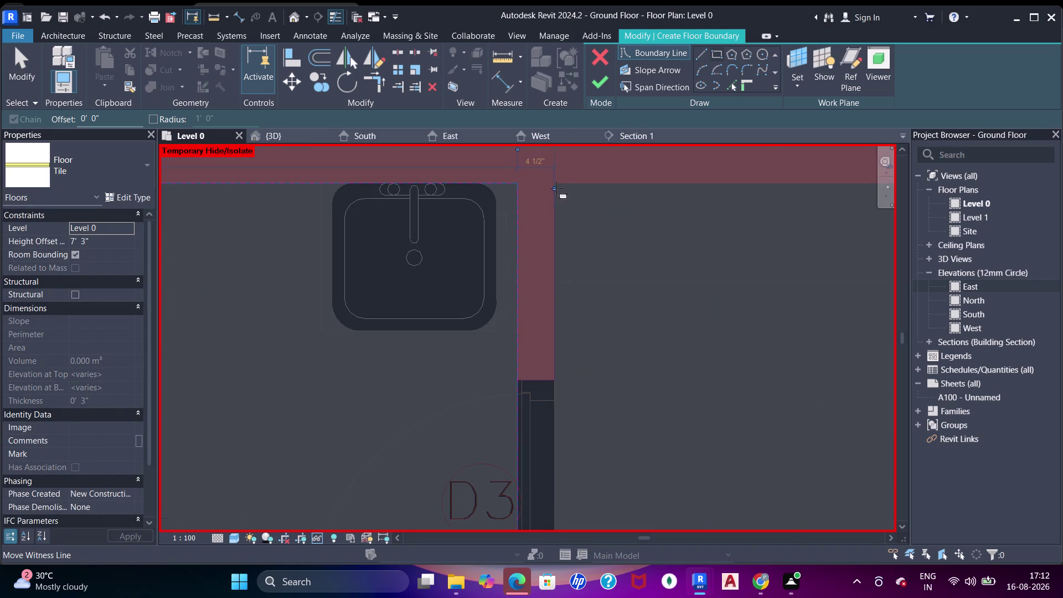
scroll(down, 3)
middle_drag(657, 224, 581, 210)
click(670, 193)
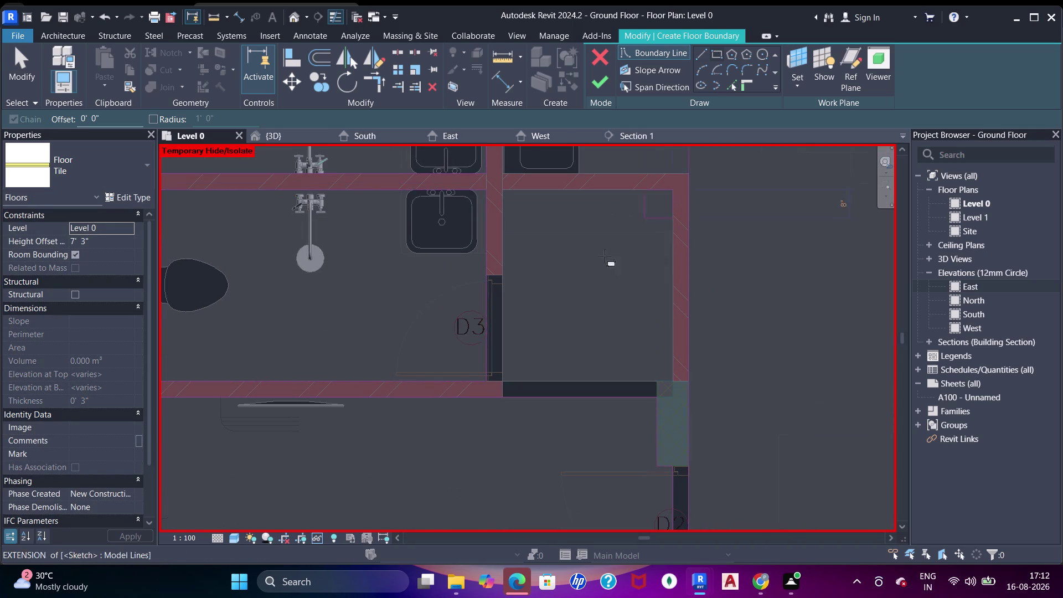
click(504, 382)
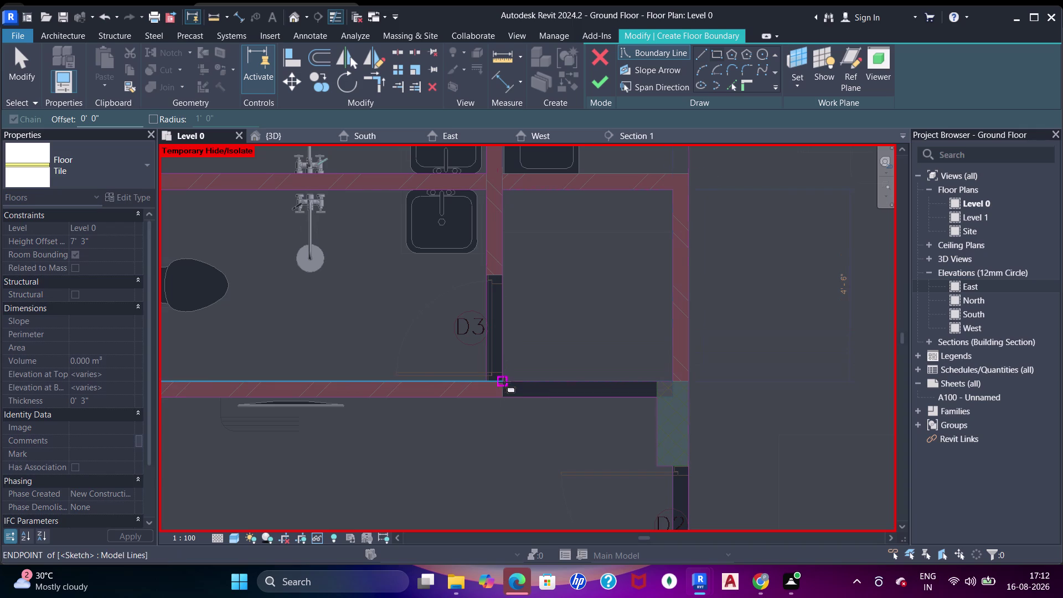
Draw a rectangular boundary around the room below the toilets.
scroll(down, 3)
middle_drag(499, 323, 522, 241)
middle_drag(580, 328, 507, 221)
scroll(down, 3)
middle_drag(645, 331, 487, 383)
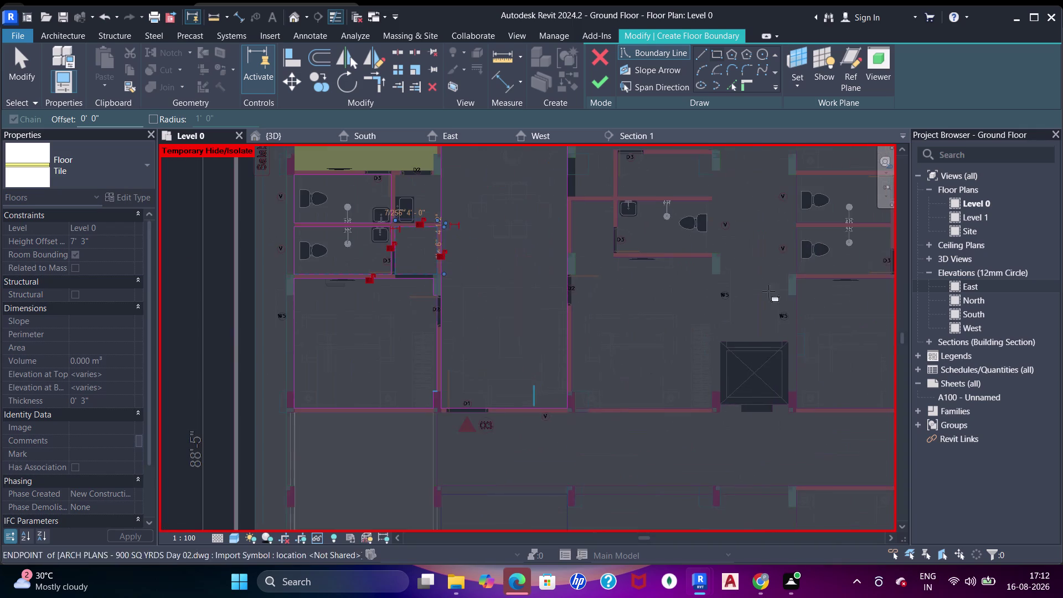
middle_drag(787, 269, 723, 361)
scroll(up, 3)
middle_drag(579, 382, 584, 295)
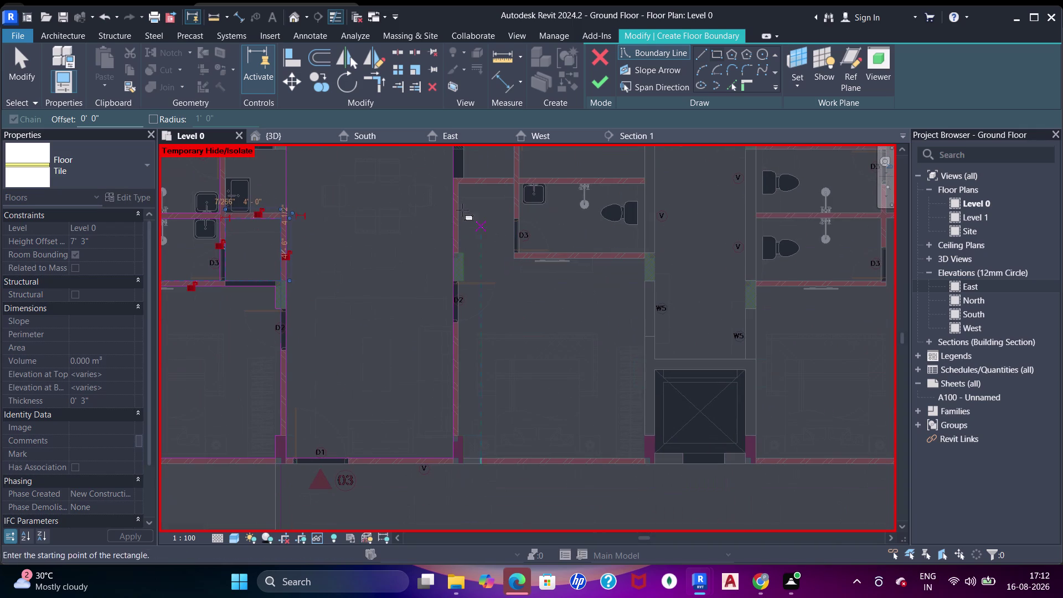
click(461, 183)
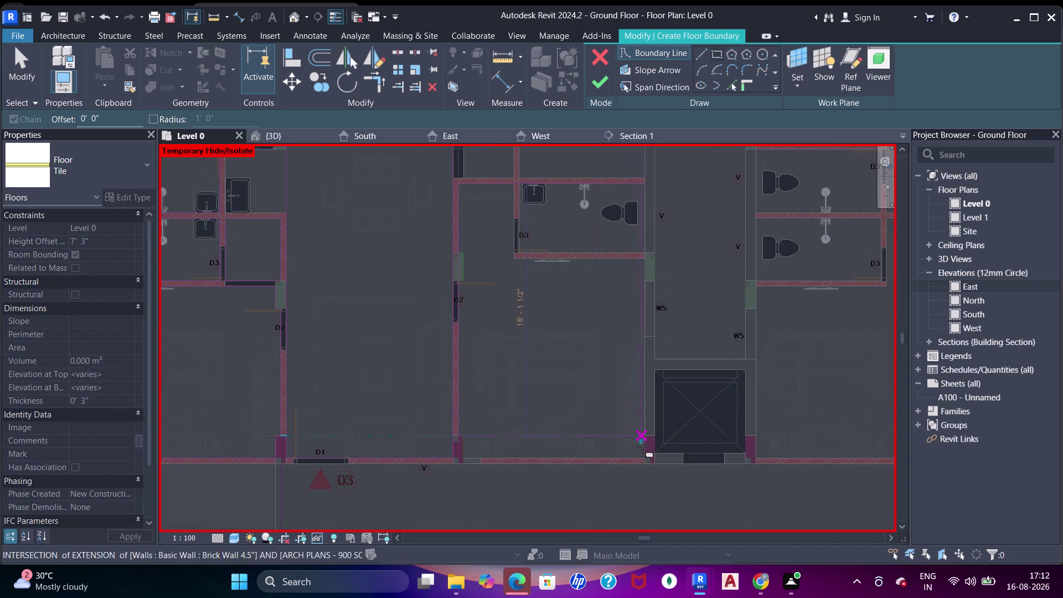
drag(647, 457, 649, 452)
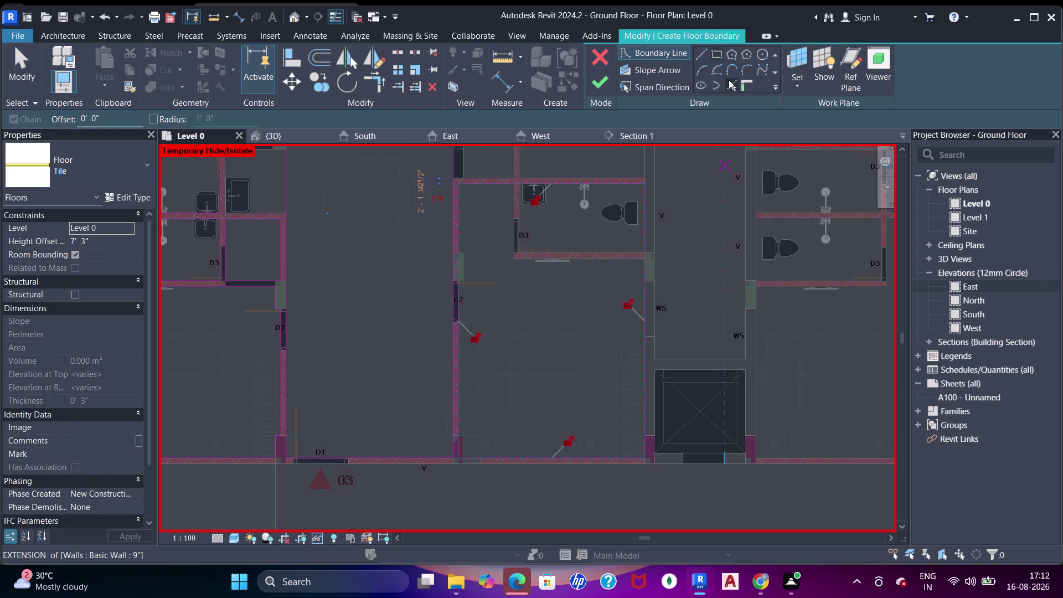
Trim boundary lines to corners (TR) around the small toilet room and below D3.
click(732, 82)
click(608, 258)
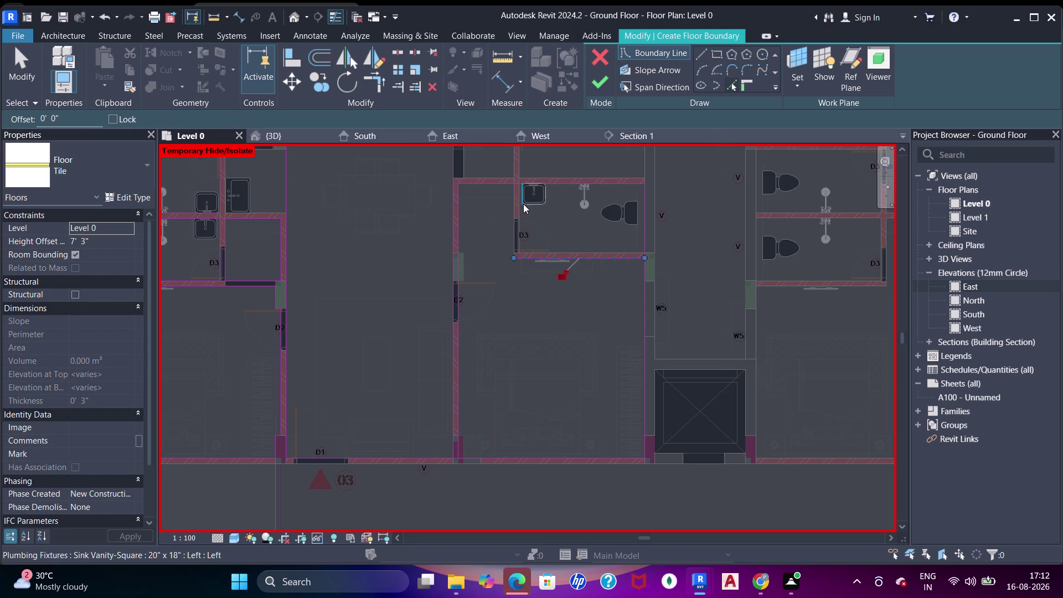
click(511, 204)
key(Escape)
key(Escape)
key(t)
key(r)
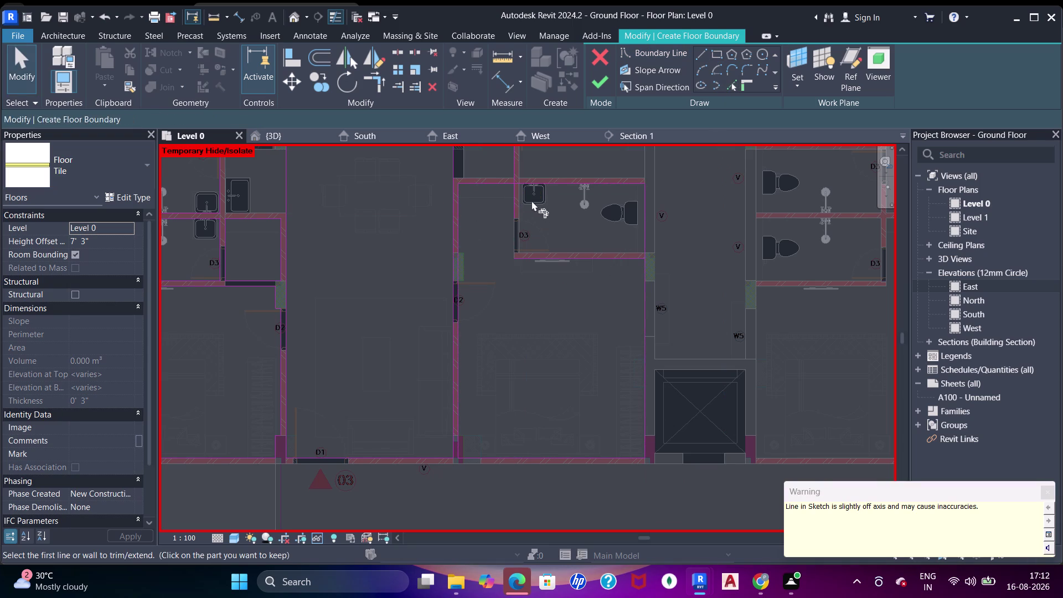
click(498, 181)
click(518, 199)
click(516, 201)
click(528, 254)
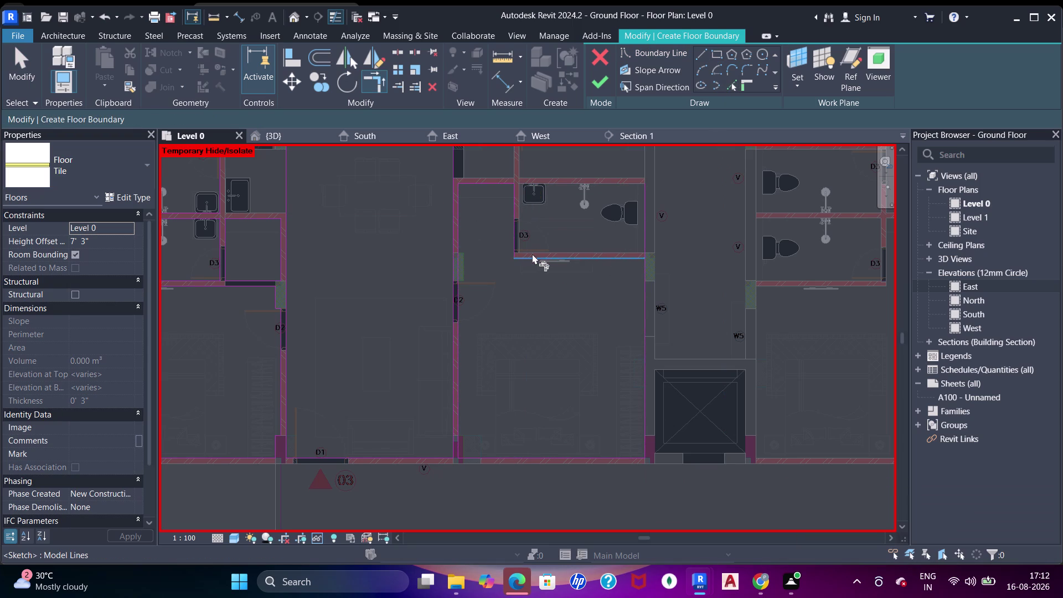
click(600, 266)
click(647, 284)
click(623, 259)
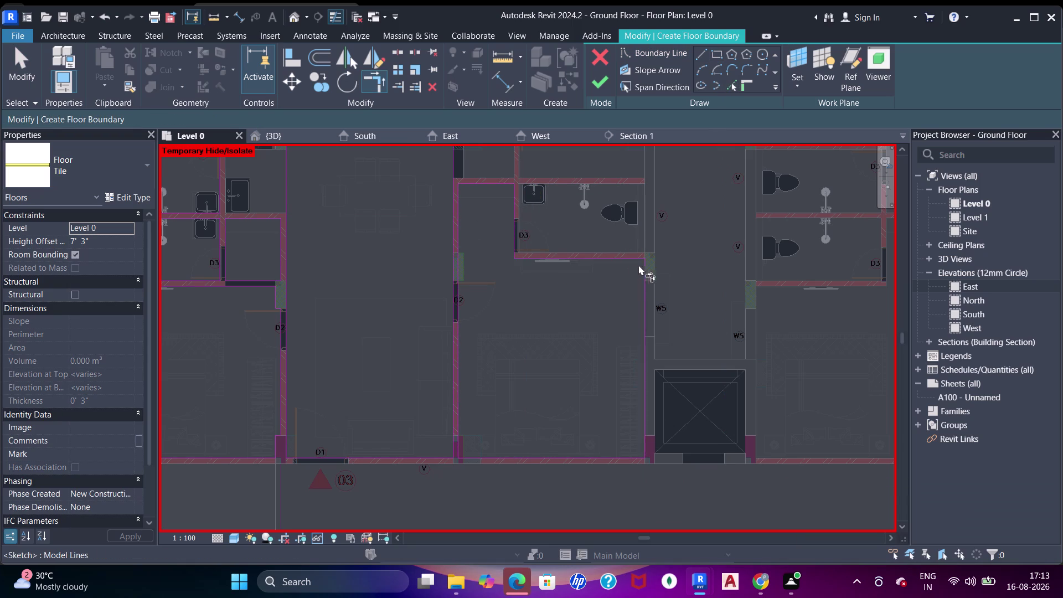
Start a boundary along the washroom wall to a corner on the right wall.
click(718, 55)
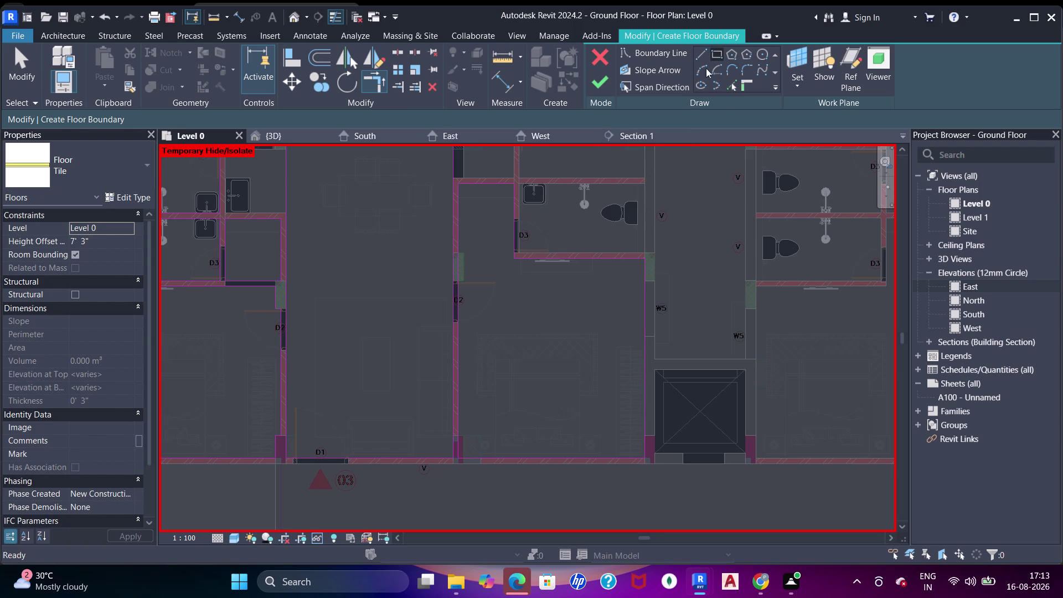
scroll(up, 3)
click(510, 175)
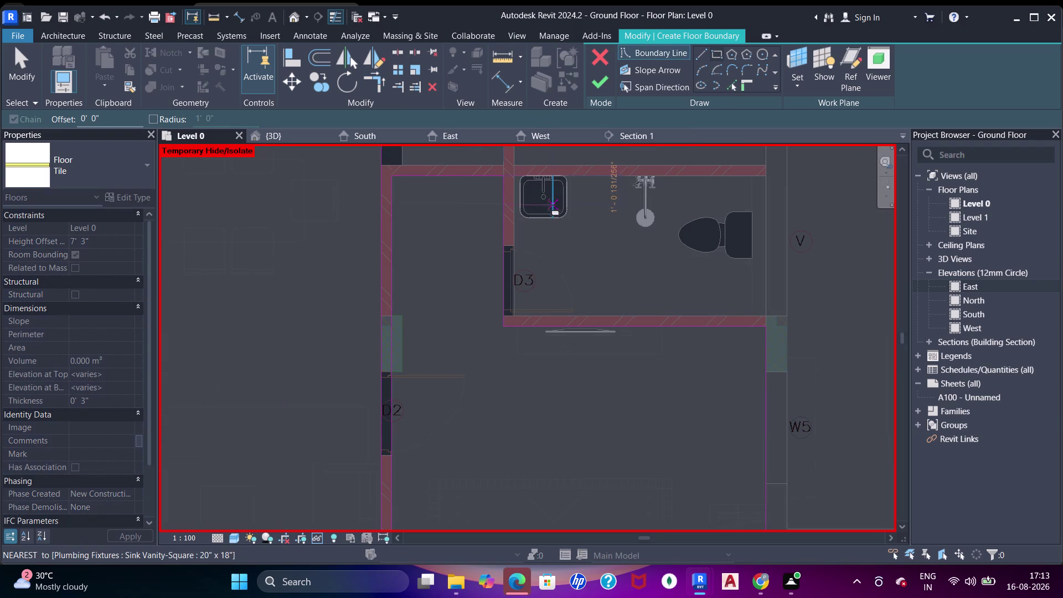
key(Escape)
scroll(up, 3)
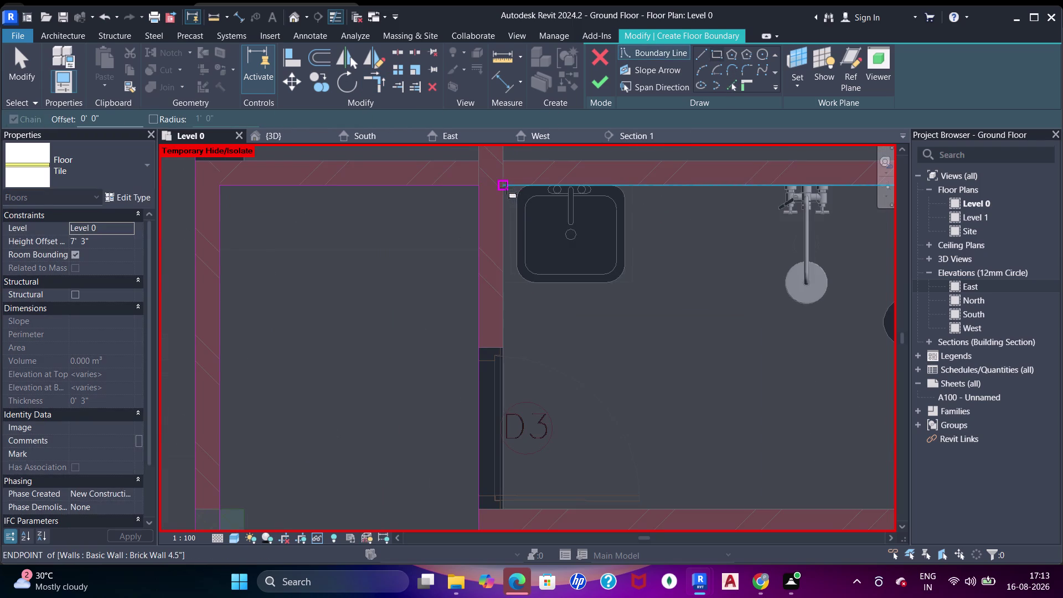
click(506, 188)
middle_drag(766, 334, 619, 298)
scroll(down, 3)
middle_drag(732, 309, 676, 309)
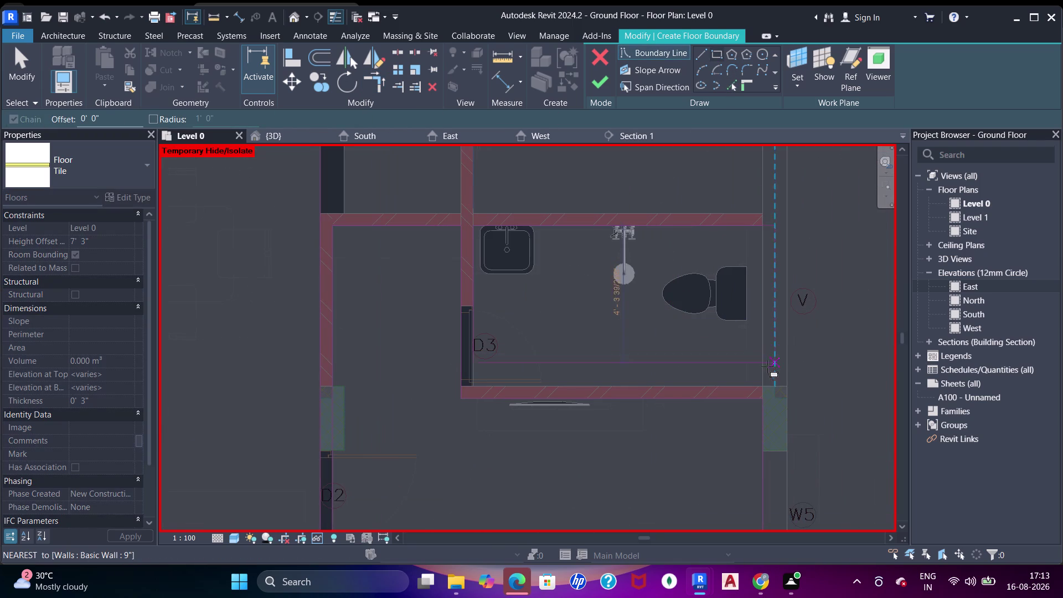
click(761, 384)
Complete the rectangular boundary around the washroom near the D3 door.
scroll(down, 3)
middle_drag(584, 248, 620, 352)
scroll(up, 3)
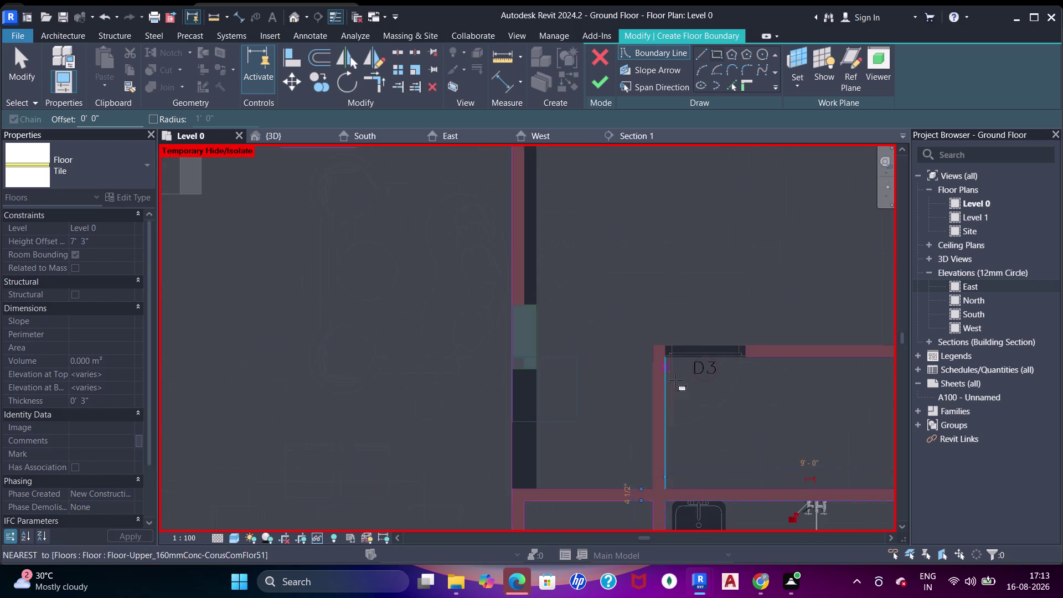
middle_drag(674, 384, 461, 217)
scroll(up, 3)
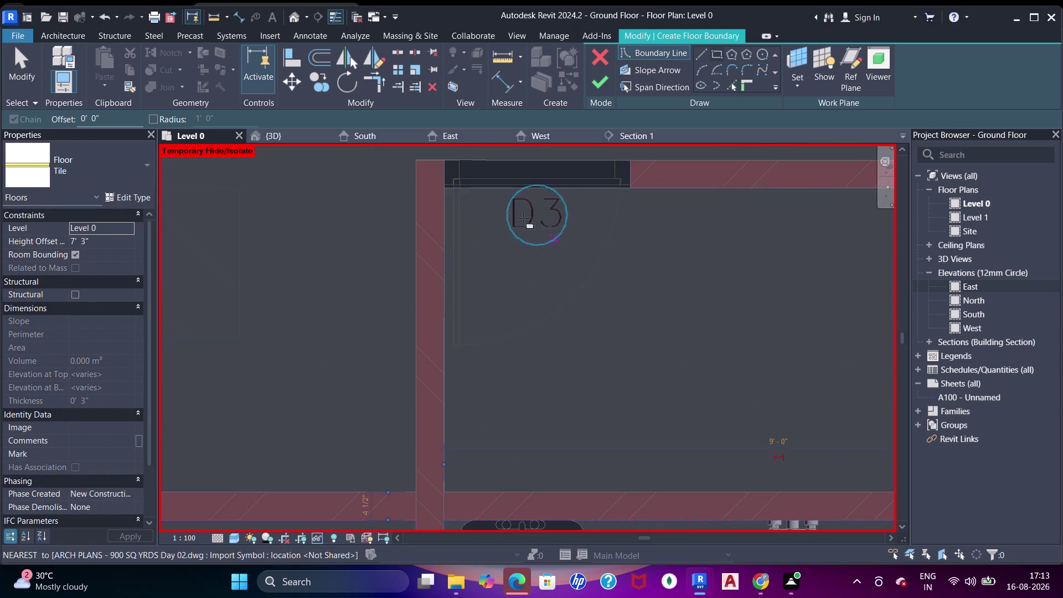
click(445, 189)
scroll(down, 3)
middle_drag(670, 268, 459, 223)
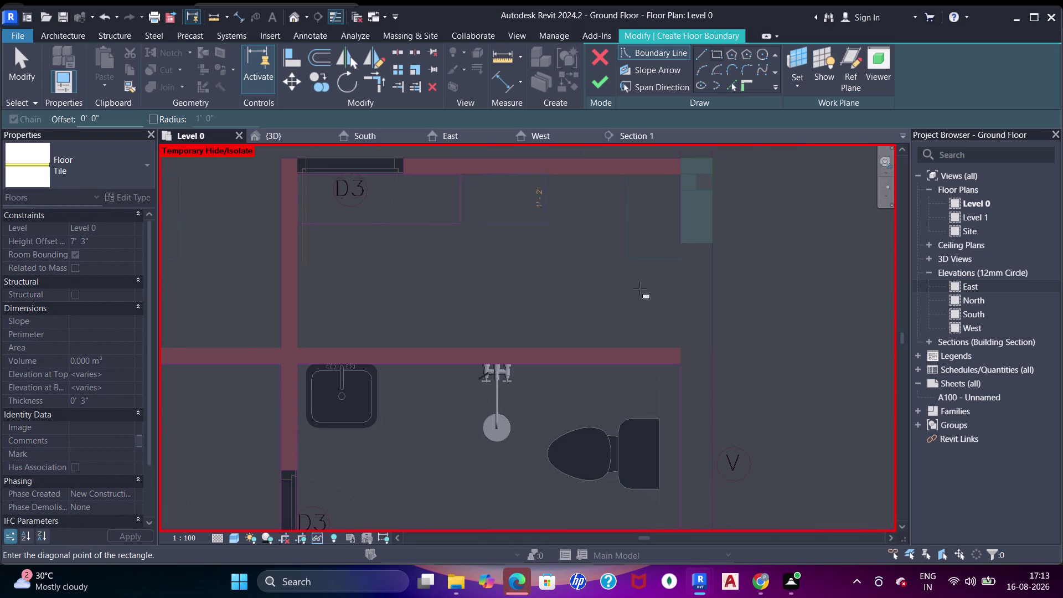
click(678, 344)
Draw a boundary rectangle over the room above D3, ending lines at the top wall.
scroll(down, 3)
middle_drag(381, 288, 450, 315)
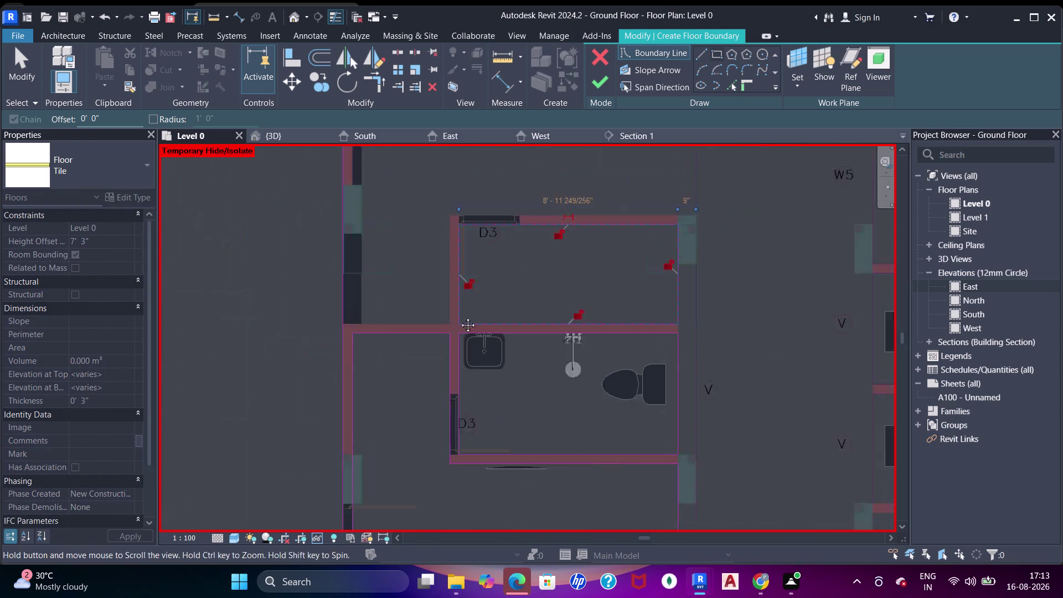
middle_drag(451, 314, 481, 322)
middle_drag(468, 213, 461, 326)
scroll(down, 3)
middle_drag(494, 272, 478, 306)
scroll(down, 3)
middle_click(504, 257)
scroll(up, 3)
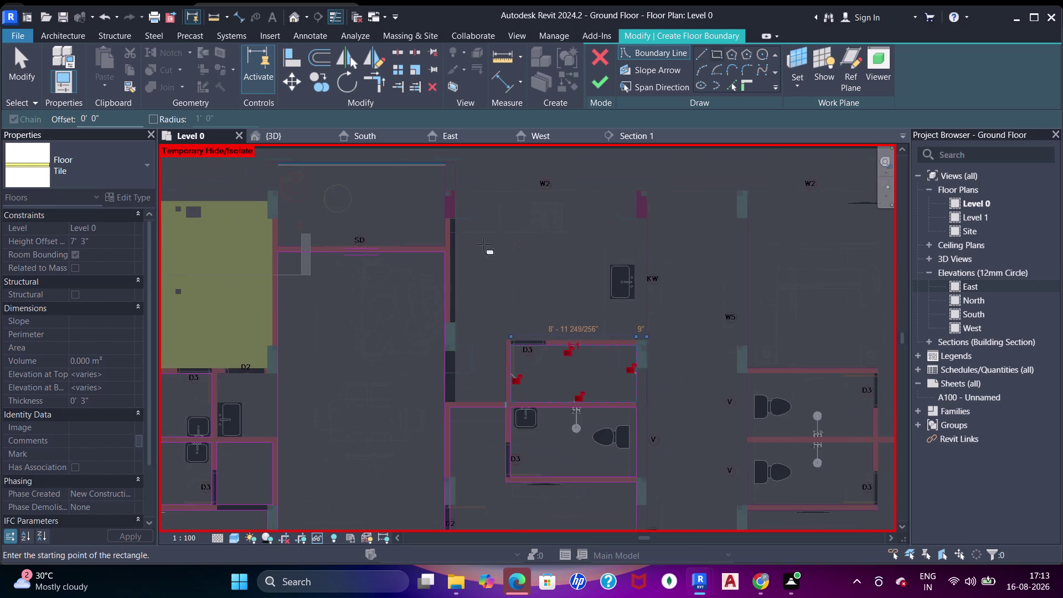
click(452, 193)
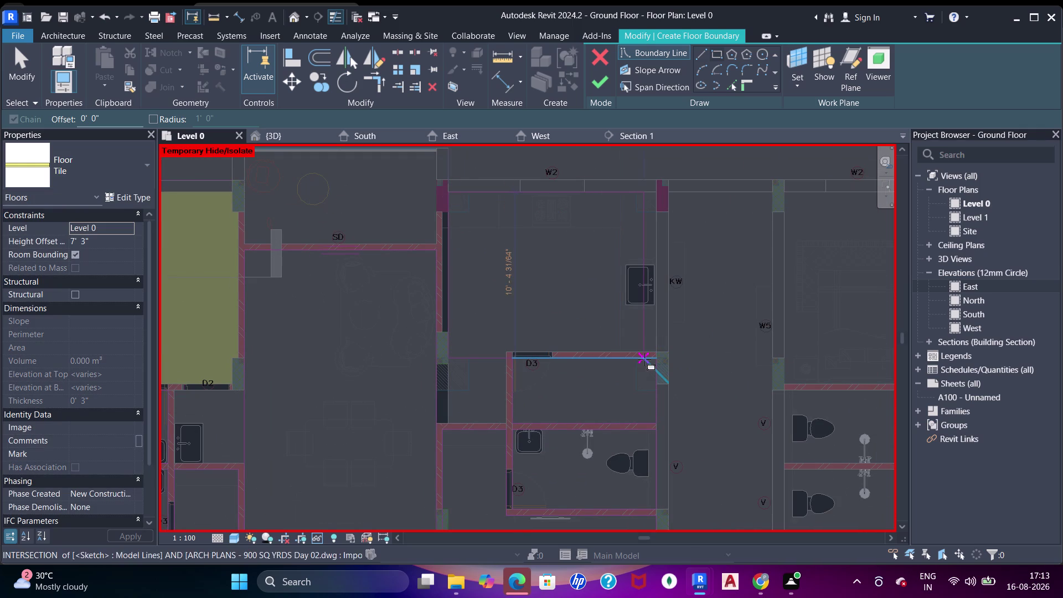
scroll(up, 3)
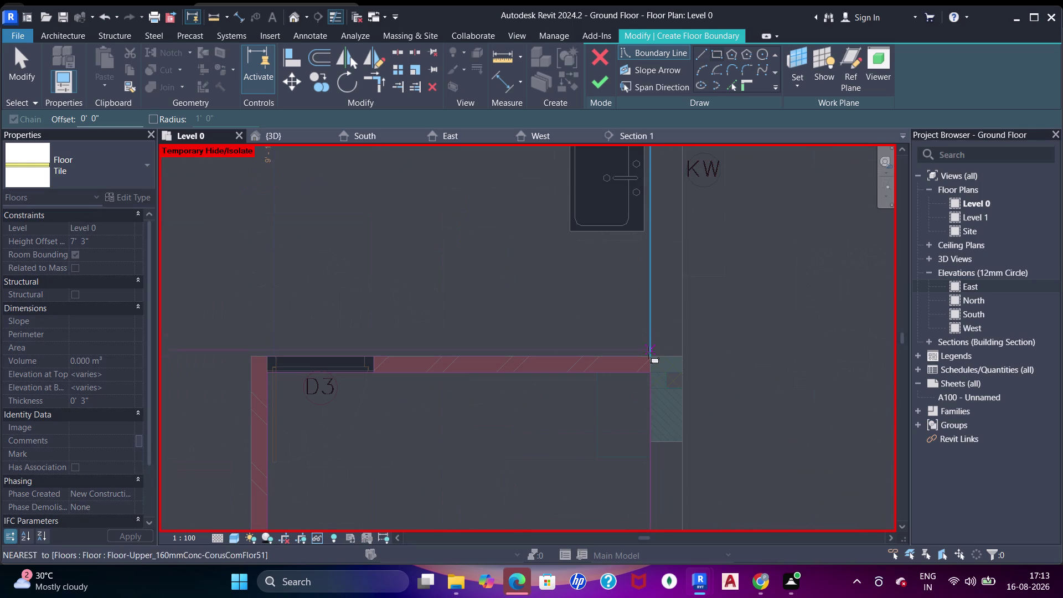
click(648, 353)
scroll(down, 3)
middle_drag(566, 317, 616, 292)
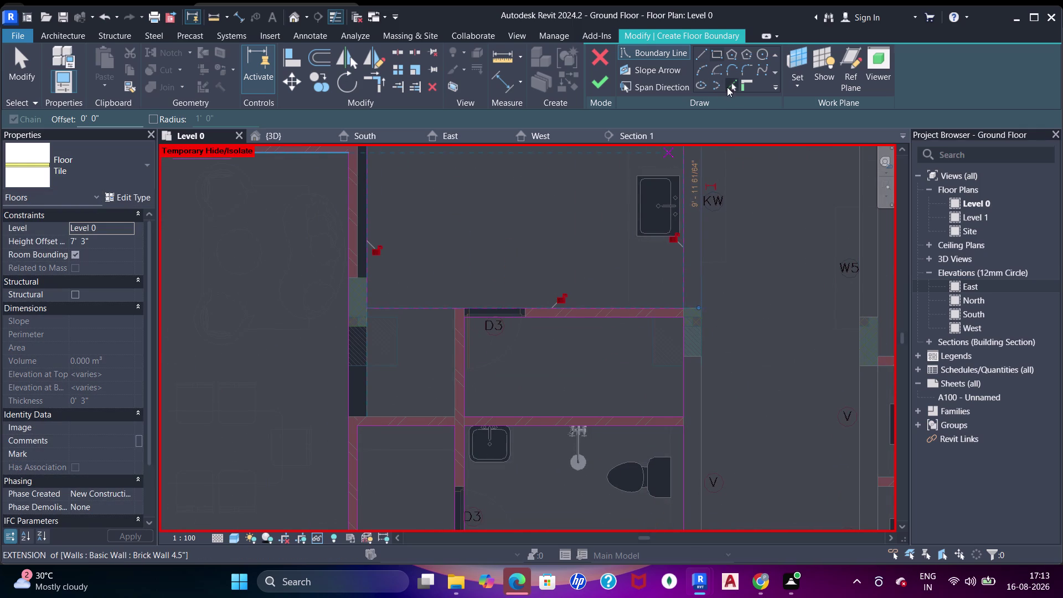
drag(730, 86, 720, 90)
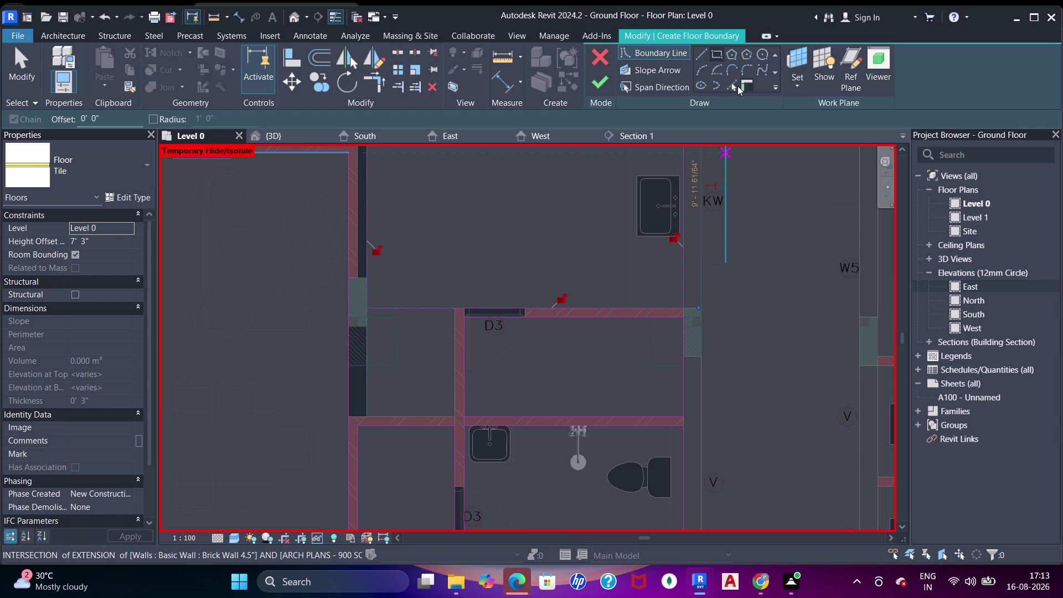
click(731, 83)
click(452, 366)
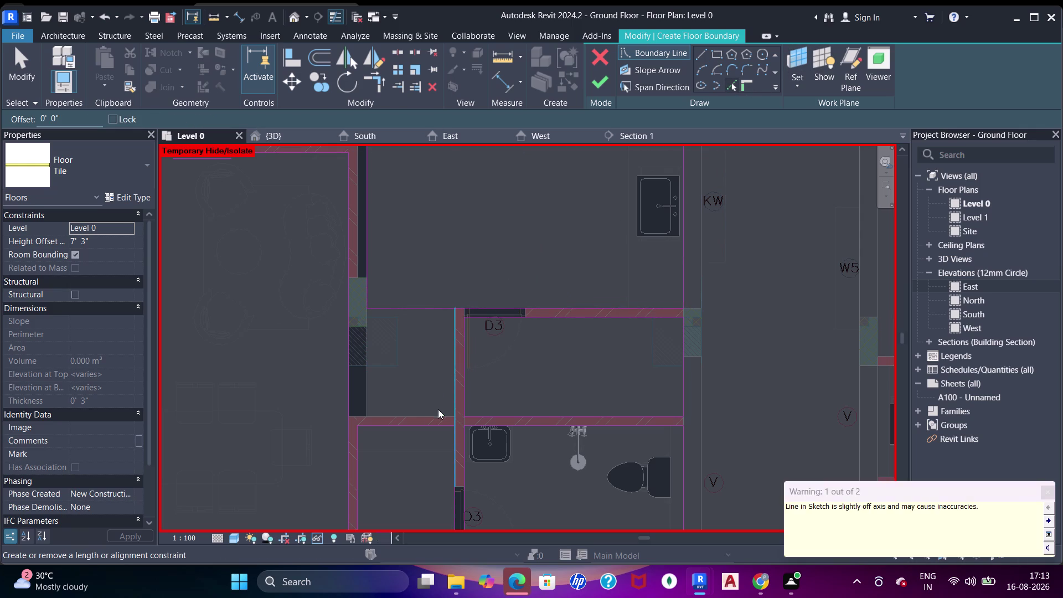
Trim the left-wall and below-D3 boundary lines into closed corners.
click(428, 415)
click(385, 417)
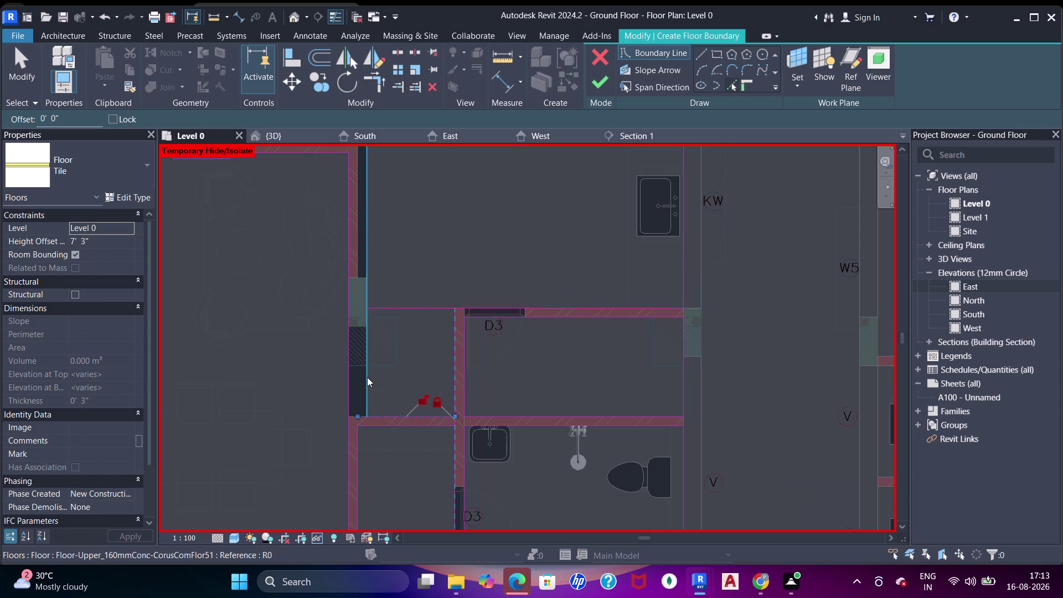
key(Escape)
key(Escape)
key(t)
key(r)
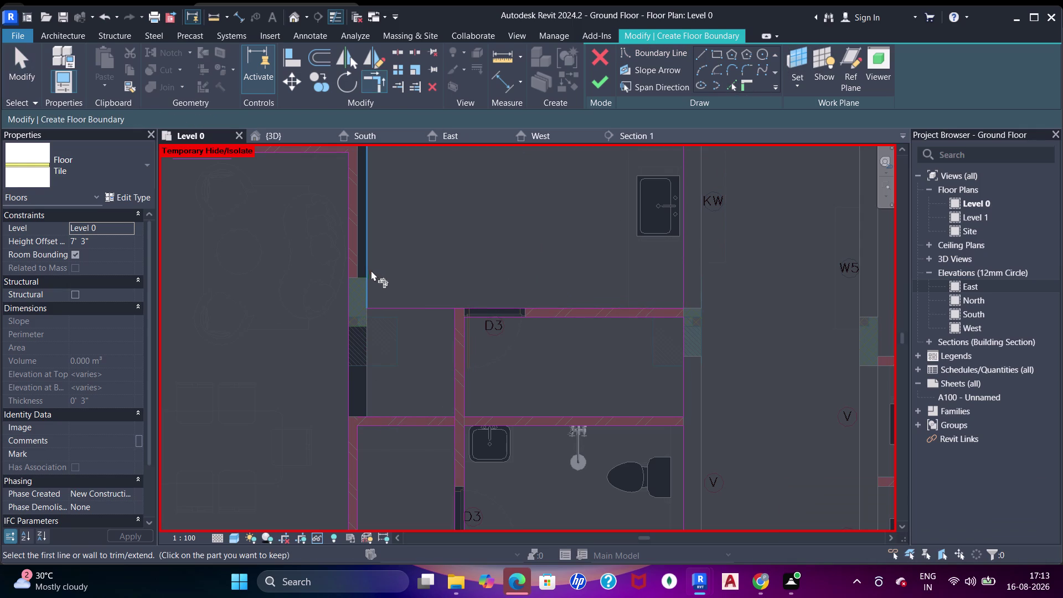
click(370, 269)
click(392, 419)
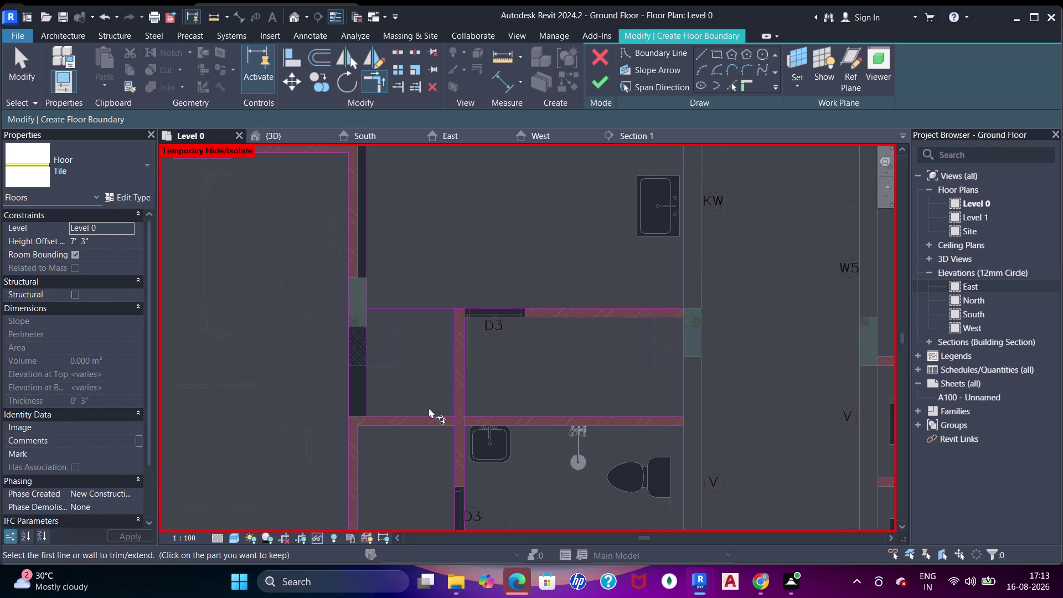
drag(423, 412, 436, 407)
click(455, 375)
click(456, 367)
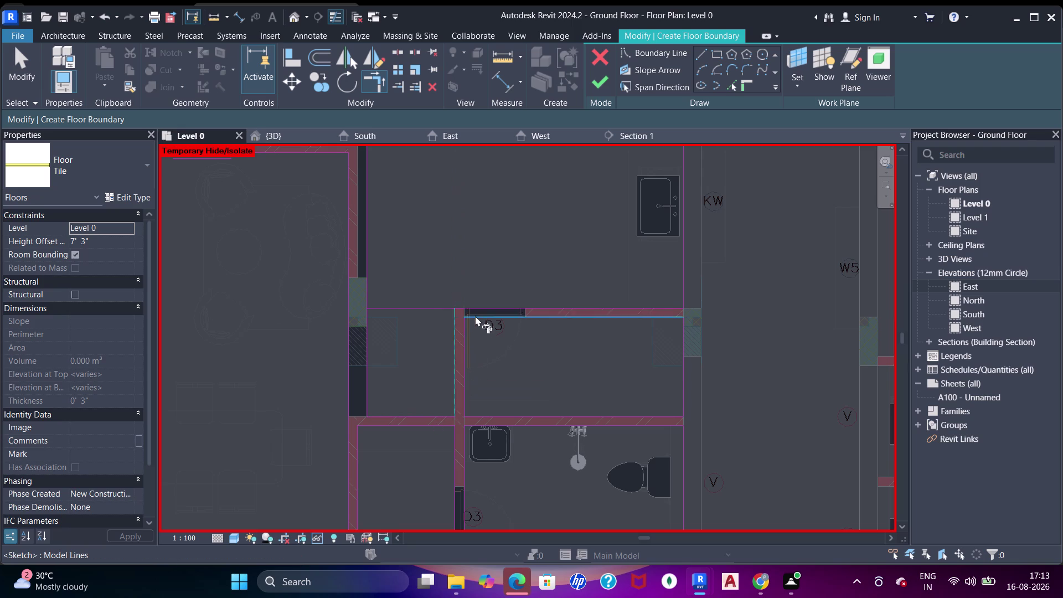
click(473, 306)
scroll(down, 3)
middle_drag(536, 235, 528, 287)
scroll(down, 3)
middle_drag(544, 201, 527, 319)
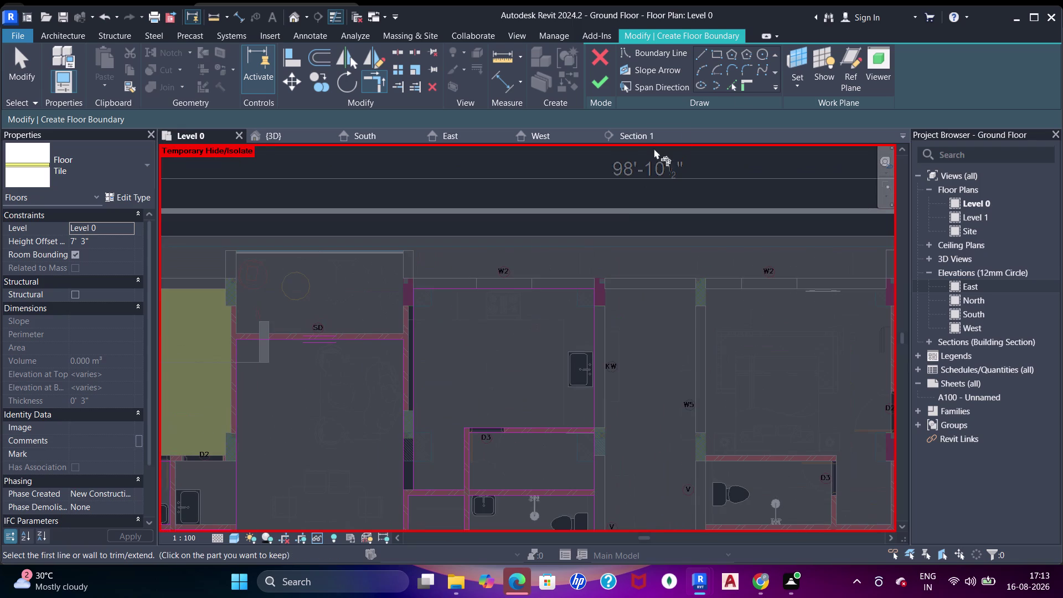
Sketch a rectangular boundary over the corridor.
click(716, 53)
middle_drag(676, 334, 600, 227)
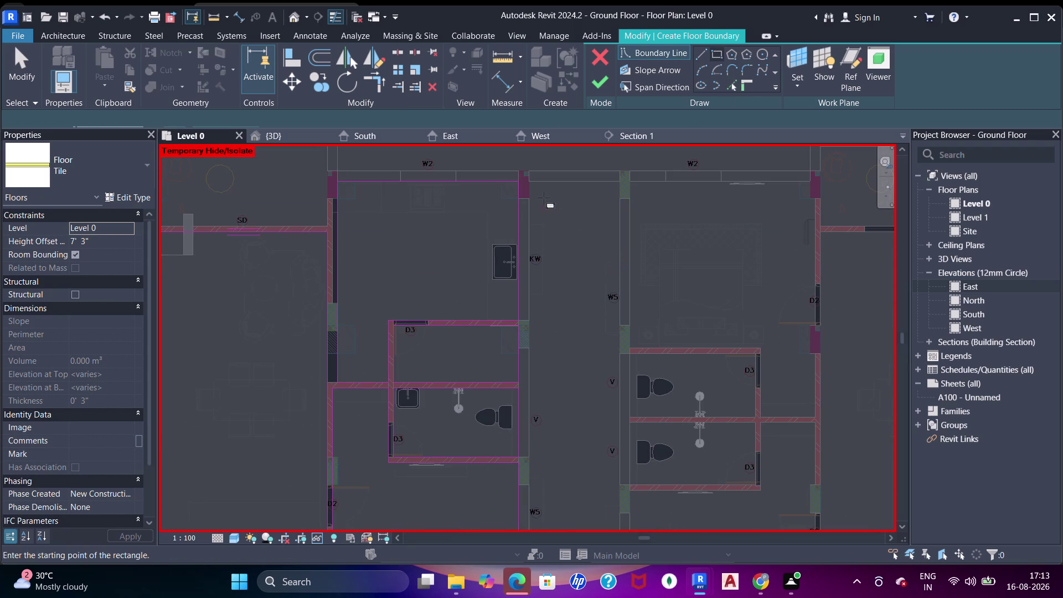
click(532, 181)
middle_drag(638, 433, 573, 191)
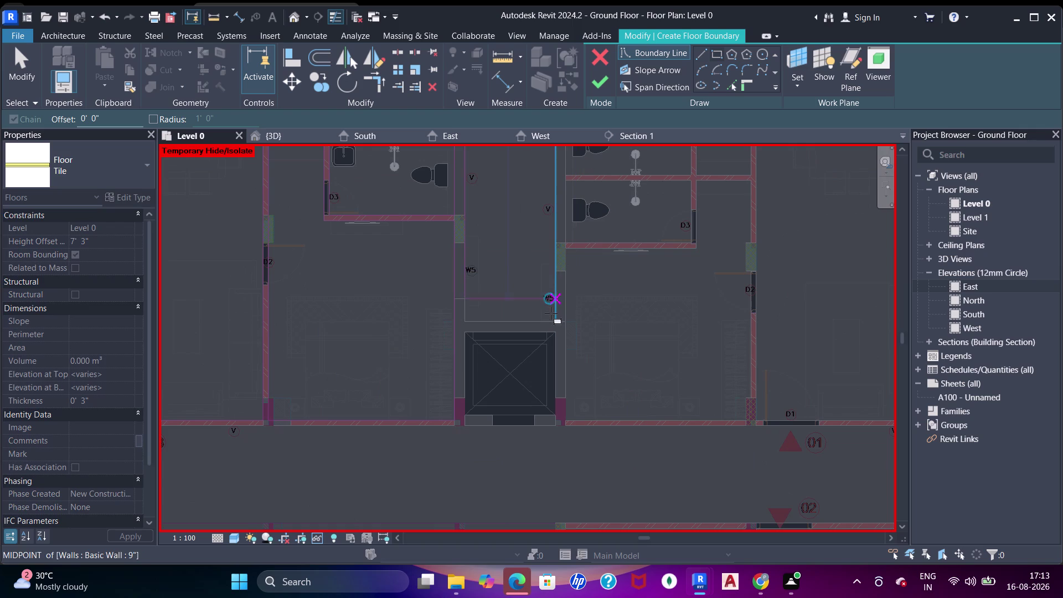
click(553, 317)
middle_drag(577, 261, 563, 399)
middle_drag(585, 259, 571, 397)
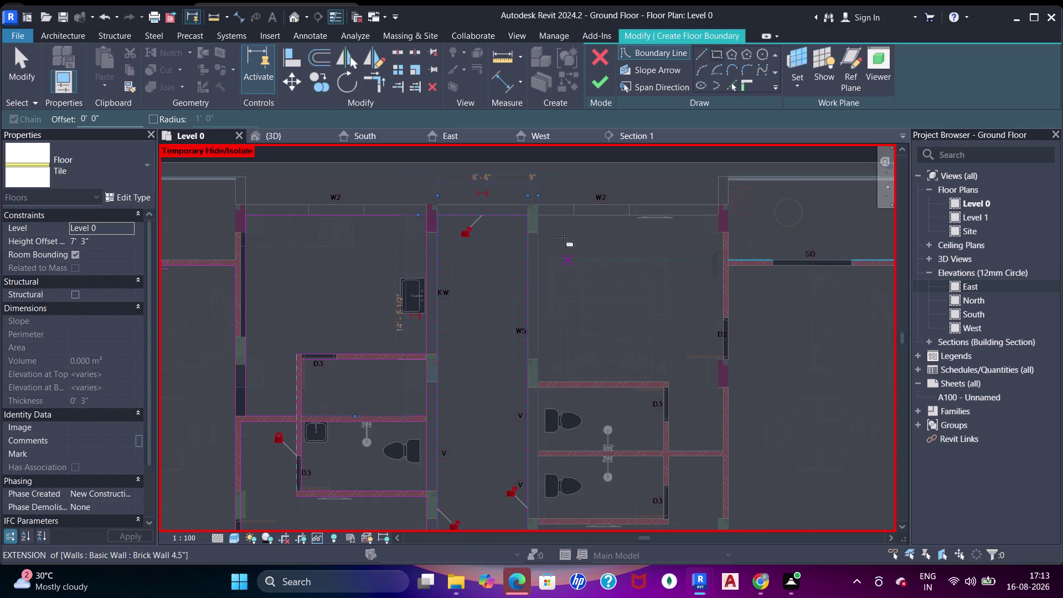
click(539, 217)
scroll(up, 3)
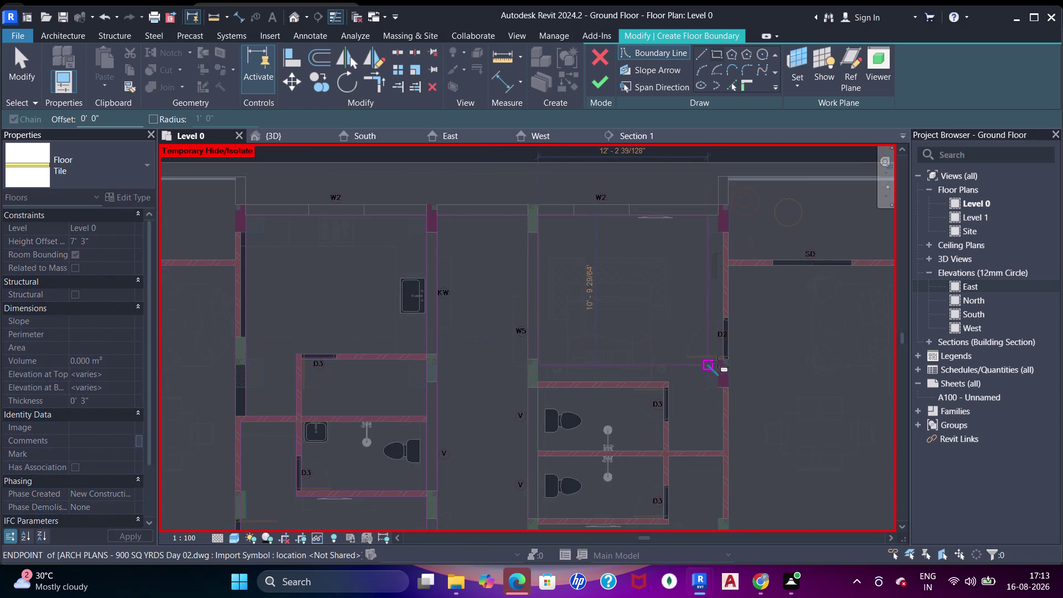
scroll(up, 3)
Start a boundary line at the D2 wall end and pan to the D2 corner.
click(725, 415)
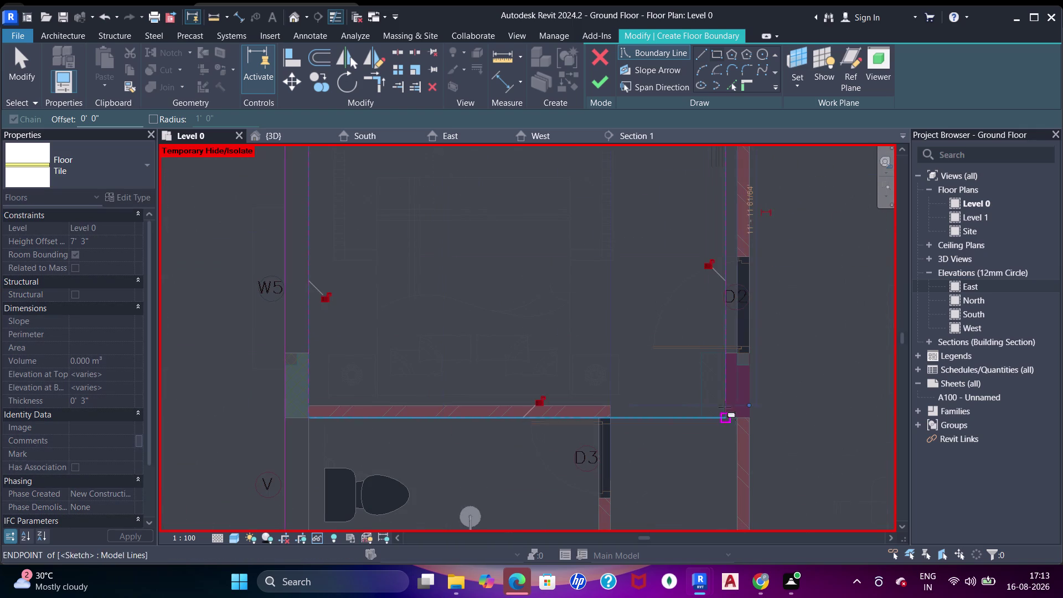
scroll(up, 3)
middle_drag(717, 393, 684, 243)
scroll(down, 3)
middle_drag(576, 271, 582, 295)
Try aligning a boundary line to the wall face near D2, then cancel.
key(Escape)
key(Escape)
key(s)
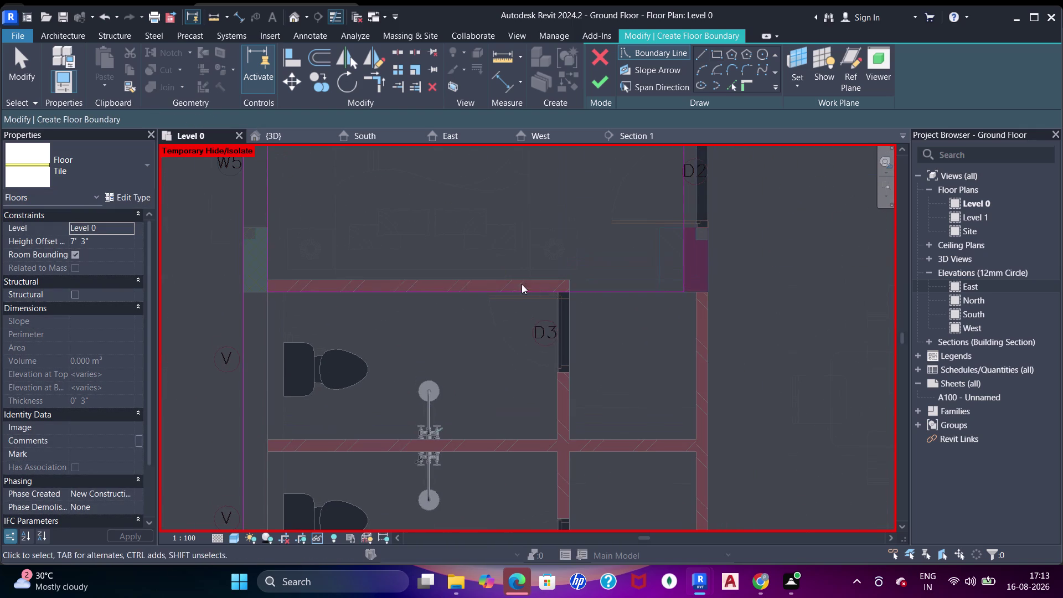
key(a)
key(a)
key(a)
click(464, 276)
click(466, 286)
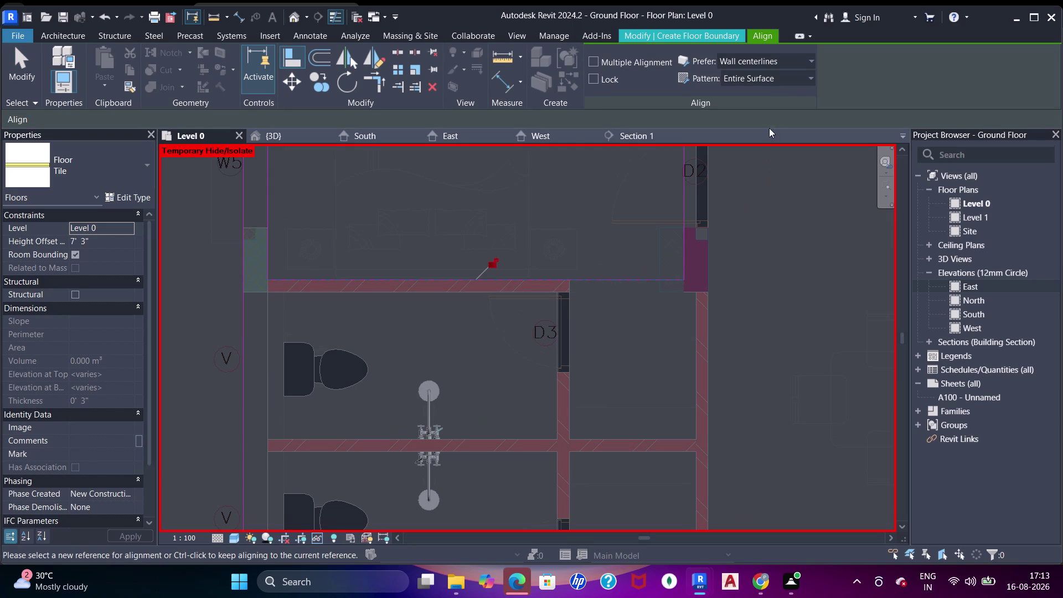
key(Escape)
key(Escape)
key(Escape)
Trim the boundary lines beside door D2 into a corner at the D2 wall.
click(732, 86)
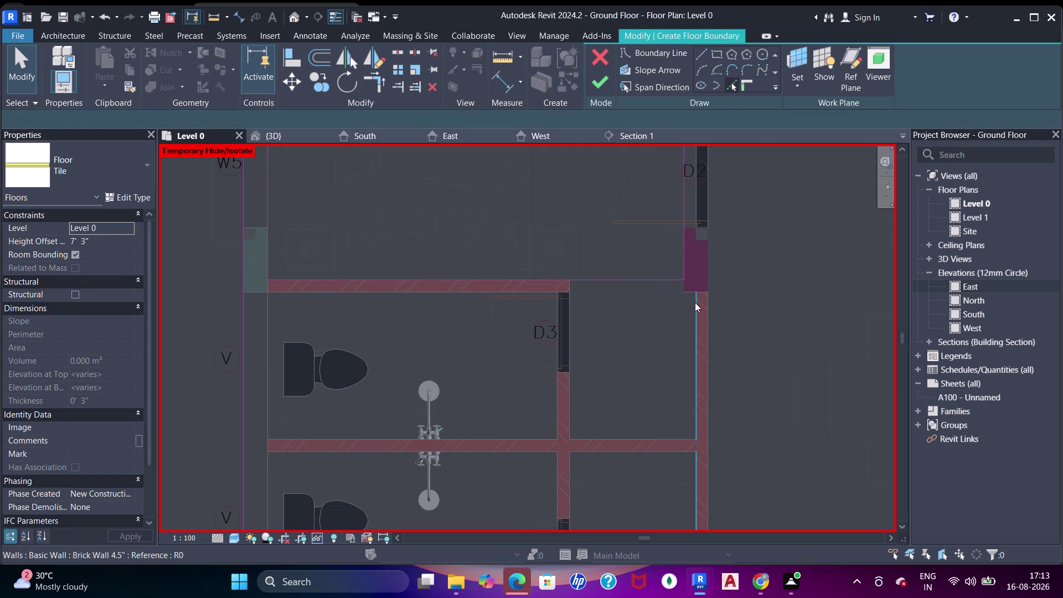
scroll(up, 3)
middle_drag(693, 227, 694, 340)
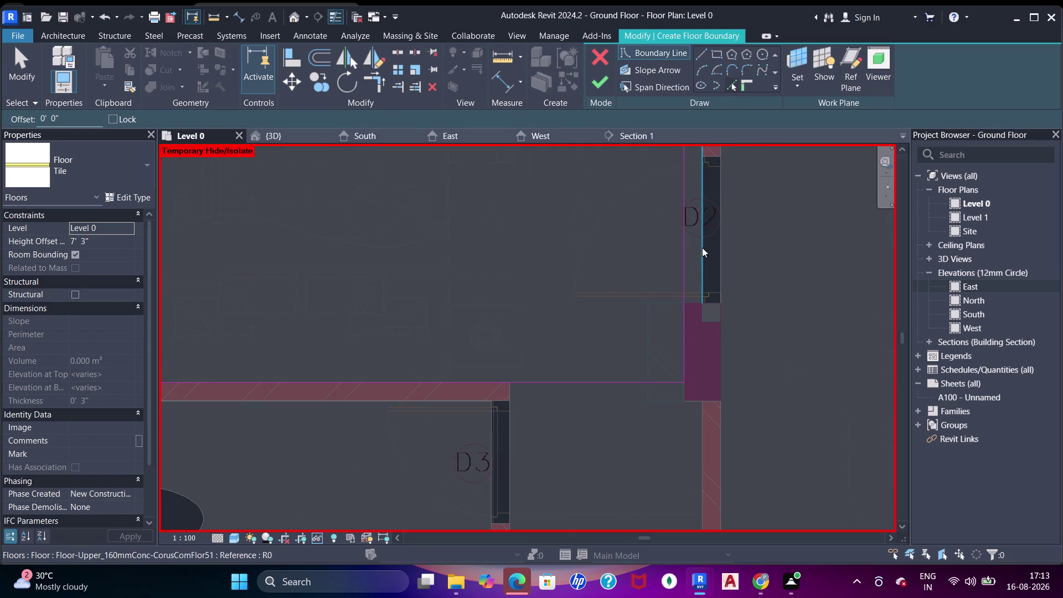
click(696, 303)
click(704, 263)
key(Escape)
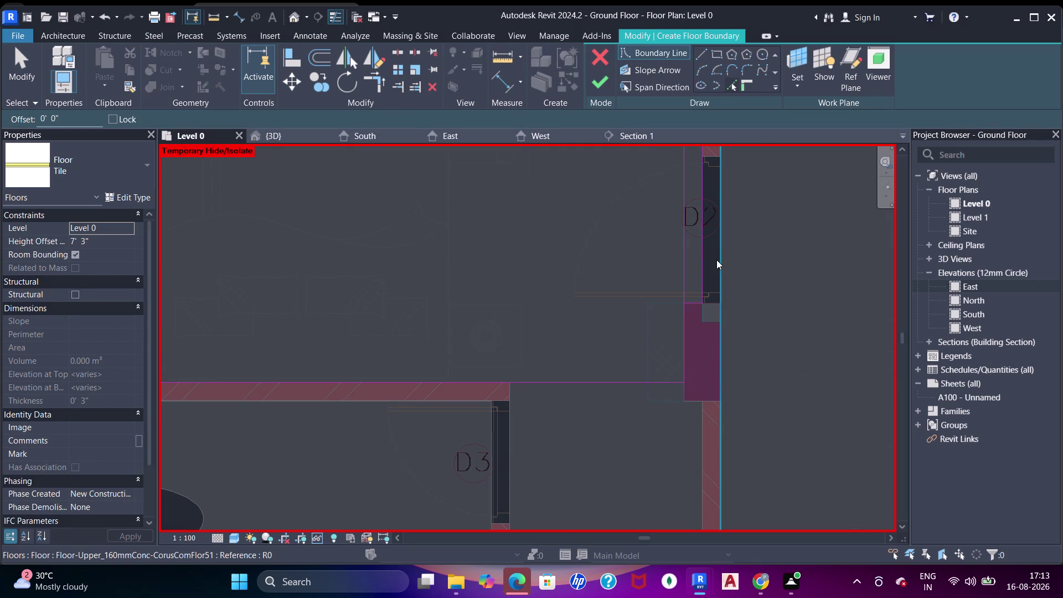
key(Escape)
key(t)
key(r)
click(694, 299)
click(702, 286)
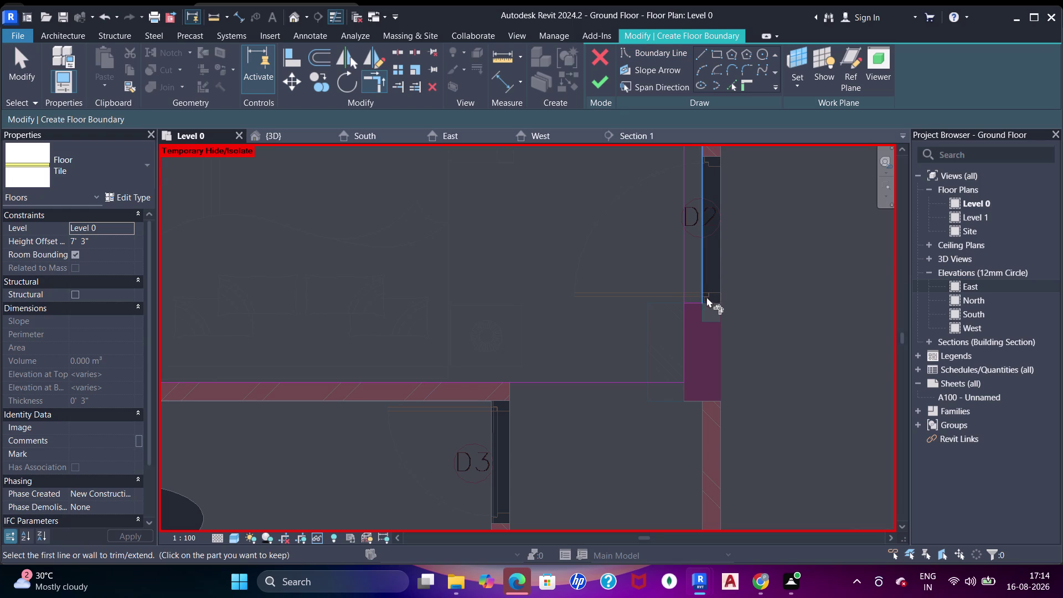
click(697, 302)
click(696, 304)
click(693, 305)
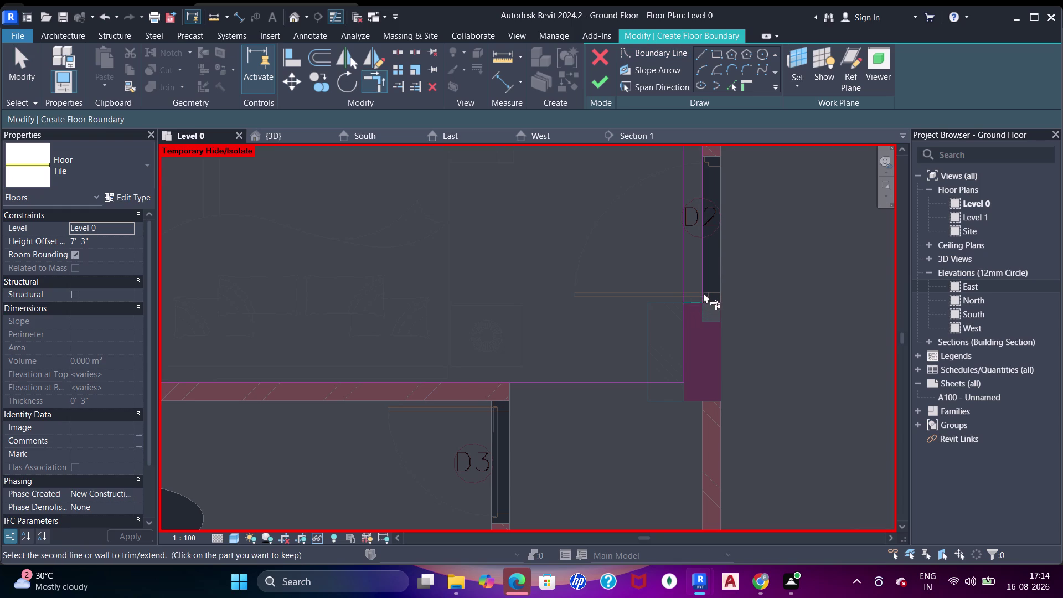
click(700, 288)
key(Escape)
key(Escape)
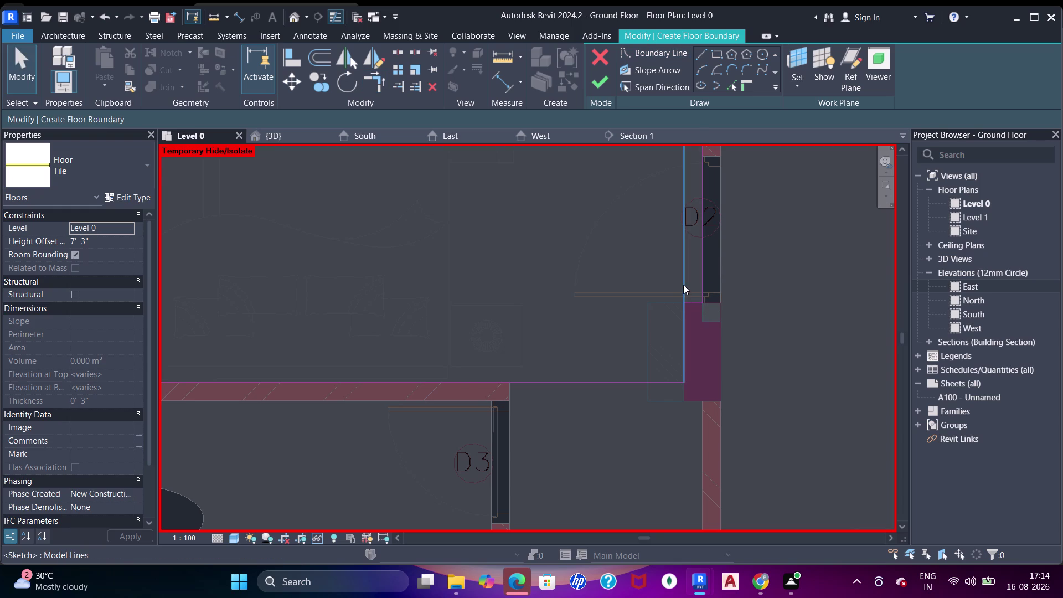
Join the vertical boundary line near D2 with the right-wall line at a corner.
click(683, 285)
key(Escape)
key(t)
key(r)
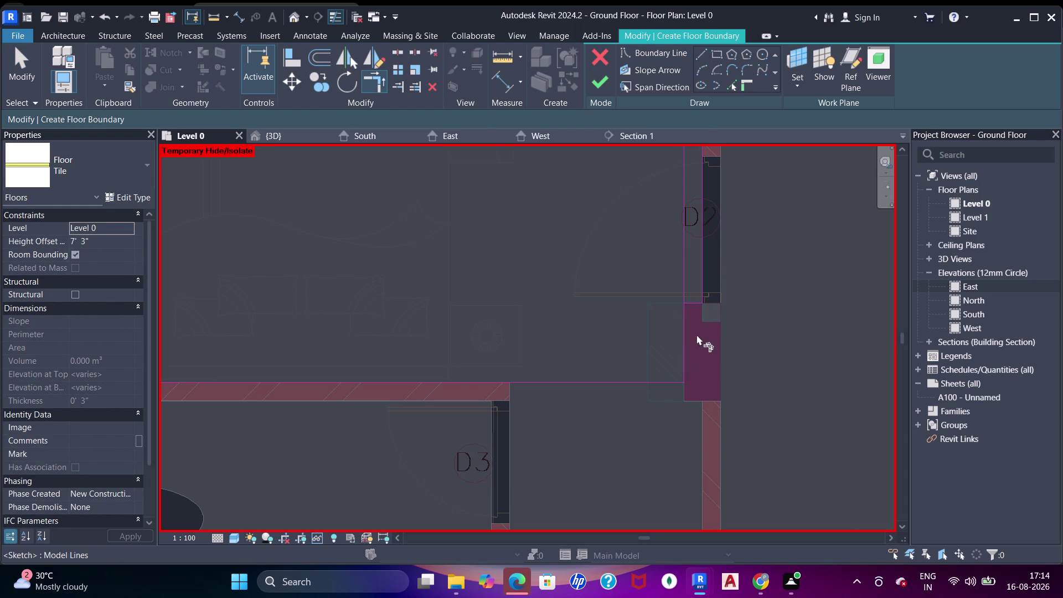
click(684, 326)
click(695, 304)
scroll(down, 3)
middle_drag(695, 309, 684, 346)
scroll(down, 3)
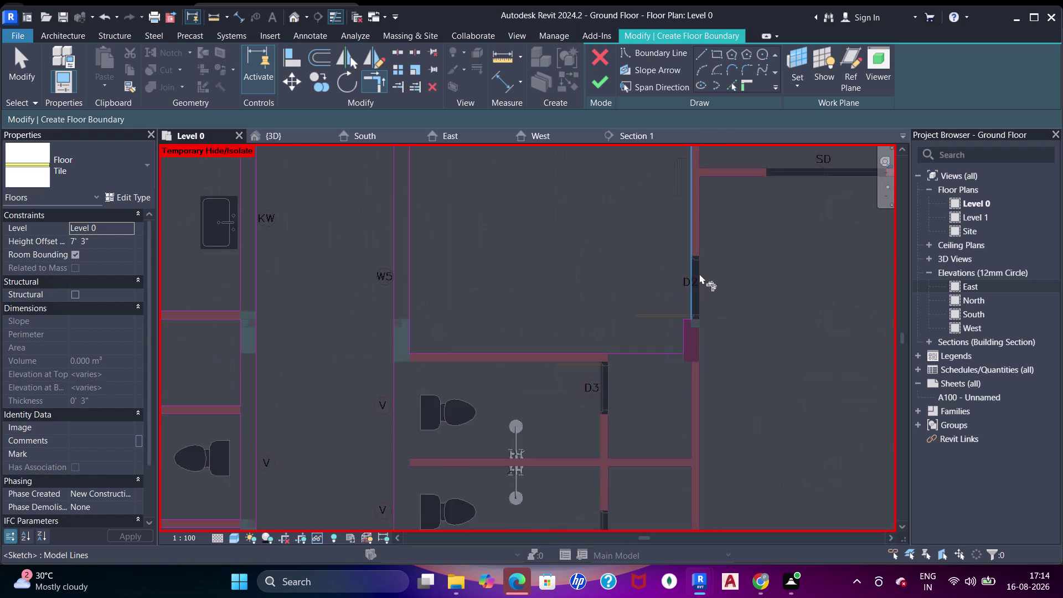
middle_drag(698, 277, 682, 403)
scroll(up, 3)
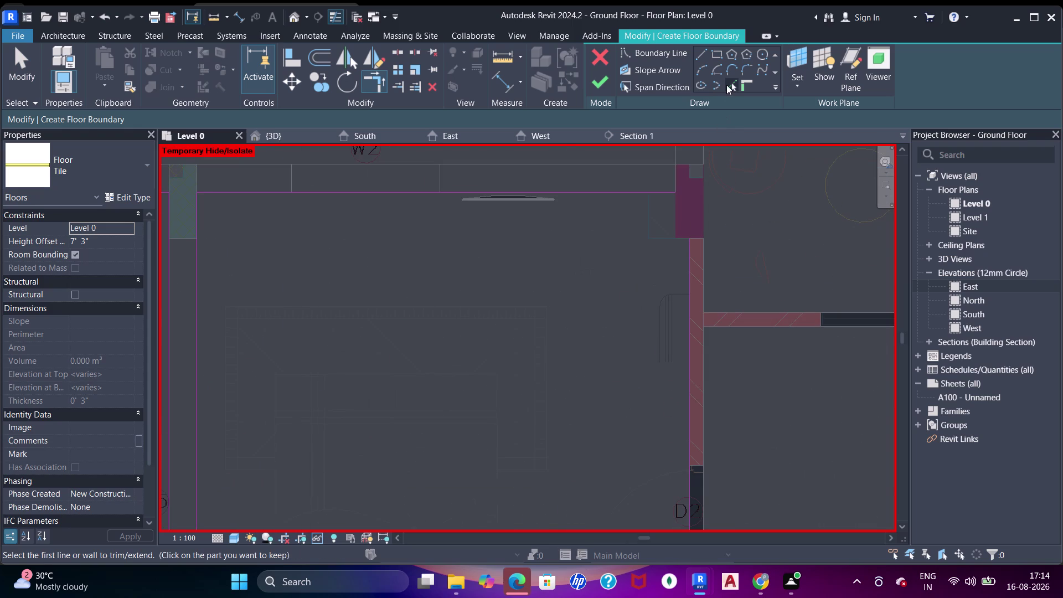
click(727, 85)
click(681, 242)
Pull a boundary line end into place and return to plain selection.
scroll(up, 3)
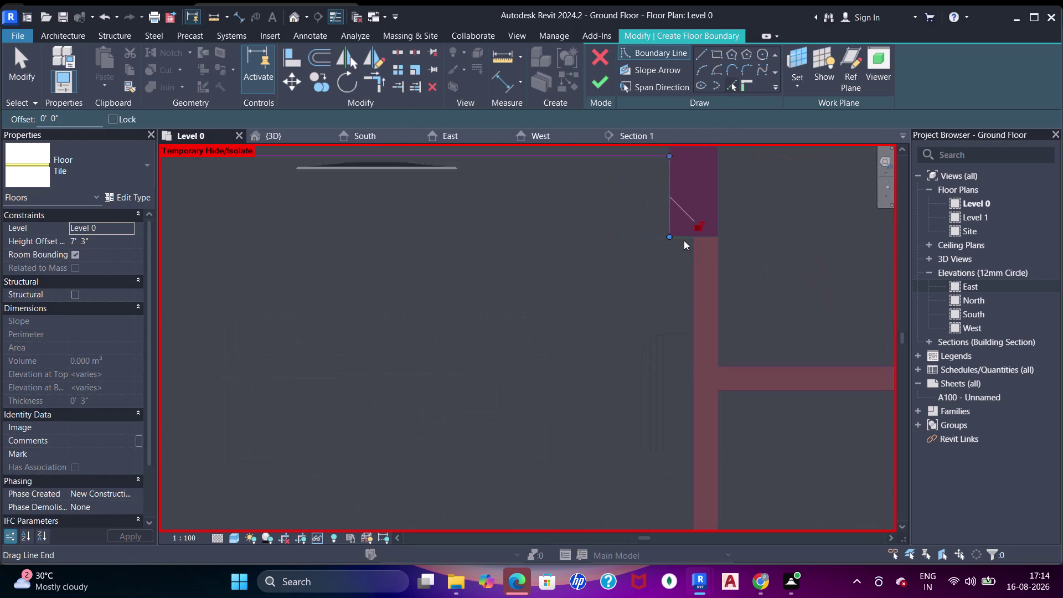
scroll(up, 3)
click(684, 240)
key(Escape)
key(Escape)
scroll(down, 3)
scroll(down, 3)
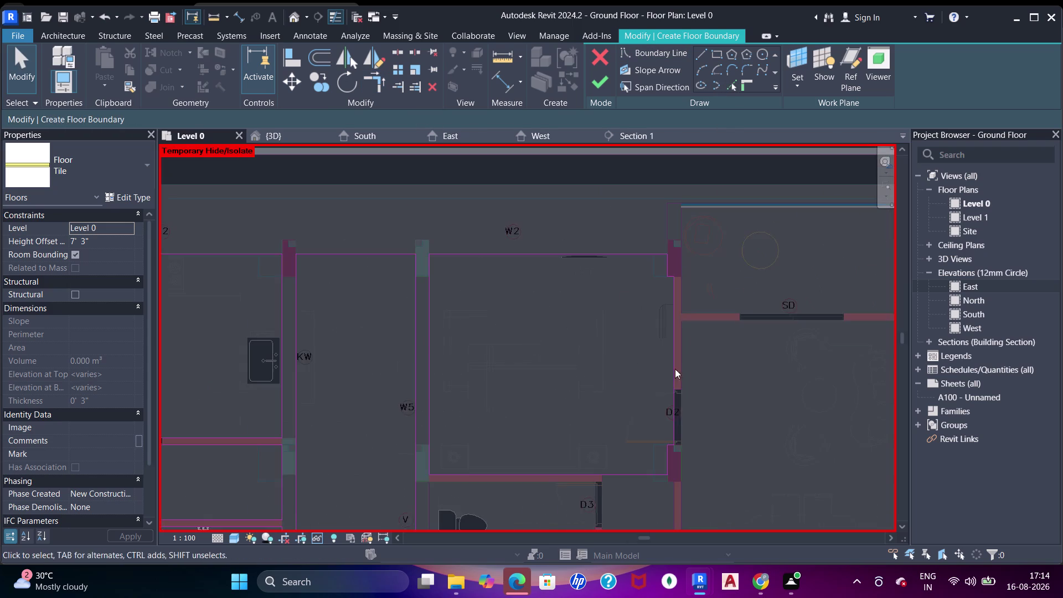
middle_drag(675, 369, 675, 231)
scroll(up, 3)
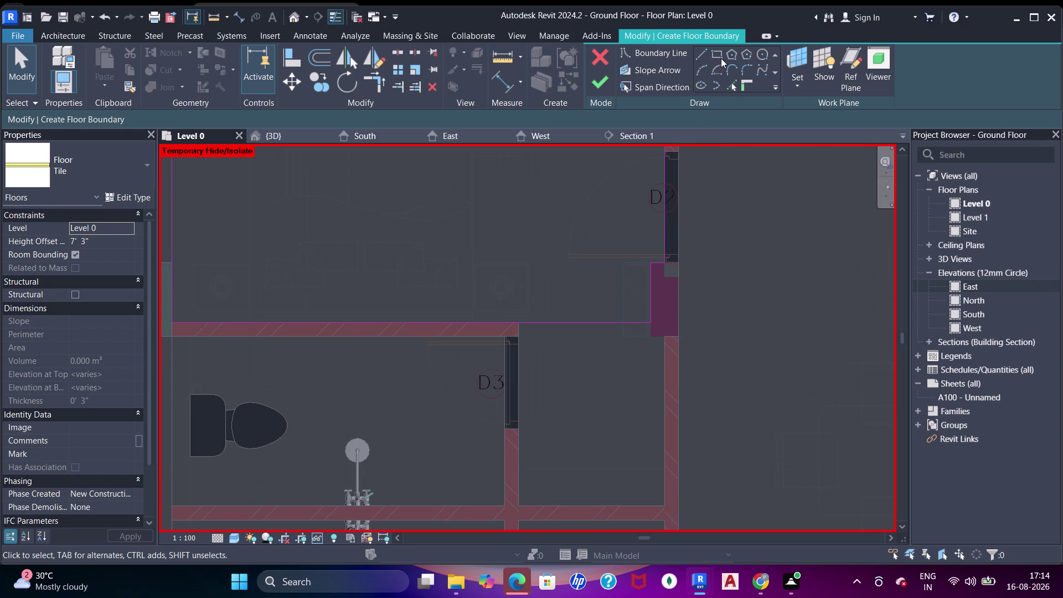
Draw a rectangular floor boundary inside the toilet room by door D3.
click(721, 58)
middle_drag(433, 366, 537, 343)
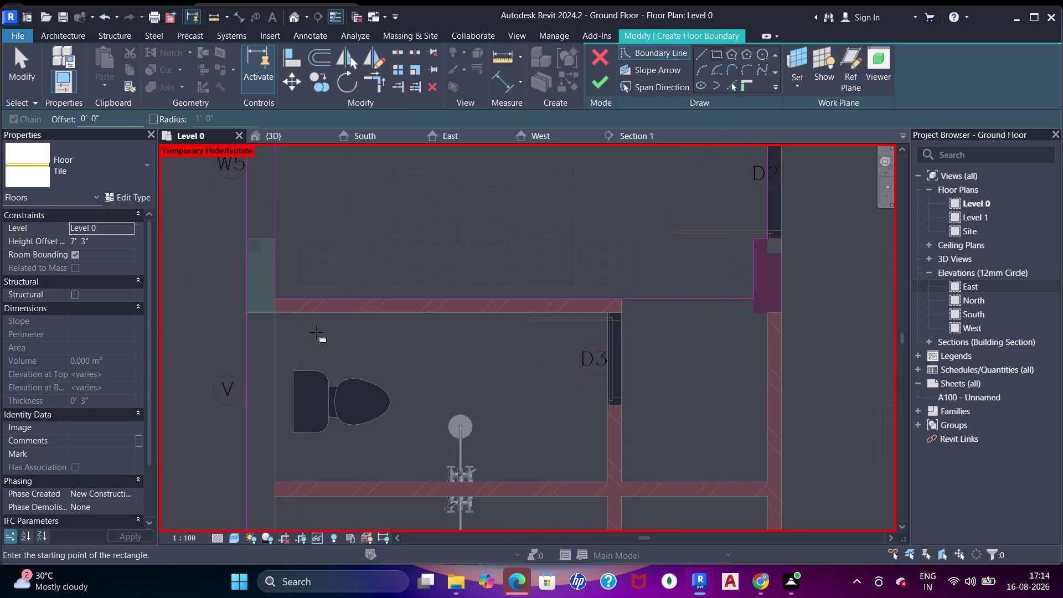
click(277, 316)
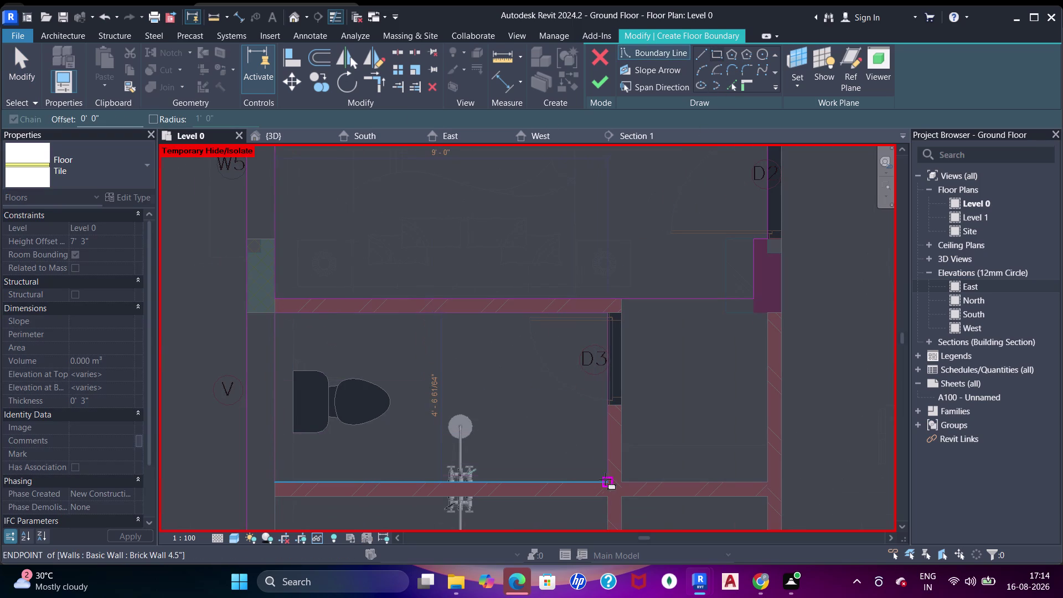
click(608, 481)
Add a rectangular boundary in the lower toilet up to the D3 wall corner.
middle_drag(596, 479, 656, 180)
scroll(down, 3)
middle_drag(423, 252, 443, 289)
scroll(up, 3)
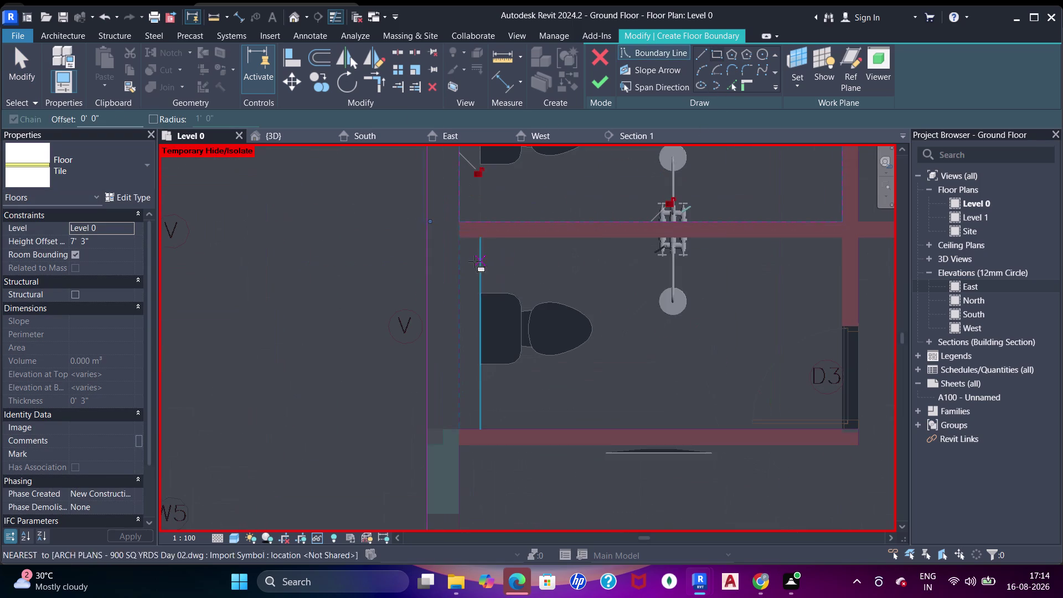
click(460, 238)
scroll(up, 3)
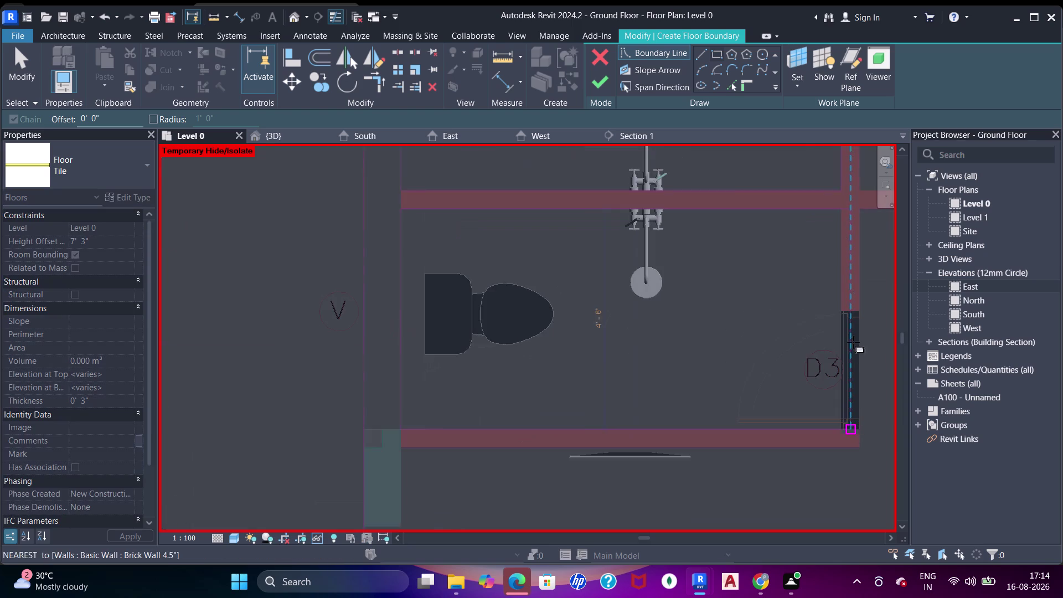
click(827, 435)
Draw a rectangular boundary across the corridor reaching door D1.
scroll(down, 3)
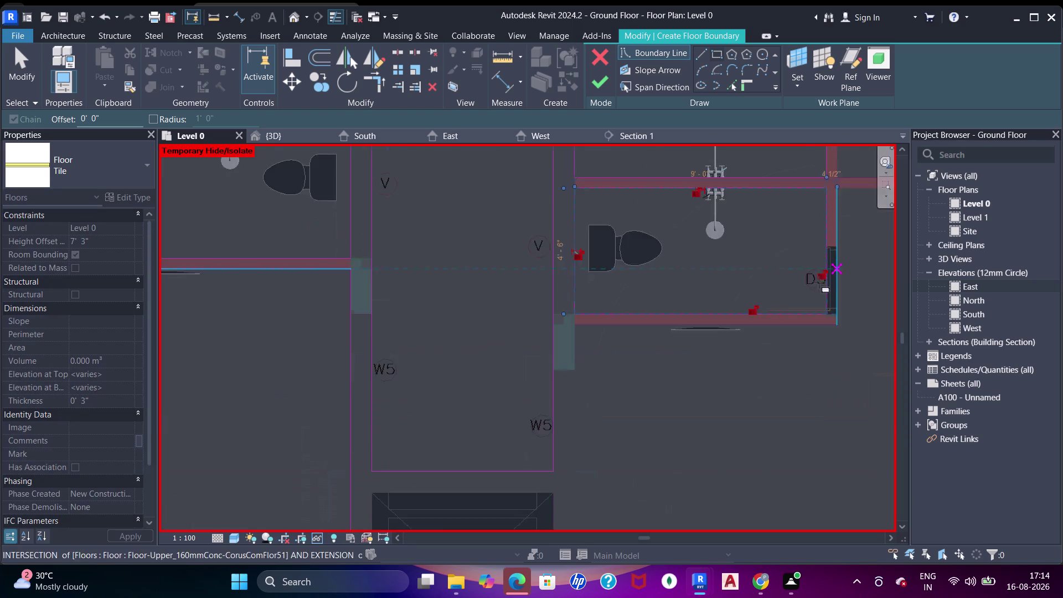
middle_drag(838, 273, 620, 299)
scroll(down, 3)
middle_drag(774, 308, 747, 318)
middle_drag(740, 343, 567, 386)
scroll(down, 3)
middle_drag(628, 289, 627, 243)
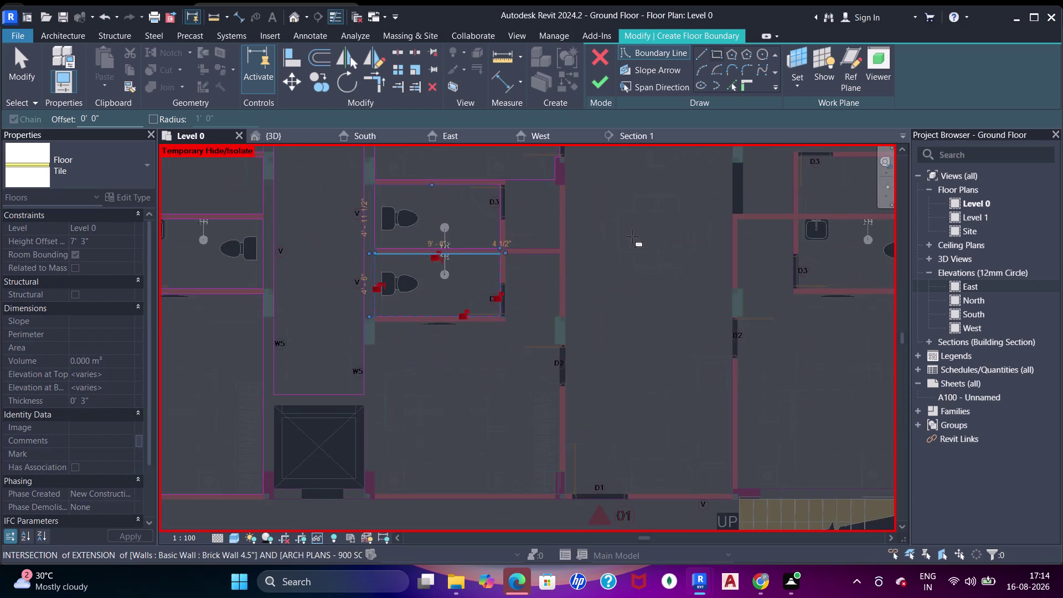
scroll(down, 3)
middle_drag(636, 253, 635, 322)
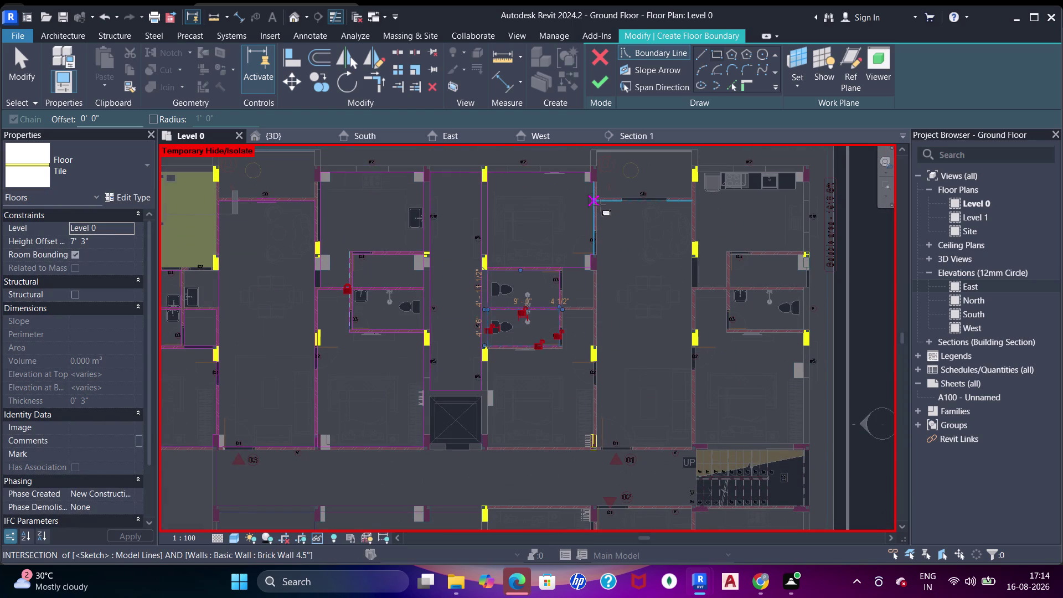
scroll(up, 3)
click(566, 186)
scroll(down, 3)
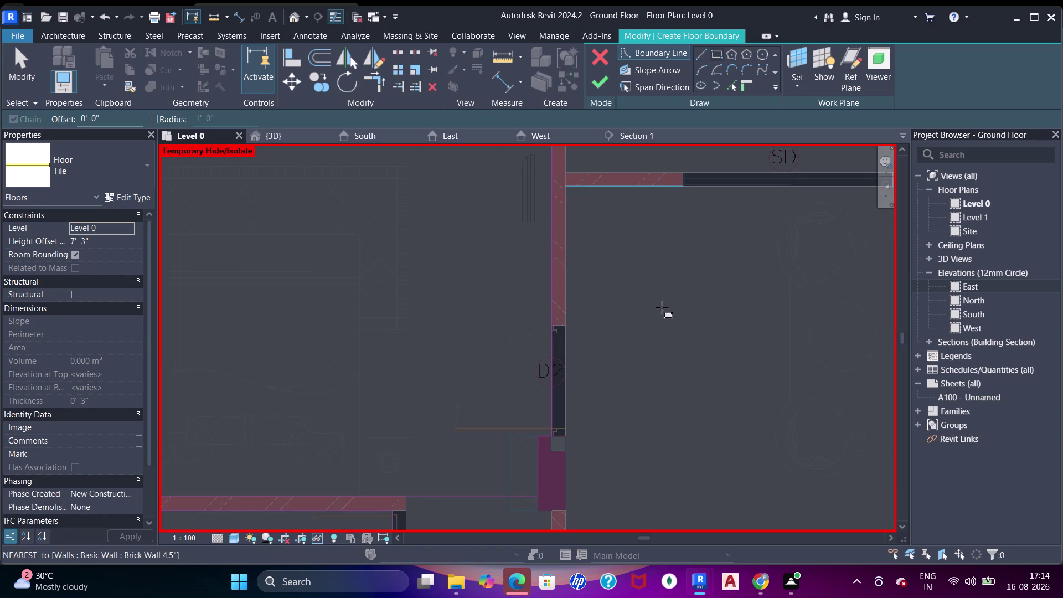
scroll(down, 3)
middle_drag(743, 385, 725, 294)
middle_drag(733, 375, 726, 268)
scroll(up, 3)
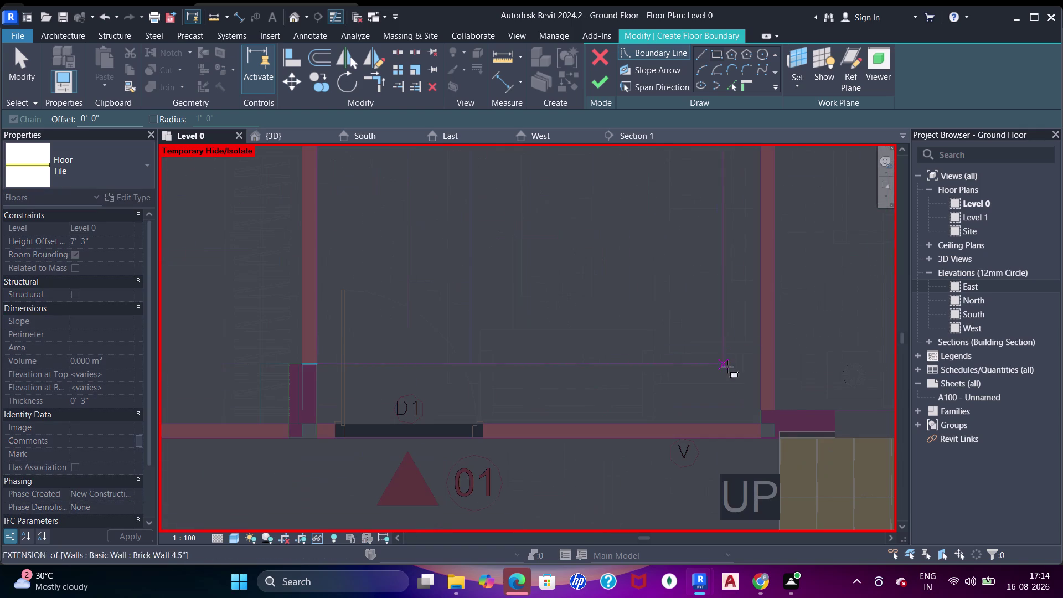
click(760, 421)
Add a rectangular boundary along the corridor ending at the stair landing corner.
scroll(down, 3)
middle_drag(749, 335, 642, 389)
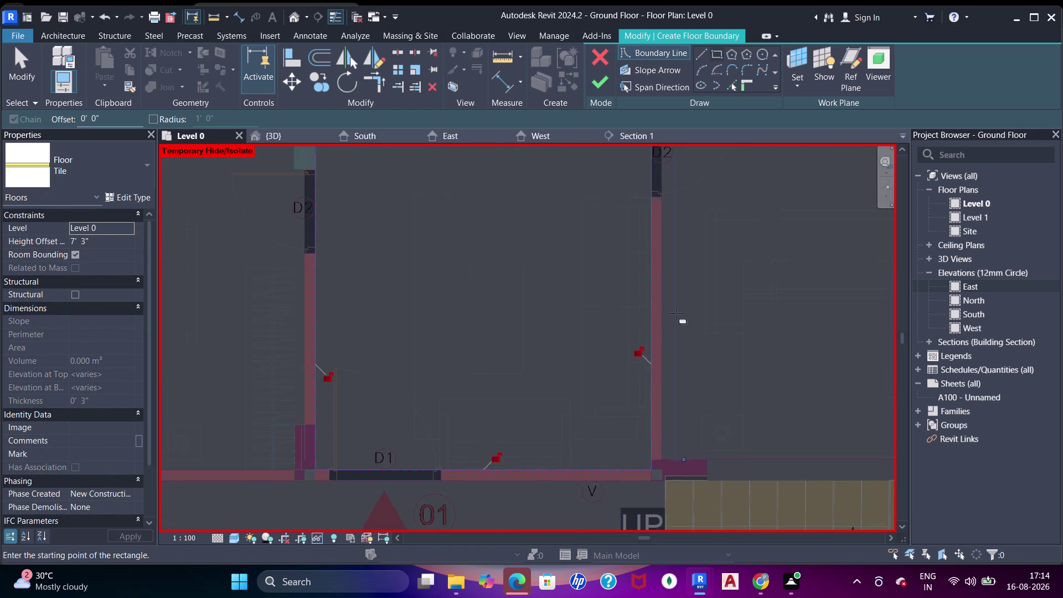
middle_drag(672, 312, 571, 410)
scroll(down, 3)
middle_drag(658, 277, 563, 300)
middle_drag(580, 268, 618, 358)
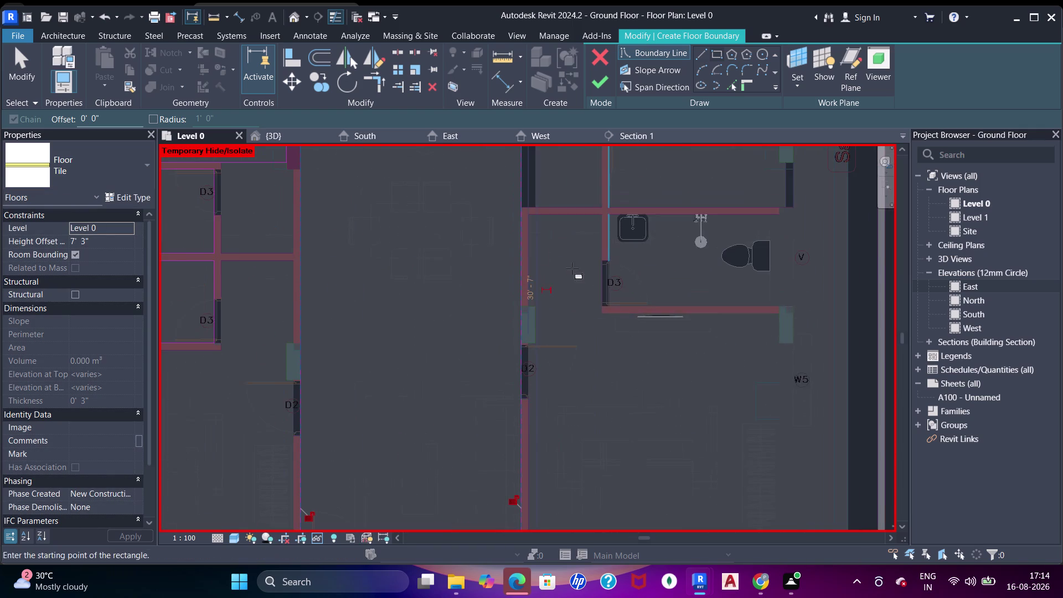
click(535, 220)
middle_drag(655, 435, 585, 223)
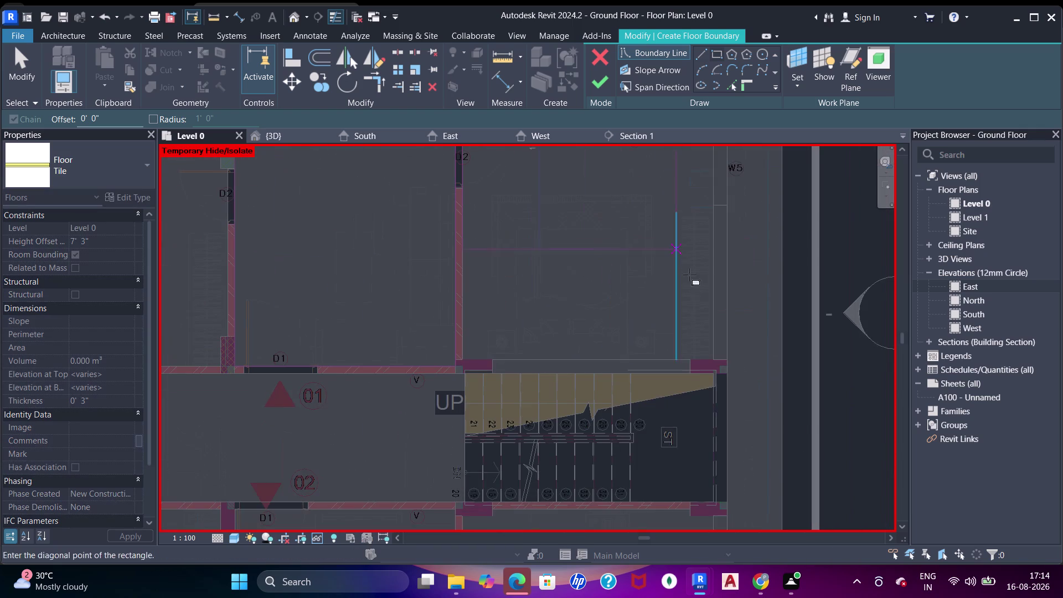
scroll(up, 3)
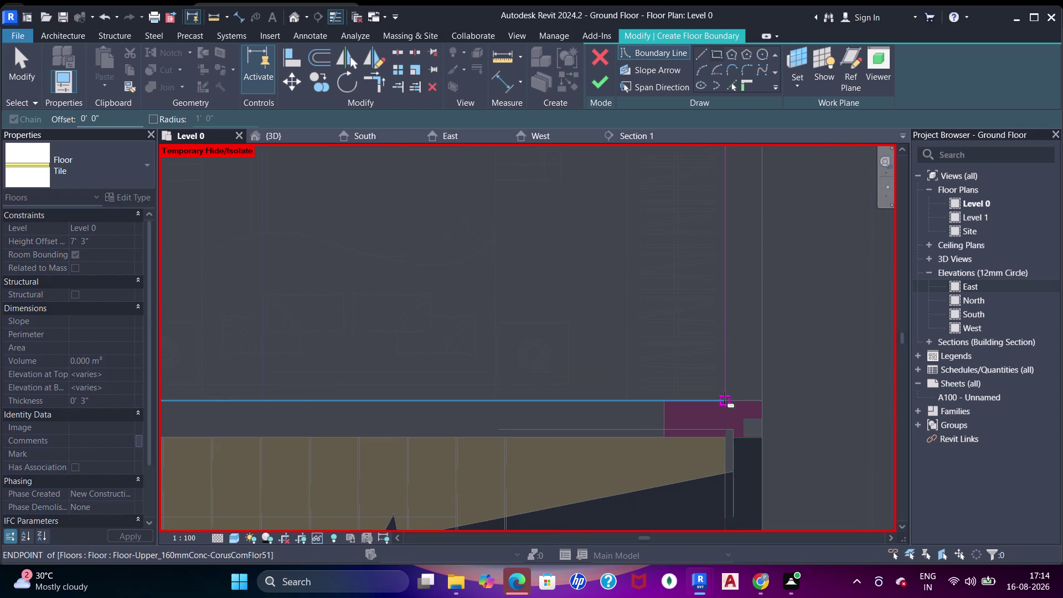
click(725, 397)
Start another boundary rectangle in the toilet by door D3.
scroll(down, 3)
scroll(up, 3)
middle_drag(616, 296, 631, 400)
middle_drag(638, 289, 638, 396)
scroll(down, 3)
middle_drag(649, 314, 661, 370)
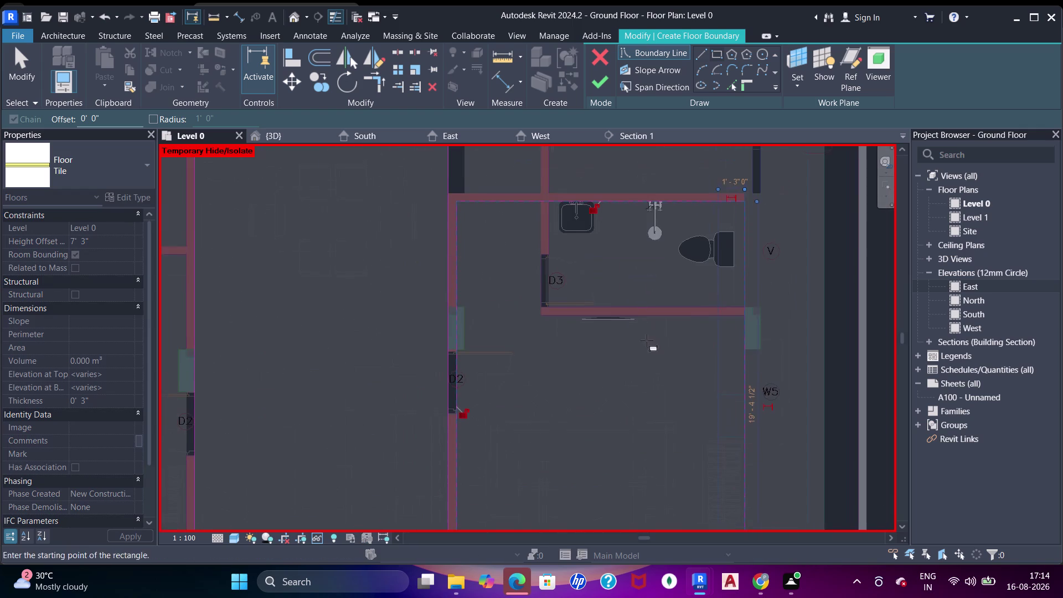
scroll(up, 3)
click(735, 82)
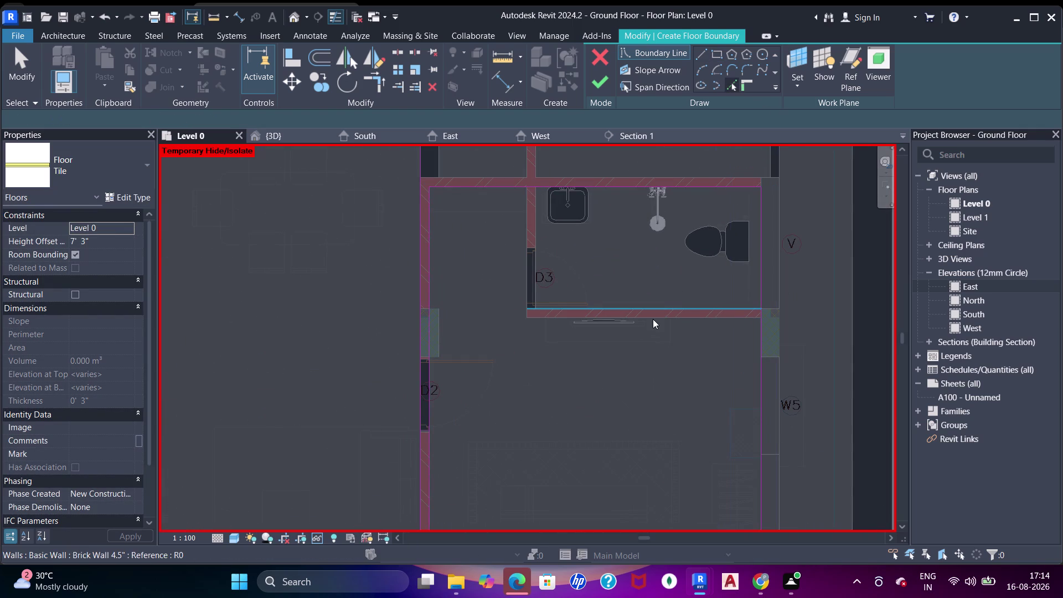
Complete the toilet boundary rectangle and exit the drawing tool.
click(653, 321)
click(524, 240)
key(Escape)
key(Escape)
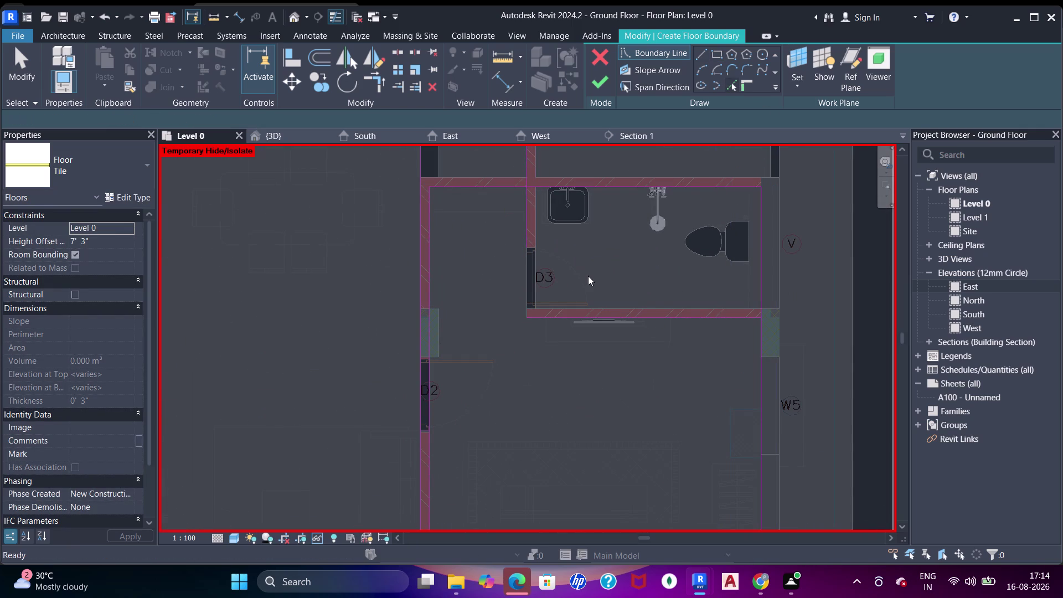
Trim/extend boundary lines to corners around the lines under D3 with TR.
key(t)
key(r)
click(523, 221)
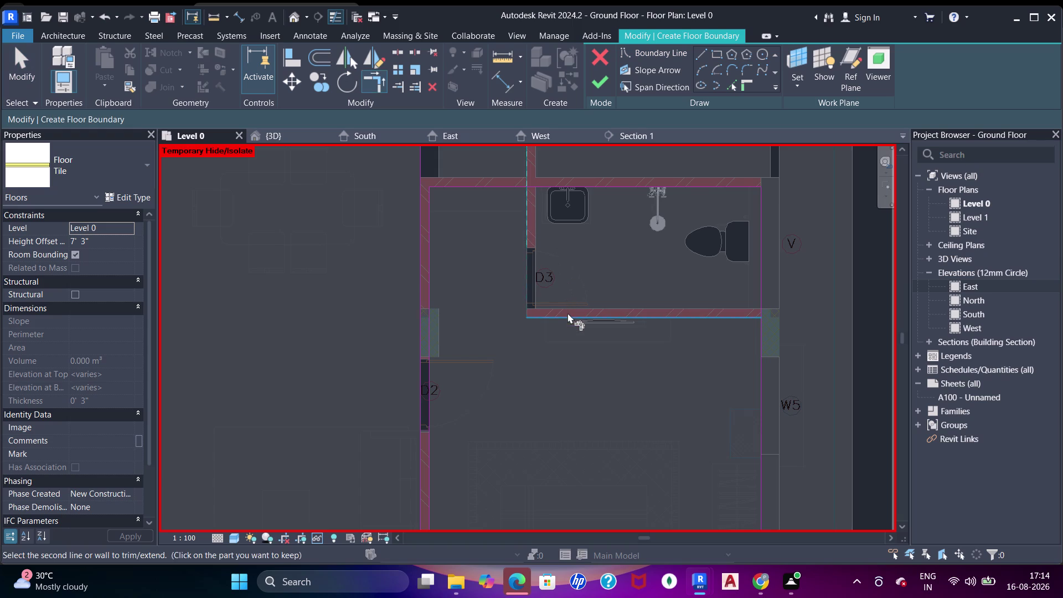
click(567, 313)
drag(504, 184, 512, 186)
click(525, 196)
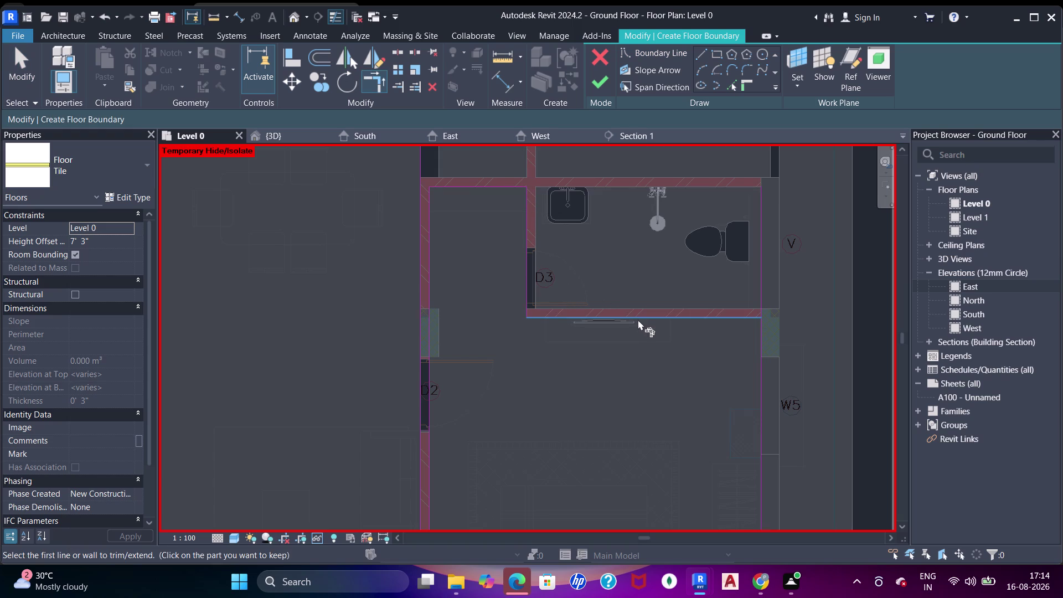
click(638, 318)
click(760, 335)
middle_drag(685, 229, 728, 246)
Draw rectangular boundaries in the toilet by D3 and in the upper toilet.
click(718, 53)
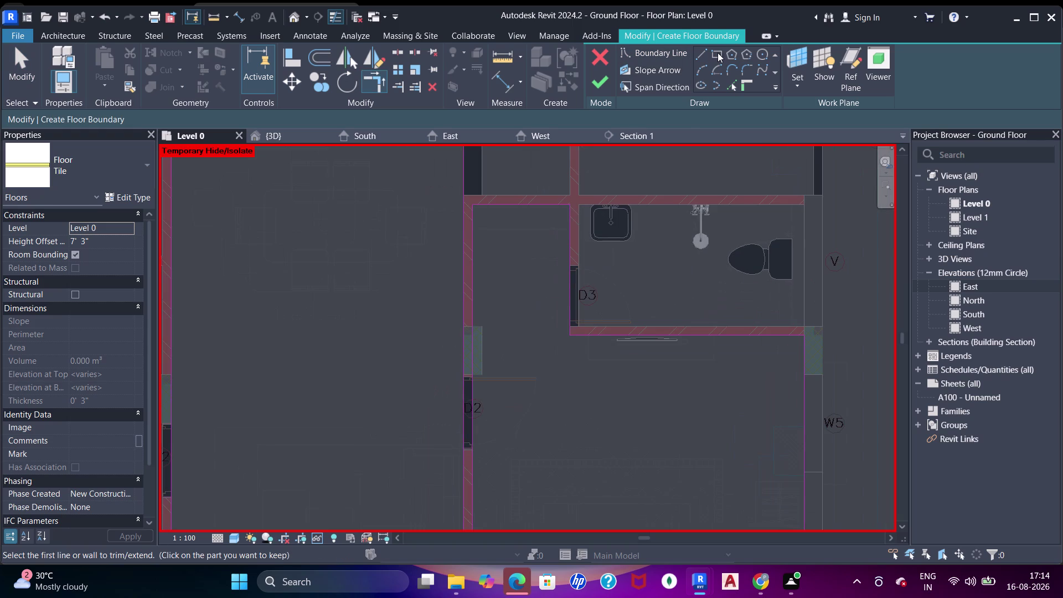
click(582, 206)
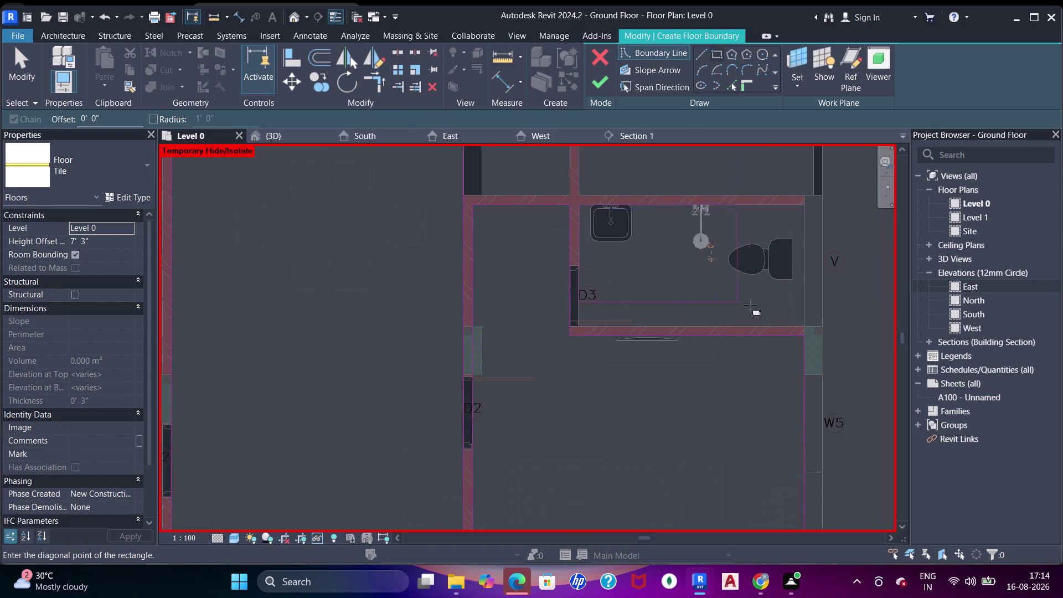
click(801, 324)
scroll(down, 3)
middle_drag(739, 265, 728, 324)
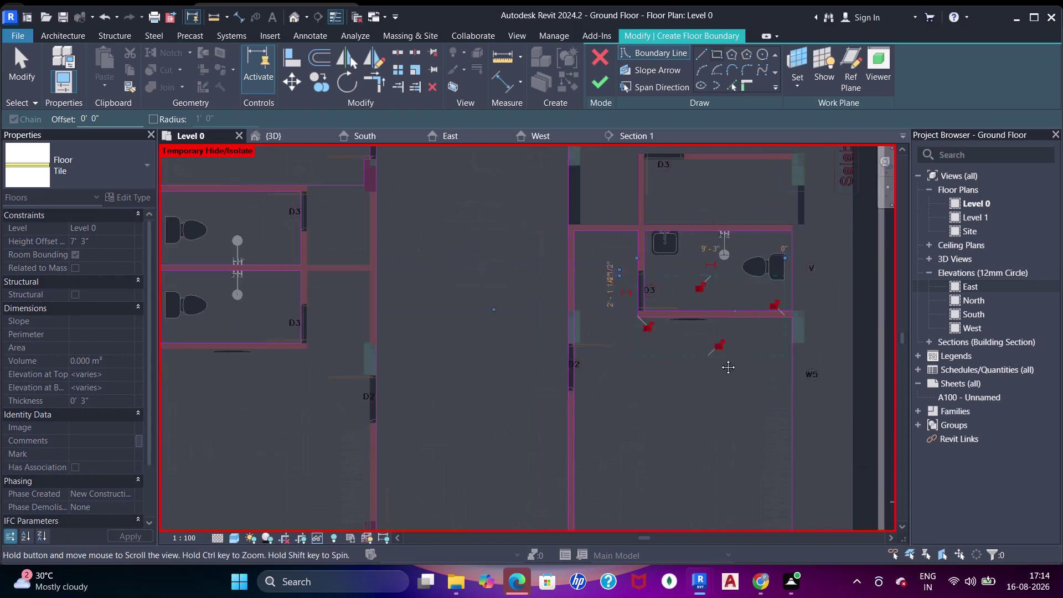
middle_drag(729, 324, 713, 375)
scroll(up, 3)
middle_drag(723, 319, 622, 326)
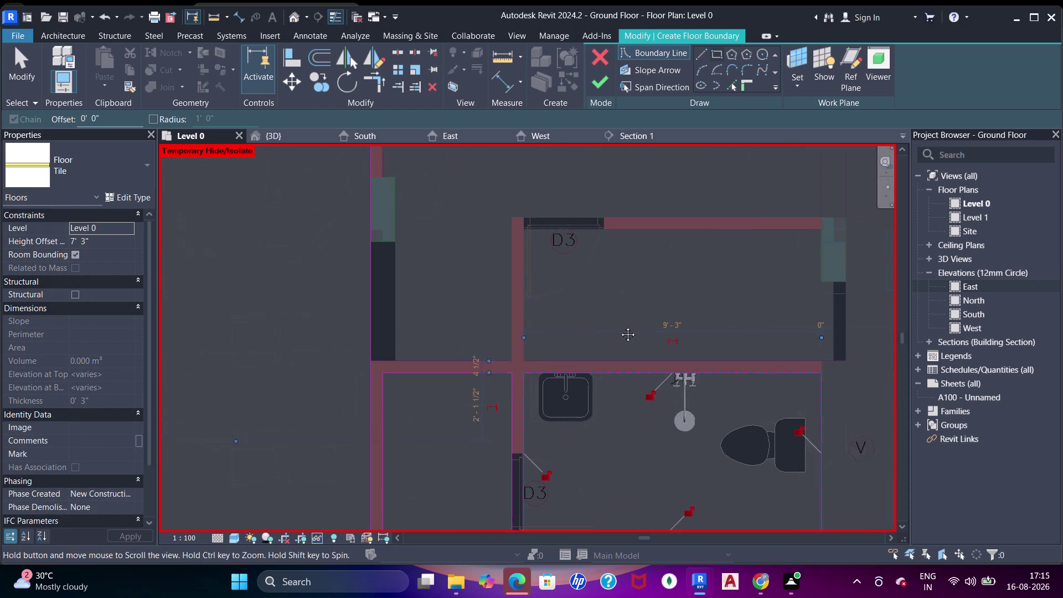
middle_drag(622, 325, 620, 326)
click(808, 235)
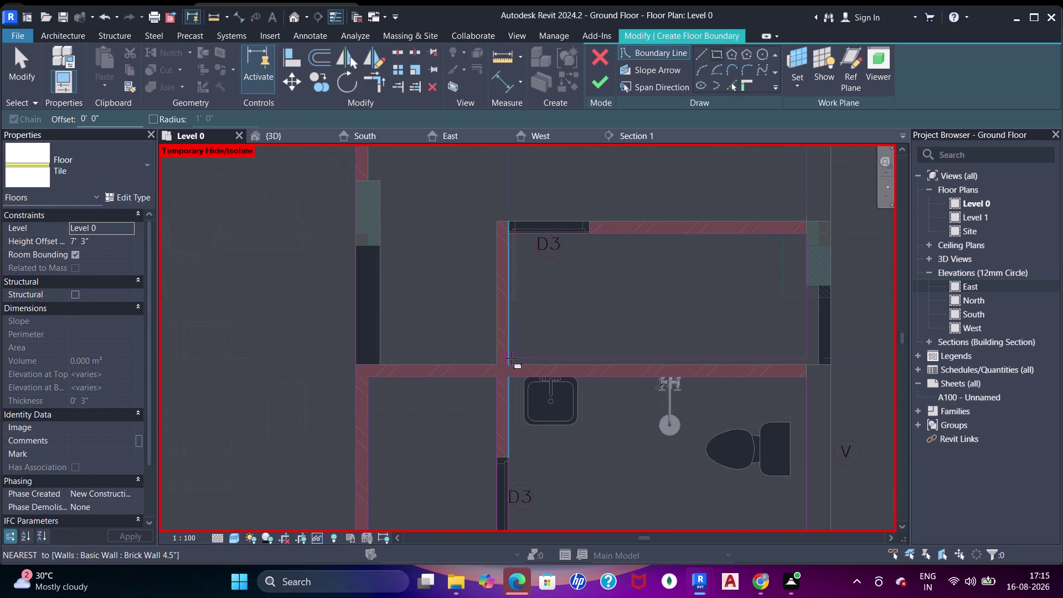
click(514, 361)
Draw a rectangular boundary for the kitchen extending to door D3.
scroll(down, 3)
middle_drag(495, 288, 676, 370)
scroll(down, 3)
middle_drag(621, 300, 520, 391)
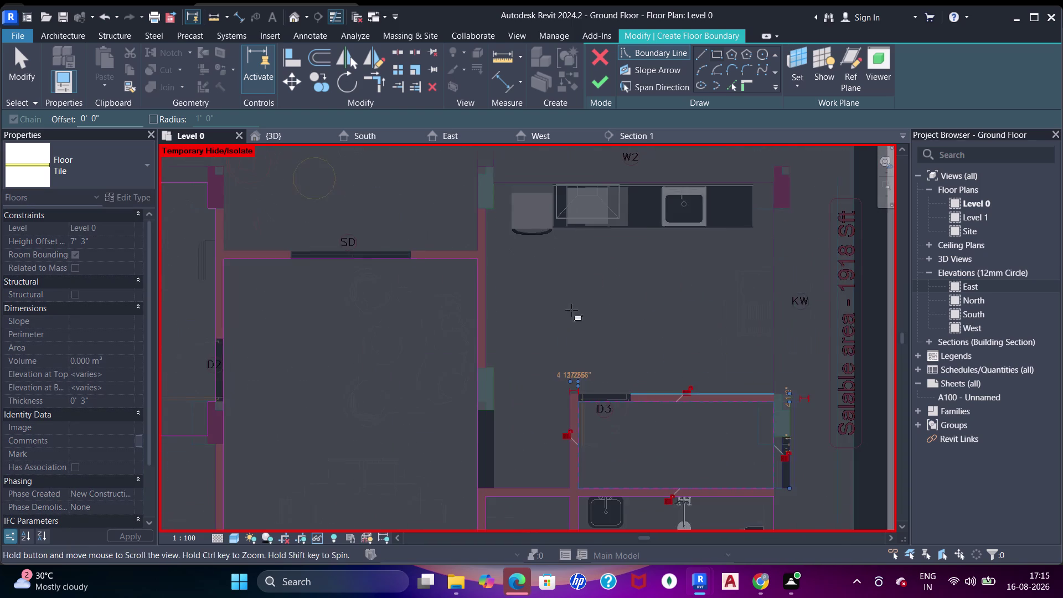
scroll(down, 3)
middle_drag(582, 300, 593, 328)
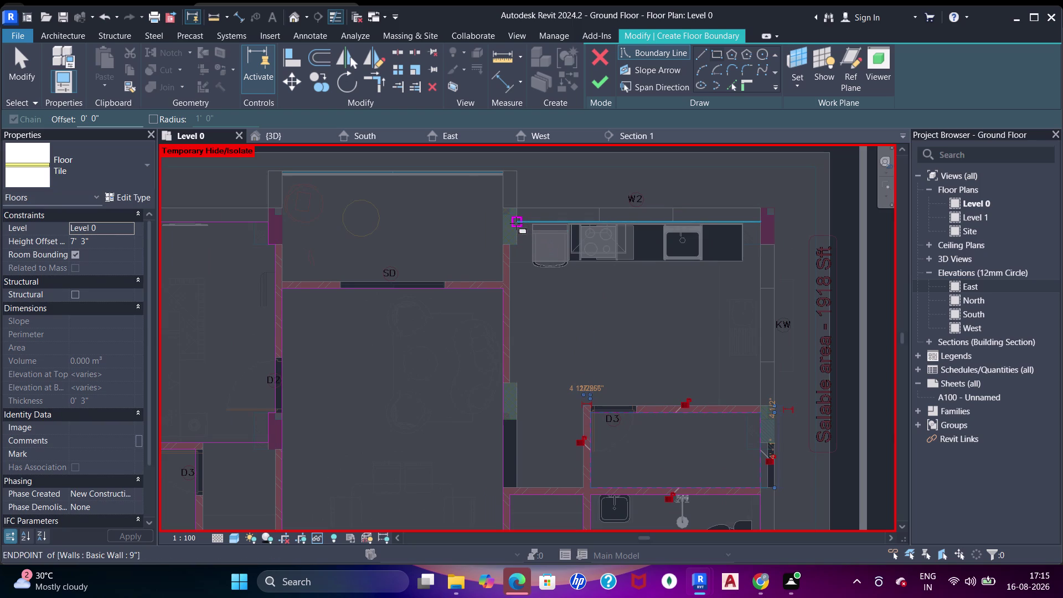
click(516, 224)
click(760, 403)
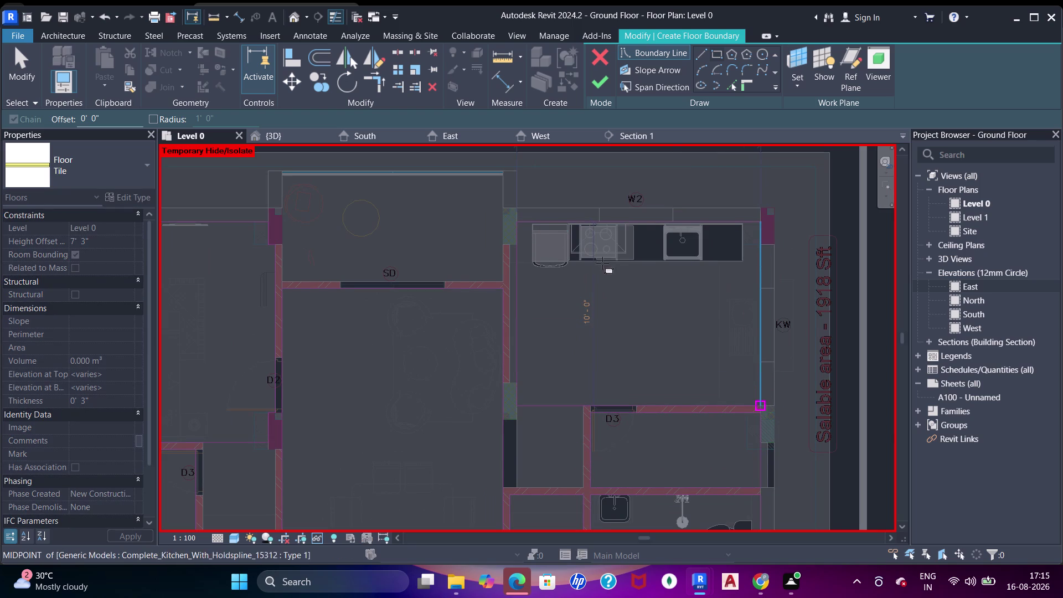
middle_click(612, 273)
Pick an existing edge as boundary and trim the adjoining lines to a corner.
click(730, 87)
scroll(up, 3)
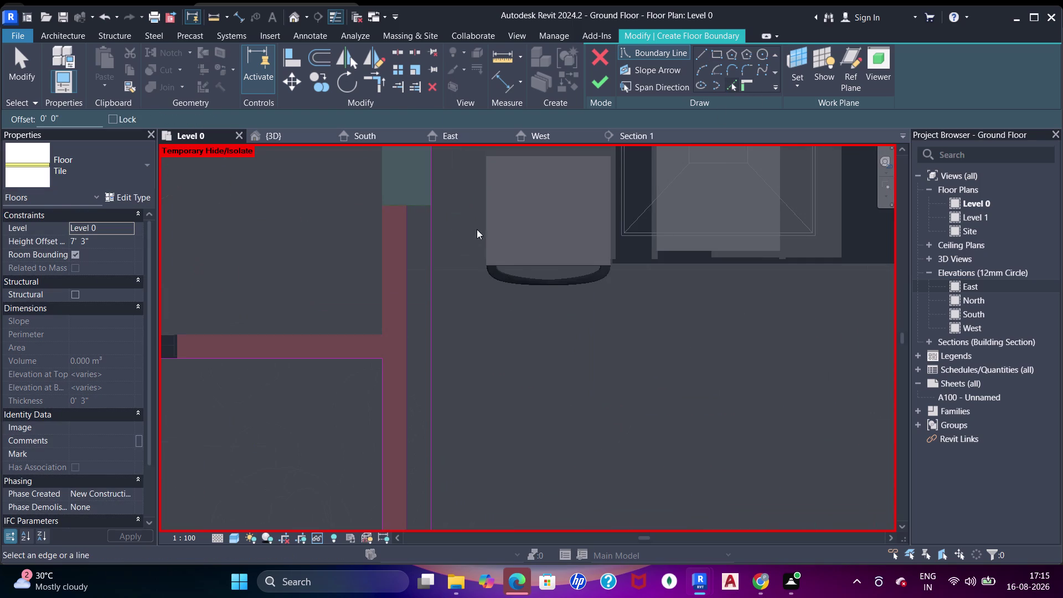
click(420, 209)
click(409, 270)
scroll(down, 3)
key(t)
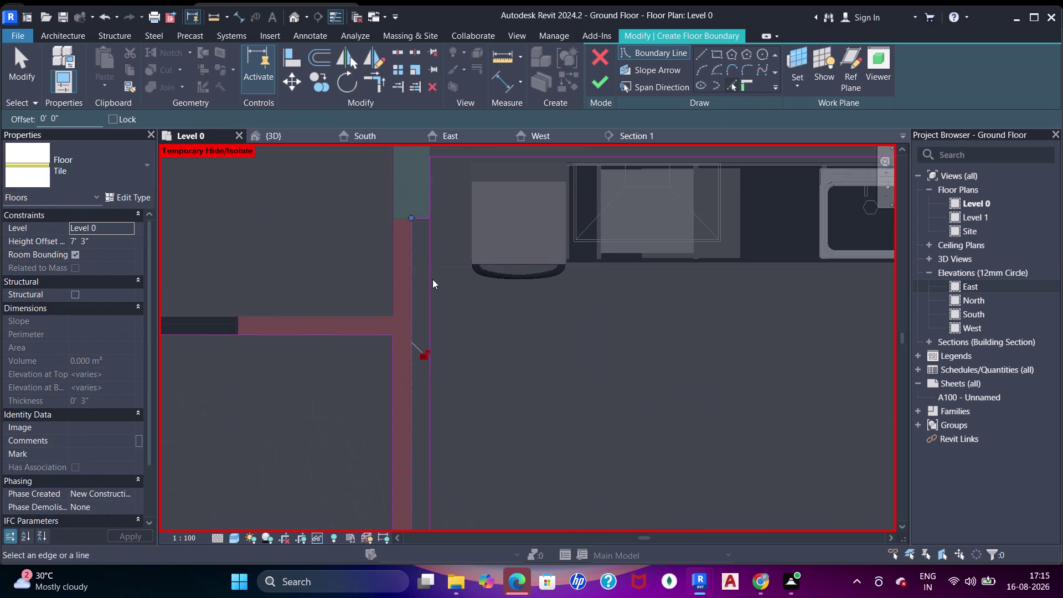
key(r)
click(423, 222)
click(429, 203)
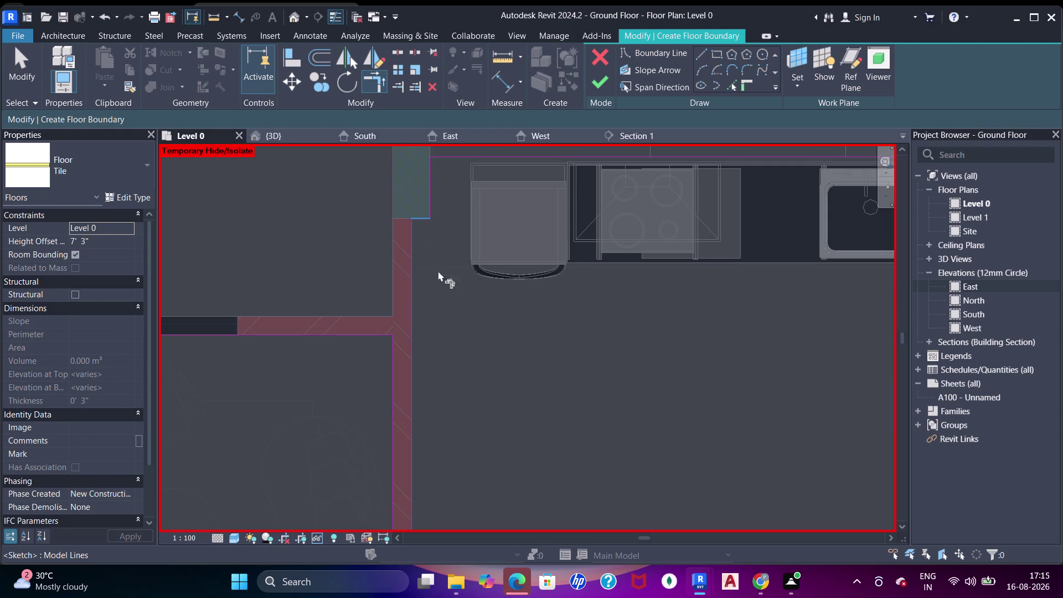
scroll(down, 3)
middle_drag(459, 348, 457, 264)
scroll(up, 3)
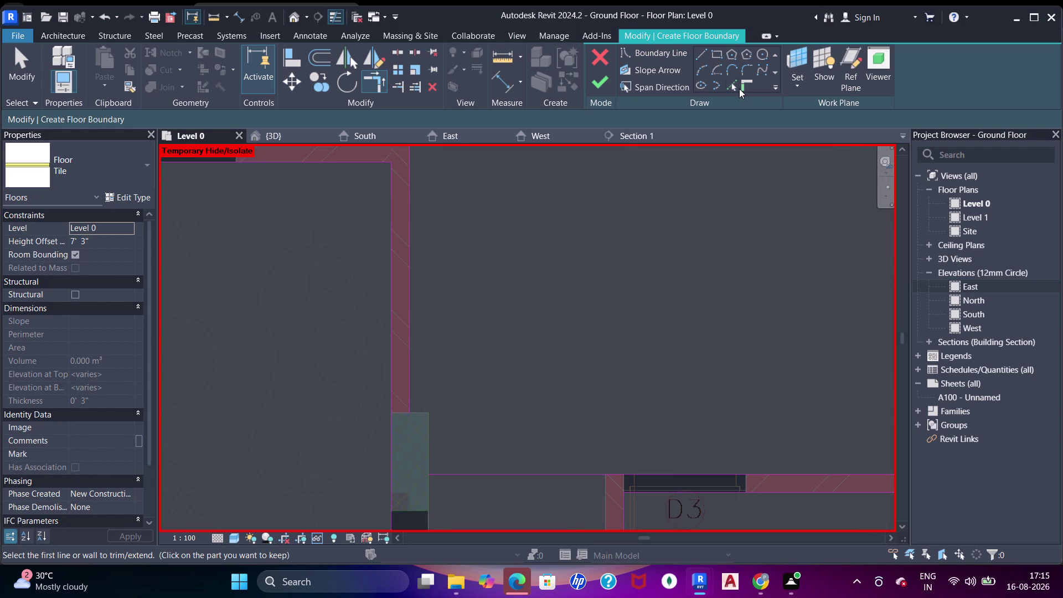
Pick walls as boundary lines along the D3 washroom walls.
click(735, 87)
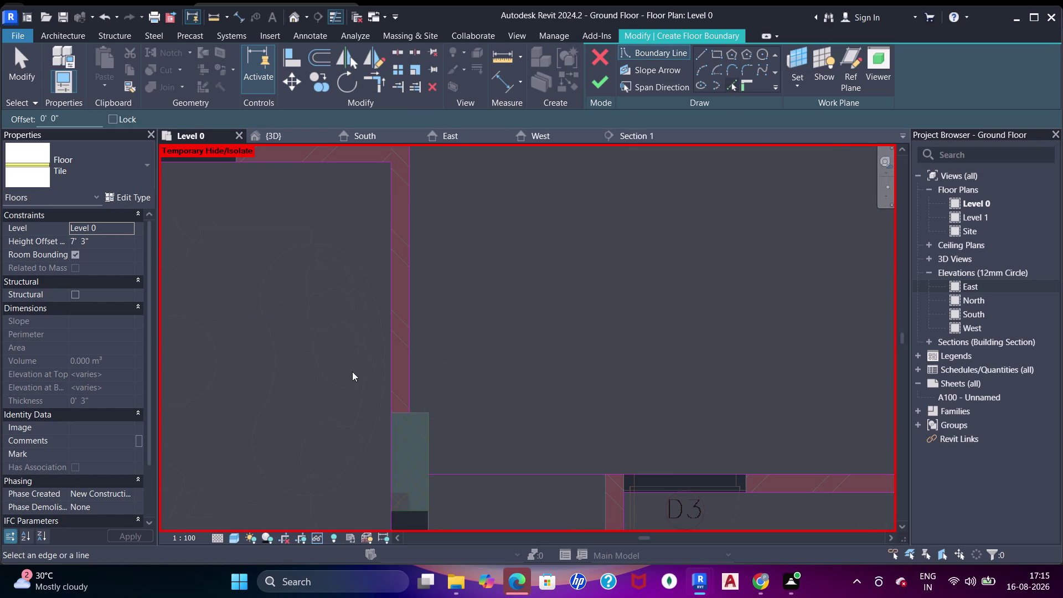
click(418, 413)
click(429, 426)
scroll(up, 3)
scroll(down, 3)
middle_drag(485, 431, 494, 292)
scroll(down, 3)
middle_click(526, 259)
Trim two washroom boundary lines to a corner and pick more walls.
key(Escape)
key(Escape)
key(t)
key(r)
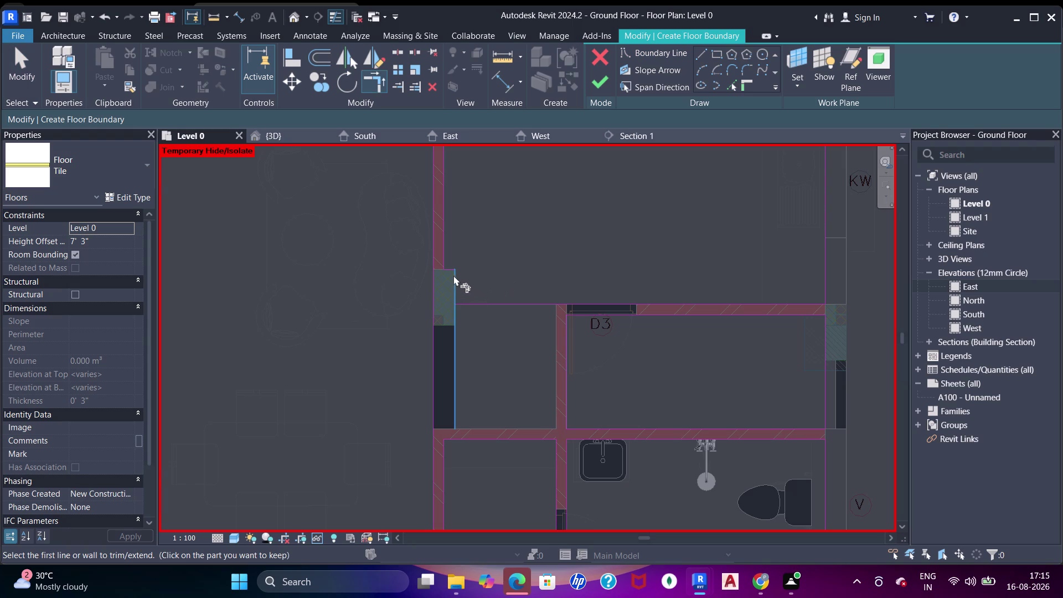
click(452, 275)
click(458, 321)
click(732, 84)
click(508, 425)
click(554, 391)
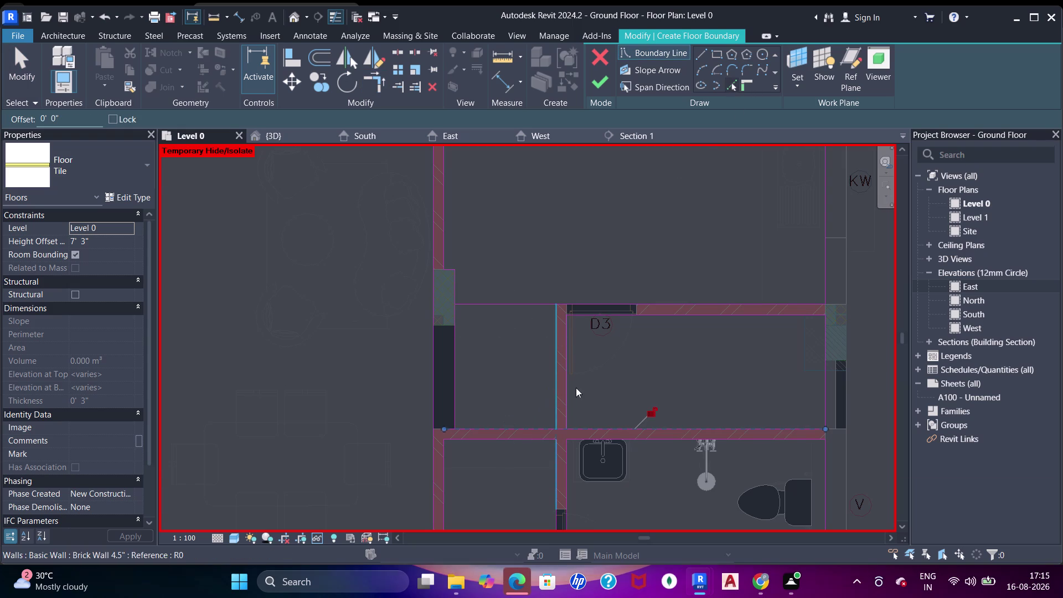
key(Escape)
key(Escape)
Trim boundary corners along the lower washroom wall and the wall above D3.
key(t)
key(r)
click(527, 423)
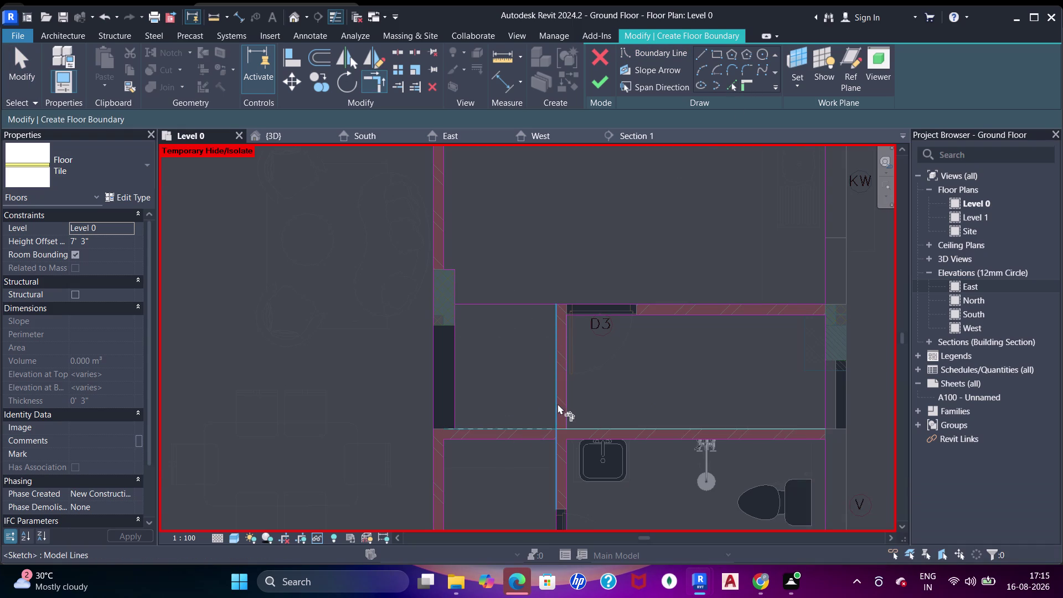
click(557, 404)
click(455, 398)
click(467, 426)
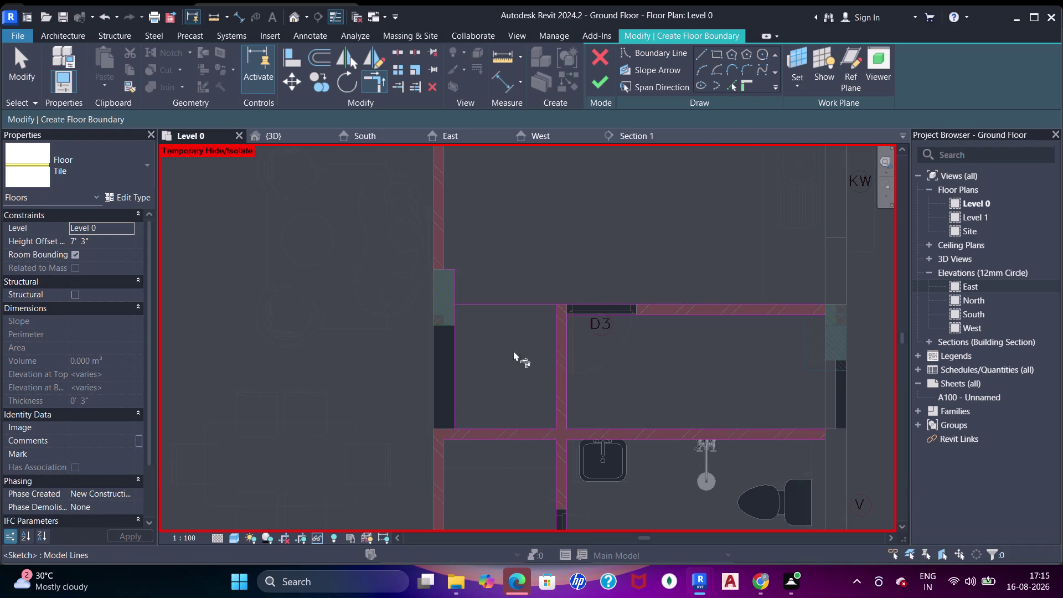
double_click(550, 346)
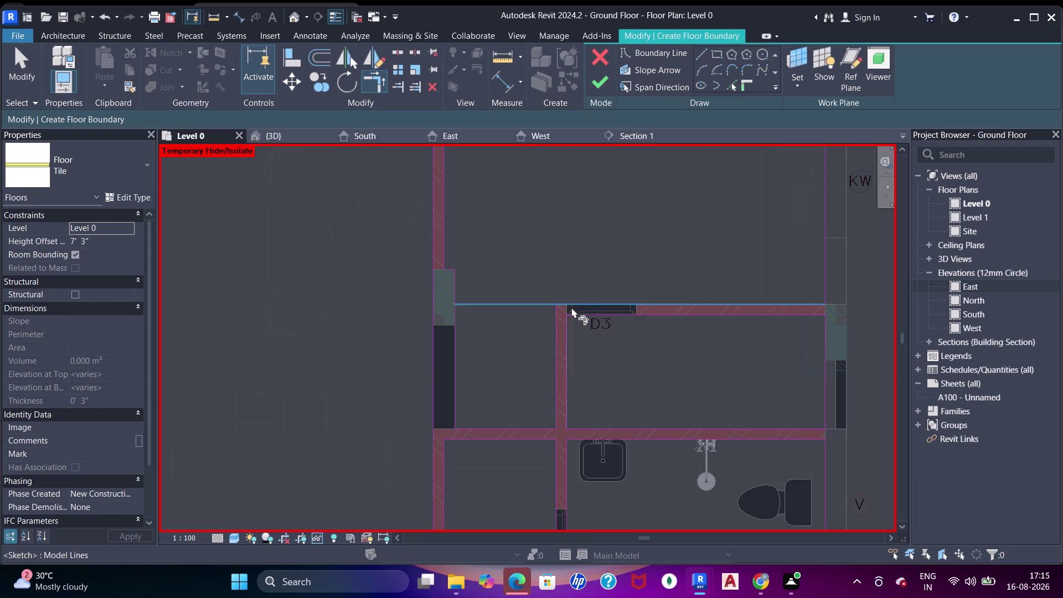
click(559, 323)
click(569, 304)
scroll(down, 3)
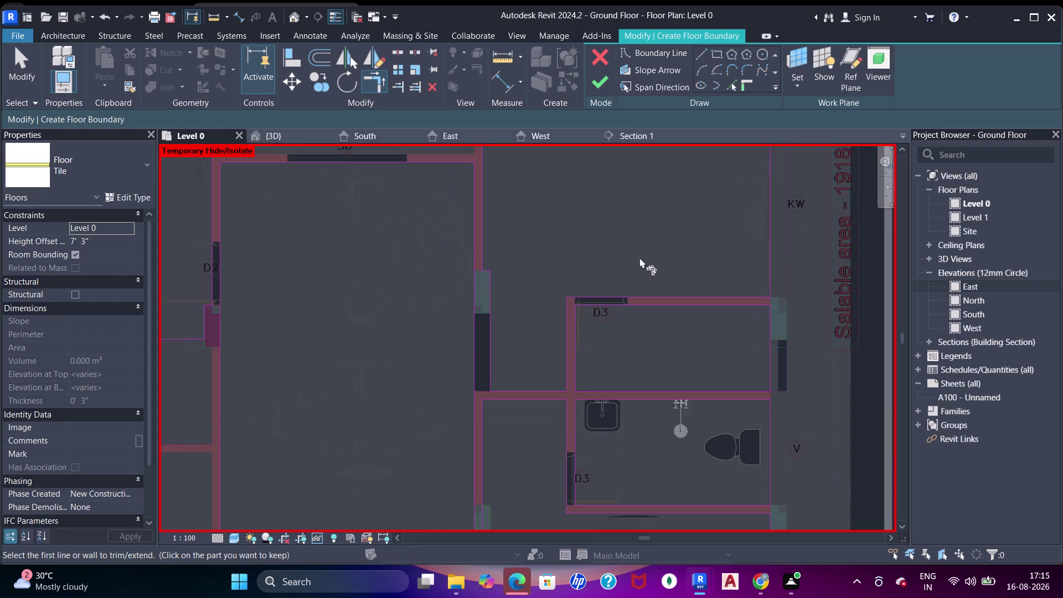
Sketch a rectangular tile-floor boundary from the SD room corner to the SD wall.
middle_drag(639, 257, 610, 309)
scroll(down, 3)
middle_drag(639, 266, 663, 342)
scroll(down, 3)
middle_drag(494, 310, 532, 299)
scroll(up, 3)
middle_drag(481, 257, 499, 274)
scroll(up, 3)
middle_drag(502, 247, 519, 283)
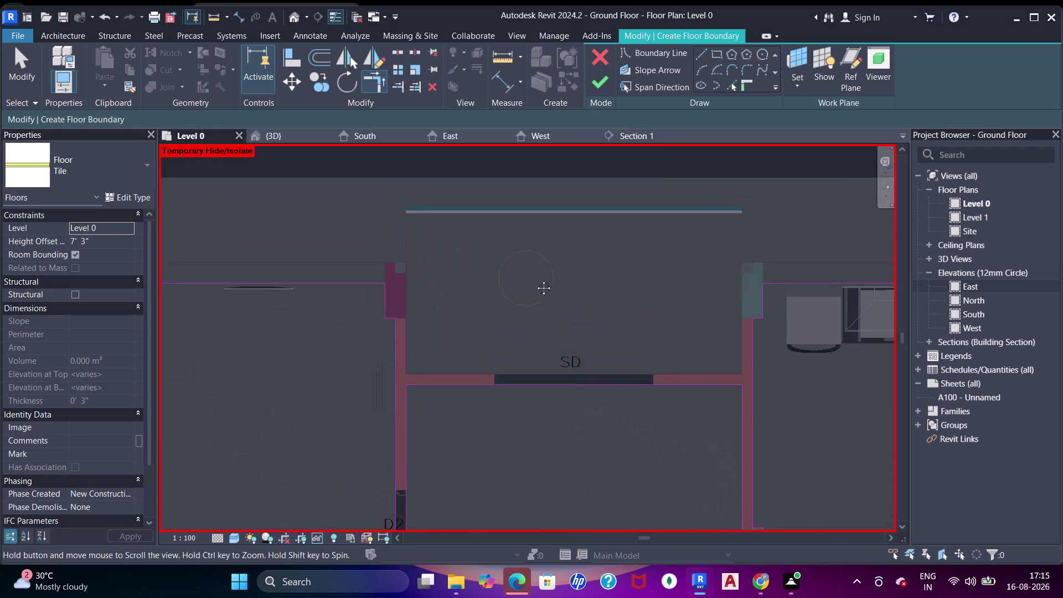
middle_drag(519, 284, 536, 280)
drag(715, 56, 703, 61)
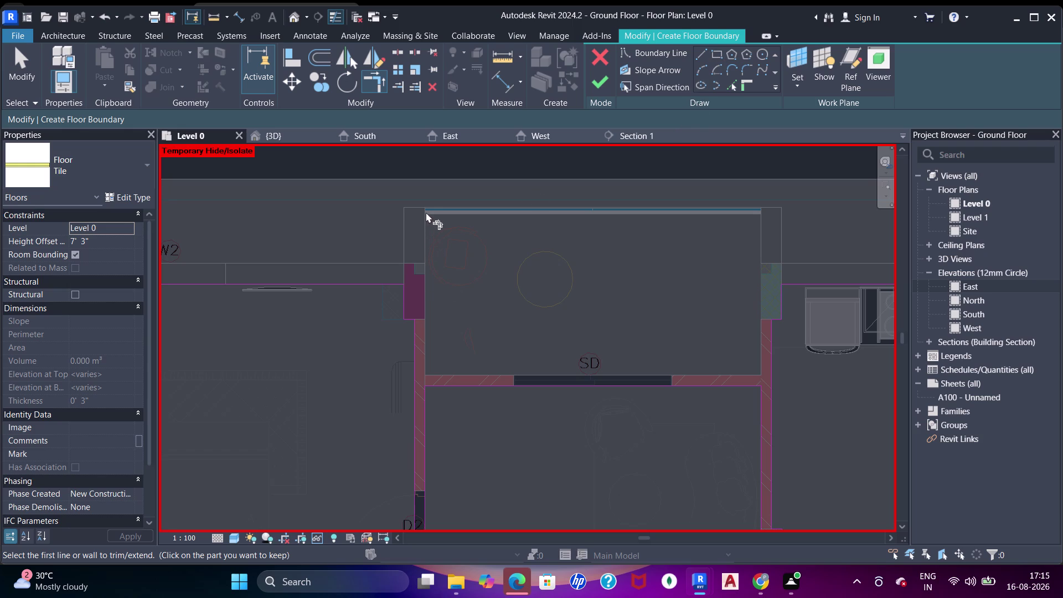
click(720, 55)
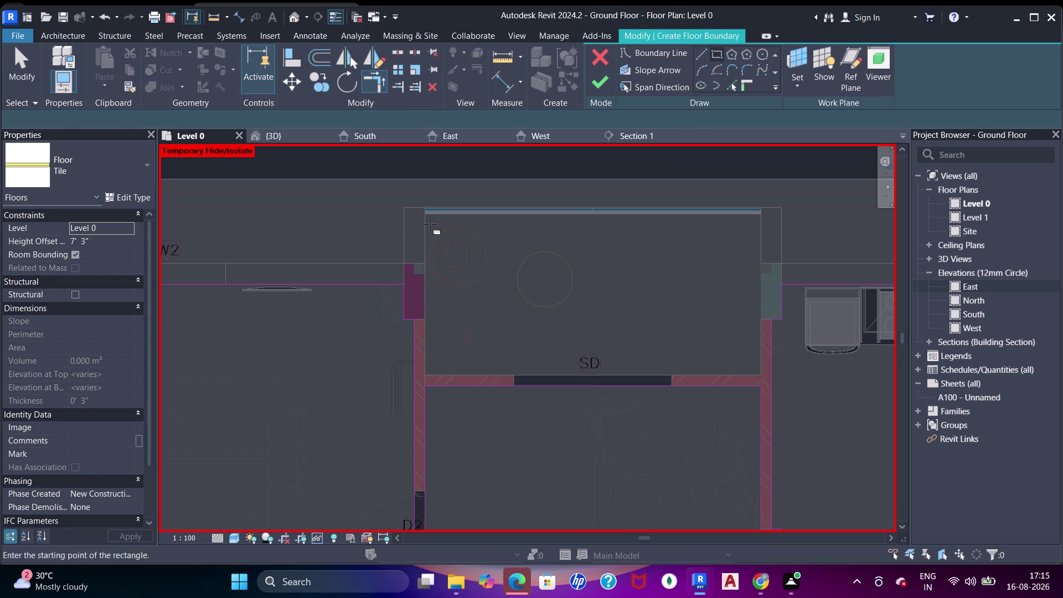
scroll(up, 3)
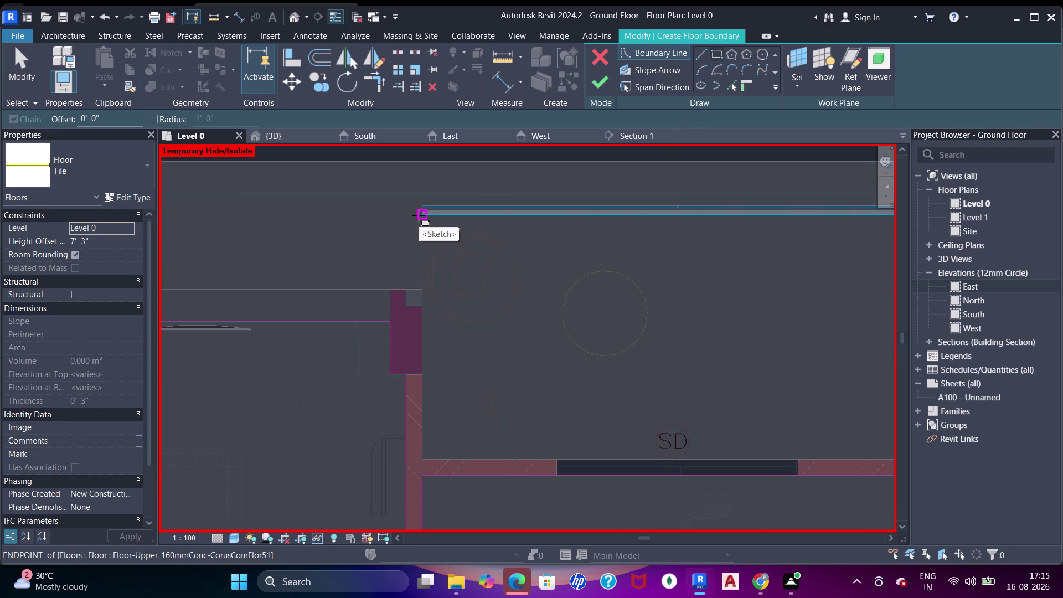
click(421, 215)
middle_drag(705, 355, 573, 321)
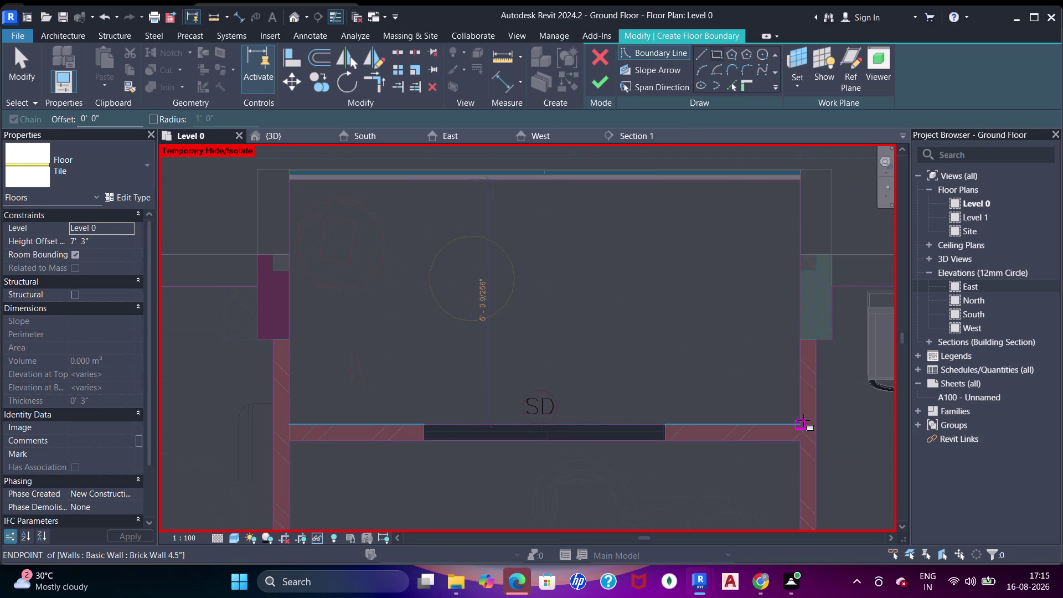
click(804, 420)
Sketch a rectangular boundary for the W5 room beside the parking, reaching door D2.
scroll(down, 3)
middle_drag(494, 399, 525, 257)
scroll(down, 3)
middle_drag(526, 293, 534, 333)
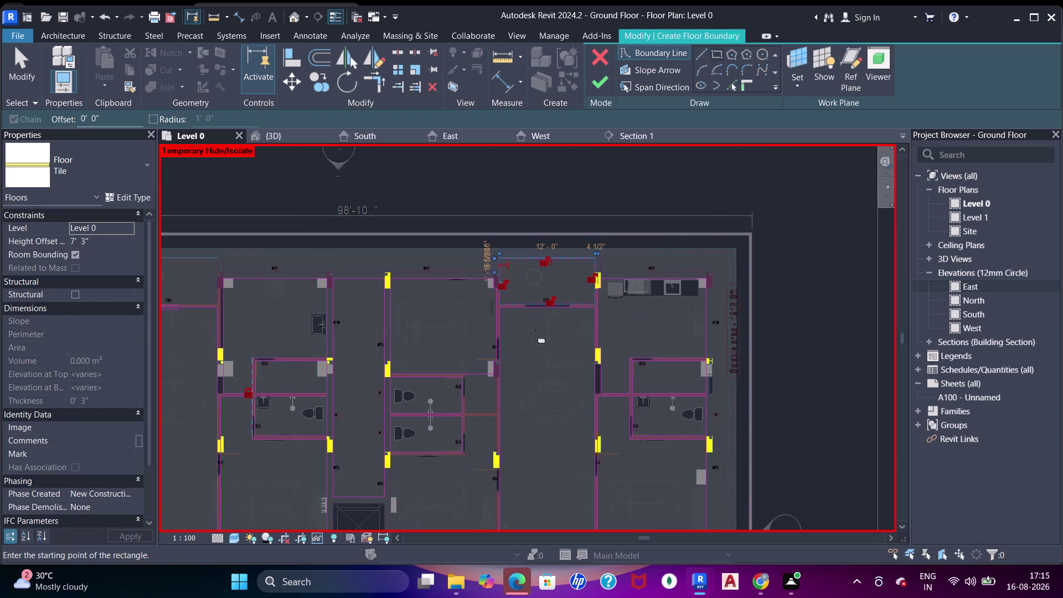
middle_drag(528, 368, 586, 221)
scroll(down, 3)
middle_drag(597, 322, 633, 260)
middle_drag(613, 341, 607, 279)
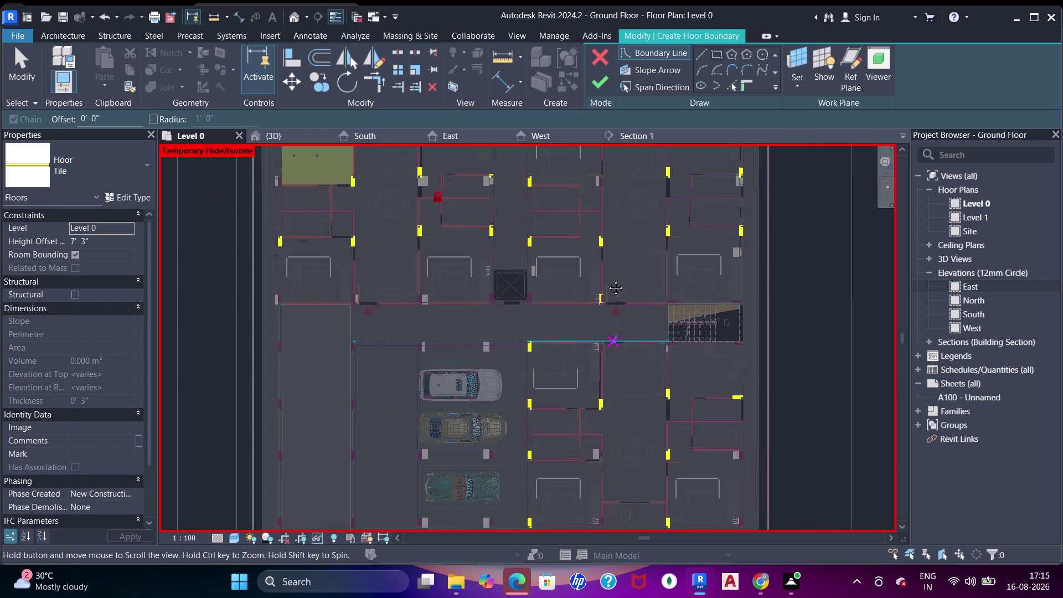
scroll(up, 3)
middle_drag(552, 262, 552, 406)
middle_drag(514, 276, 510, 325)
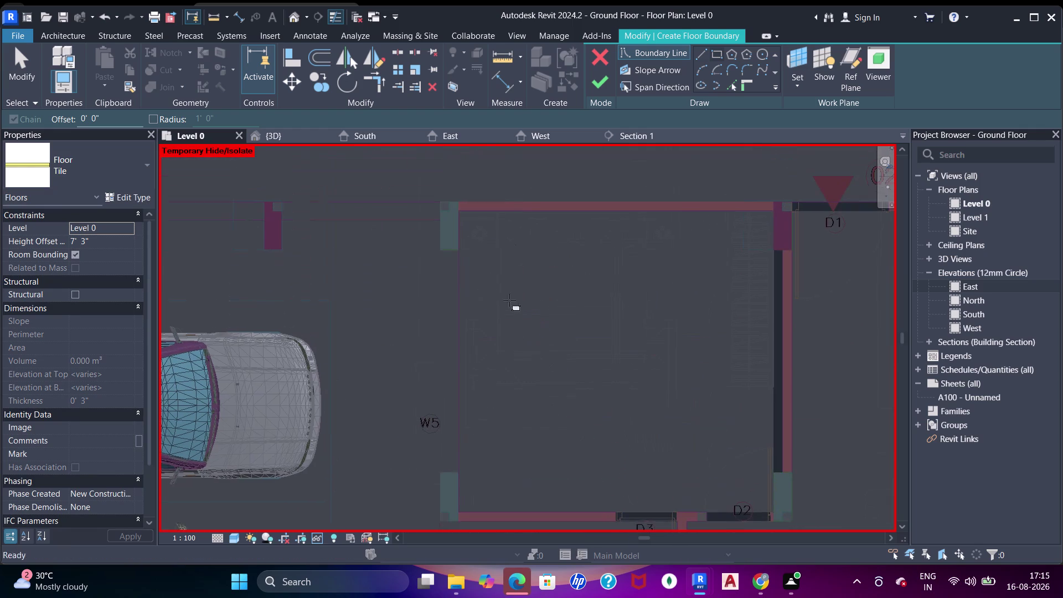
click(462, 221)
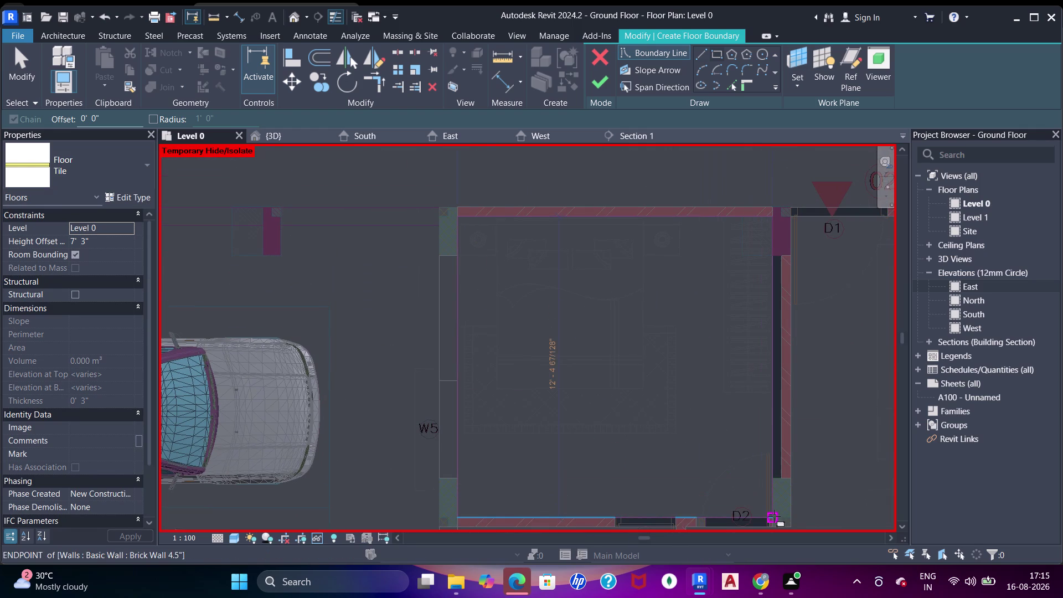
click(774, 516)
Sketch a rectangular boundary for the room at door D1.
middle_drag(797, 381, 432, 389)
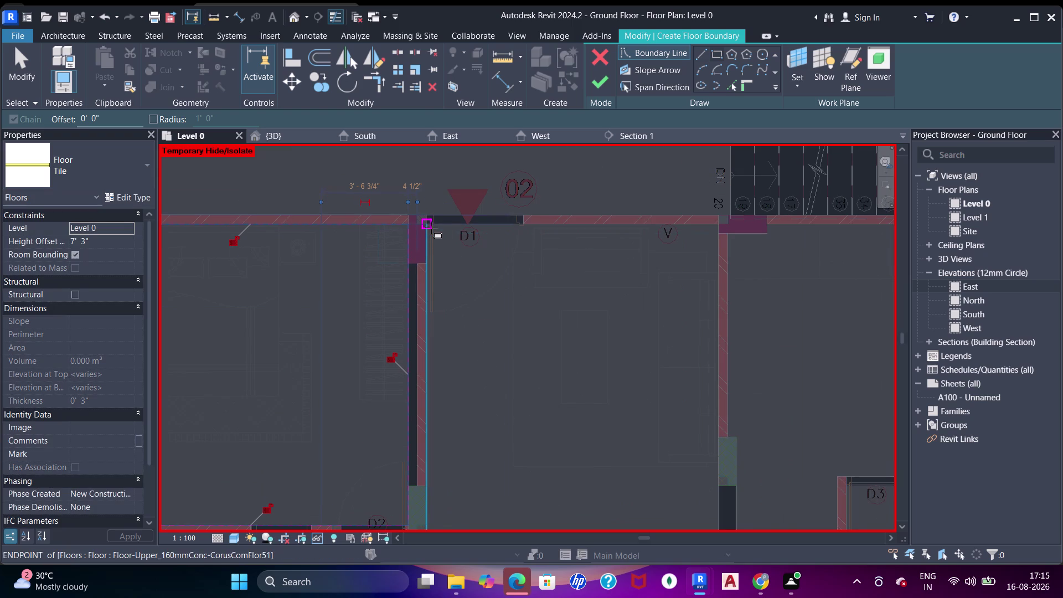
scroll(up, 3)
click(421, 217)
scroll(down, 3)
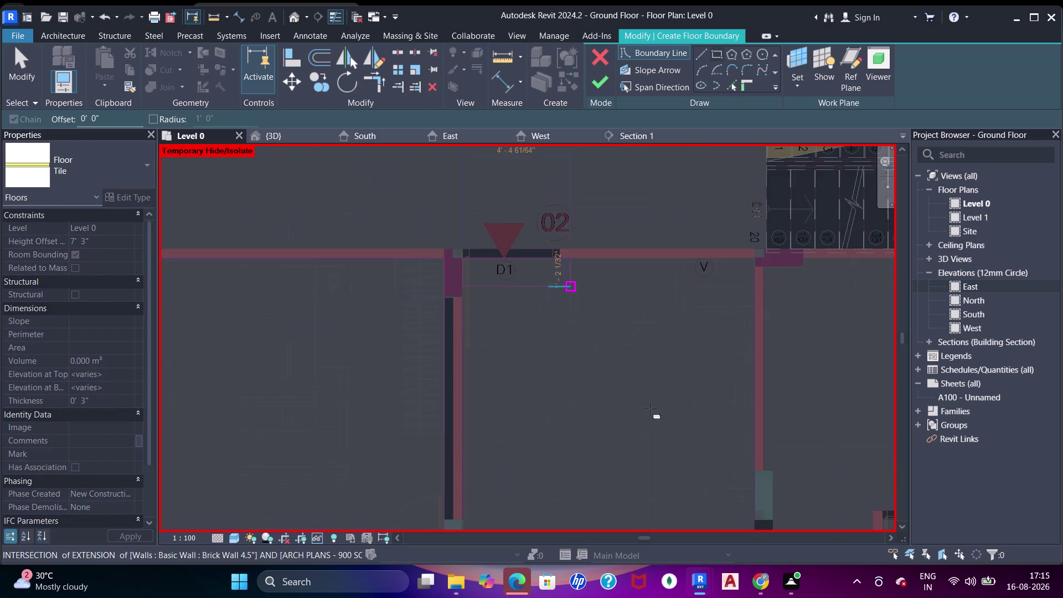
middle_drag(650, 409, 672, 301)
middle_drag(692, 377, 678, 283)
middle_drag(636, 393, 655, 270)
scroll(up, 3)
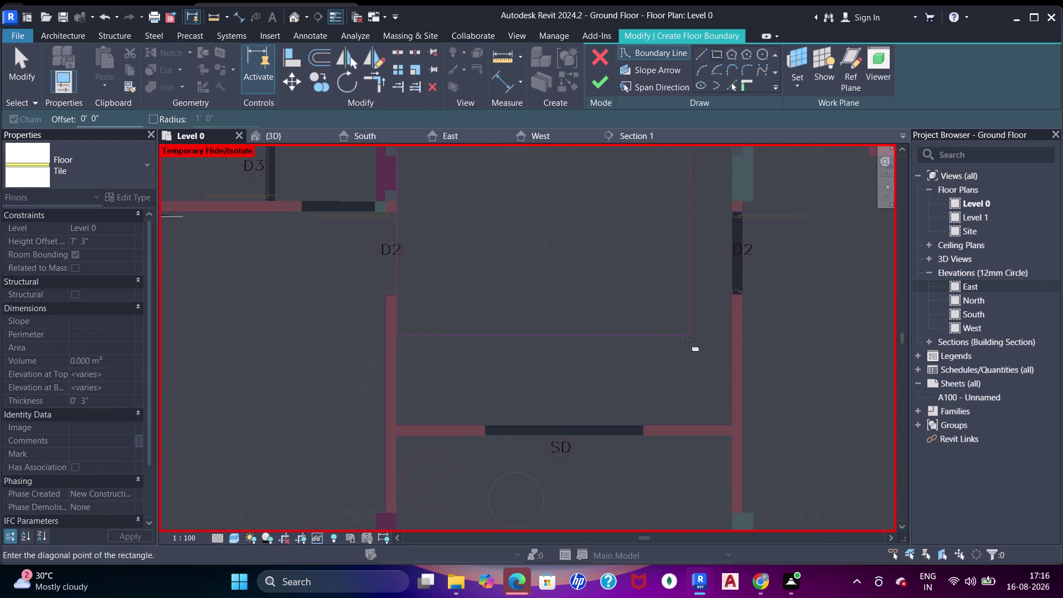
click(732, 424)
Sketch a rectangle over the lower SD room and start another in the W5 room.
middle_drag(557, 455, 550, 341)
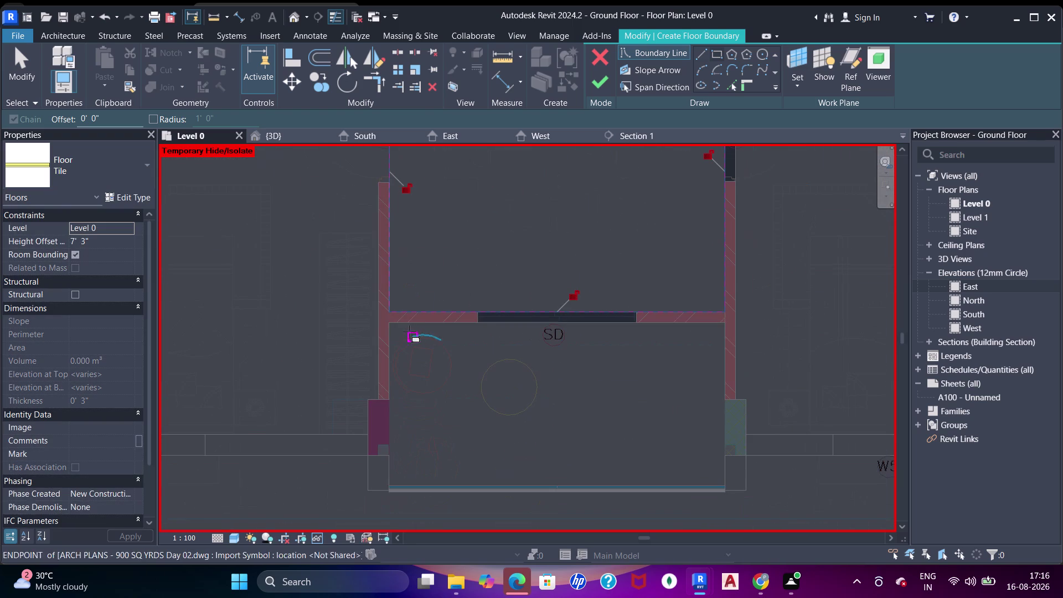
click(387, 321)
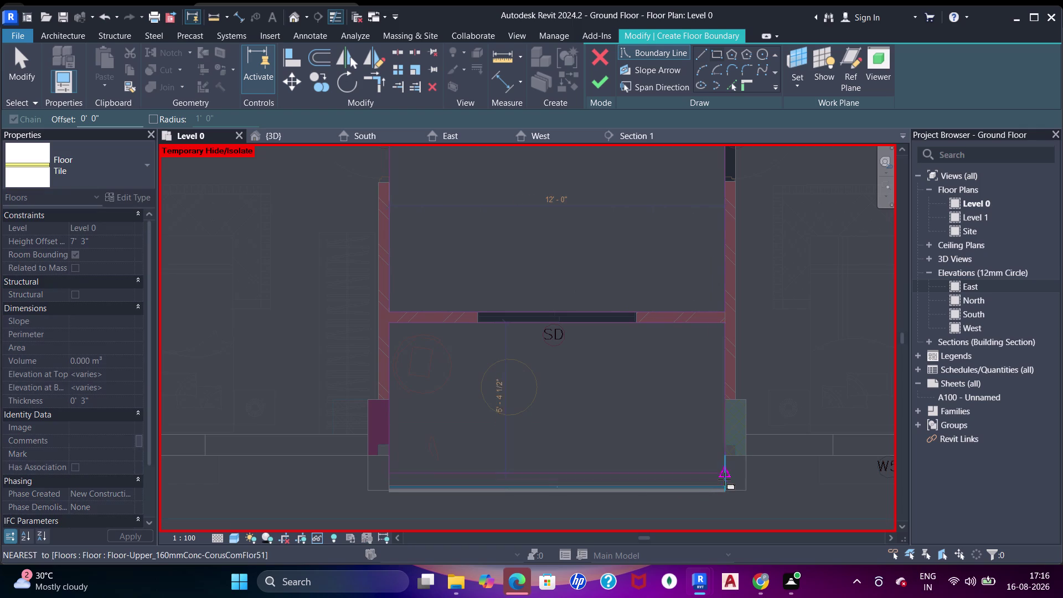
click(726, 482)
middle_drag(425, 407, 572, 434)
scroll(down, 3)
middle_drag(419, 366, 513, 387)
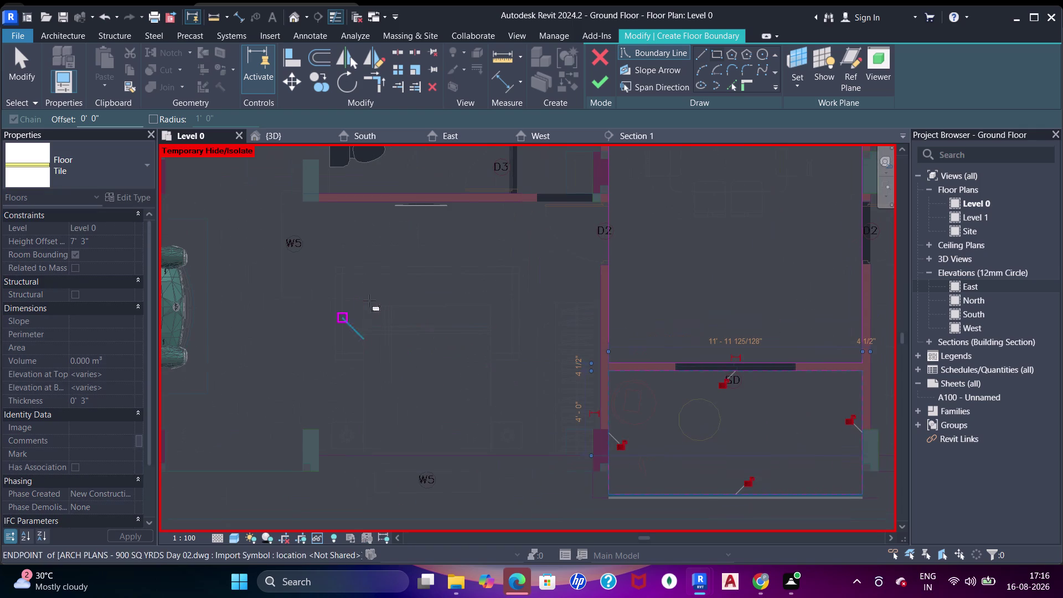
click(319, 205)
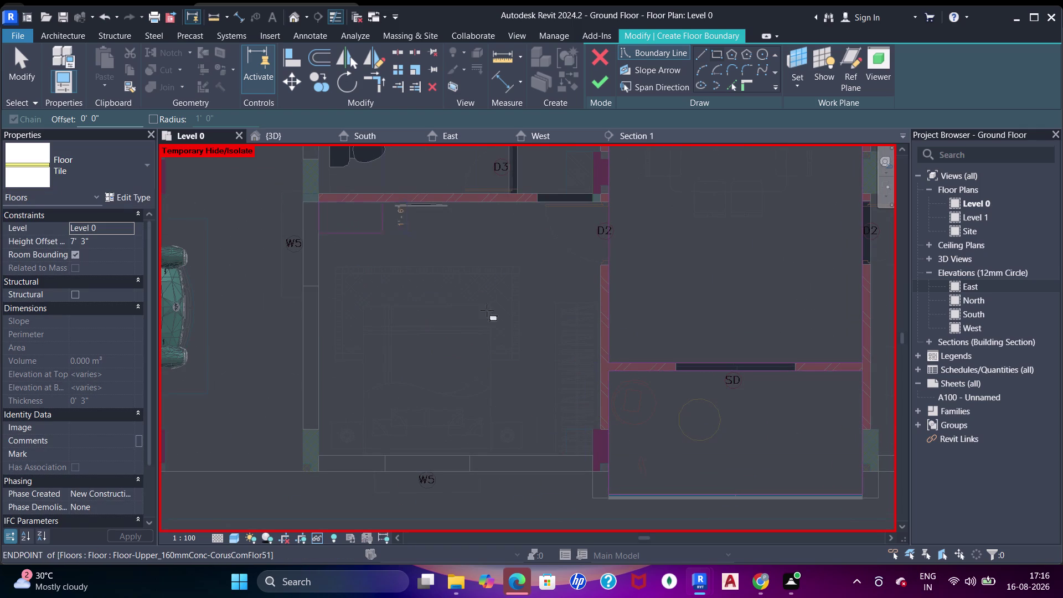
Draw boundary lines at the wall corner beside the W5 room.
drag(594, 453, 587, 453)
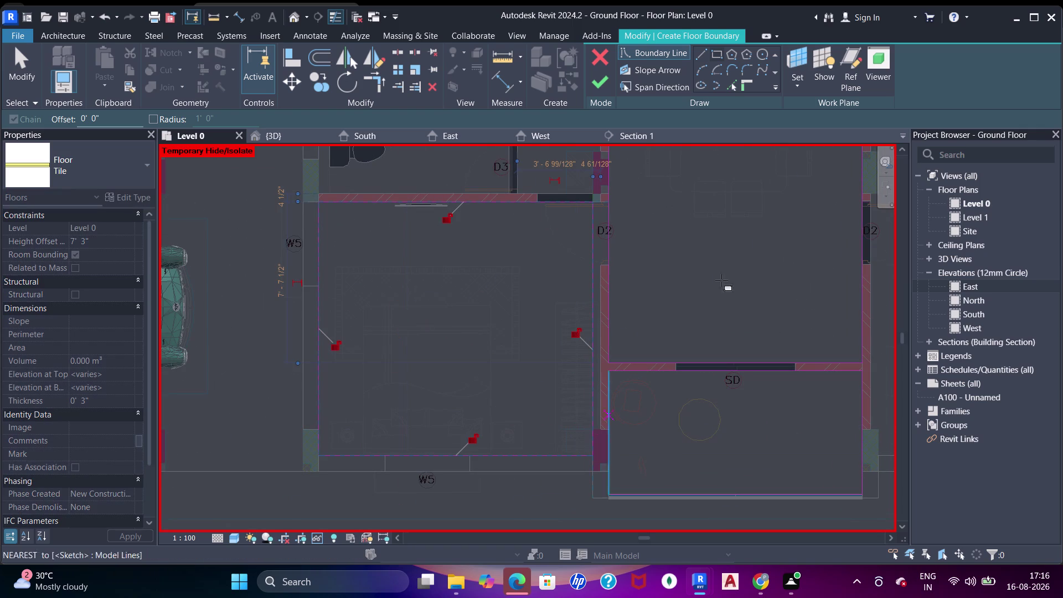
scroll(up, 3)
drag(731, 84, 732, 93)
middle_drag(579, 318, 646, 127)
scroll(up, 3)
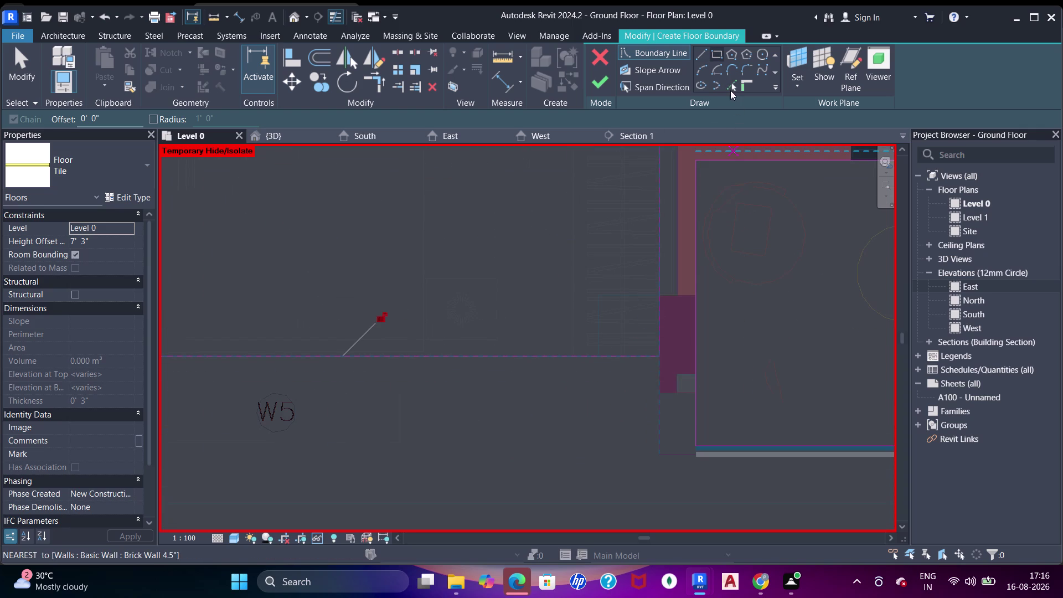
click(731, 86)
click(669, 296)
click(678, 276)
middle_drag(701, 290, 693, 331)
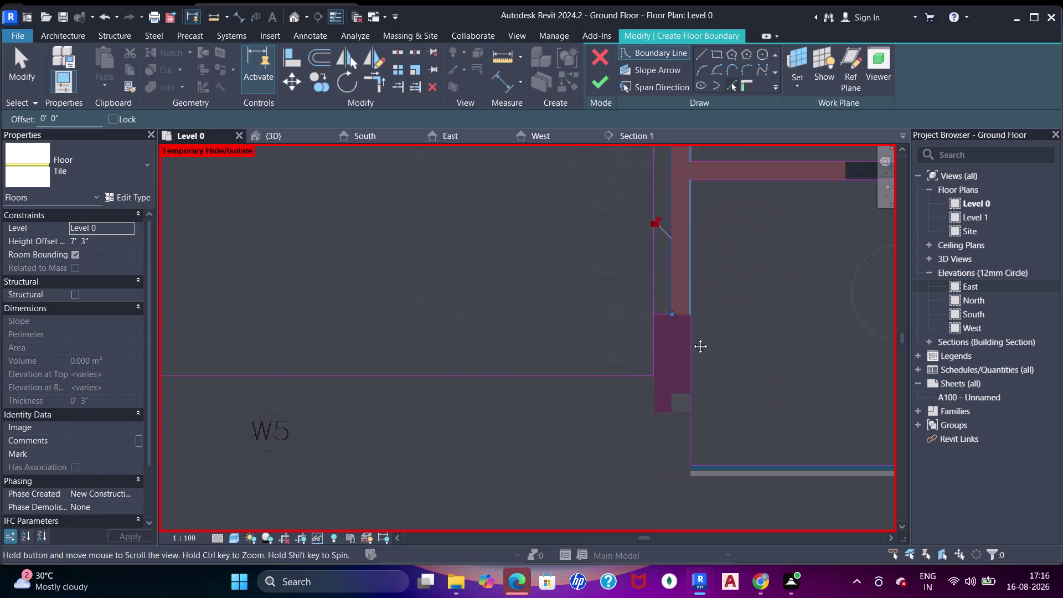
middle_drag(693, 330, 691, 340)
Trim the boundary lines to corners with TR beside W5 and toward door D2.
key(Escape)
key(Escape)
key(t)
key(r)
click(652, 358)
click(661, 345)
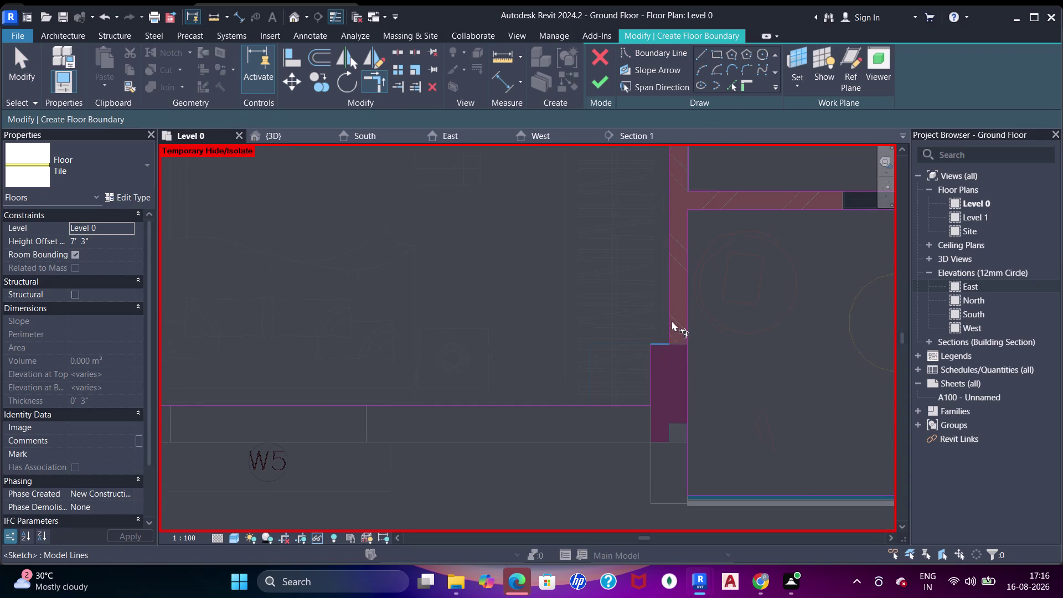
click(672, 321)
scroll(down, 3)
middle_drag(697, 288, 696, 472)
scroll(up, 3)
middle_drag(669, 278, 701, 376)
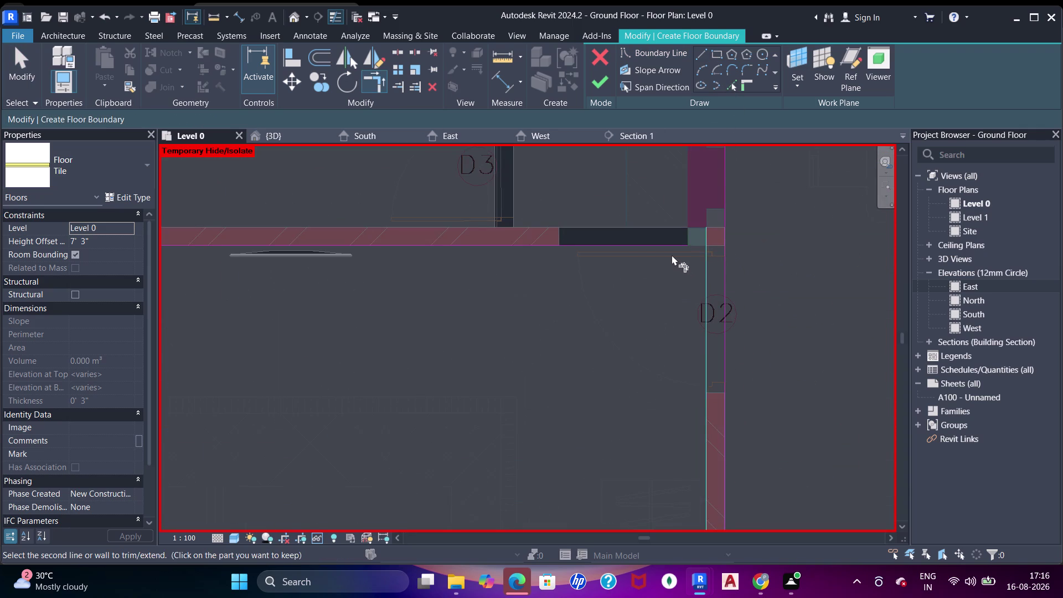
click(669, 247)
scroll(down, 3)
middle_drag(616, 228, 630, 313)
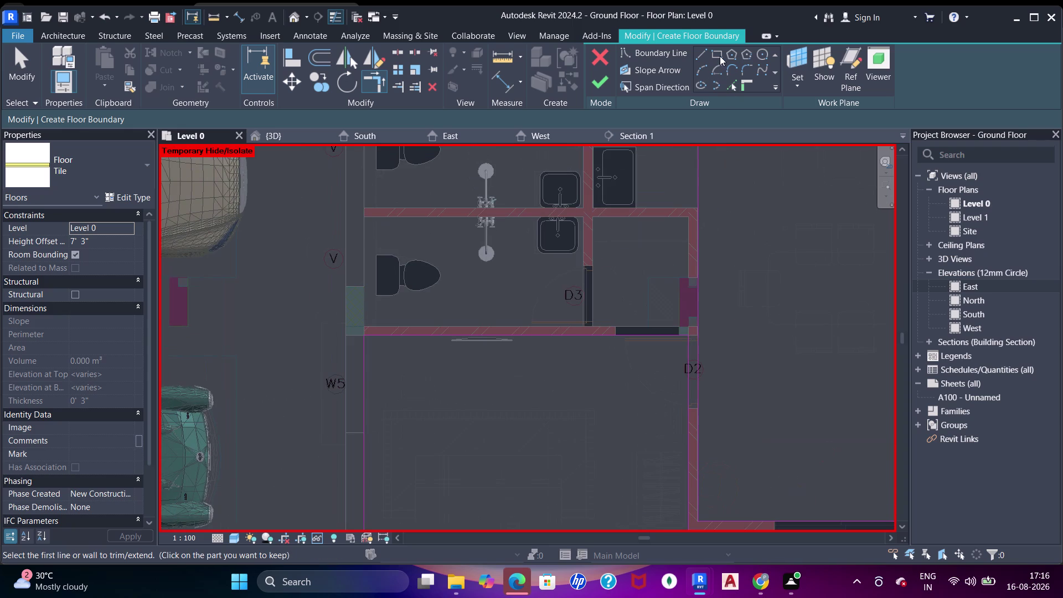
Draw a boundary line from the shower to the wall corners in the D3 washroom.
click(720, 55)
click(366, 215)
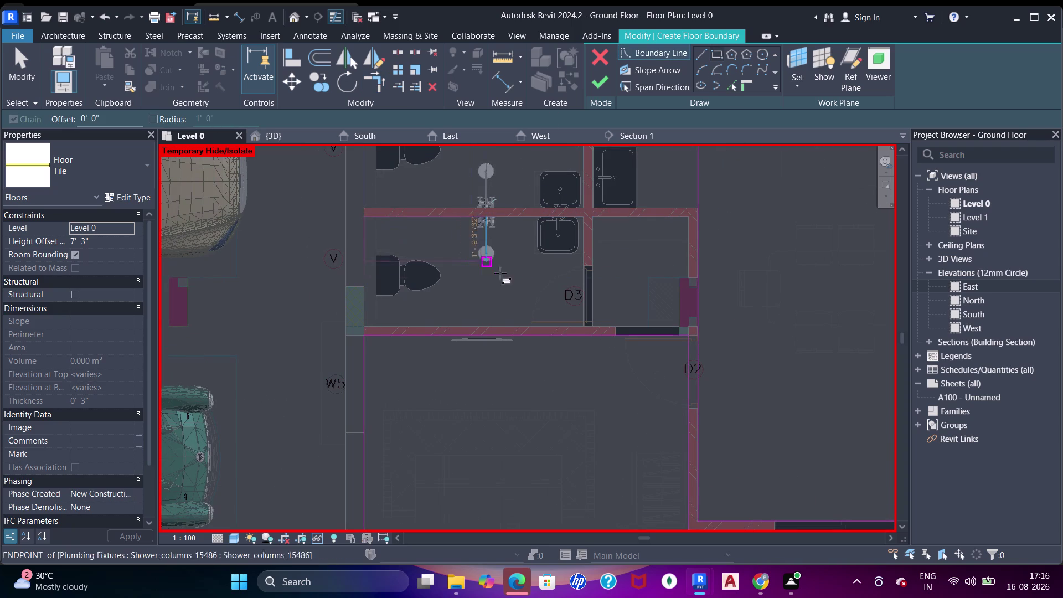
scroll(up, 3)
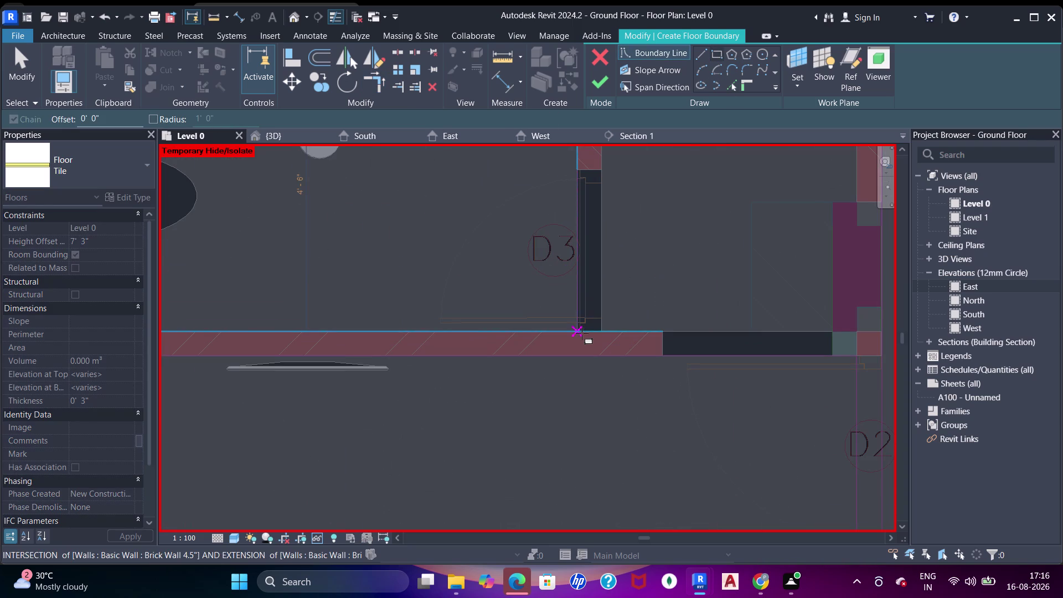
click(582, 333)
scroll(down, 3)
middle_drag(598, 303, 578, 430)
click(582, 256)
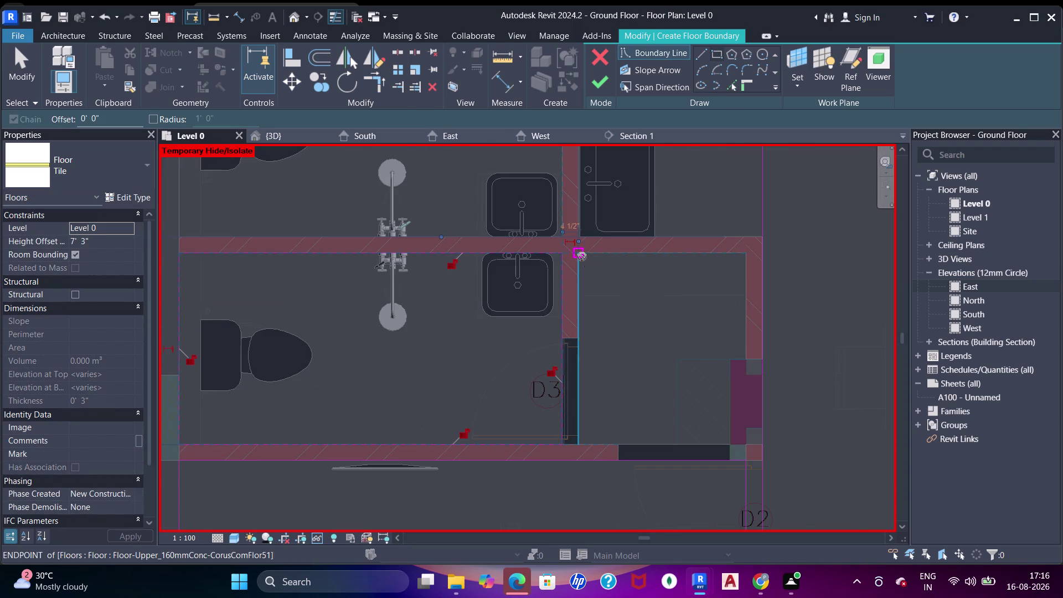
Sketch a rectangular floor boundary between the washroom room corners.
click(735, 442)
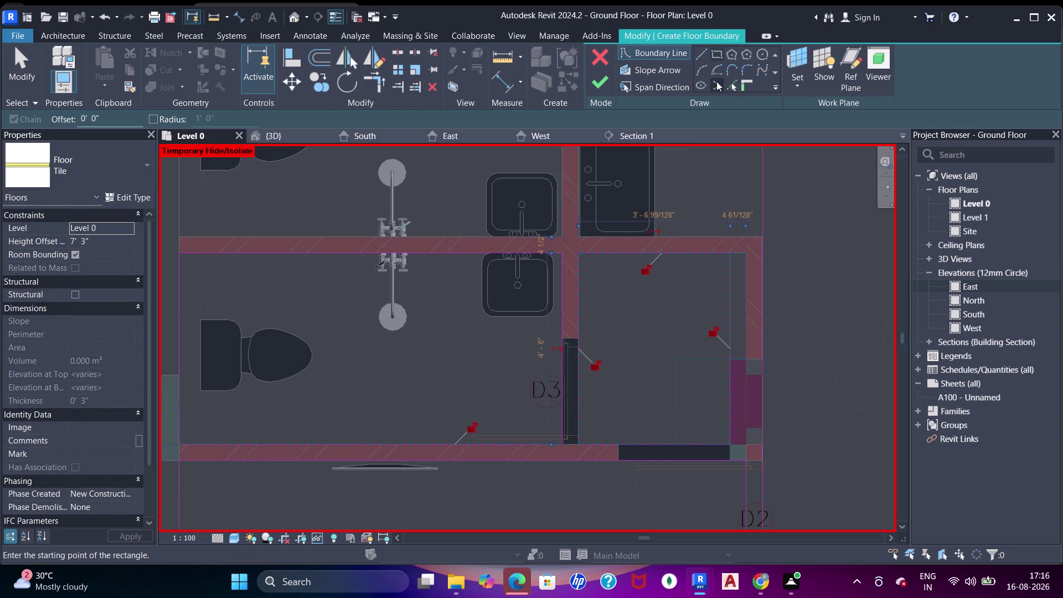
click(735, 86)
click(738, 360)
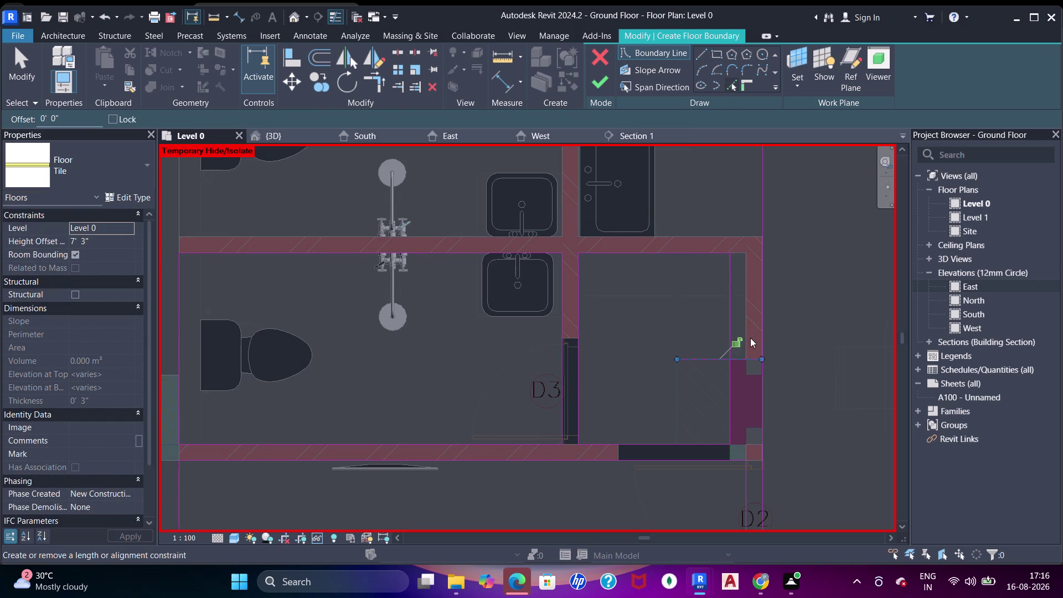
click(748, 336)
click(749, 323)
Close the washroom boundary corners with Trim/Extend to Corner (TR).
key(Escape)
key(Escape)
key(t)
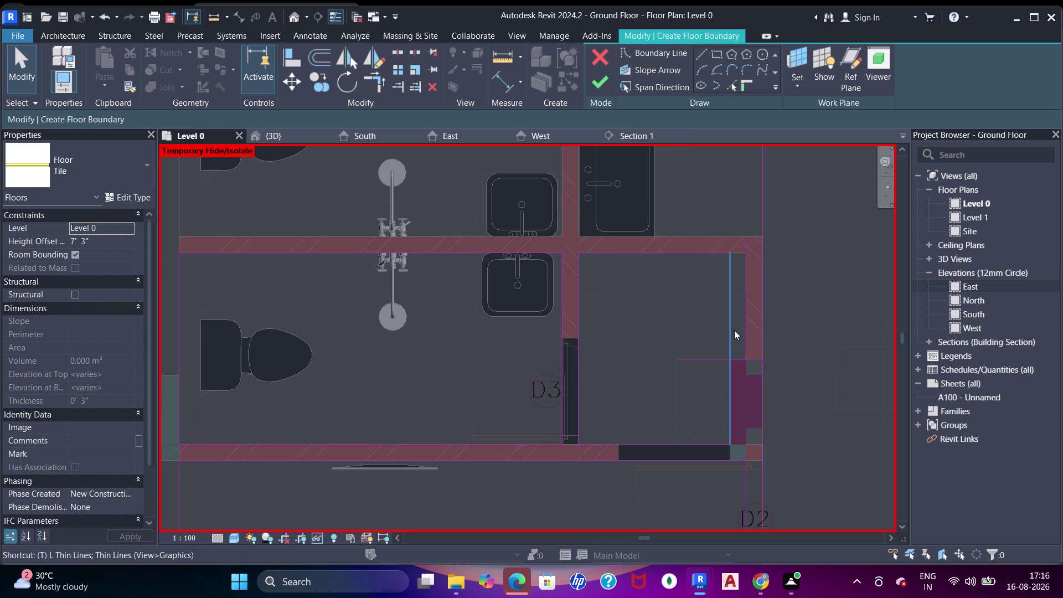
key(r)
click(727, 372)
click(732, 359)
click(743, 343)
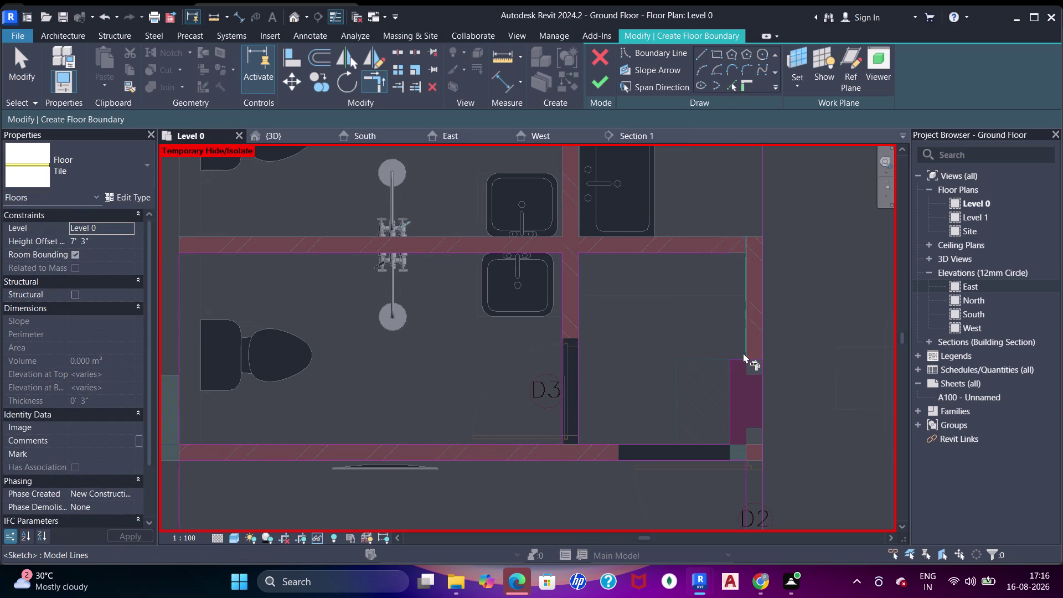
click(740, 356)
click(719, 247)
drag(712, 251, 718, 255)
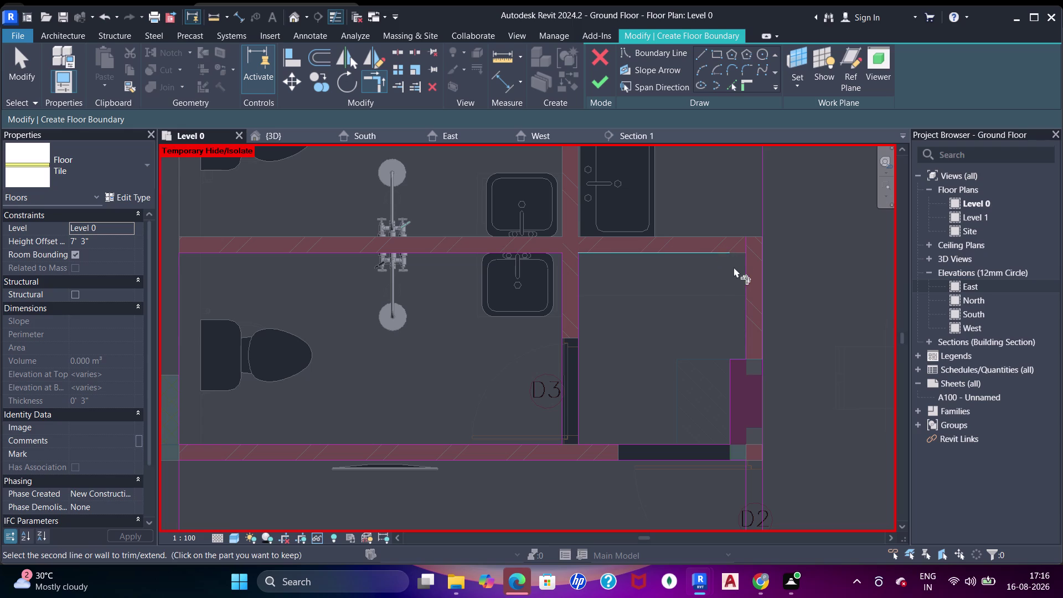
drag(742, 277, 750, 285)
scroll(down, 3)
middle_drag(398, 257, 464, 454)
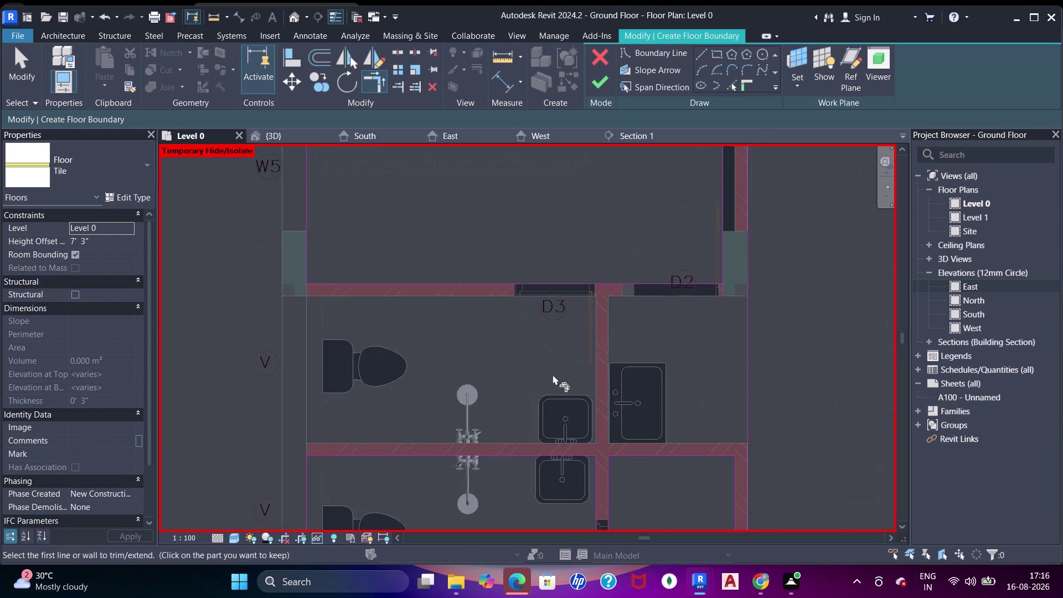
Draw a boundary line along the sink wall of the neighbouring bathroom.
click(718, 56)
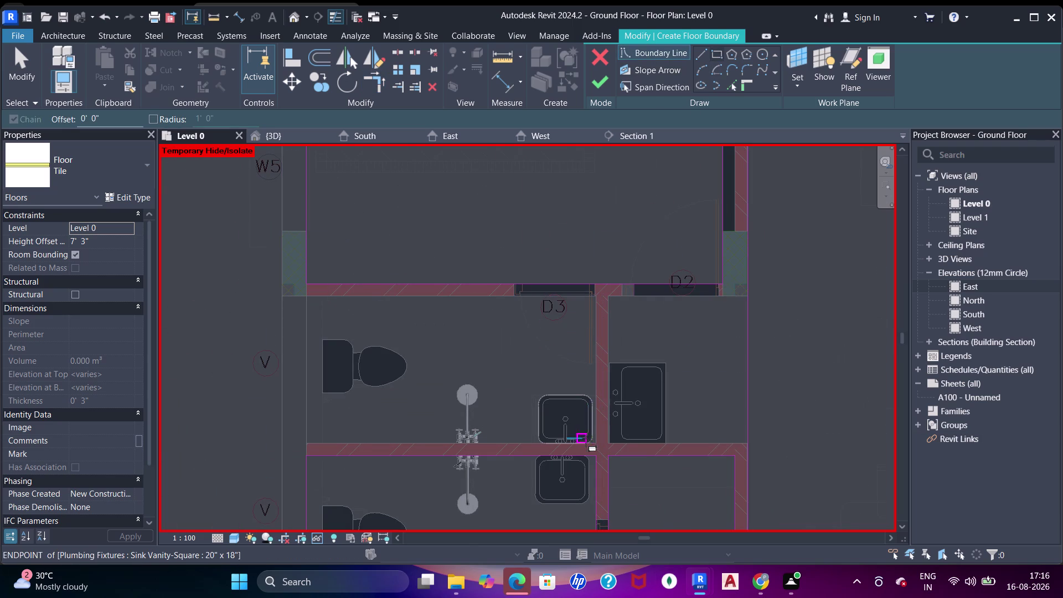
scroll(up, 3)
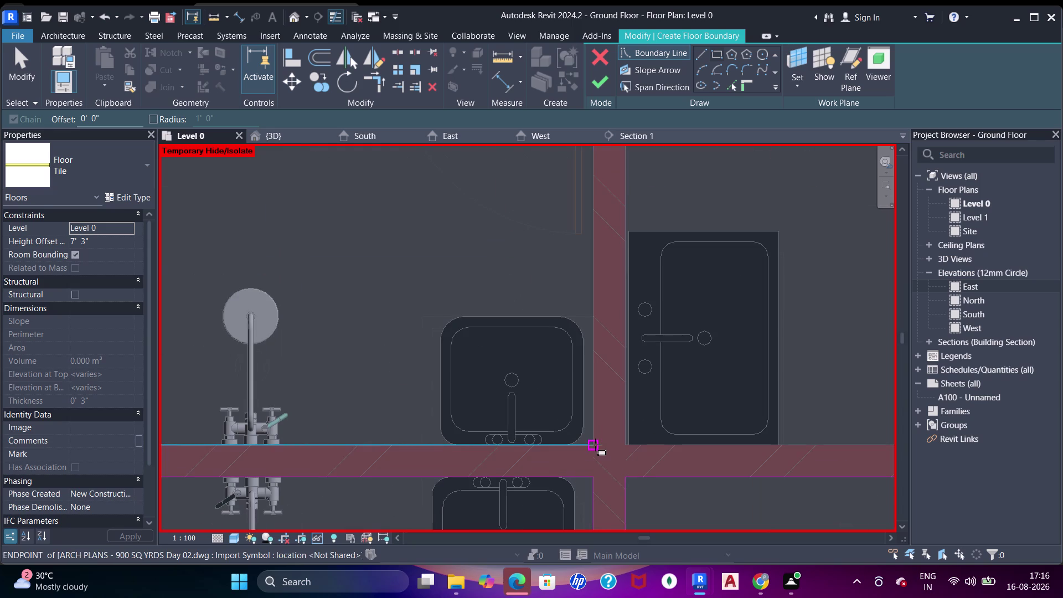
click(595, 445)
scroll(down, 3)
middle_drag(437, 339, 481, 391)
scroll(up, 3)
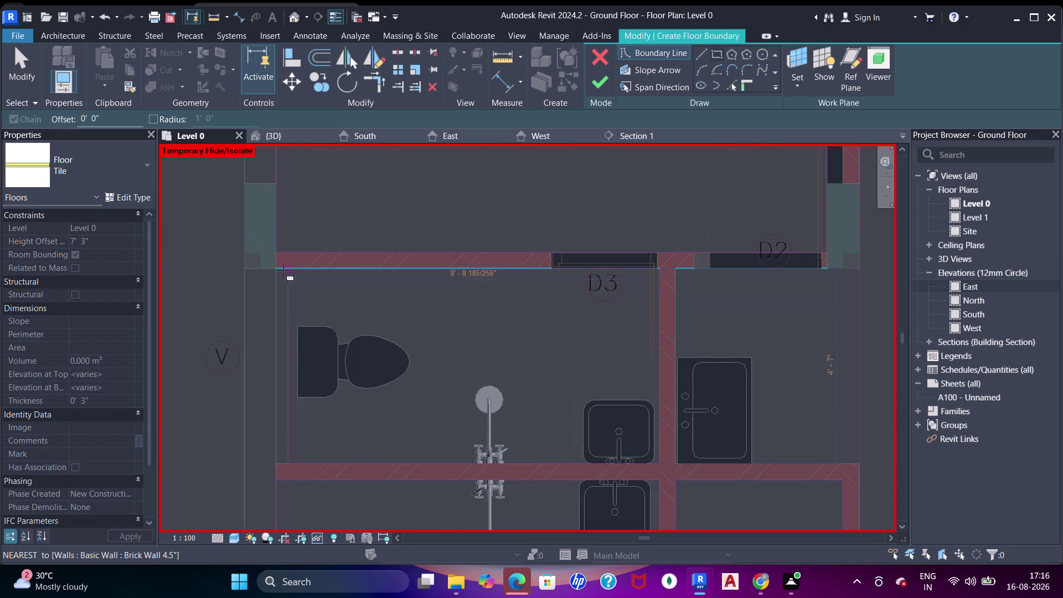
click(278, 268)
Start a rectangular boundary in the small adjoining room, cancel it, and move toward the next rooms.
middle_drag(546, 297, 383, 295)
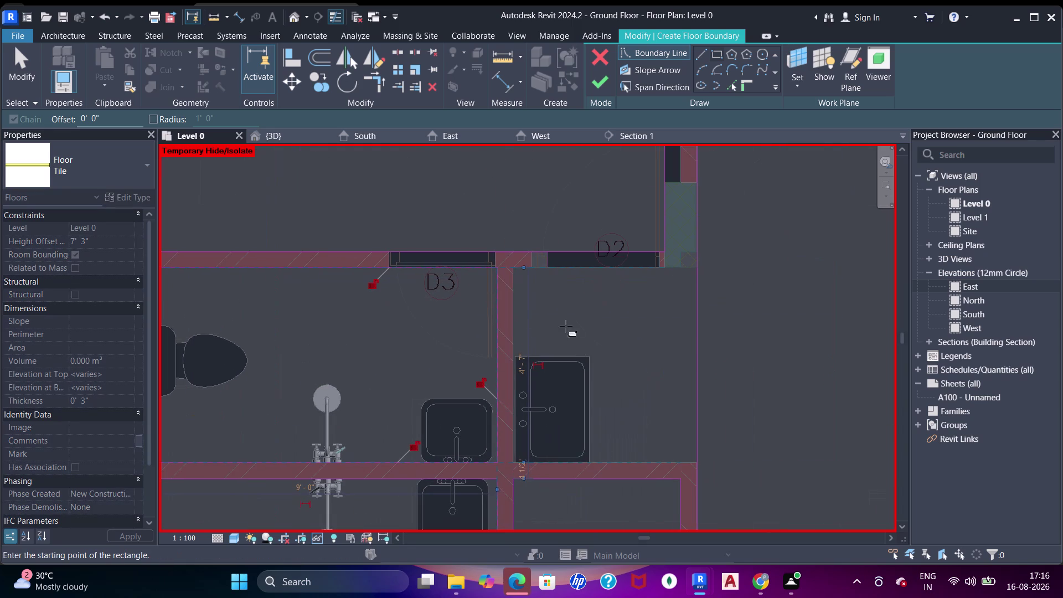
click(514, 270)
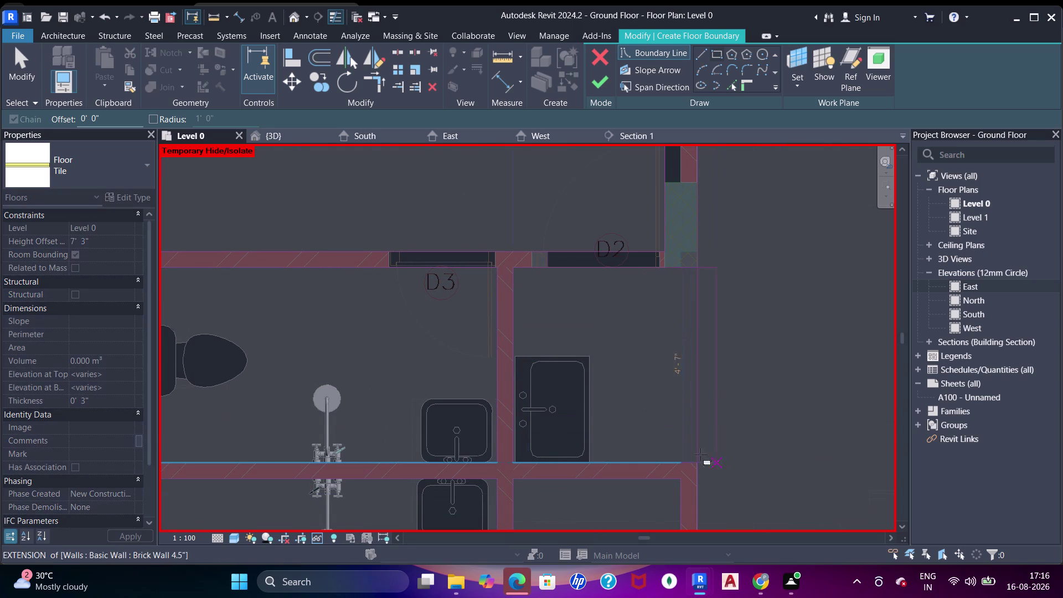
key(Escape)
scroll(down, 3)
middle_drag(573, 344, 607, 371)
scroll(down, 3)
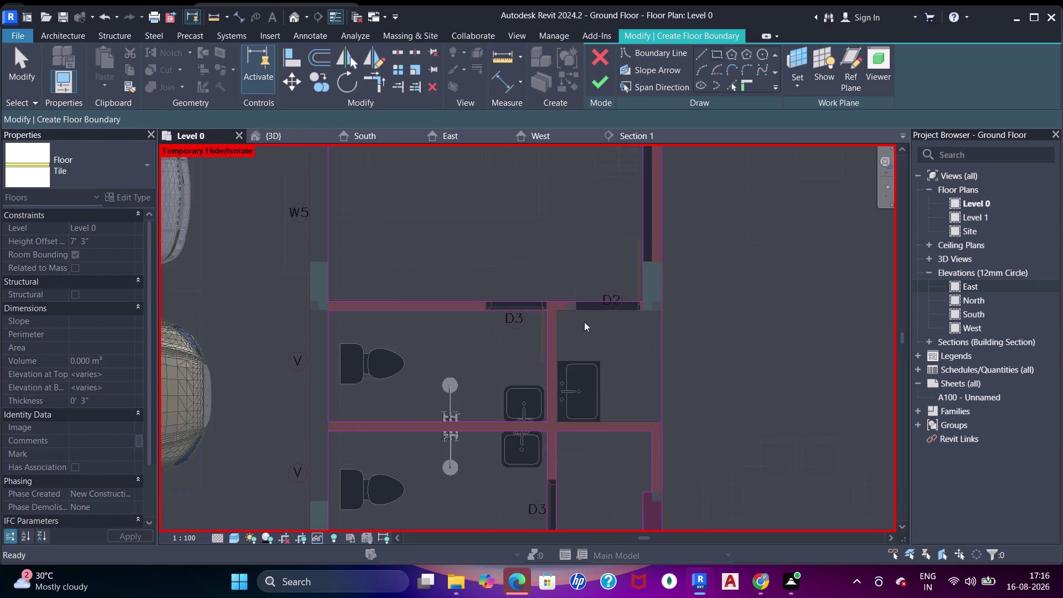
middle_drag(584, 322, 585, 416)
middle_drag(687, 318, 557, 322)
middle_drag(494, 322, 378, 321)
middle_drag(672, 402, 586, 331)
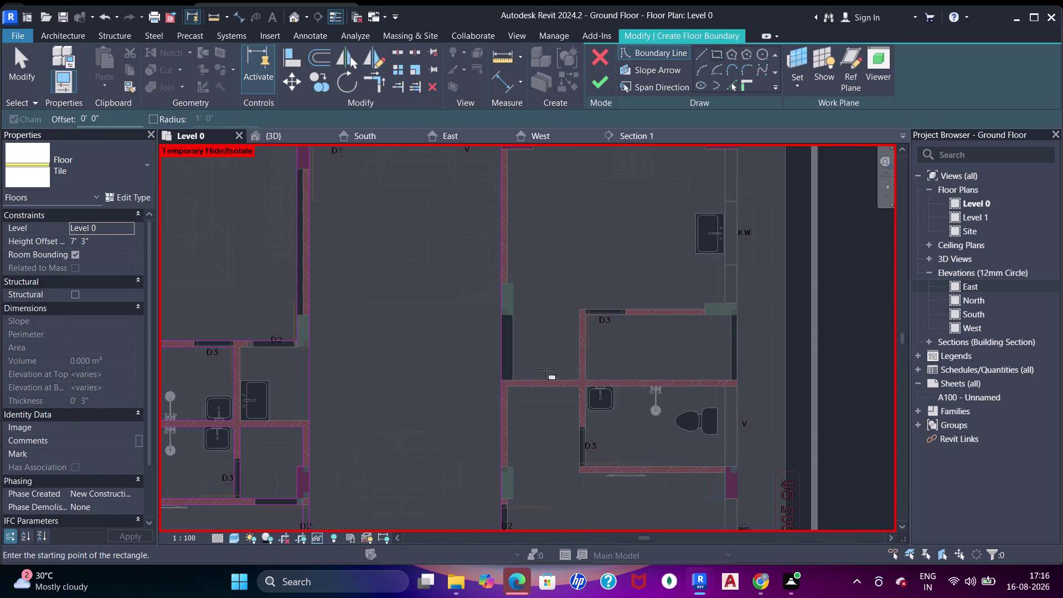
Sketch a rectangle and pick doorway wall edges as boundary lines near KW.
middle_drag(581, 240, 589, 285)
click(521, 199)
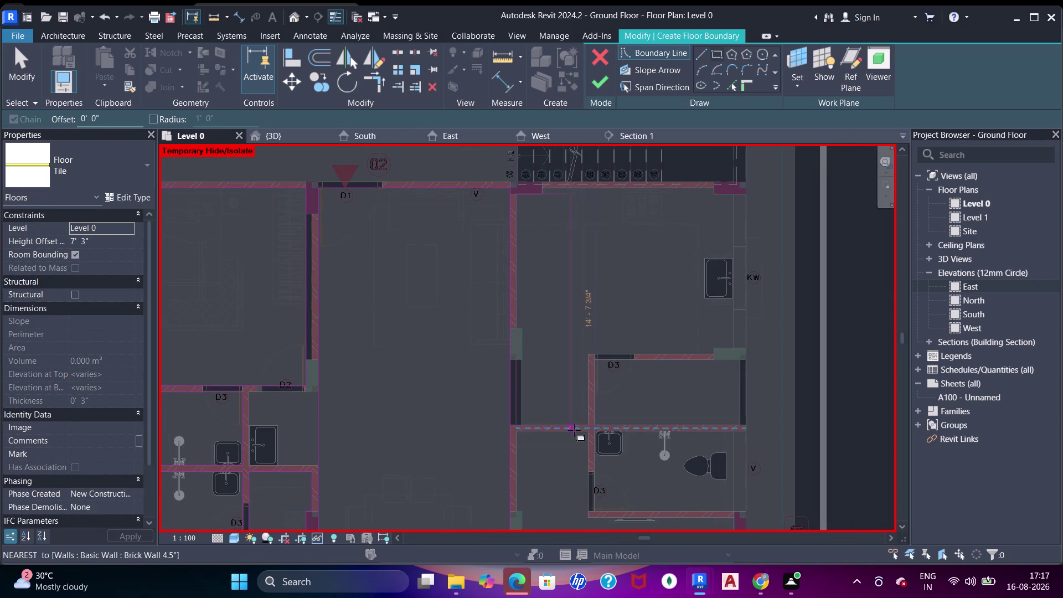
click(587, 419)
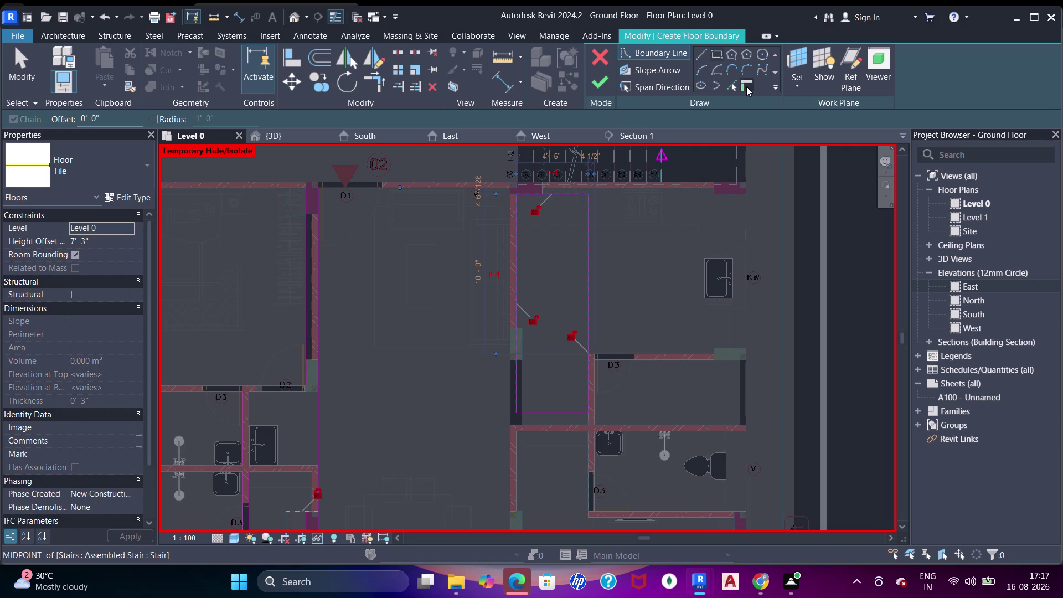
click(737, 82)
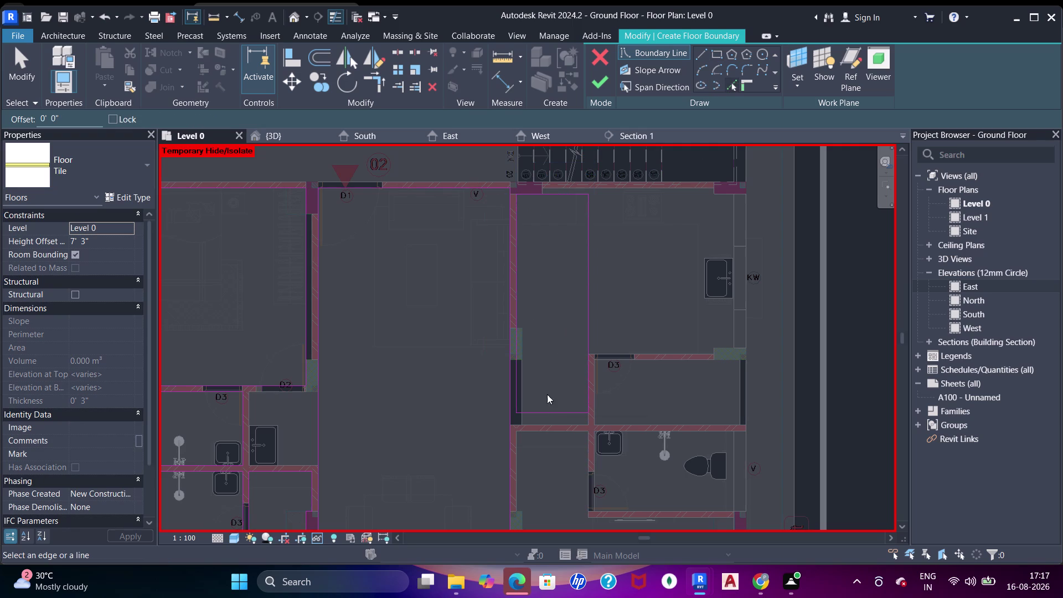
scroll(up, 3)
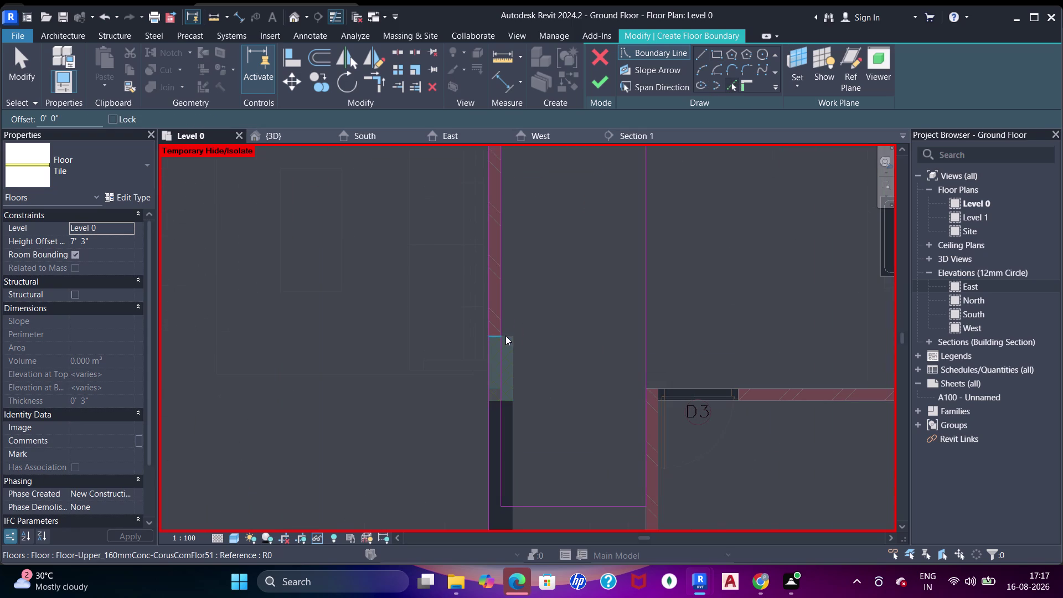
scroll(up, 3)
click(506, 335)
click(519, 368)
scroll(down, 3)
middle_drag(563, 436, 549, 266)
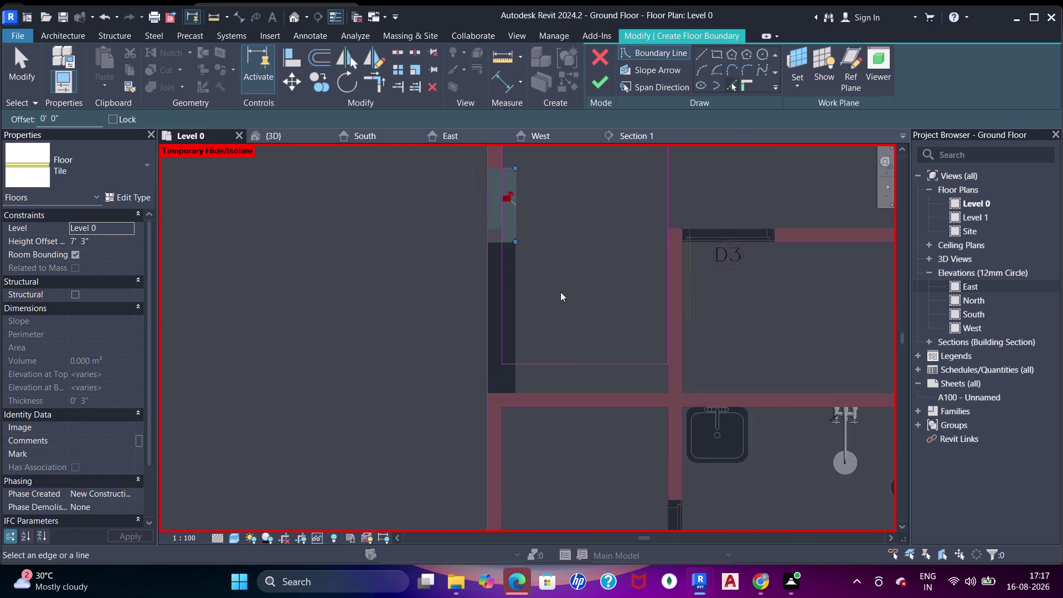
Trim the doorway boundary lines into closed corners with TR.
key(Escape)
key(Escape)
key(t)
key(r)
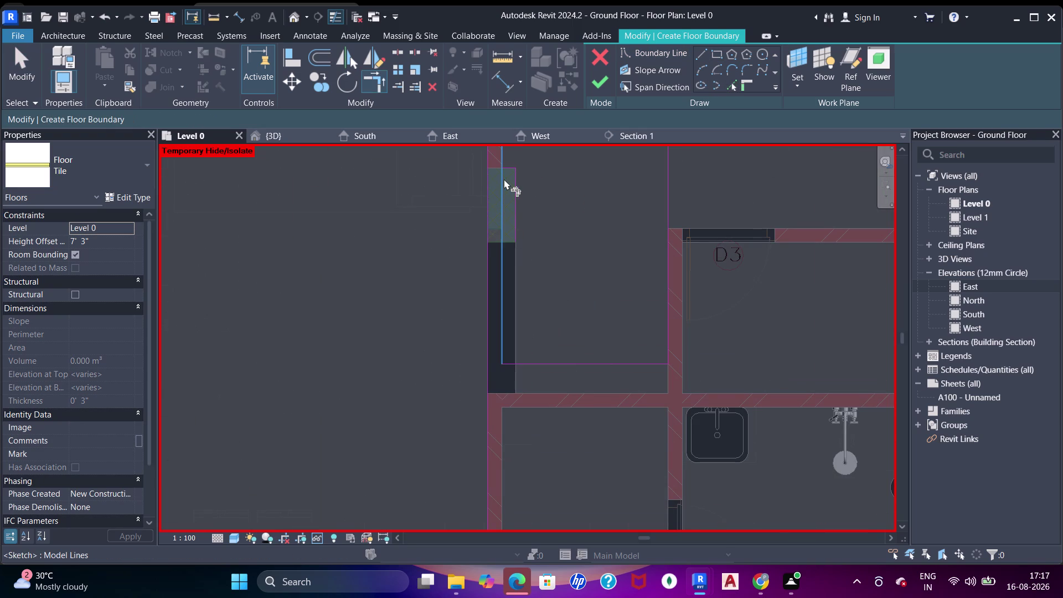
click(506, 151)
click(506, 165)
click(516, 180)
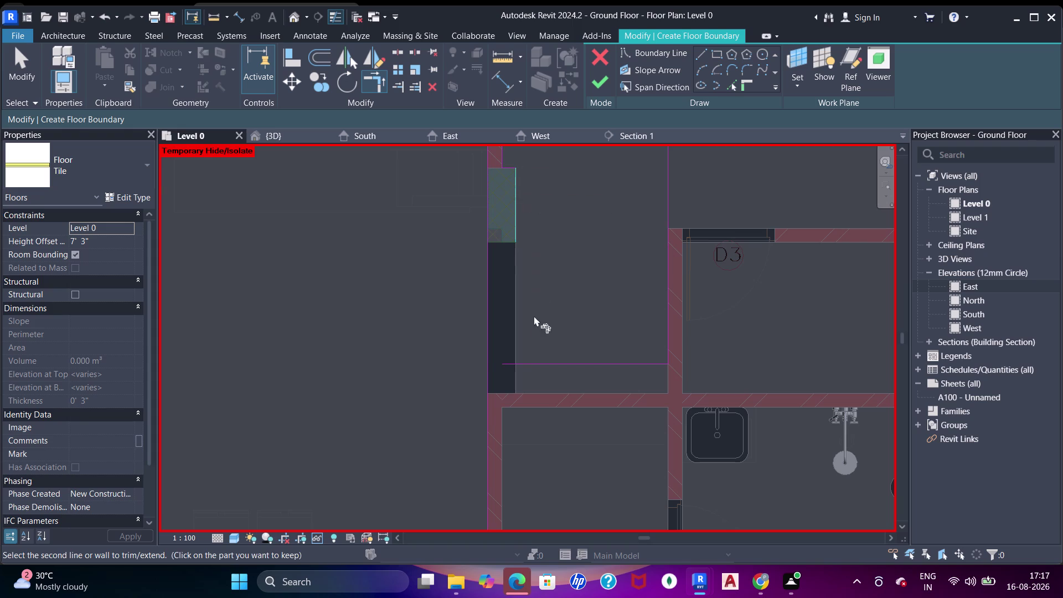
click(538, 361)
Align a boundary line to the wall face using AL.
key(Escape)
key(Escape)
key(a)
key(a)
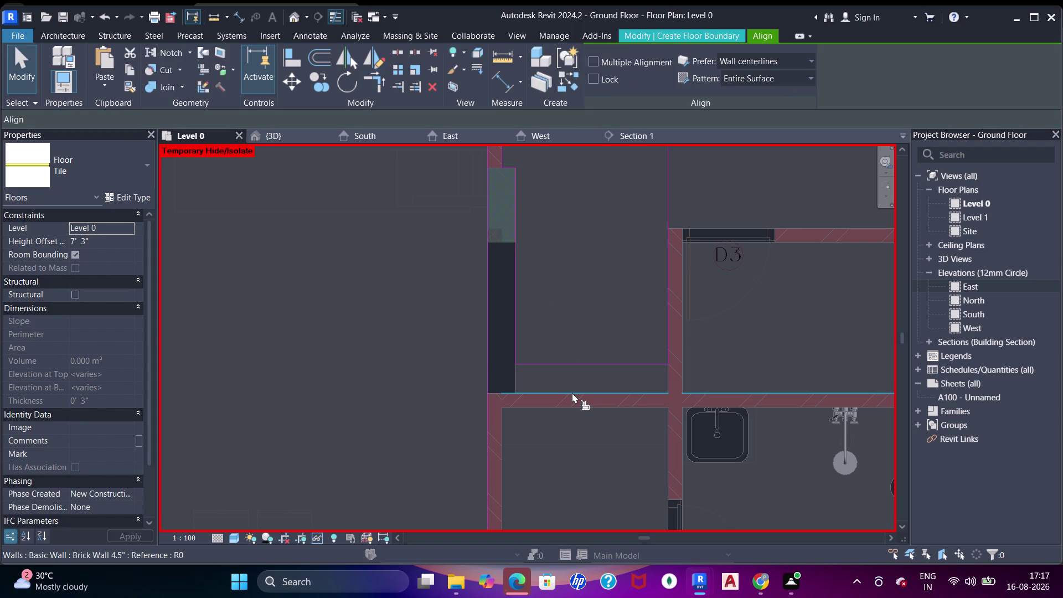
drag(572, 392, 575, 385)
click(579, 365)
scroll(up, 3)
middle_drag(626, 266, 613, 381)
key(Escape)
key(Escape)
Pick further wall edges as boundary lines along the room wall.
middle_drag(625, 316, 580, 336)
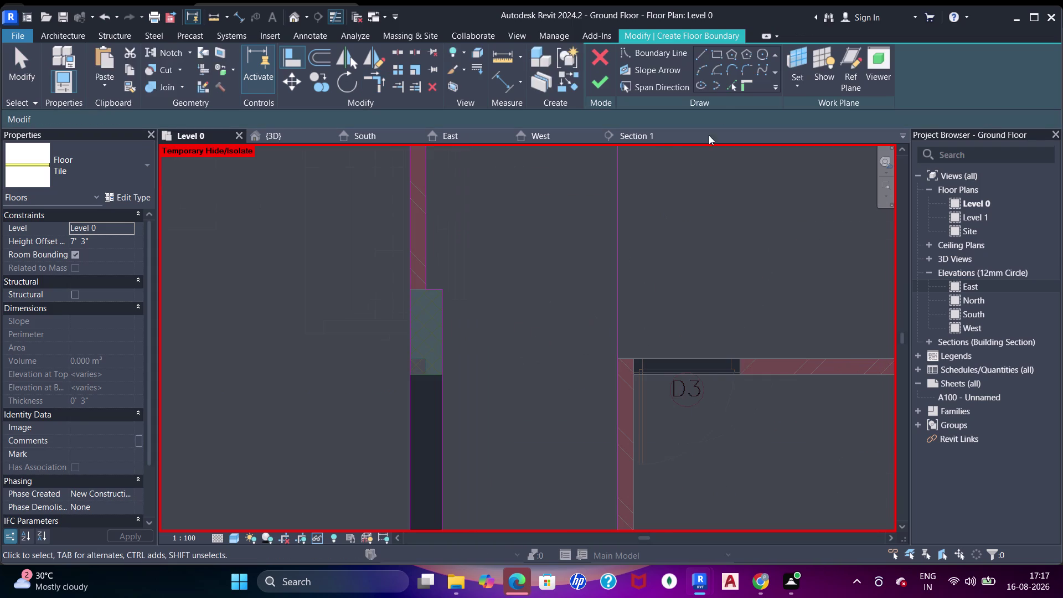
click(731, 82)
click(752, 362)
scroll(down, 3)
middle_drag(750, 310, 631, 364)
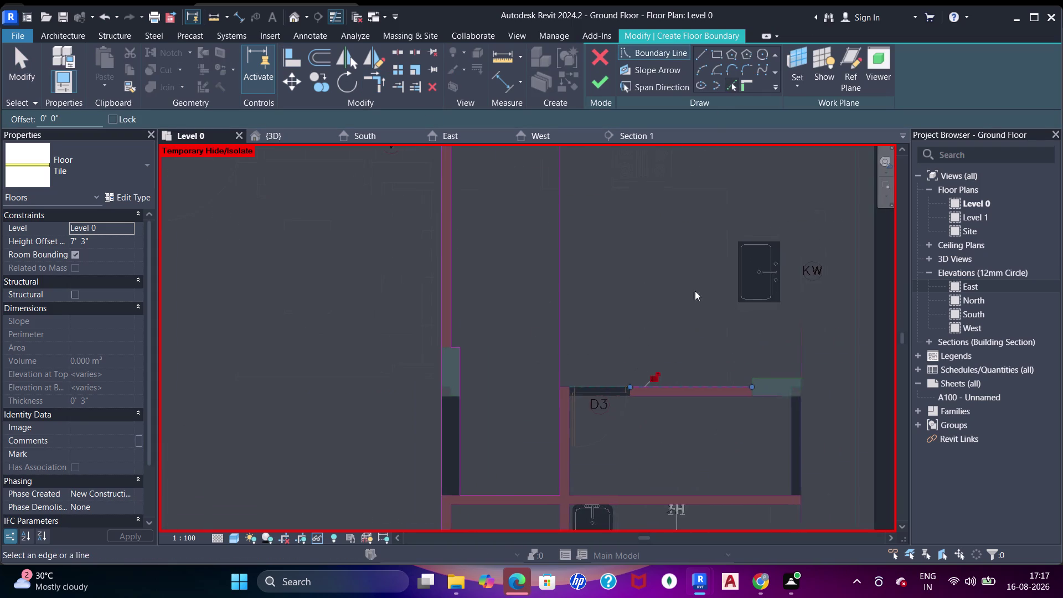
middle_drag(706, 267, 668, 362)
drag(744, 289, 738, 286)
Trim another pair of boundary lines to a corner, undoing the last trim.
key(Escape)
key(Escape)
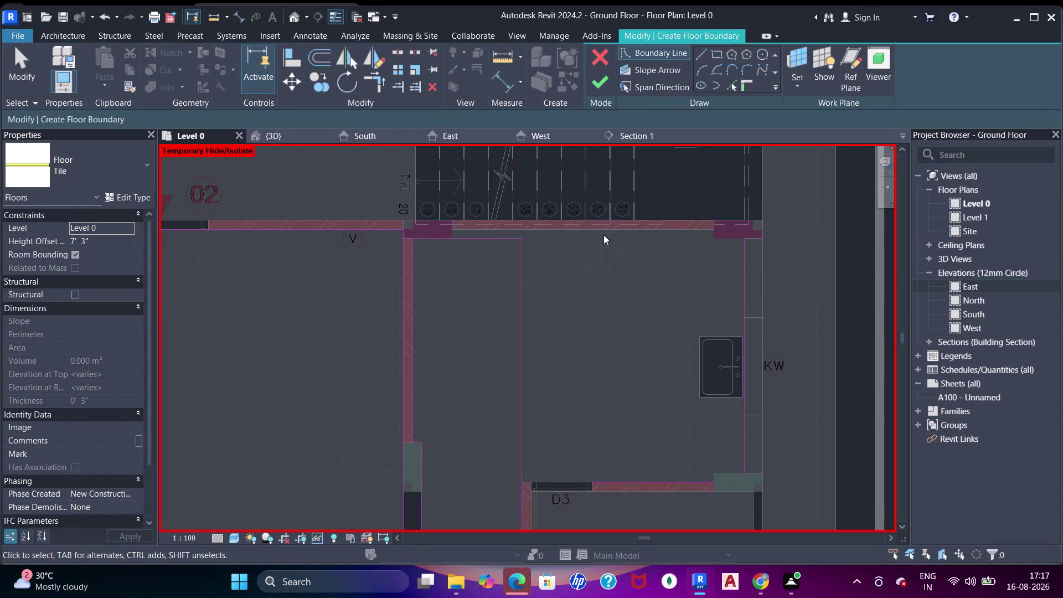
key(t)
key(r)
click(520, 412)
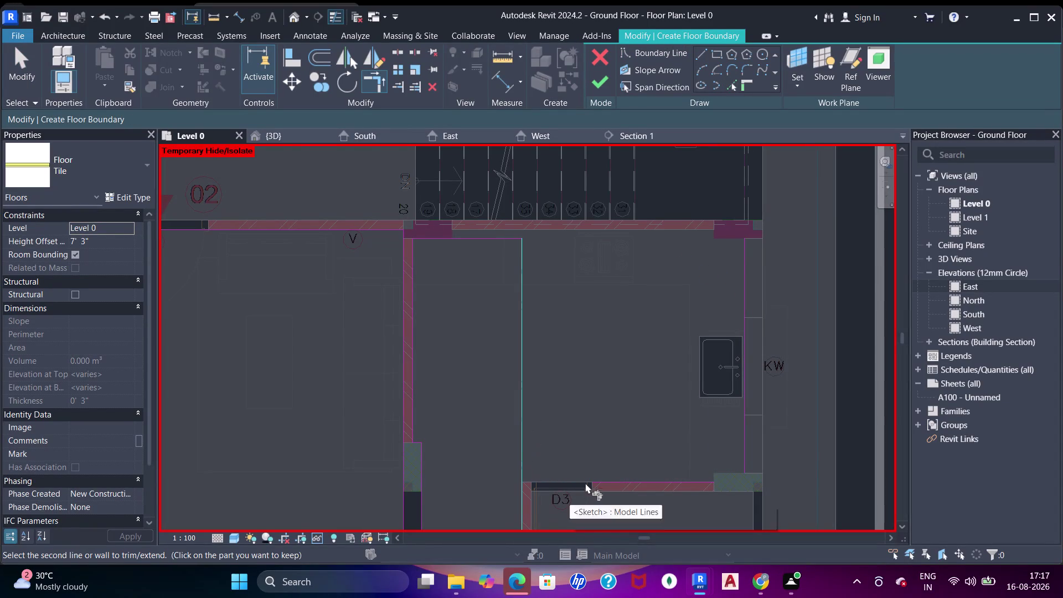
click(603, 476)
middle_drag(595, 451, 632, 249)
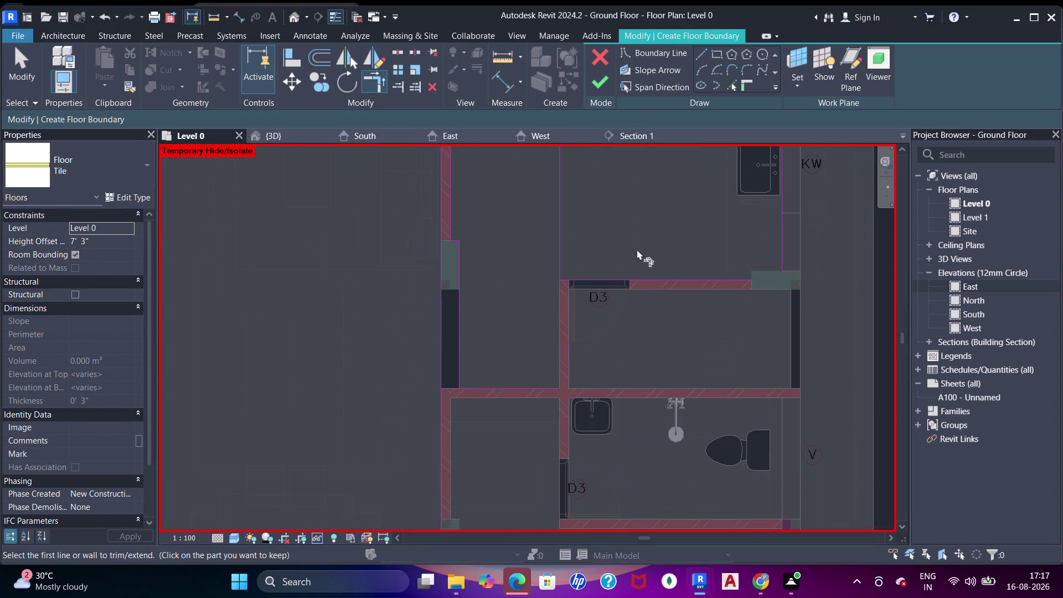
key(ctrl+z)
scroll(down, 3)
middle_drag(544, 369, 547, 279)
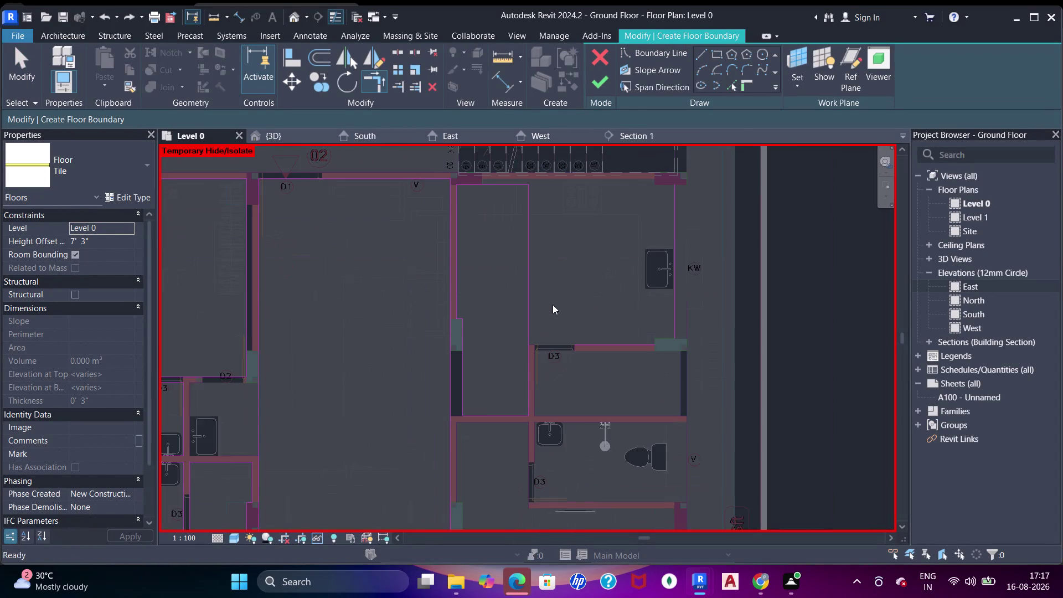
Pick wall edges near KW and the doorway gap as boundary lines.
drag(529, 382, 543, 383)
click(608, 335)
scroll(down, 3)
middle_drag(654, 244, 635, 298)
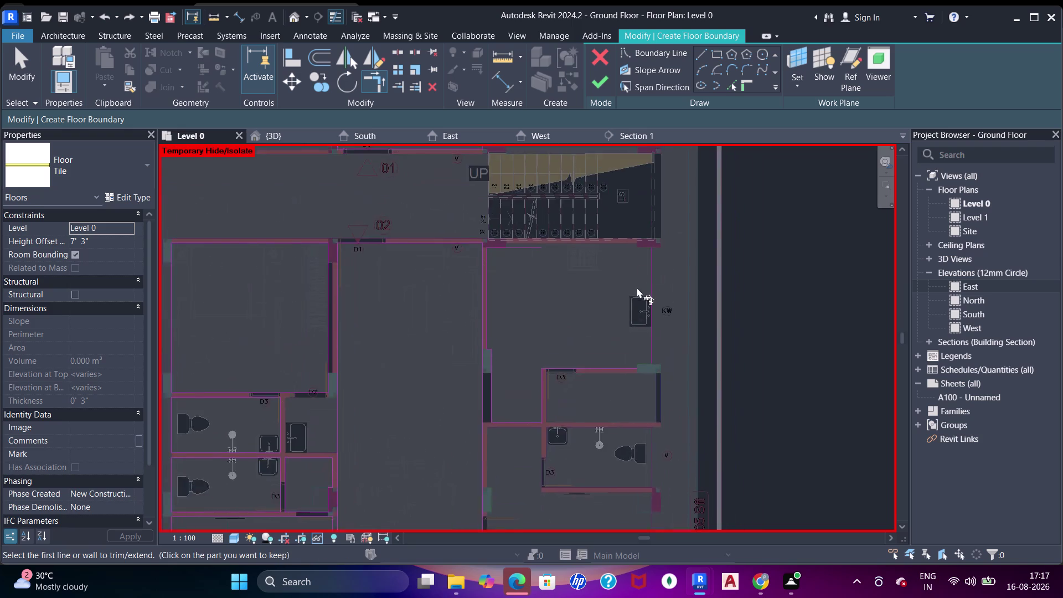
scroll(up, 3)
scroll(up, 3)
click(734, 81)
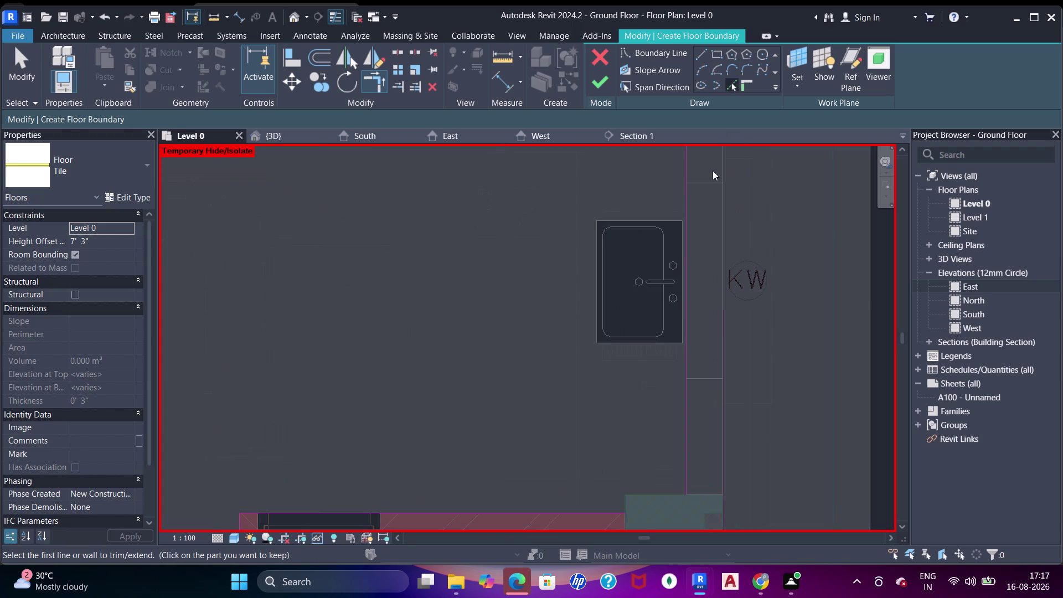
middle_drag(670, 328, 686, 230)
click(645, 407)
click(654, 398)
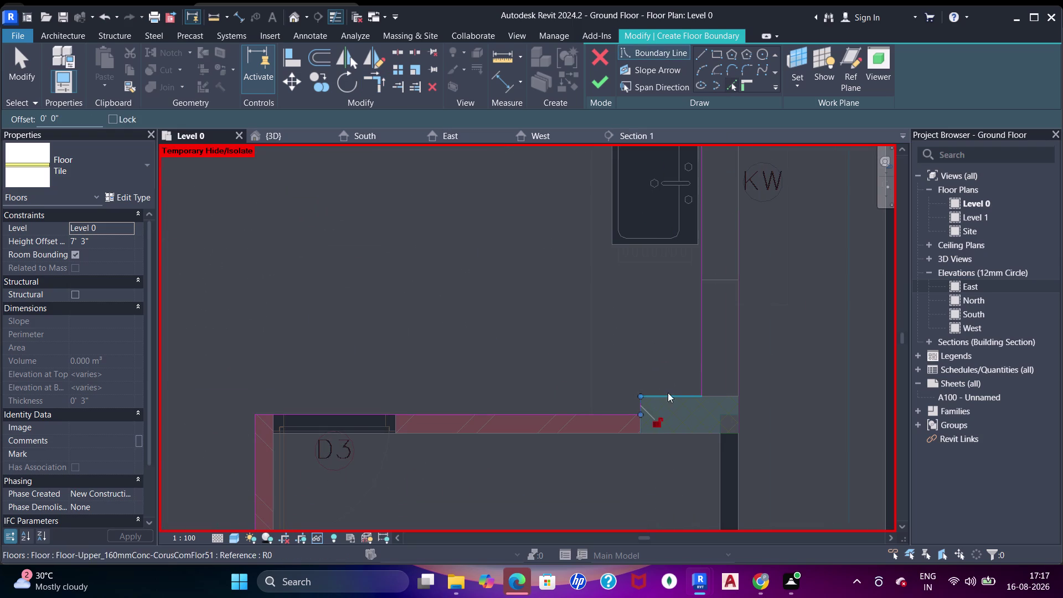
key(Escape)
key(Escape)
Pick the corridor wall edges as tile floor boundary lines.
middle_drag(648, 265, 708, 434)
scroll(down, 3)
middle_drag(669, 331, 720, 389)
scroll(down, 3)
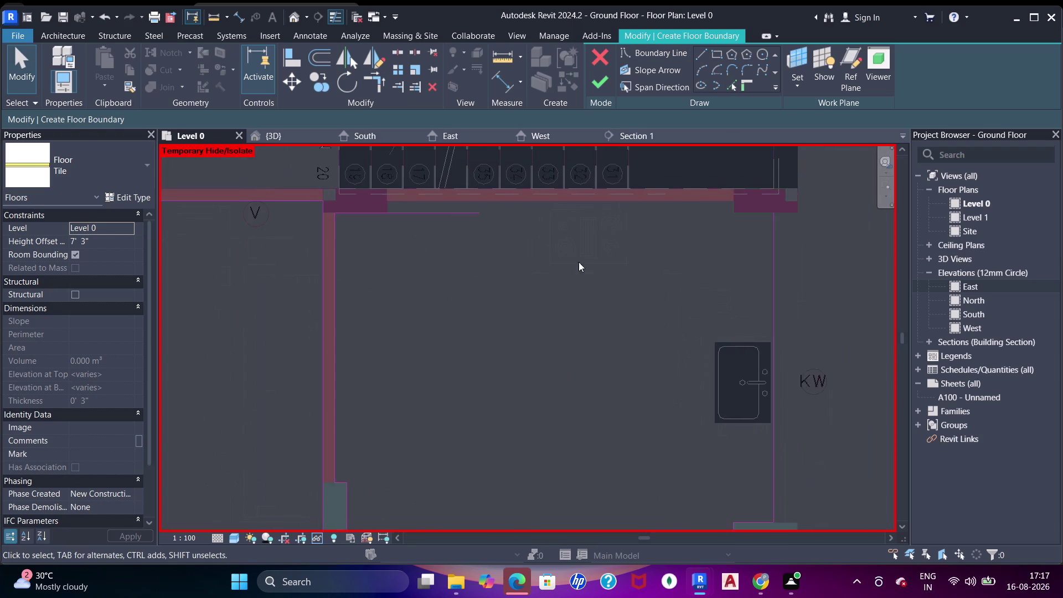
middle_drag(588, 305, 611, 330)
scroll(up, 3)
middle_drag(740, 267, 732, 277)
click(735, 84)
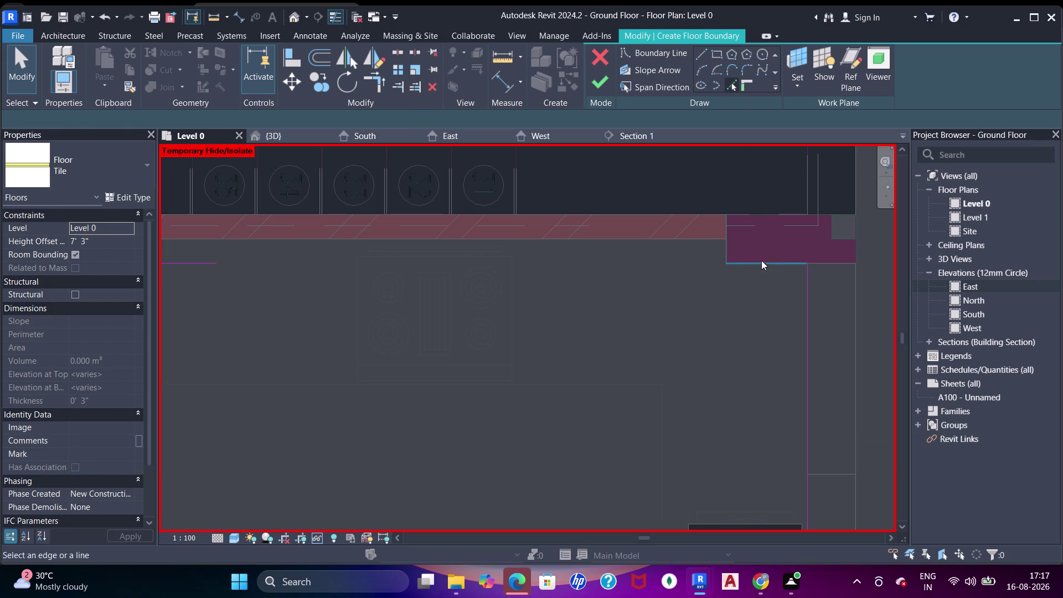
click(762, 266)
click(722, 248)
click(698, 240)
scroll(down, 3)
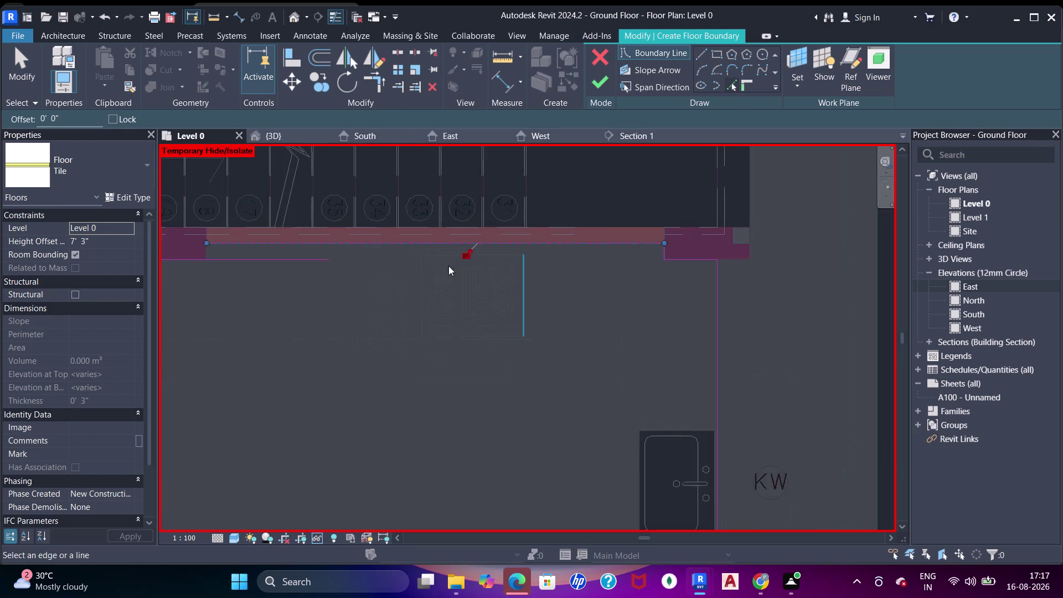
middle_drag(449, 286, 582, 285)
scroll(up, 3)
middle_drag(369, 301, 461, 297)
click(411, 234)
Trim the new corridor boundary lines into a corner with TR.
key(Escape)
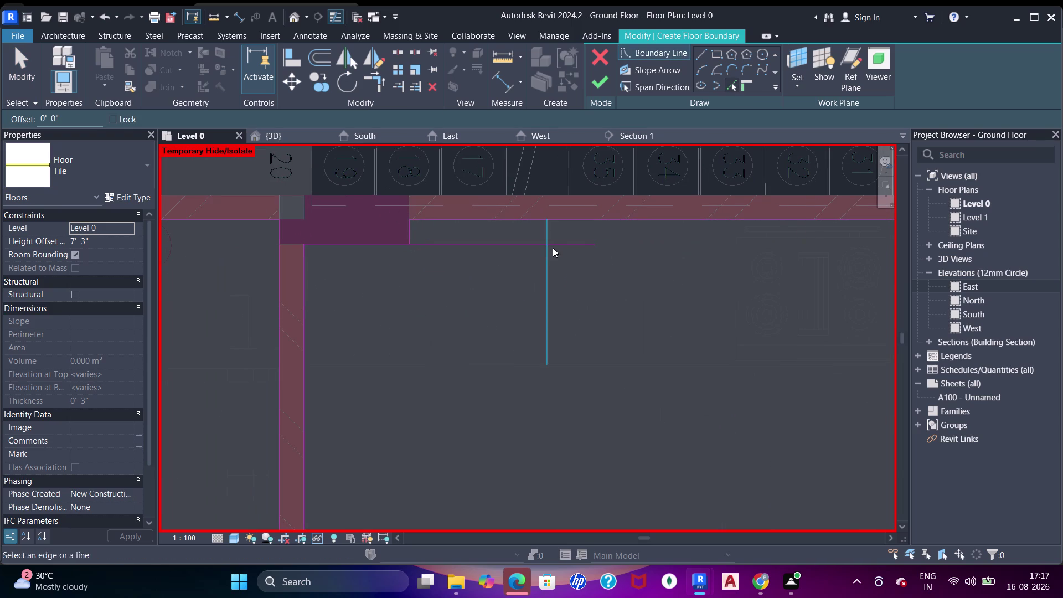
key(Escape)
key(t)
key(r)
click(413, 229)
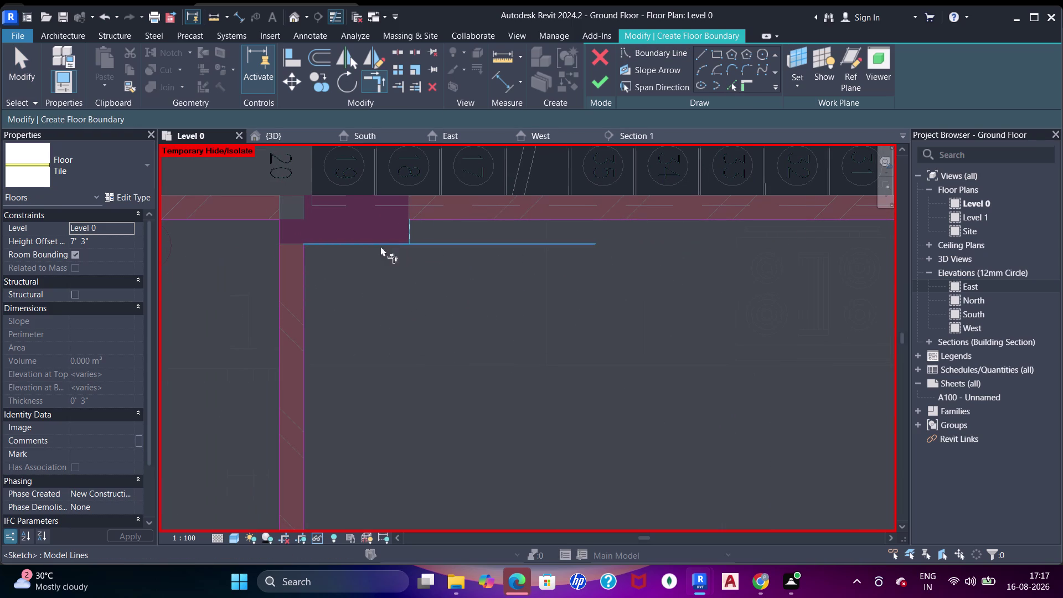
click(380, 246)
scroll(down, 3)
middle_drag(771, 252, 551, 230)
scroll(up, 3)
scroll(down, 3)
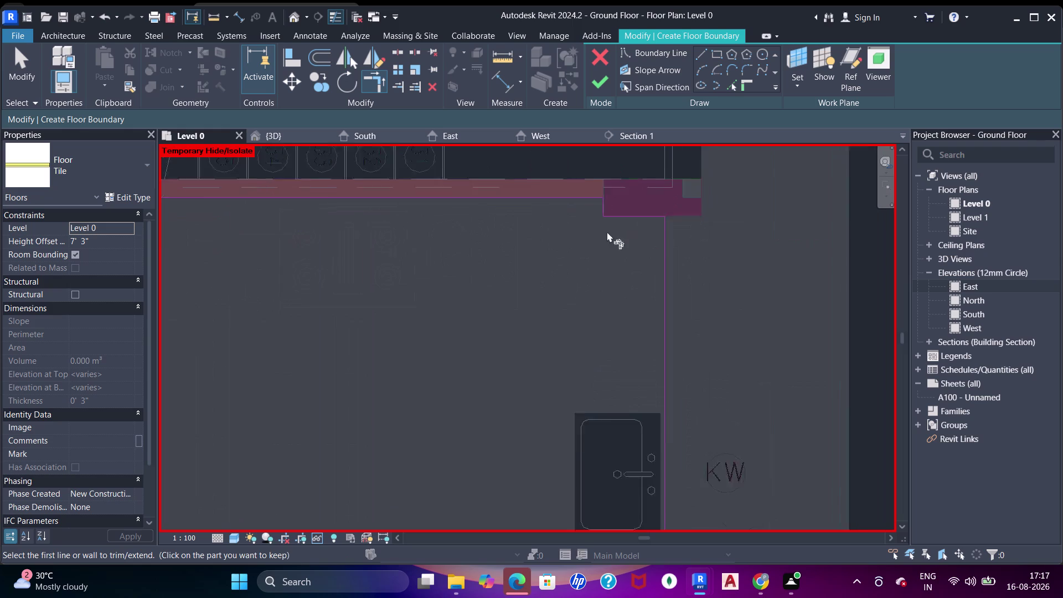
scroll(down, 3)
middle_drag(550, 266, 644, 225)
scroll(down, 3)
middle_drag(641, 302, 667, 213)
scroll(up, 3)
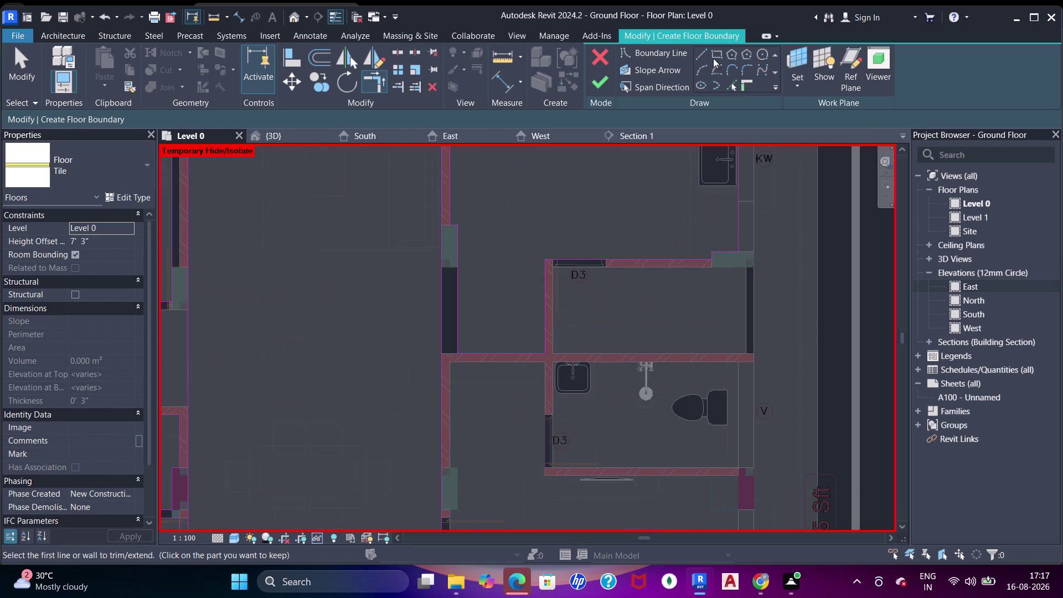
Sketch a rectangular boundary loop between wall corners of the D3 toilet room.
click(715, 54)
scroll(up, 3)
middle_drag(691, 335, 588, 349)
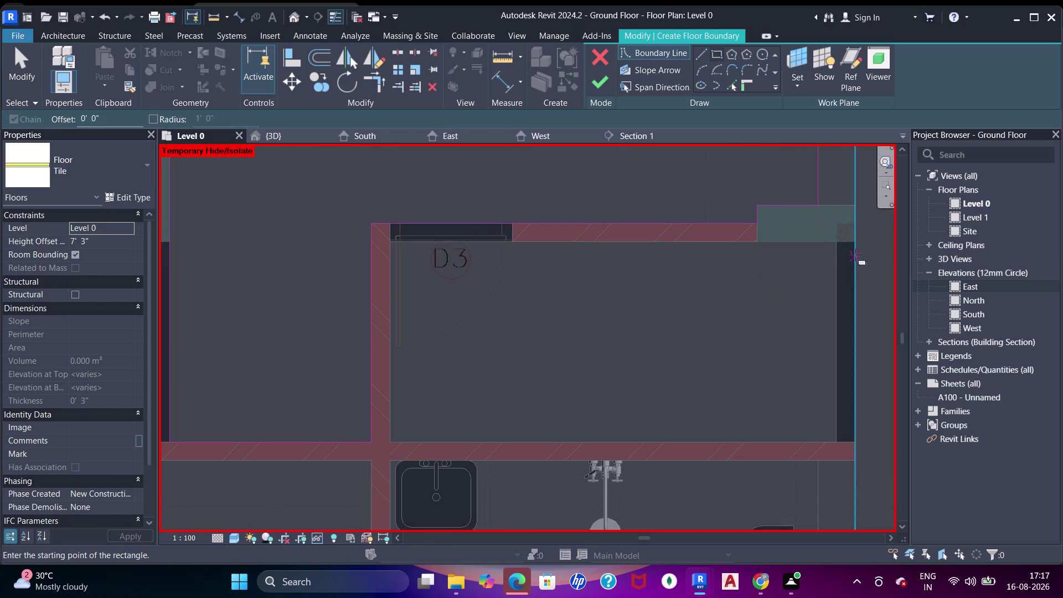
click(833, 244)
click(389, 438)
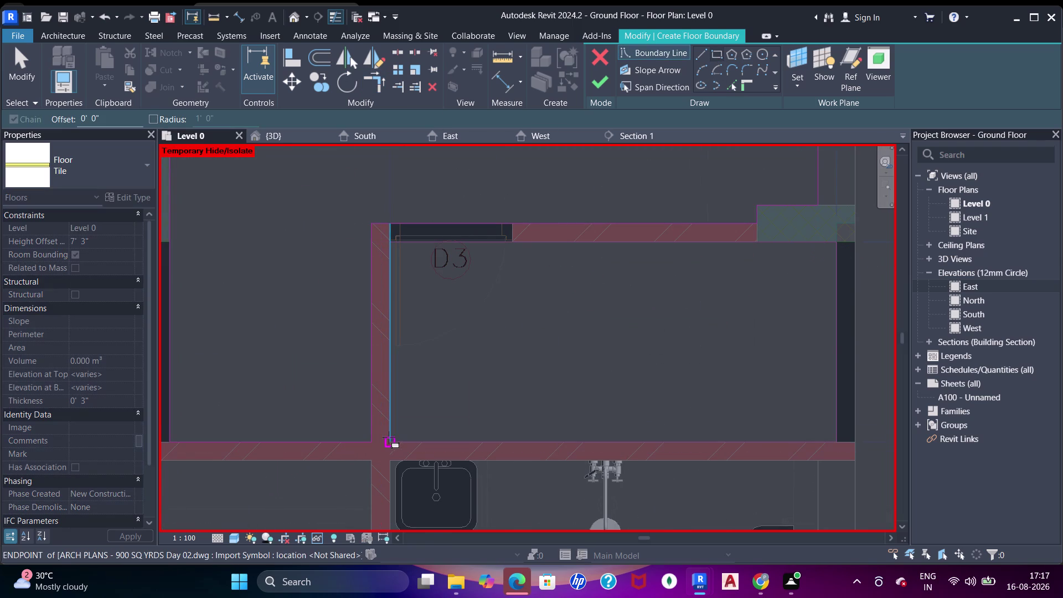
scroll(down, 3)
middle_drag(518, 396, 537, 274)
scroll(up, 3)
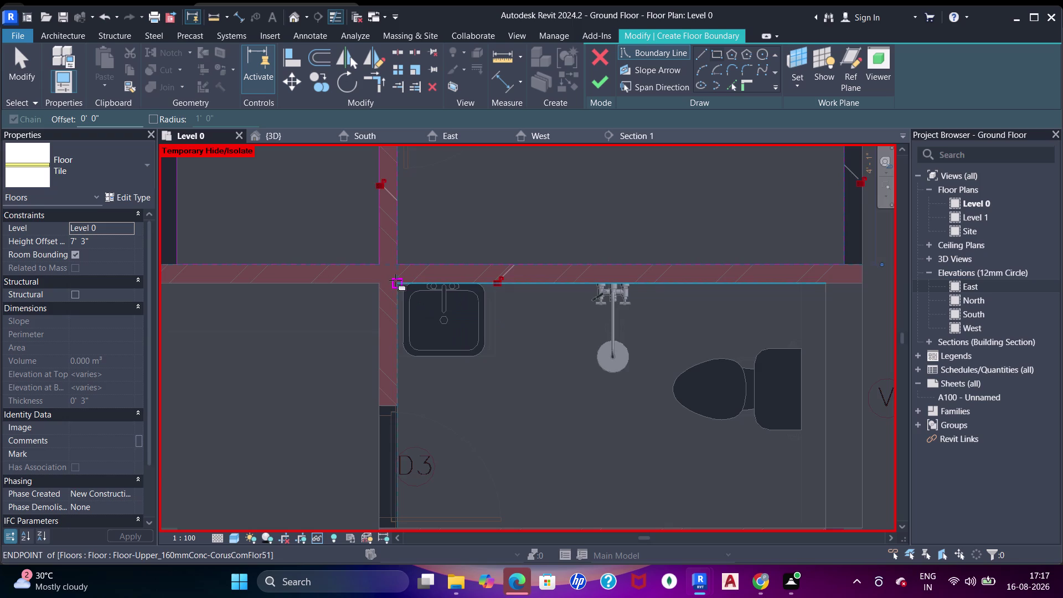
click(395, 280)
middle_drag(720, 457, 565, 348)
click(665, 415)
scroll(down, 3)
middle_drag(590, 406, 717, 304)
middle_drag(412, 262, 451, 325)
click(382, 205)
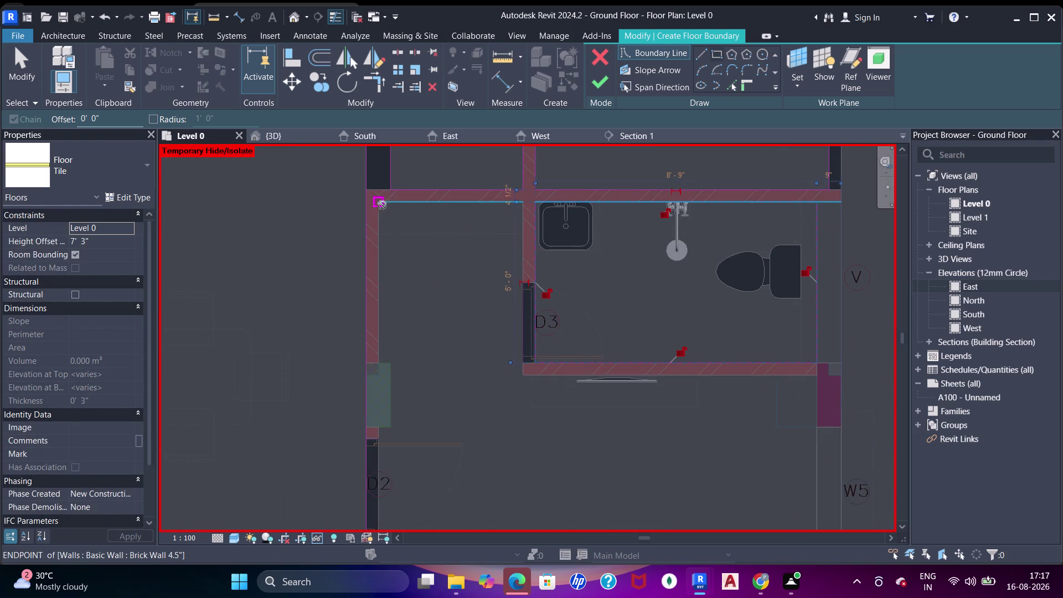
Complete the rectangular boundary for the room above W5 and exit drawing.
middle_drag(436, 436, 490, 203)
middle_drag(625, 404, 577, 173)
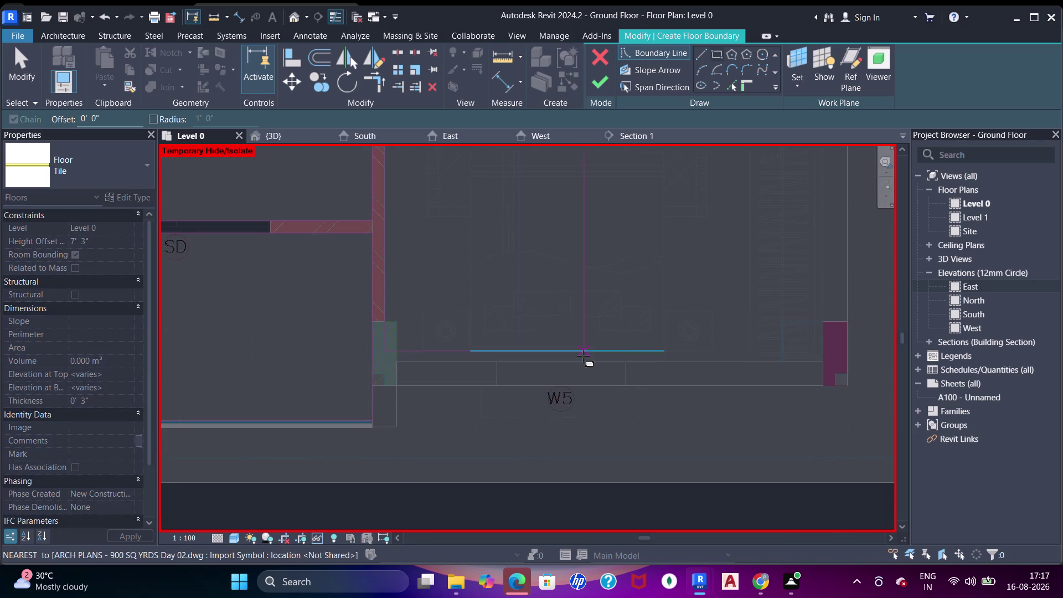
click(581, 357)
middle_drag(573, 289, 591, 371)
key(Escape)
key(Escape)
key(Escape)
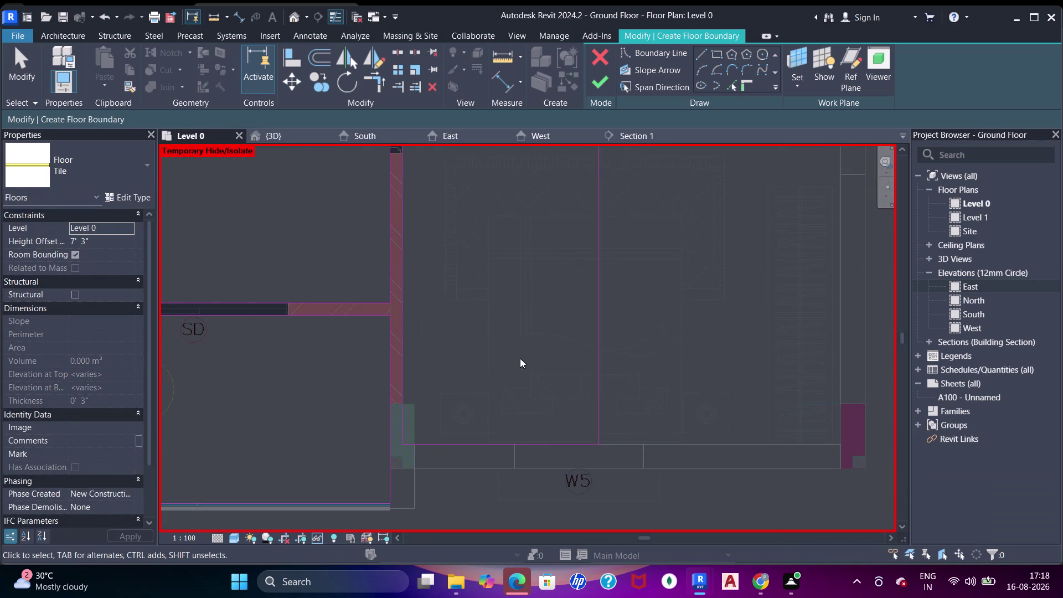
Pick the wall edges beside the doorway as floor boundary lines.
drag(729, 87, 721, 94)
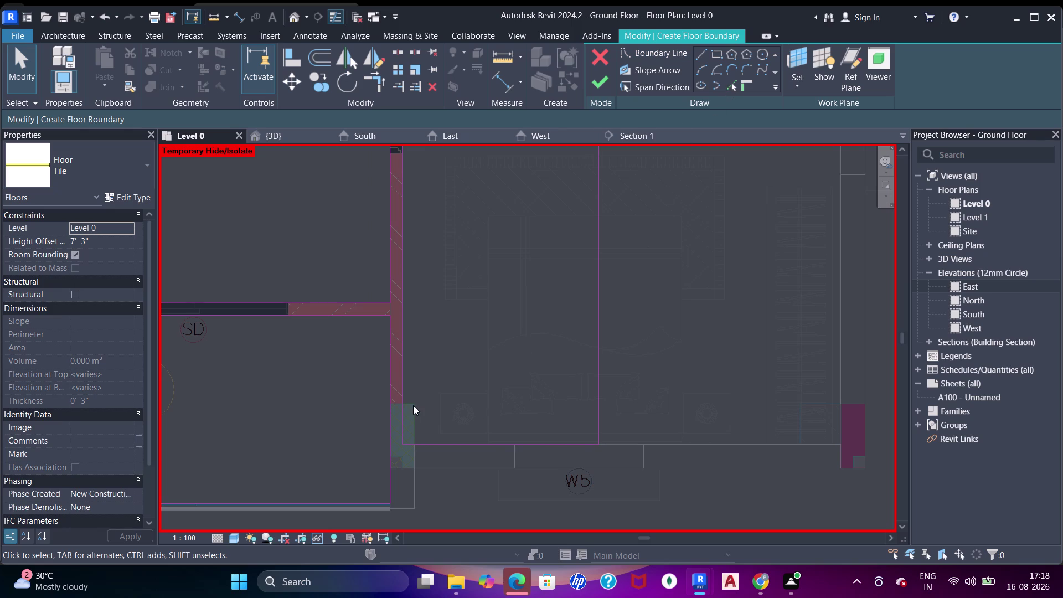
click(412, 404)
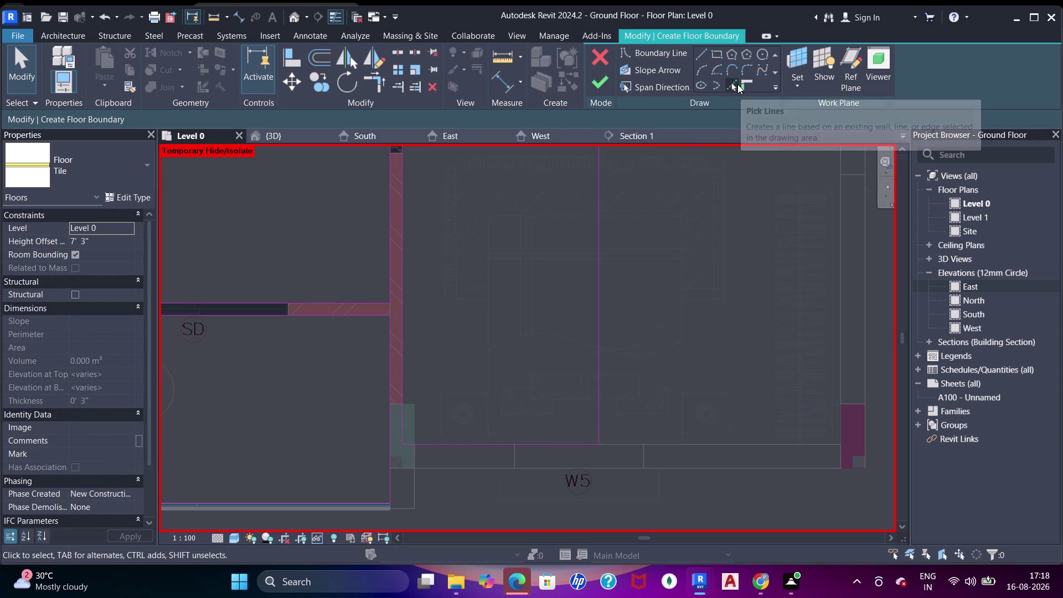
click(737, 85)
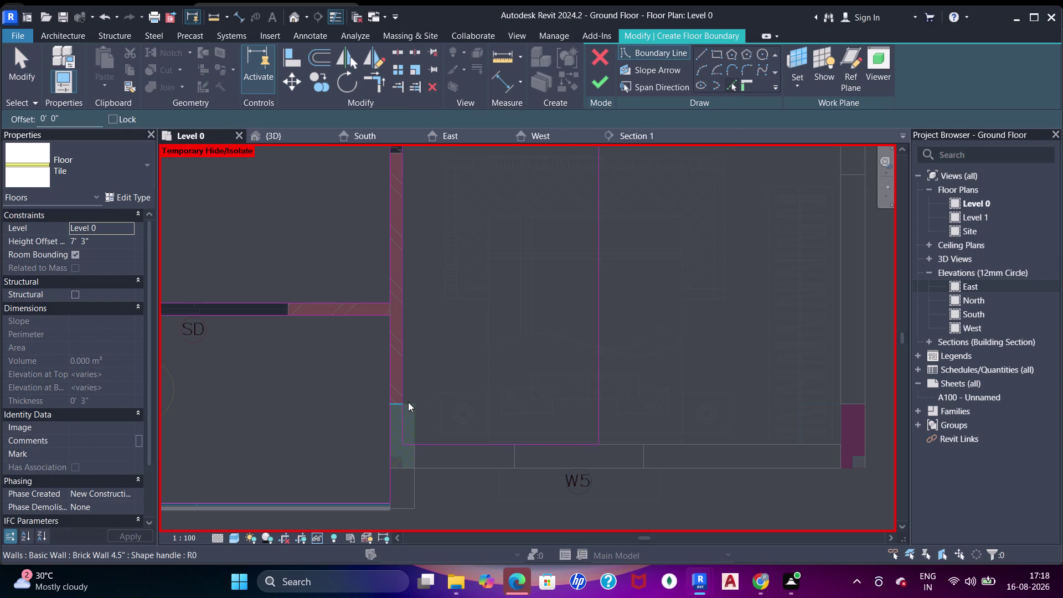
scroll(up, 3)
click(415, 402)
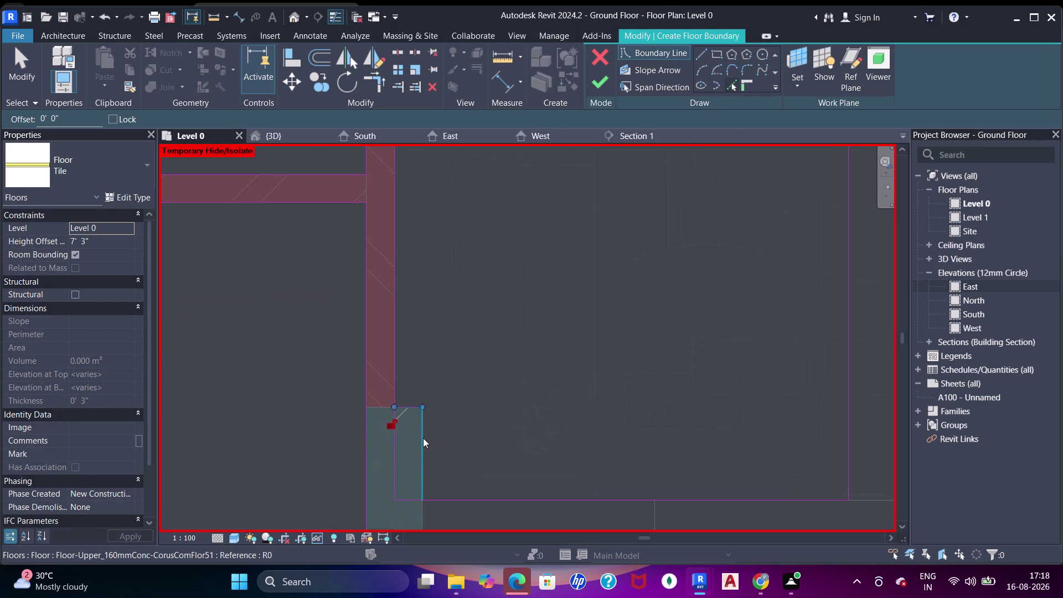
click(423, 438)
Trim the boundary lines beside the doorway into corners with TR.
key(Escape)
key(Escape)
key(t)
key(r)
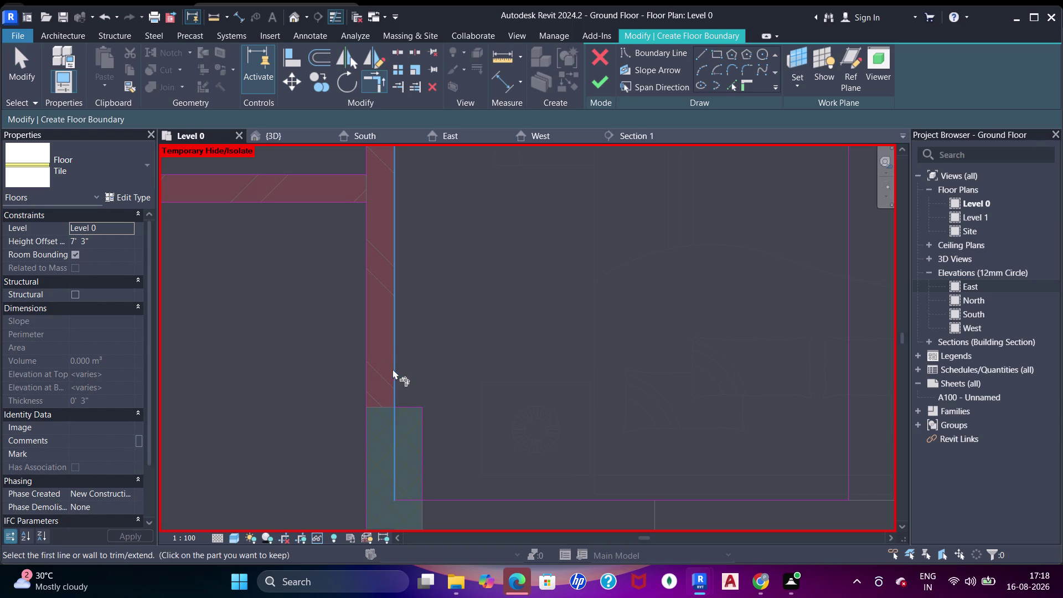
click(393, 370)
click(414, 410)
click(425, 425)
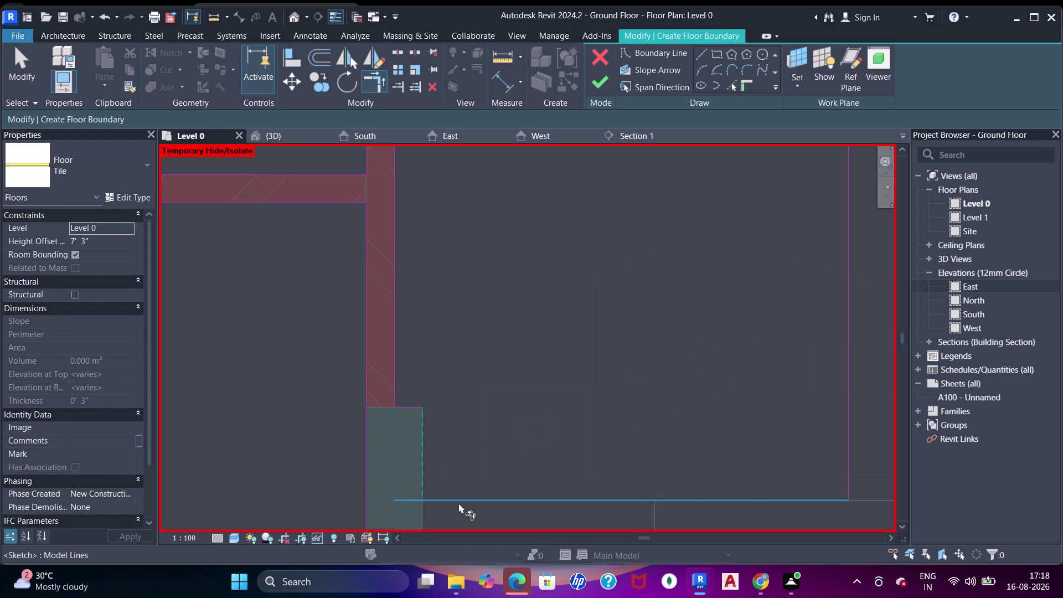
click(459, 503)
Pick the D2 doorway gap edges as floor boundary lines.
scroll(down, 3)
middle_drag(580, 451, 560, 320)
scroll(down, 3)
middle_click(579, 318)
middle_drag(698, 265, 645, 409)
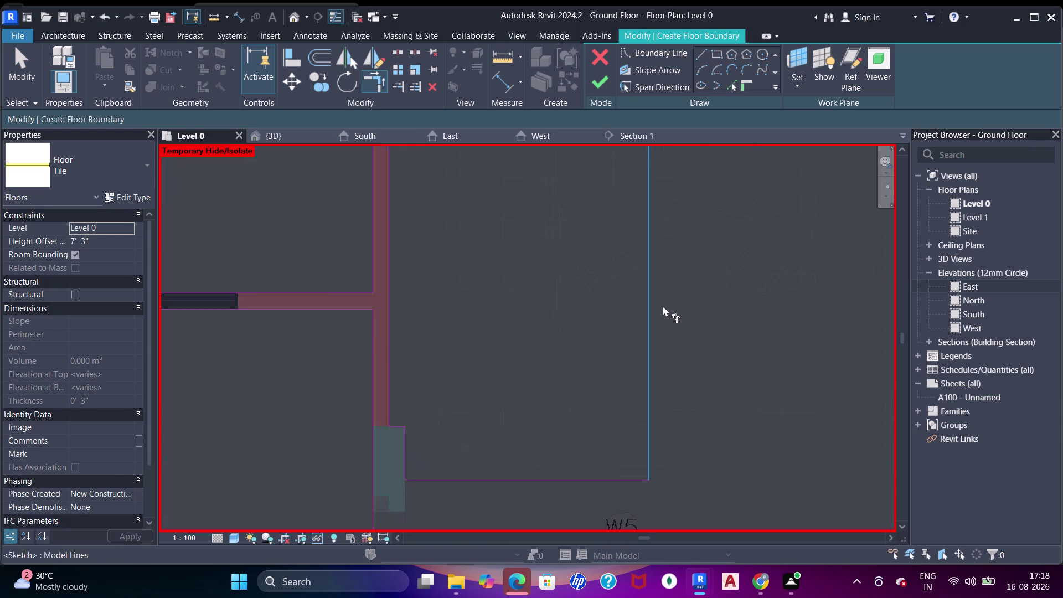
scroll(down, 3)
middle_drag(628, 255, 629, 385)
scroll(up, 3)
middle_drag(528, 225, 531, 364)
middle_drag(506, 258, 516, 316)
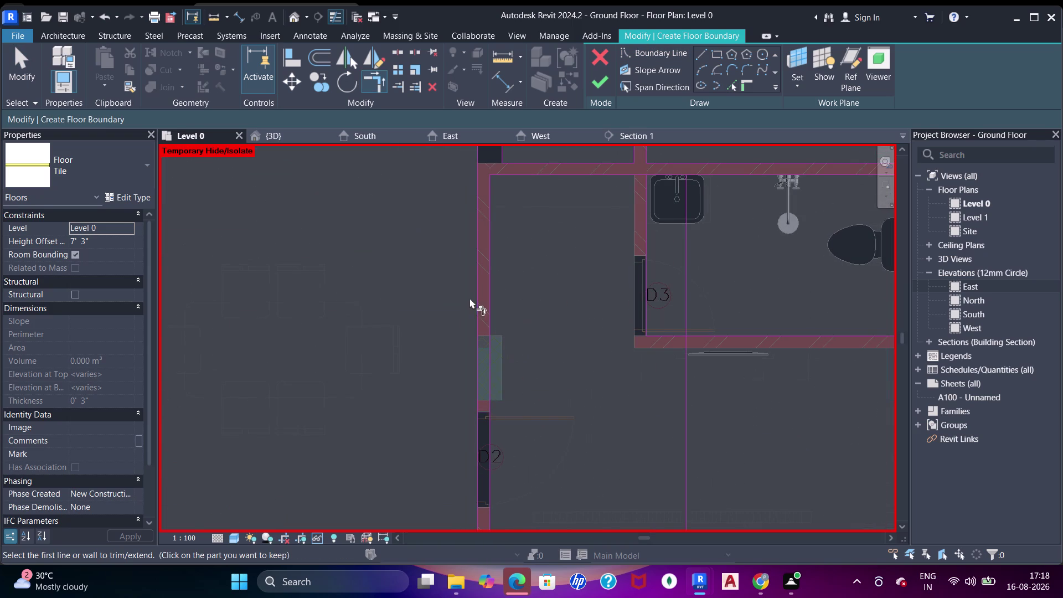
scroll(up, 3)
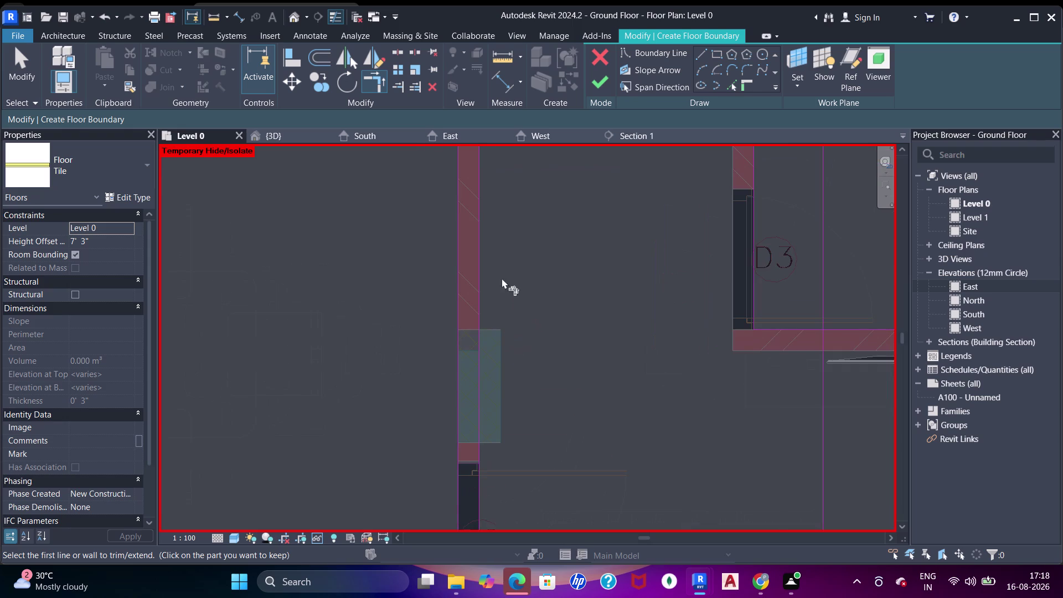
scroll(up, 3)
middle_drag(501, 283, 514, 302)
click(728, 83)
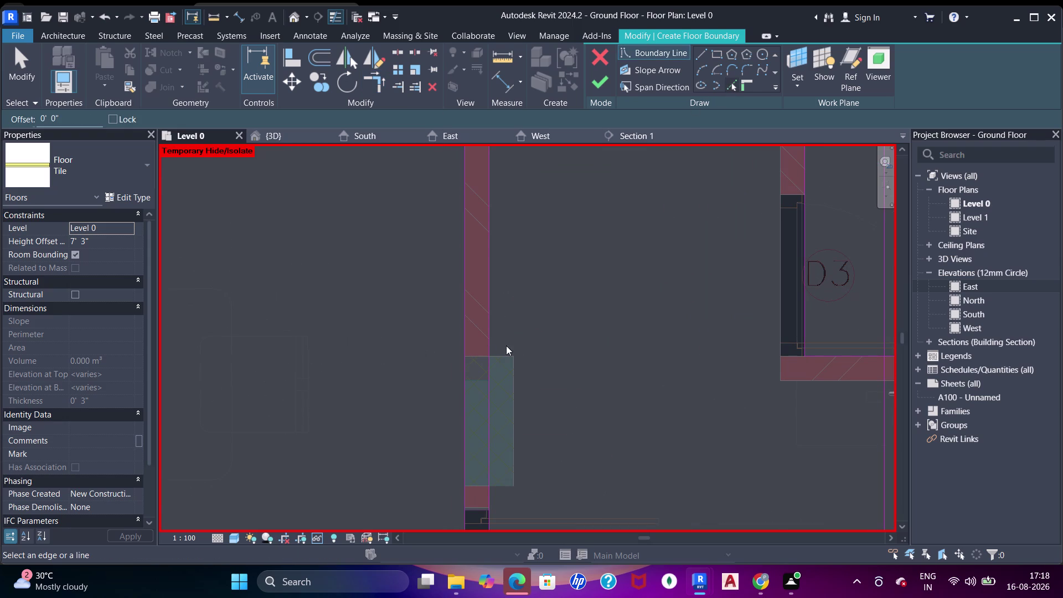
click(501, 354)
click(516, 389)
click(497, 487)
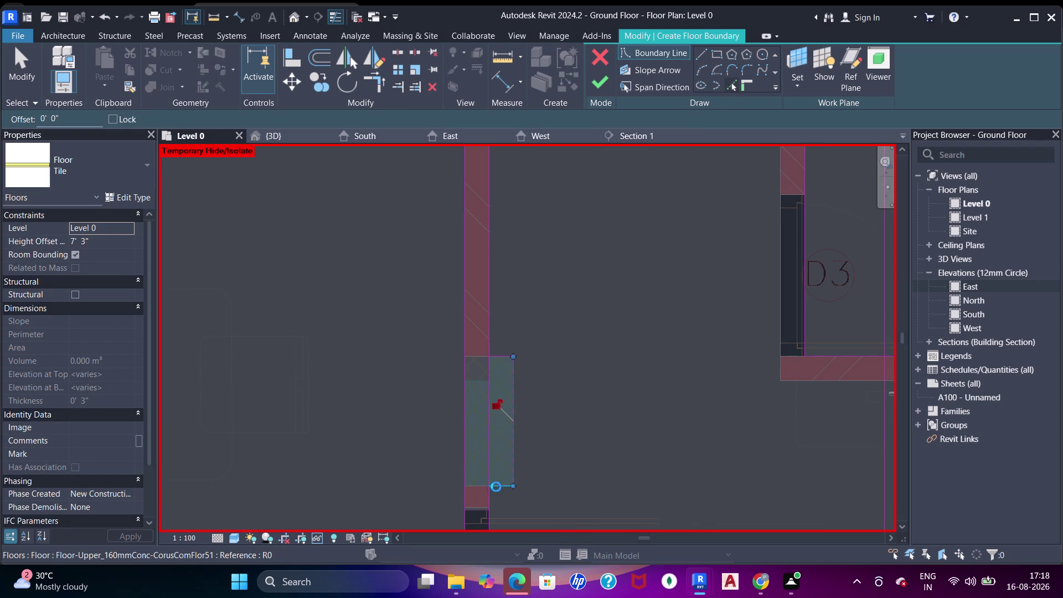
Trim the doorway boundary line into a corner and dismiss the warning.
key(Escape)
key(Escape)
key(t)
key(r)
drag(487, 332, 494, 344)
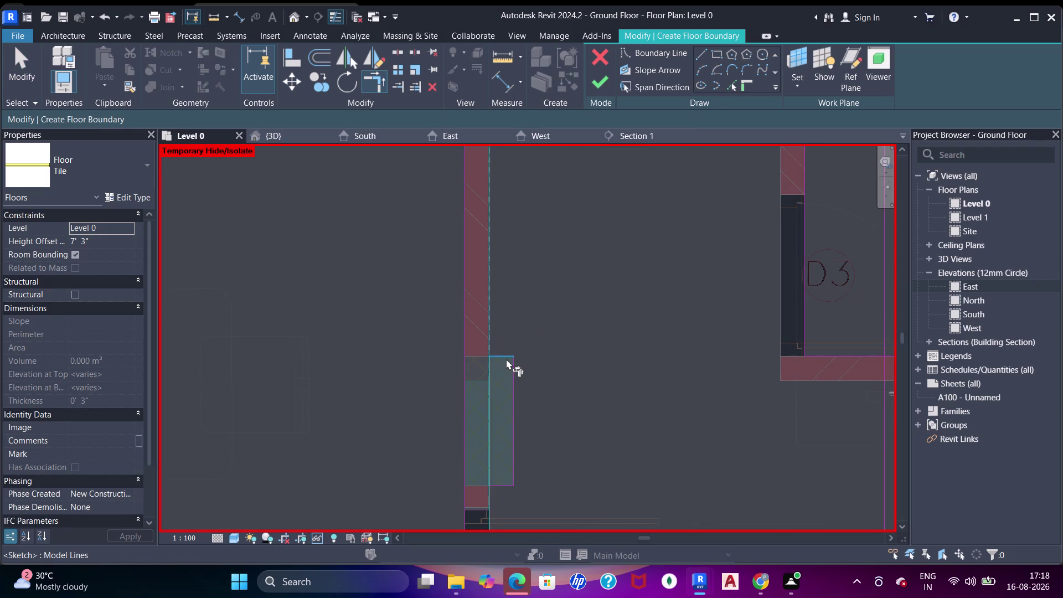
click(505, 357)
drag(831, 538, 815, 537)
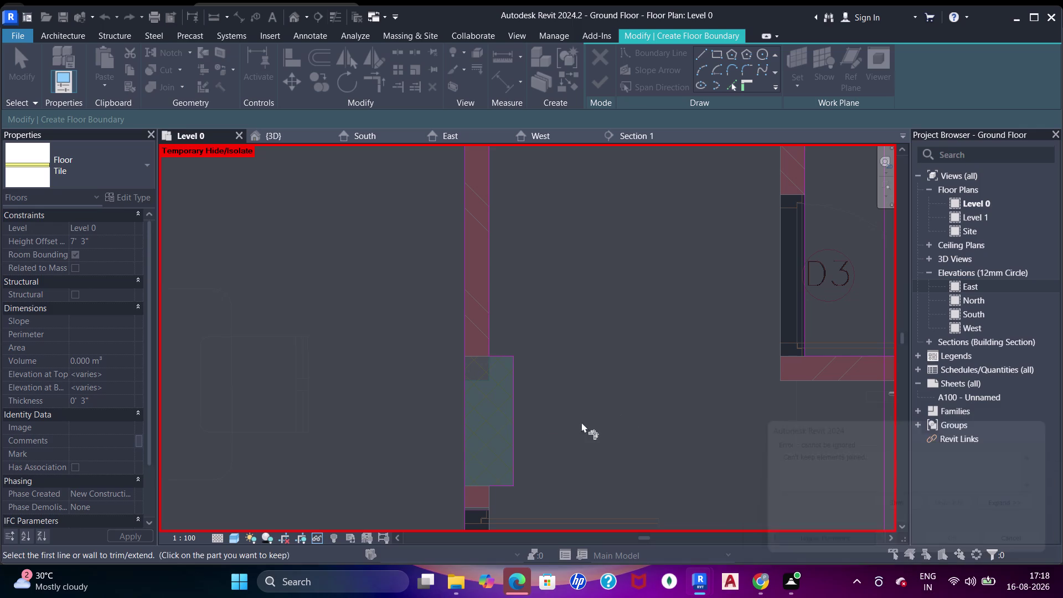
drag(512, 446, 510, 454)
click(500, 482)
Check the SD doorway boundary and cancel the pending boundary pick.
scroll(down, 3)
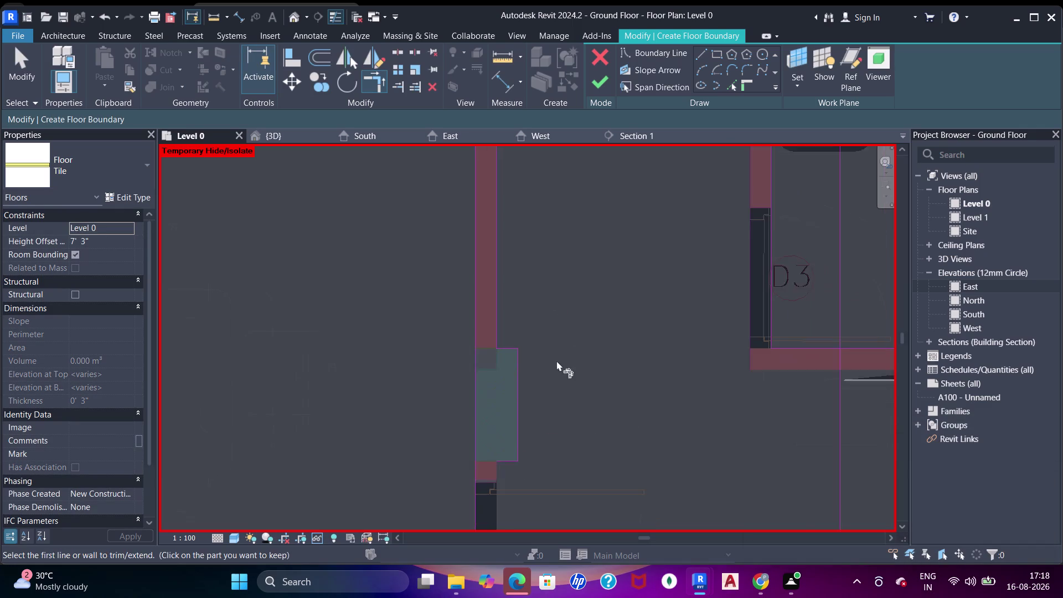
middle_drag(553, 366, 534, 173)
scroll(down, 3)
middle_drag(570, 245, 572, 201)
click(734, 87)
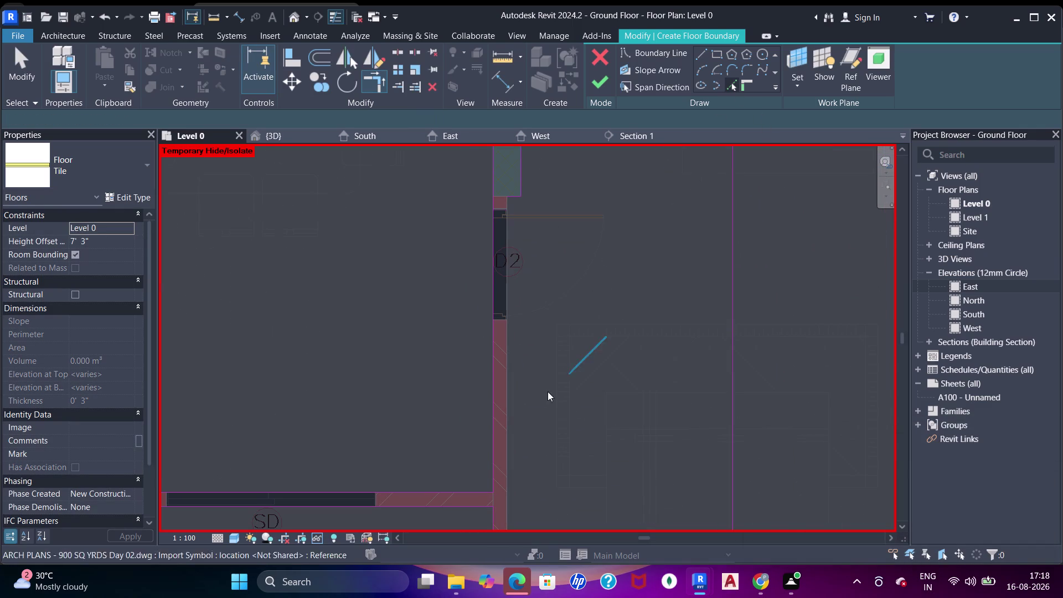
click(512, 403)
key(Escape)
key(Escape)
key(Escape)
Add boundary lines along the walls beside the washroom.
scroll(down, 3)
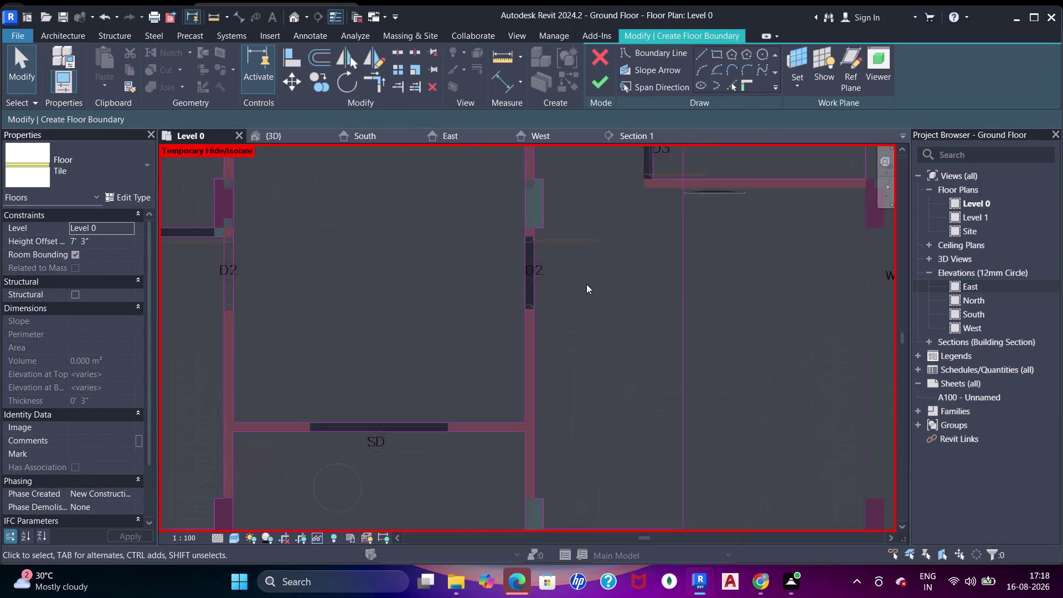
middle_drag(587, 285, 573, 188)
middle_drag(578, 193, 608, 427)
middle_drag(621, 286, 591, 403)
scroll(up, 3)
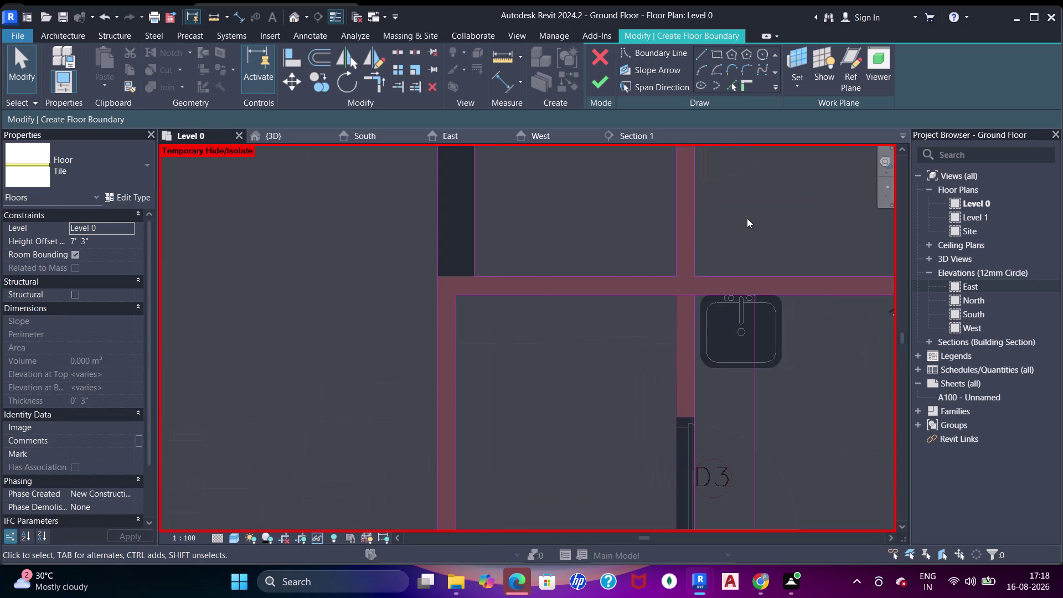
middle_drag(676, 374, 599, 349)
scroll(down, 3)
scroll(down, 3)
middle_click(657, 324)
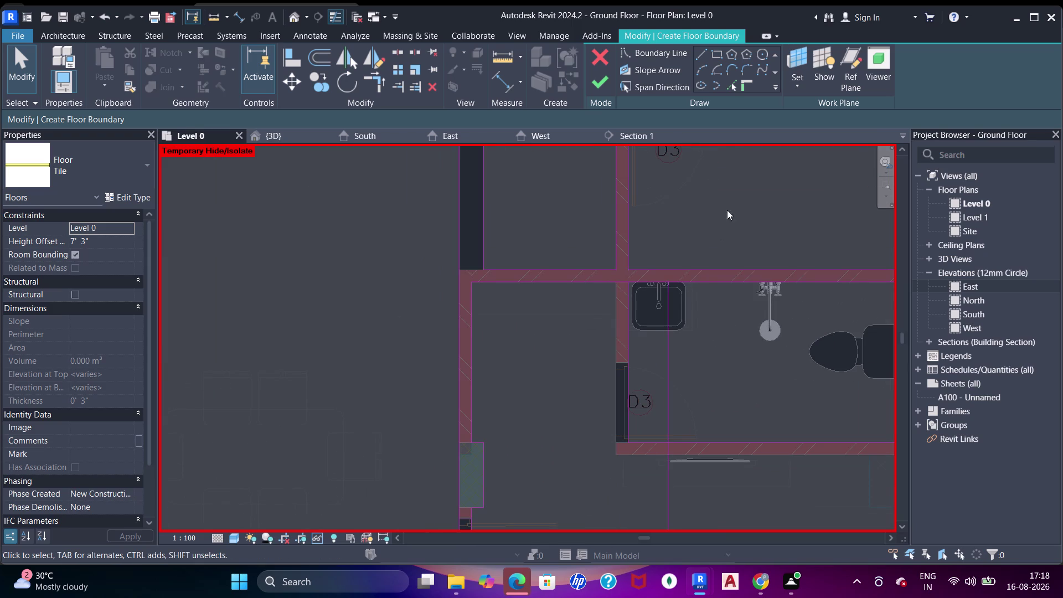
click(734, 81)
click(620, 339)
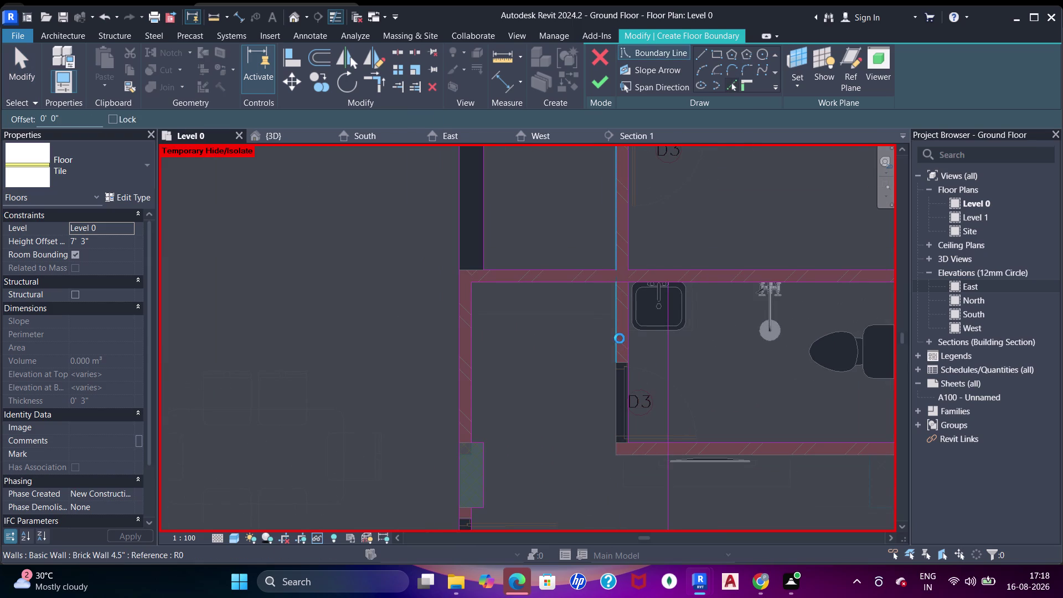
click(637, 457)
Trim the boundary lines beside the washroom into corners with TR.
key(Escape)
key(Escape)
key(t)
key(r)
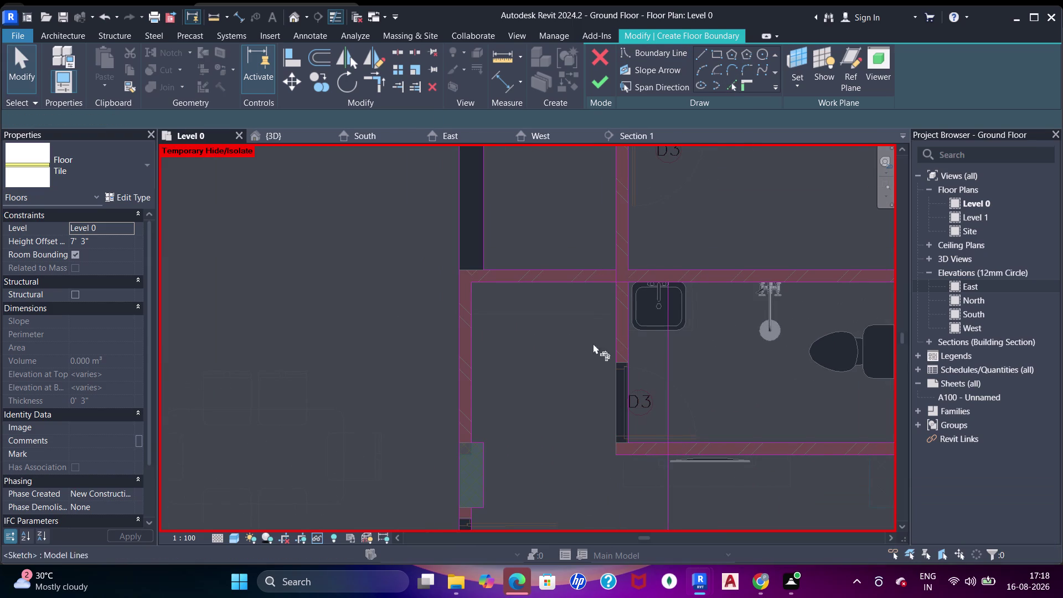
click(597, 282)
click(616, 300)
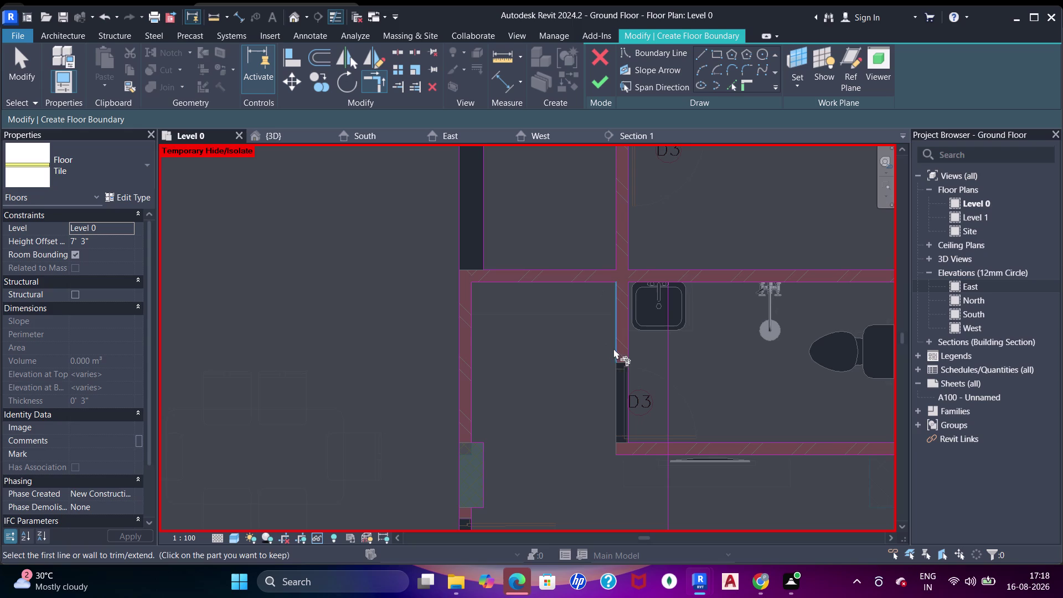
click(615, 356)
click(637, 454)
scroll(down, 3)
middle_drag(666, 385, 652, 385)
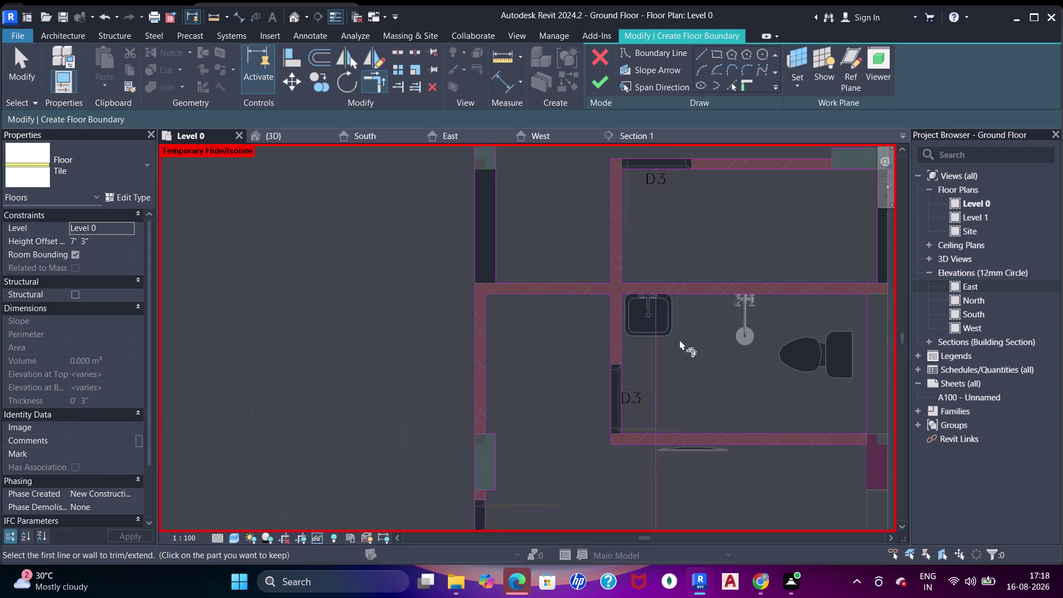
Delete the stray boundary line running through the washroom.
key(Escape)
key(Escape)
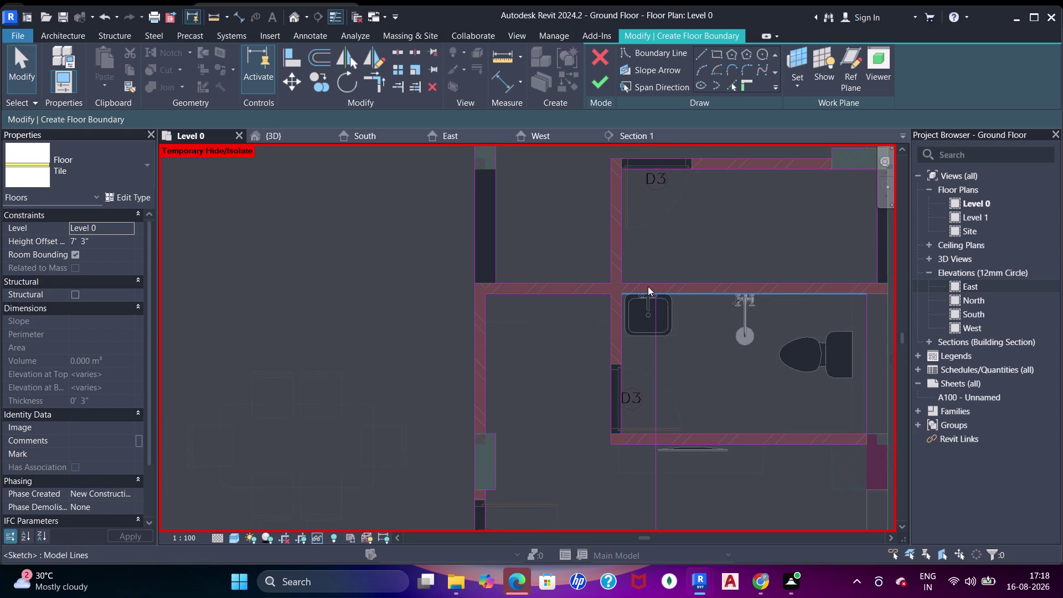
click(660, 358)
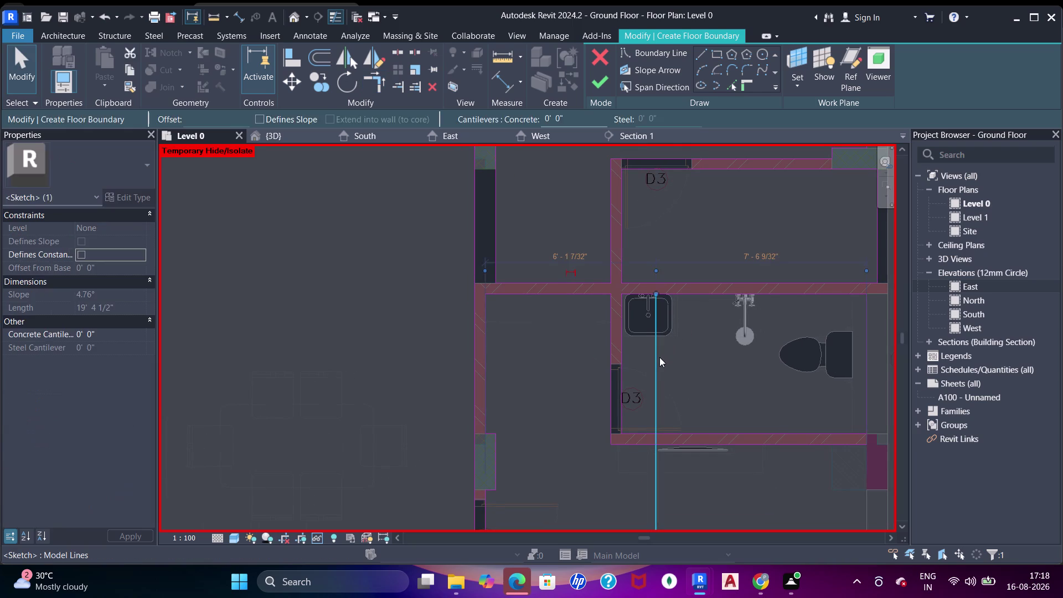
key(Delete)
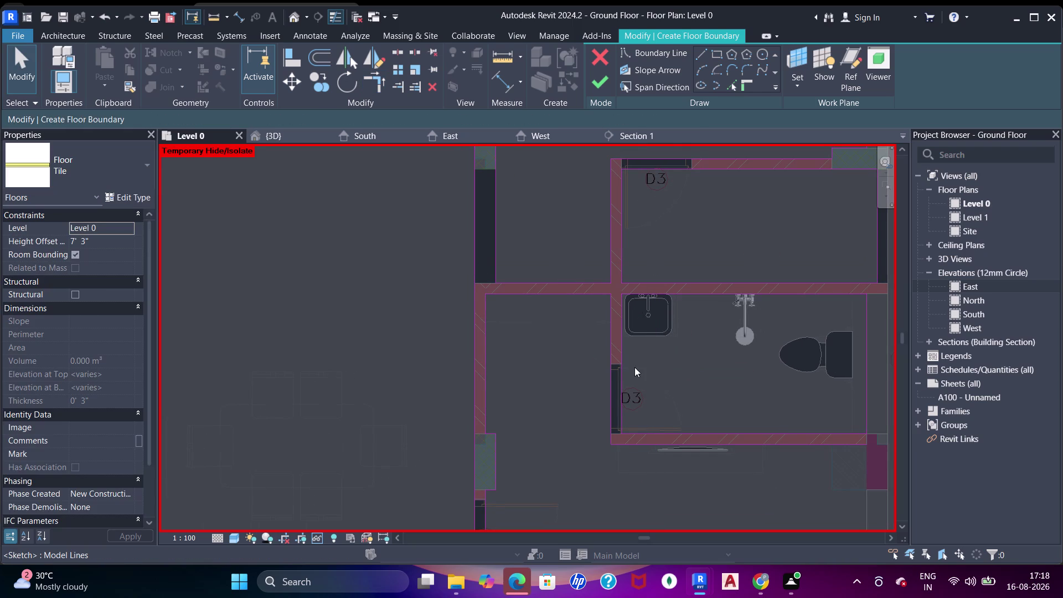
Bring the room below the washroom's lower wall into view.
middle_drag(684, 390, 663, 338)
drag(733, 77, 732, 87)
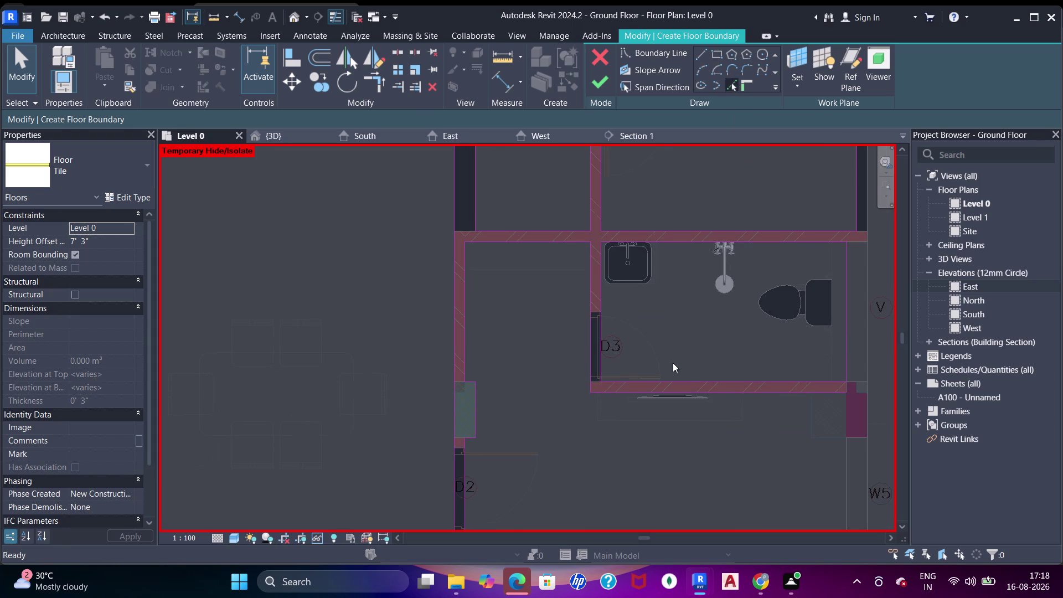
scroll(up, 3)
scroll(down, 3)
middle_drag(687, 407, 582, 362)
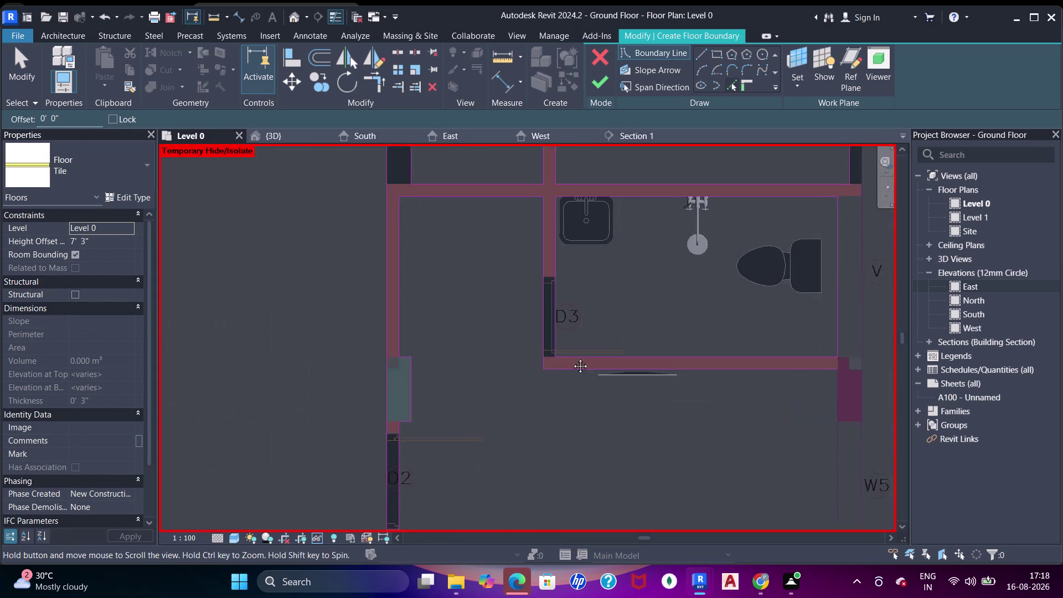
middle_drag(582, 363, 572, 357)
click(759, 403)
Trim the boundary lines of the room below the washroom.
key(Escape)
key(Escape)
key(t)
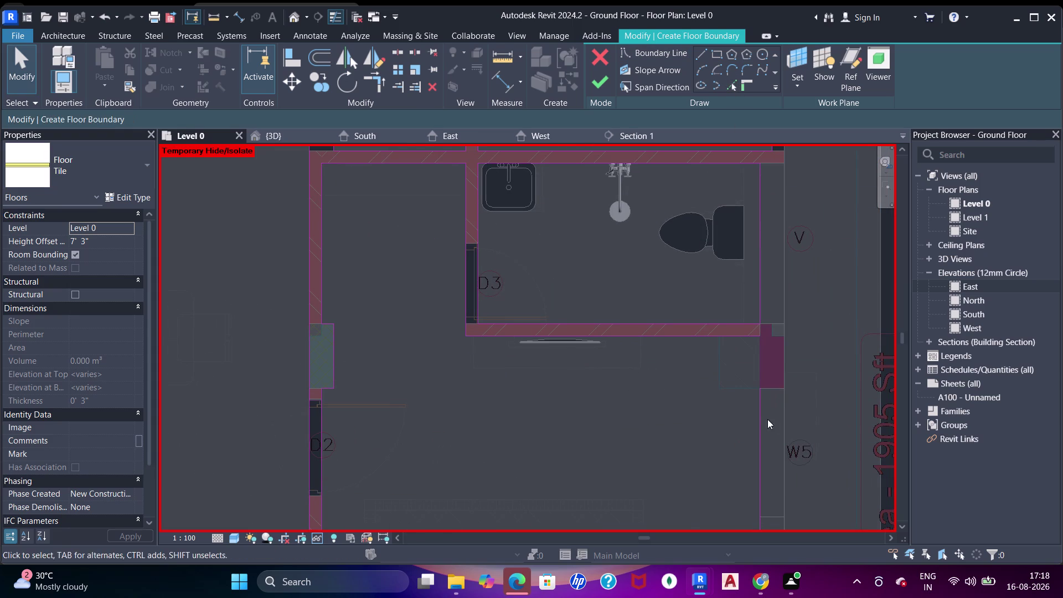
key(r)
click(749, 331)
click(760, 411)
scroll(down, 3)
middle_drag(707, 435, 711, 308)
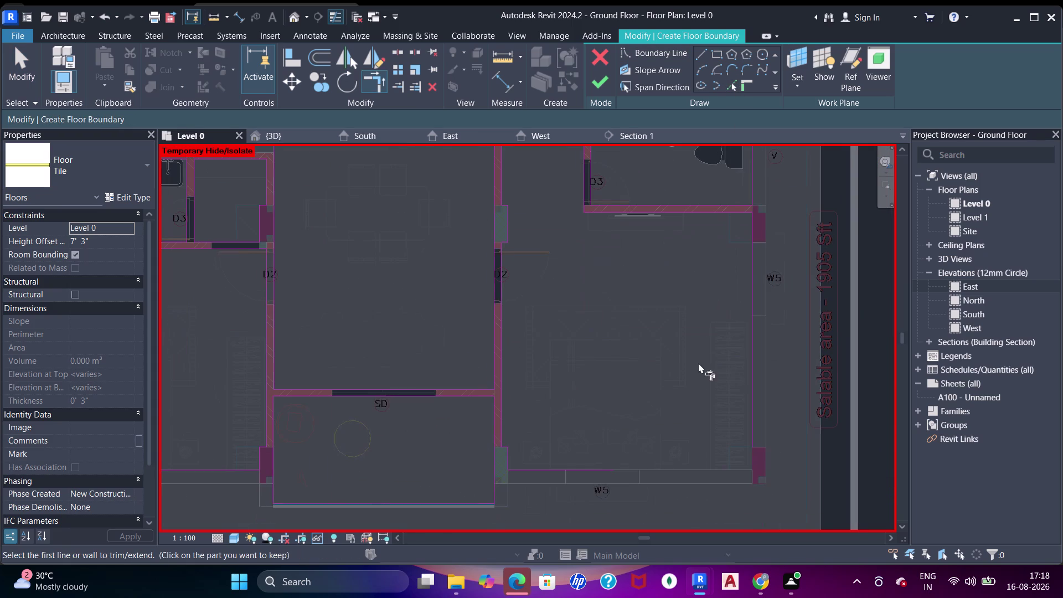
middle_drag(741, 386, 732, 353)
scroll(up, 3)
drag(532, 445, 549, 446)
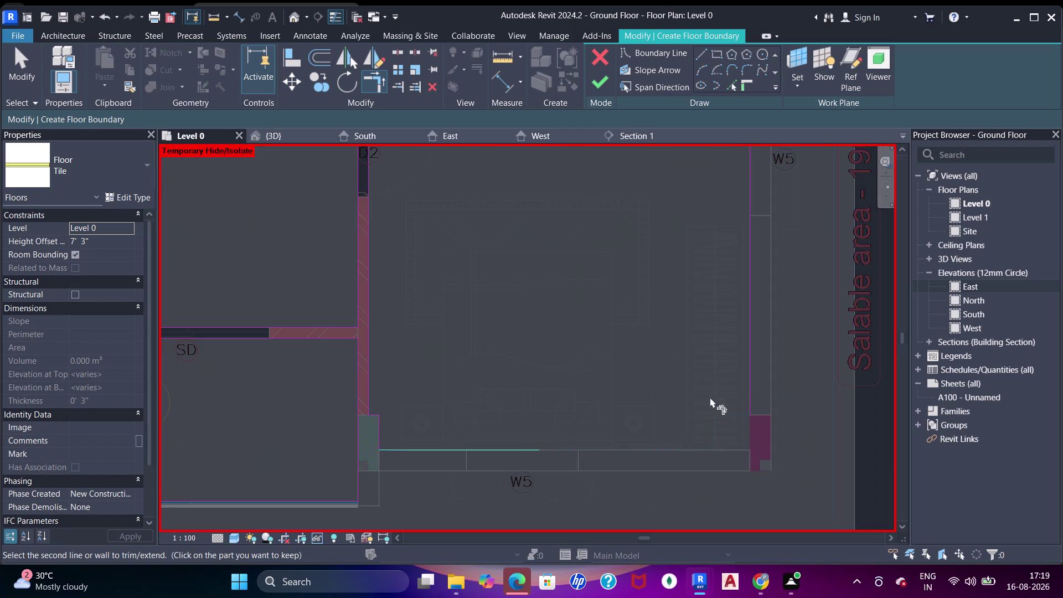
Join the last boundary line near the washroom and finish the Tile floor sketch.
click(750, 381)
scroll(down, 3)
middle_drag(642, 330, 670, 398)
middle_drag(622, 268, 646, 389)
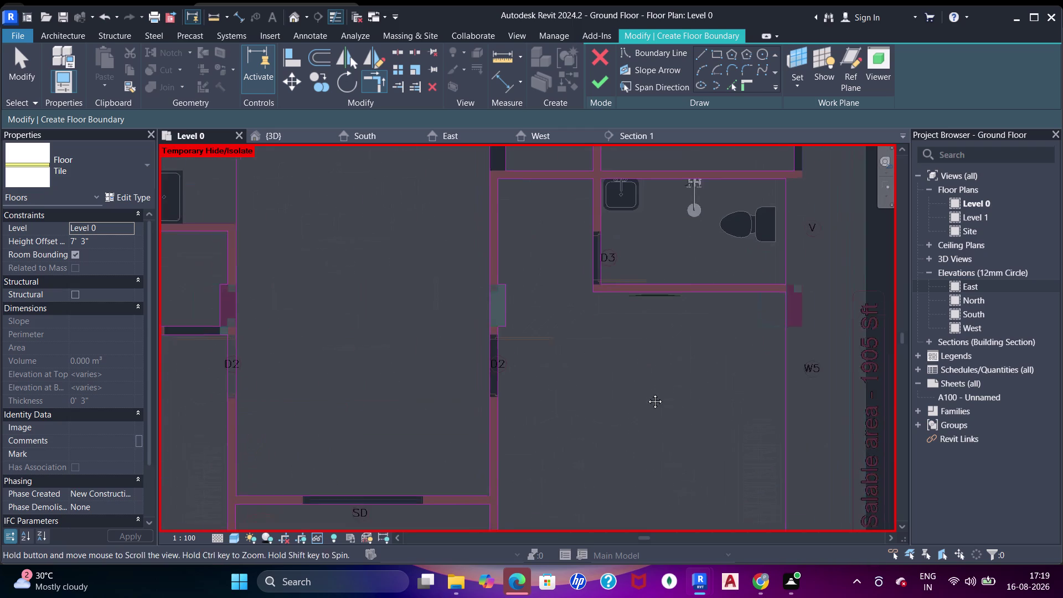
middle_drag(646, 390, 647, 393)
scroll(up, 3)
middle_drag(664, 331, 650, 410)
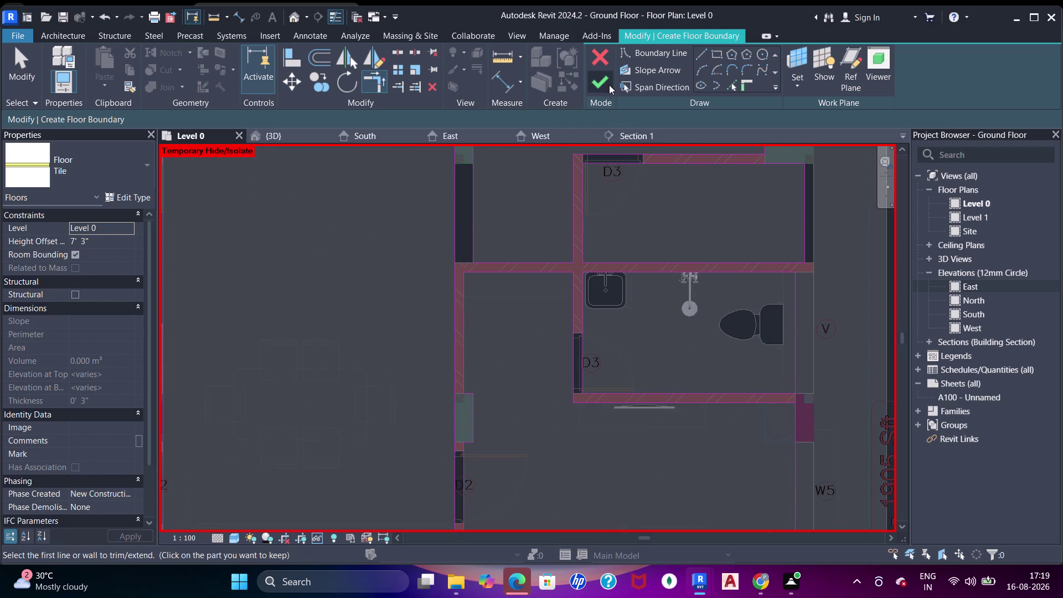
click(605, 80)
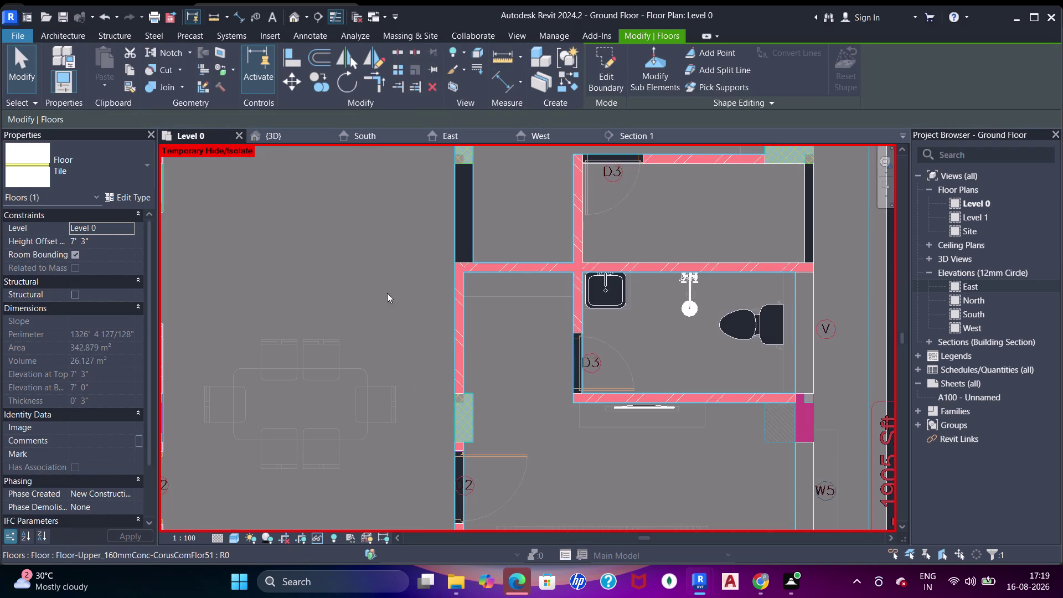
Set the new floor's Height Offset From Level to 3", correcting a mistyped 5".
scroll(down, 3)
middle_drag(446, 349, 539, 333)
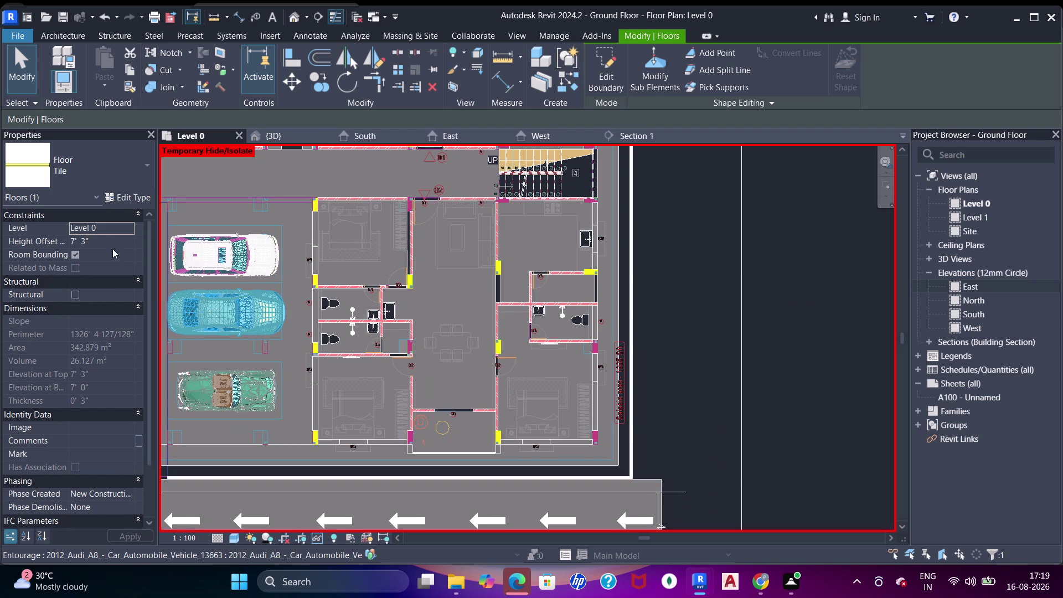
click(116, 241)
text(5)
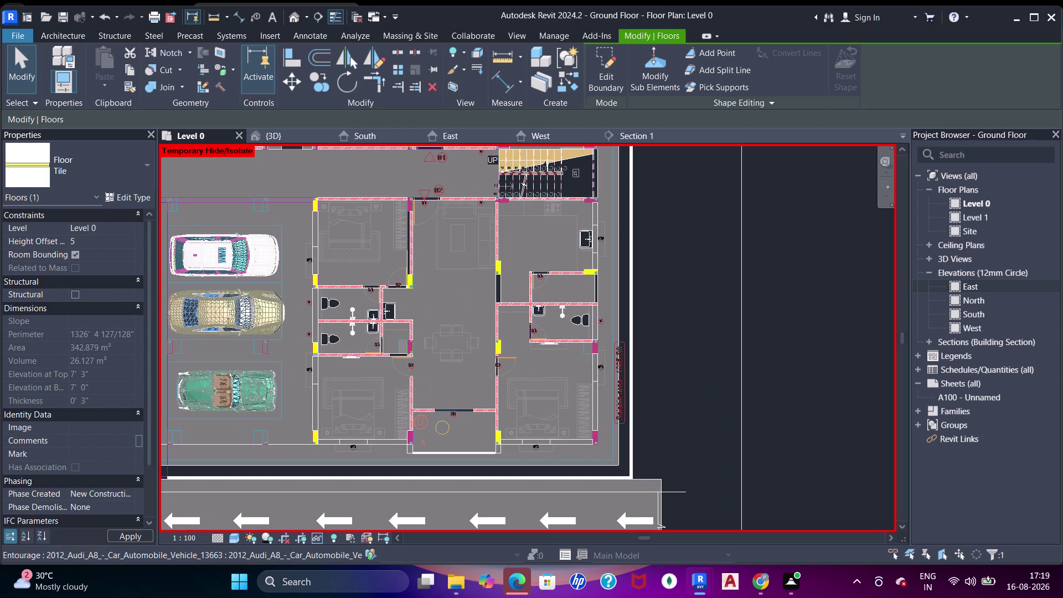
text(")
key(Return)
click(118, 241)
text(3)
text(")
key(Return)
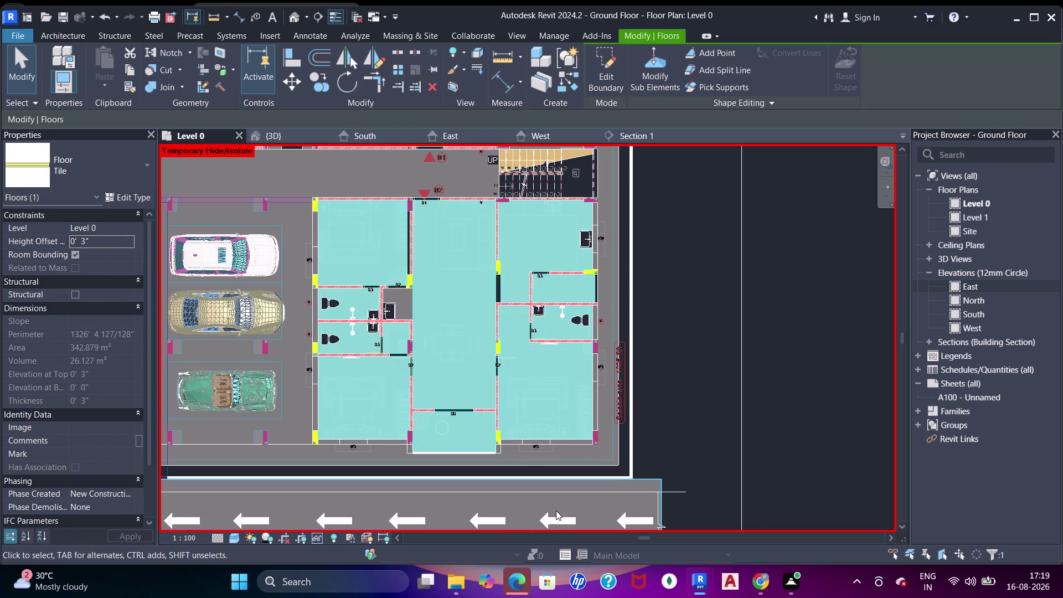
key(Escape)
Start sketching another floor near the corridor-side rooms.
scroll(down, 3)
middle_drag(406, 281, 490, 316)
middle_drag(355, 248, 419, 310)
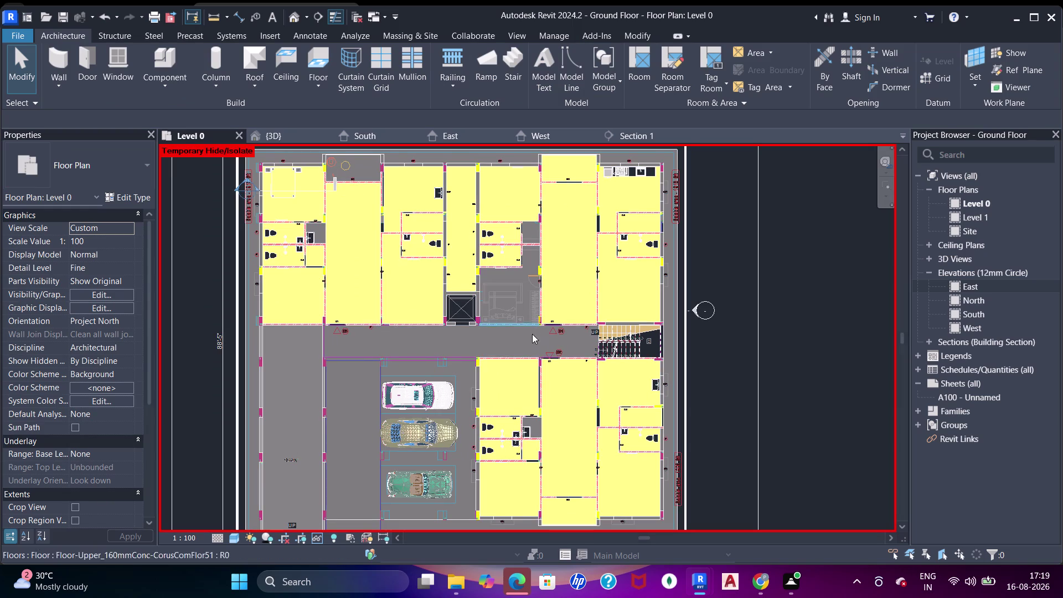
scroll(up, 3)
middle_drag(574, 232, 582, 271)
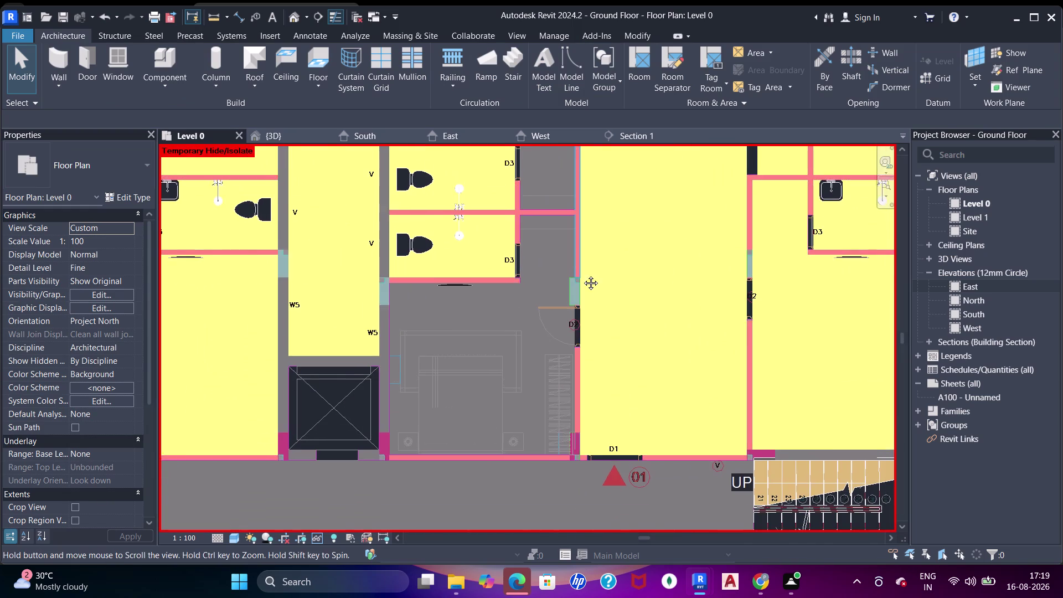
middle_drag(583, 271, 582, 274)
click(315, 62)
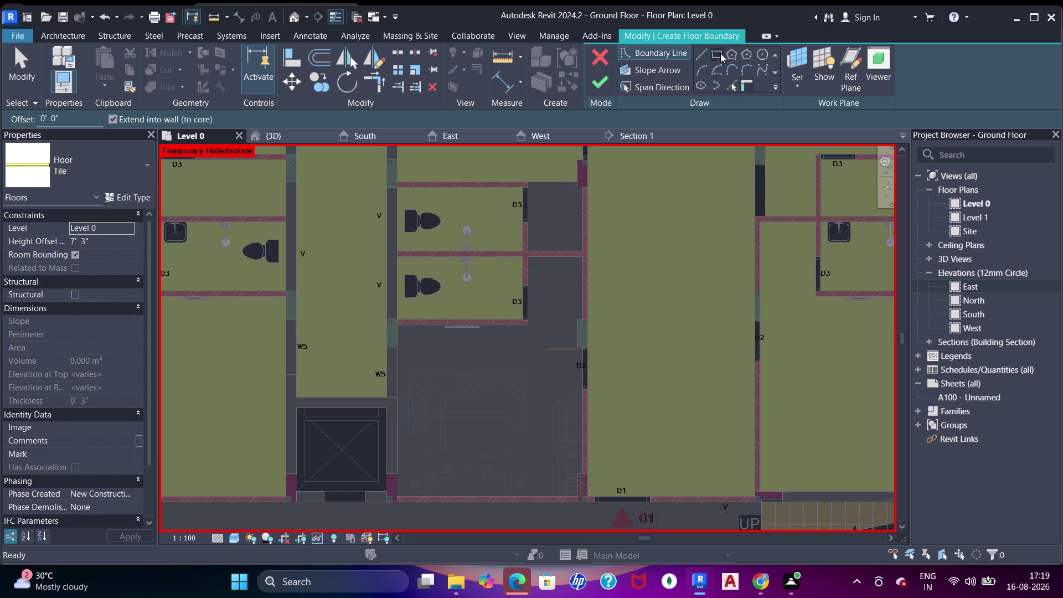
Switch to rectangular boundary drawing and zoom into the washroom doorway gap.
click(720, 53)
scroll(up, 3)
middle_drag(498, 200, 499, 224)
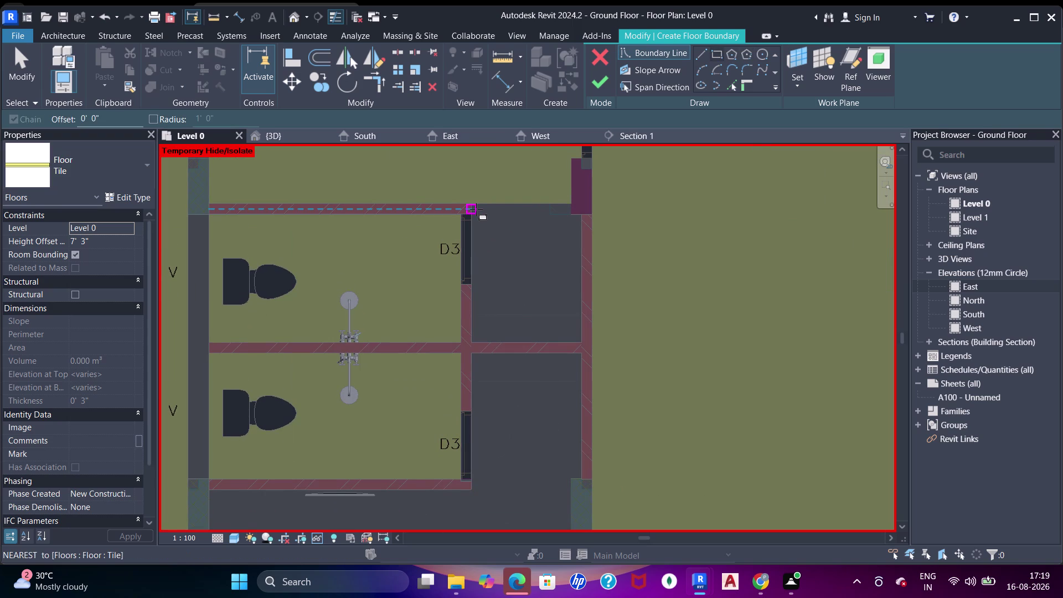
scroll(up, 3)
click(463, 198)
middle_drag(540, 328, 527, 313)
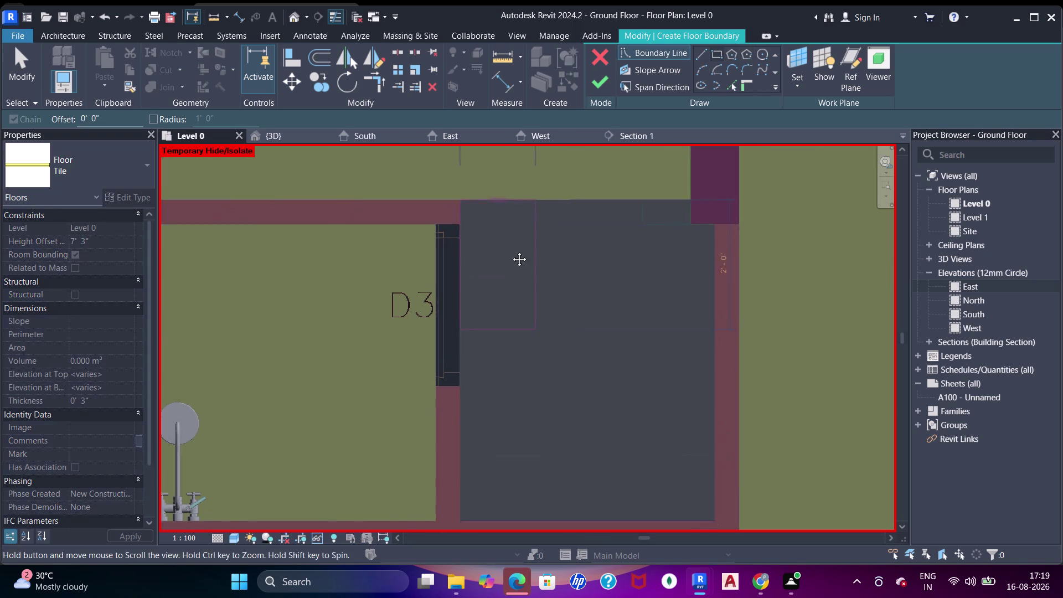
middle_drag(528, 313, 505, 194)
scroll(up, 3)
click(710, 418)
scroll(down, 3)
middle_drag(679, 234, 673, 325)
scroll(up, 3)
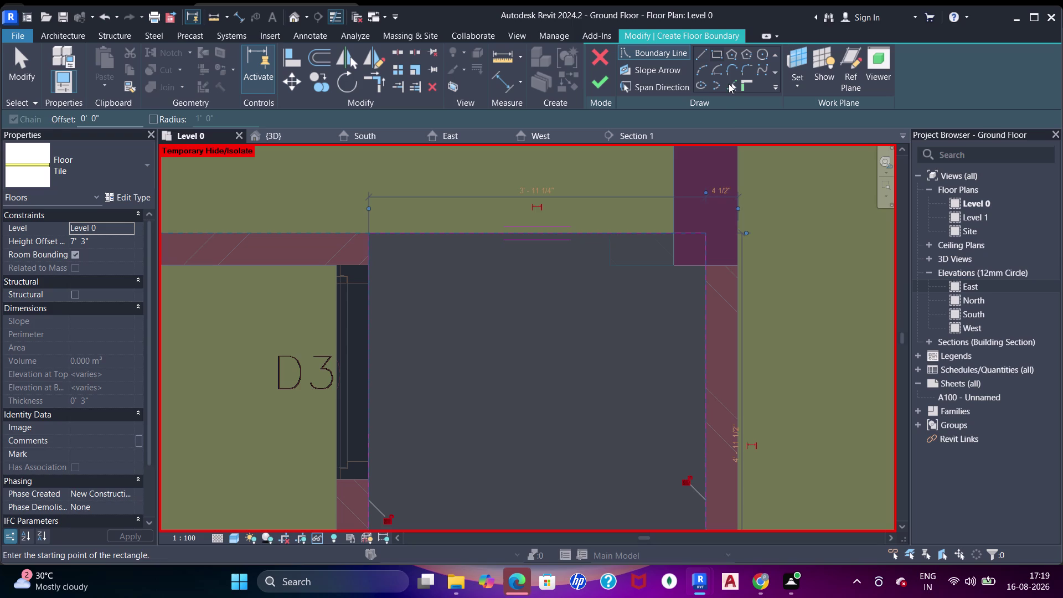
Sketch a rectangular boundary across the washroom doorway gap.
click(729, 81)
click(674, 252)
click(682, 267)
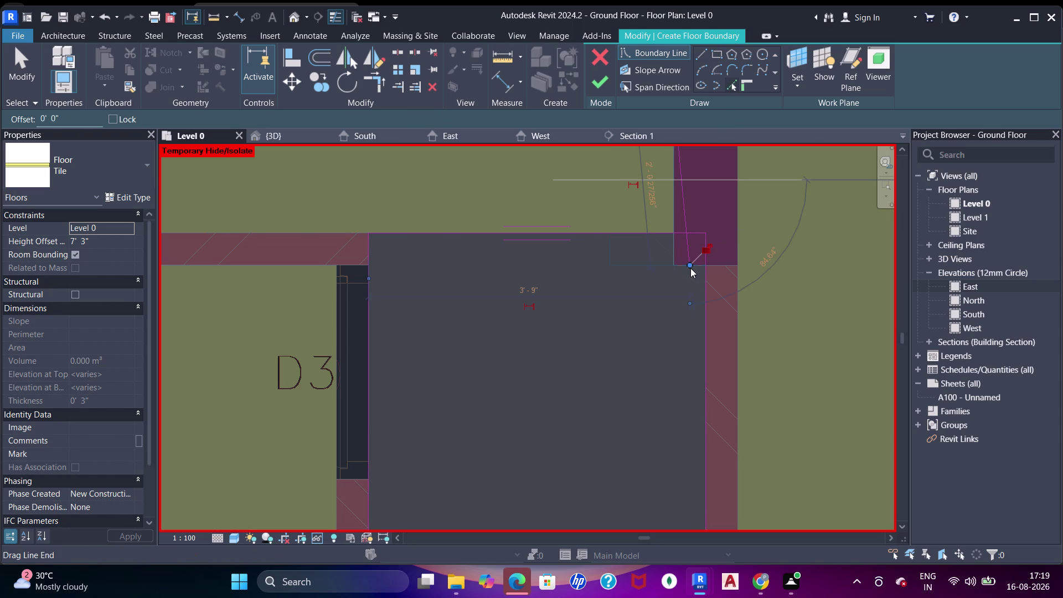
key(z)
Cancel the lingering edge-picking command in the floor sketch.
scroll(up, 3)
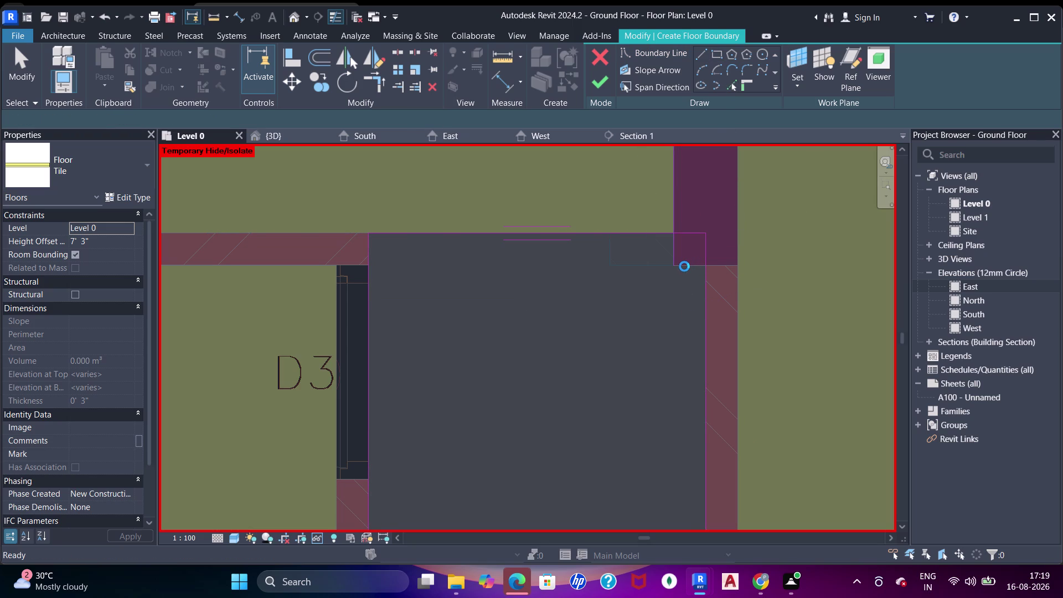
scroll(up, 3)
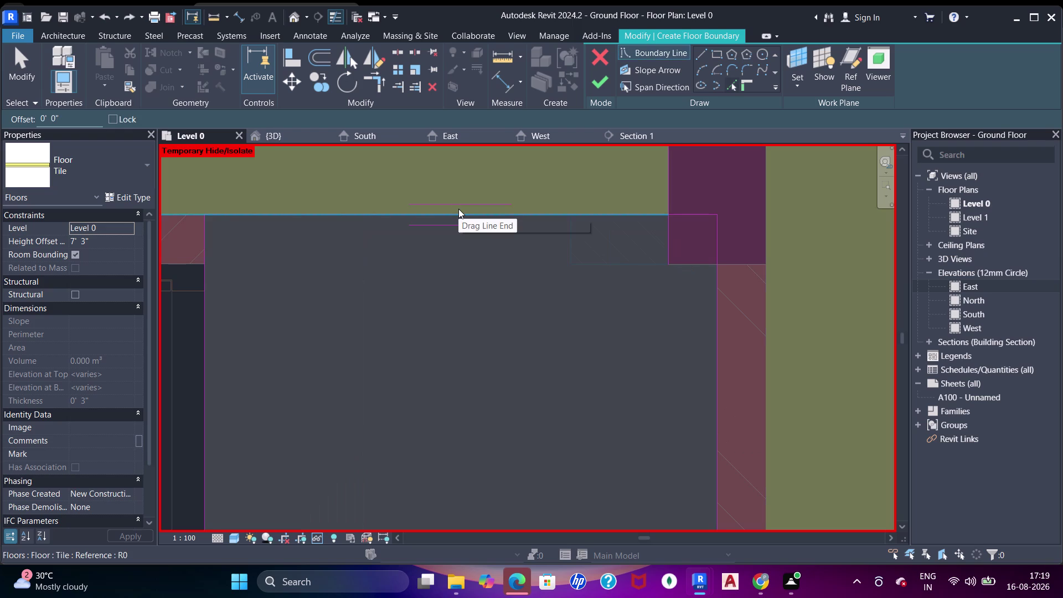
scroll(up, 3)
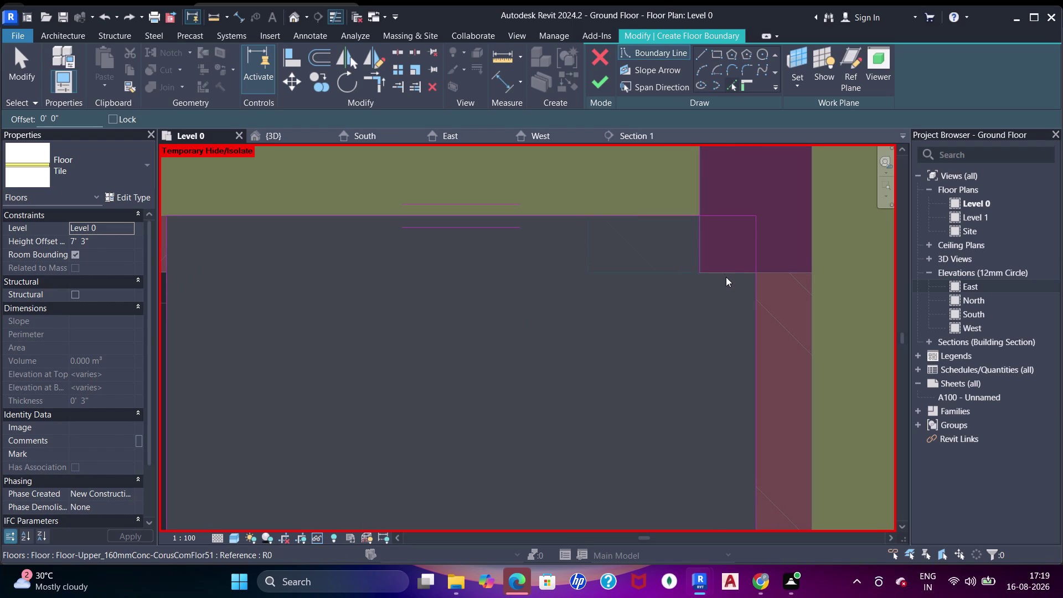
click(724, 273)
key(Escape)
key(Escape)
key(Escape)
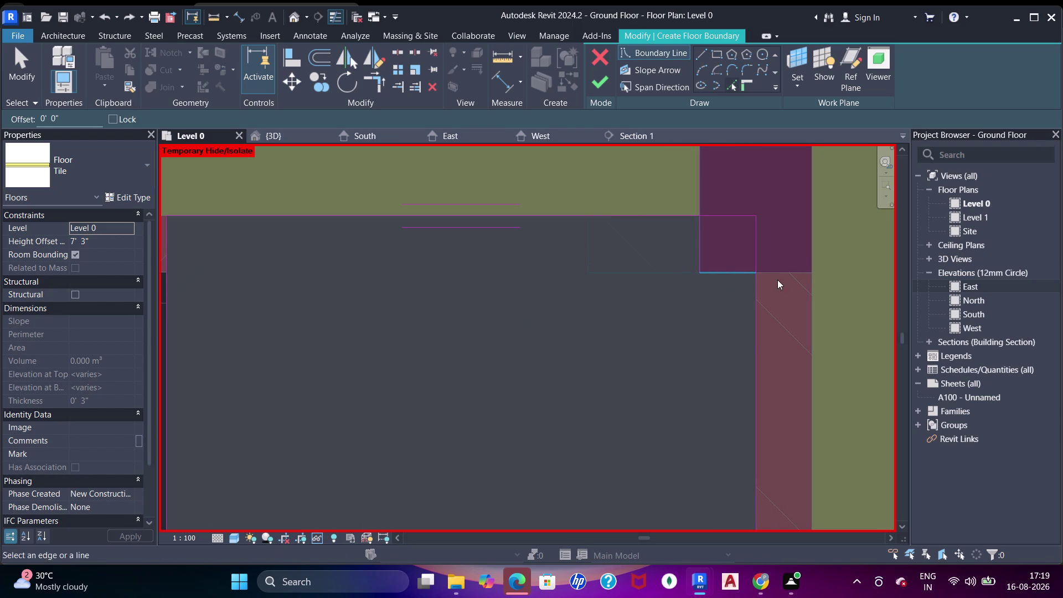
key(Escape)
key(Escape)
key(Escape)
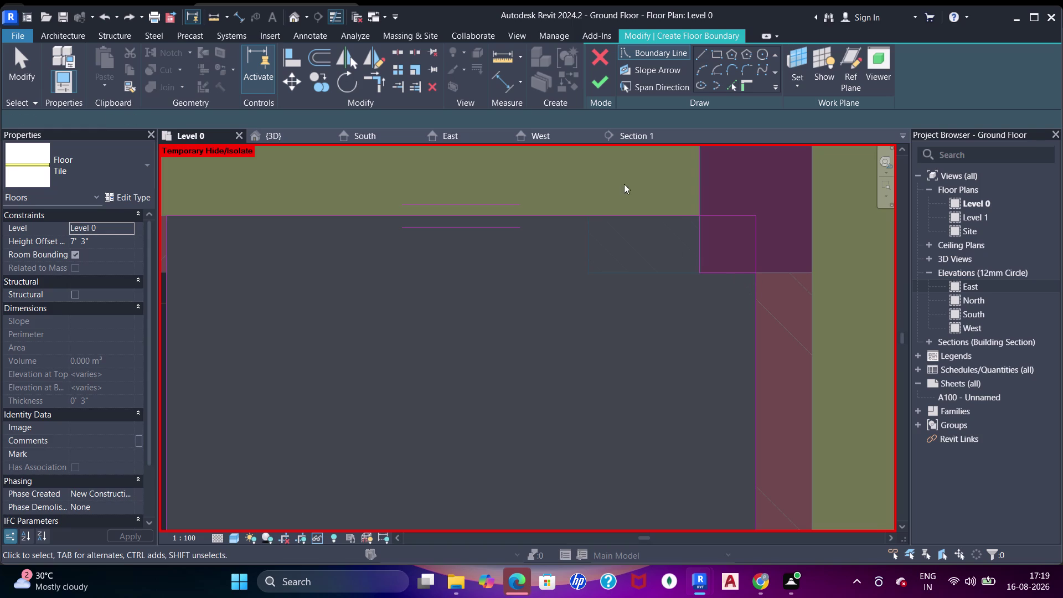
Select sketch lines near the doorway, then undo a first Trim attempt.
key(Escape)
drag(676, 218, 696, 232)
key(Escape)
key(Escape)
key(Escape)
text(tr)
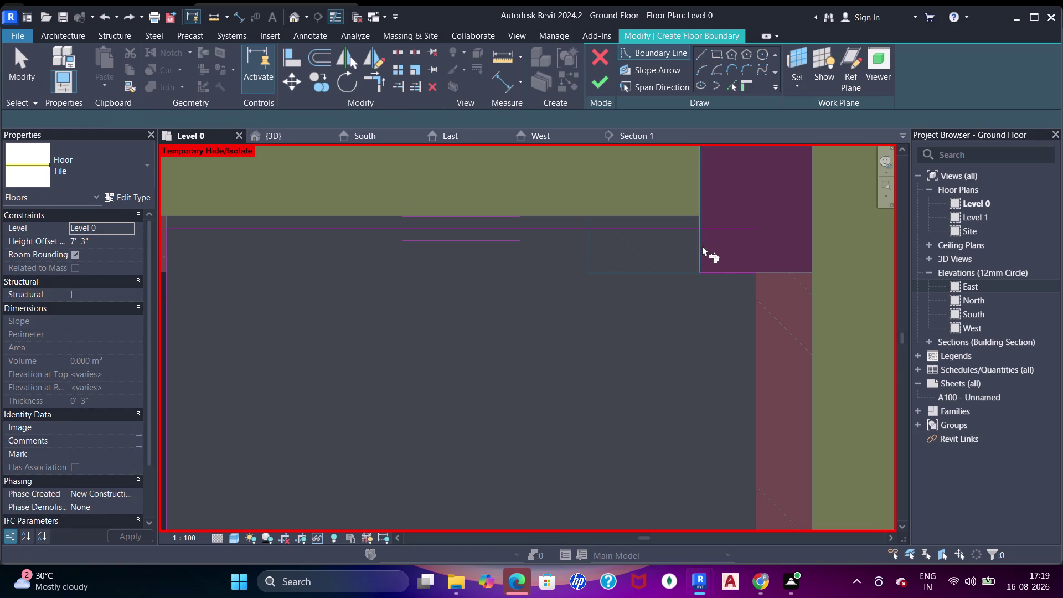
key(ctrl+z)
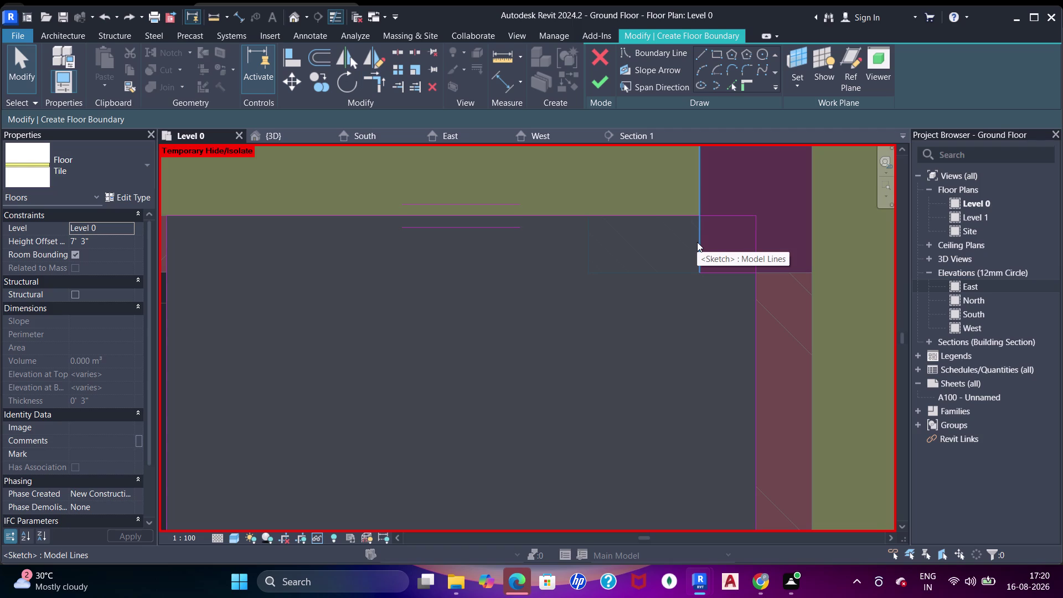
Trim/Extend (TR) two pairs of boundary lines into corners at the doorway.
text(tr)
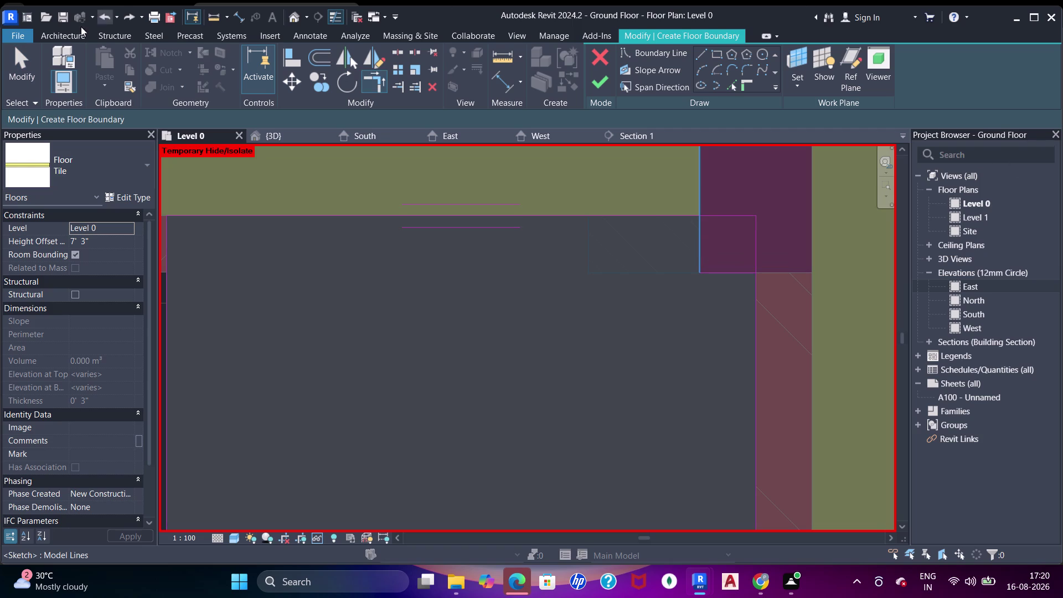
click(676, 219)
click(699, 236)
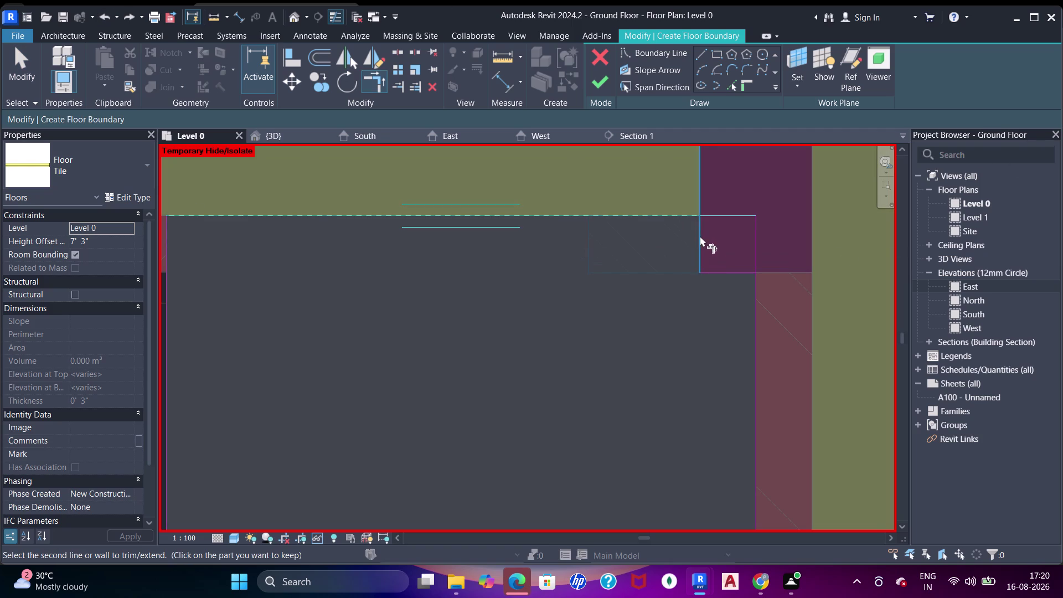
click(702, 256)
click(715, 275)
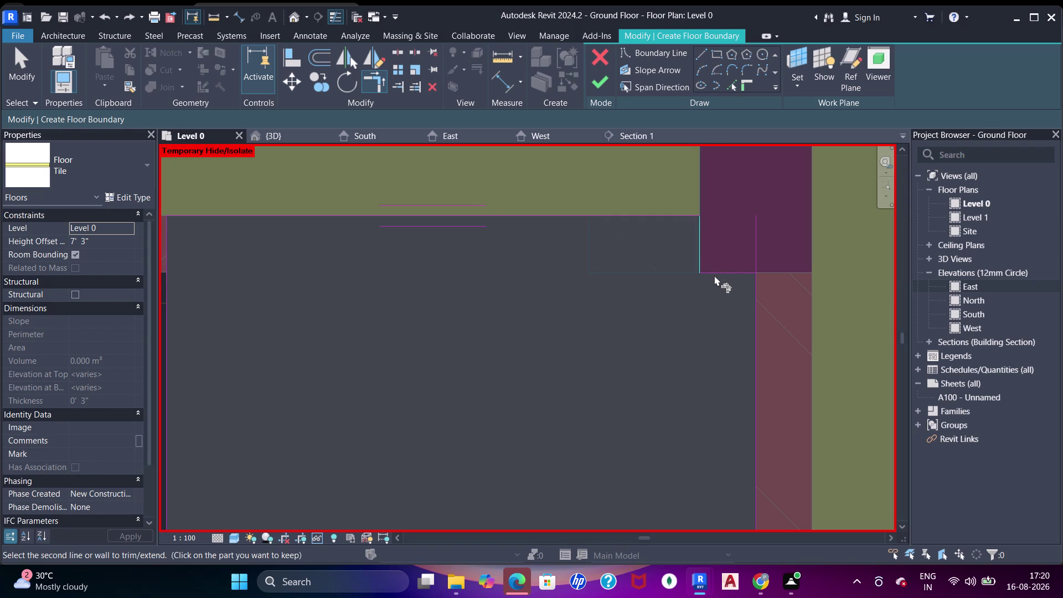
click(723, 273)
click(758, 306)
scroll(down, 3)
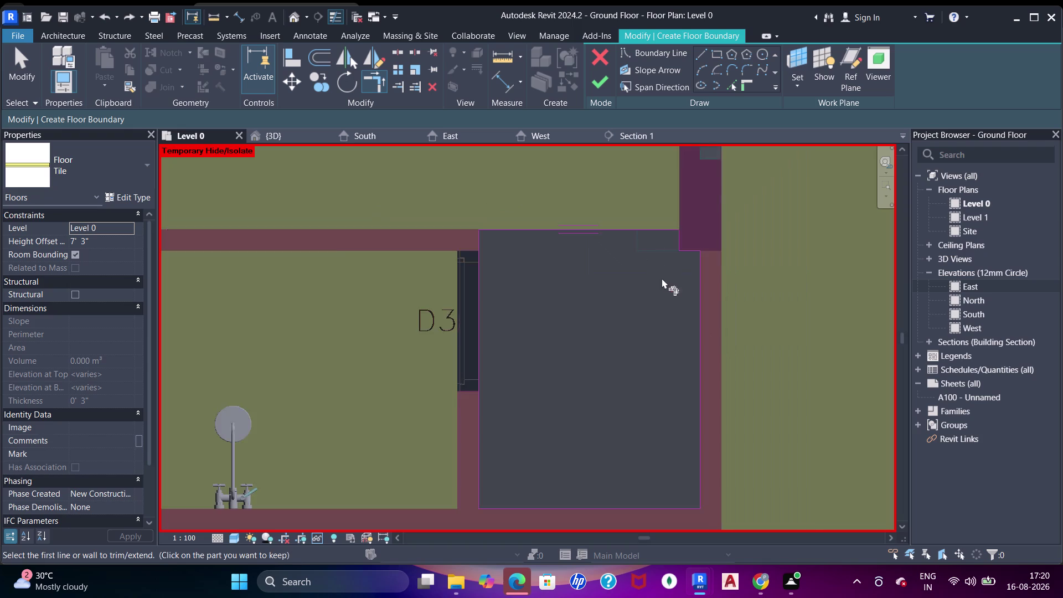
Draw a new boundary line along the bottom corridor wall to its corner.
middle_drag(661, 279, 658, 218)
click(720, 56)
middle_drag(610, 310, 609, 283)
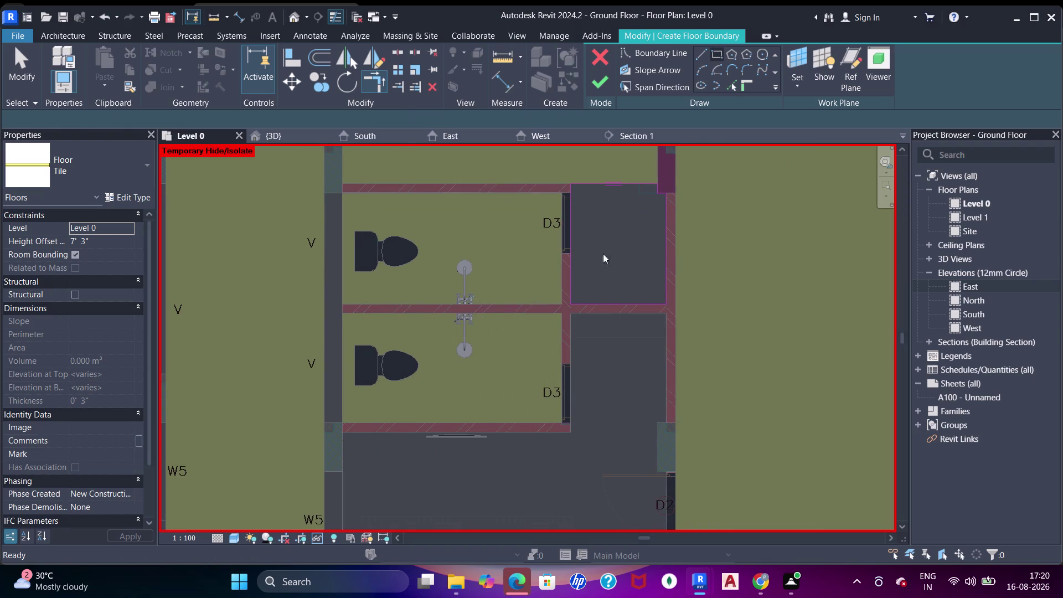
middle_drag(608, 283, 594, 200)
scroll(down, 3)
middle_drag(588, 278, 588, 238)
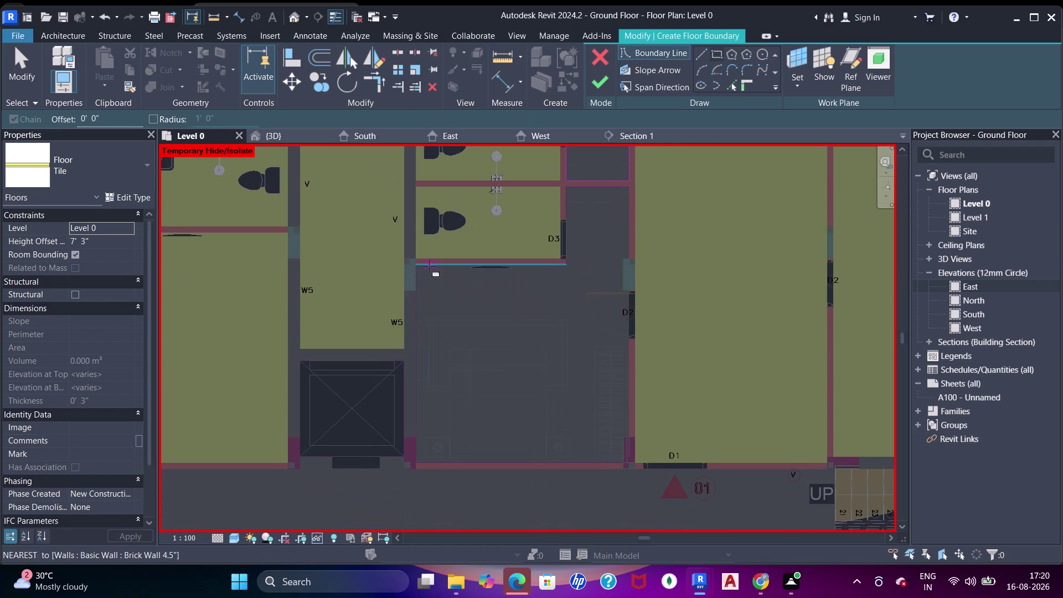
click(420, 270)
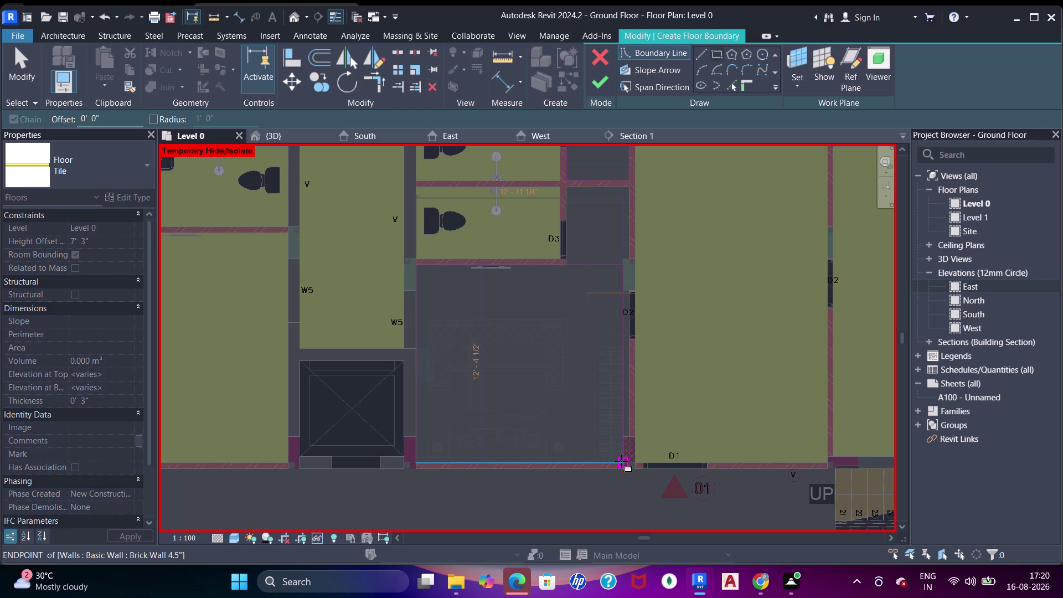
click(621, 462)
scroll(up, 3)
click(730, 87)
Join the boundary line beside doorway D2 with the line at the D1 corner.
scroll(up, 3)
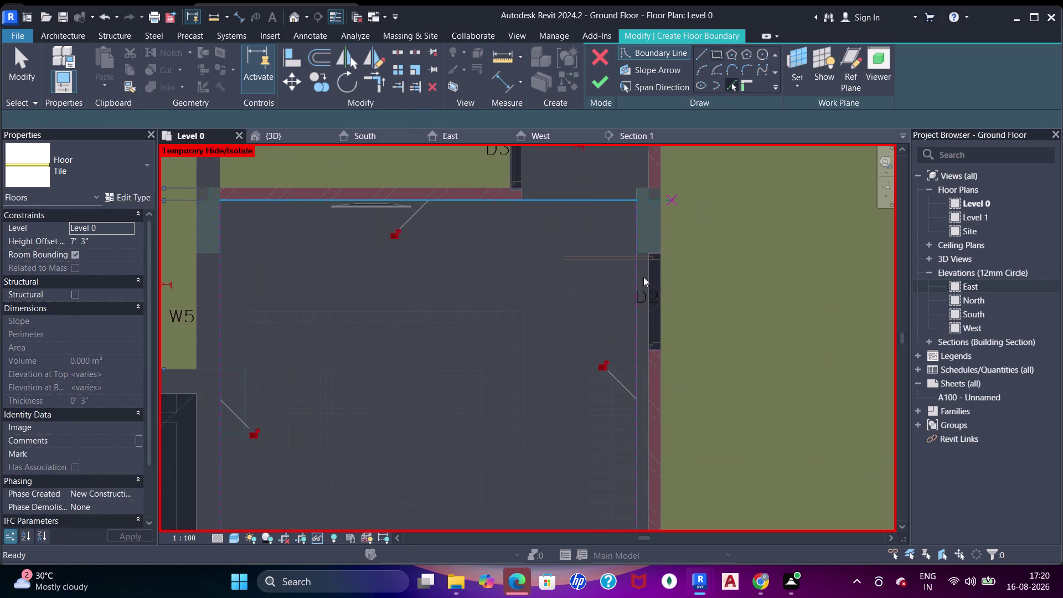
scroll(up, 3)
click(641, 187)
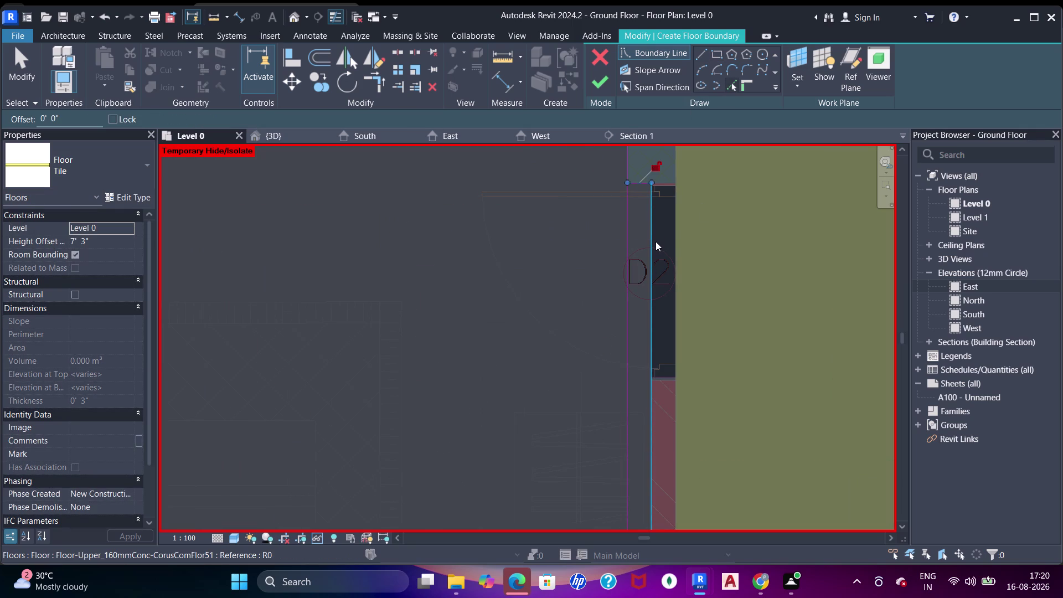
click(656, 244)
scroll(down, 3)
middle_drag(628, 411, 620, 198)
scroll(up, 3)
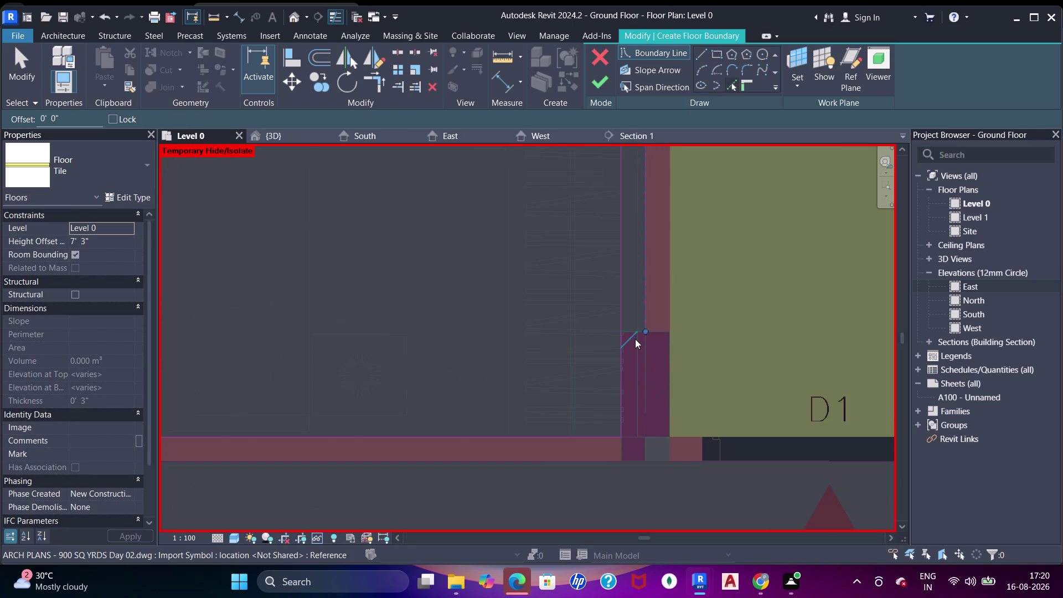
click(635, 333)
Restart Trim/Extend to Corner and pick the boundary lines near doorway D1.
key(Escape)
key(Escape)
key(t)
key(r)
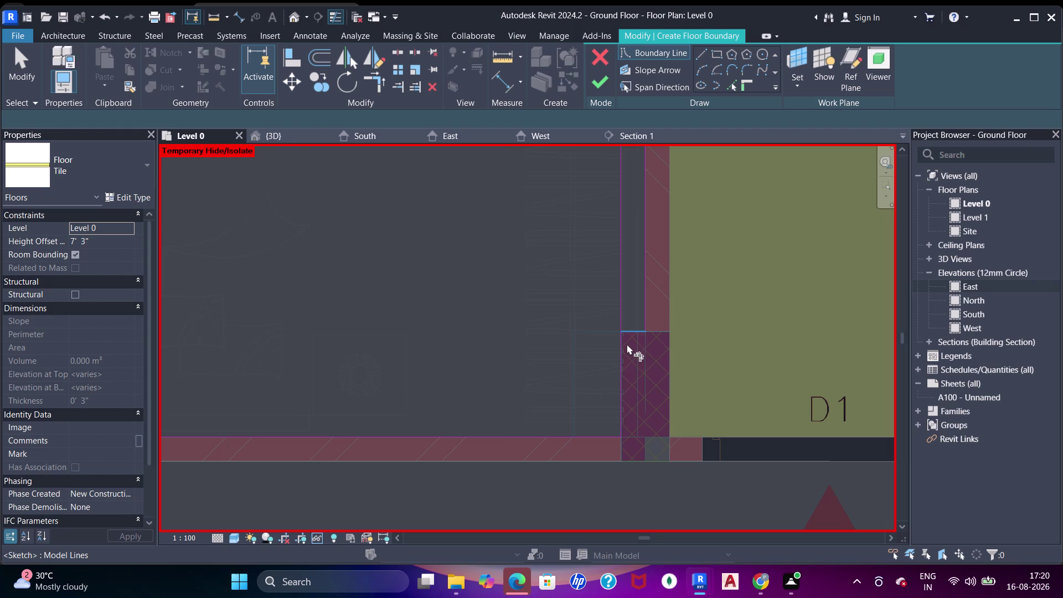
click(623, 348)
click(631, 331)
scroll(down, 3)
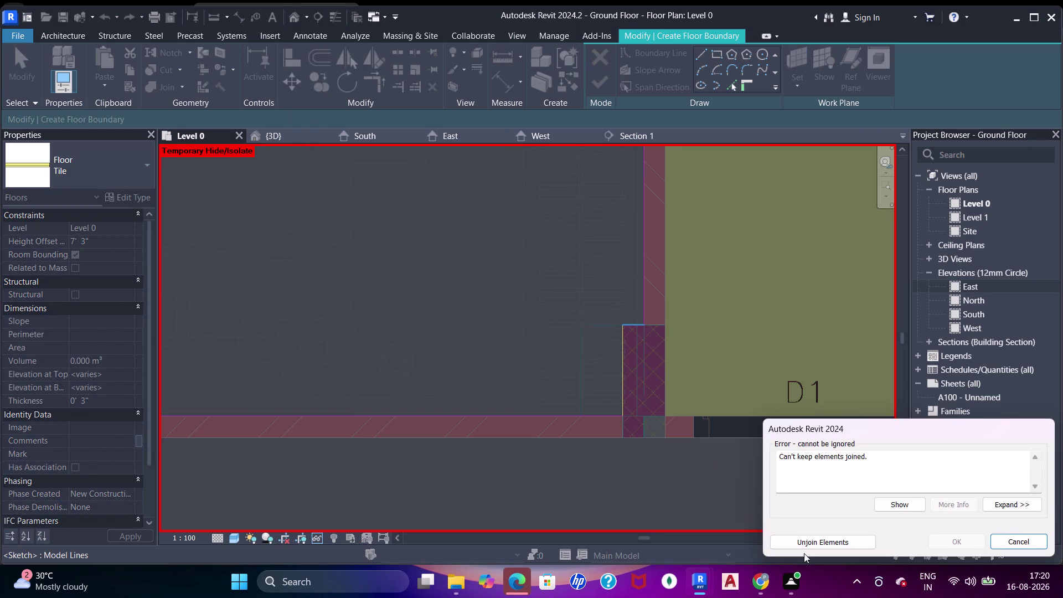
Unjoin elements to clear the error and pan up to doorway D2.
click(805, 540)
scroll(down, 3)
middle_drag(611, 255, 618, 359)
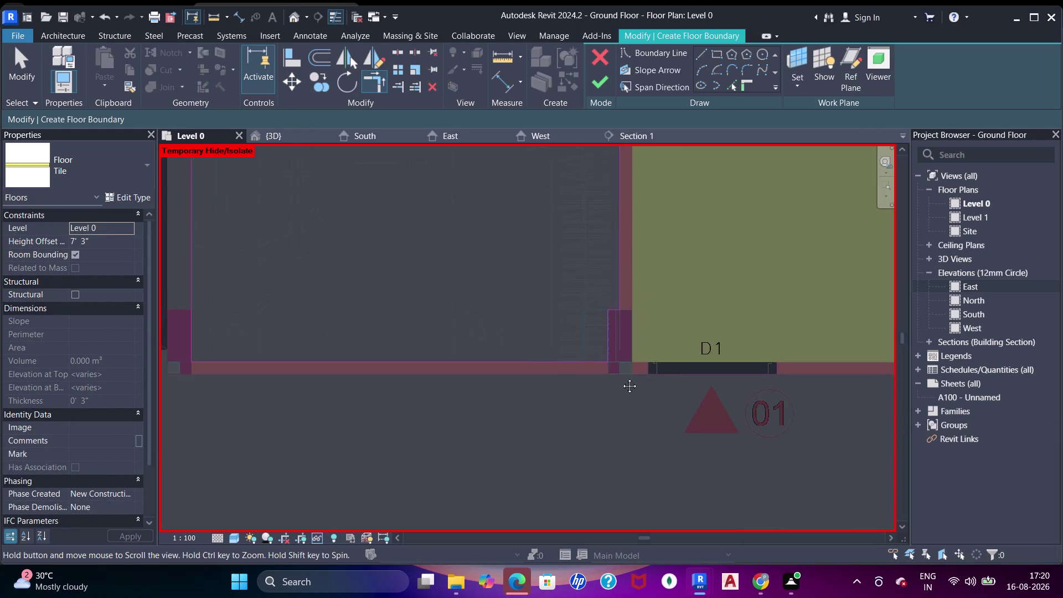
middle_drag(618, 359, 625, 400)
middle_drag(617, 246, 640, 377)
scroll(up, 3)
Adjust the boundary line above doorway D2 and trim it into a corner.
click(643, 276)
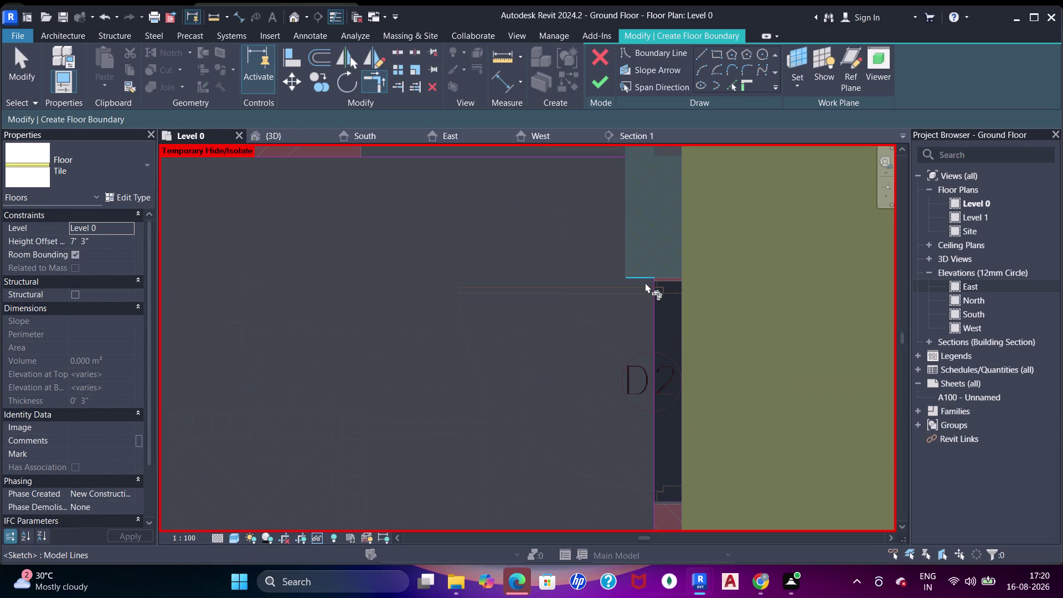
drag(650, 291, 659, 301)
drag(662, 303, 660, 296)
click(733, 83)
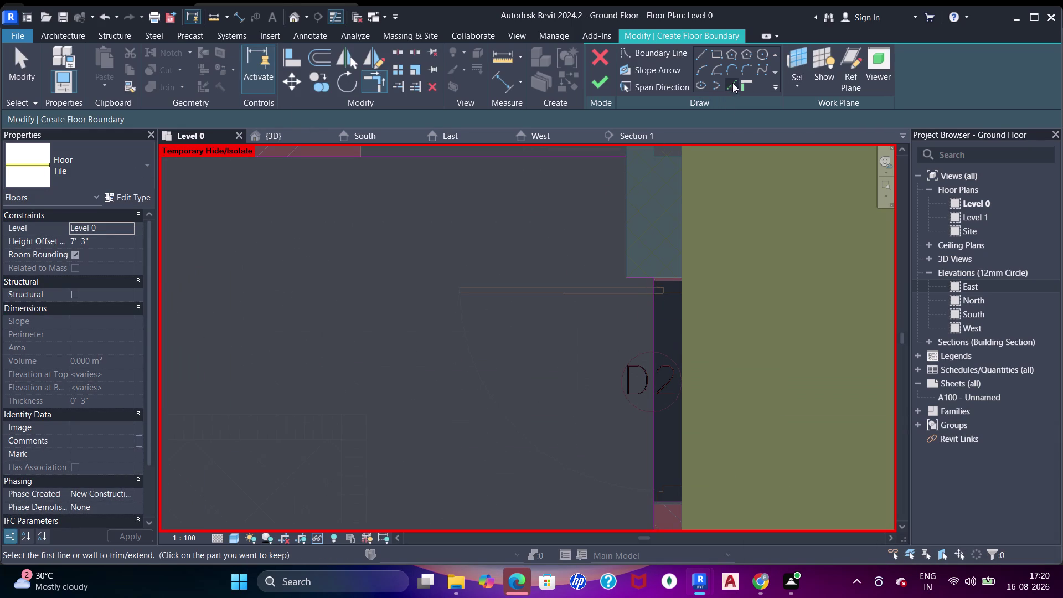
click(623, 234)
key(Escape)
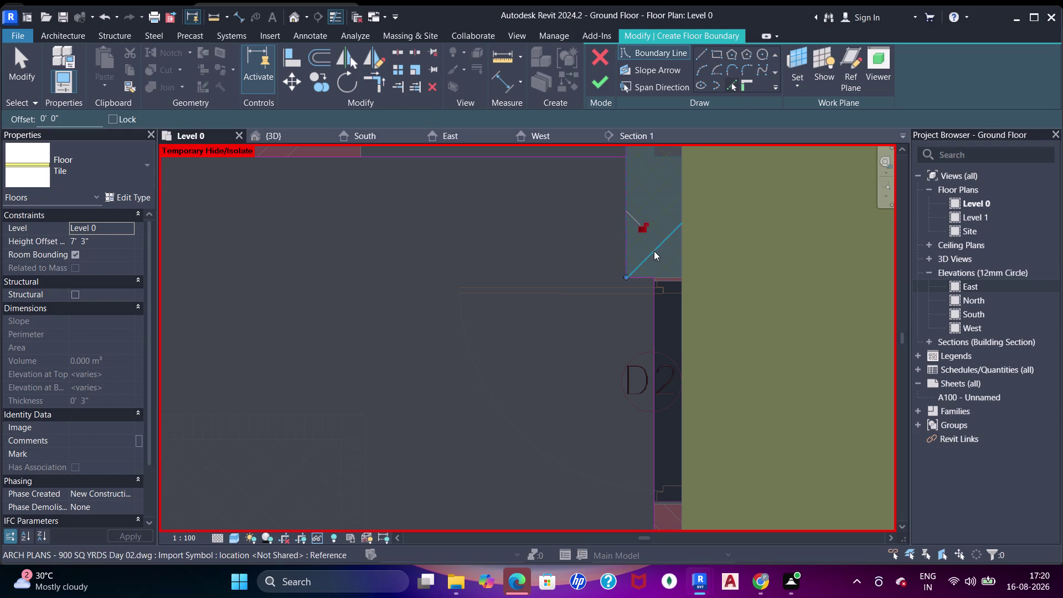
key(Escape)
key(Escape)
text(tr)
drag(593, 160, 601, 164)
click(626, 192)
Pan across the corridor toward D1 and the corner beside doorway D3.
scroll(down, 3)
middle_drag(569, 269, 601, 300)
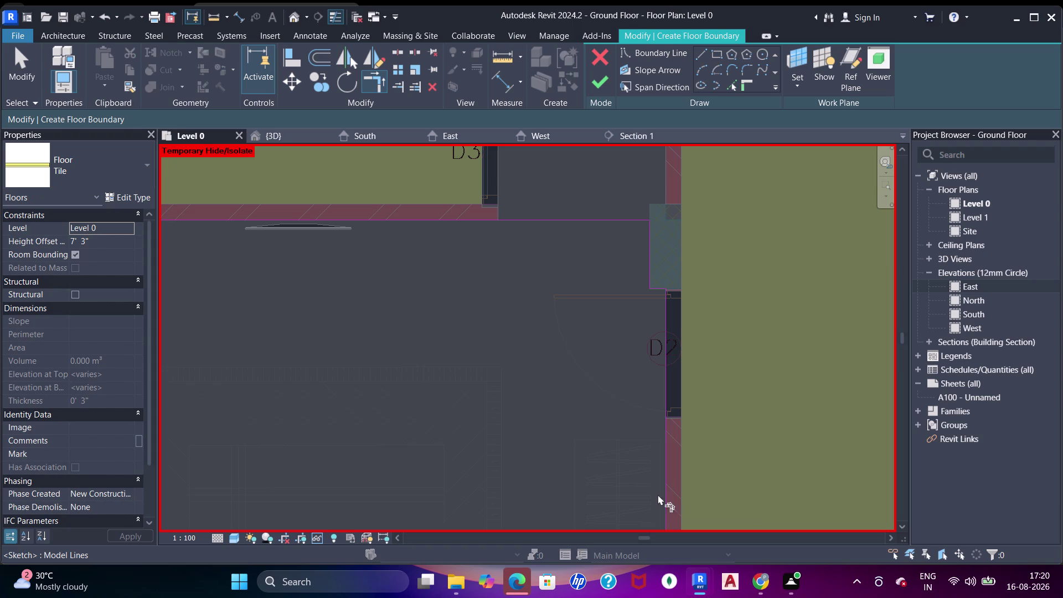
scroll(down, 3)
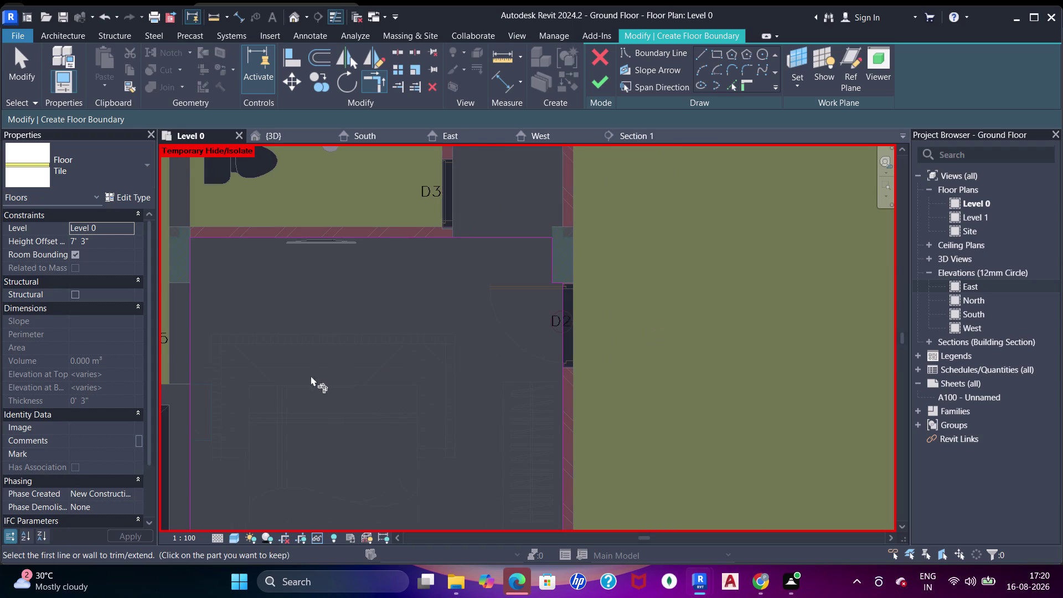
middle_drag(310, 375, 466, 121)
middle_drag(530, 258, 398, 425)
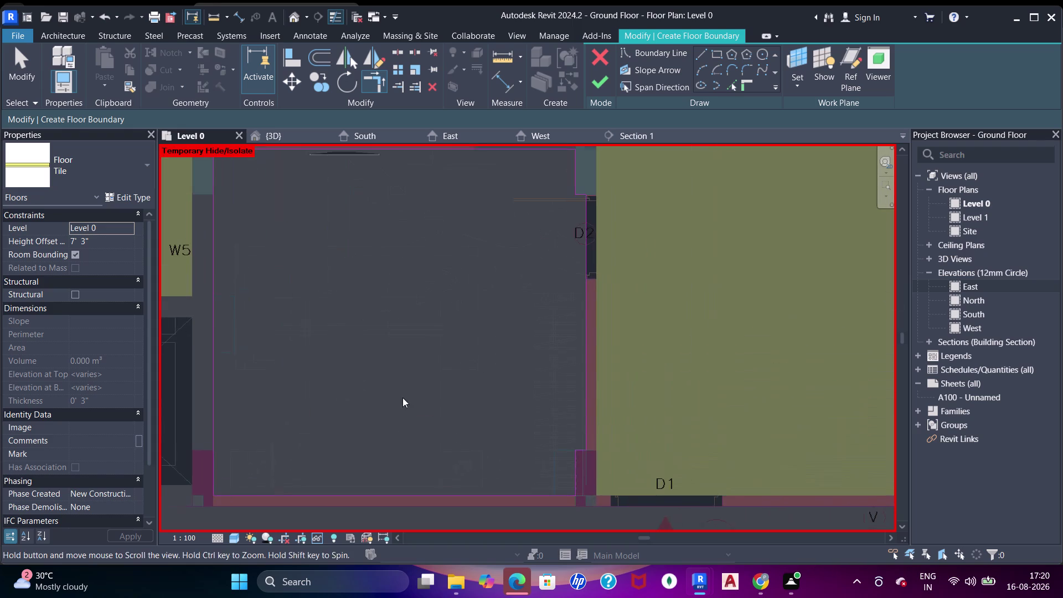
scroll(down, 3)
middle_drag(453, 299, 482, 311)
drag(716, 56, 703, 65)
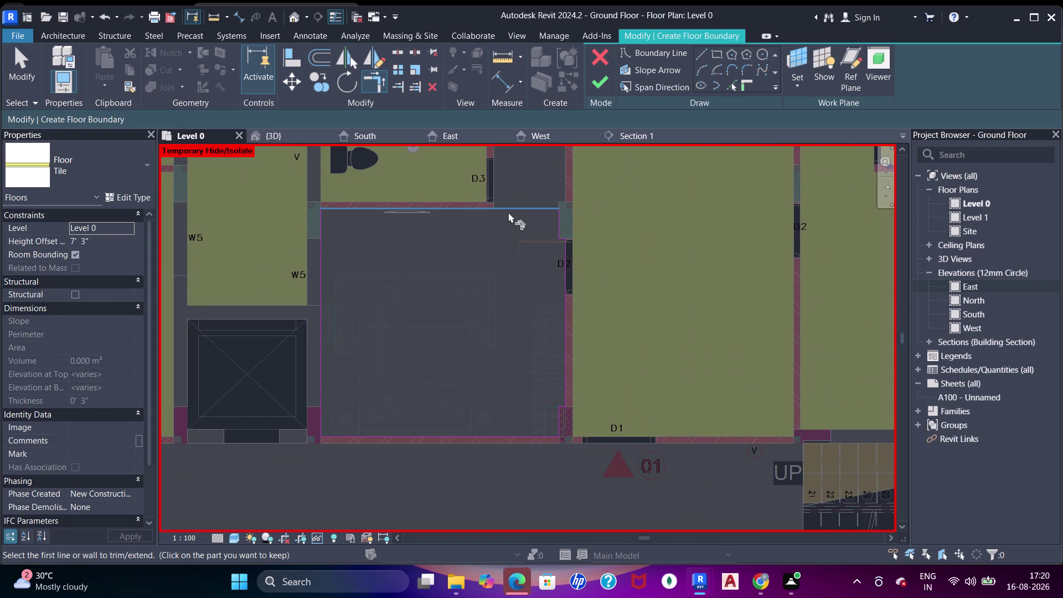
scroll(up, 3)
middle_drag(507, 226, 525, 319)
scroll(up, 3)
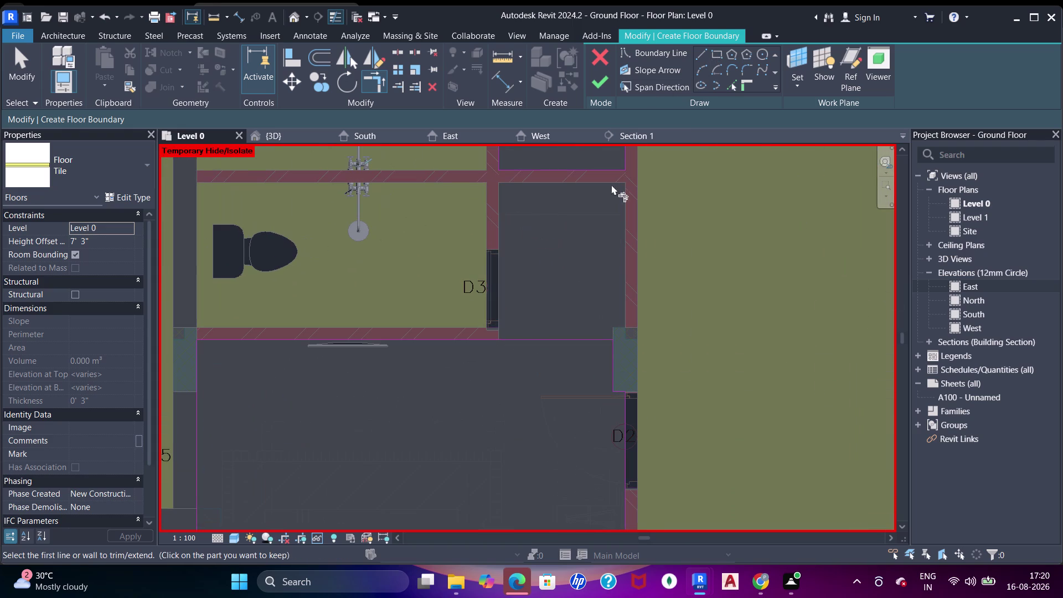
click(731, 86)
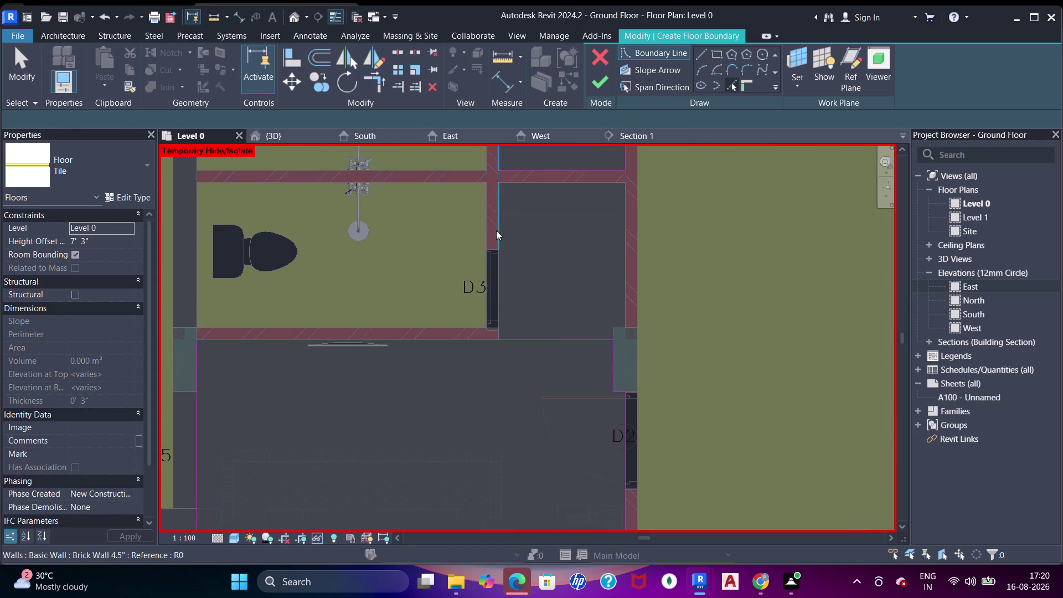
Pick the boundary line beside doorway D3 and the short overlapping line.
click(496, 230)
click(531, 183)
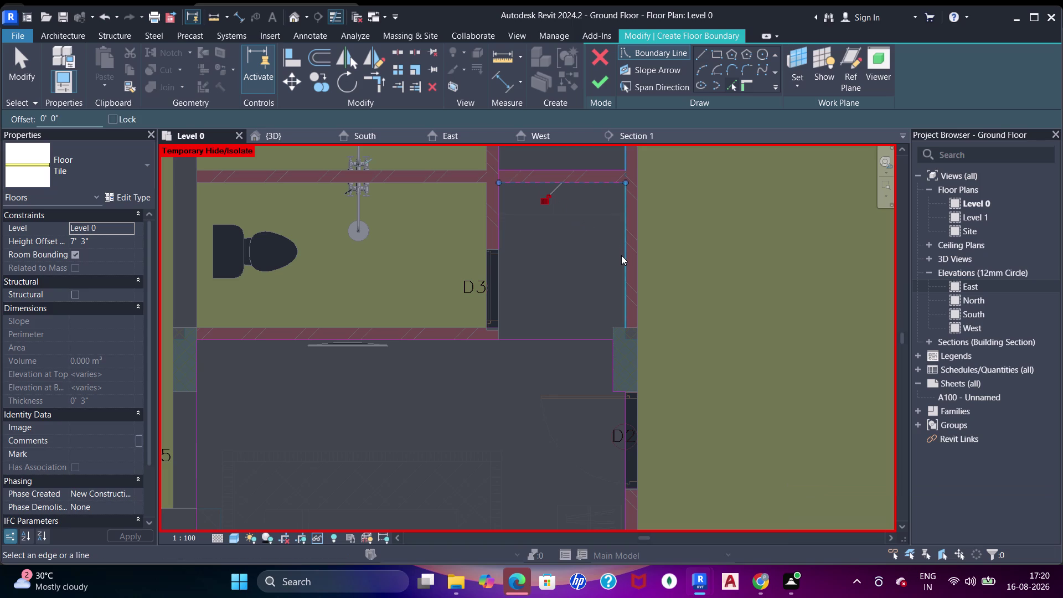
click(621, 255)
key(Escape)
key(Escape)
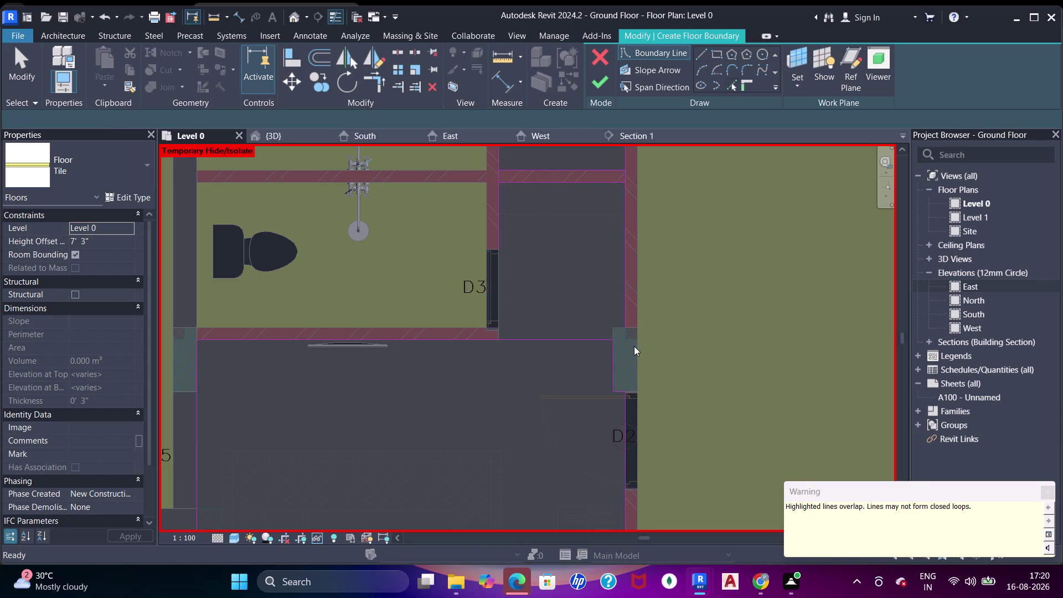
Trim/Extend (TR) the gap's boundary lines into closed corners beside doorway D3.
text(tr)
click(502, 233)
click(522, 181)
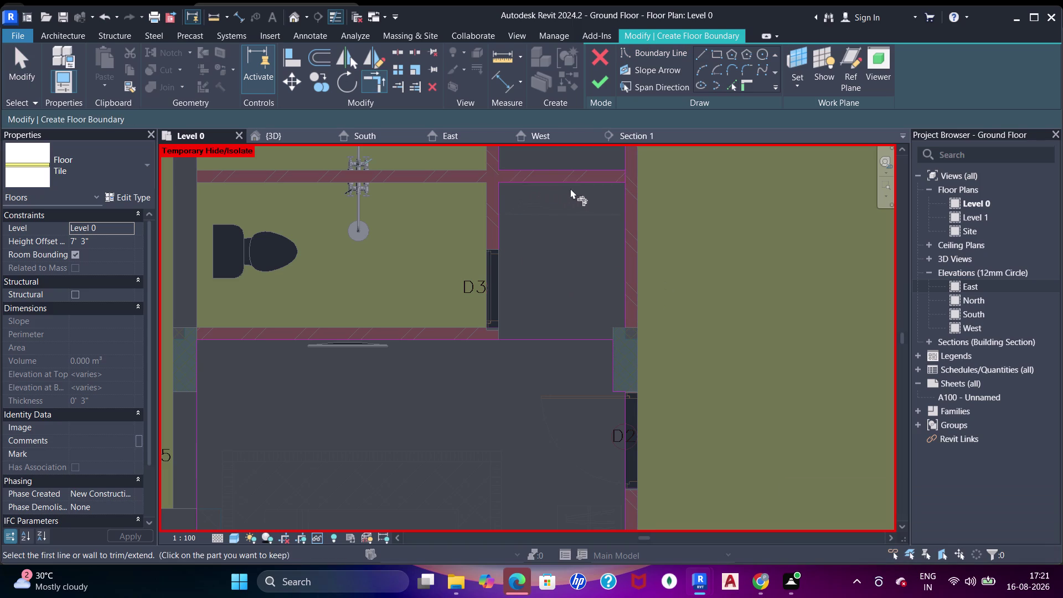
click(578, 182)
click(618, 233)
drag(624, 242, 623, 237)
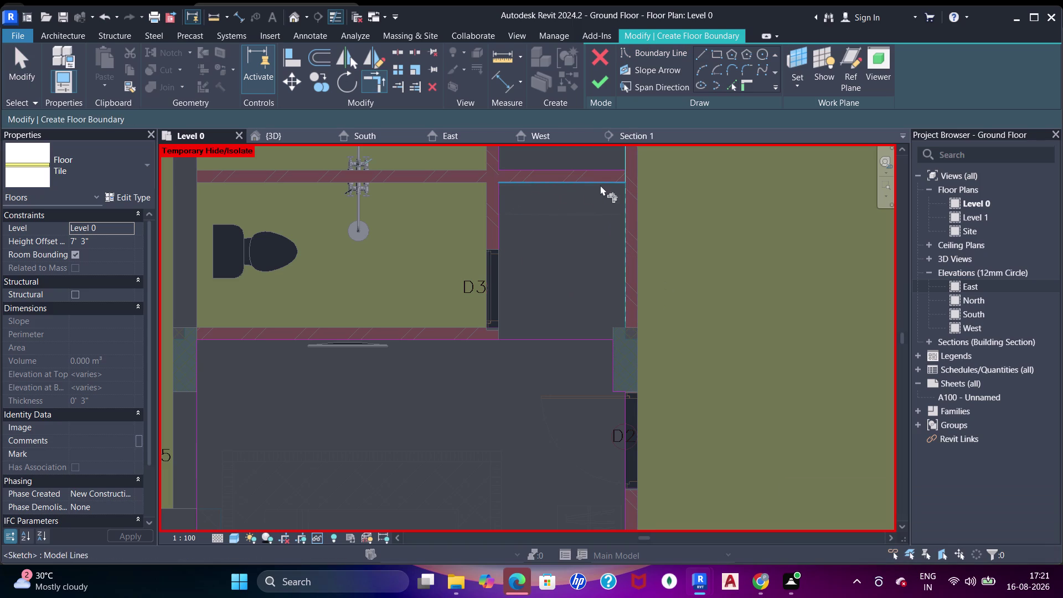
click(601, 185)
click(481, 334)
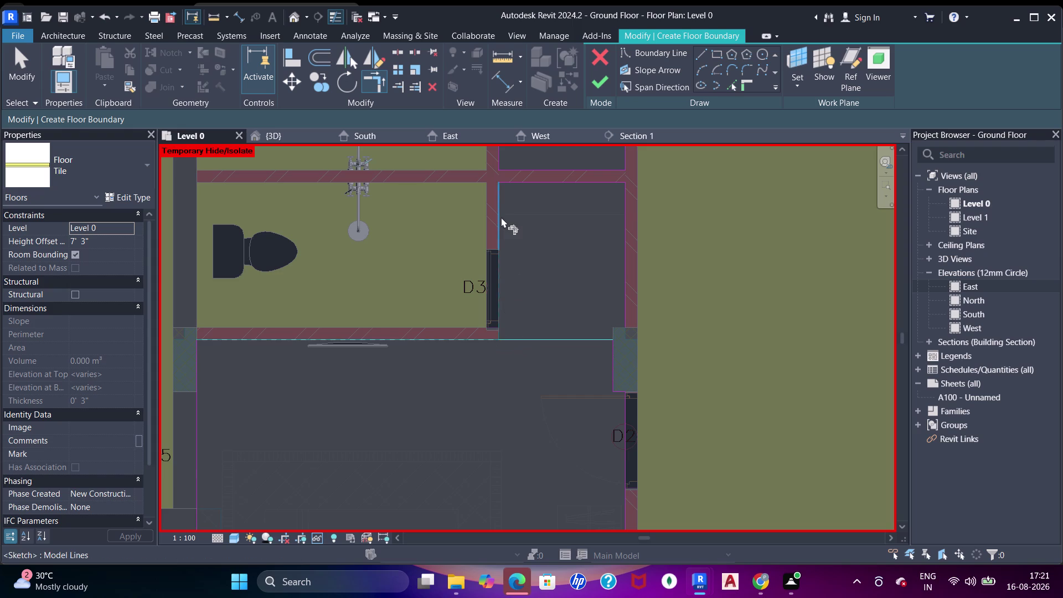
click(502, 217)
Zoom down toward doorway D2 and pick a boundary line there.
middle_drag(509, 279, 495, 296)
scroll(up, 3)
scroll(up, 3)
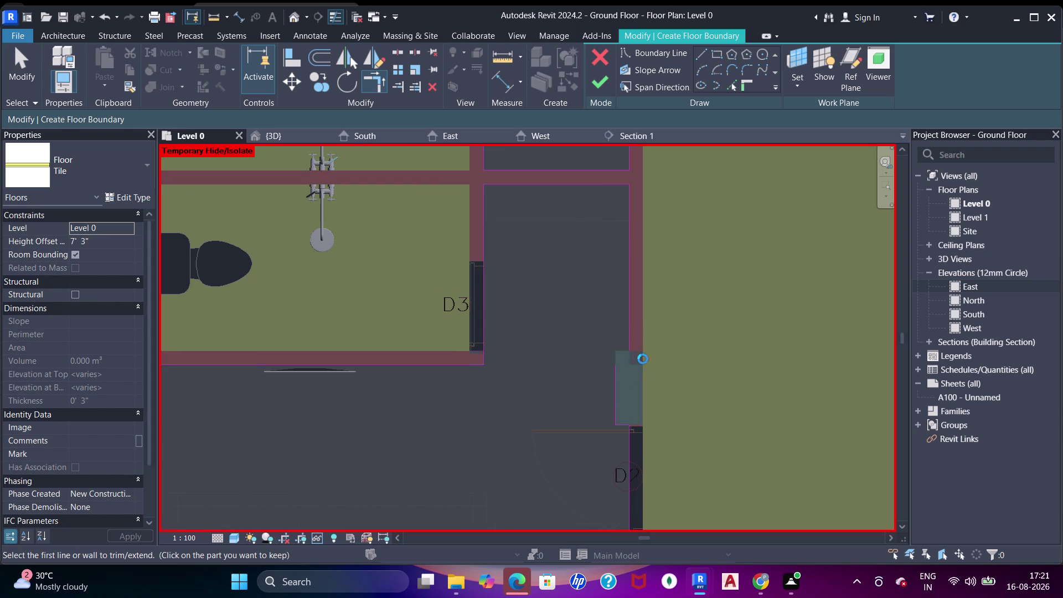
scroll(up, 3)
click(737, 85)
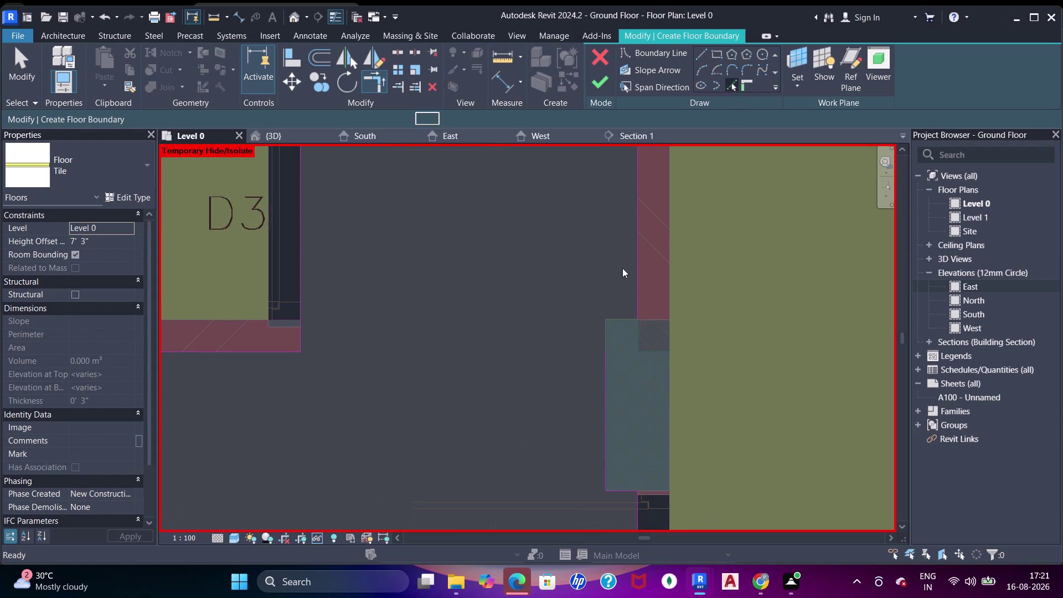
click(617, 323)
Restart Trim/Extend to Corner and join the boundary lines near doorway D2.
key(Escape)
key(Escape)
key(t)
key(r)
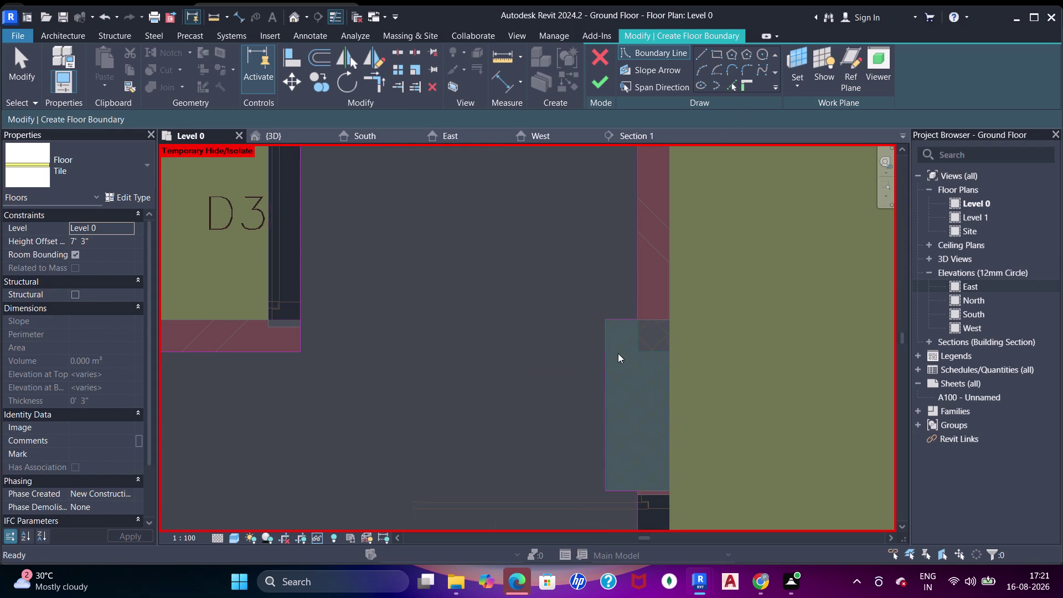
click(608, 368)
click(618, 321)
Pan out over the ground floor plan and zoom into the toilet rooms.
scroll(down, 3)
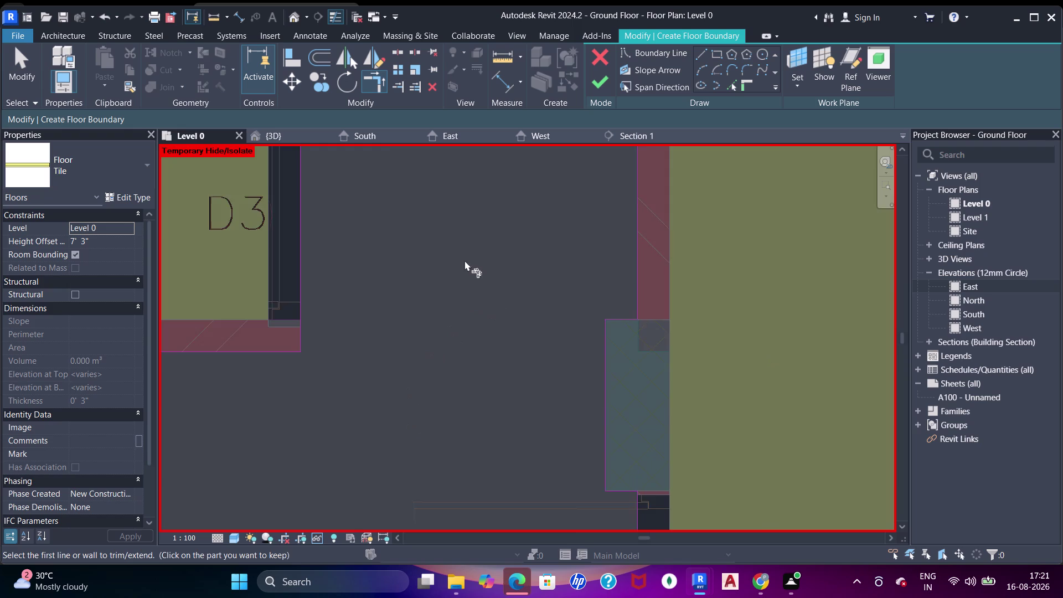
scroll(down, 3)
middle_drag(487, 296, 457, 342)
scroll(down, 3)
middle_drag(512, 306, 442, 266)
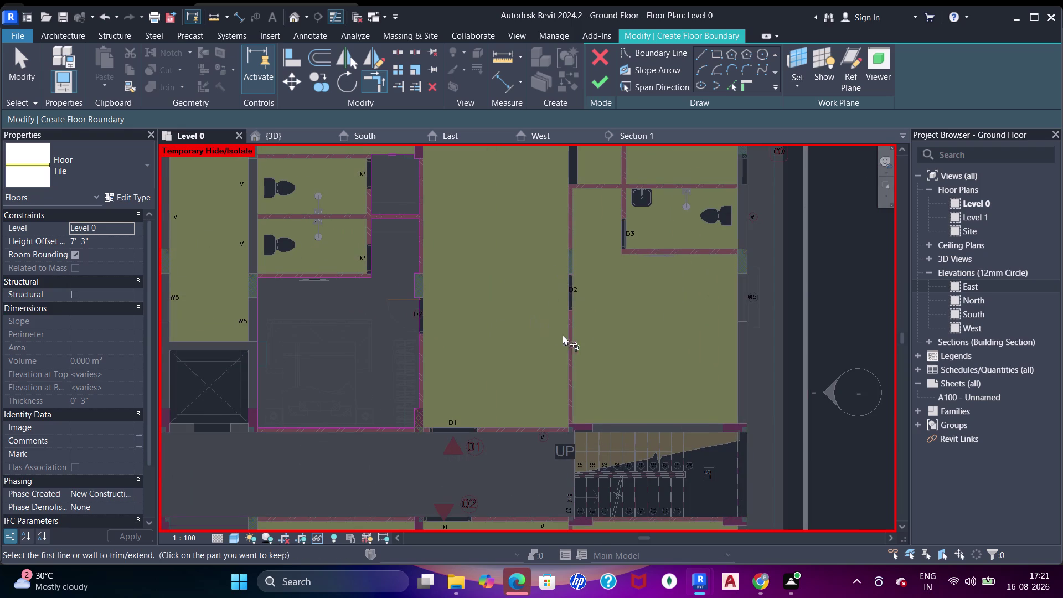
scroll(down, 3)
middle_drag(435, 307, 498, 324)
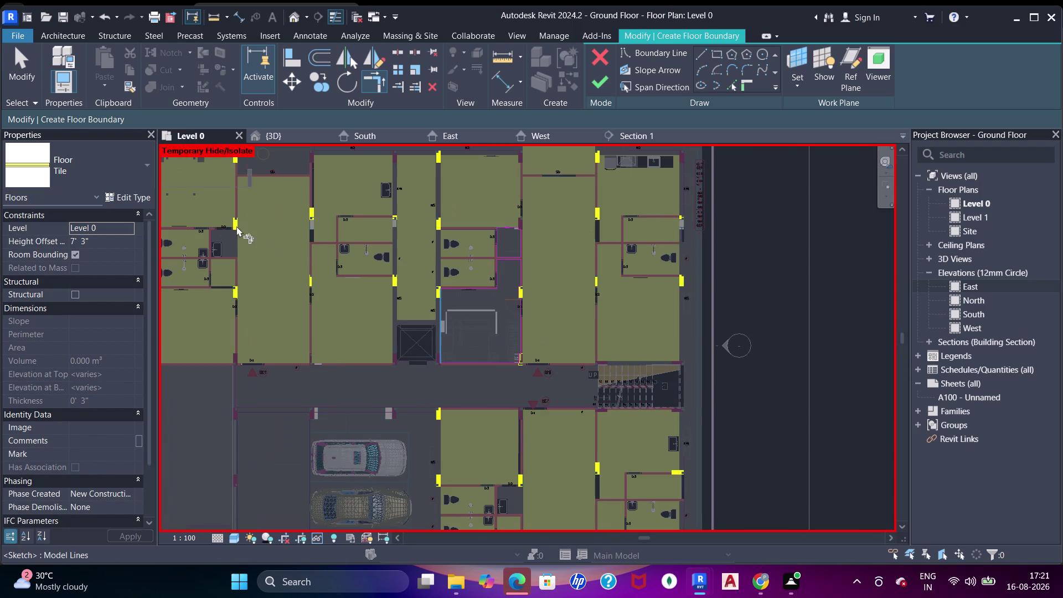
scroll(up, 3)
middle_drag(240, 232, 494, 267)
scroll(up, 3)
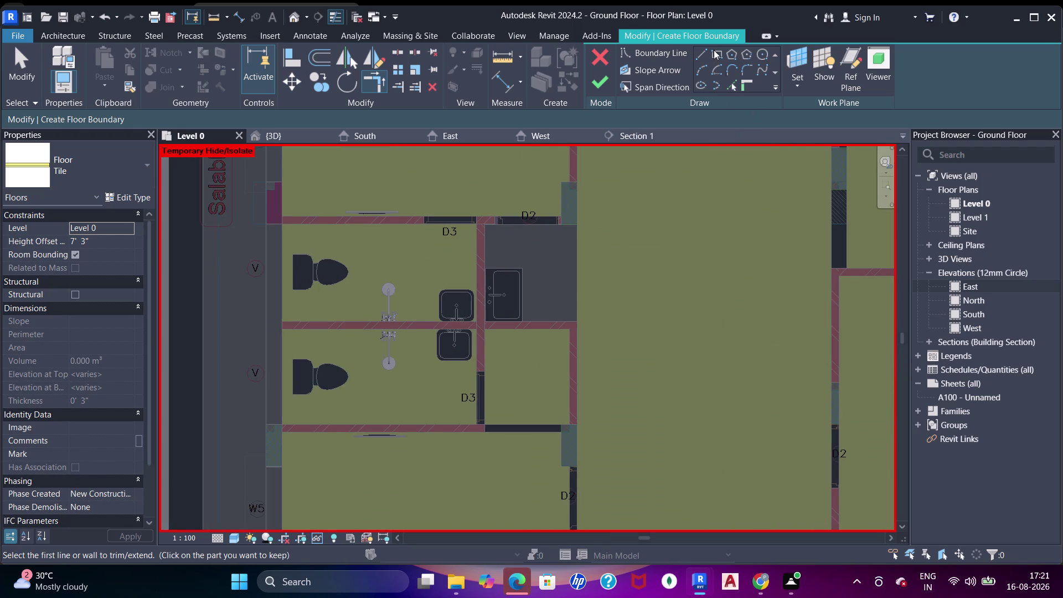
Trim the earlier boundary lines to a corner and outline the small room beside SD.
click(713, 49)
click(483, 225)
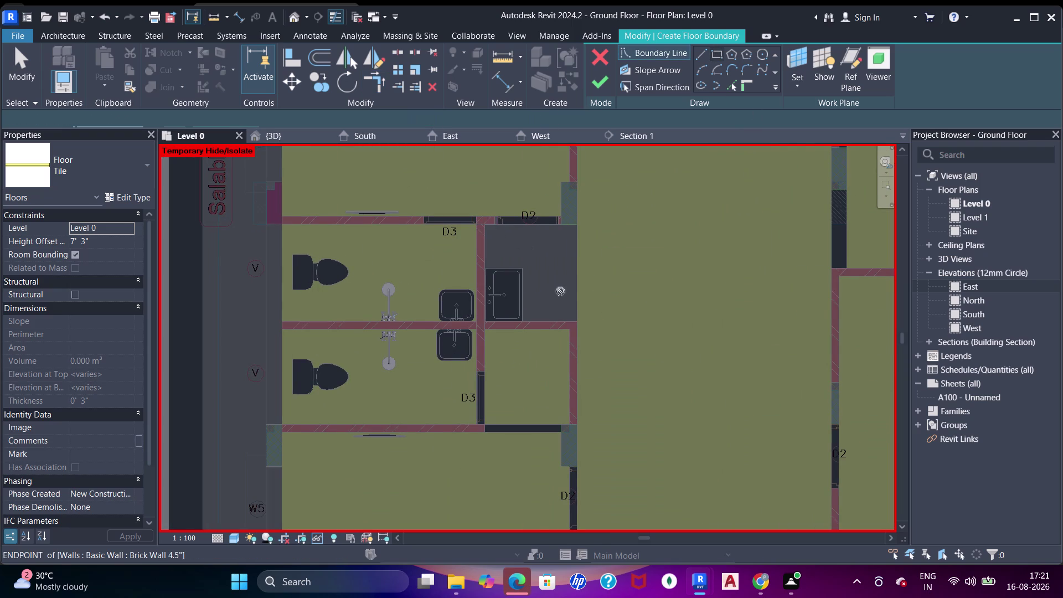
click(576, 319)
scroll(down, 3)
middle_drag(666, 269, 590, 342)
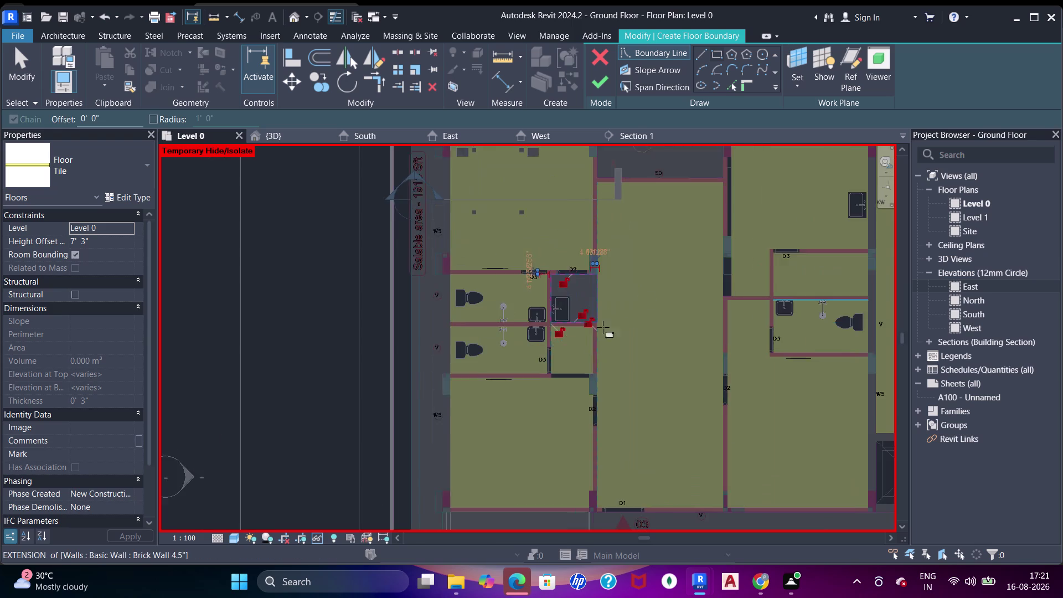
middle_drag(657, 276, 622, 351)
scroll(up, 3)
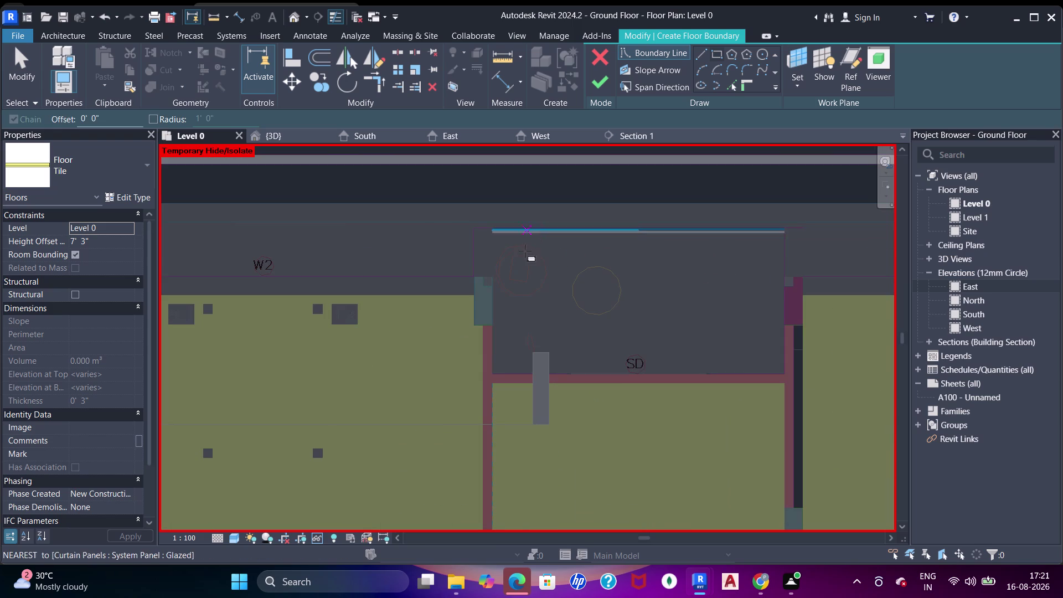
click(499, 239)
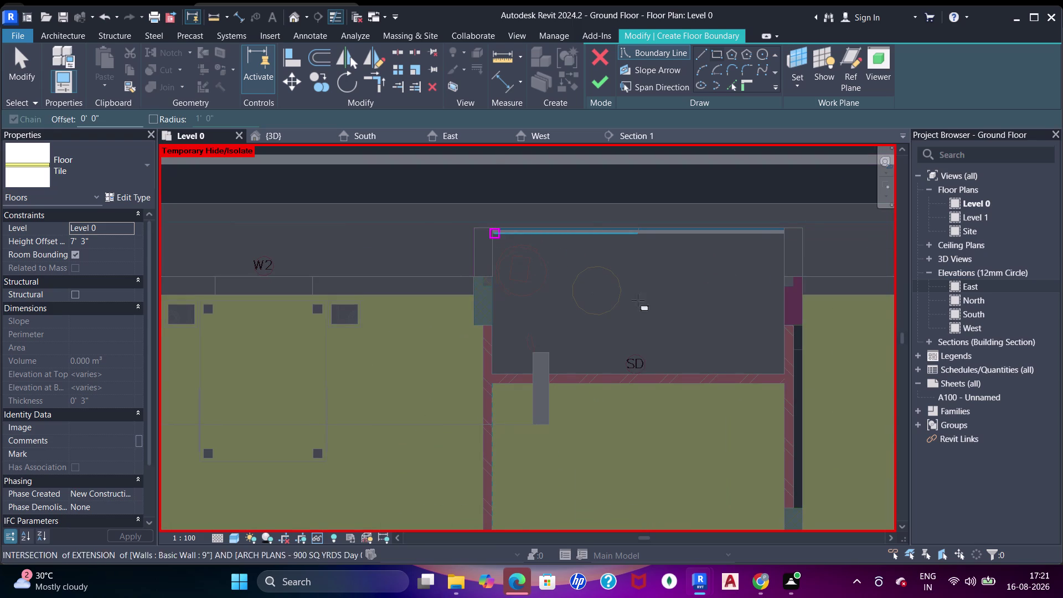
click(783, 373)
scroll(up, 3)
Align the new boundary line onto the wall beside the SD room using AL.
key(a)
key(a)
key(a)
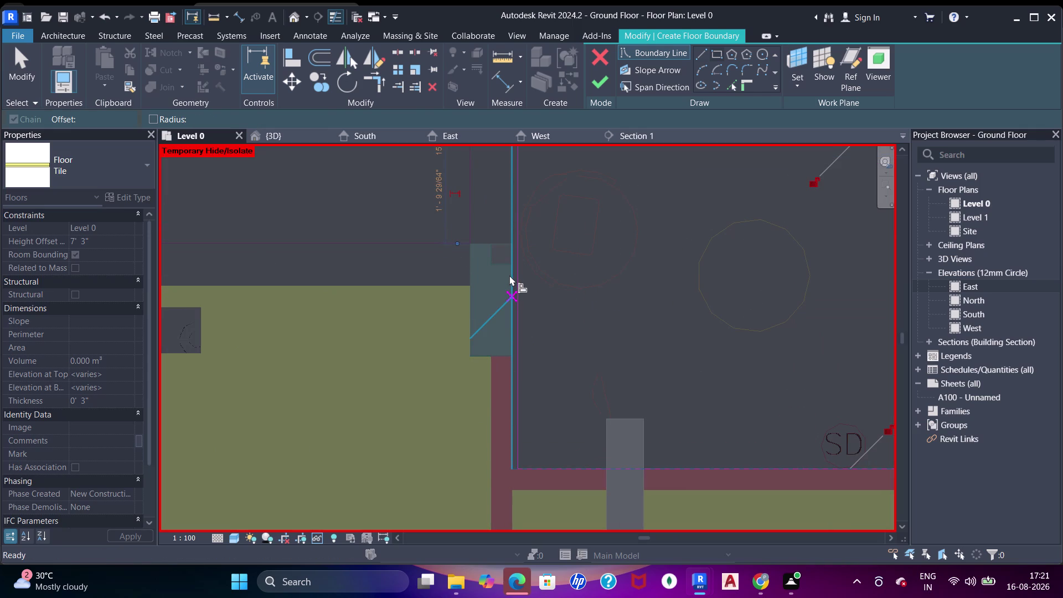
click(511, 275)
click(516, 277)
scroll(down, 3)
middle_drag(564, 263, 455, 261)
scroll(down, 3)
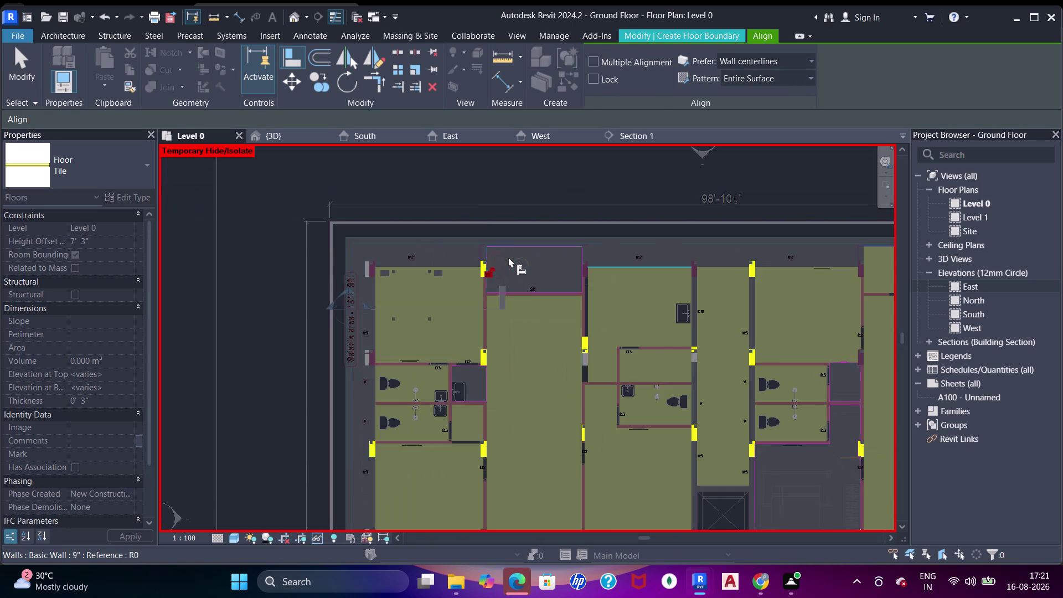
middle_drag(509, 257, 468, 195)
middle_drag(650, 309, 554, 278)
middle_drag(678, 331, 521, 345)
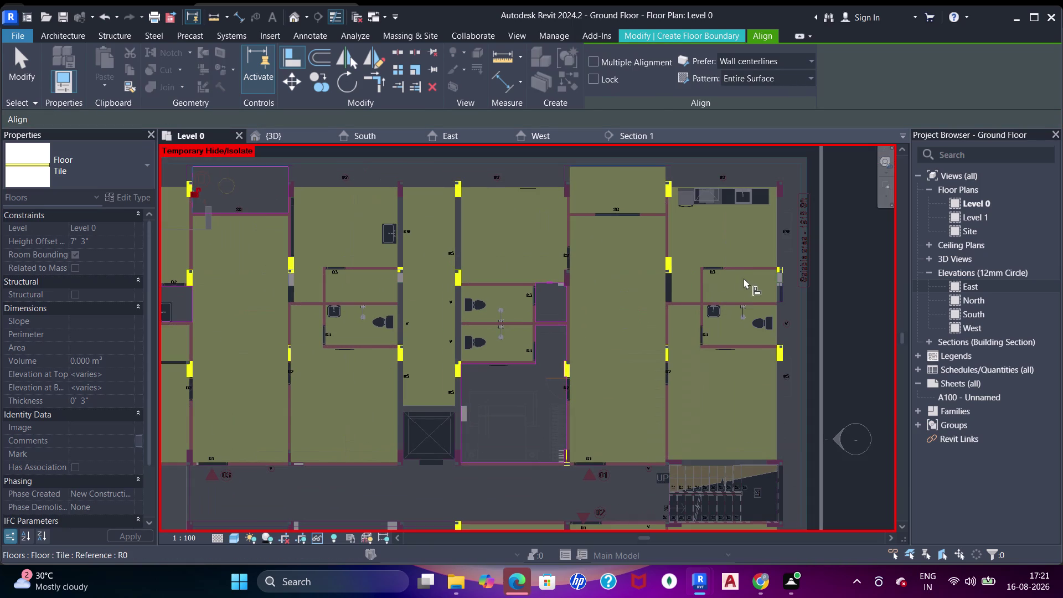
scroll(up, 3)
scroll(up, 3)
middle_drag(750, 236, 679, 252)
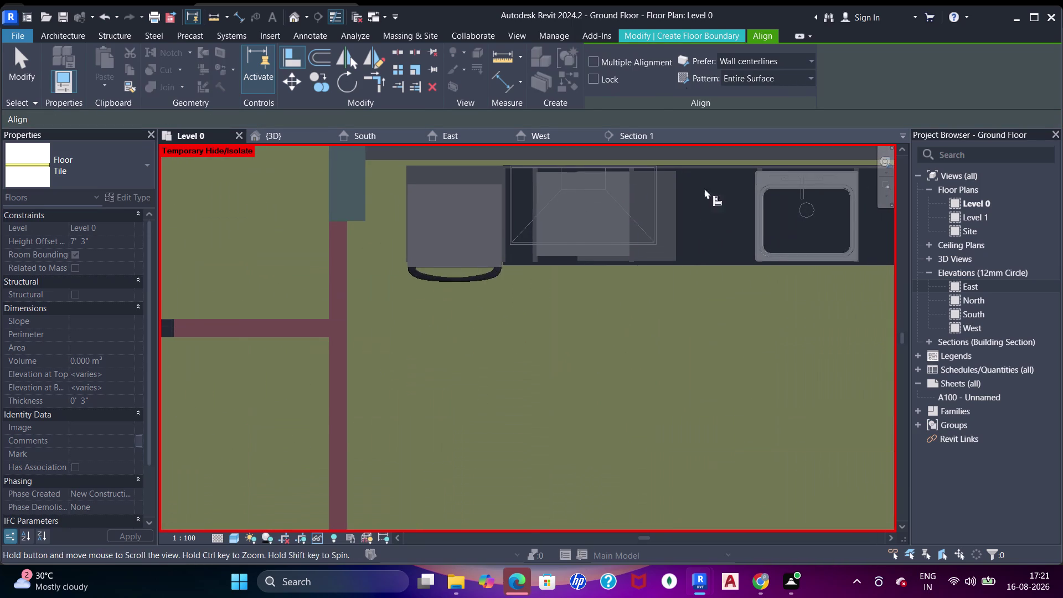
key(Escape)
key(Escape)
key(Escape)
scroll(down, 3)
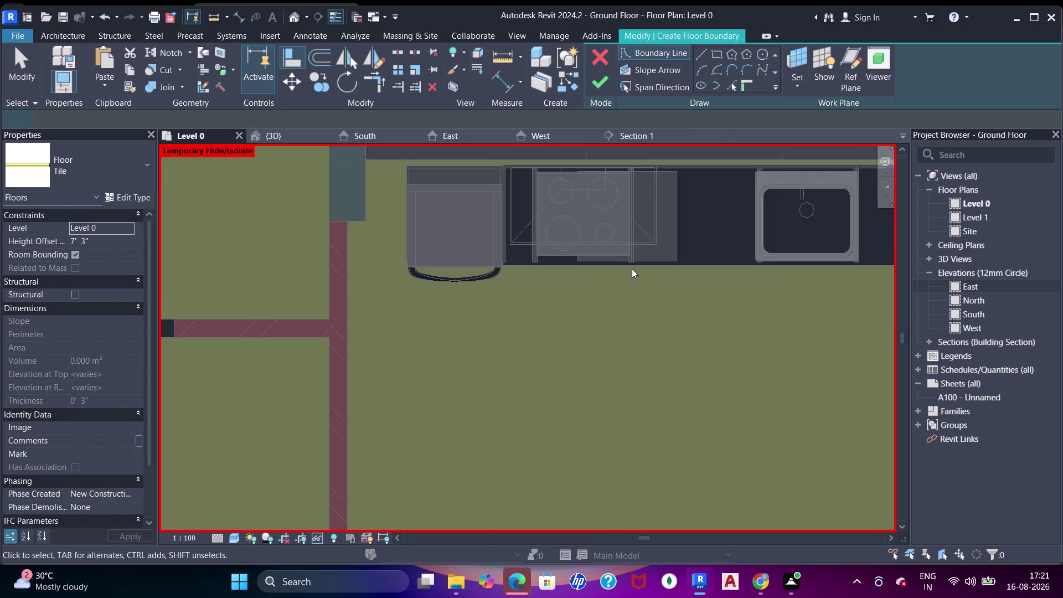
middle_drag(636, 274, 640, 149)
scroll(down, 3)
middle_drag(655, 375, 620, 239)
middle_drag(617, 335, 644, 250)
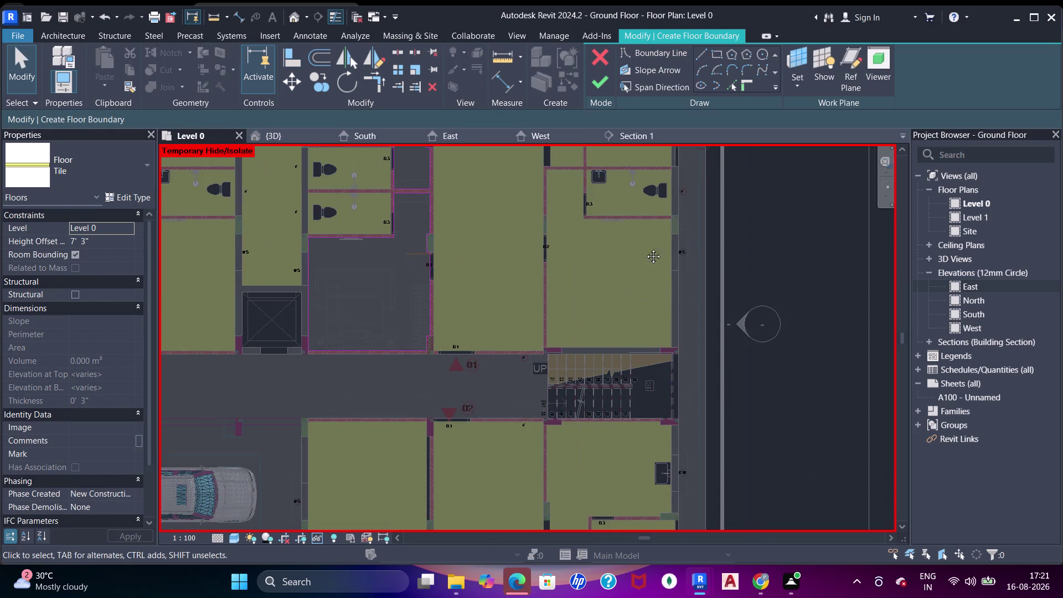
middle_drag(645, 250, 669, 217)
middle_drag(482, 329, 614, 314)
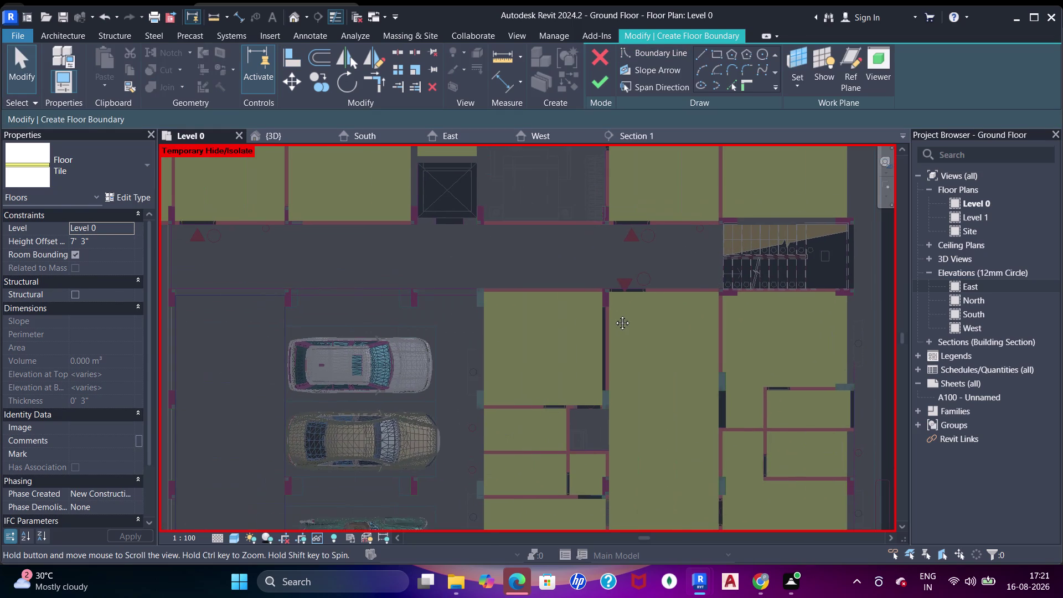
middle_drag(614, 315, 615, 311)
scroll(down, 3)
scroll(up, 3)
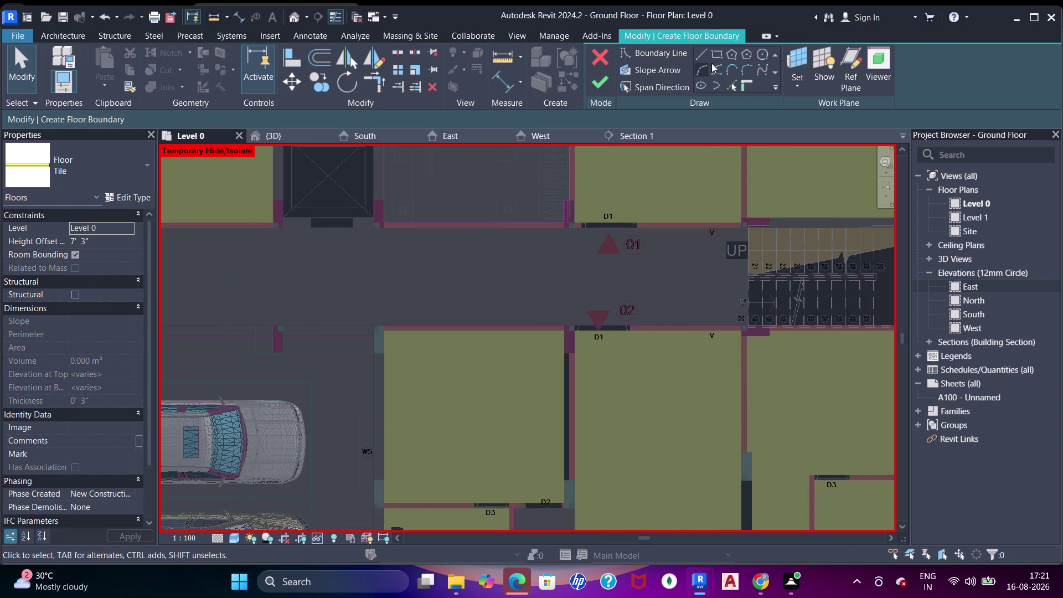
Draw straight boundary lines along the corridor from the stair edge toward the parking.
click(719, 58)
scroll(up, 3)
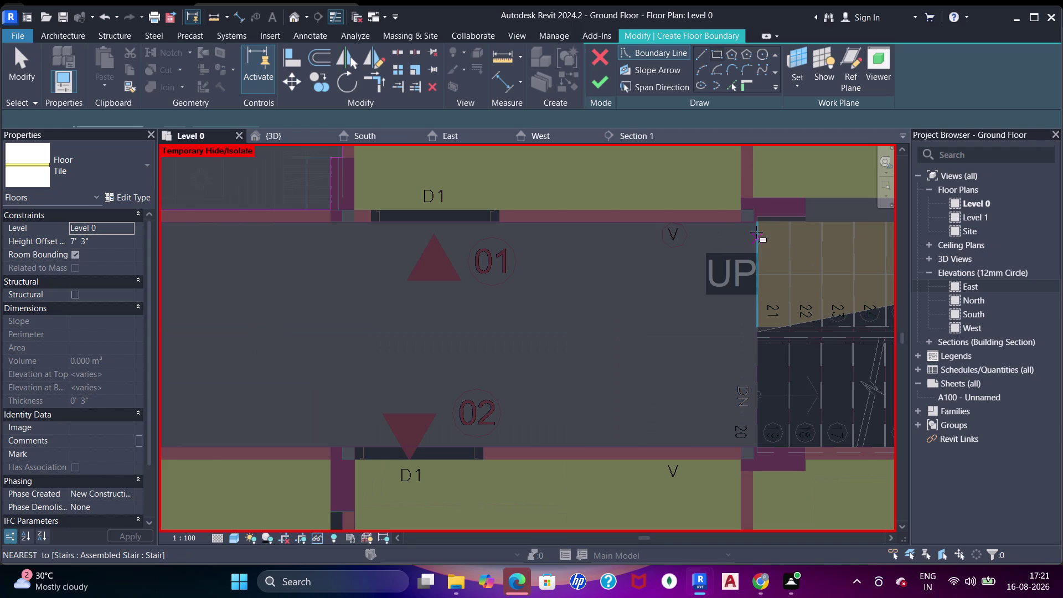
click(757, 227)
scroll(down, 3)
middle_drag(575, 286, 650, 287)
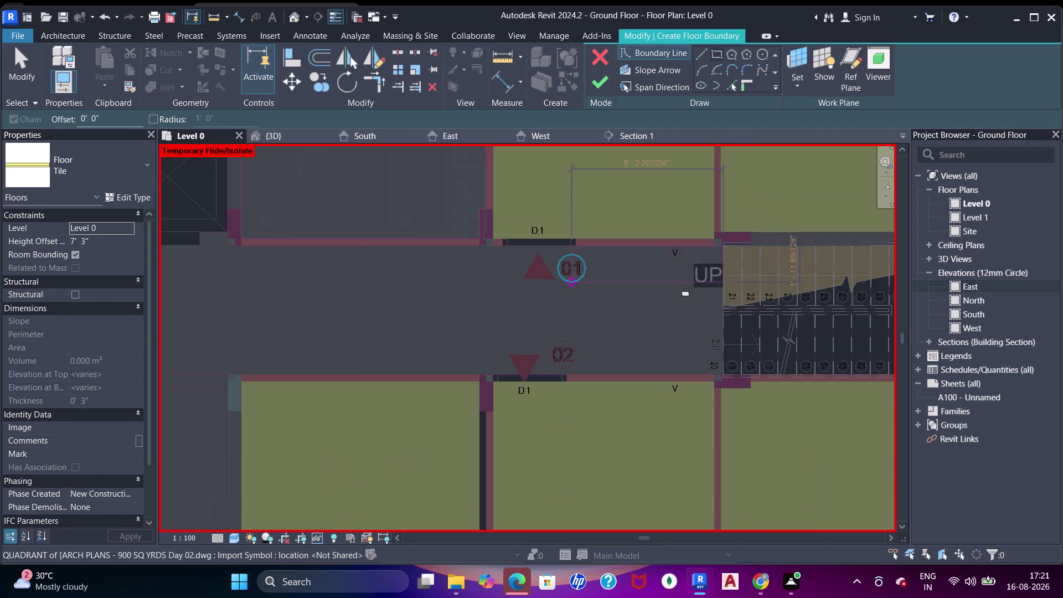
middle_drag(650, 287, 905, 281)
middle_drag(502, 322, 678, 294)
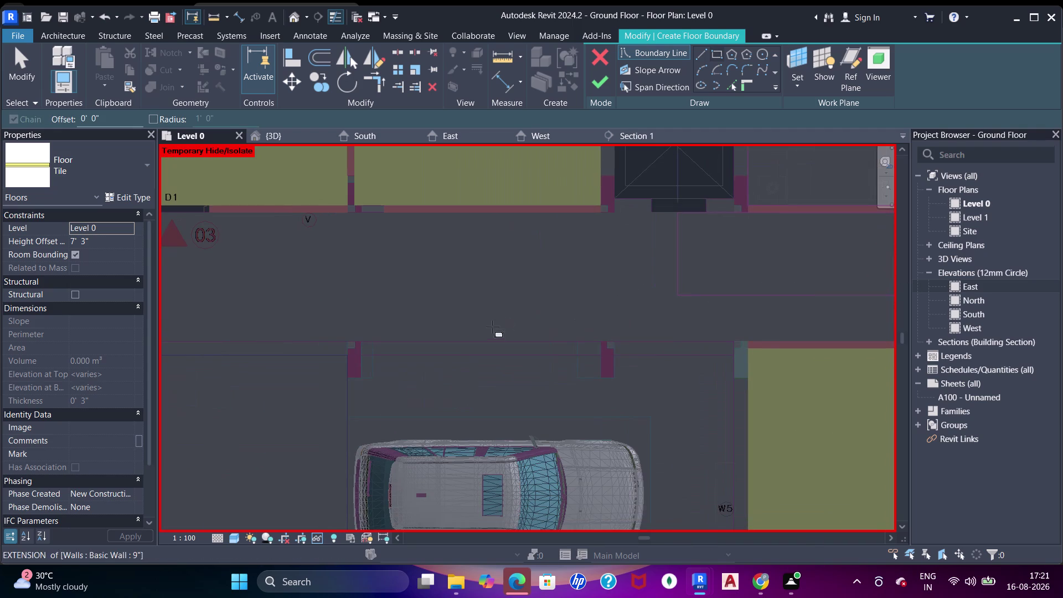
middle_drag(446, 328, 640, 318)
middle_drag(343, 324, 564, 319)
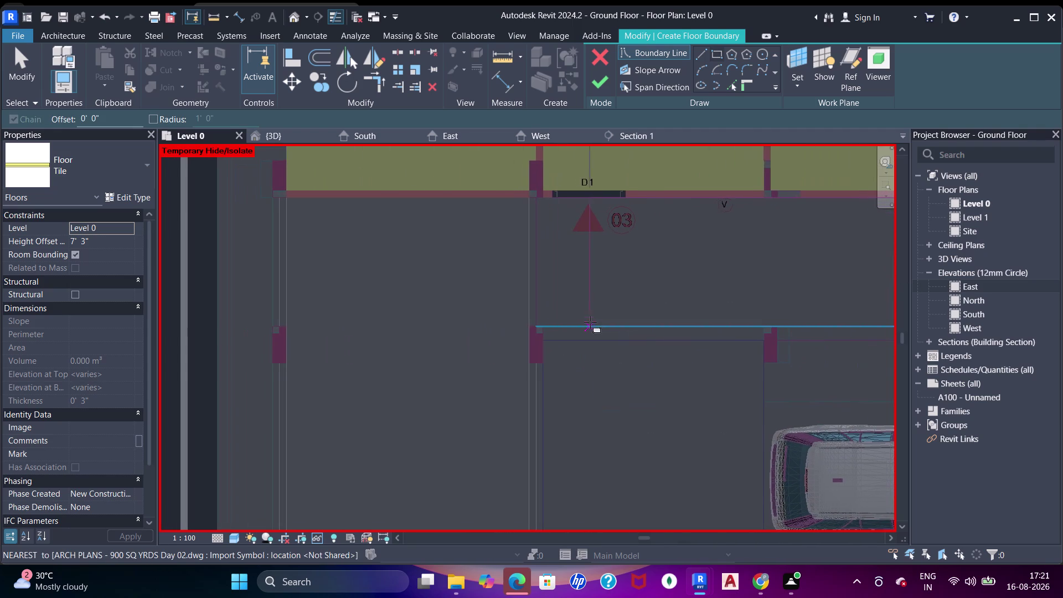
click(288, 324)
scroll(down, 3)
middle_drag(415, 310, 413, 255)
middle_drag(382, 337, 420, 216)
scroll(down, 3)
middle_drag(444, 238, 428, 268)
scroll(down, 3)
middle_click(433, 273)
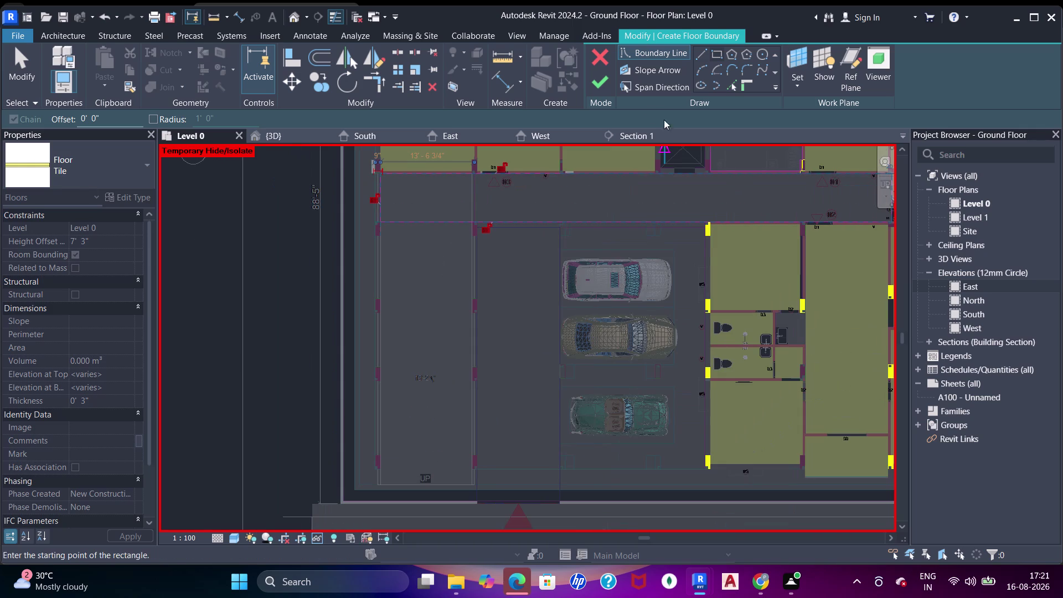
Finish the corridor floor and set its Height Offset From Level to 3".
click(601, 84)
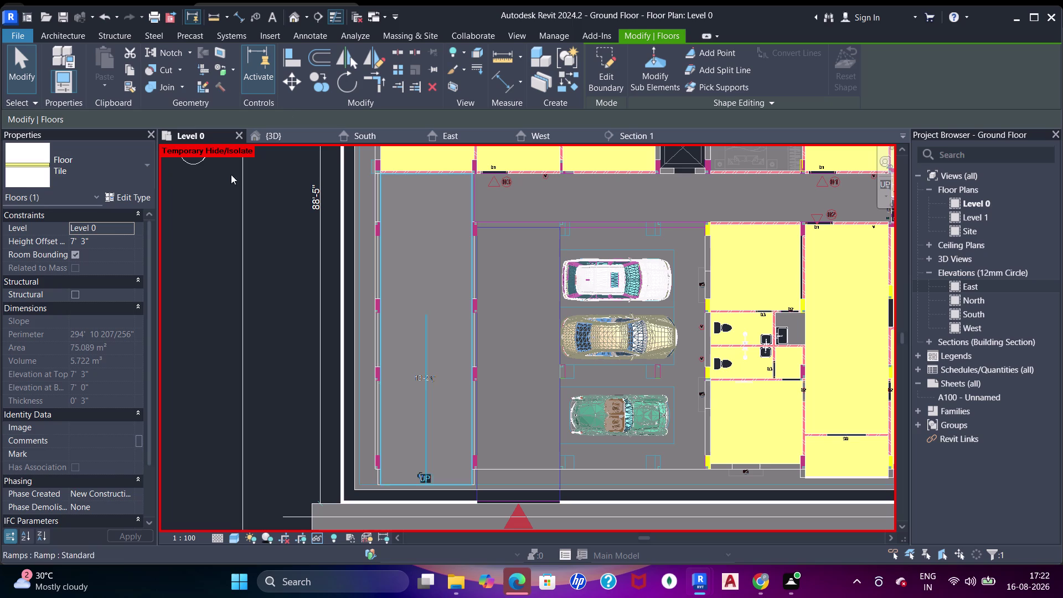
click(120, 240)
text(3")
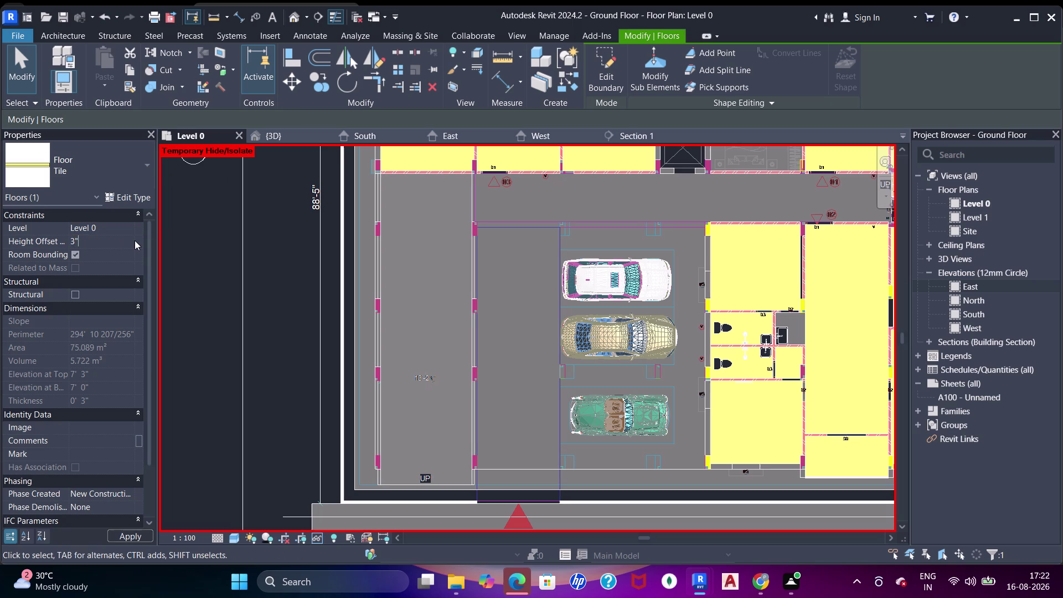
key(Return)
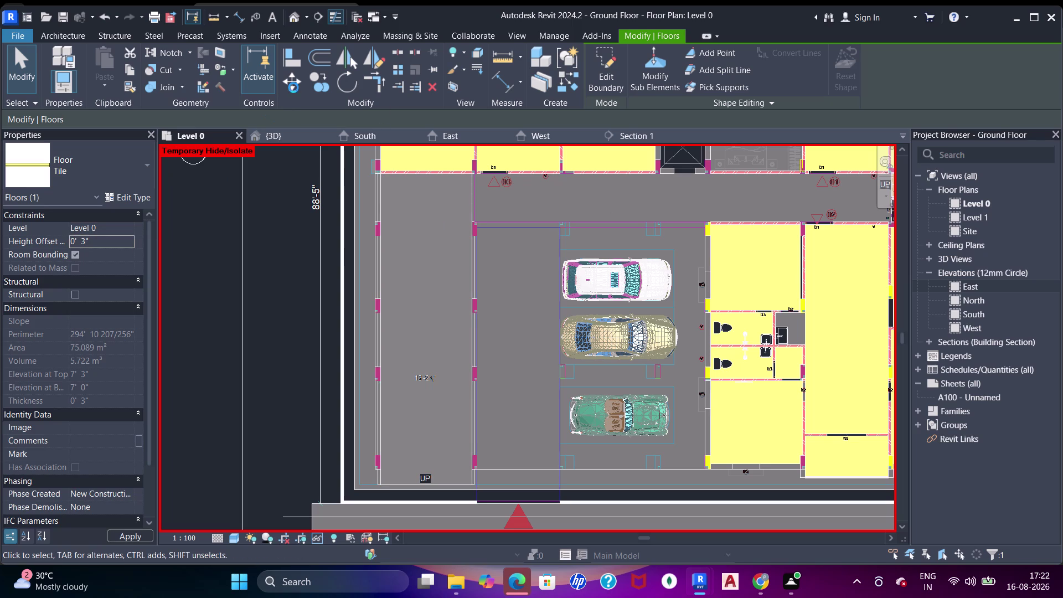
drag(54, 35, 64, 34)
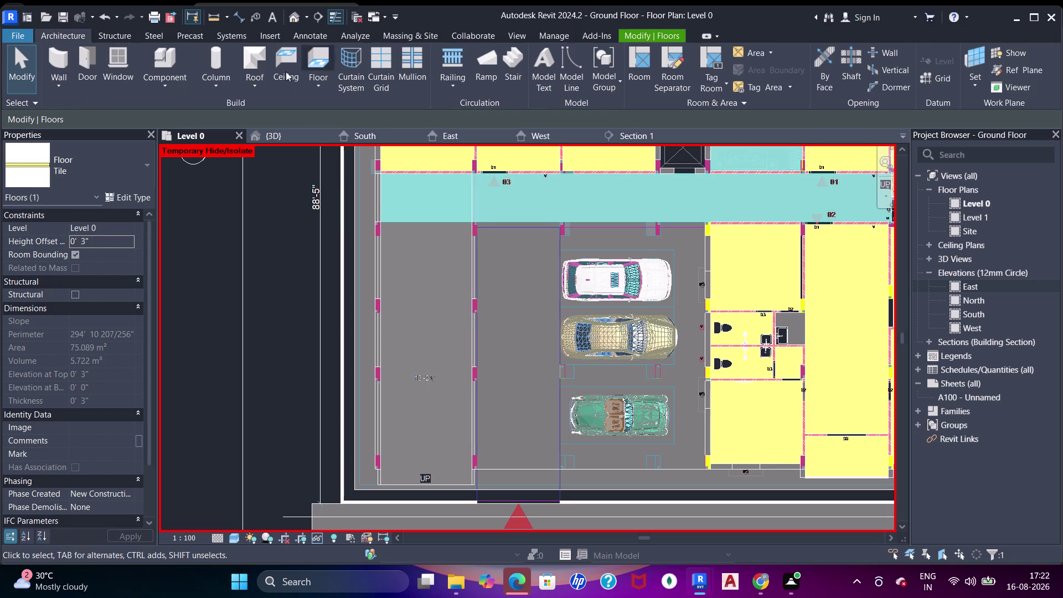
Start another tile floor sketch with a 3" height offset.
click(325, 63)
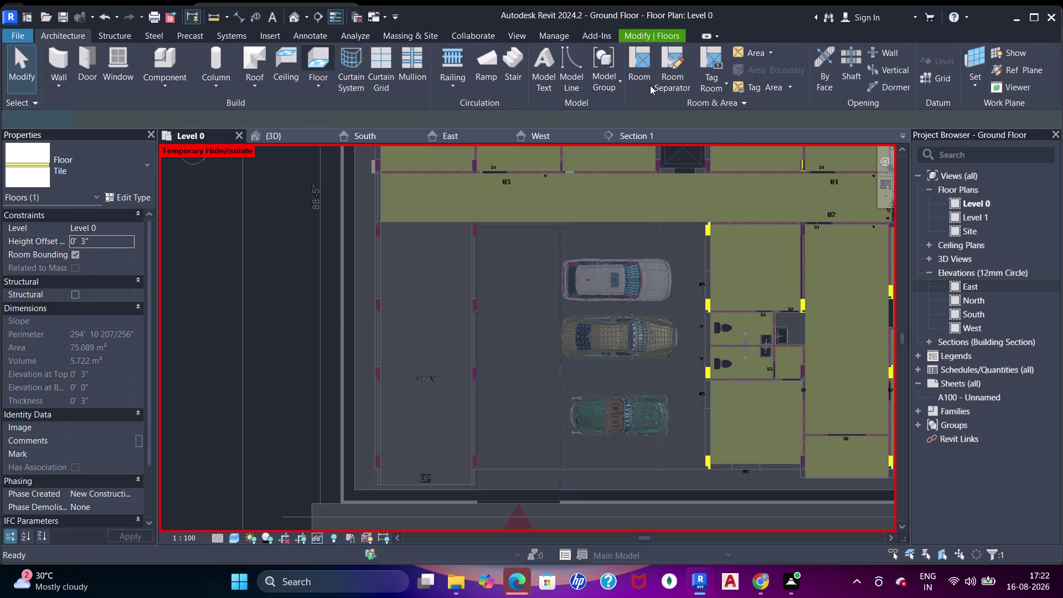
drag(721, 45, 722, 52)
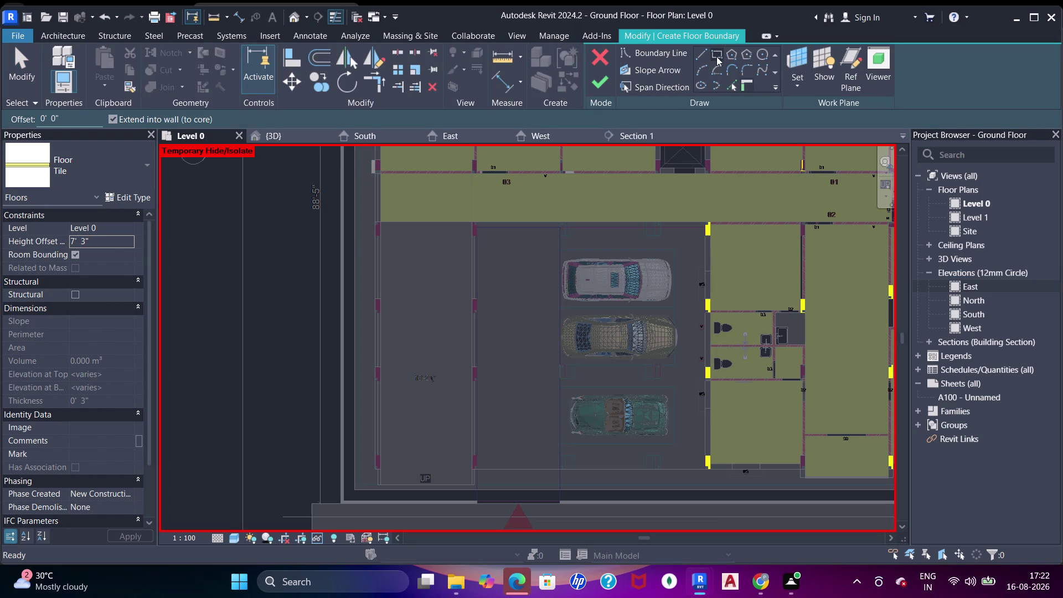
click(716, 56)
scroll(up, 3)
click(113, 243)
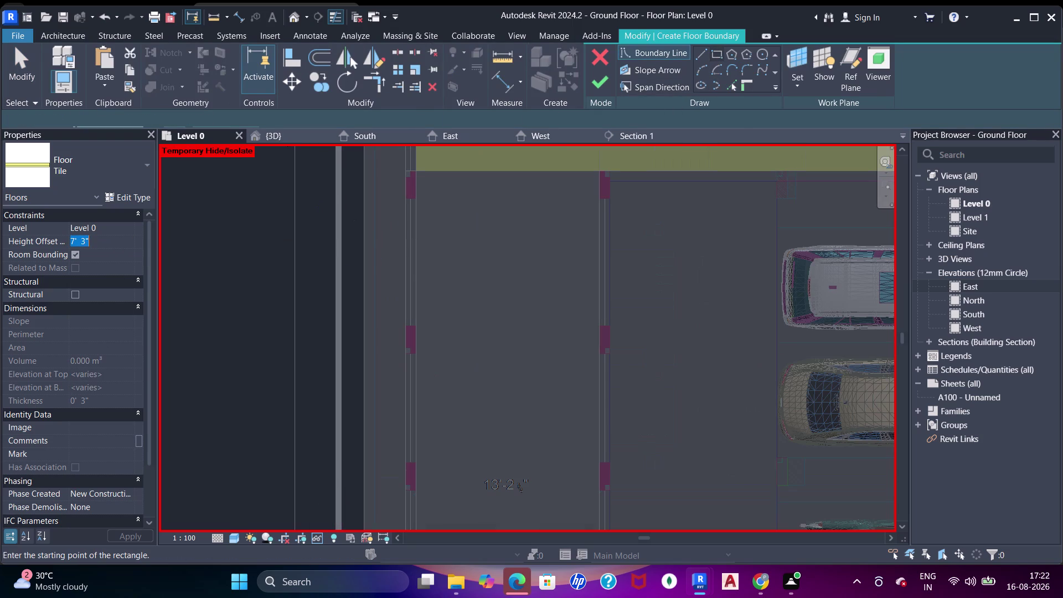
key(3)
key(apostrophe)
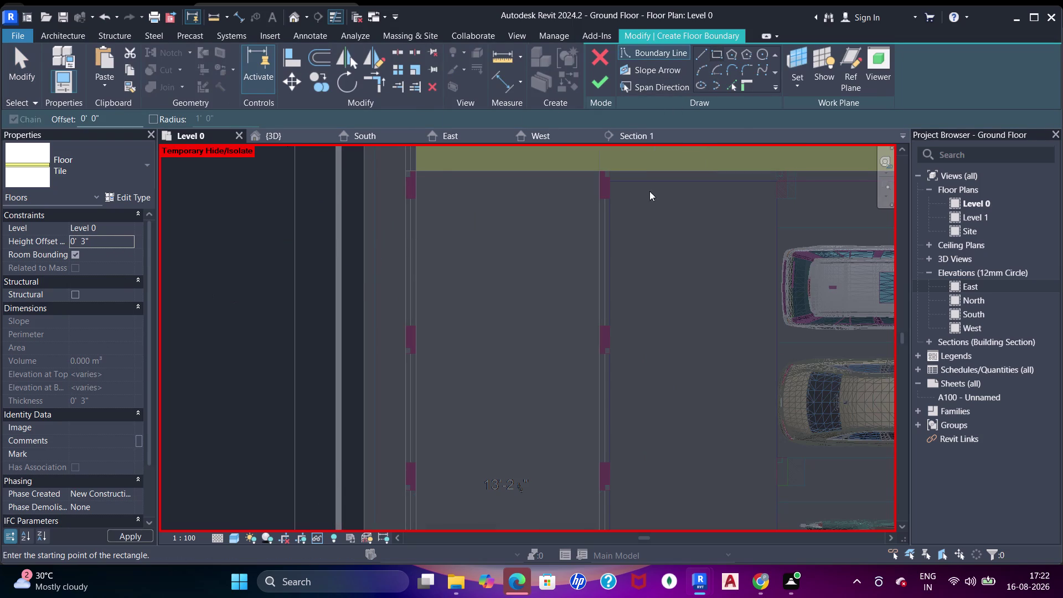
key(Return)
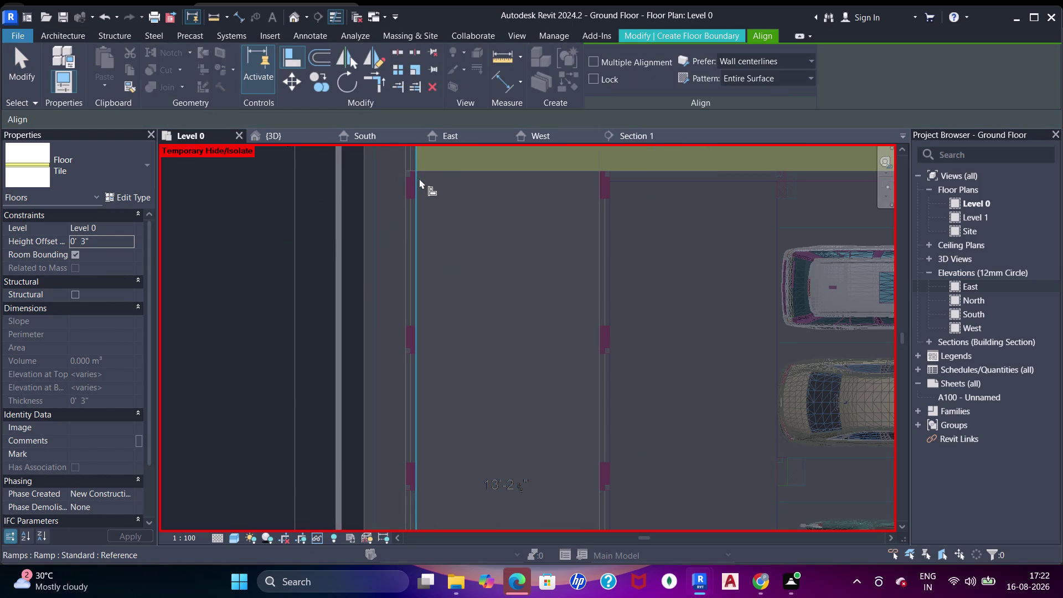
key(Escape)
key(Escape)
key(Escape)
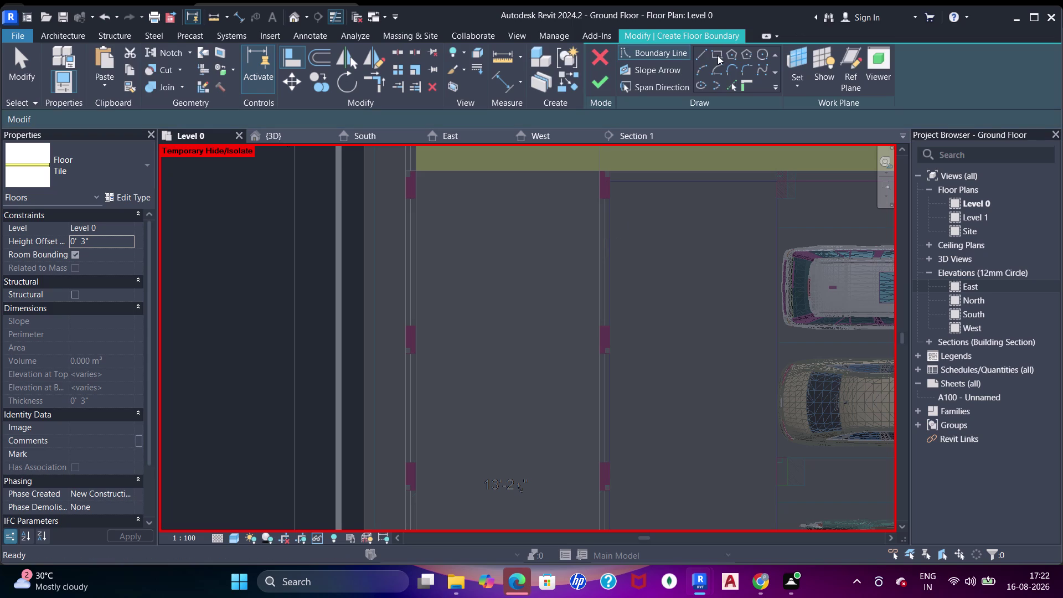
Sketch a rectangle from the corridor floor's corner to the ramp end, plus a wall-endpoint corner.
click(717, 55)
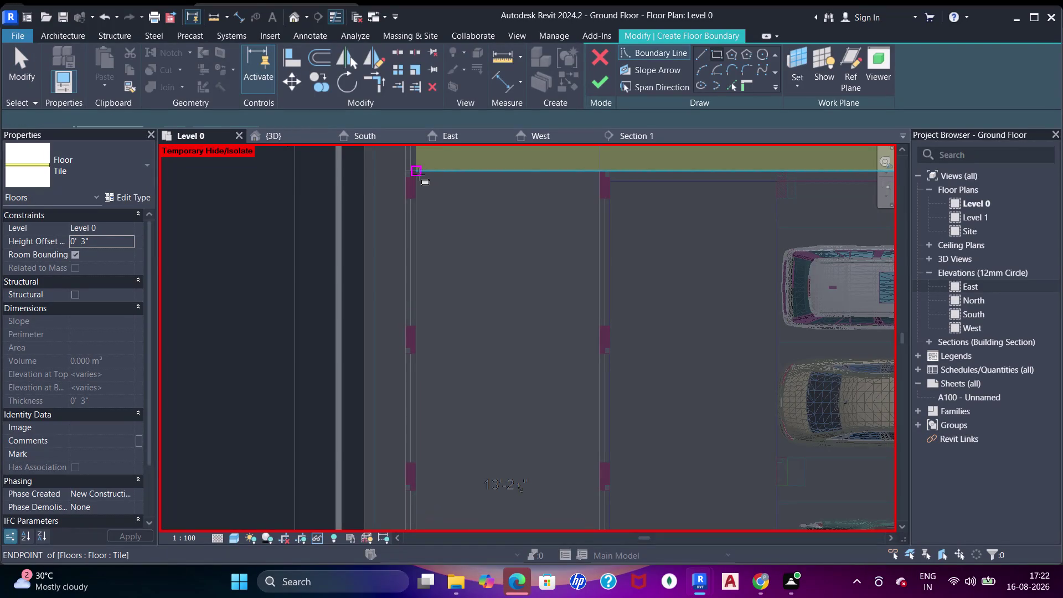
click(419, 175)
middle_drag(526, 365, 552, 198)
scroll(up, 3)
middle_drag(586, 348, 586, 266)
middle_drag(600, 340, 599, 209)
scroll(down, 3)
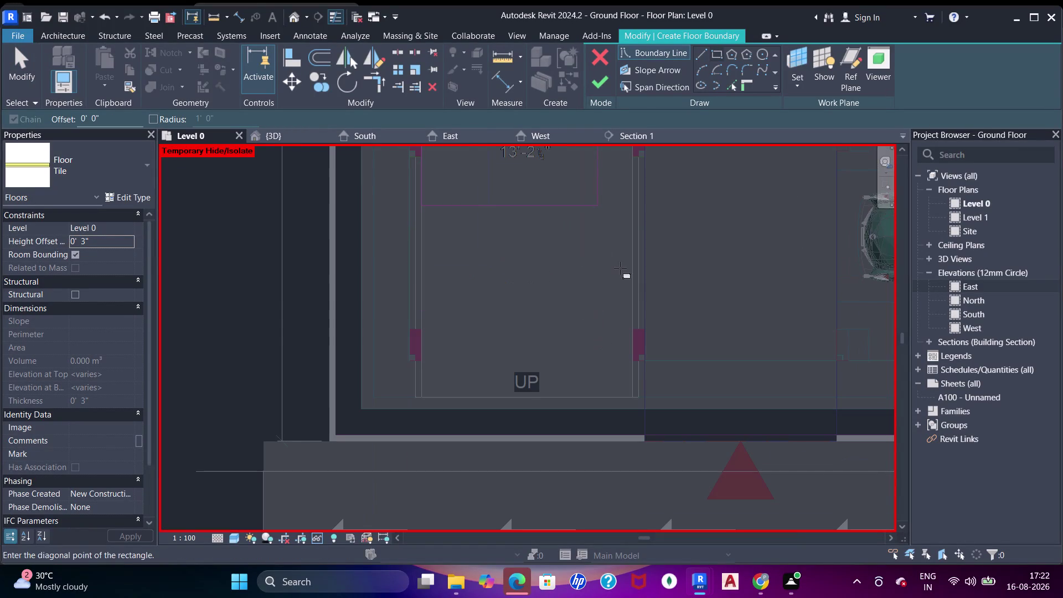
middle_drag(620, 270, 616, 262)
scroll(up, 3)
scroll(up, 3)
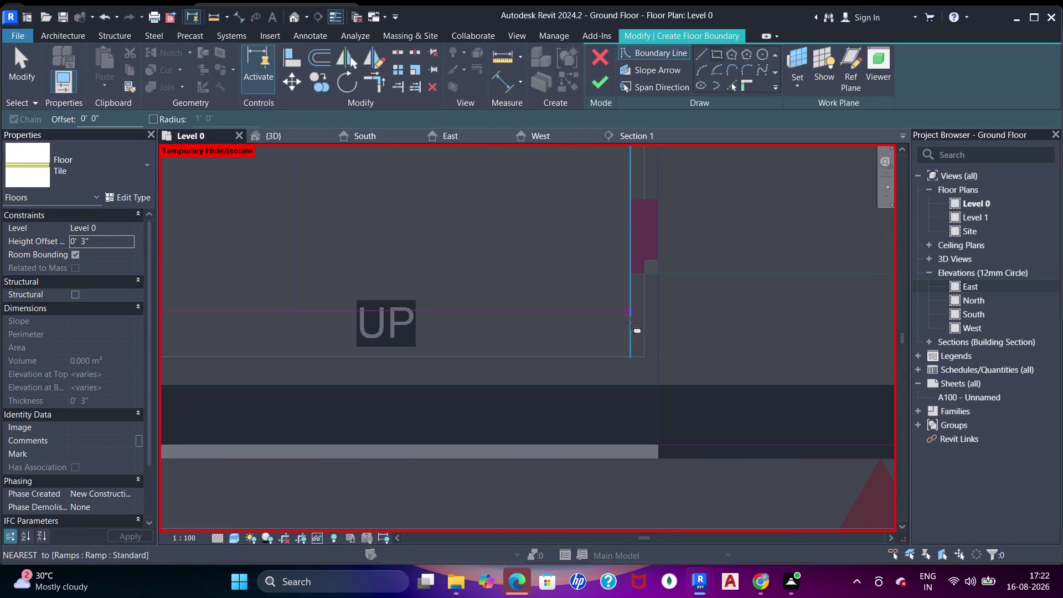
click(633, 355)
scroll(down, 3)
middle_drag(665, 253, 639, 287)
scroll(up, 3)
scroll(down, 3)
middle_drag(639, 252, 612, 335)
middle_drag(656, 225, 598, 345)
middle_drag(606, 218, 604, 334)
scroll(up, 3)
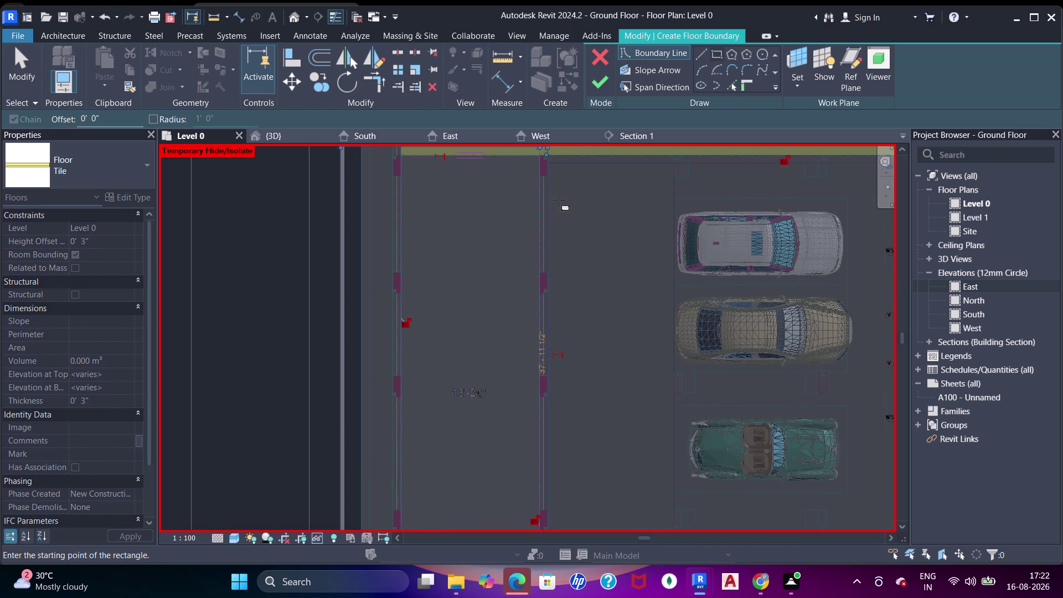
scroll(up, 3)
middle_drag(559, 206, 564, 262)
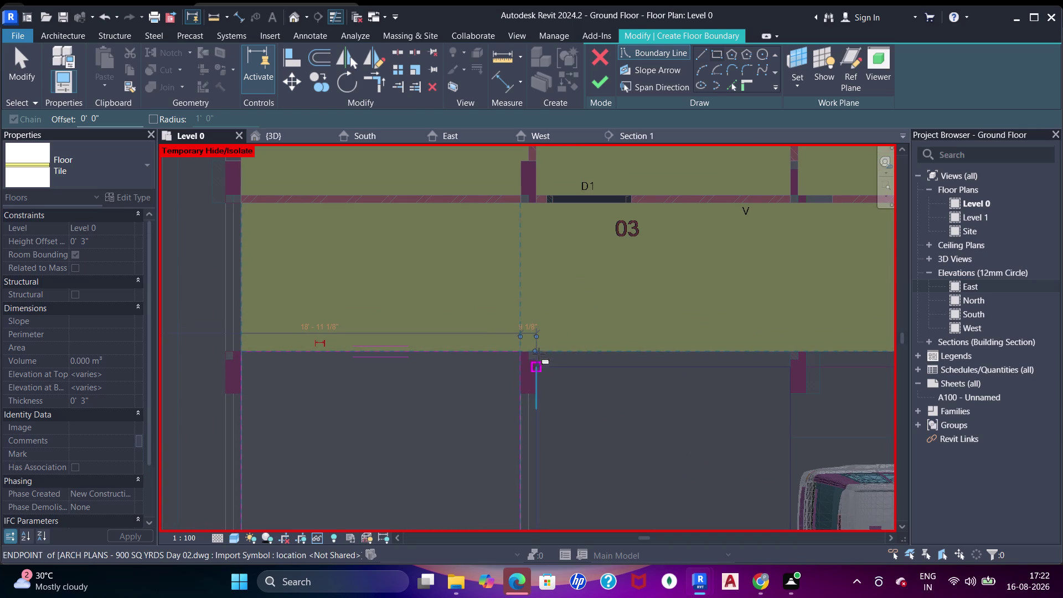
scroll(up, 3)
middle_drag(766, 390, 631, 334)
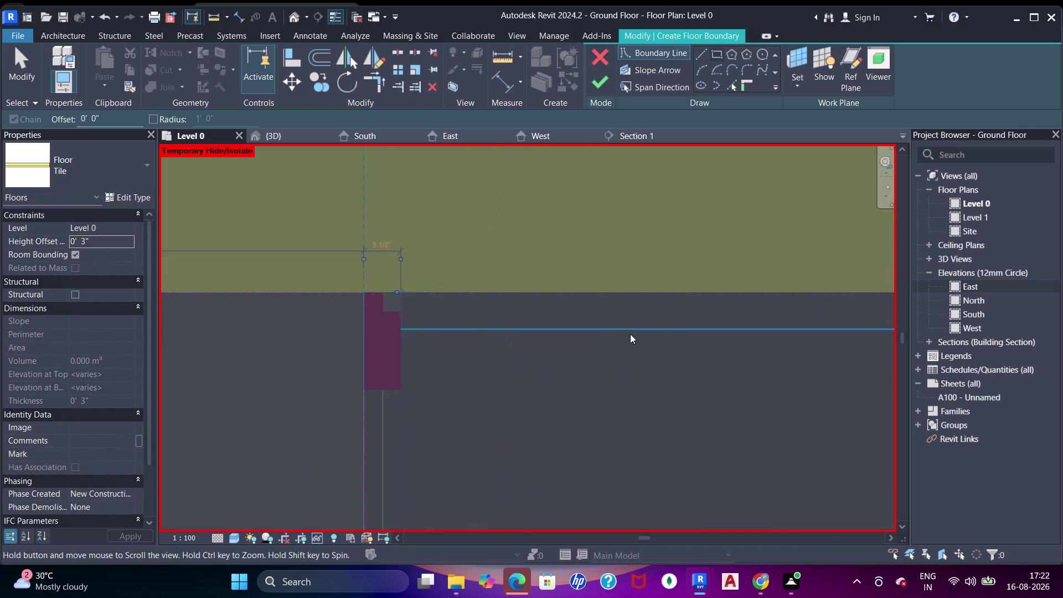
scroll(down, 3)
middle_drag(803, 337, 716, 326)
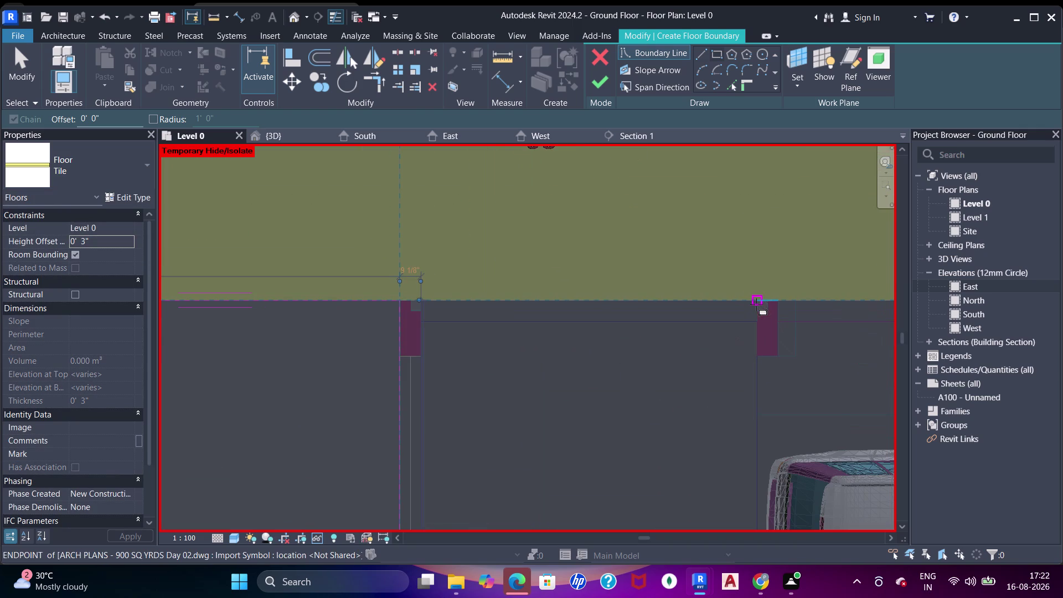
click(756, 305)
Draw a parking rectangle from the top wall intersection to the wall end by the road.
scroll(down, 3)
middle_drag(653, 376, 647, 179)
middle_drag(613, 376, 623, 243)
middle_drag(619, 365, 622, 229)
scroll(up, 3)
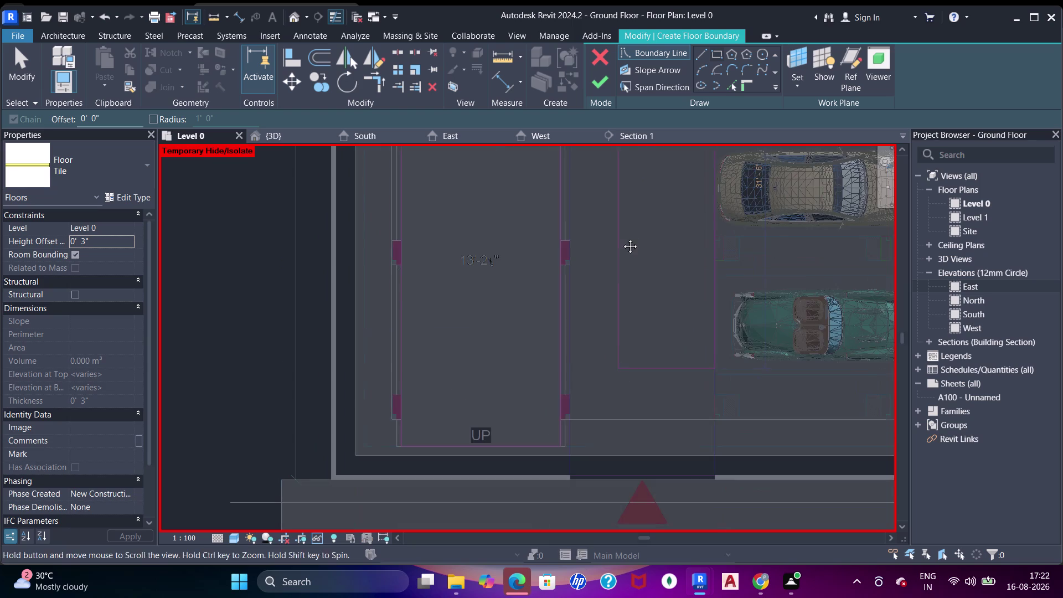
scroll(up, 3)
scroll(up, 3)
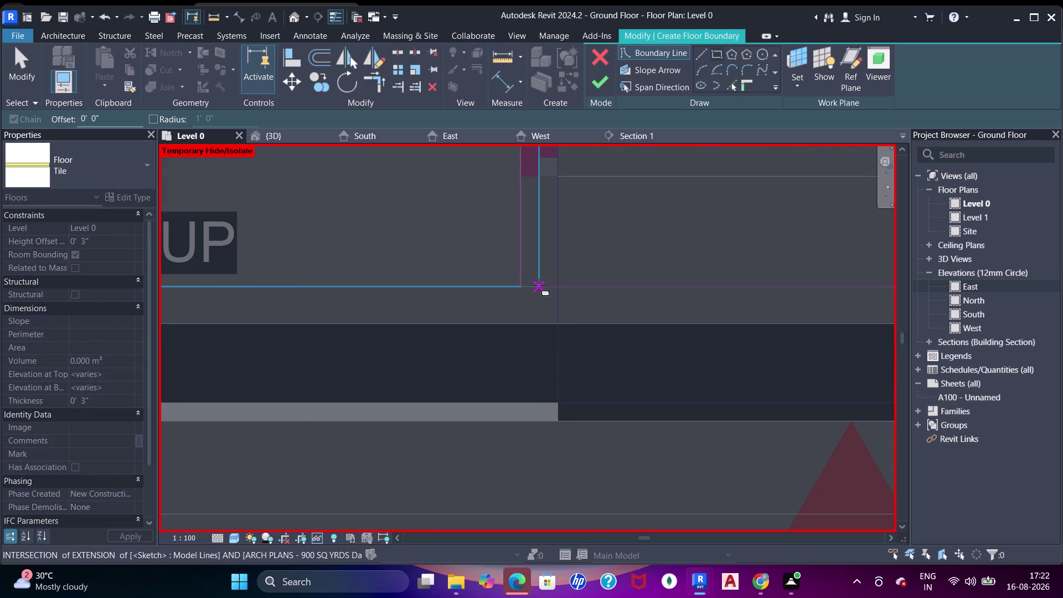
drag(539, 285, 546, 286)
scroll(down, 3)
middle_drag(654, 232, 555, 382)
middle_drag(614, 285, 529, 362)
middle_drag(603, 277, 563, 311)
middle_drag(611, 208, 521, 394)
scroll(up, 3)
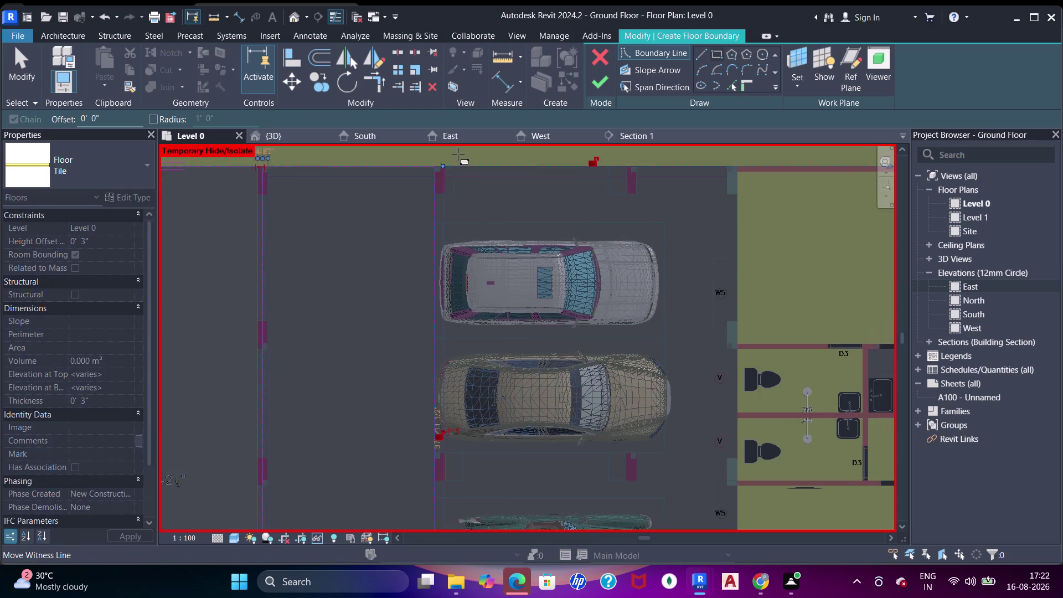
scroll(up, 3)
middle_drag(471, 202, 477, 230)
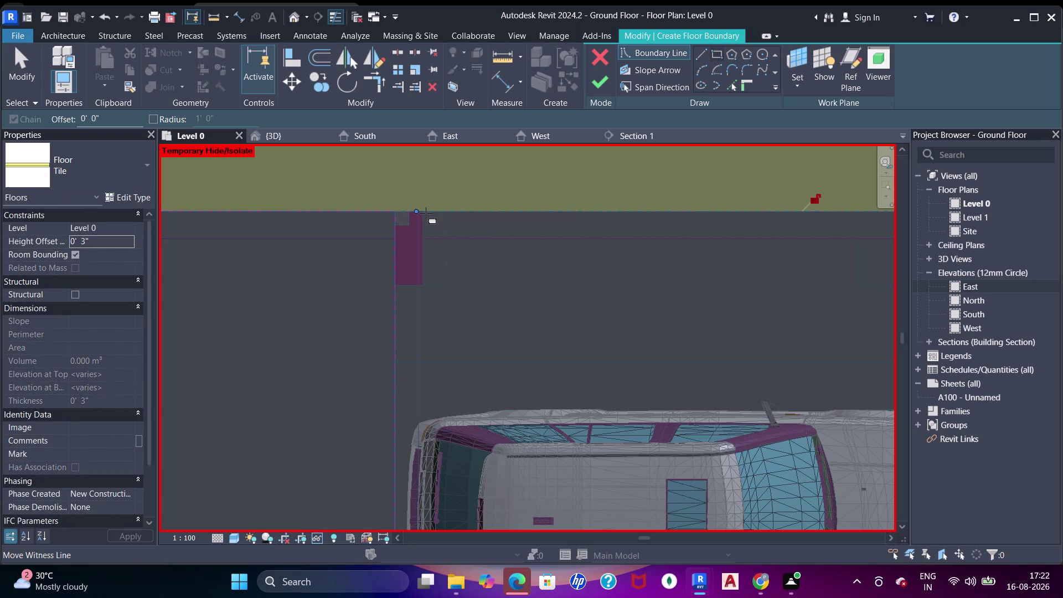
key(Escape)
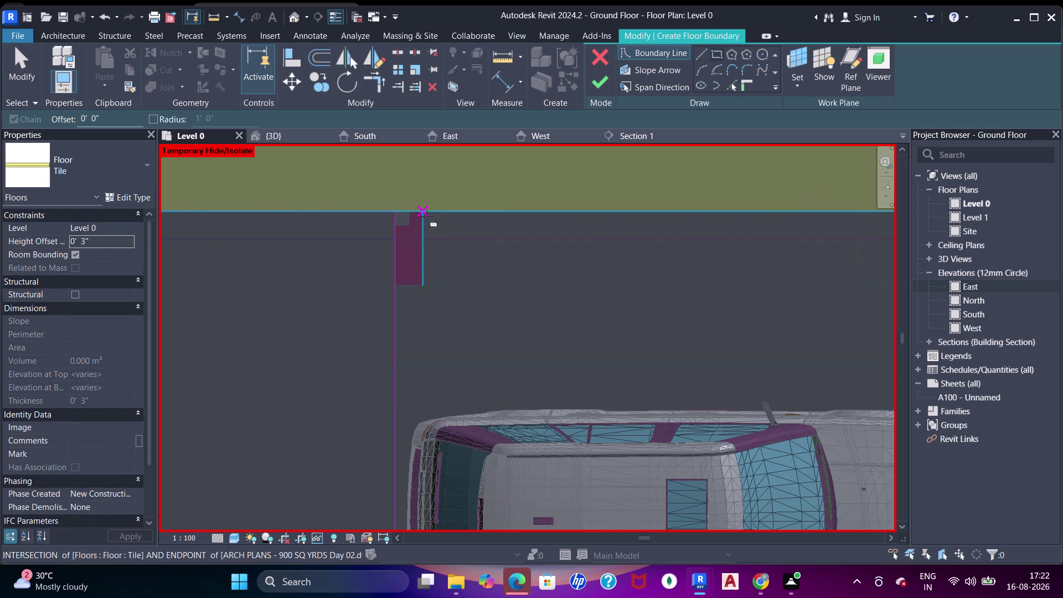
click(426, 214)
scroll(down, 3)
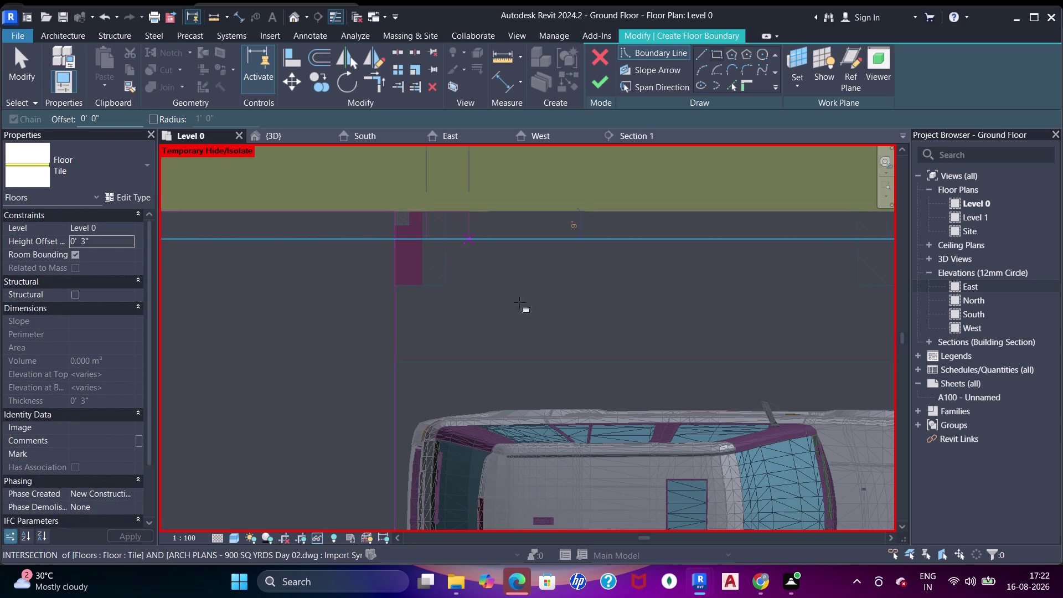
scroll(down, 3)
middle_drag(555, 371, 521, 198)
scroll(down, 3)
middle_drag(591, 340, 582, 219)
middle_drag(621, 386, 617, 234)
scroll(up, 3)
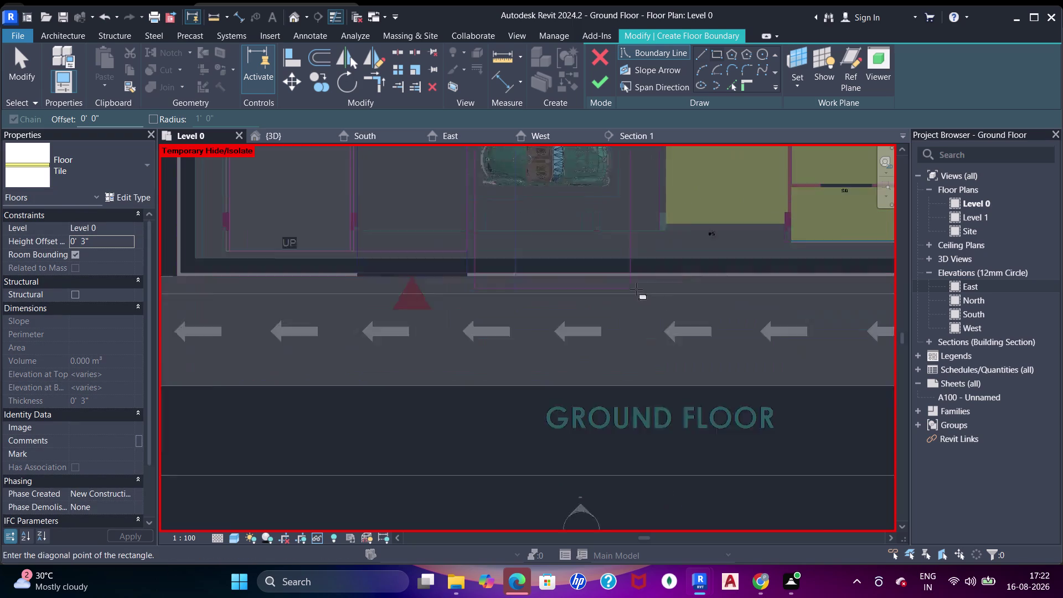
scroll(up, 3)
middle_drag(678, 246, 687, 461)
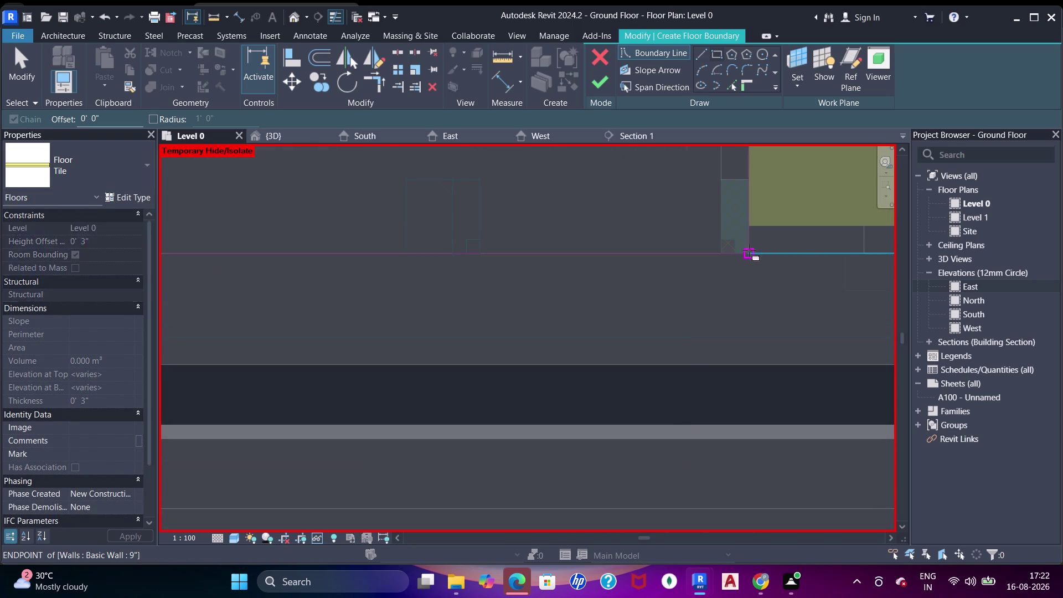
click(748, 227)
Try aligning the boundary line to the W5 wall edge, then cancel Align.
scroll(down, 3)
middle_drag(736, 257, 558, 312)
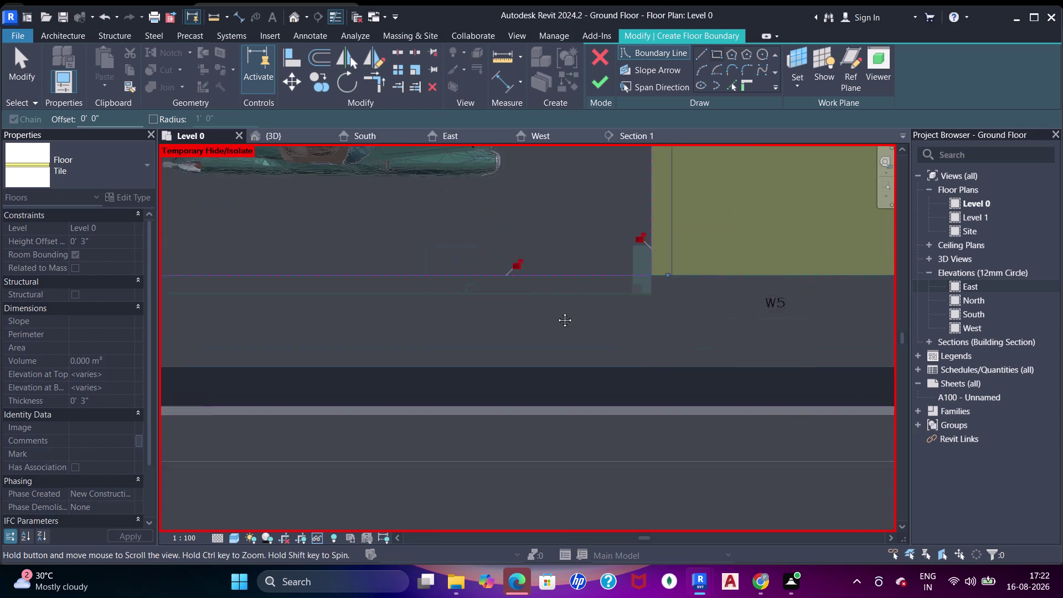
scroll(down, 3)
middle_drag(566, 267, 537, 316)
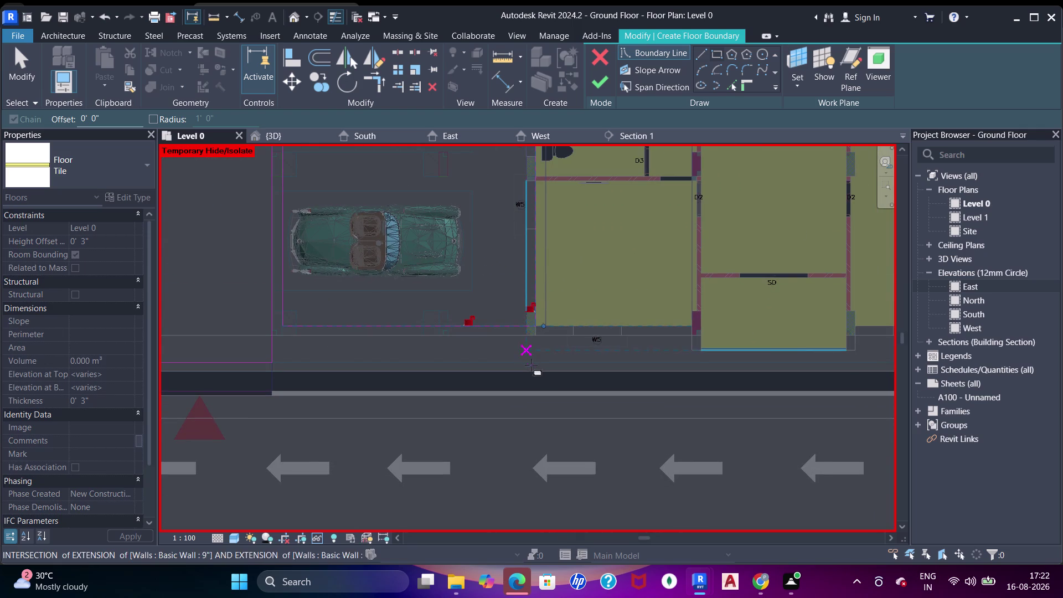
middle_drag(545, 319, 558, 336)
scroll(up, 3)
key(Escape)
key(Escape)
key(a)
key(a)
key(a)
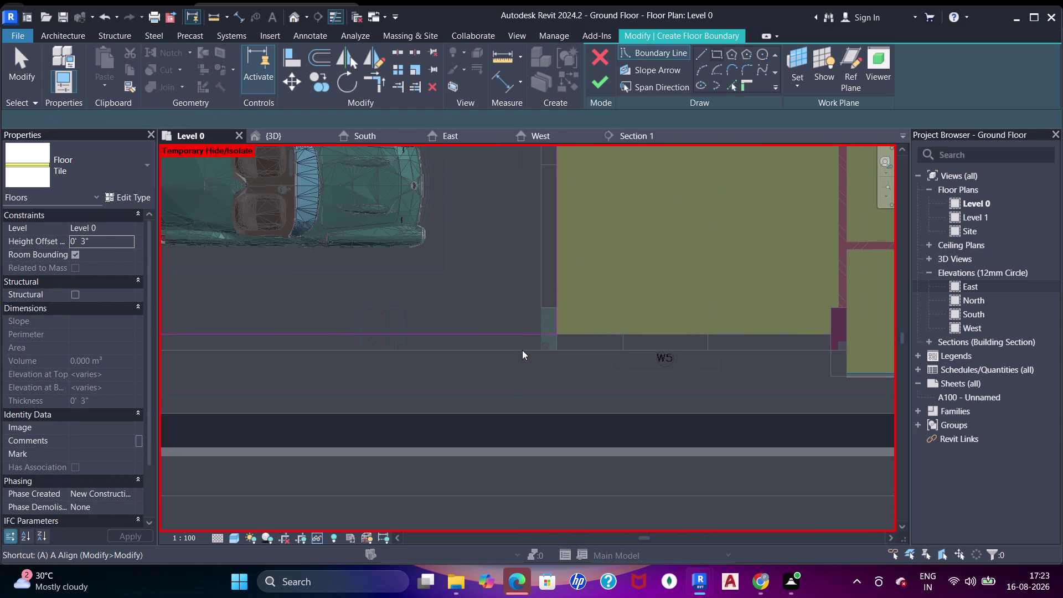
click(522, 350)
click(508, 350)
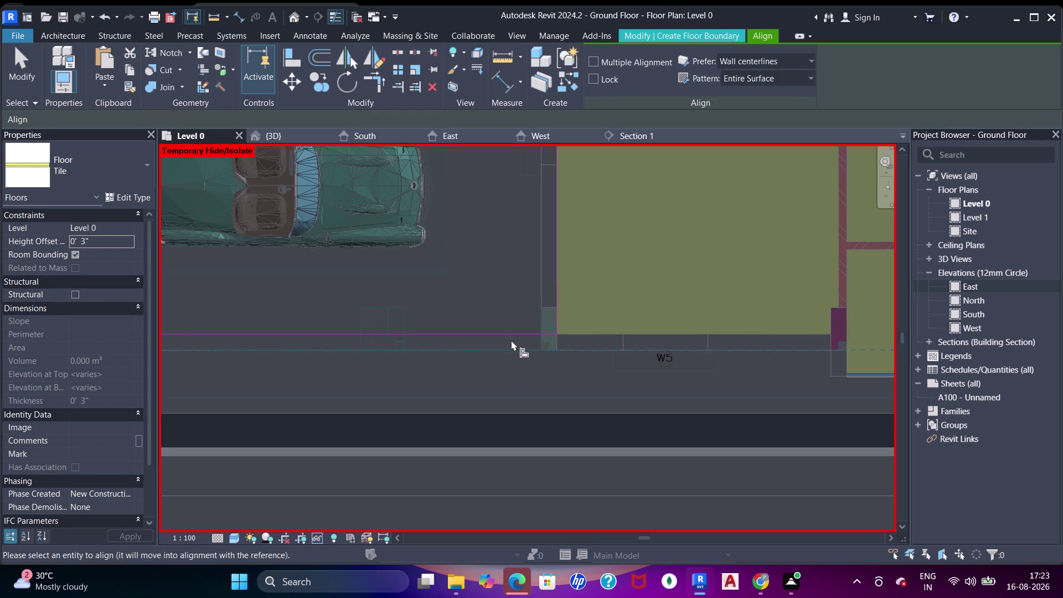
click(504, 350)
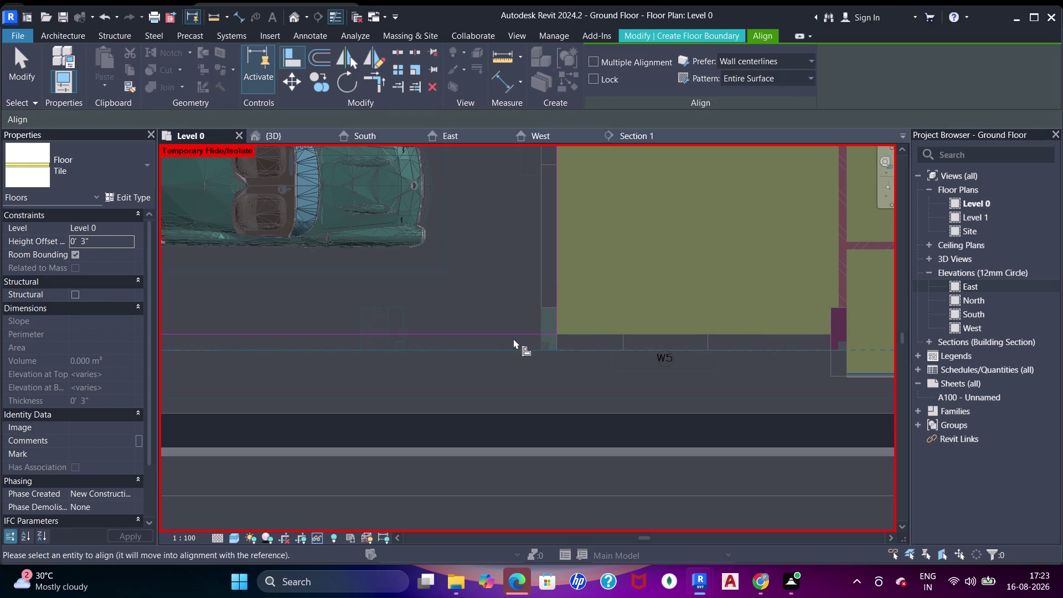
click(514, 335)
key(Escape)
key(Escape)
key(Escape)
key(Escape)
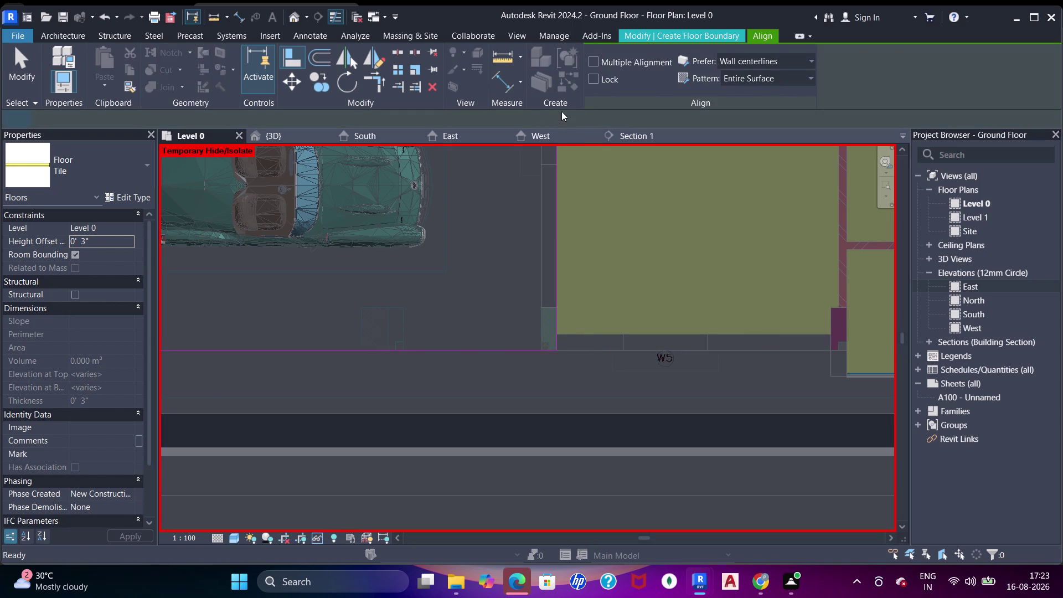
key(Escape)
Finish the parking floor sketch and pan to review the new floor.
click(598, 81)
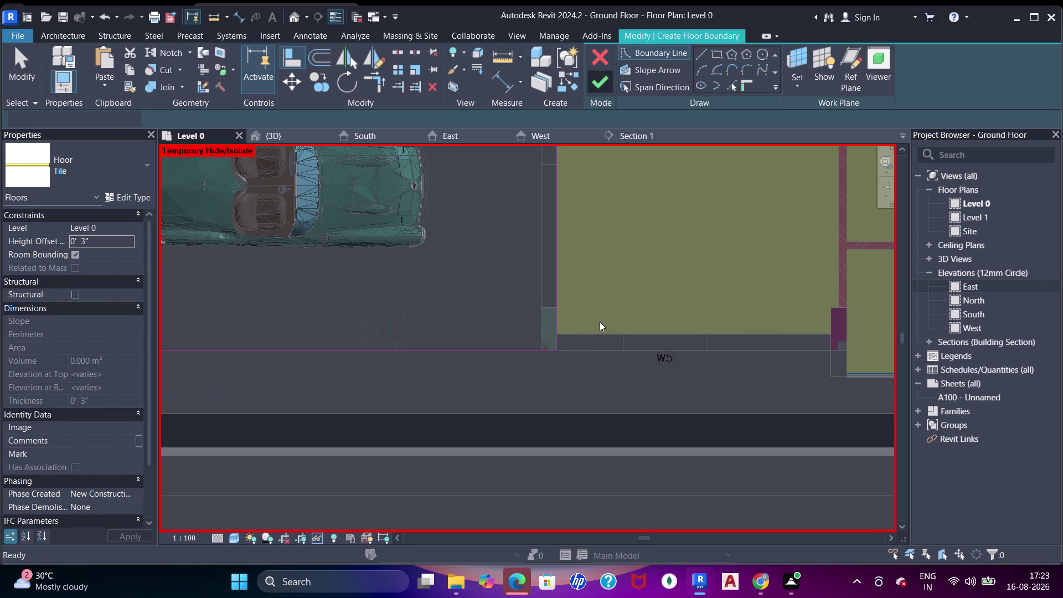
scroll(down, 3)
scroll(down, 3)
middle_drag(580, 255, 585, 347)
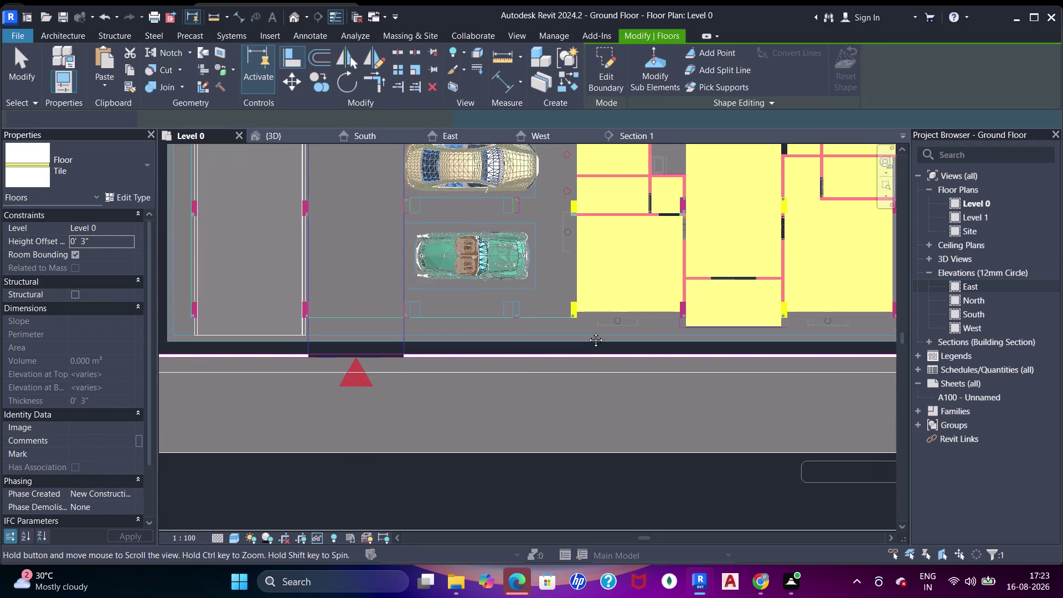
Select the new parking floor to check its area, then clear the selection.
middle_drag(594, 321, 579, 348)
scroll(up, 3)
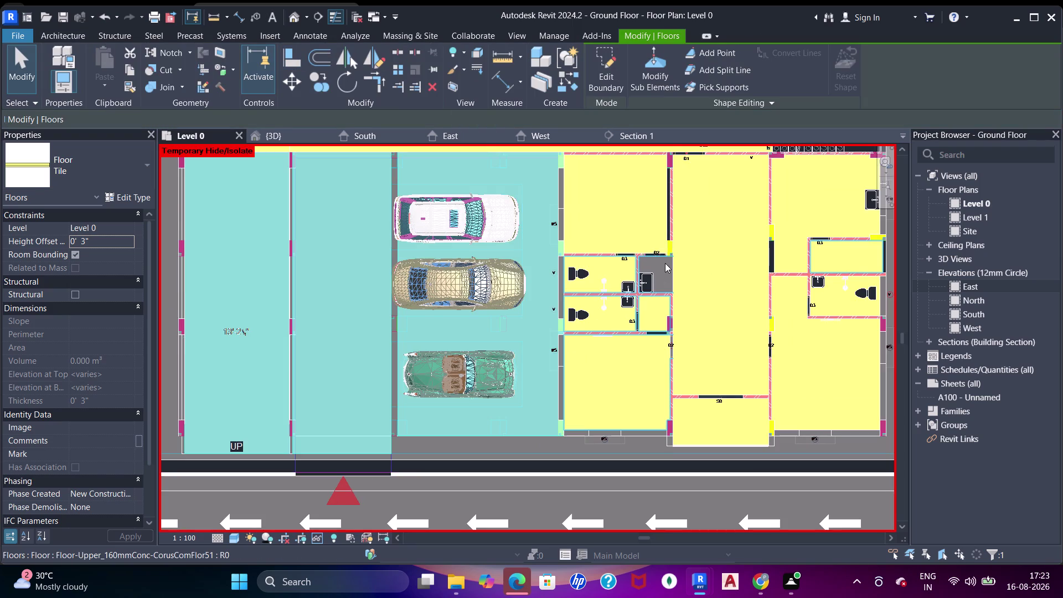
scroll(up, 3)
scroll(up, 3)
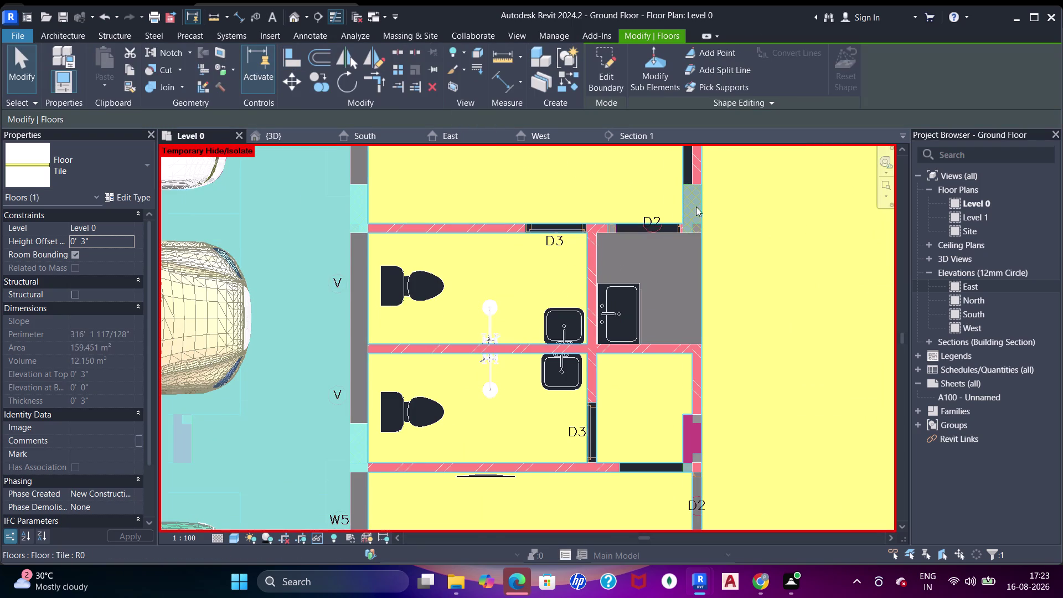
click(60, 36)
drag(321, 65, 328, 65)
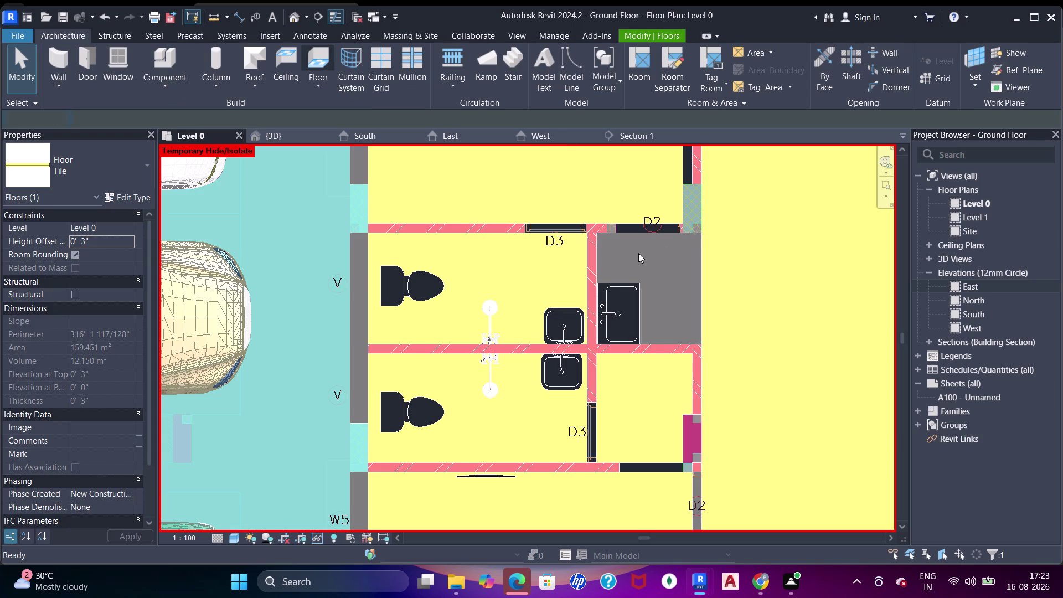
scroll(up, 3)
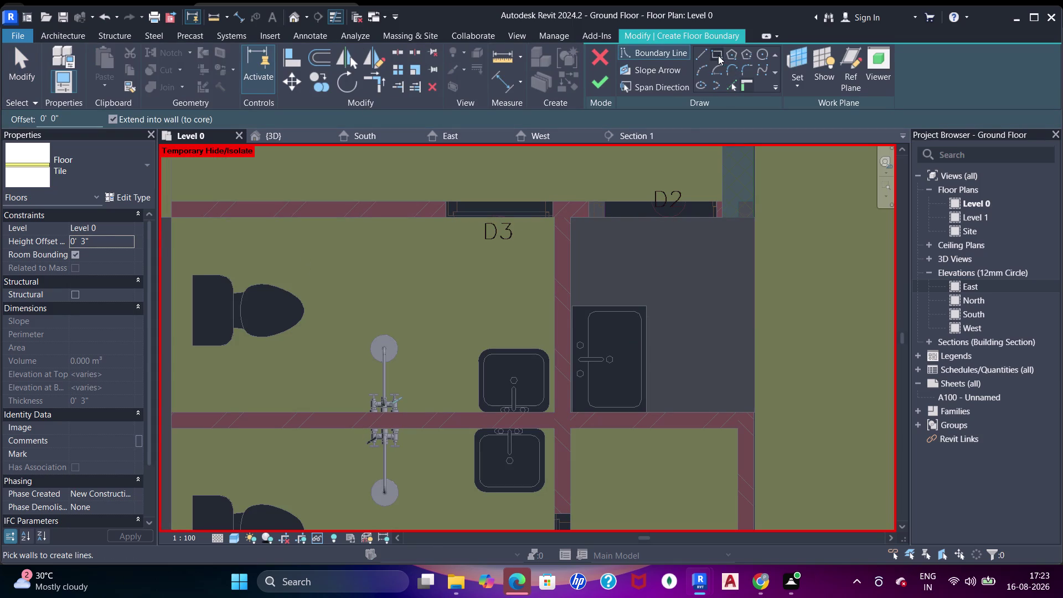
Sketch a rectangular floor boundary around the small grey room beside the washrooms.
click(719, 55)
click(575, 219)
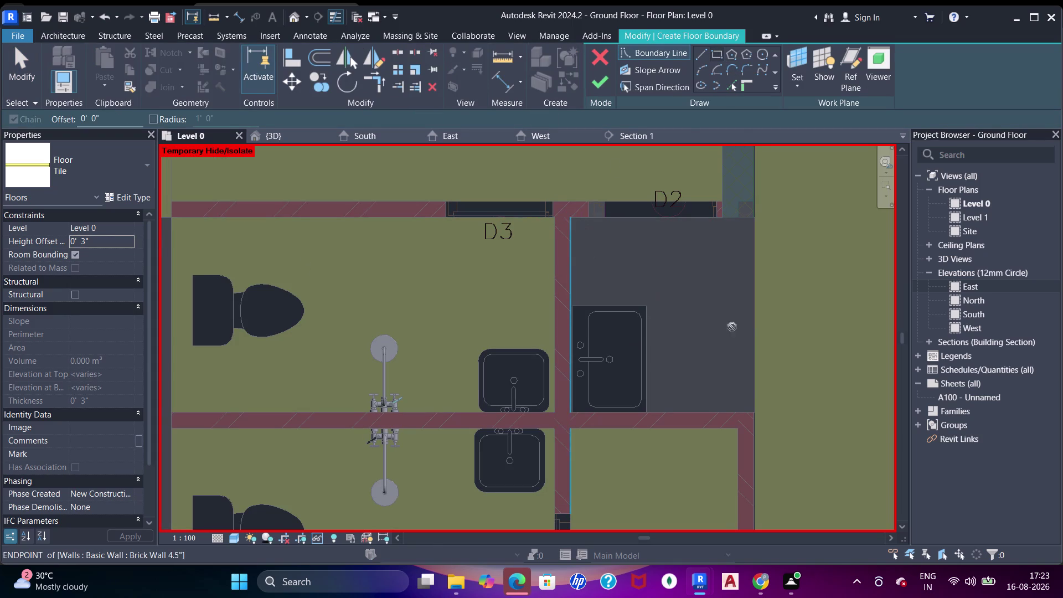
click(755, 412)
scroll(up, 3)
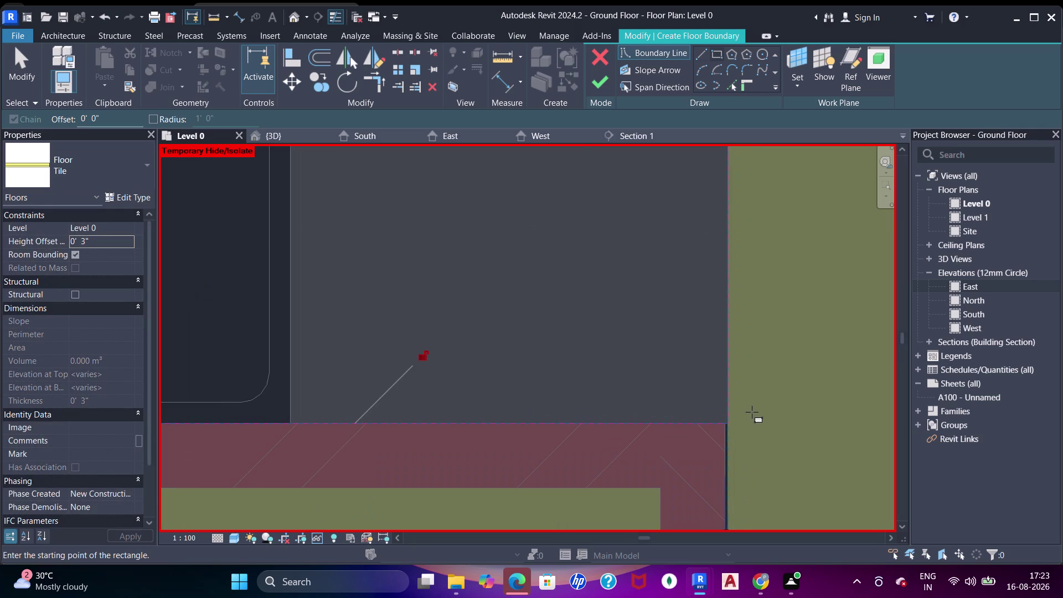
scroll(up, 3)
scroll(down, 3)
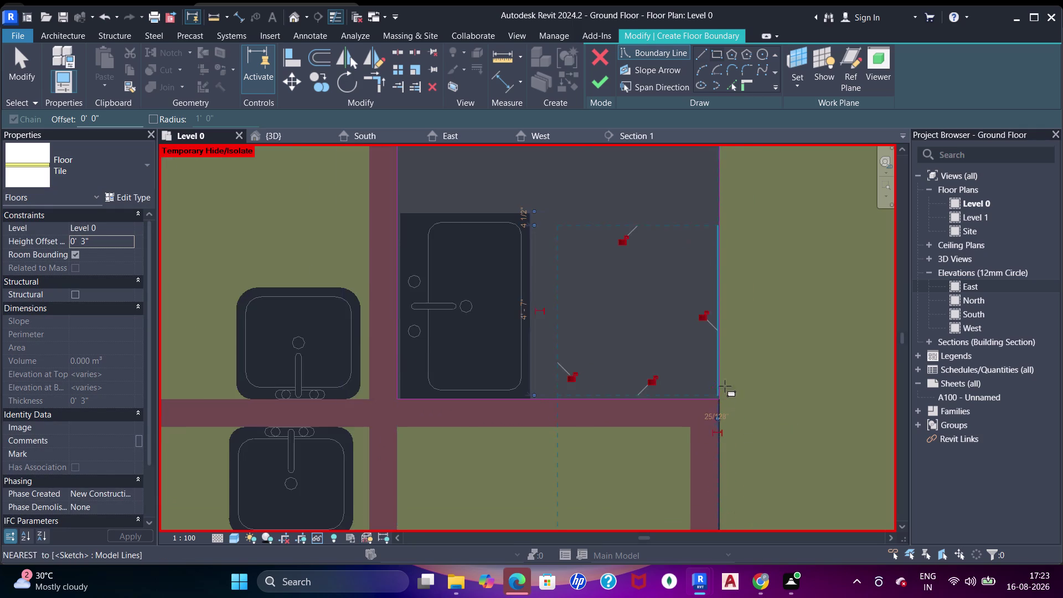
scroll(down, 3)
middle_drag(722, 388, 660, 402)
scroll(down, 3)
middle_click(665, 377)
scroll(down, 3)
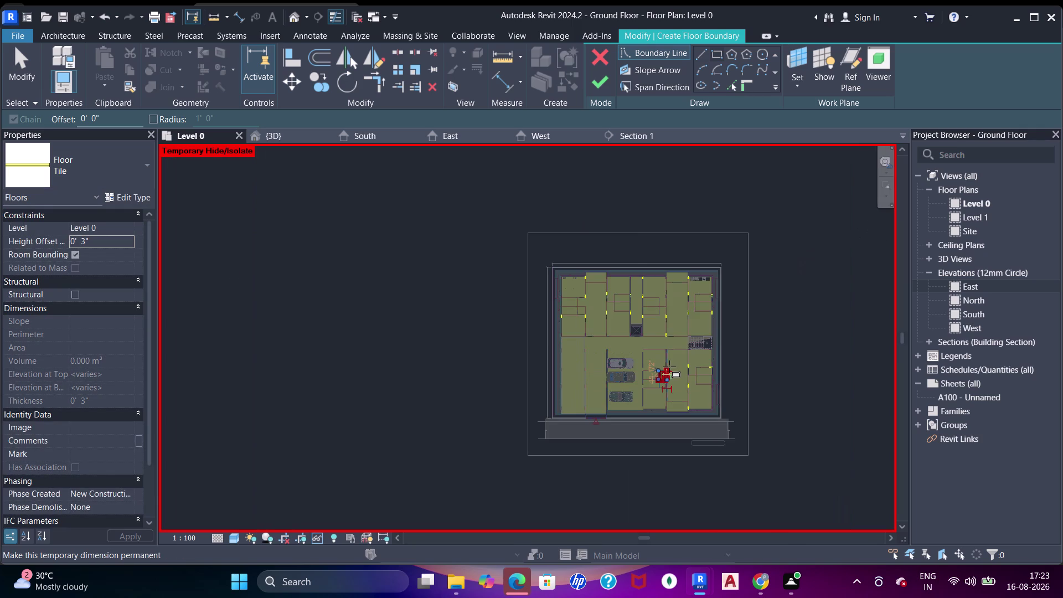
scroll(up, 3)
middle_drag(703, 331, 707, 301)
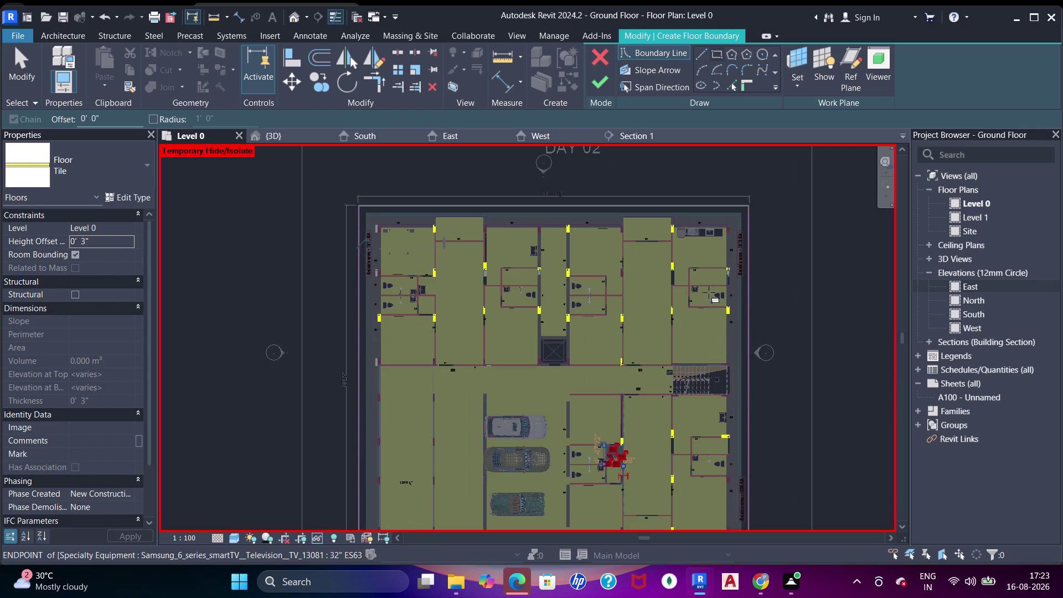
middle_drag(707, 301, 712, 271)
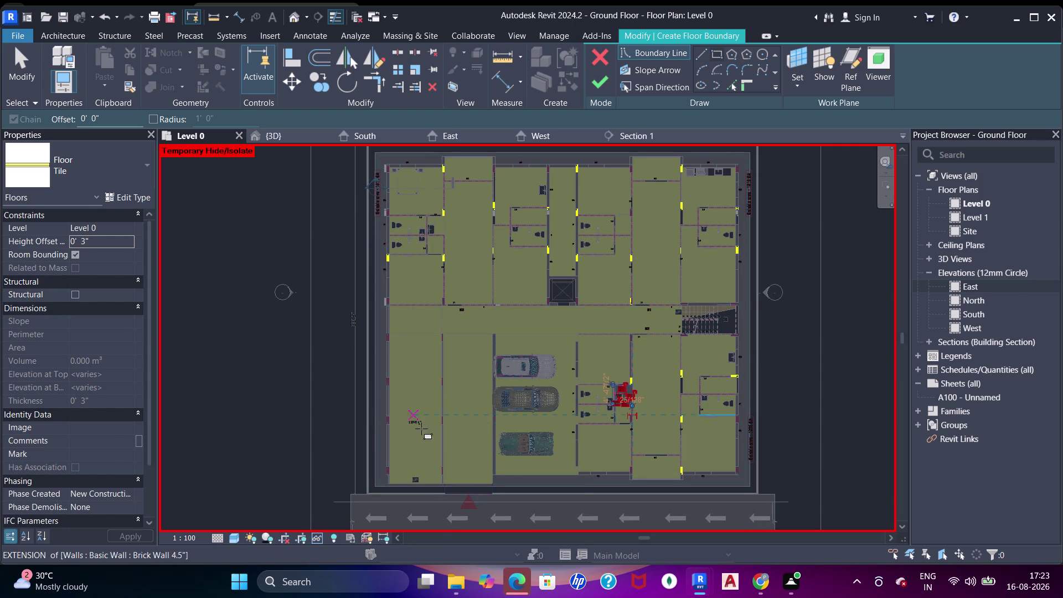
Finish the grey room's tile floor and exit the command.
click(611, 85)
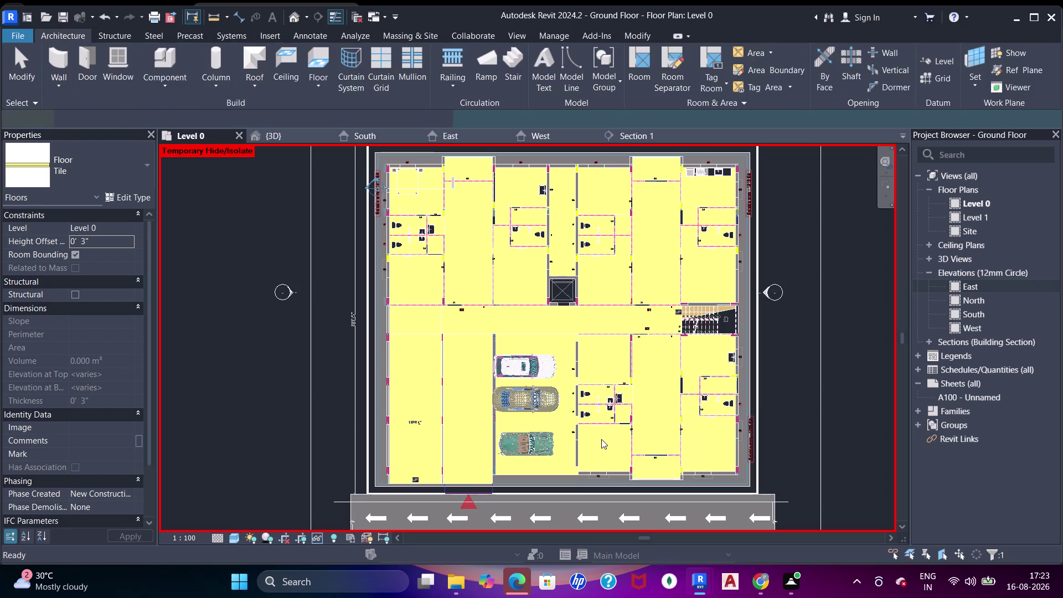
key(Escape)
key(Escape)
key(Escape)
scroll(up, 3)
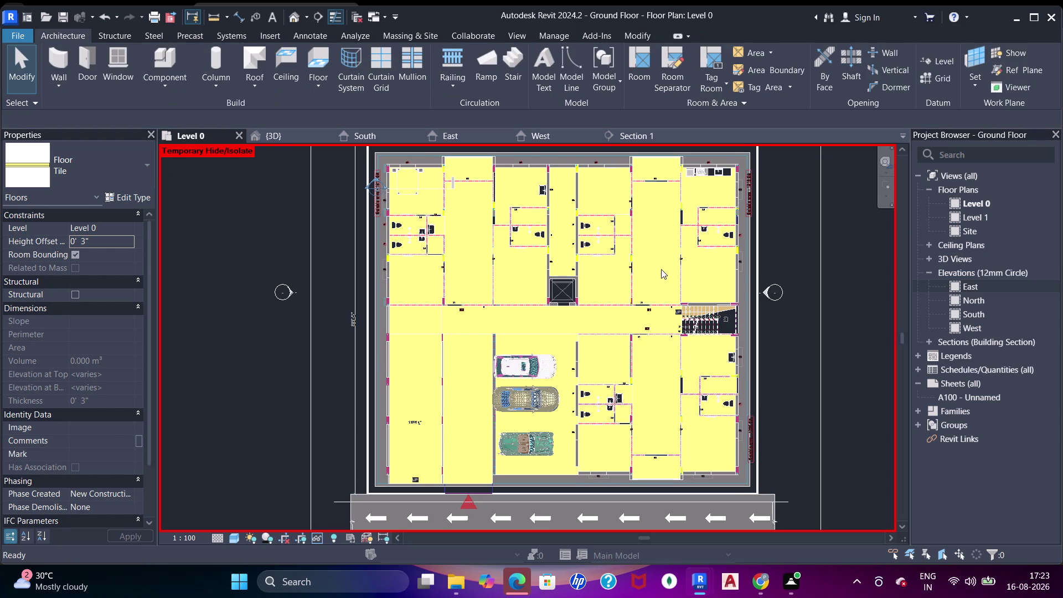
scroll(up, 3)
click(275, 130)
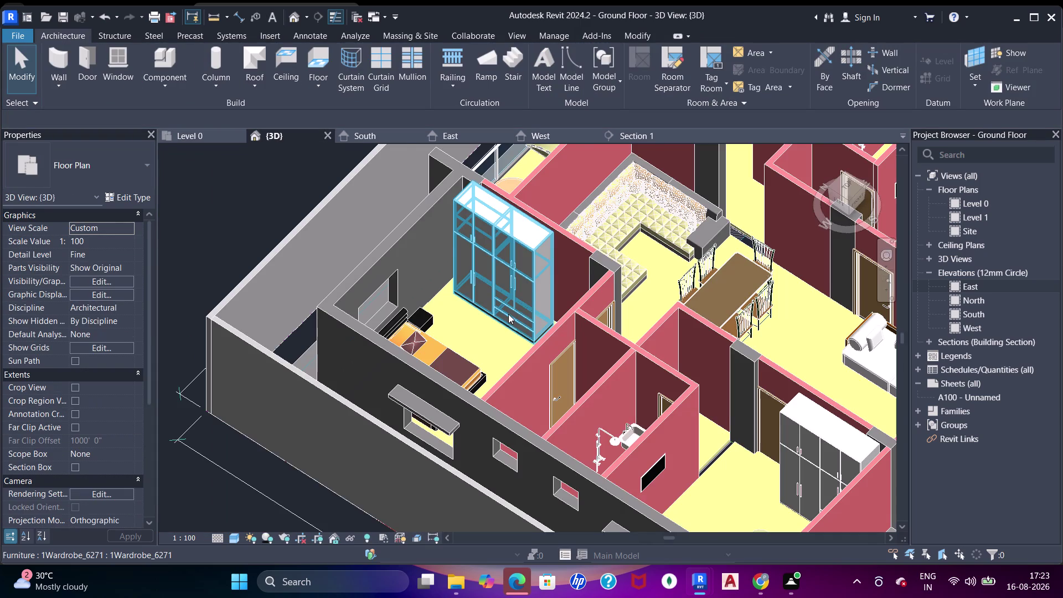
Pan the 3D view to the parking and select its 159.451 m² Floor : Tile slab.
scroll(down, 3)
middle_drag(684, 340, 380, 335)
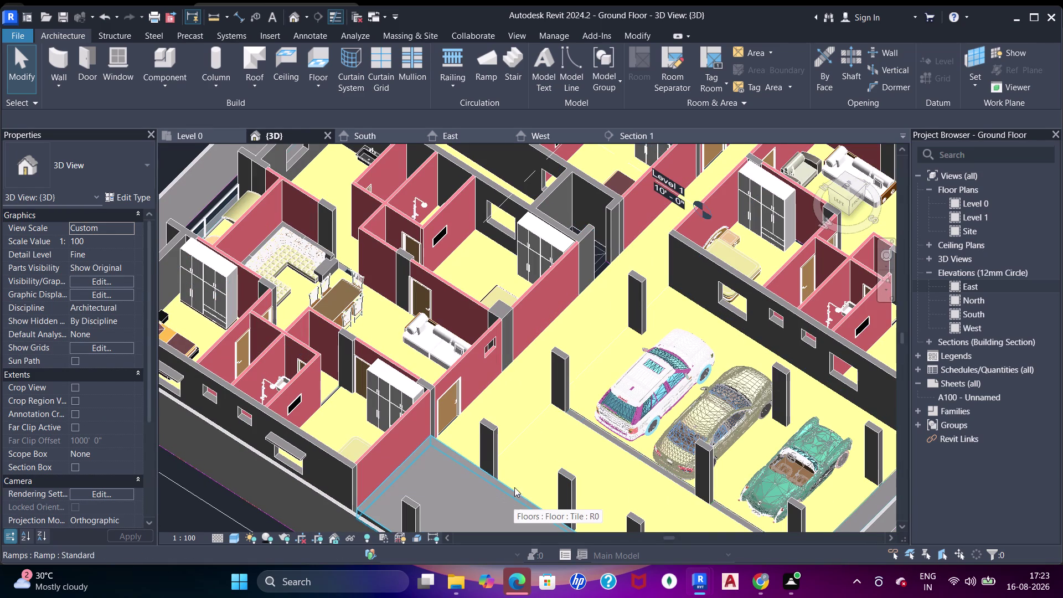
middle_drag(582, 468, 519, 424)
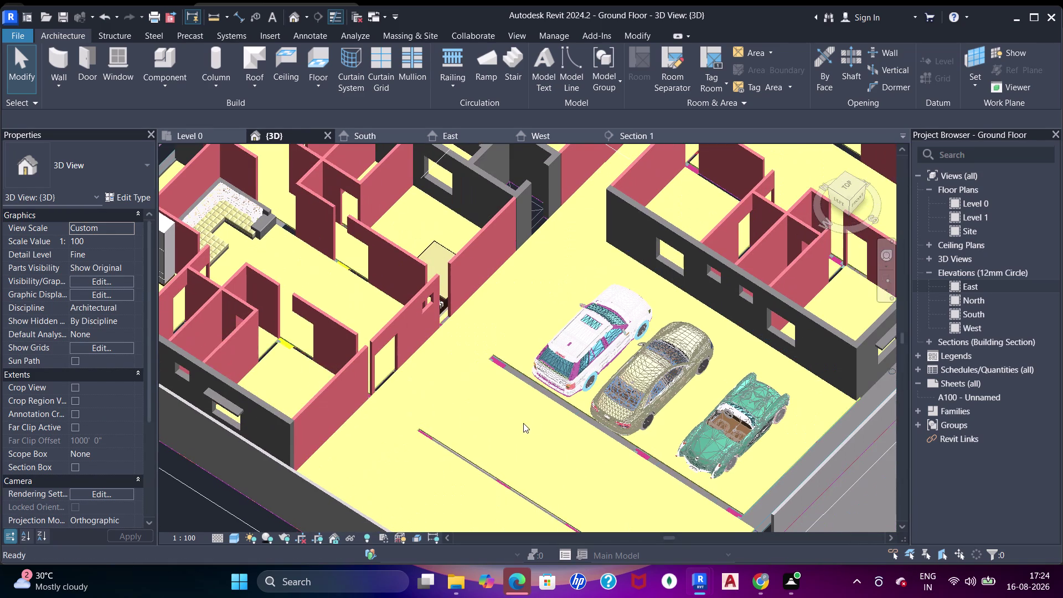
click(583, 406)
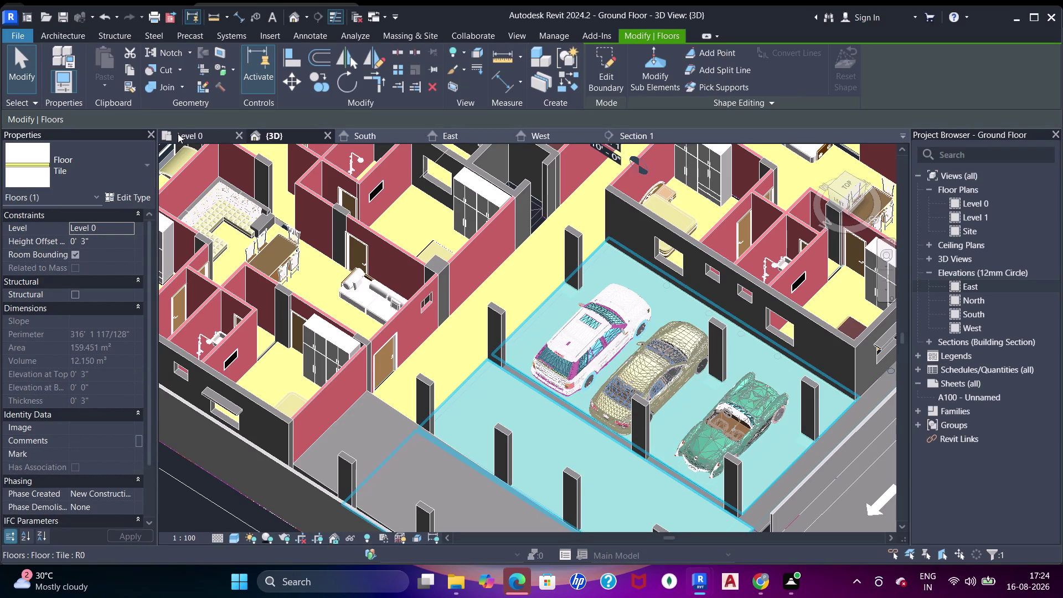
Show the Level 0 plan zoomed on the parking column line and start the Floor tool.
click(180, 133)
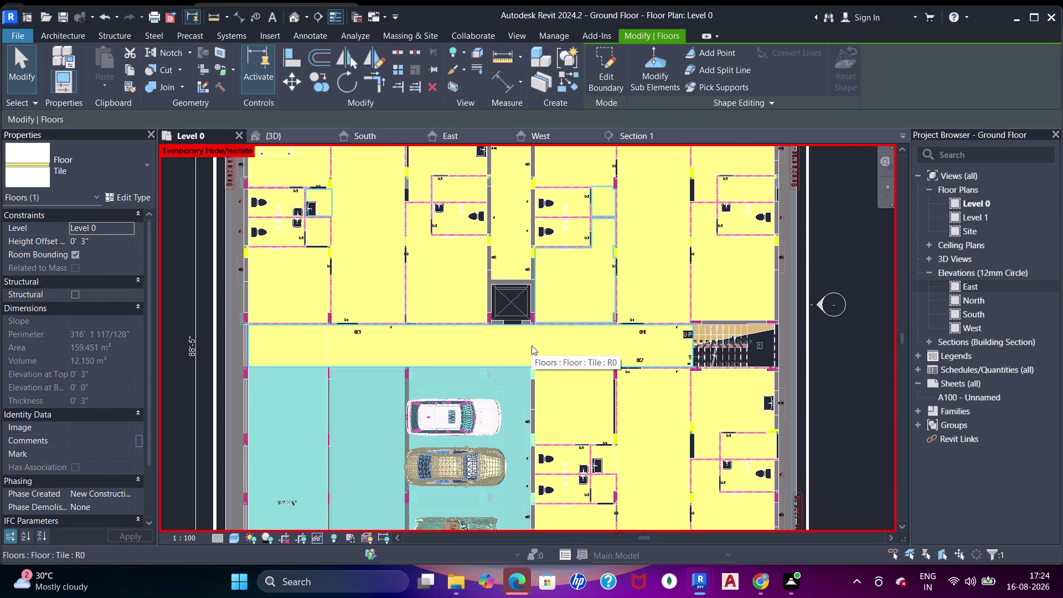
middle_drag(429, 416, 450, 307)
scroll(up, 3)
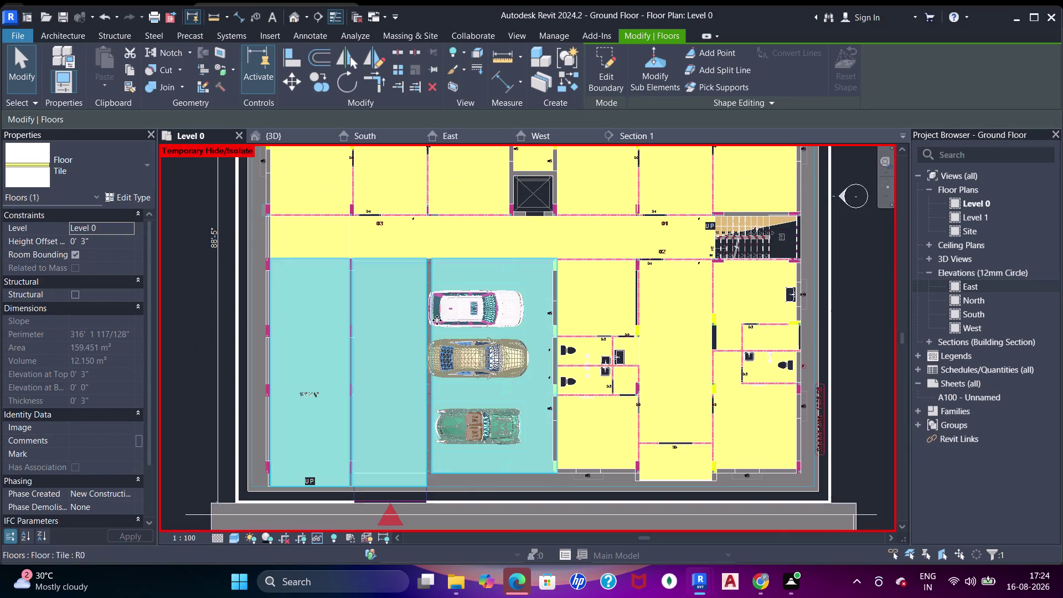
middle_drag(440, 320, 468, 357)
key(Escape)
key(Escape)
key(Escape)
scroll(up, 3)
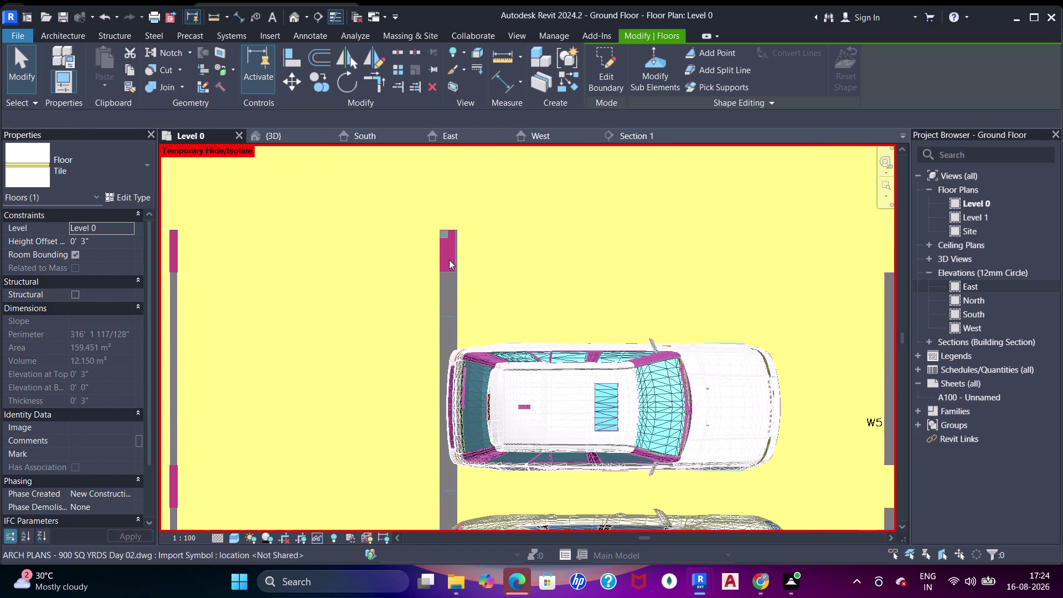
click(309, 57)
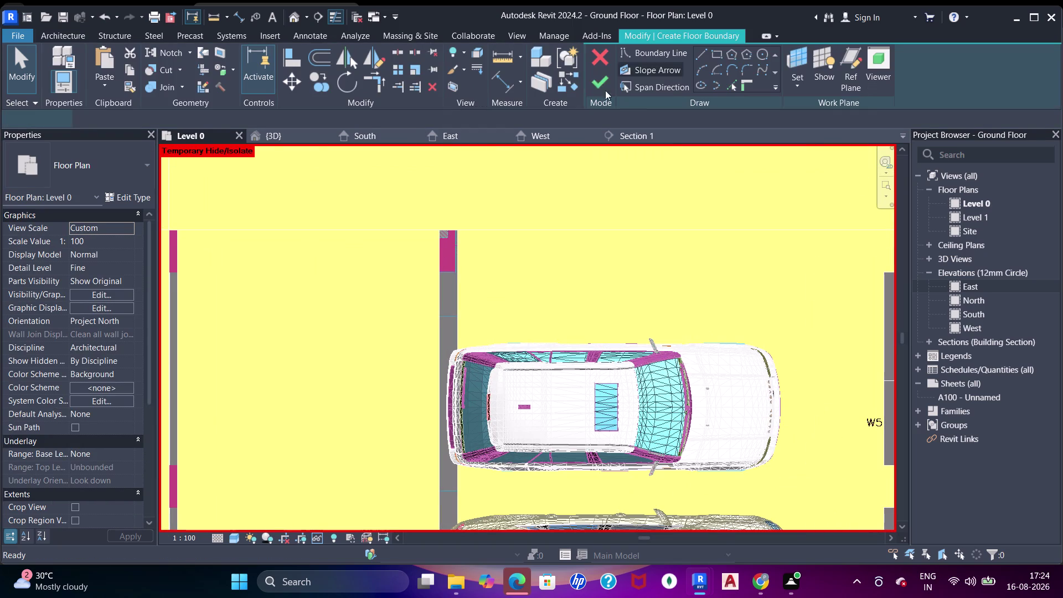
Choose the Rectangle boundary tool and pan along the parking column line.
click(720, 53)
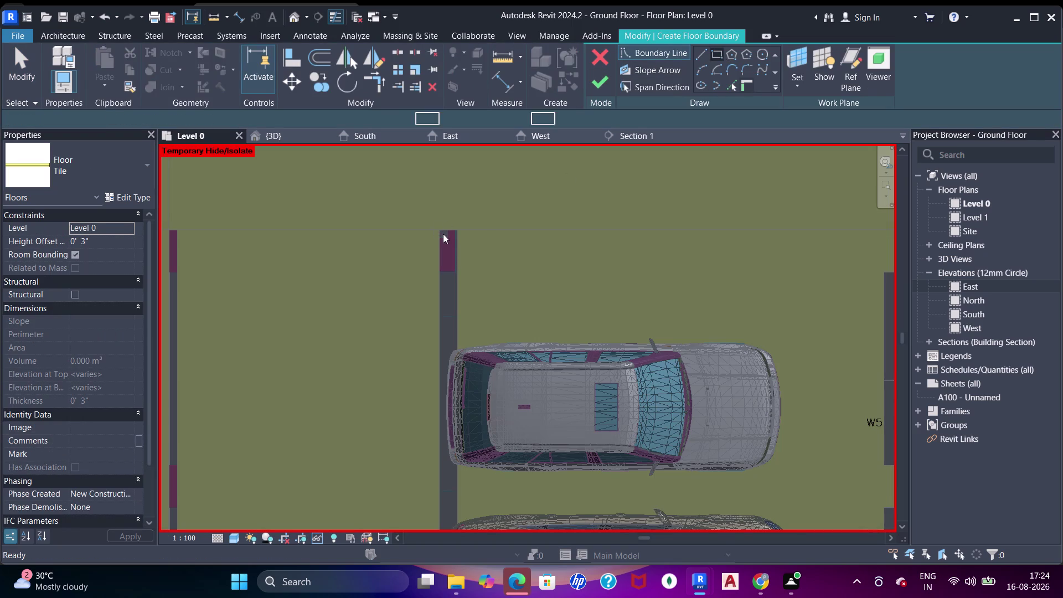
click(442, 233)
middle_drag(463, 472, 480, 216)
scroll(up, 3)
middle_drag(482, 393, 484, 204)
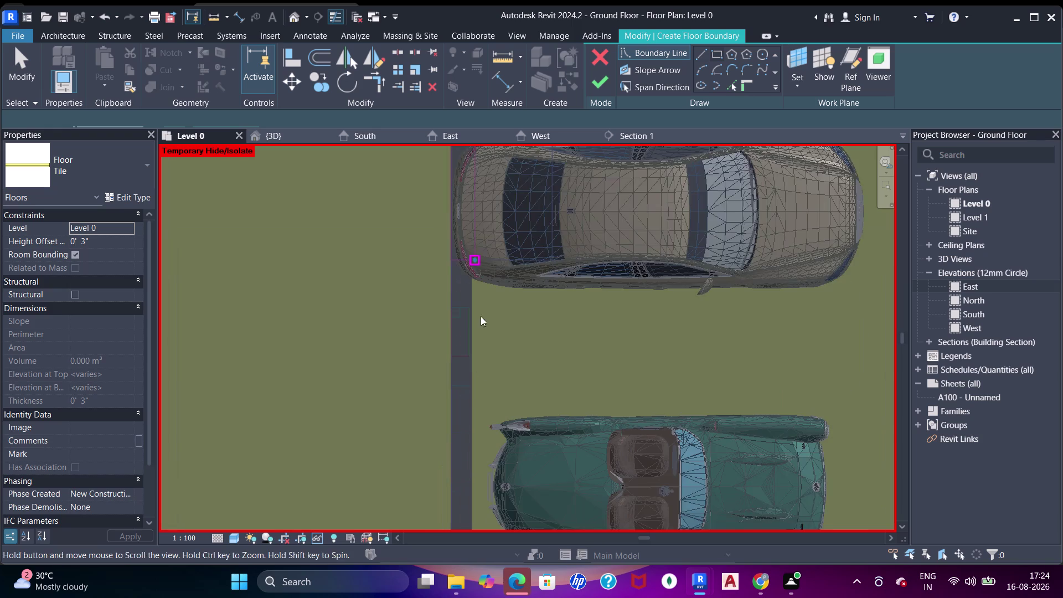
middle_drag(471, 387, 481, 233)
middle_drag(479, 325, 475, 270)
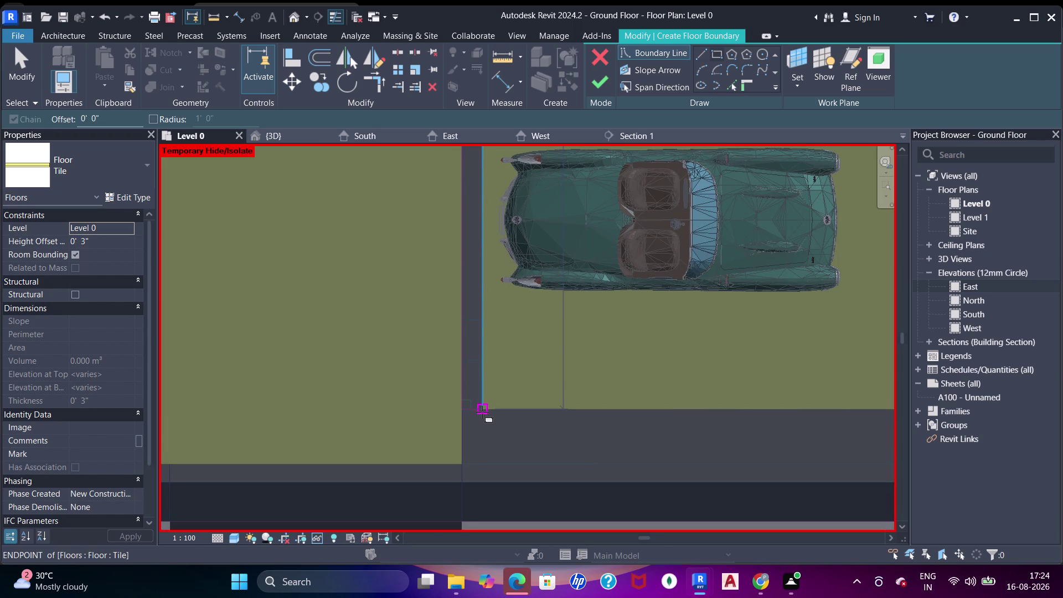
Outline the narrow strip along the column line and finish the 2.811 m² tile floor.
click(483, 412)
scroll(down, 3)
middle_drag(647, 267, 444, 383)
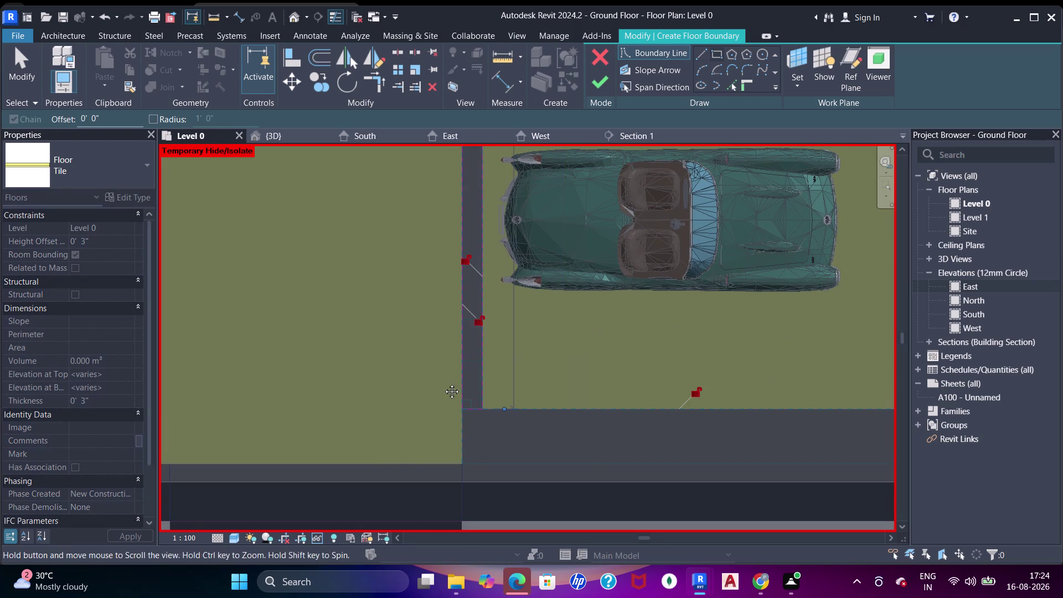
middle_drag(444, 384, 443, 383)
middle_drag(621, 282, 523, 348)
scroll(up, 3)
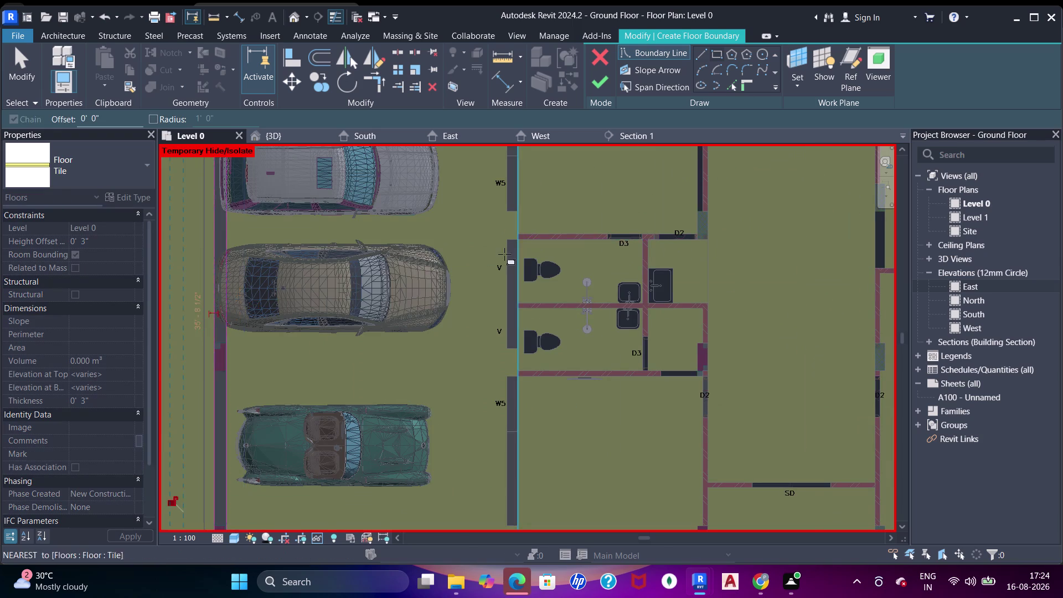
scroll(down, 3)
middle_drag(527, 212, 535, 275)
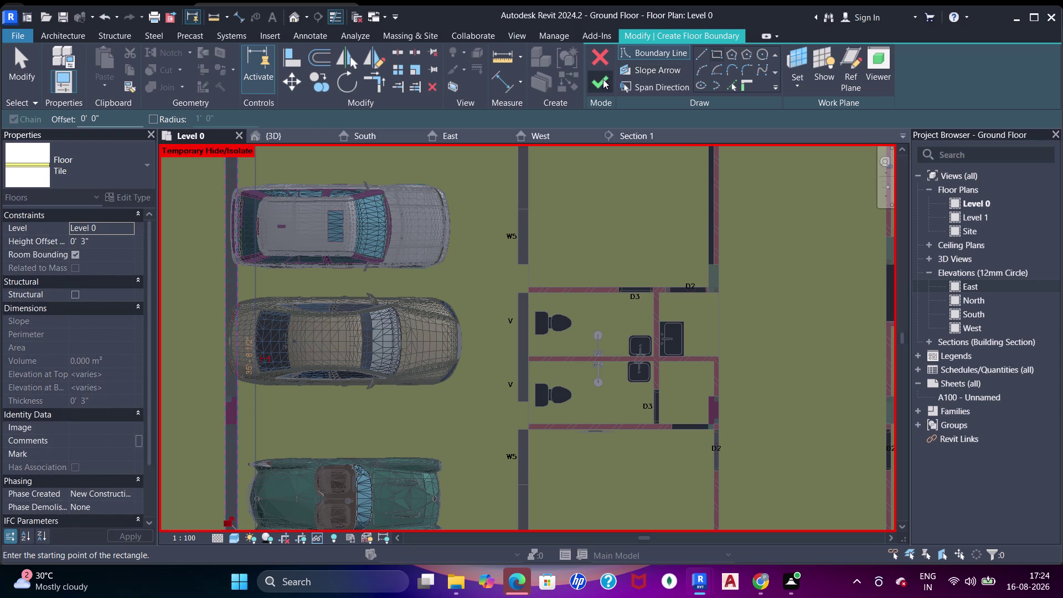
click(604, 79)
click(308, 134)
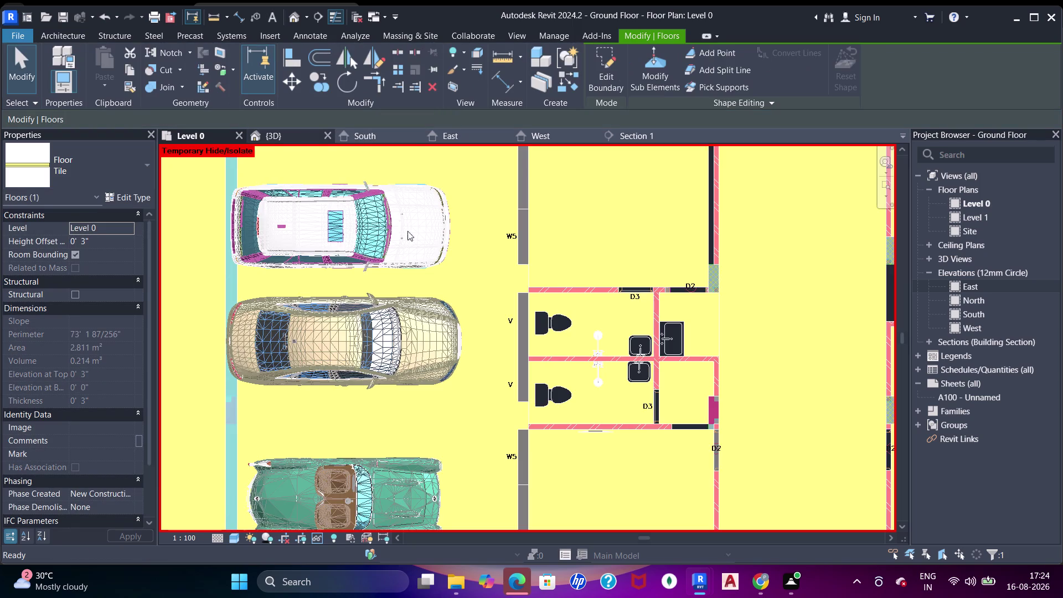
Return to 3D, clear the selection and inspect the new strip between parking columns.
key(Escape)
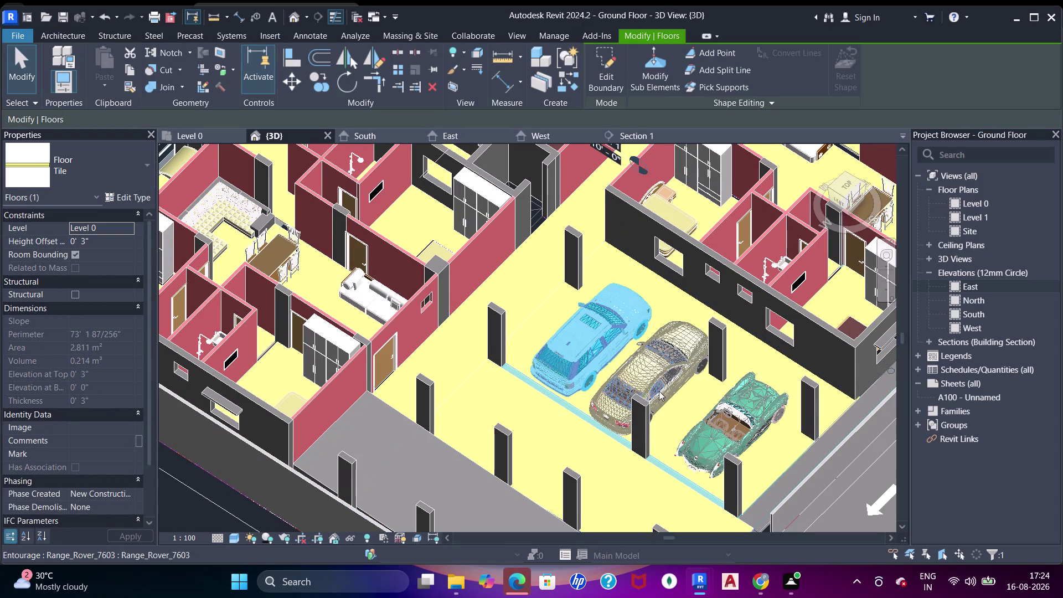
middle_drag(671, 402, 585, 361)
key(Escape)
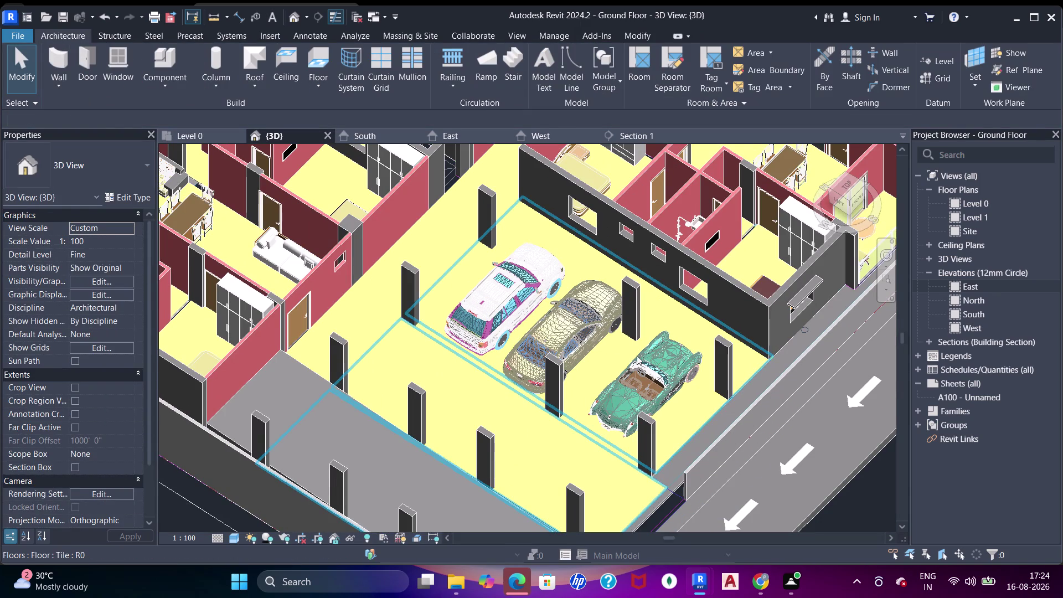
middle_drag(581, 440, 587, 383)
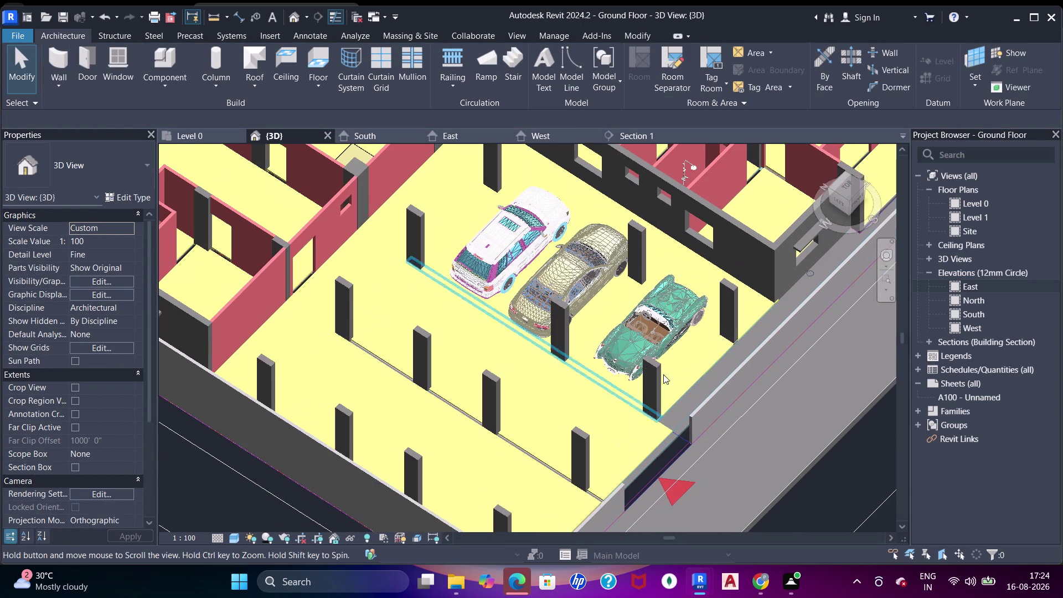
middle_drag(665, 331, 555, 428)
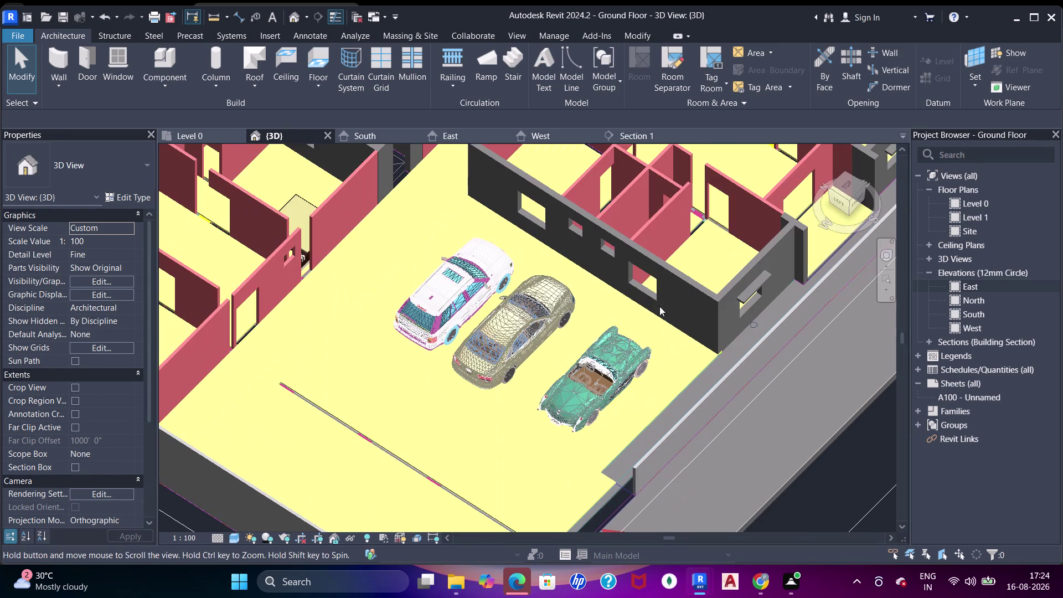
middle_drag(654, 312, 596, 421)
Select the large 342.879 m² rooms' Tile floor and enter Edit Boundary.
scroll(up, 3)
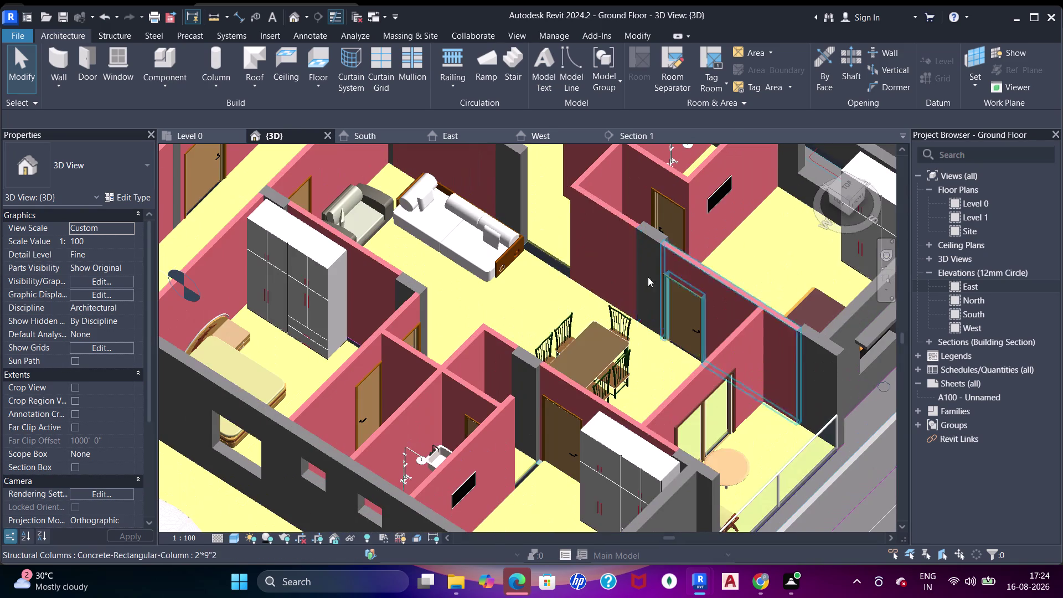
click(551, 261)
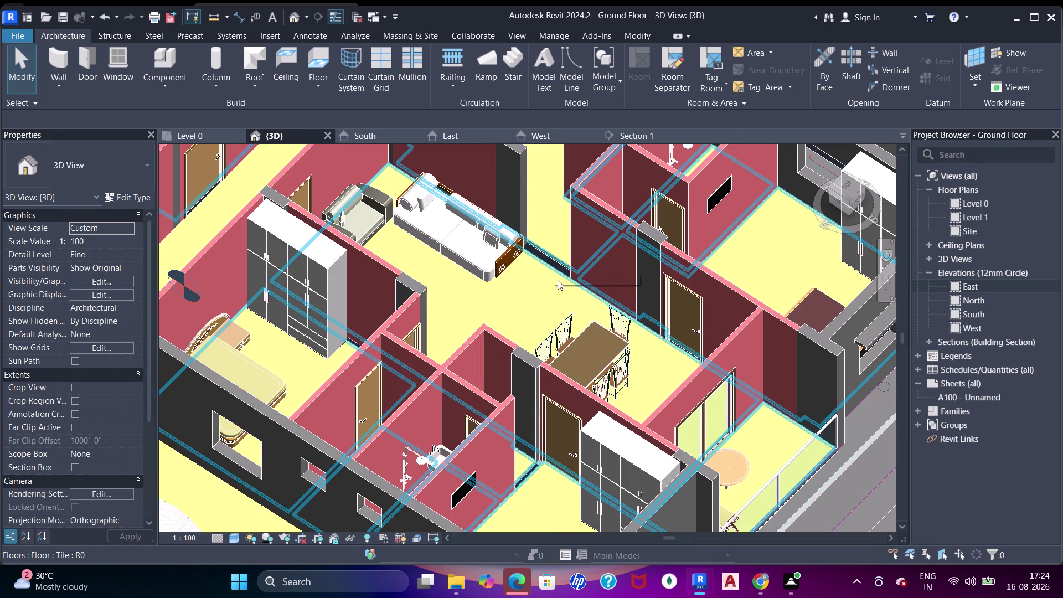
double_click(555, 261)
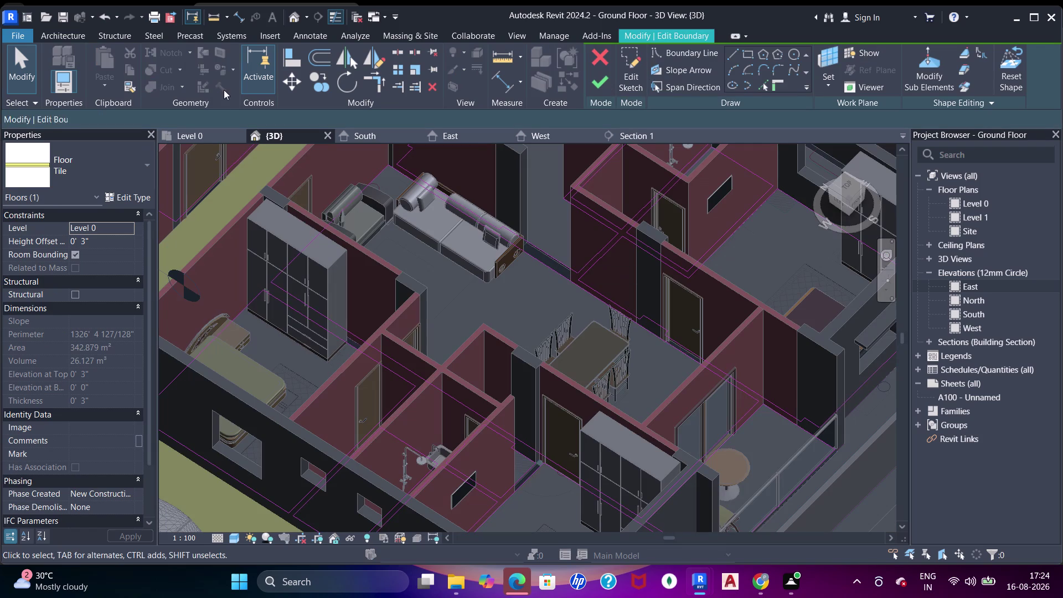
Pan the Level 0 plan to a doorway and finish the rooms' floor edit unchanged.
click(187, 136)
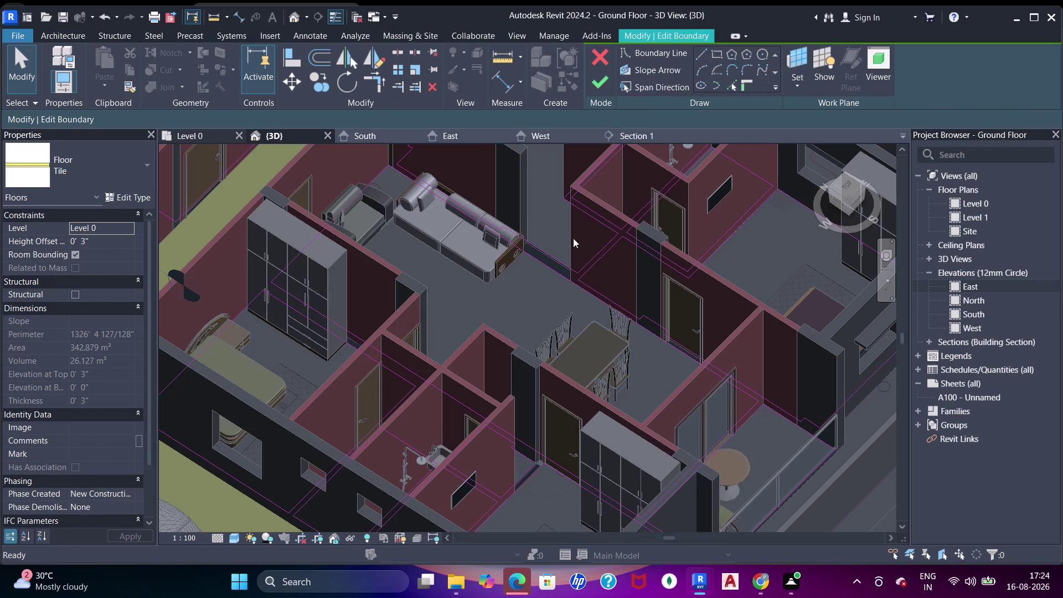
middle_drag(696, 327, 520, 321)
scroll(up, 3)
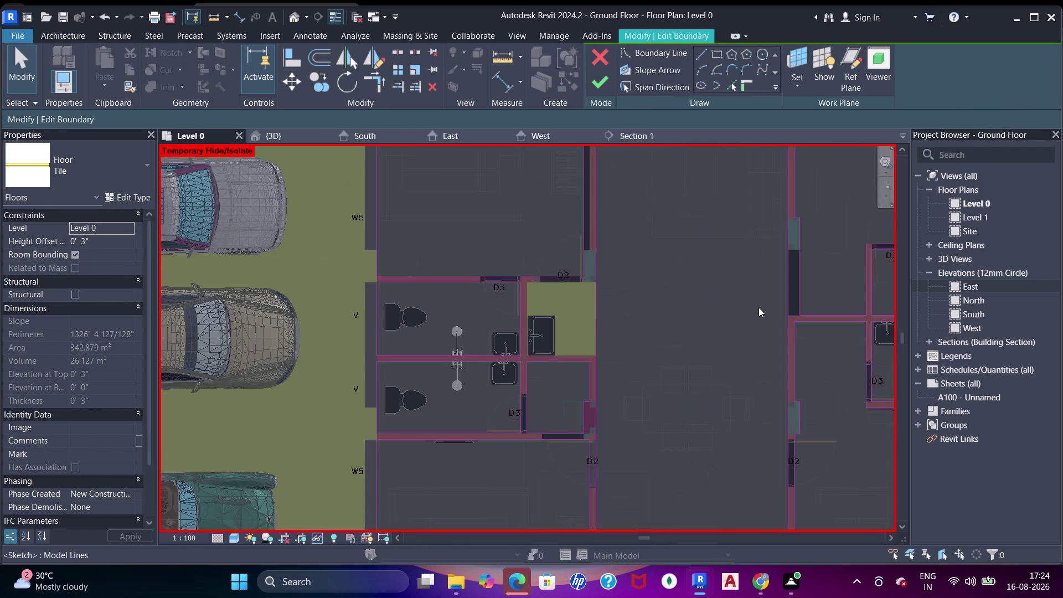
middle_drag(759, 307, 701, 329)
scroll(up, 3)
middle_drag(722, 281, 688, 255)
click(597, 86)
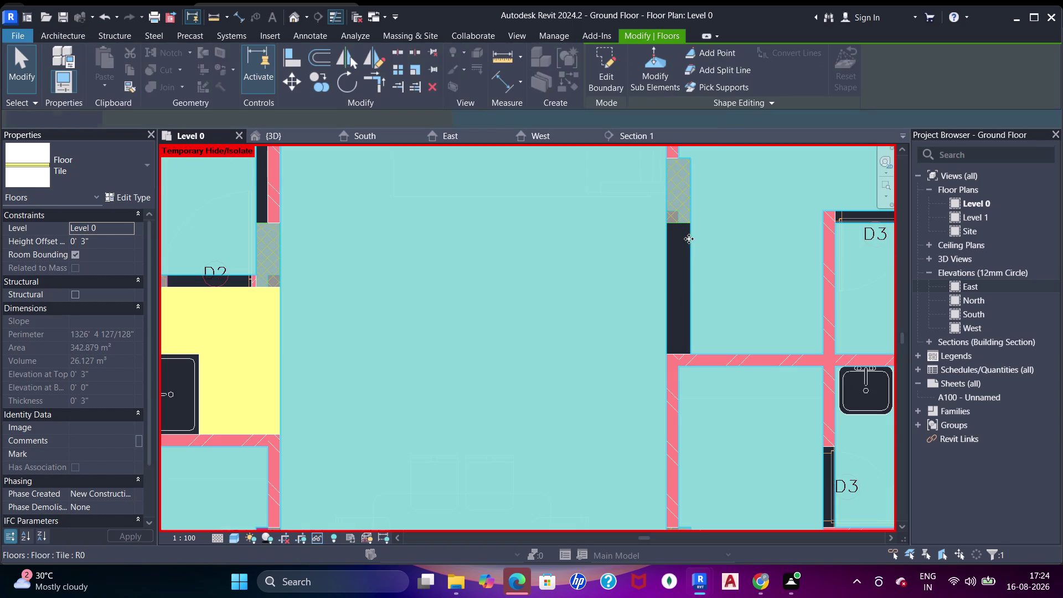
click(68, 39)
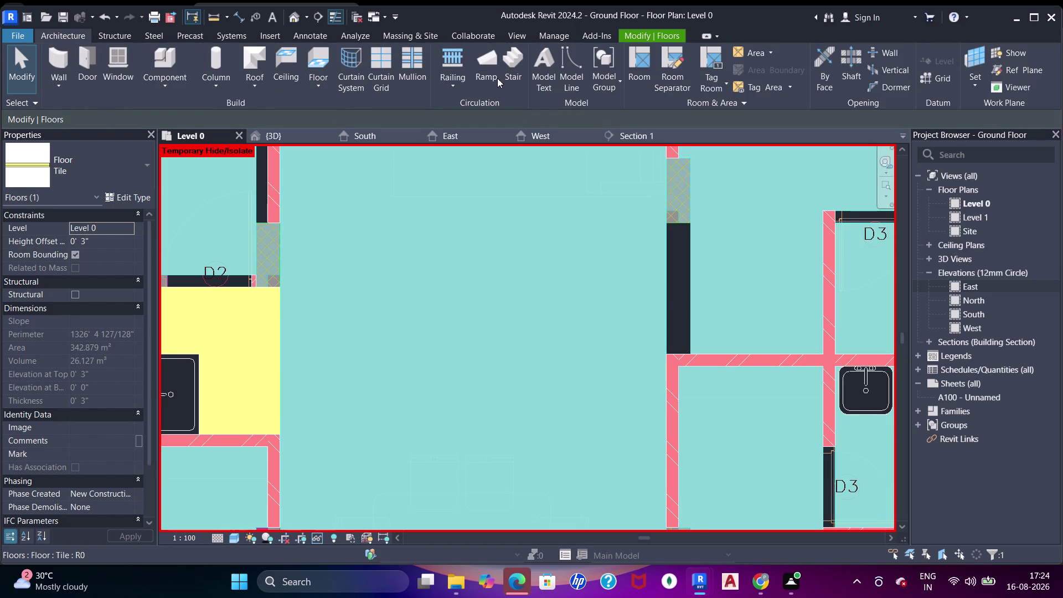
Start another tile floor sketch and draw a rectangle boundary across the D2 doorway.
click(313, 57)
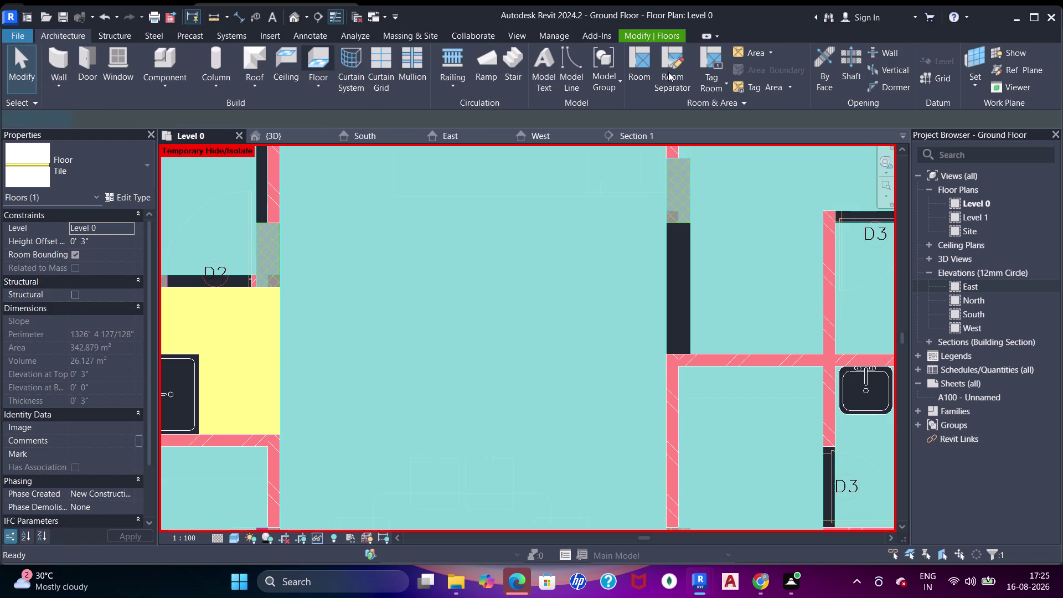
click(714, 56)
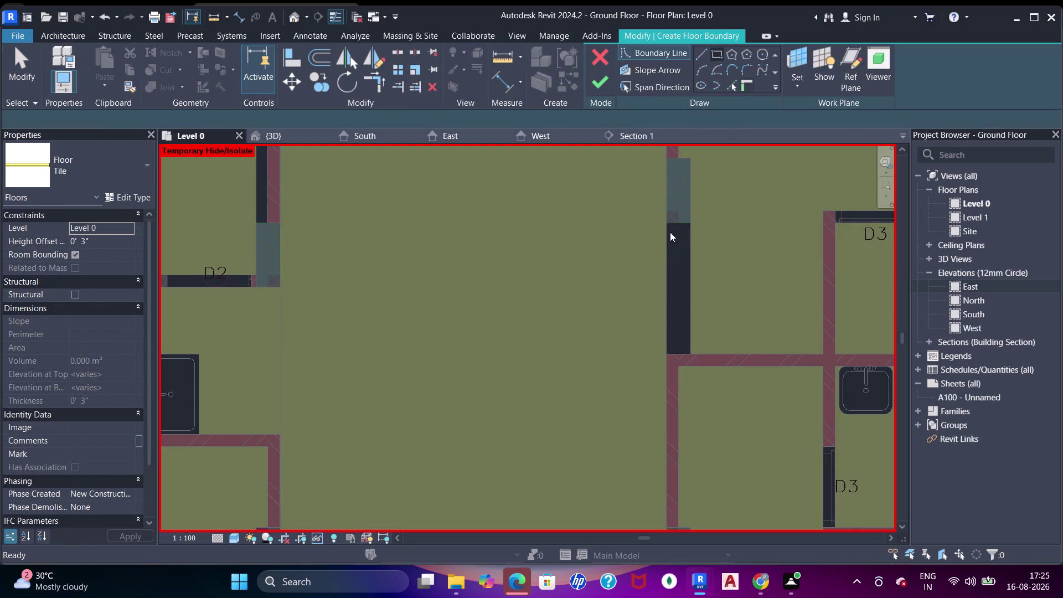
middle_drag(675, 190, 673, 224)
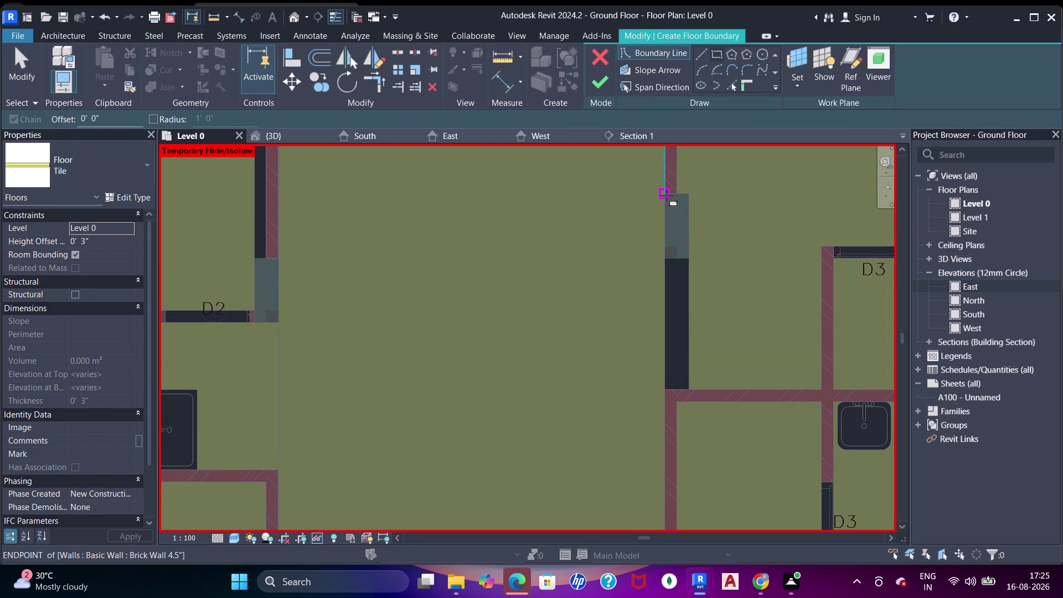
click(667, 196)
click(688, 386)
middle_drag(758, 302, 689, 325)
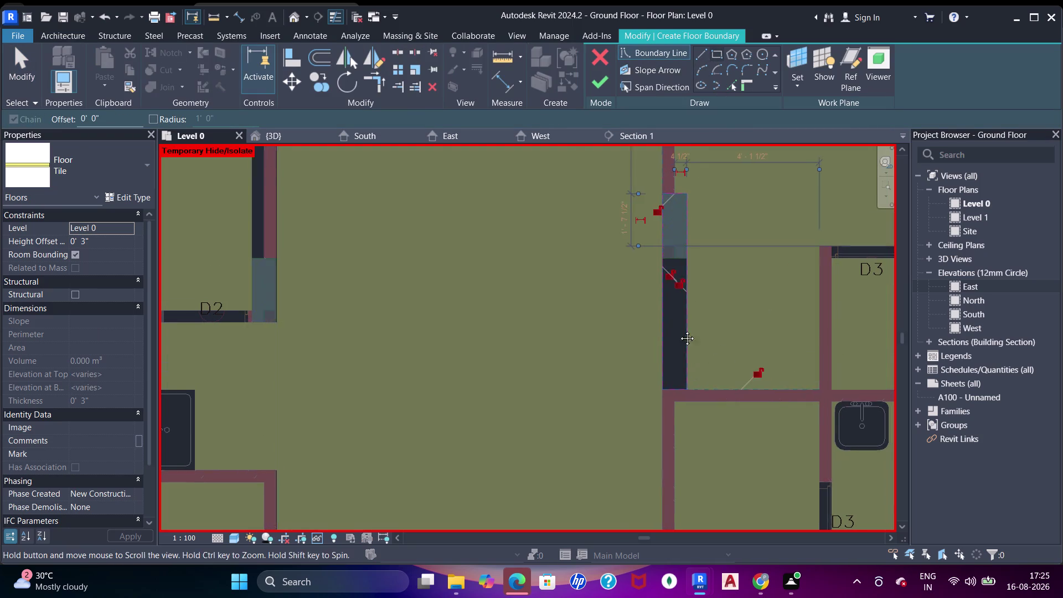
middle_drag(689, 325, 568, 362)
middle_drag(613, 288, 555, 357)
middle_drag(703, 380, 653, 348)
scroll(down, 3)
middle_drag(619, 308, 708, 423)
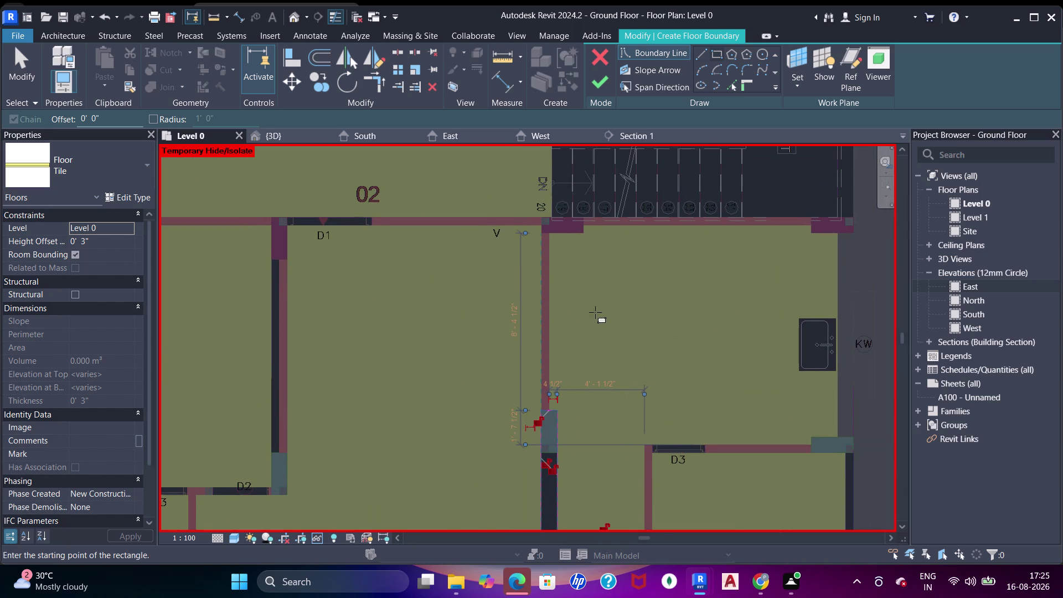
scroll(up, 3)
middle_drag(332, 269, 398, 301)
scroll(up, 3)
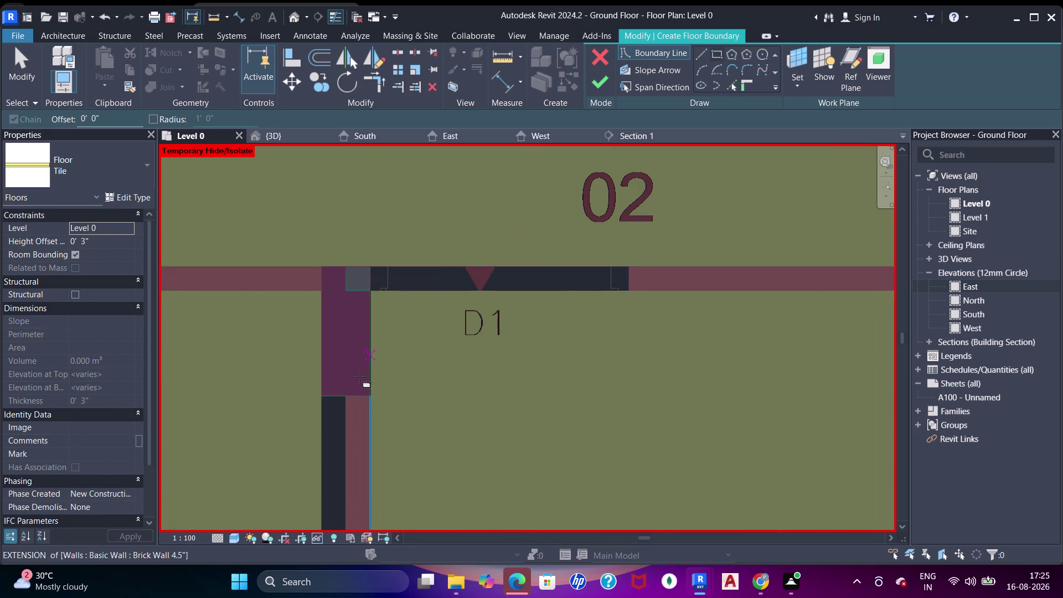
middle_drag(375, 397, 445, 210)
scroll(down, 3)
middle_drag(447, 224, 447, 182)
scroll(down, 3)
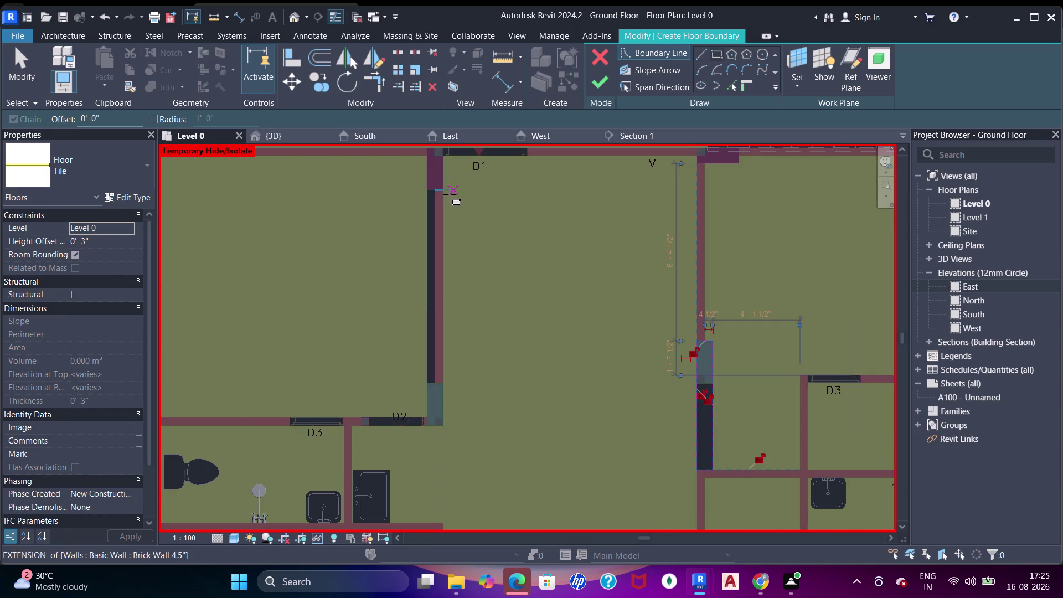
click(445, 192)
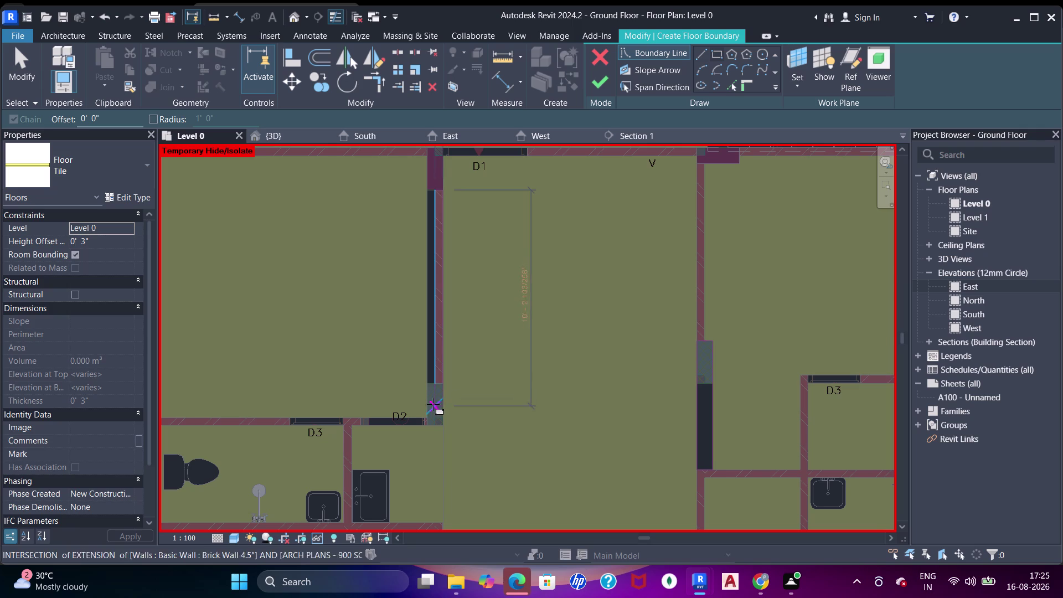
scroll(up, 3)
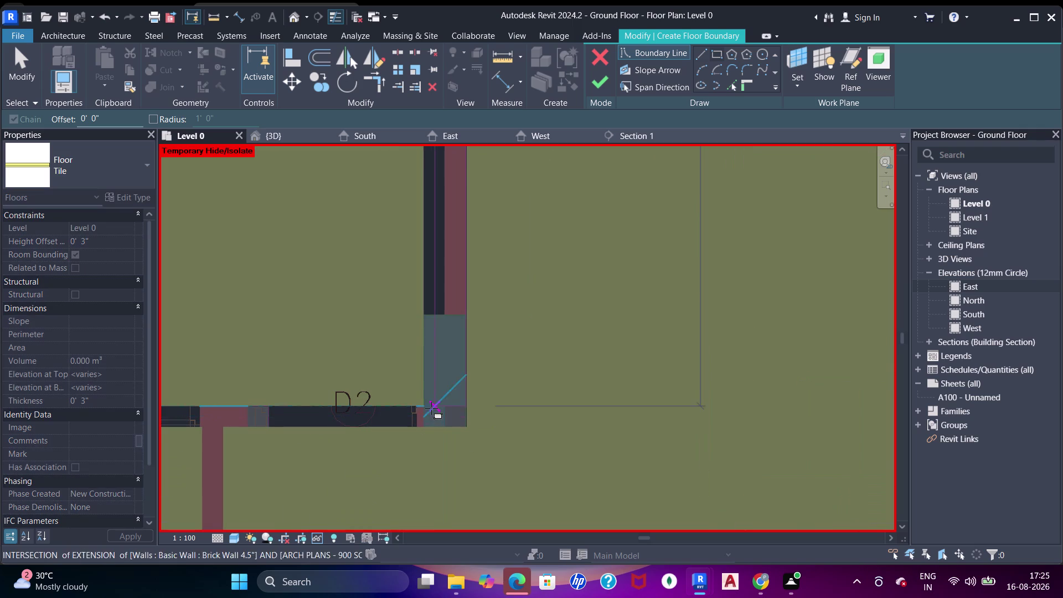
click(426, 423)
Draw a rectangle boundary across the D1 doorway opening.
scroll(down, 3)
middle_drag(531, 253, 464, 390)
middle_drag(508, 288, 487, 372)
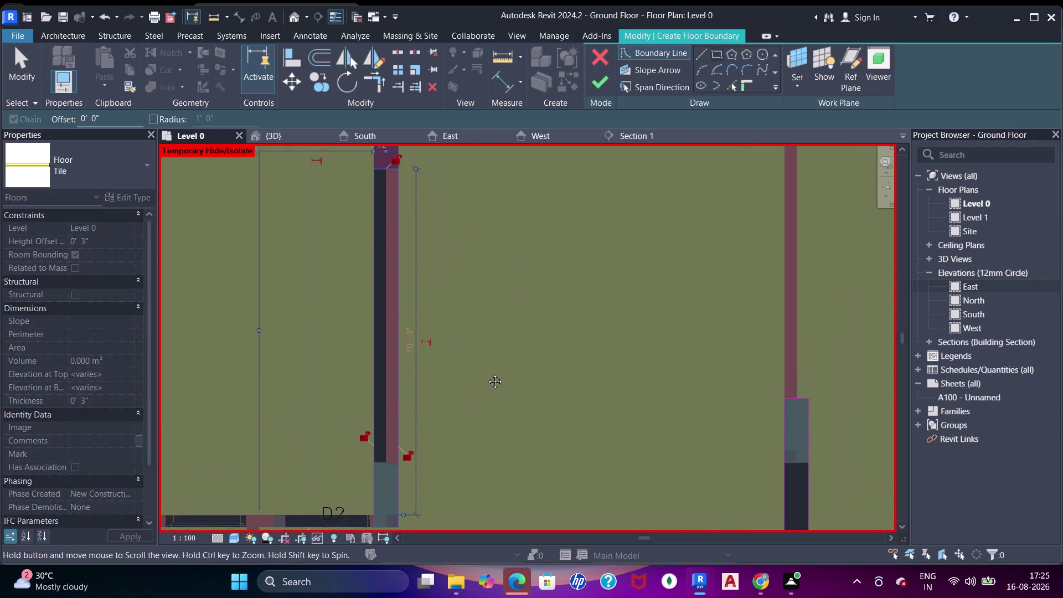
middle_drag(487, 373, 487, 373)
middle_drag(501, 244, 472, 342)
scroll(up, 3)
scroll(up, 3)
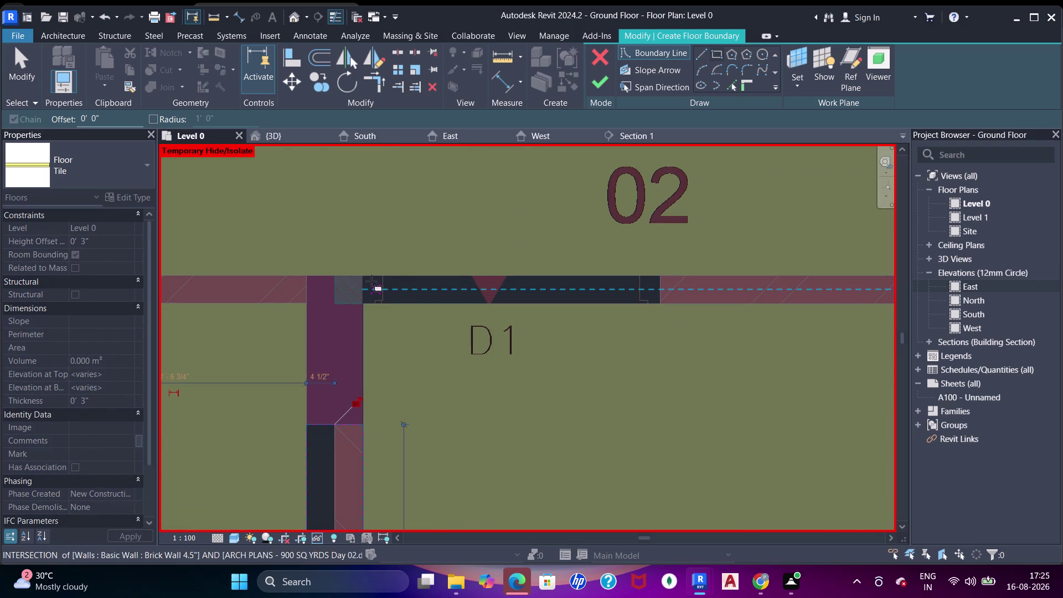
click(364, 282)
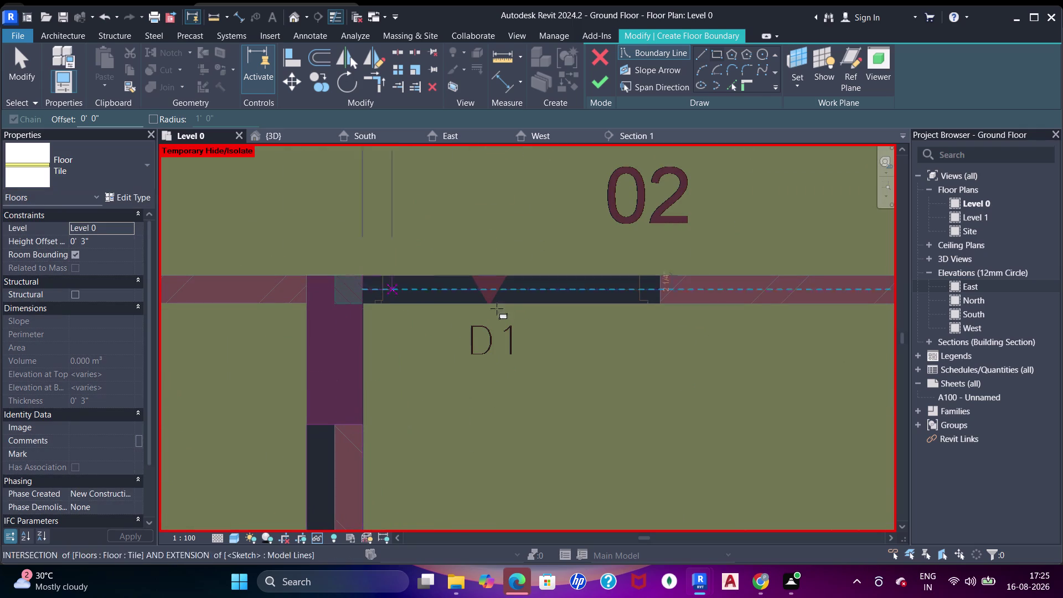
scroll(down, 3)
middle_drag(720, 266, 488, 265)
middle_drag(781, 288, 702, 288)
scroll(up, 3)
click(665, 290)
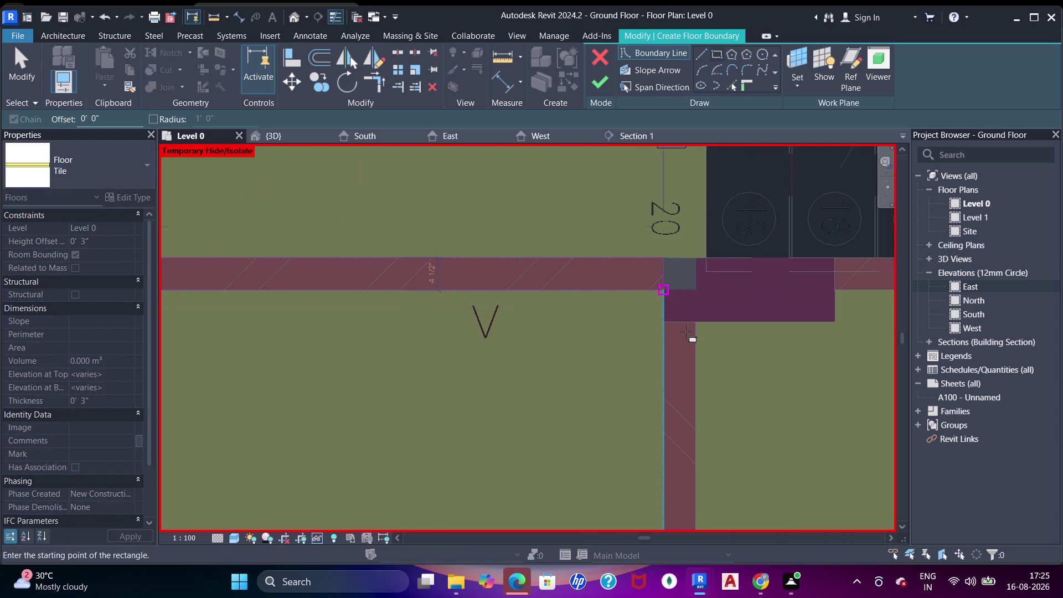
Pan to the V doorway and finish the floor with the doorway patches.
scroll(down, 3)
middle_drag(688, 334, 687, 372)
scroll(down, 3)
click(599, 80)
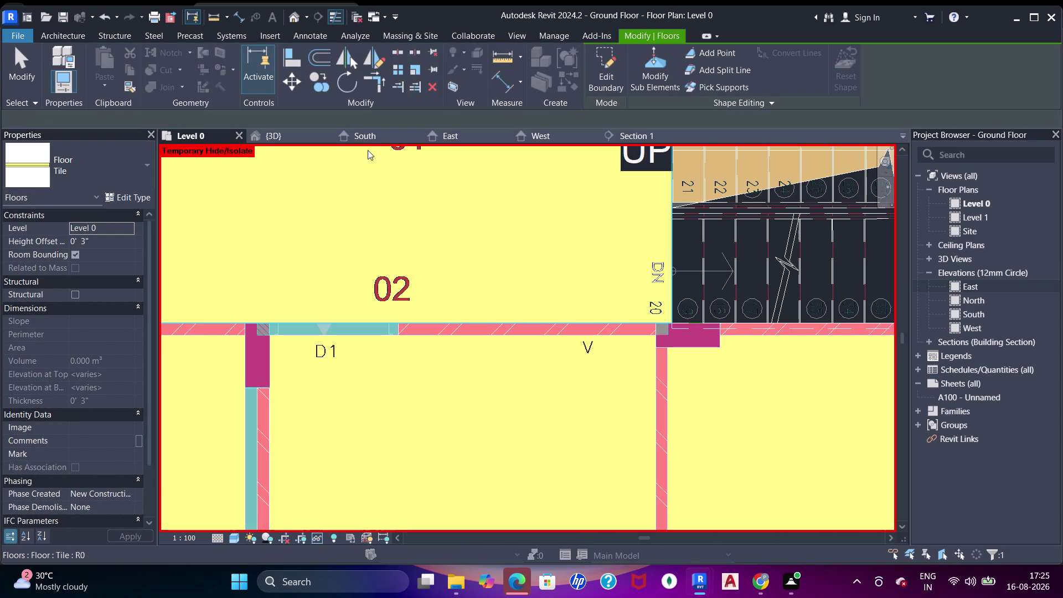
key(Escape)
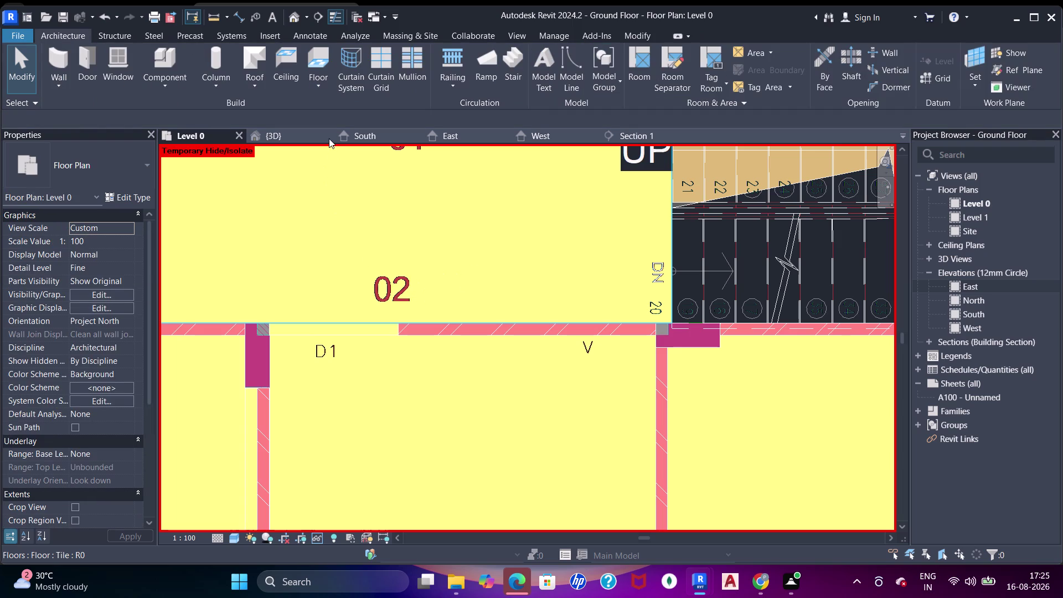
click(273, 129)
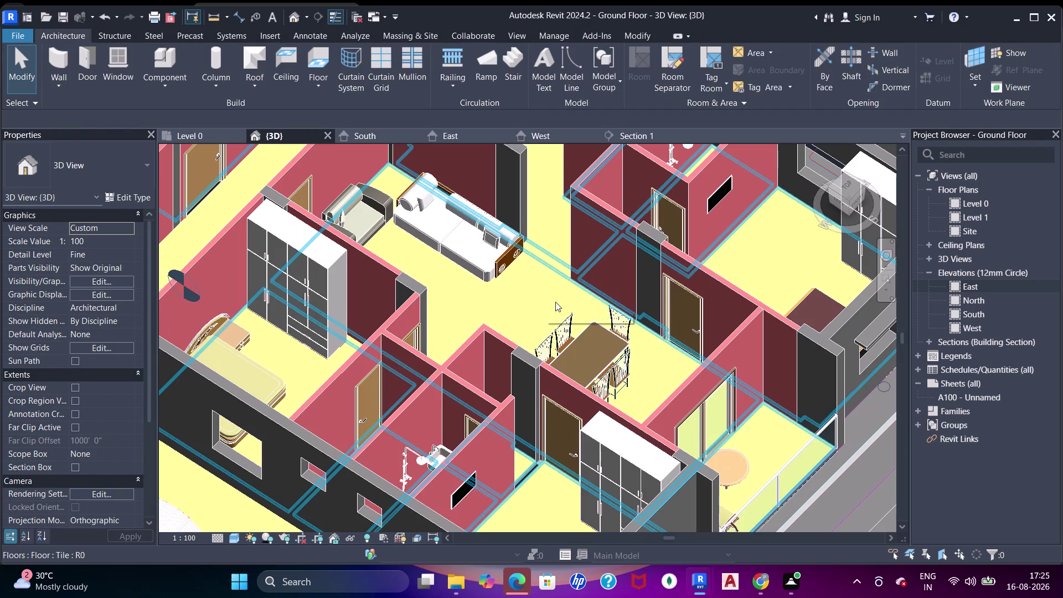
middle_drag(612, 335, 667, 289)
scroll(down, 3)
middle_drag(661, 244, 652, 275)
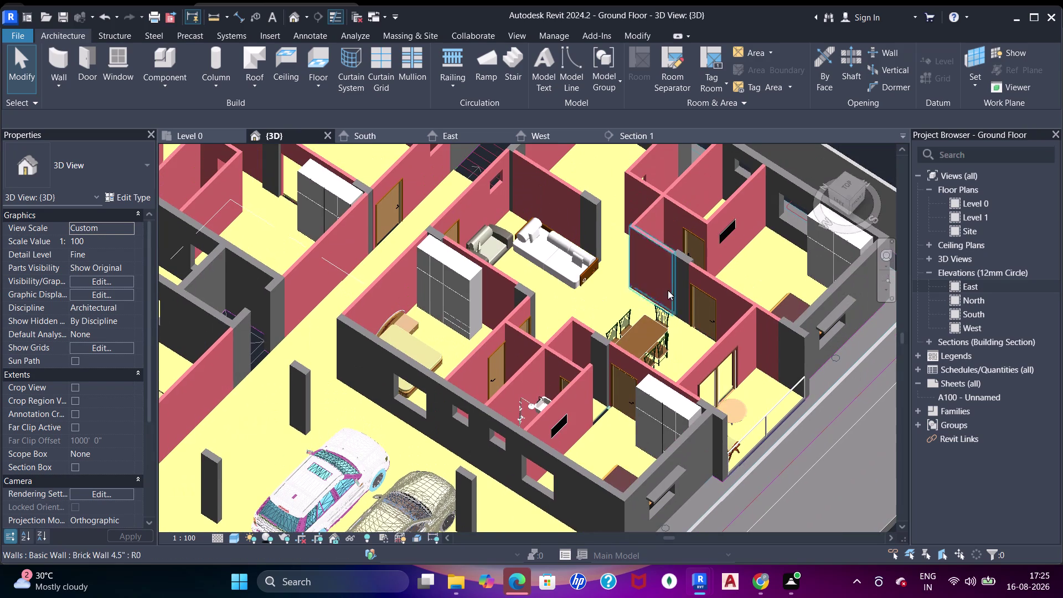
scroll(up, 3)
click(602, 421)
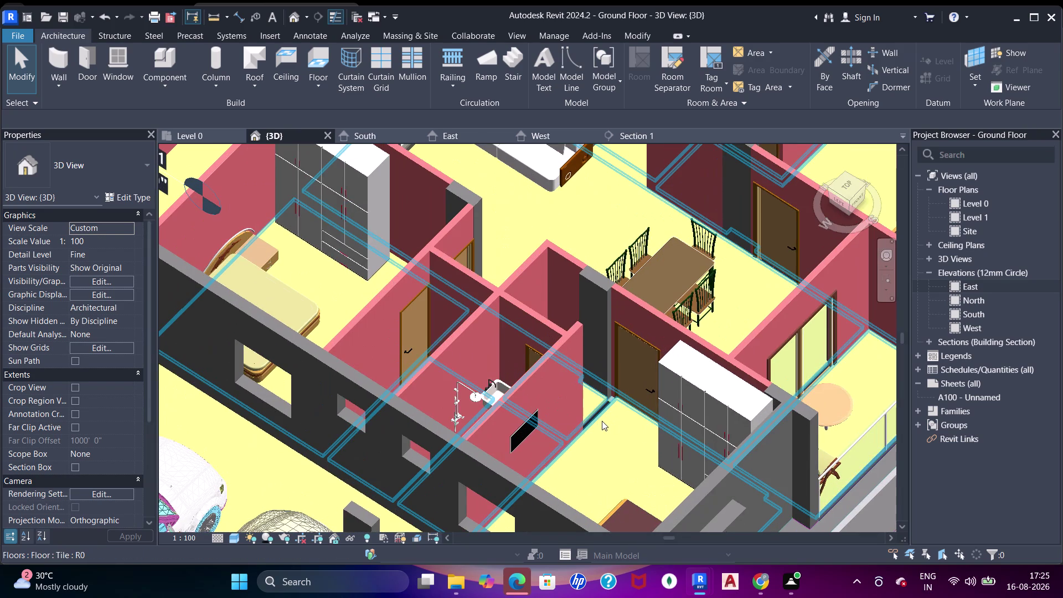
scroll(down, 3)
middle_drag(611, 403, 623, 366)
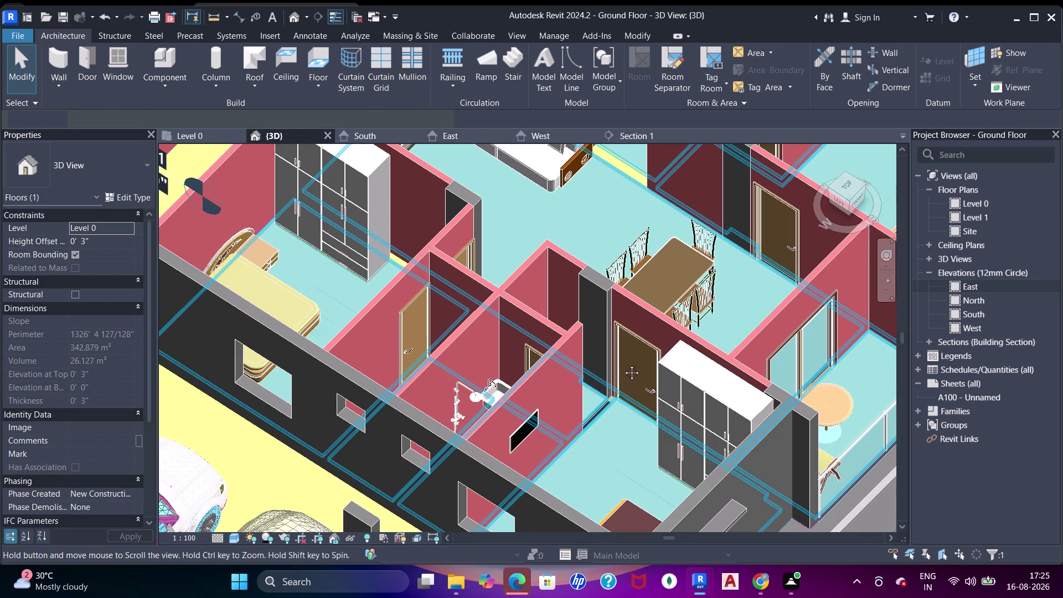
middle_drag(623, 367, 633, 327)
scroll(down, 3)
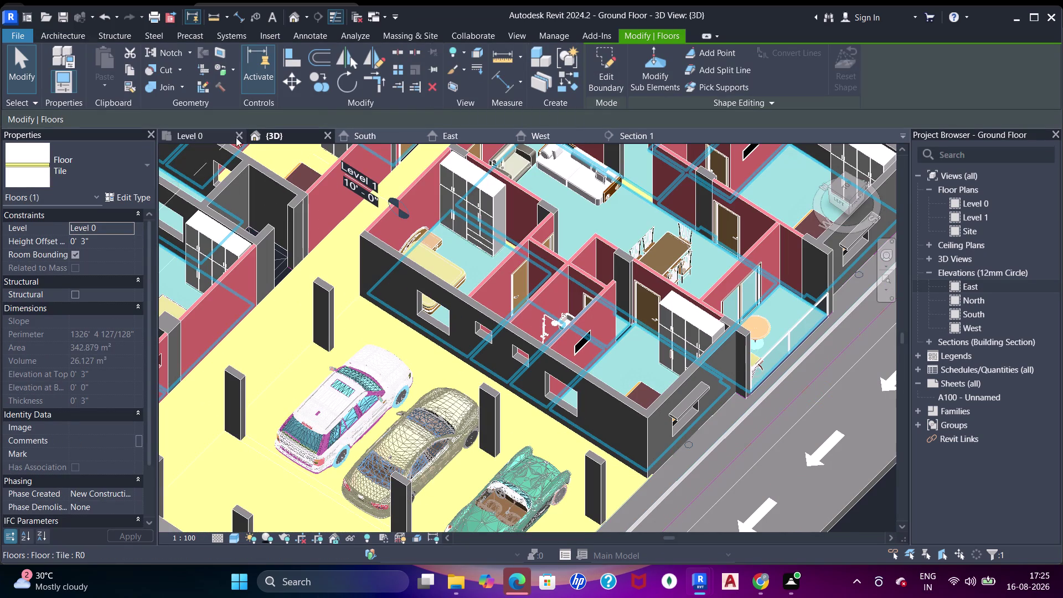
click(193, 138)
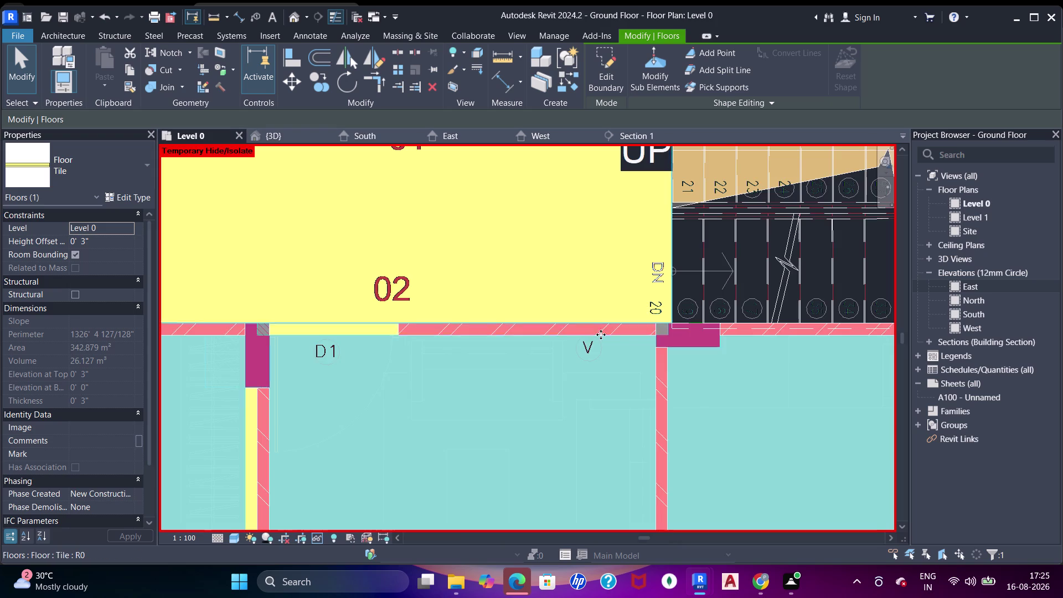
scroll(down, 3)
middle_drag(600, 313, 609, 254)
scroll(up, 3)
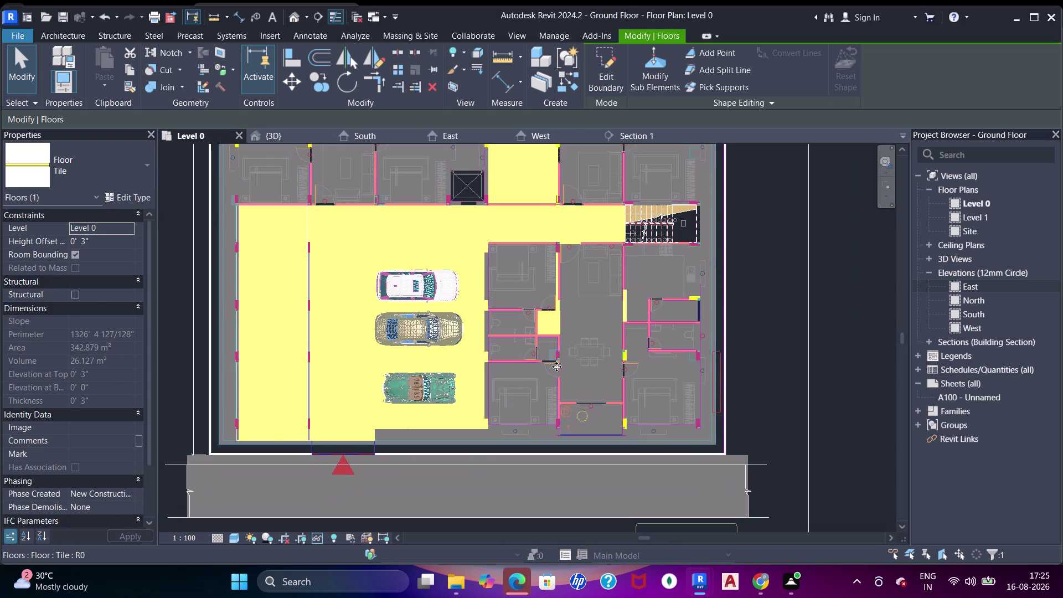
scroll(up, 3)
middle_drag(548, 367, 560, 348)
scroll(up, 3)
scroll(up, 3)
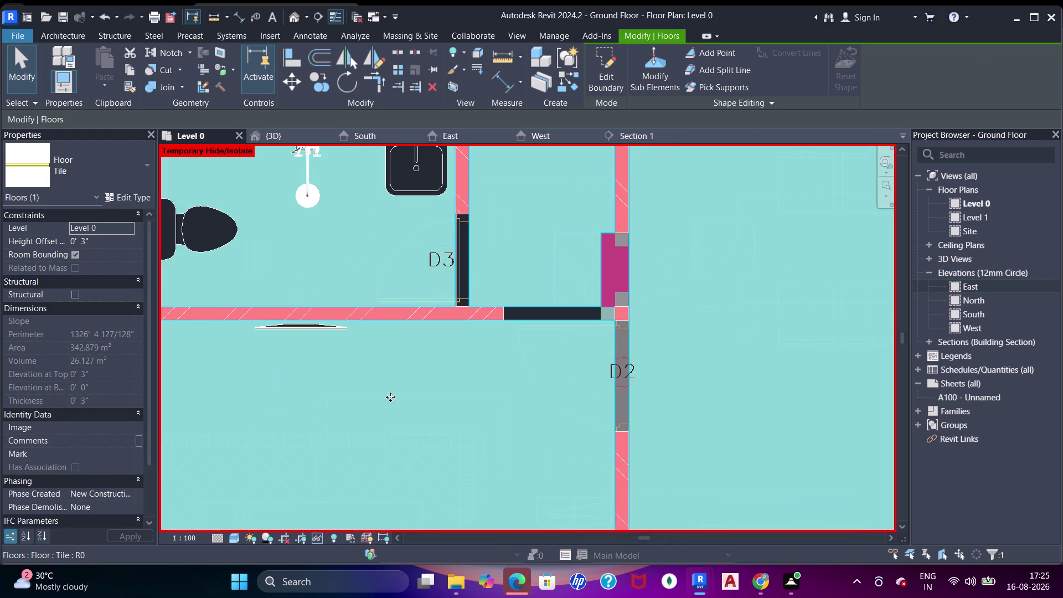
middle_drag(485, 349, 488, 338)
key(Escape)
key(Escape)
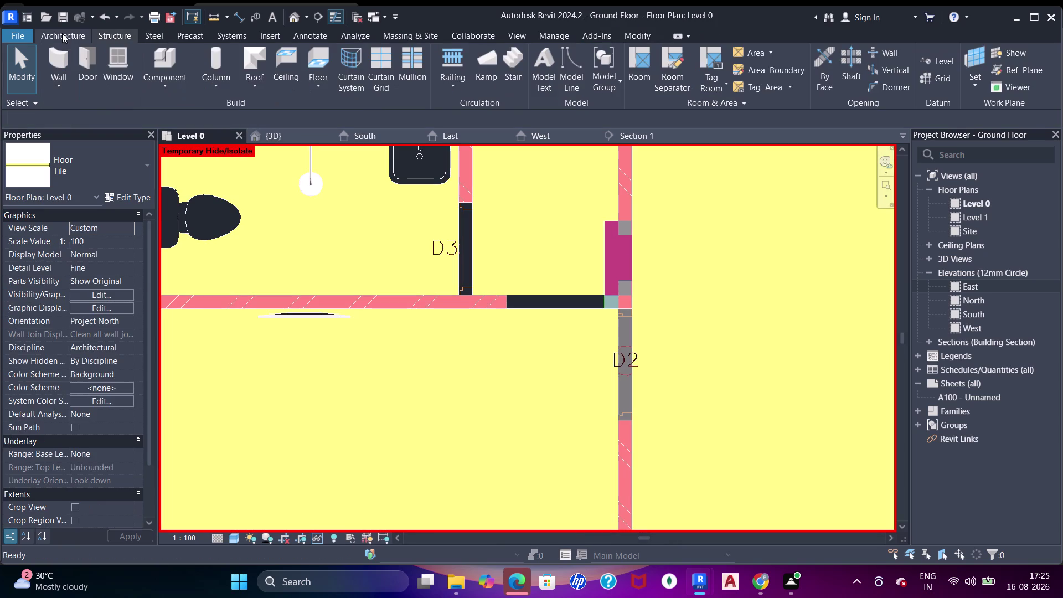
click(62, 34)
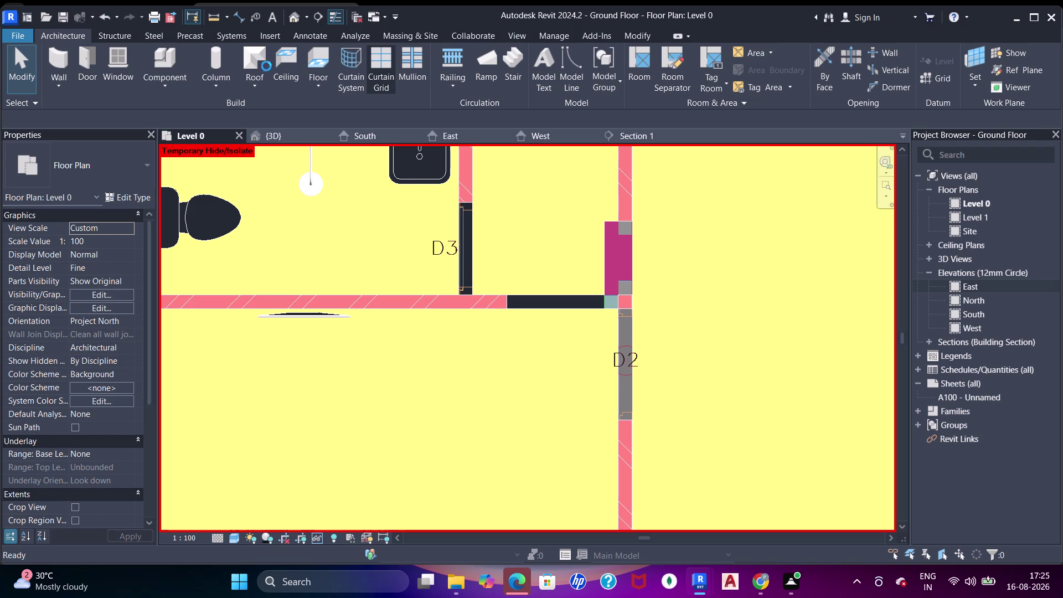
click(321, 62)
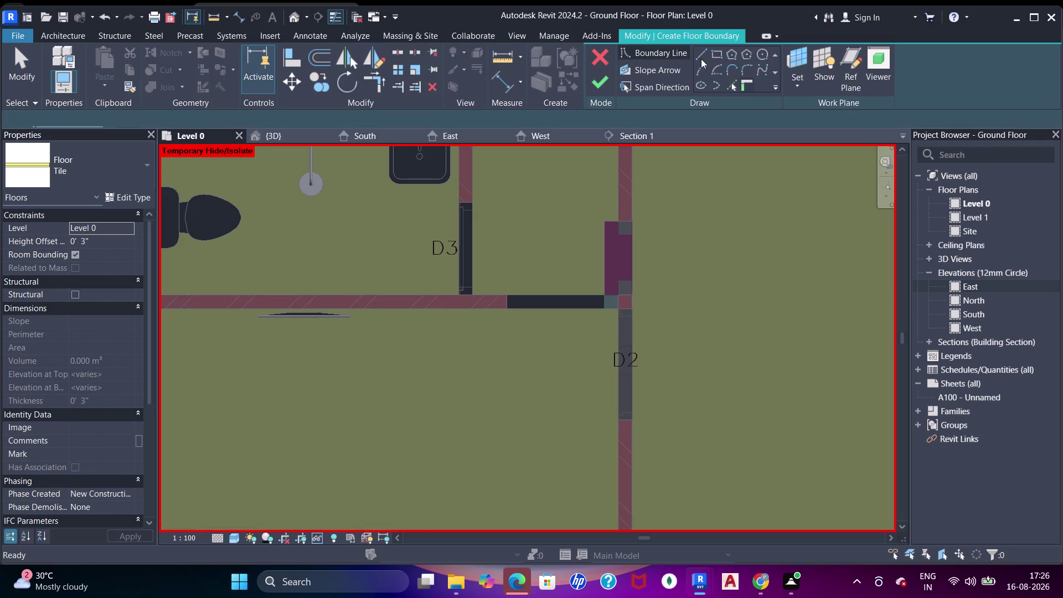
Choose Rectangle and sketch a small boundary at the wall junction below D3.
click(719, 56)
scroll(up, 3)
middle_drag(526, 287, 533, 311)
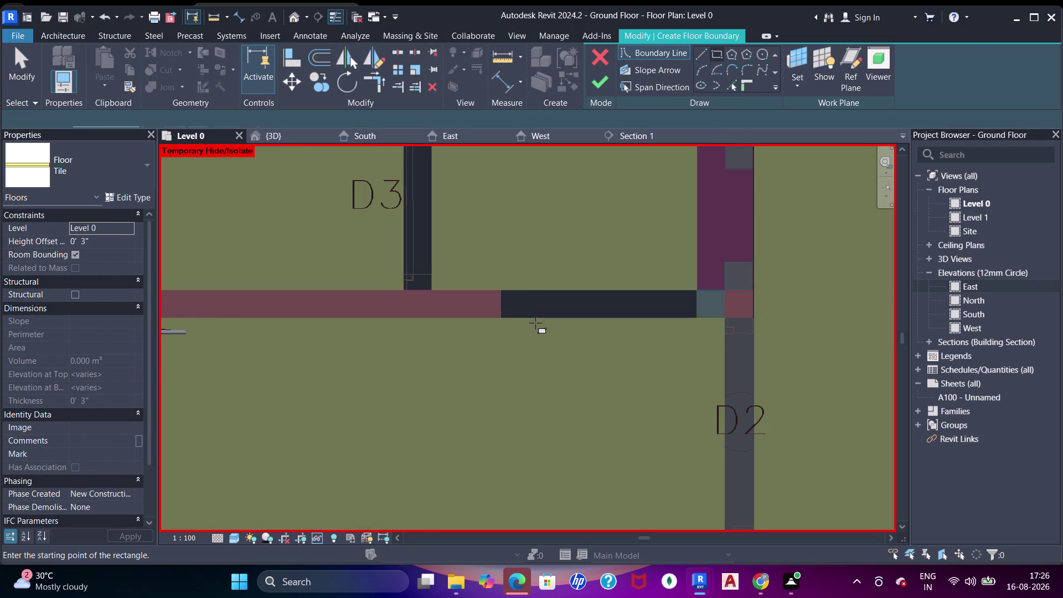
middle_drag(533, 312, 535, 329)
click(511, 334)
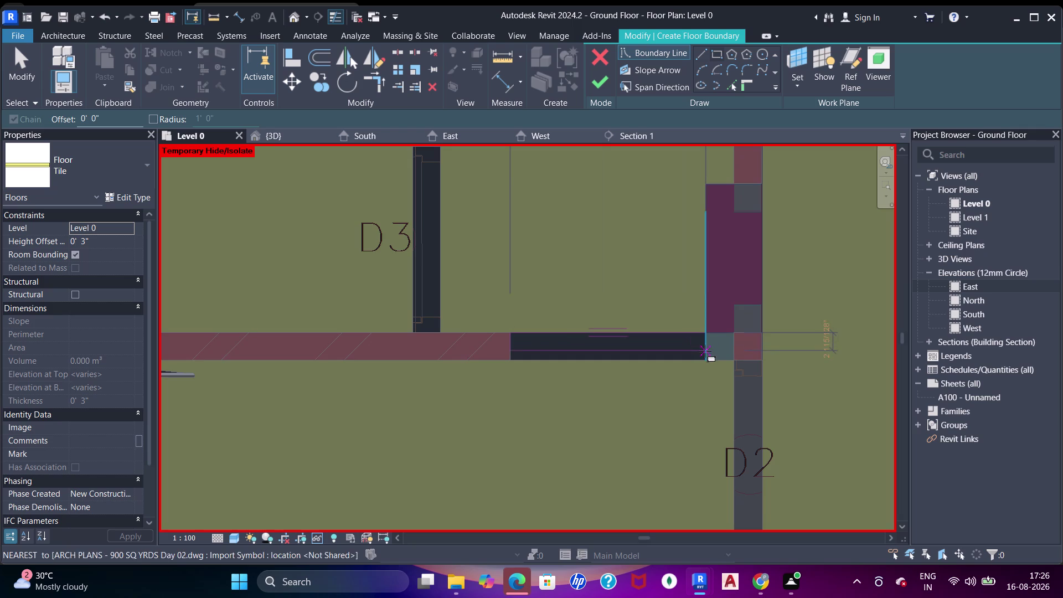
click(732, 358)
Sketch a rectangle across the D3 doorway and finish the 0.192 m² tile patch.
middle_drag(413, 200, 417, 250)
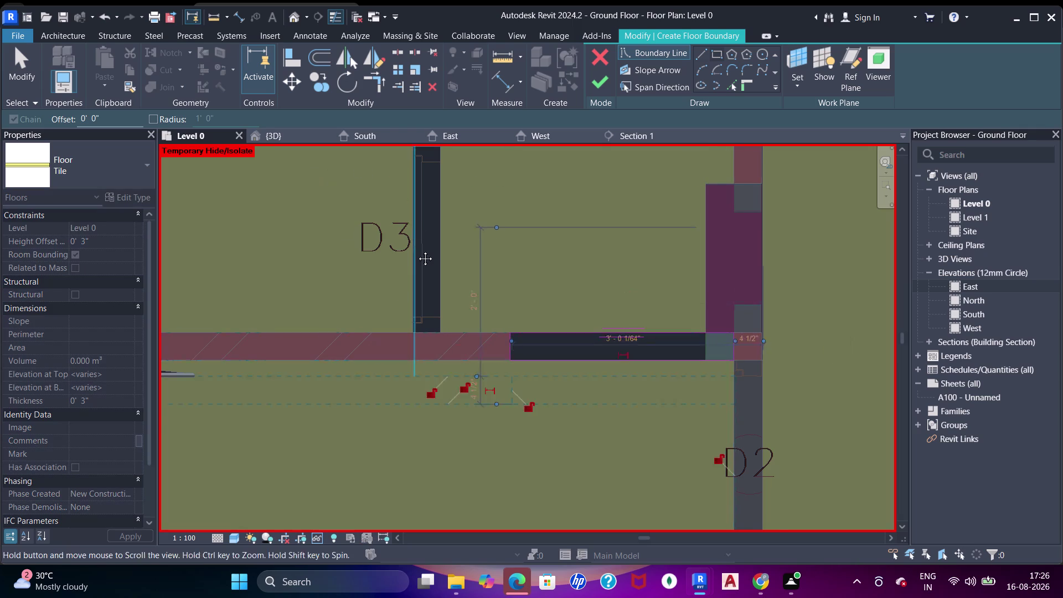
click(417, 197)
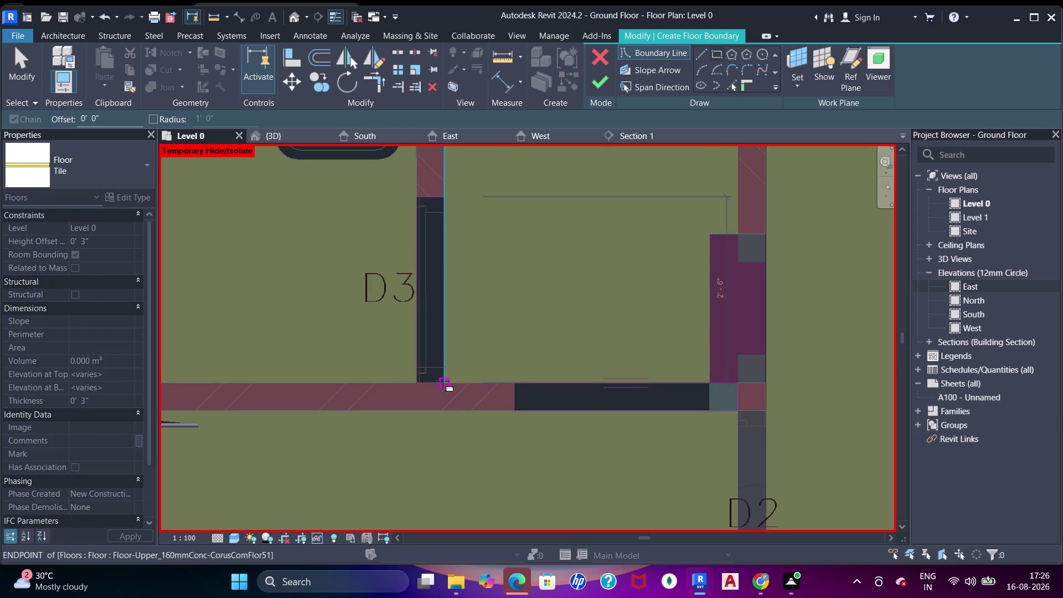
drag(443, 381, 448, 380)
click(593, 90)
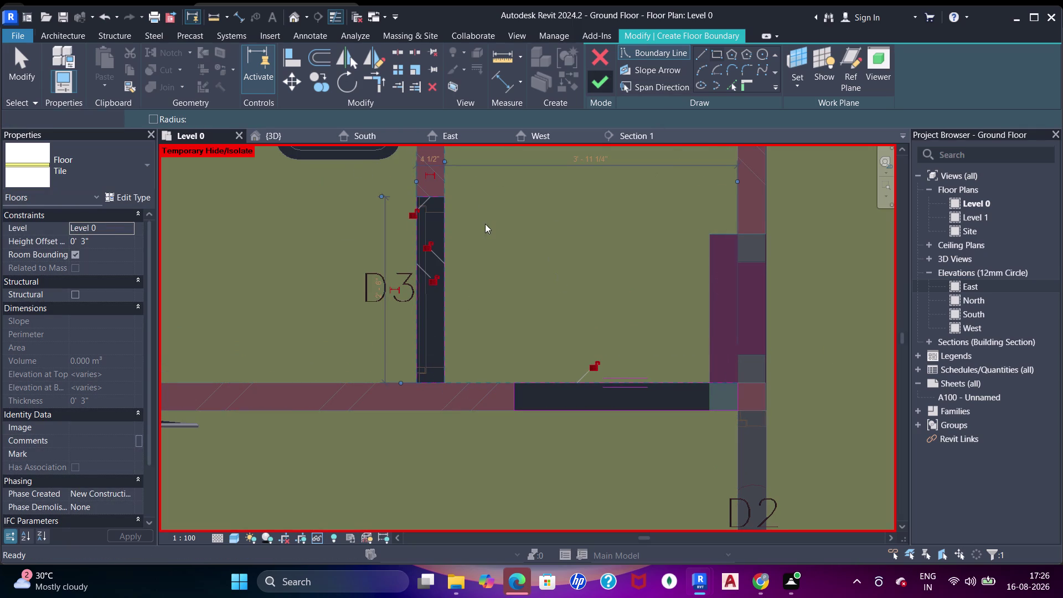
click(289, 137)
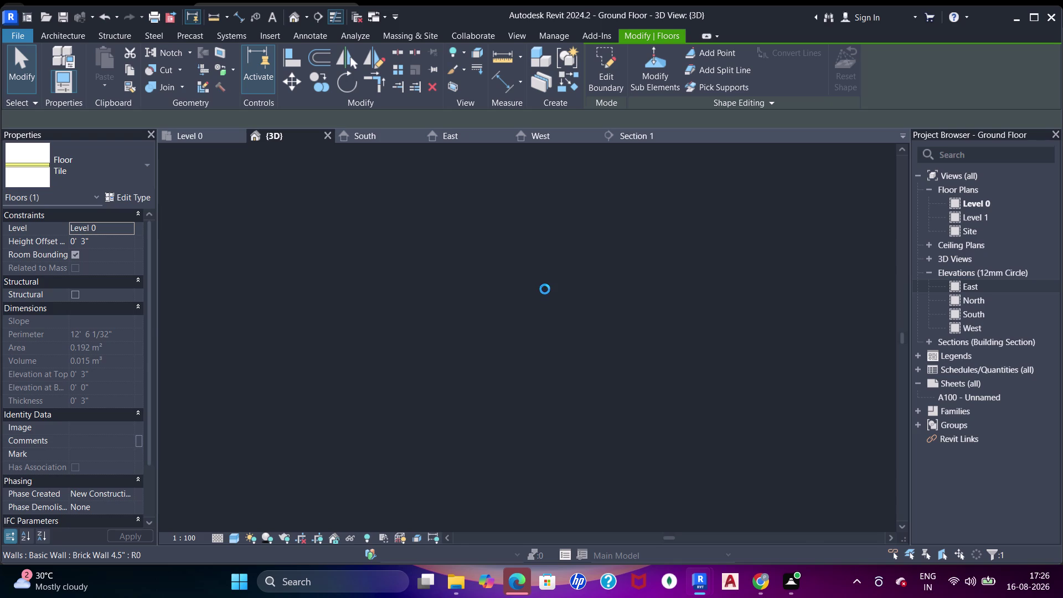
middle_drag(749, 258, 728, 333)
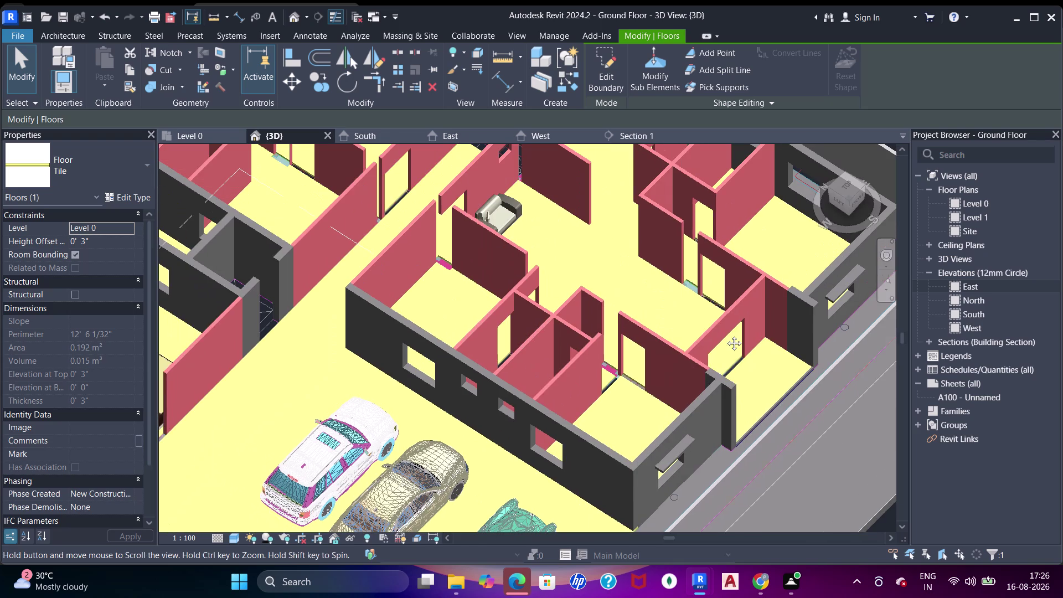
scroll(up, 3)
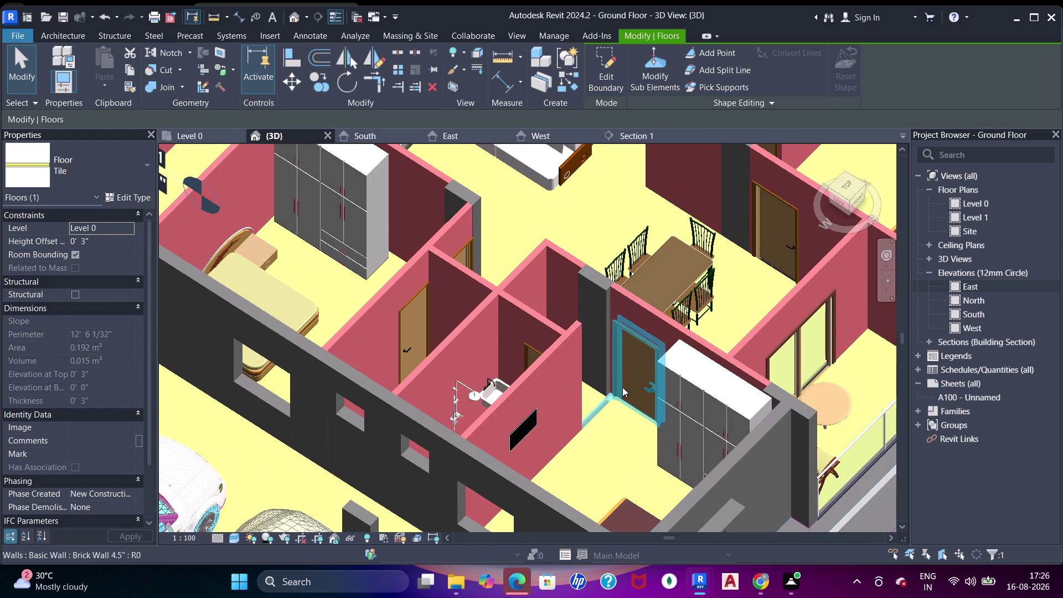
key(Escape)
scroll(down, 3)
middle_drag(673, 329, 610, 357)
scroll(down, 3)
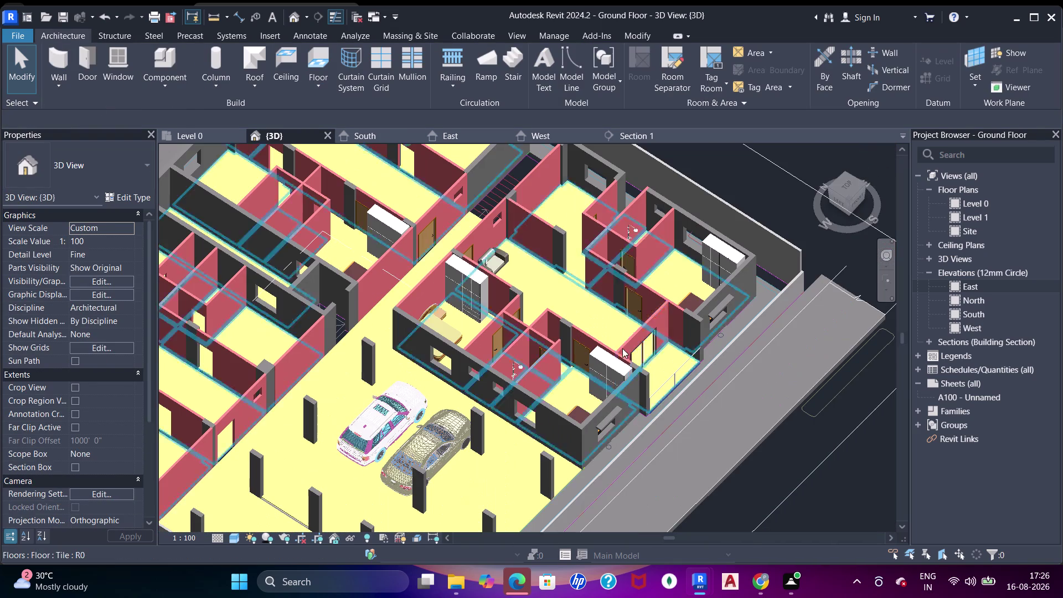
middle_drag(635, 378, 530, 356)
middle_drag(426, 394, 505, 264)
scroll(down, 3)
middle_drag(482, 354, 561, 228)
middle_drag(608, 431, 537, 406)
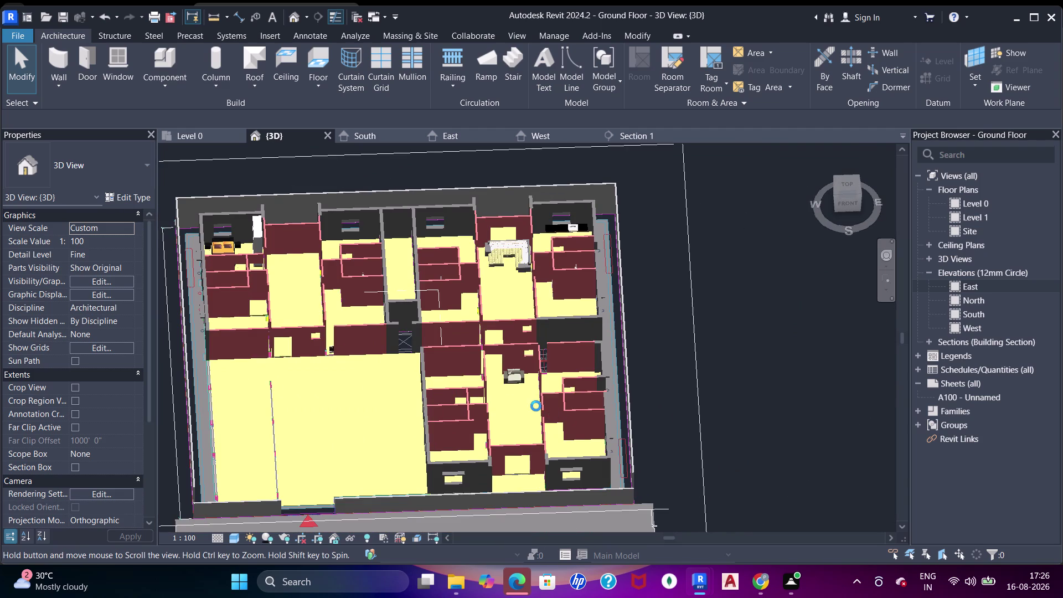
middle_drag(536, 406, 515, 386)
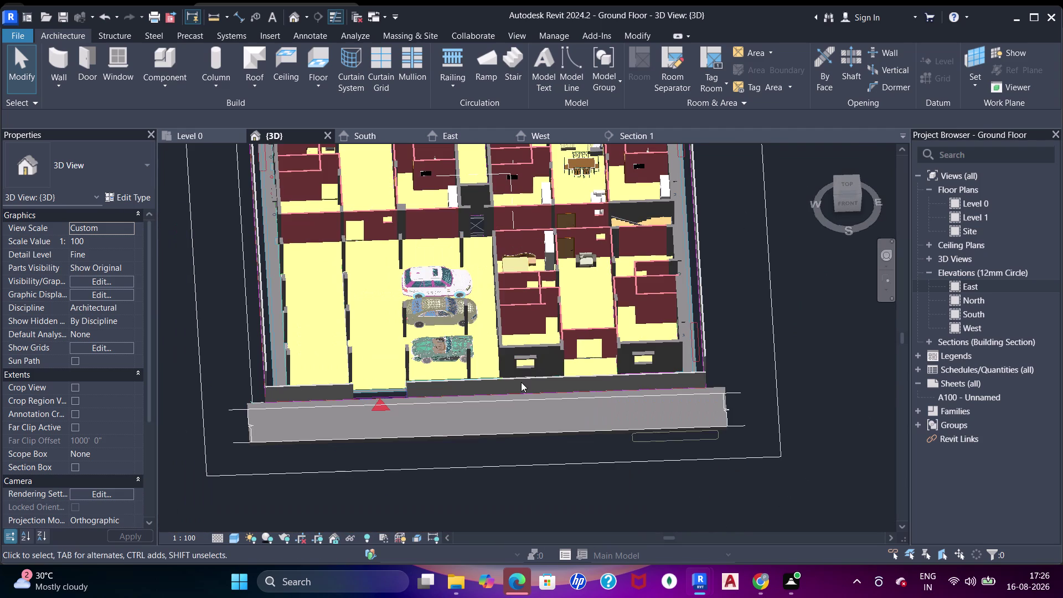
scroll(up, 3)
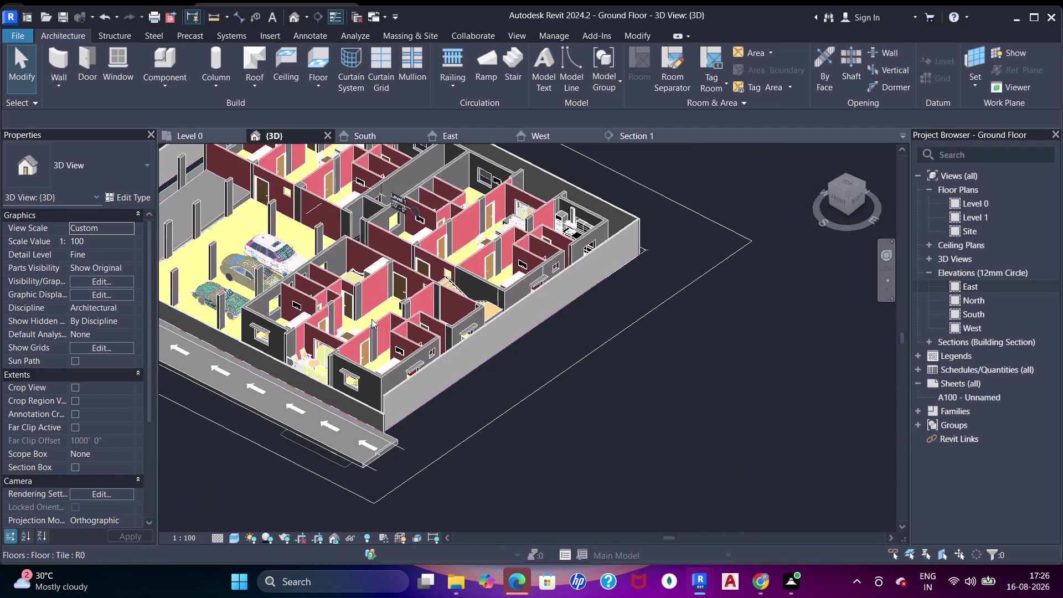
scroll(down, 3)
middle_drag(423, 374, 477, 428)
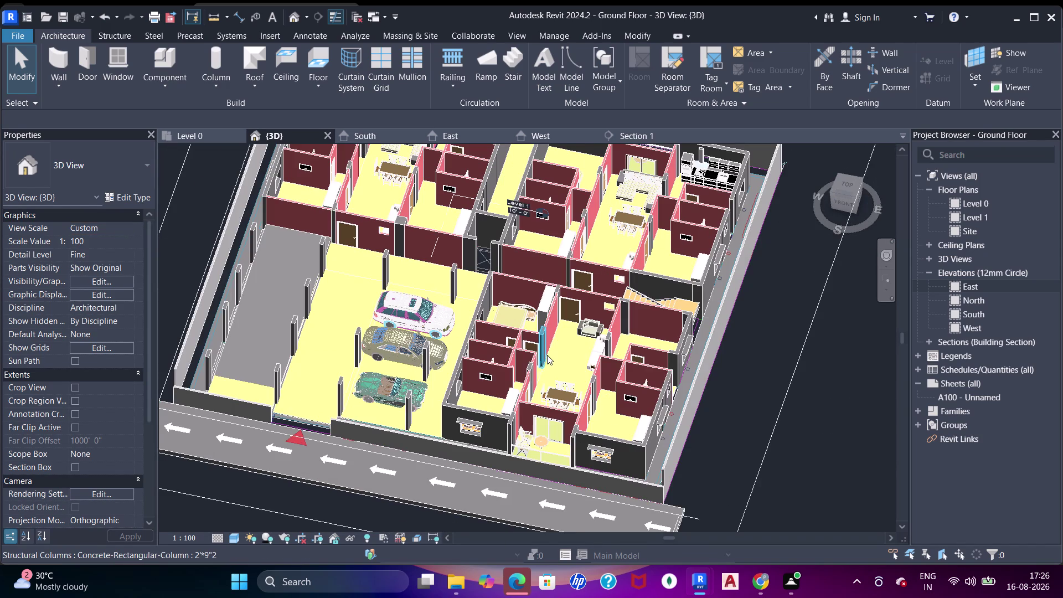
middle_drag(584, 330, 539, 407)
middle_drag(601, 332, 570, 389)
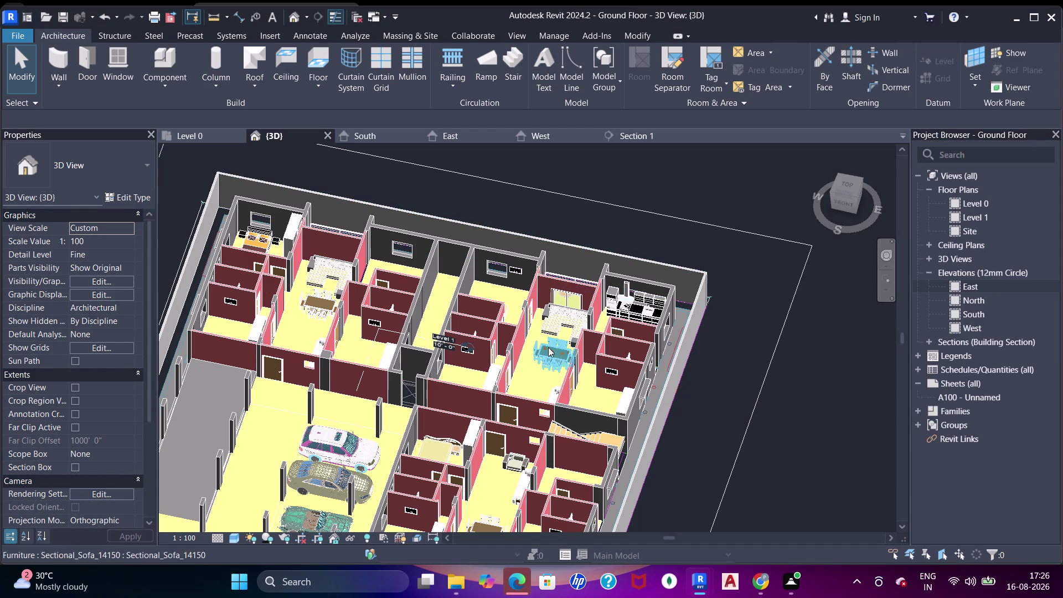
scroll(up, 3)
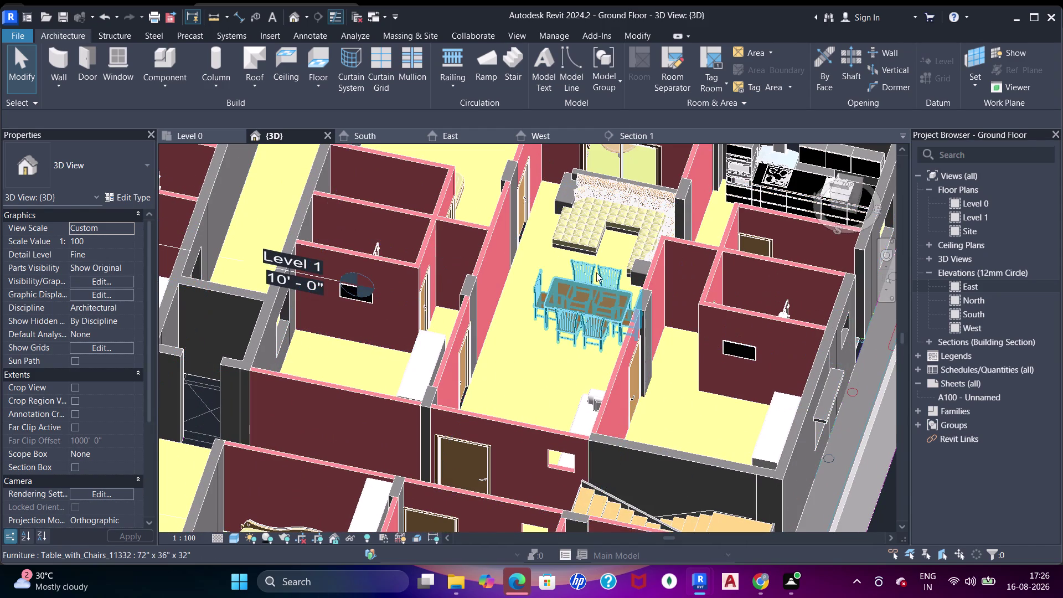
scroll(down, 3)
middle_drag(597, 275, 561, 341)
scroll(up, 3)
scroll(down, 3)
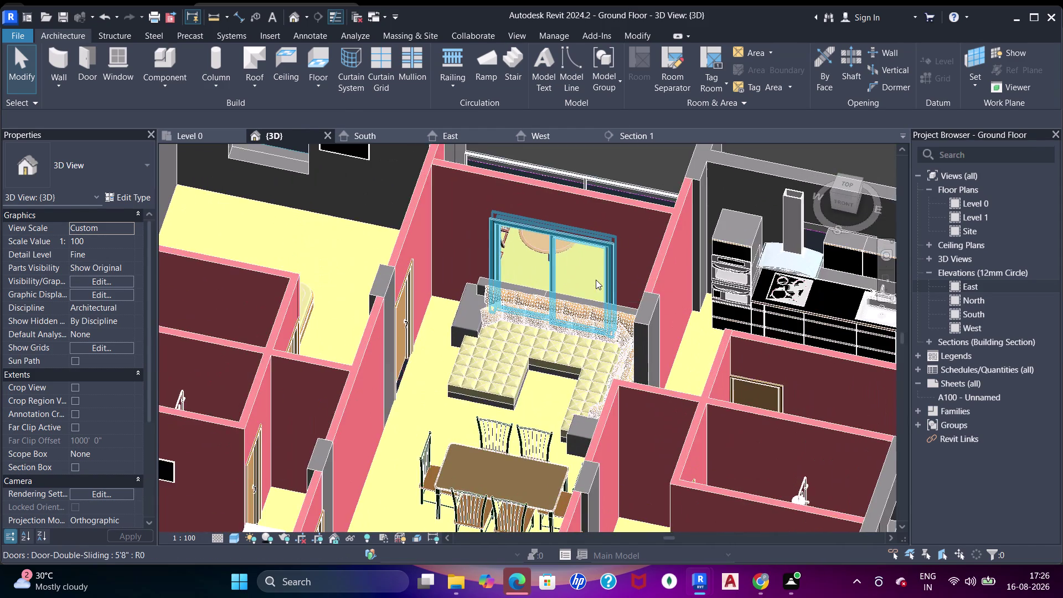
scroll(down, 3)
middle_drag(633, 332, 617, 393)
scroll(up, 3)
scroll(down, 3)
middle_drag(508, 382, 634, 385)
scroll(up, 3)
scroll(down, 3)
middle_drag(465, 367, 584, 390)
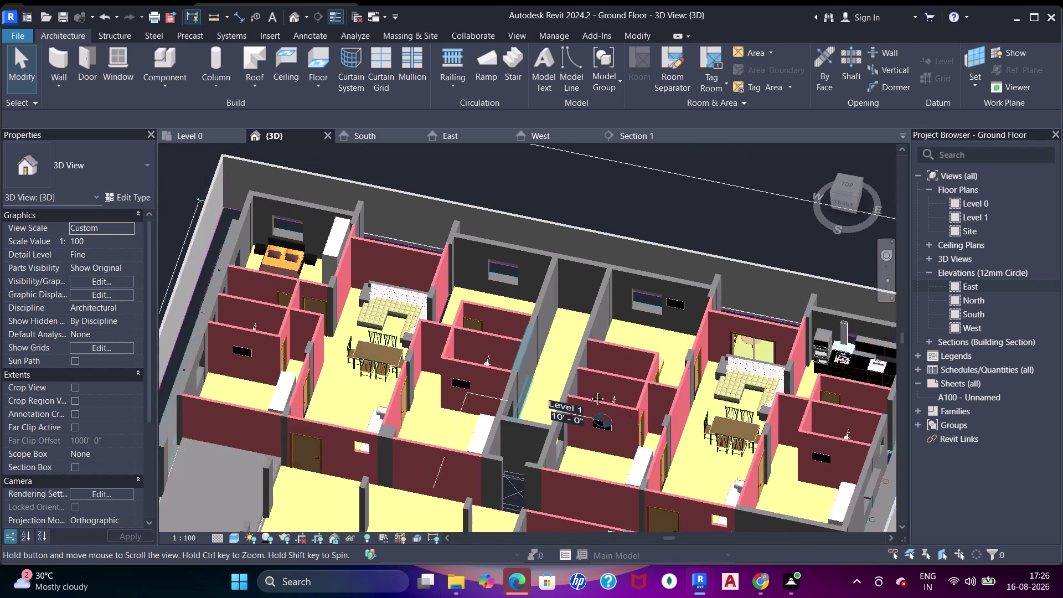
middle_drag(584, 390, 609, 387)
scroll(up, 3)
scroll(down, 3)
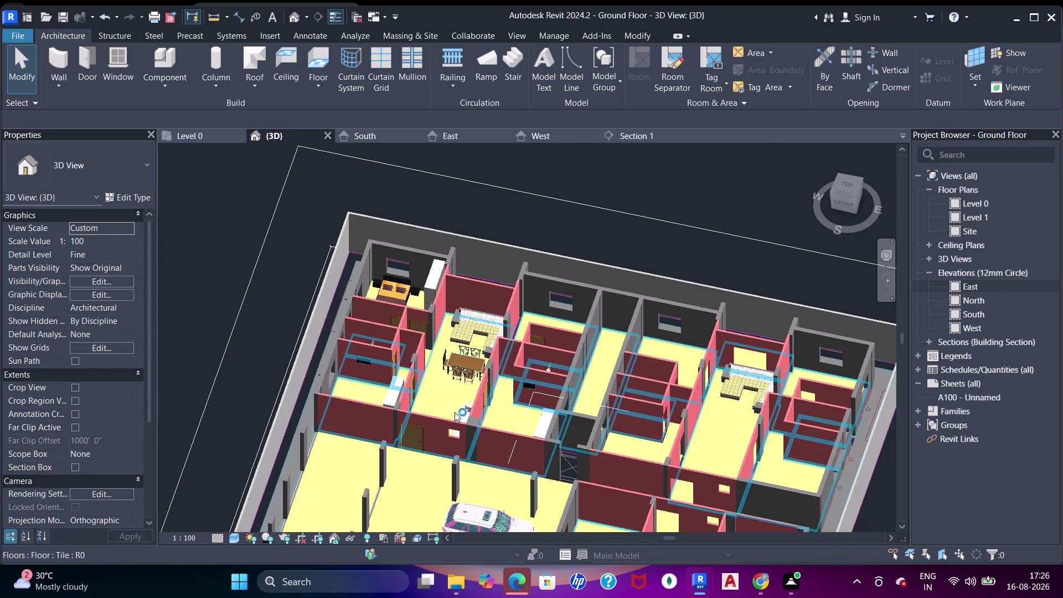
middle_drag(455, 412, 586, 398)
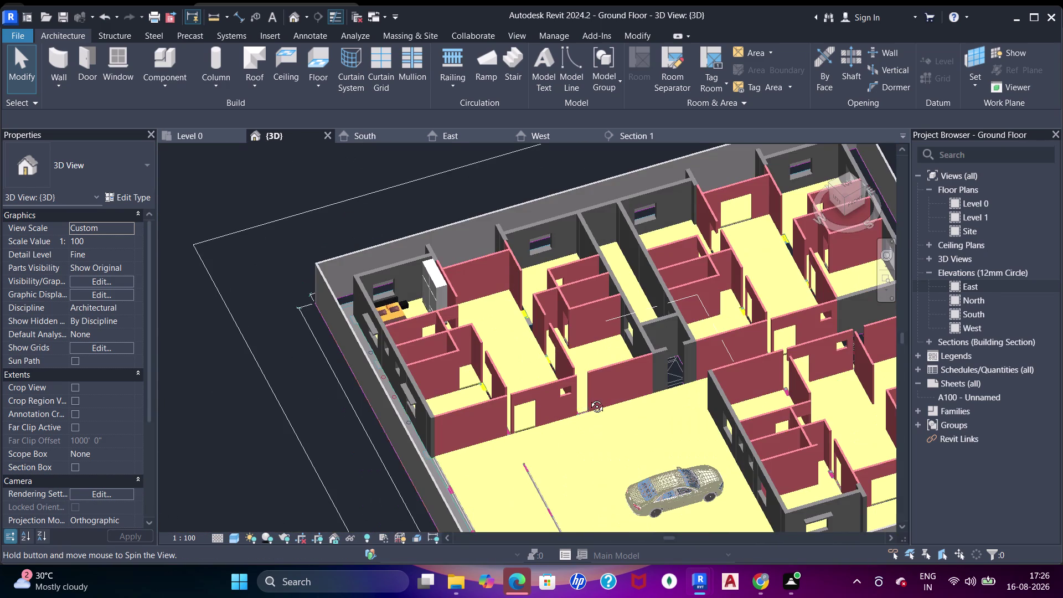
middle_drag(586, 398, 597, 401)
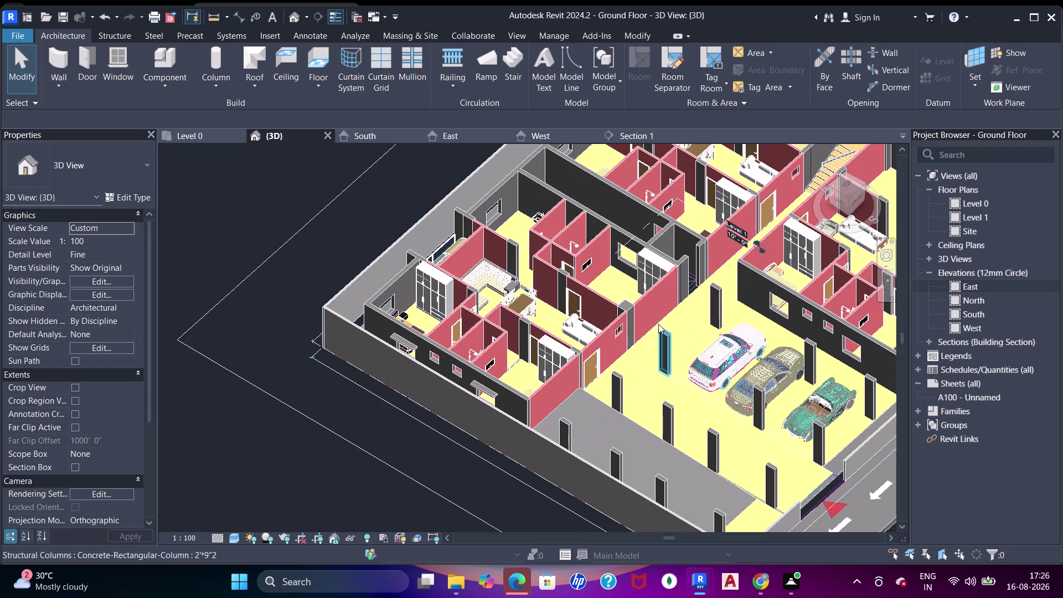
key(Escape)
middle_drag(636, 311, 632, 366)
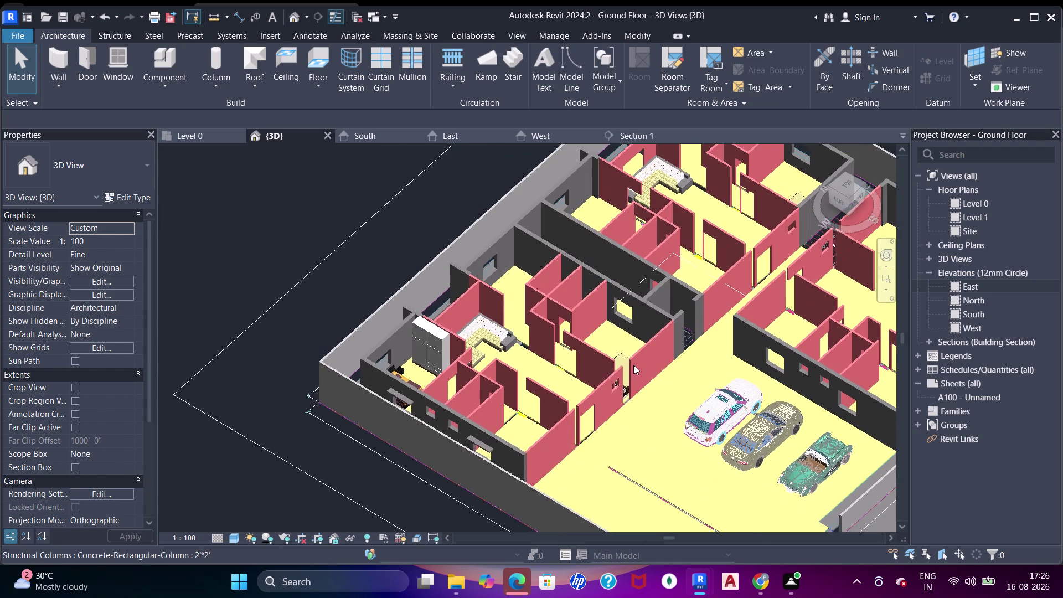
middle_drag(642, 339, 596, 408)
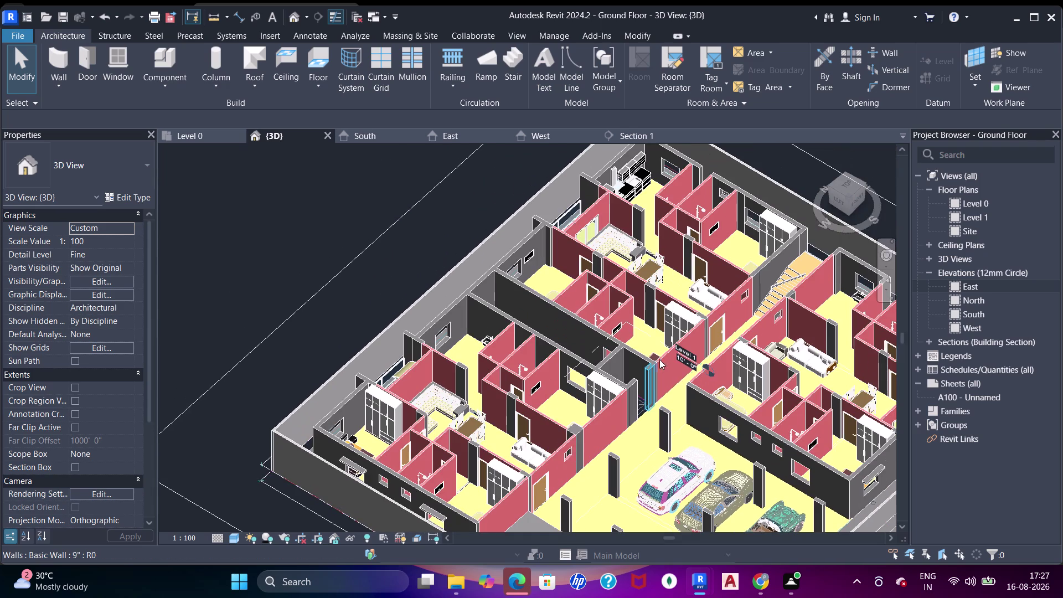
middle_drag(673, 390, 638, 265)
middle_drag(668, 373, 664, 304)
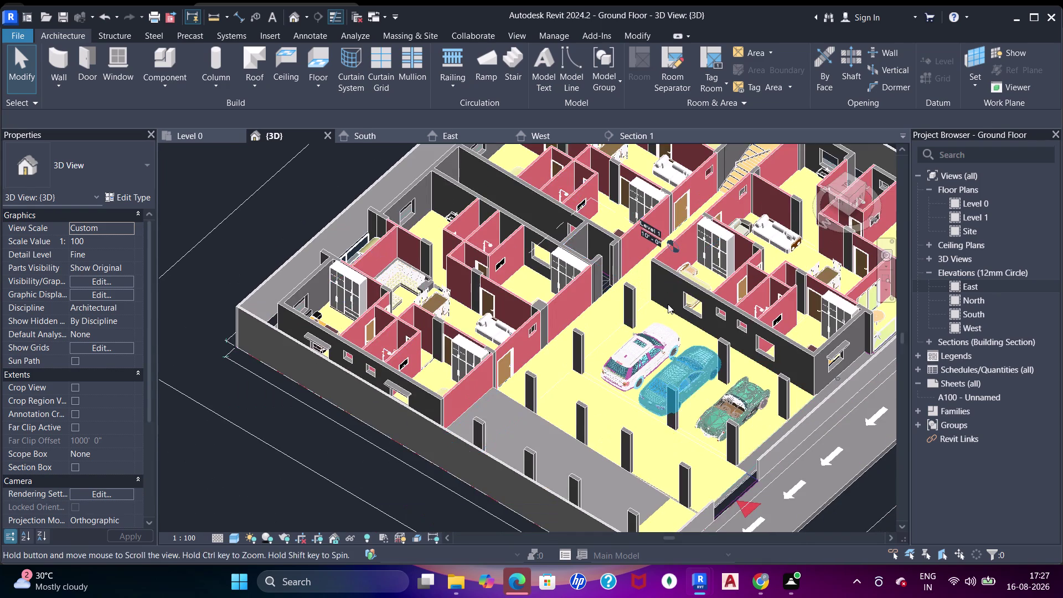
middle_drag(639, 426, 628, 344)
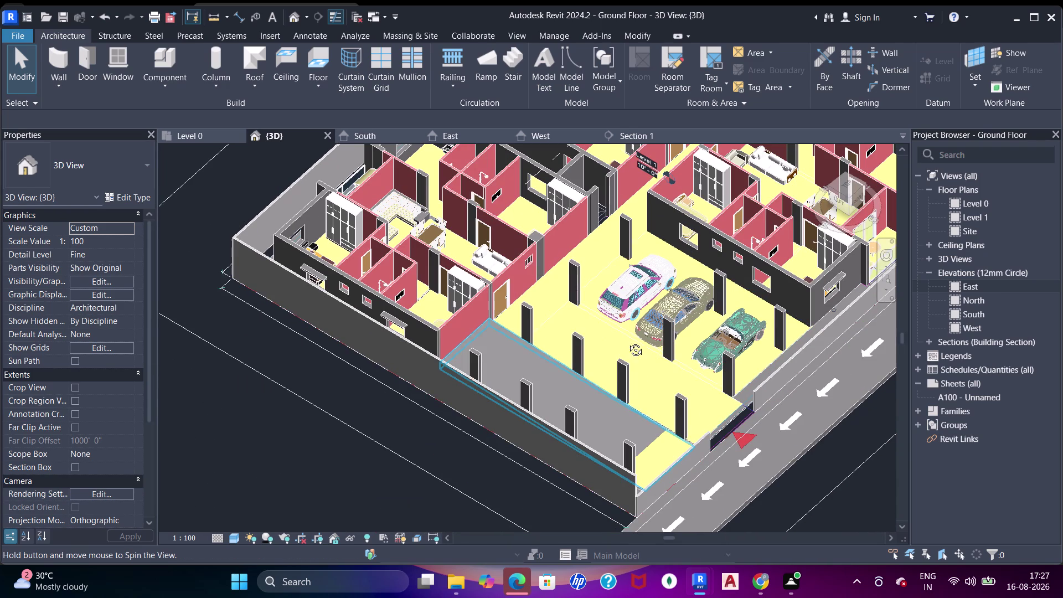
middle_drag(628, 344, 626, 329)
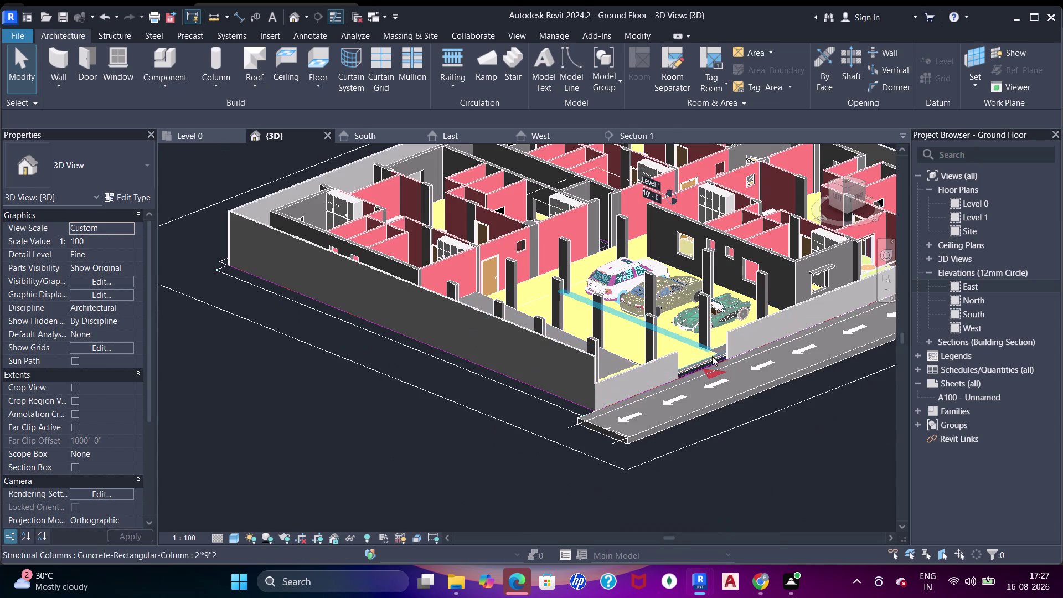
middle_drag(637, 282, 617, 361)
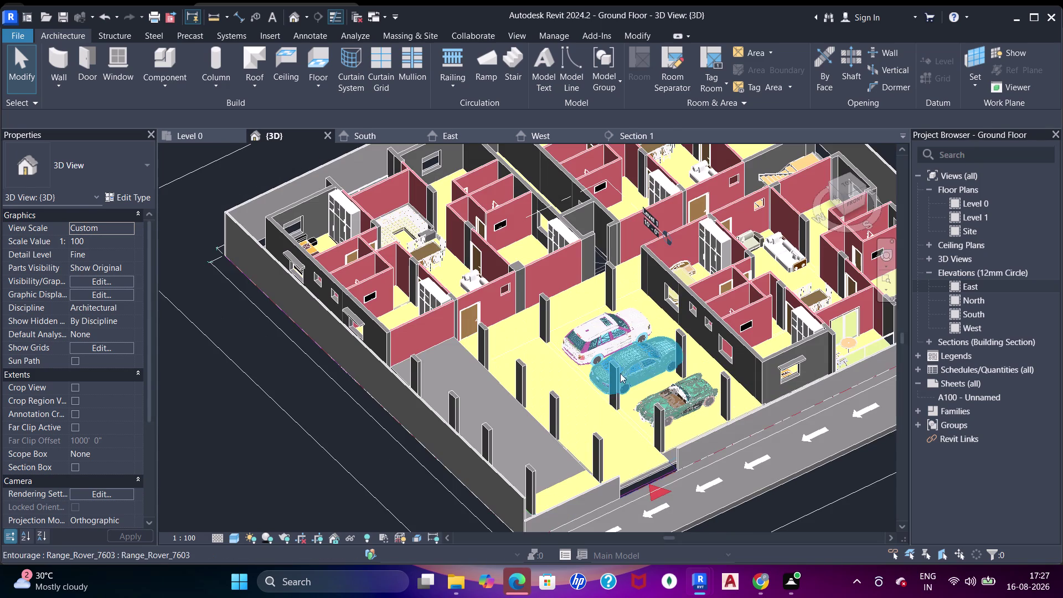
click(490, 397)
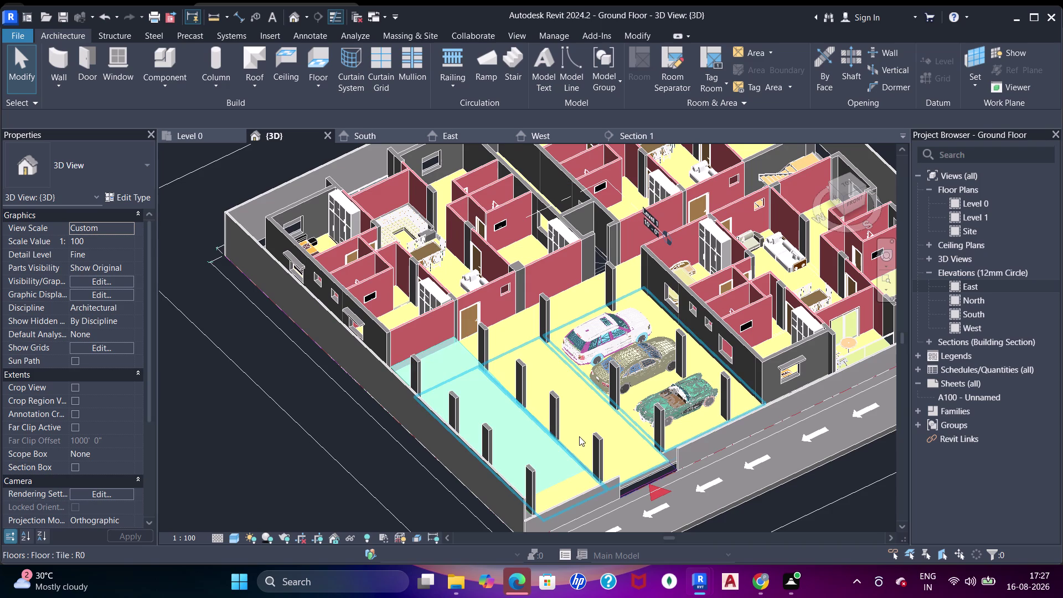
middle_drag(578, 442, 580, 425)
scroll(up, 3)
middle_drag(558, 456, 588, 357)
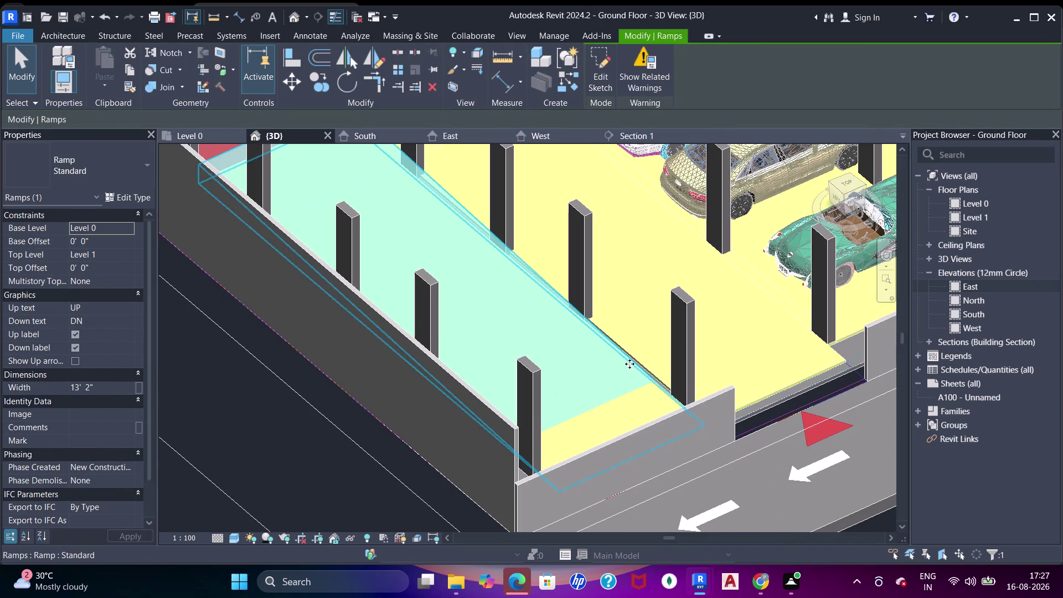
Deselect the ramp, select the 159.451 m² parking Tile floor and open the Level 0 plan.
key(Escape)
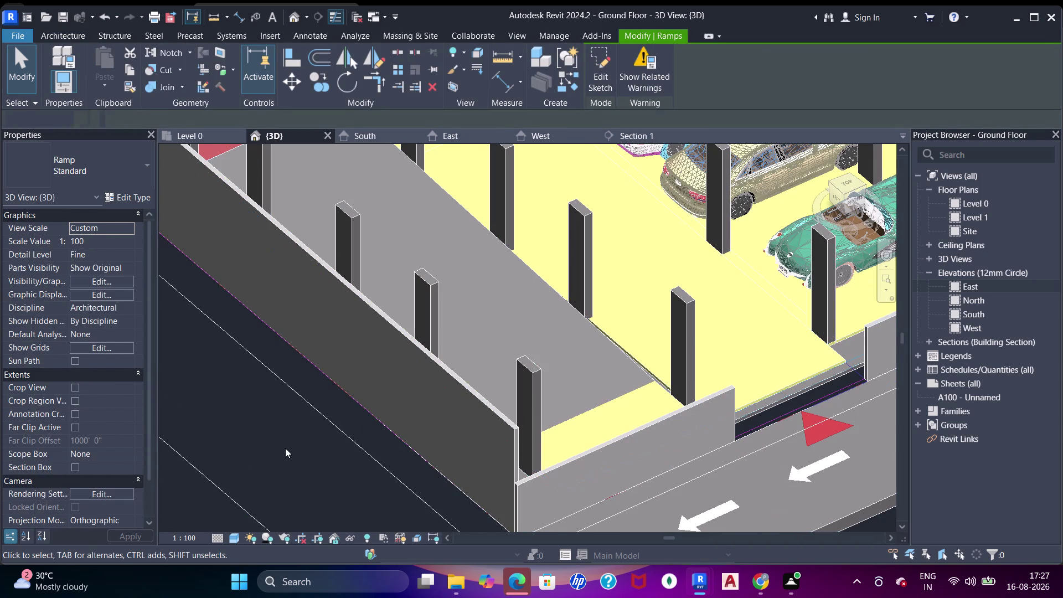
click(631, 403)
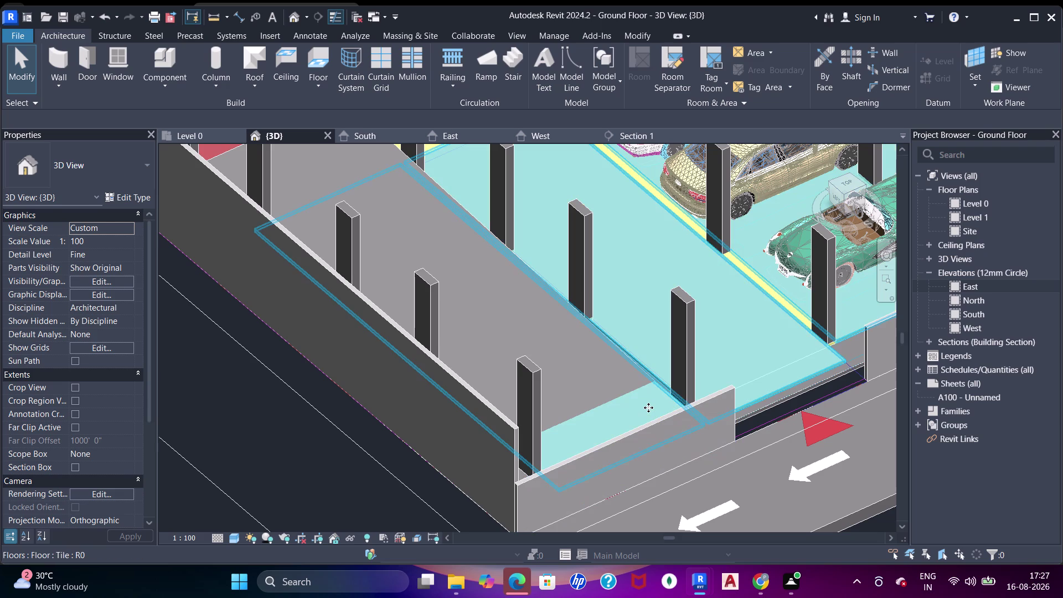
click(204, 139)
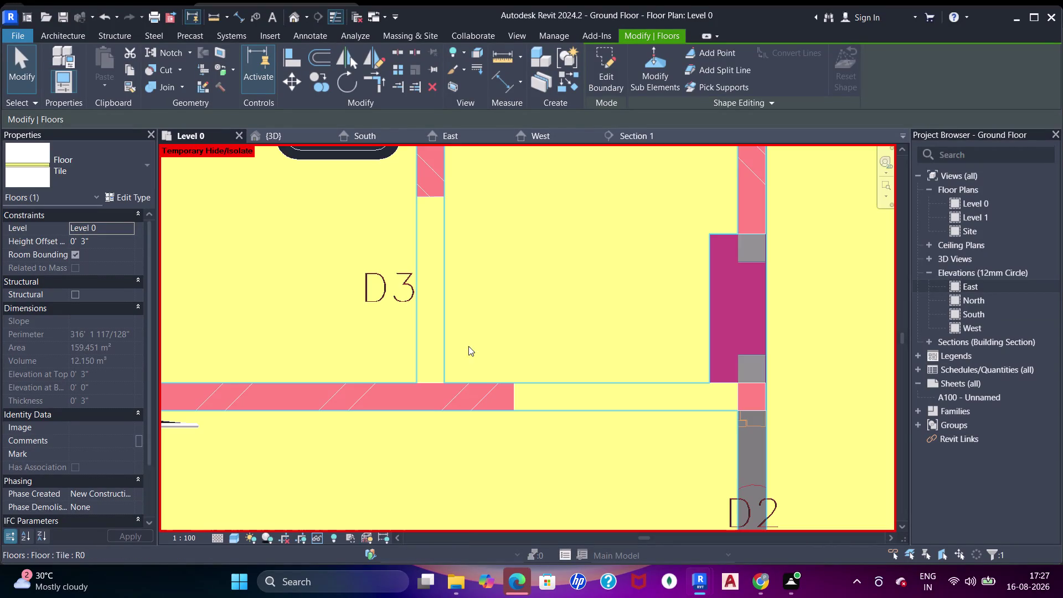
scroll(down, 3)
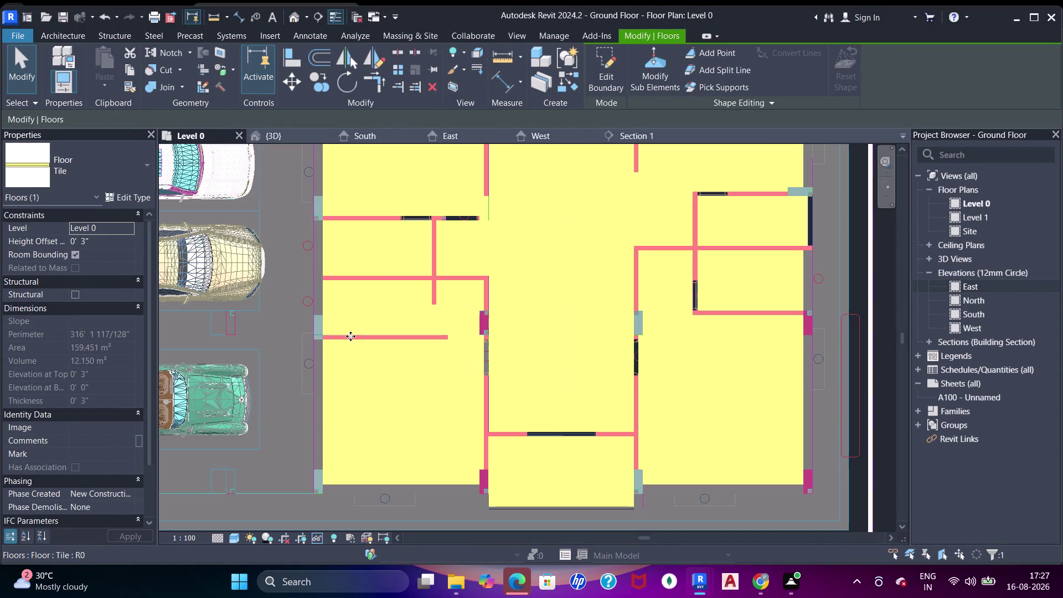
scroll(up, 3)
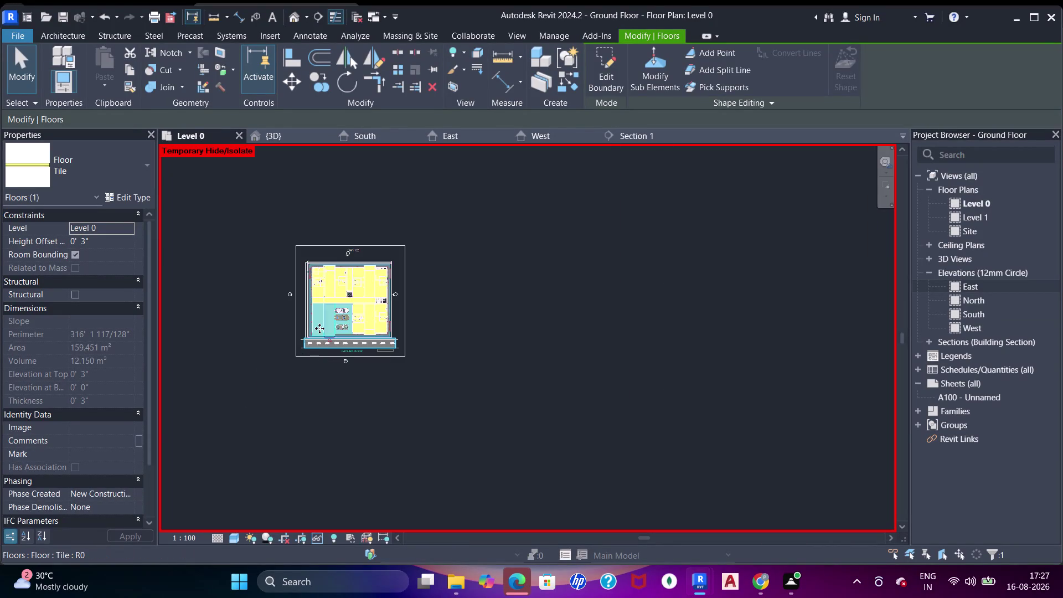
scroll(up, 3)
scroll(down, 3)
middle_drag(333, 336, 380, 382)
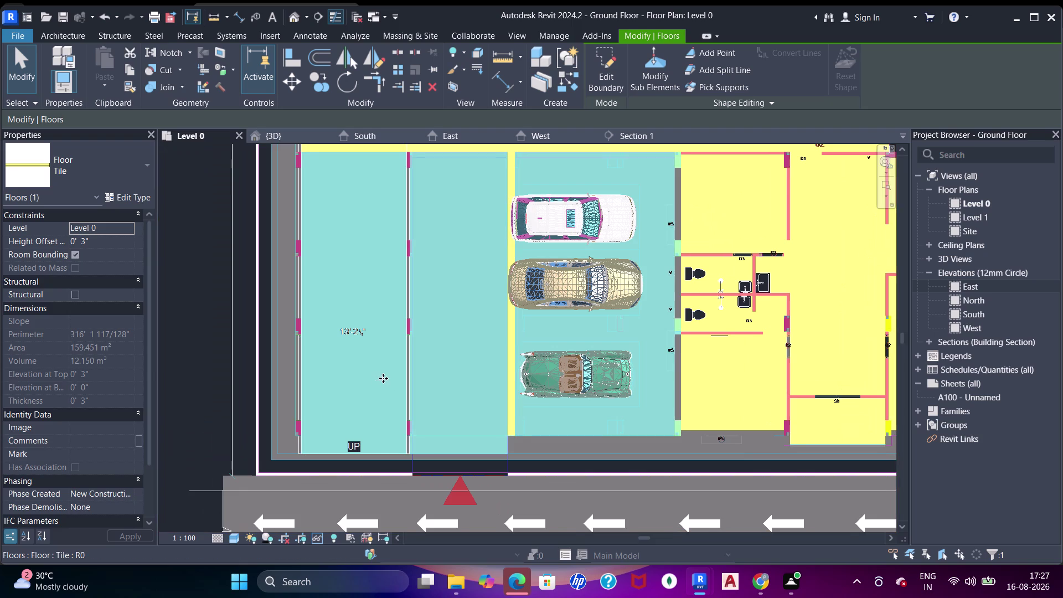
key(Escape)
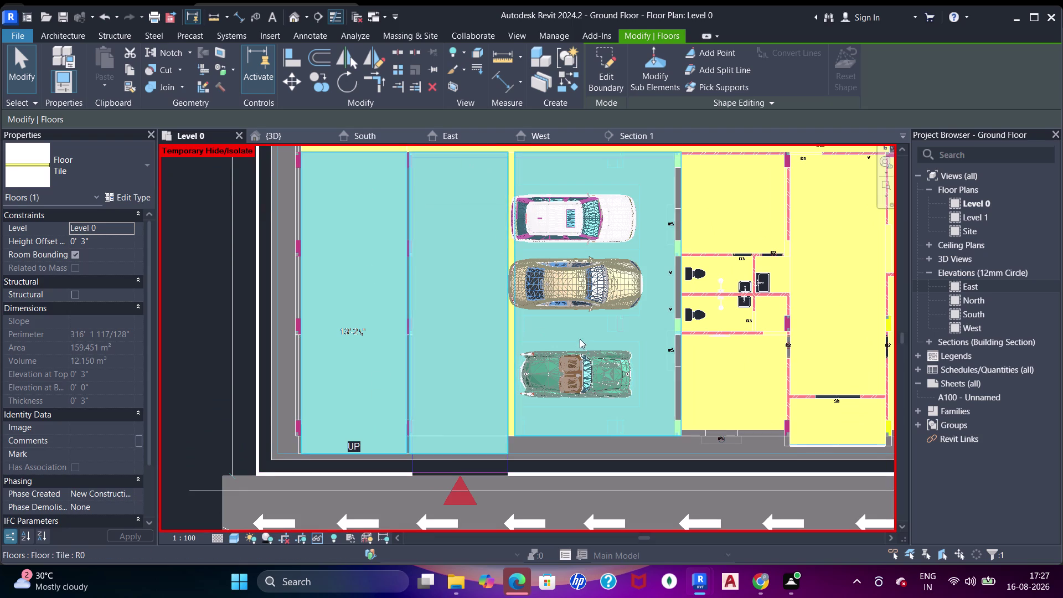
key(Escape)
click(278, 137)
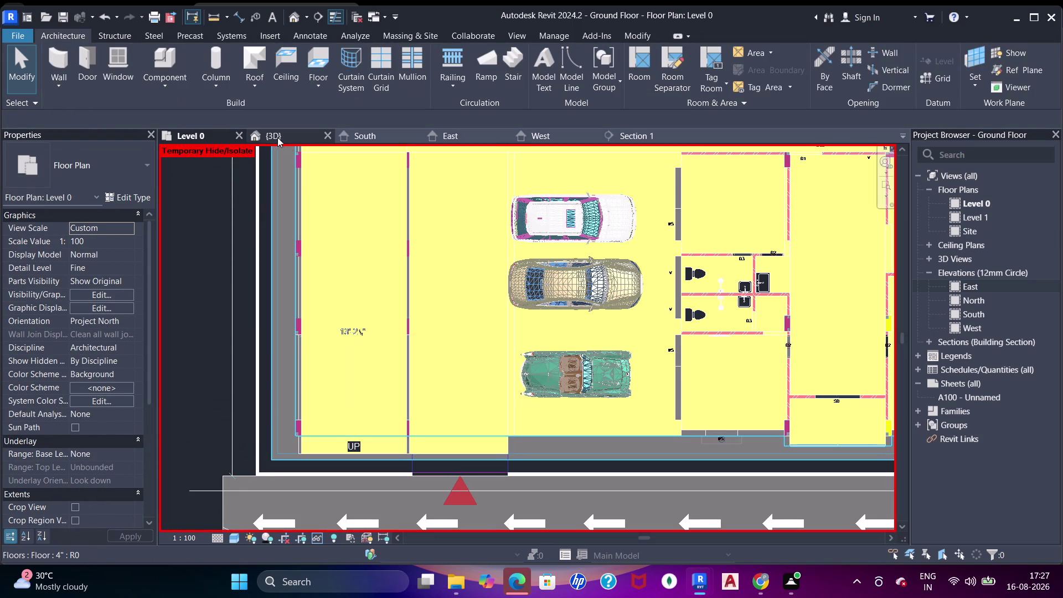
scroll(down, 3)
middle_drag(667, 290, 593, 313)
scroll(down, 3)
middle_drag(643, 297, 594, 314)
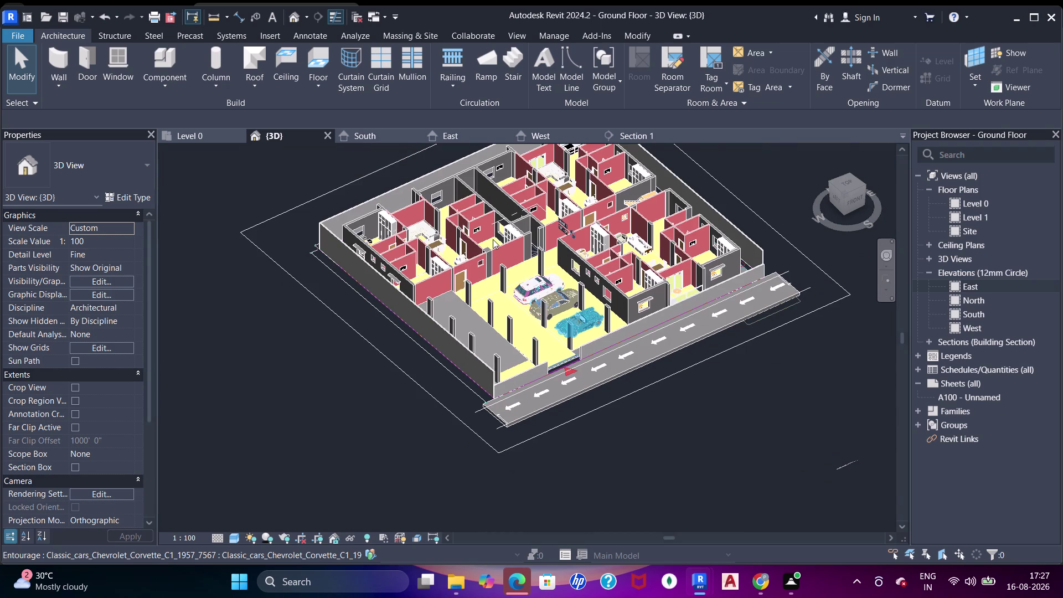
Zoom and orbit the 3D model to review the tiled ground floor, parking and road.
scroll(up, 3)
scroll(down, 3)
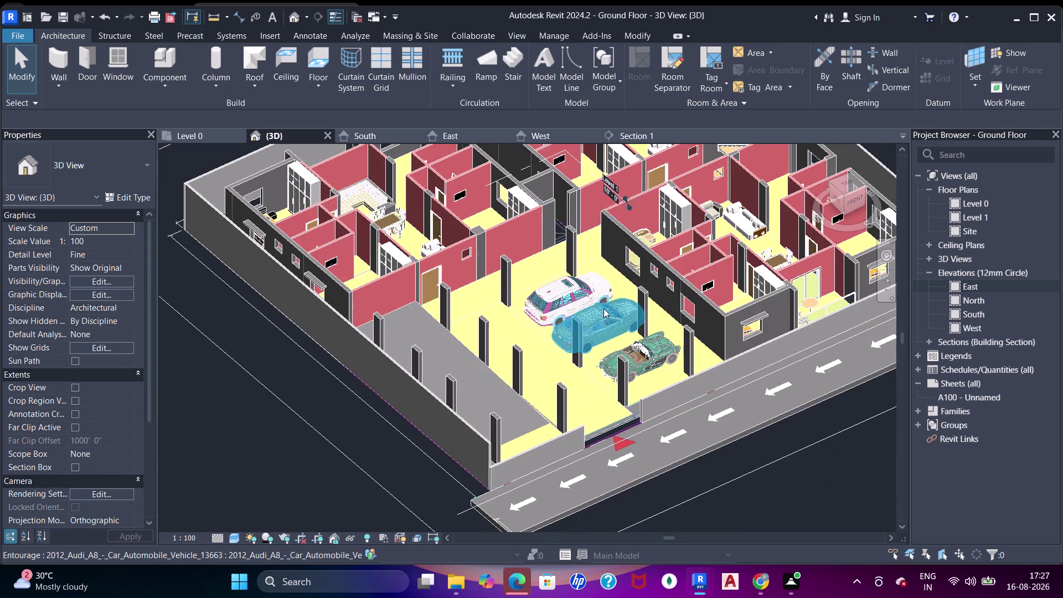
middle_drag(656, 307, 572, 335)
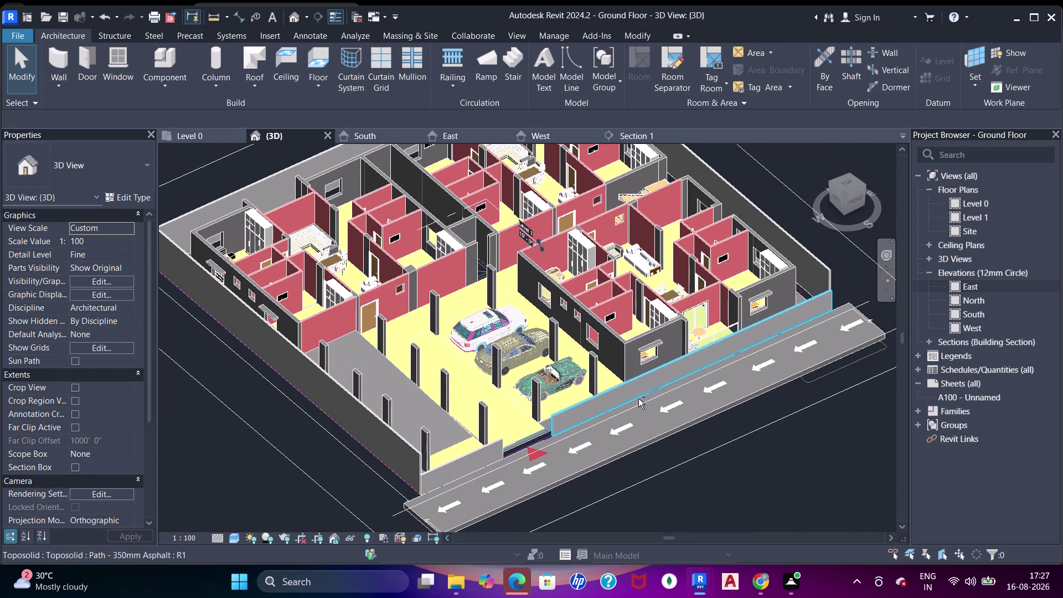
middle_drag(638, 388, 655, 327)
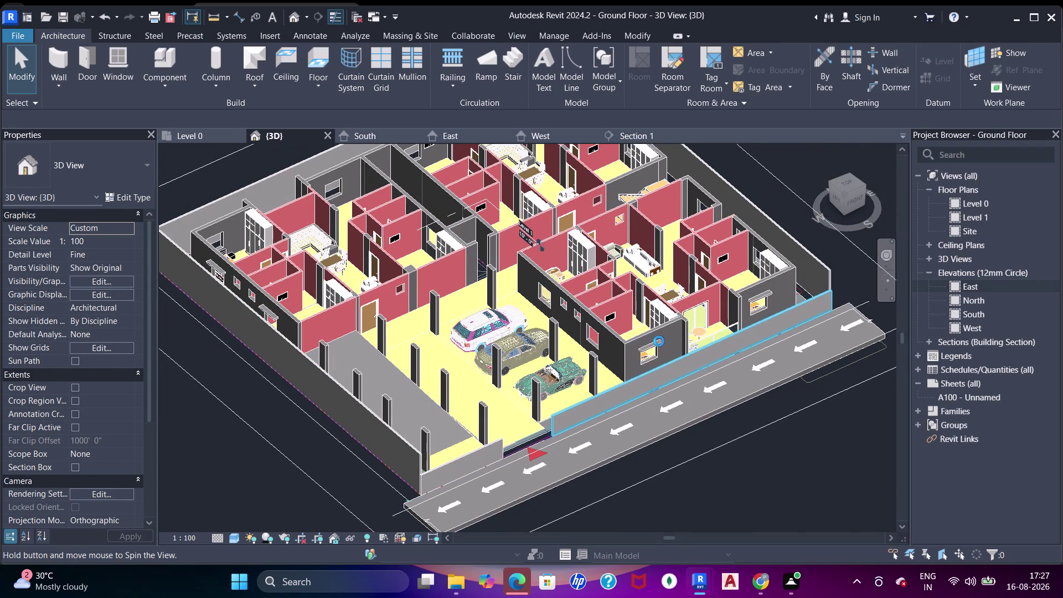